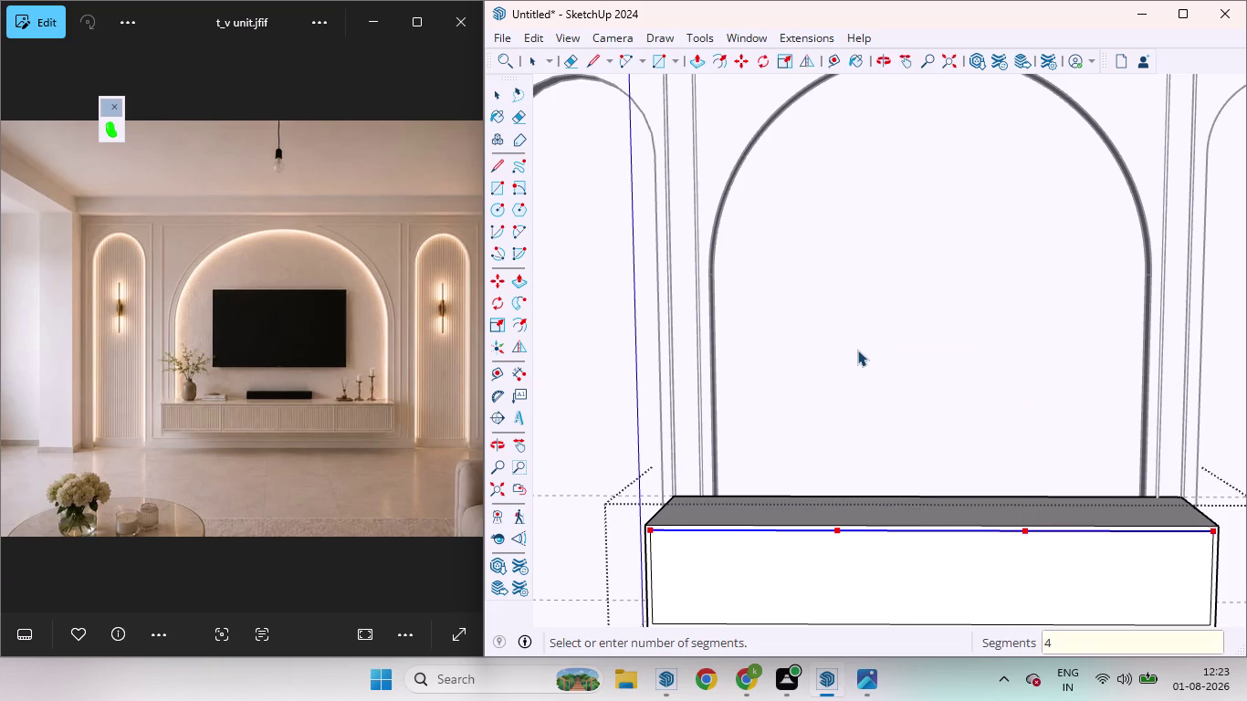
Divide the cabinet's top front edge into four and draw the first vertical divider.
key(Return)
key(l)
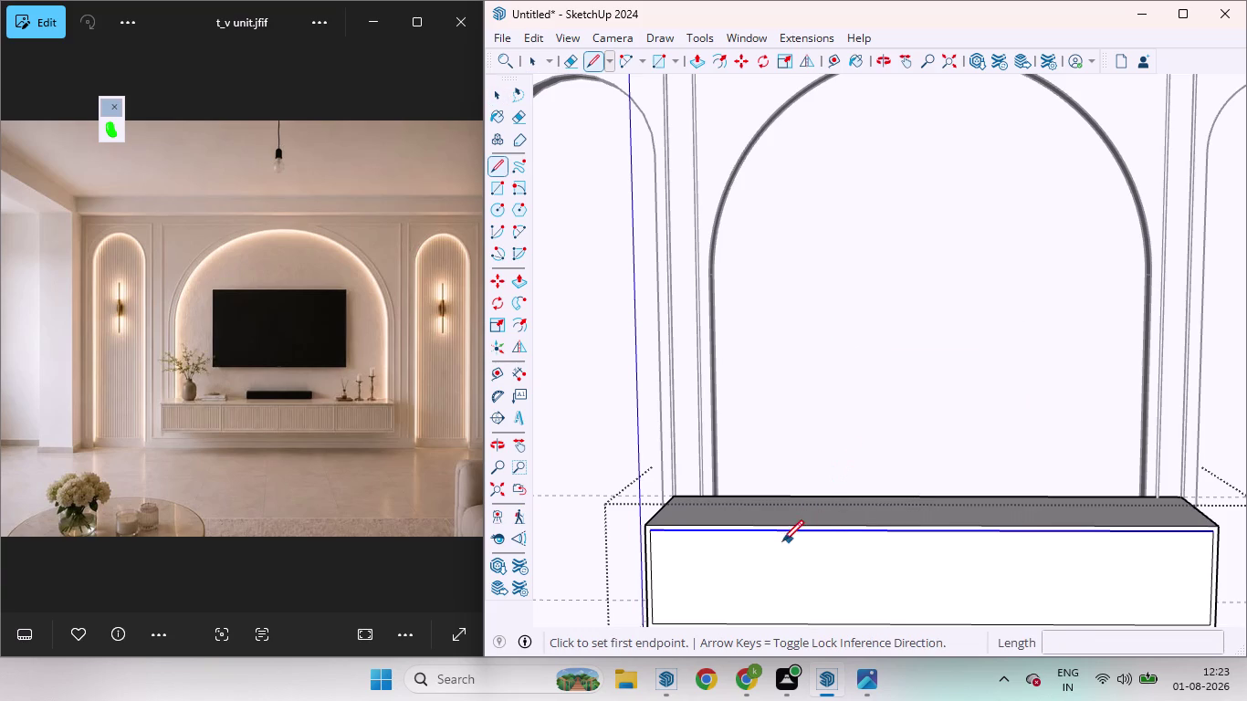
click(787, 530)
scroll(down, 3)
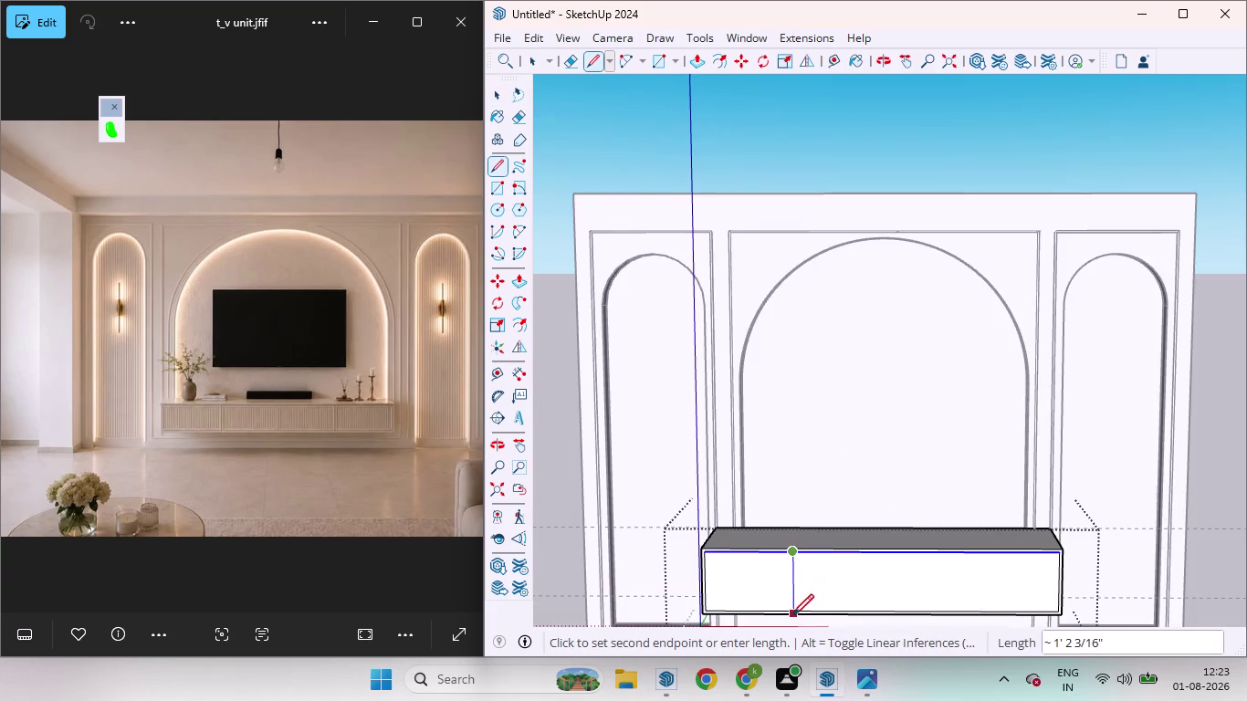
scroll(up, 3)
click(790, 603)
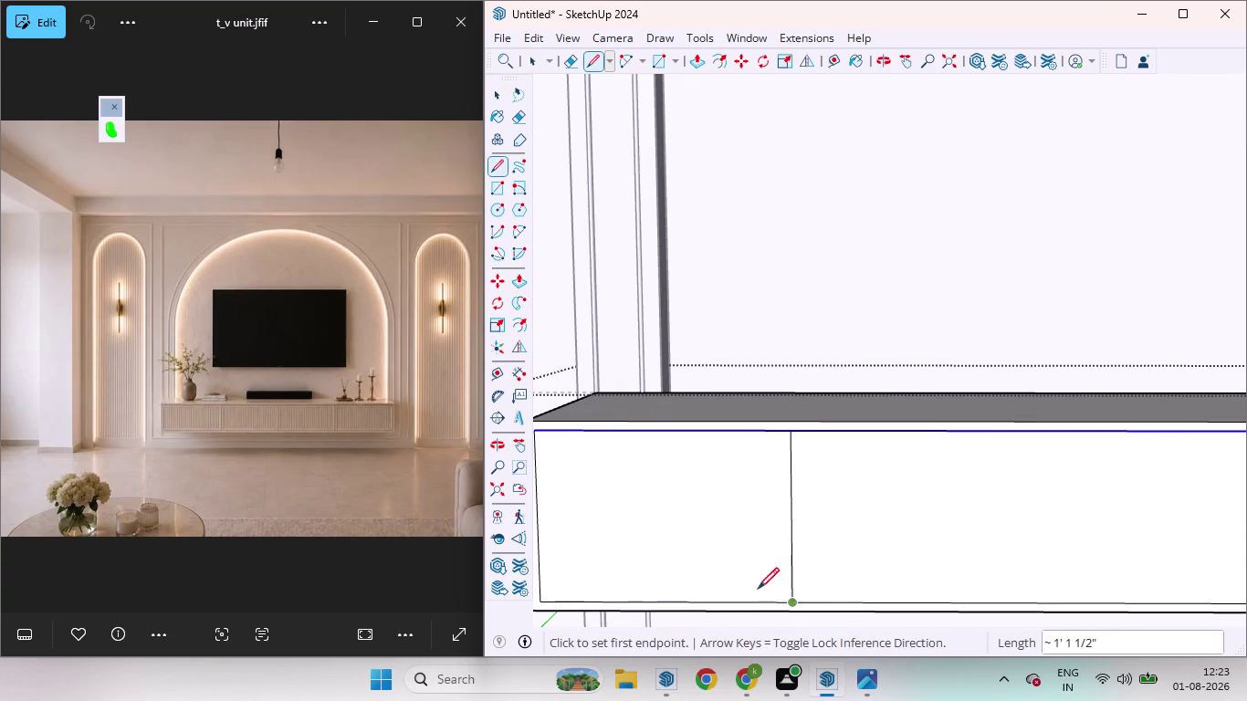
Draw the second and third vertical dividers down to the bottom edge.
click(1059, 430)
click(1047, 599)
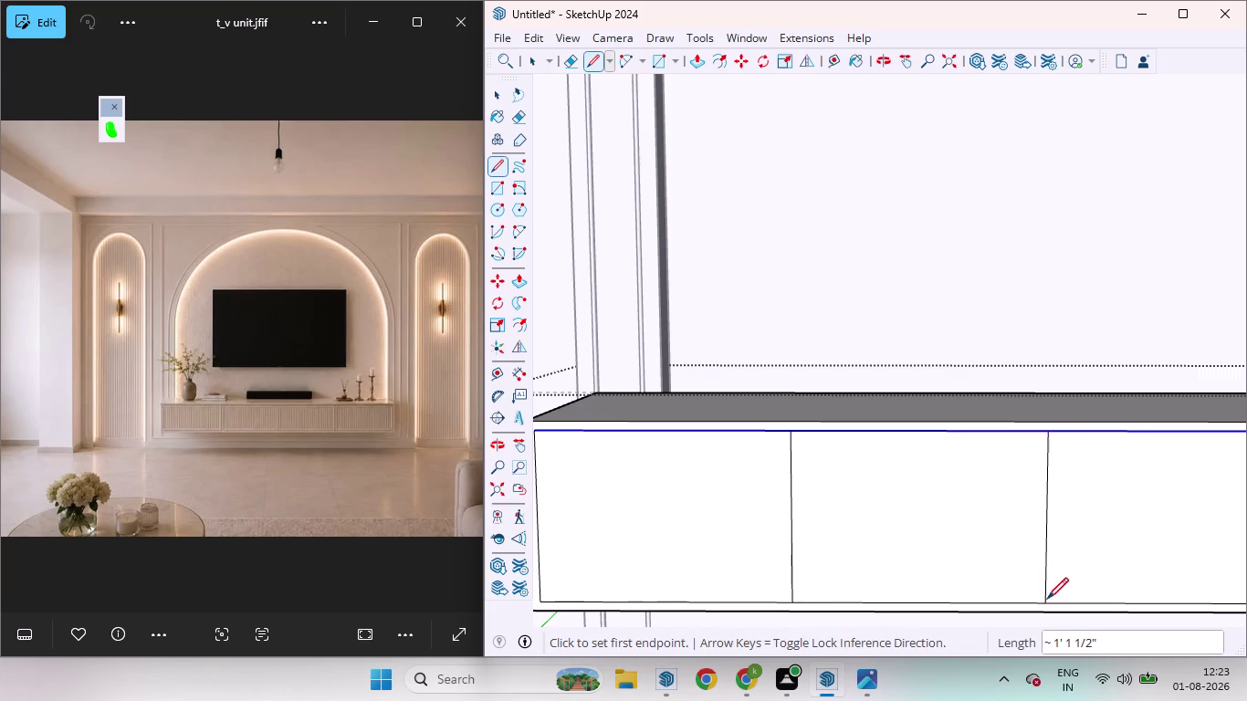
scroll(down, 3)
scroll(down, 3)
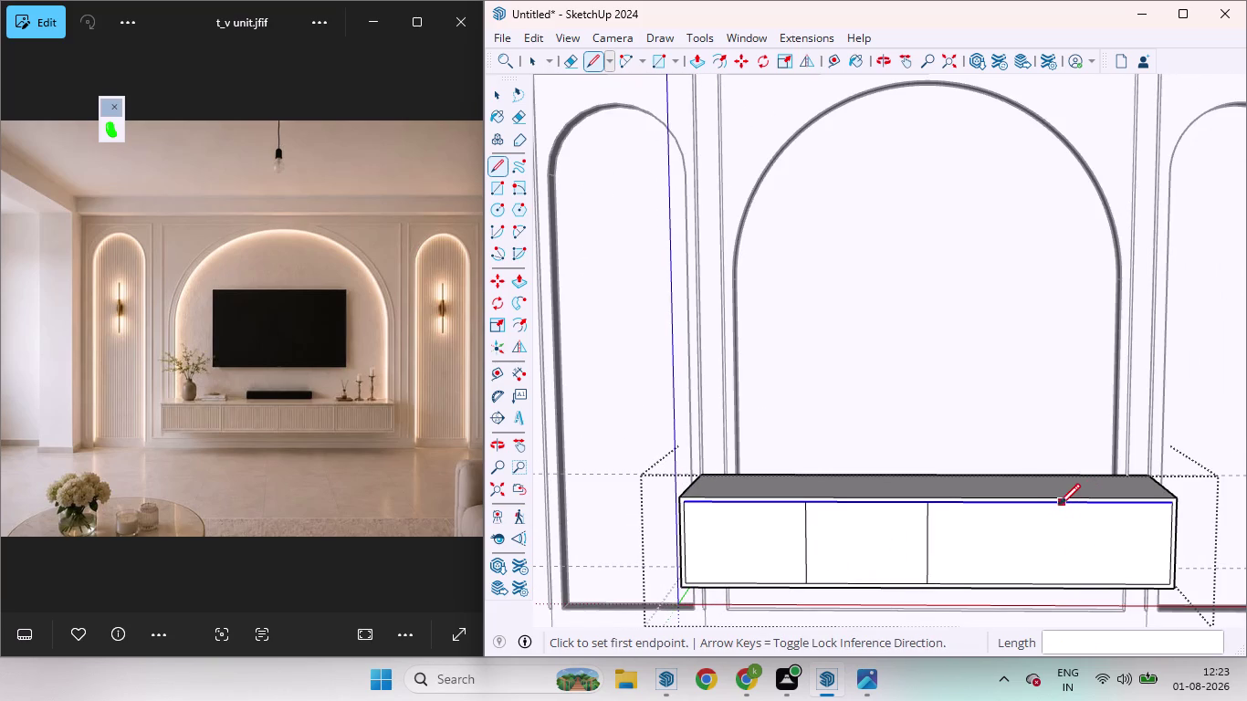
click(1057, 506)
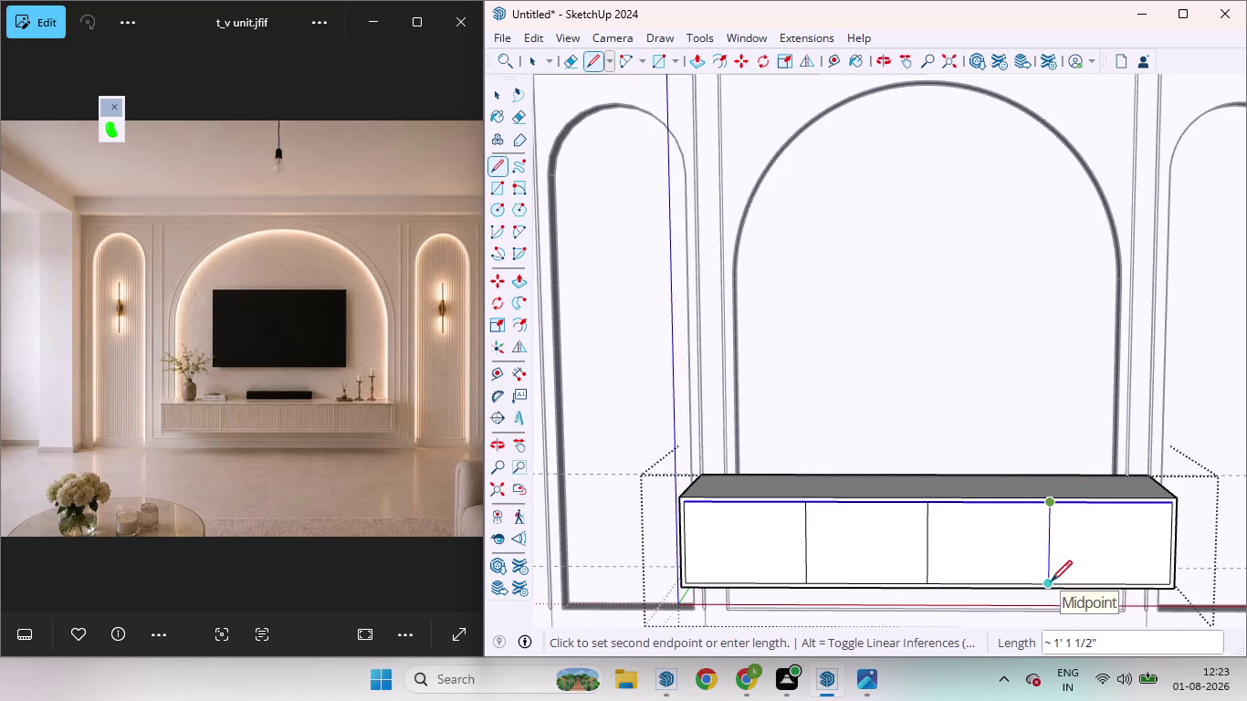
click(1051, 582)
key(space)
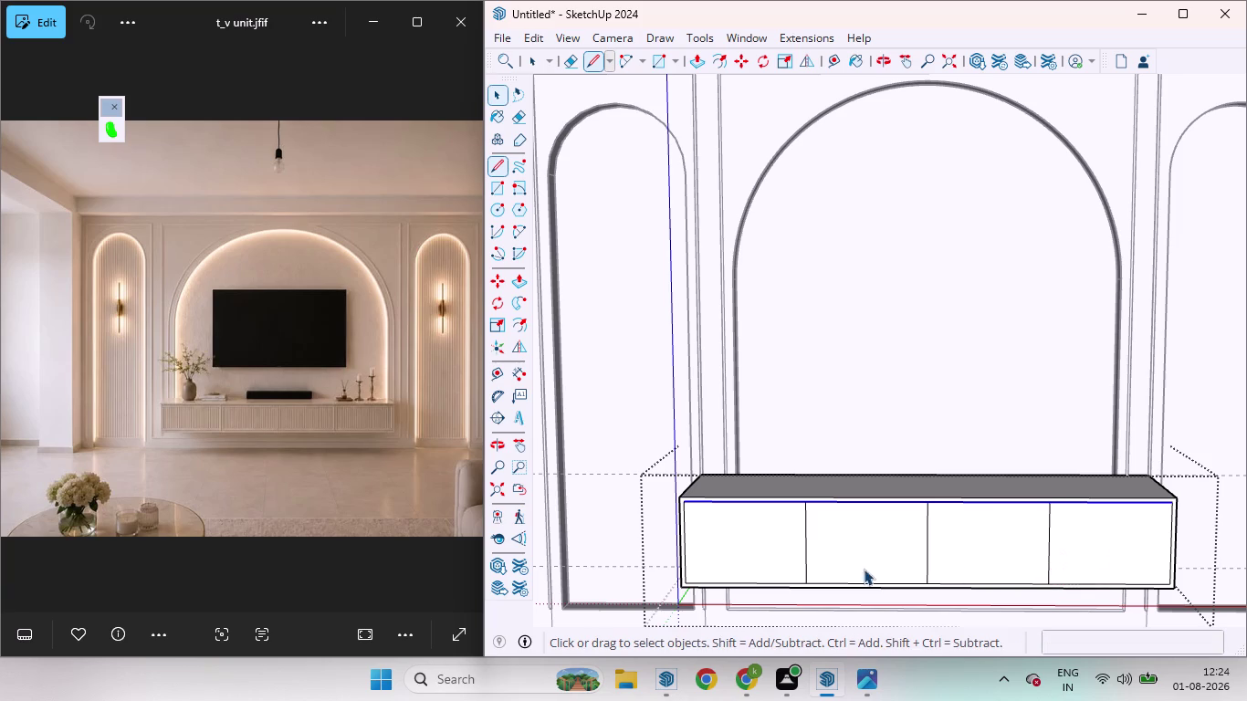
scroll(up, 3)
scroll(down, 3)
Copy the first door divider 3 mm along the red axis.
scroll(up, 3)
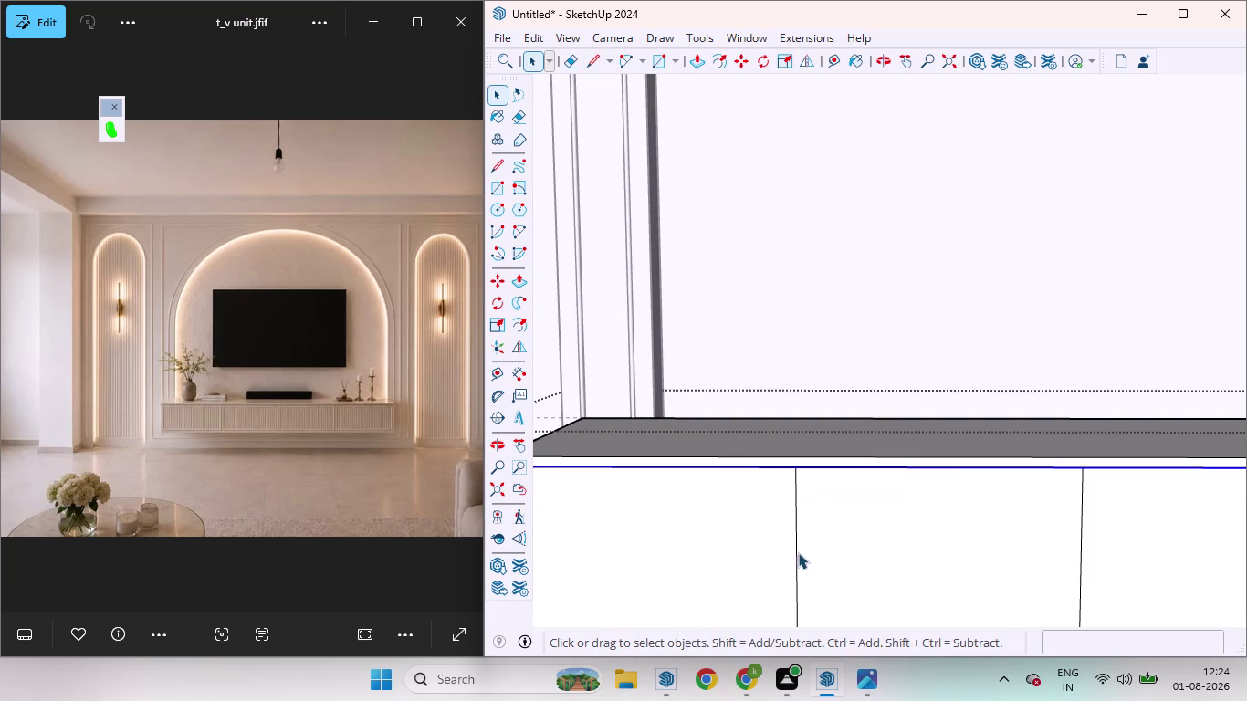
click(798, 552)
scroll(down, 3)
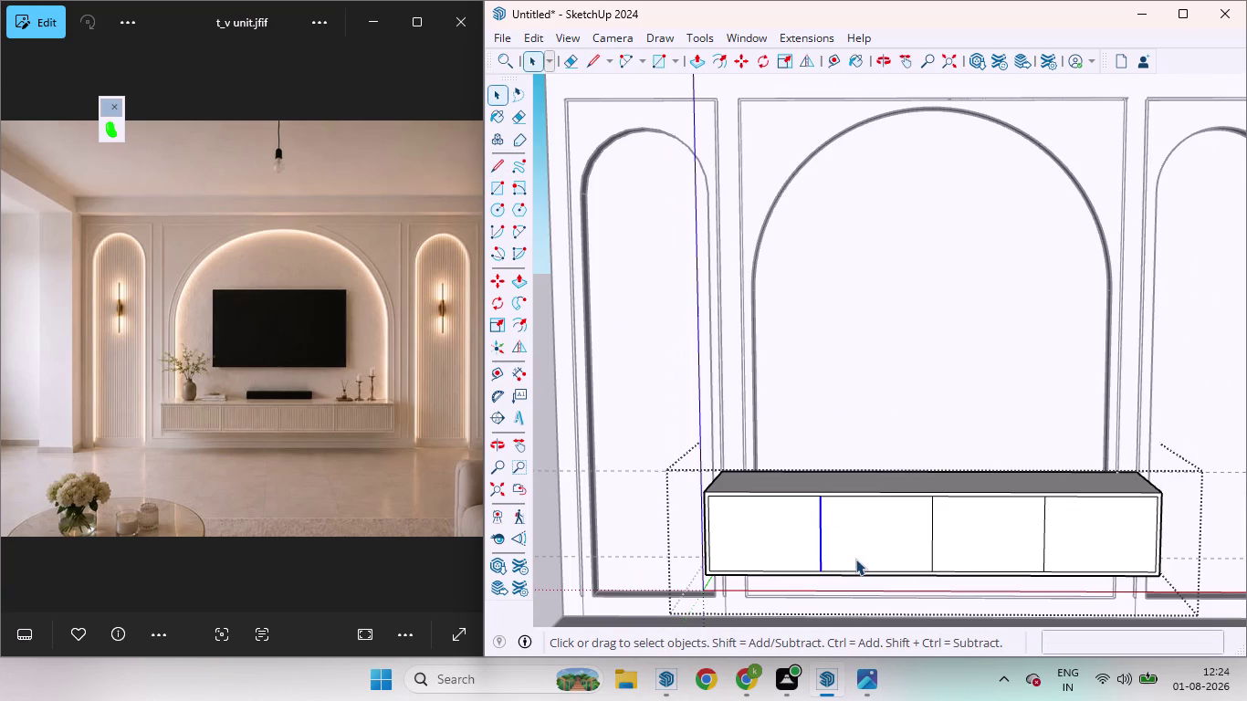
key(m)
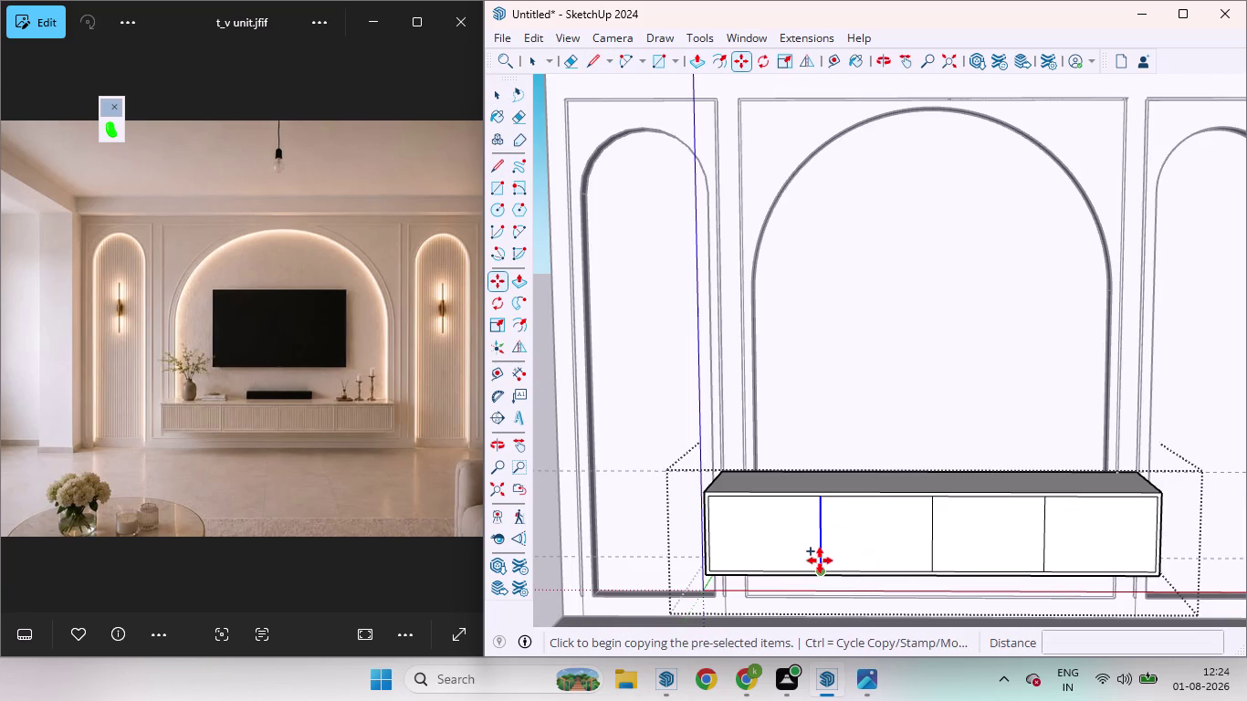
click(820, 556)
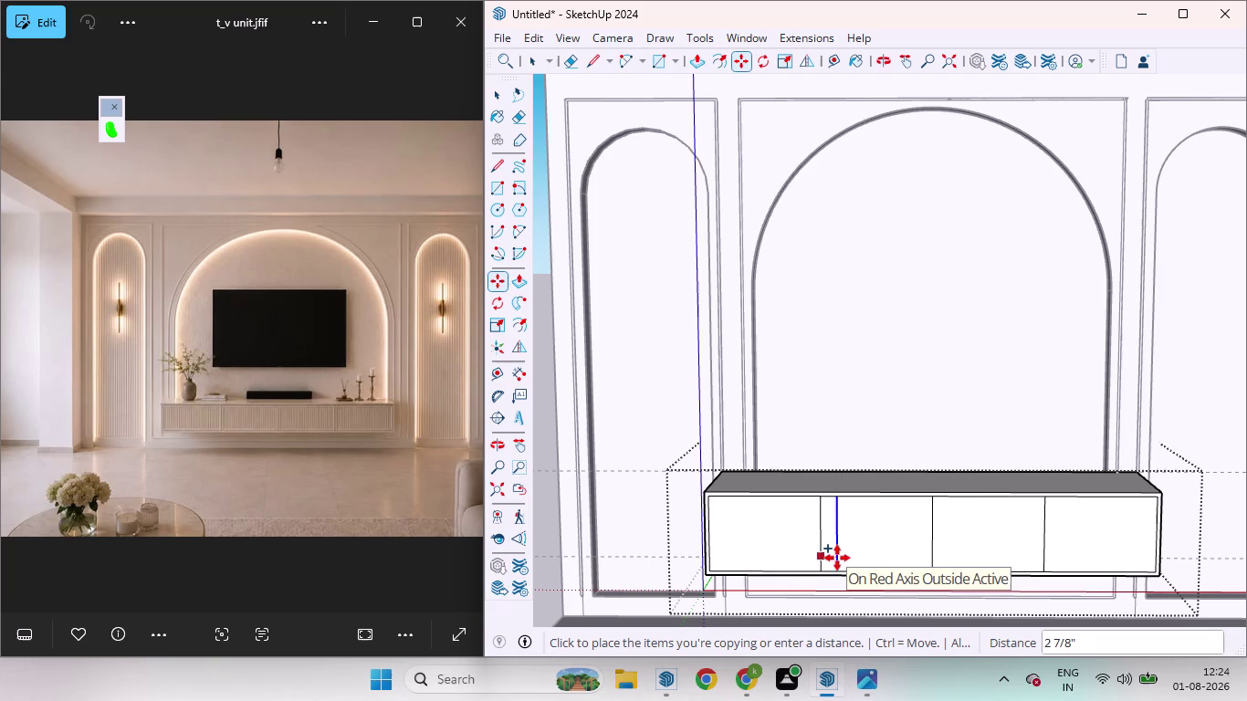
text(3)
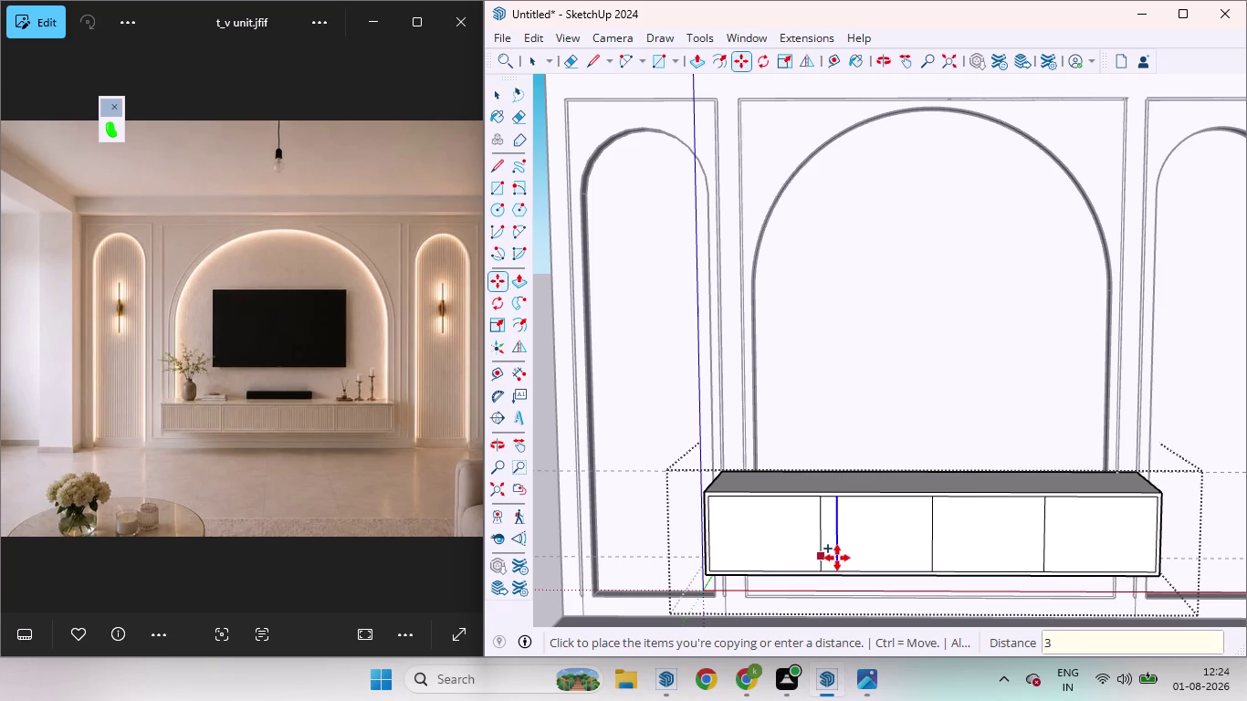
text(mm)
key(Return)
Make another 3 mm offset copy of the divider.
scroll(up, 3)
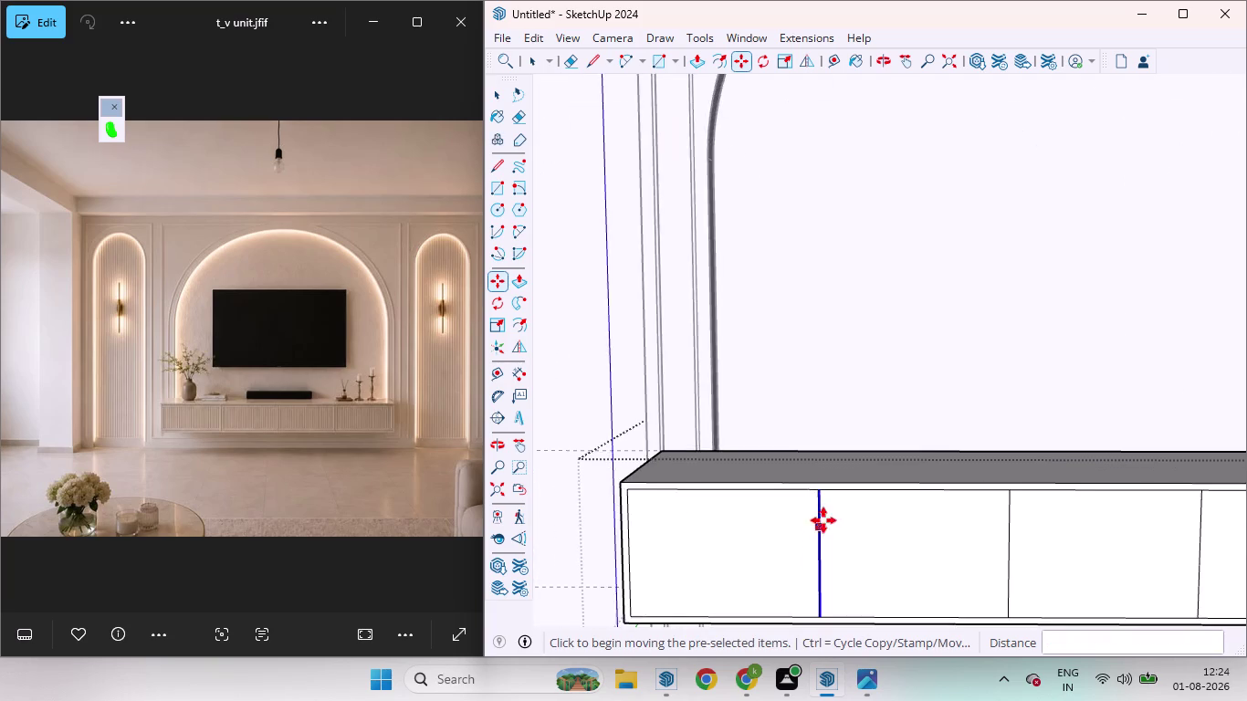
scroll(up, 3)
scroll(up, 3)
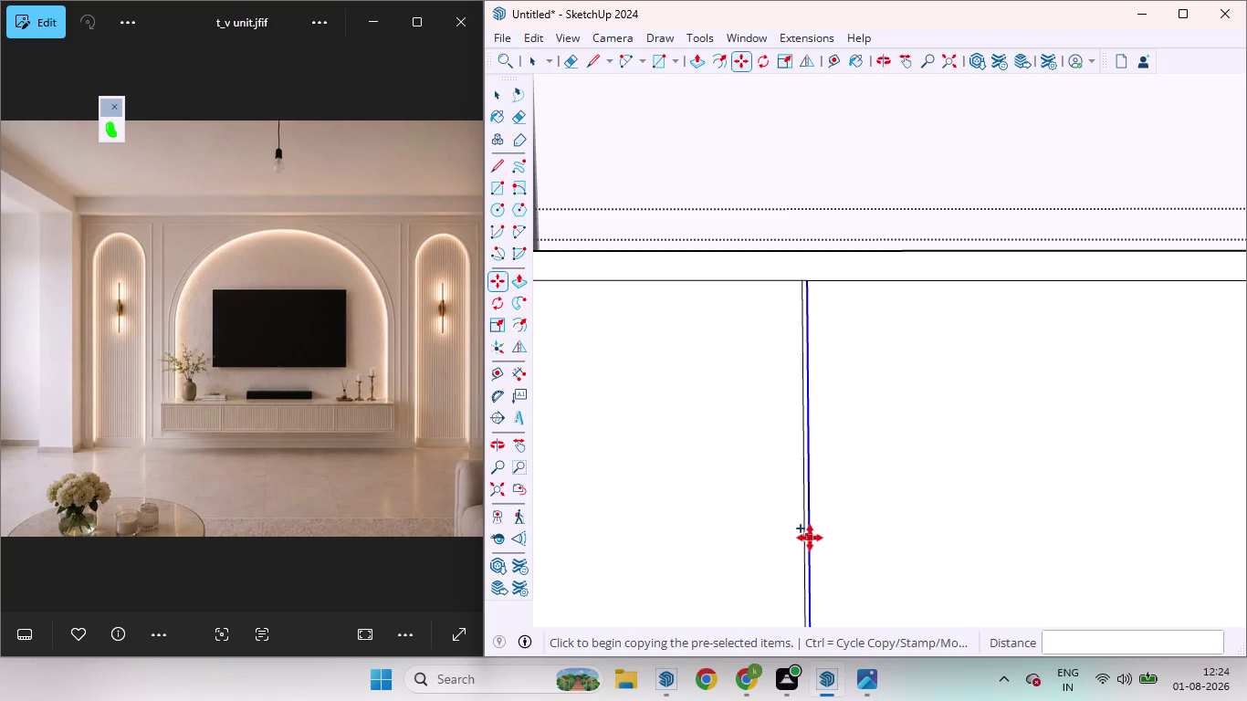
click(811, 538)
text(3)
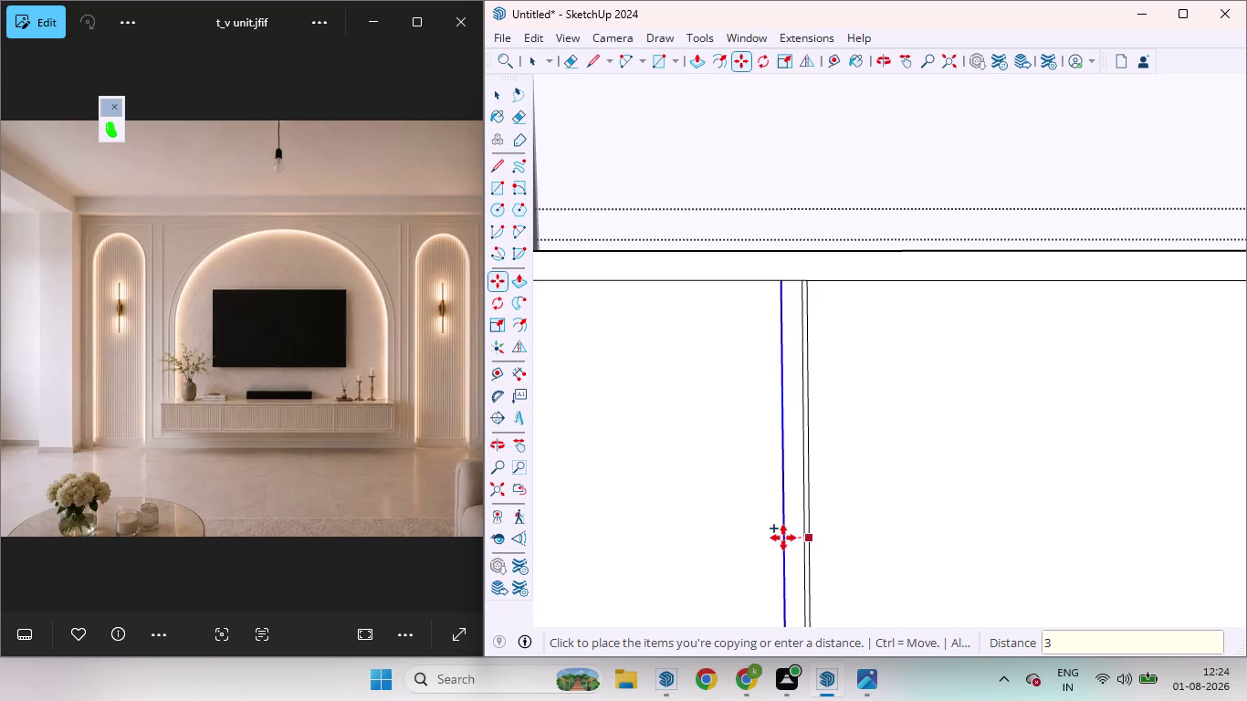
text(mm)
key(Return)
Pick two points near the divider's upper end, then go back to the Select tool.
scroll(down, 3)
scroll(up, 3)
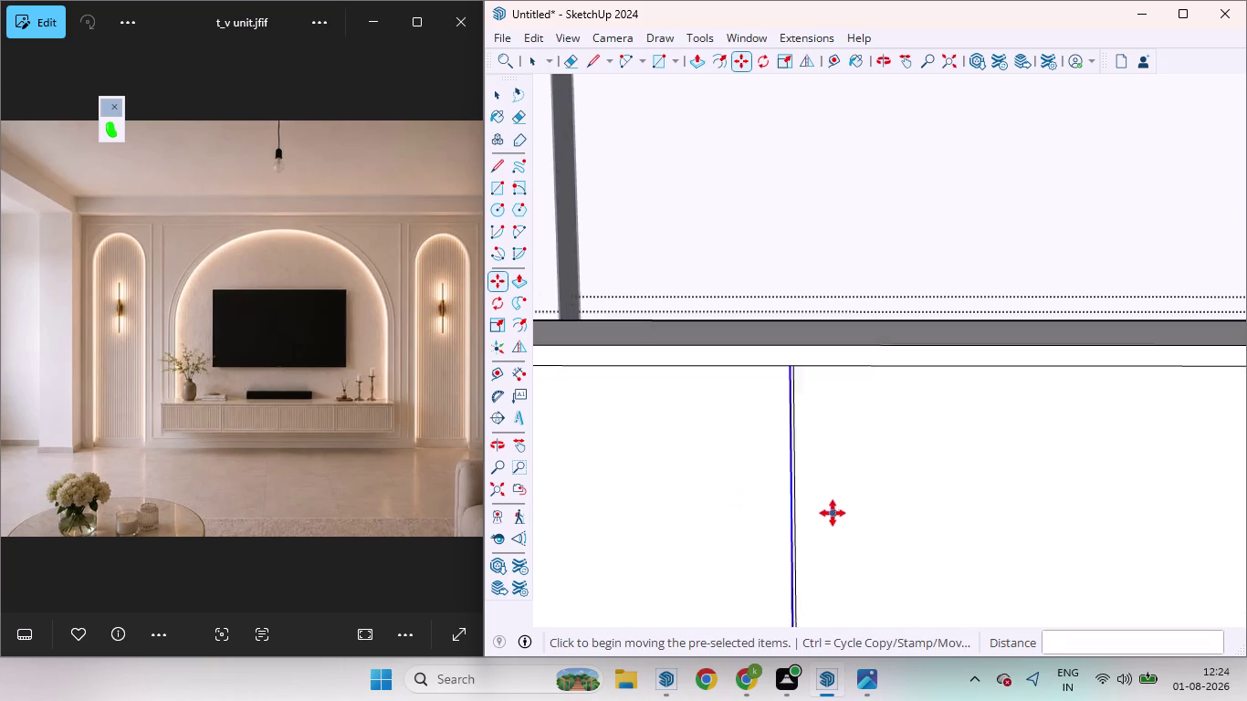
scroll(up, 3)
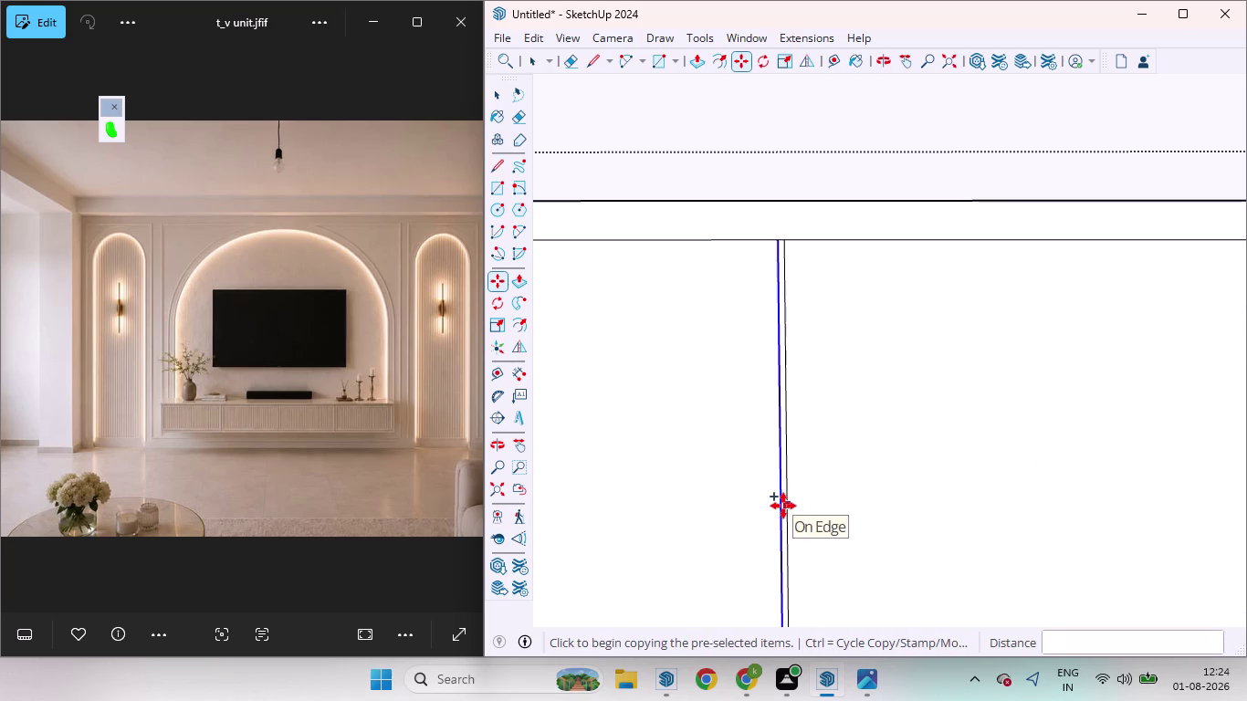
click(783, 506)
scroll(up, 3)
click(773, 509)
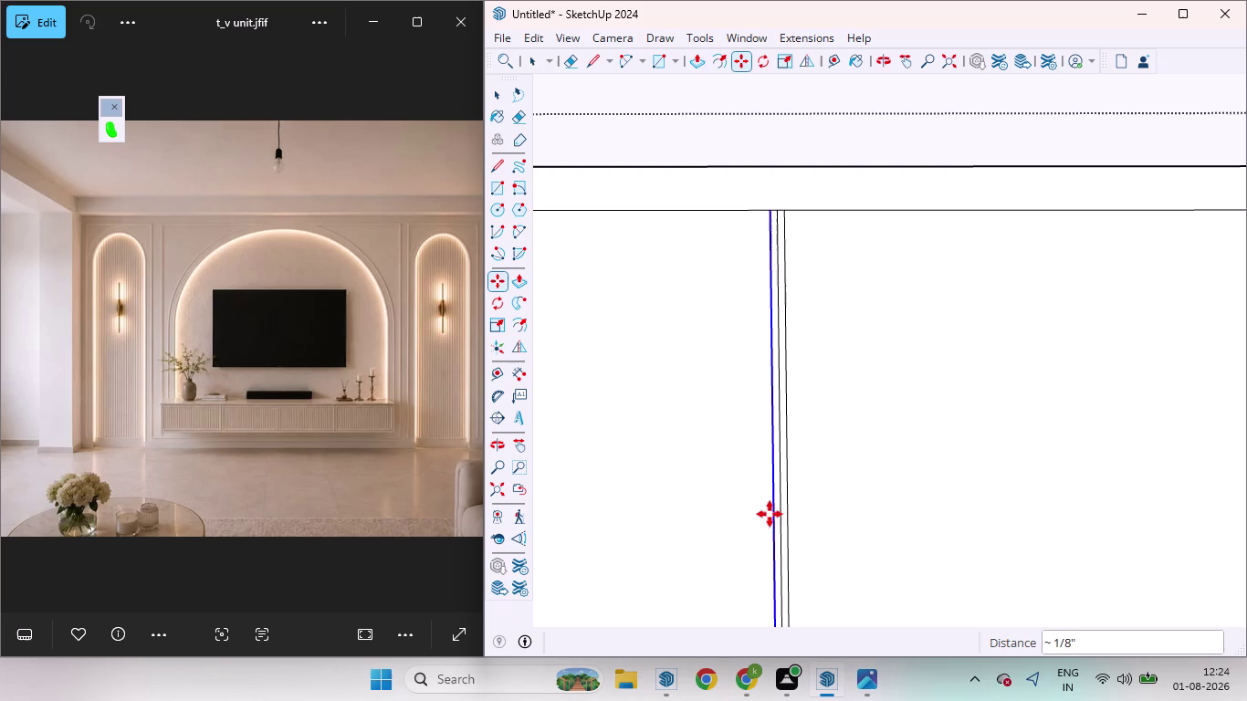
scroll(down, 3)
scroll(down, 3)
scroll(down, 3)
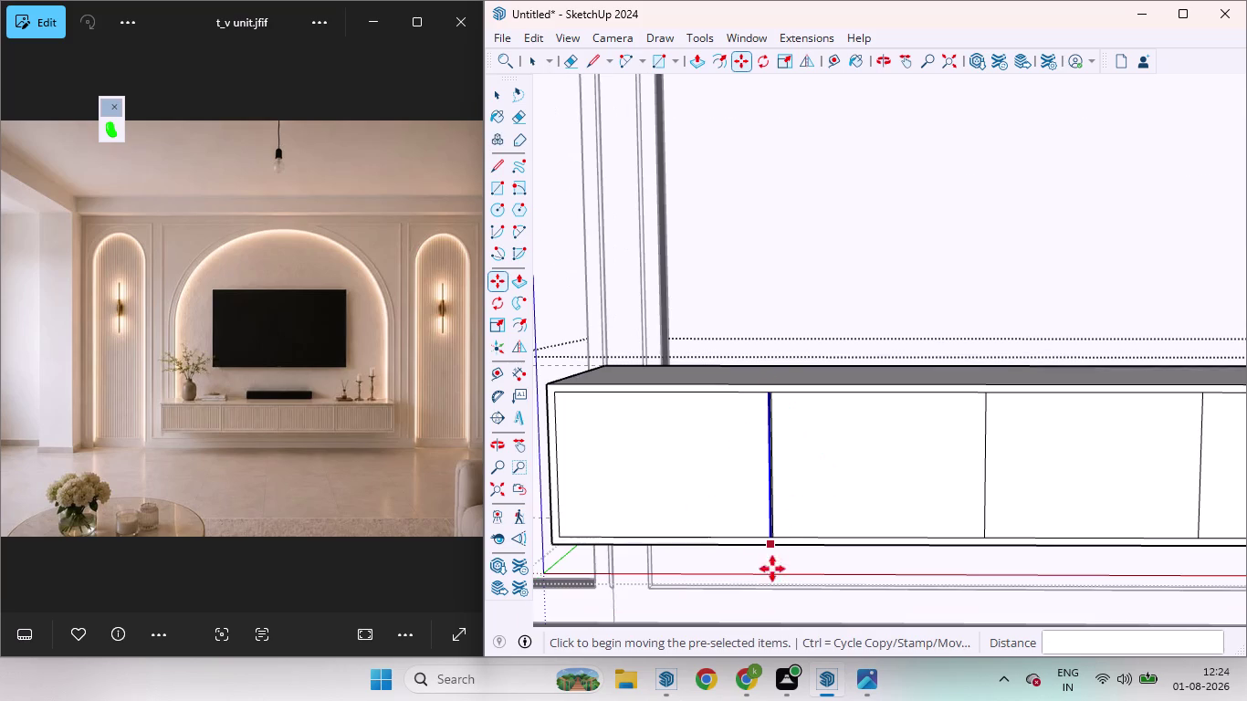
key(space)
scroll(up, 3)
scroll(down, 3)
scroll(up, 3)
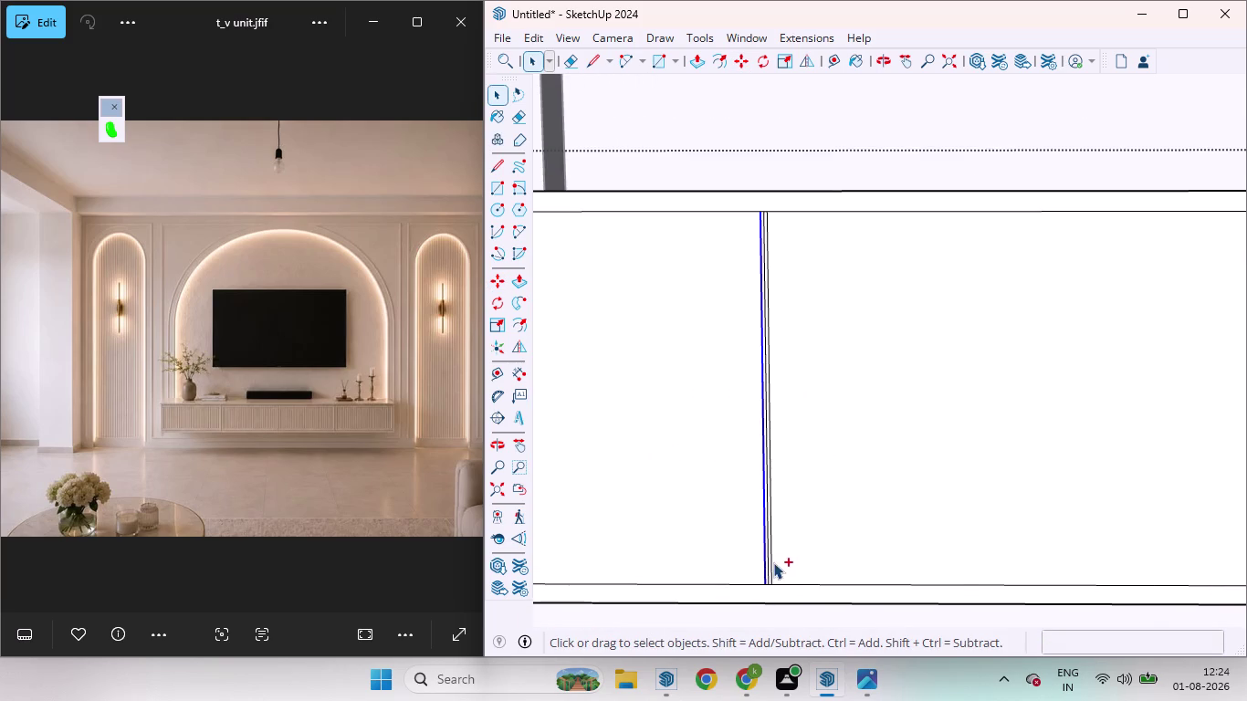
Select the pair of divider lines and begin moving them, then cancel.
scroll(up, 3)
click(786, 580)
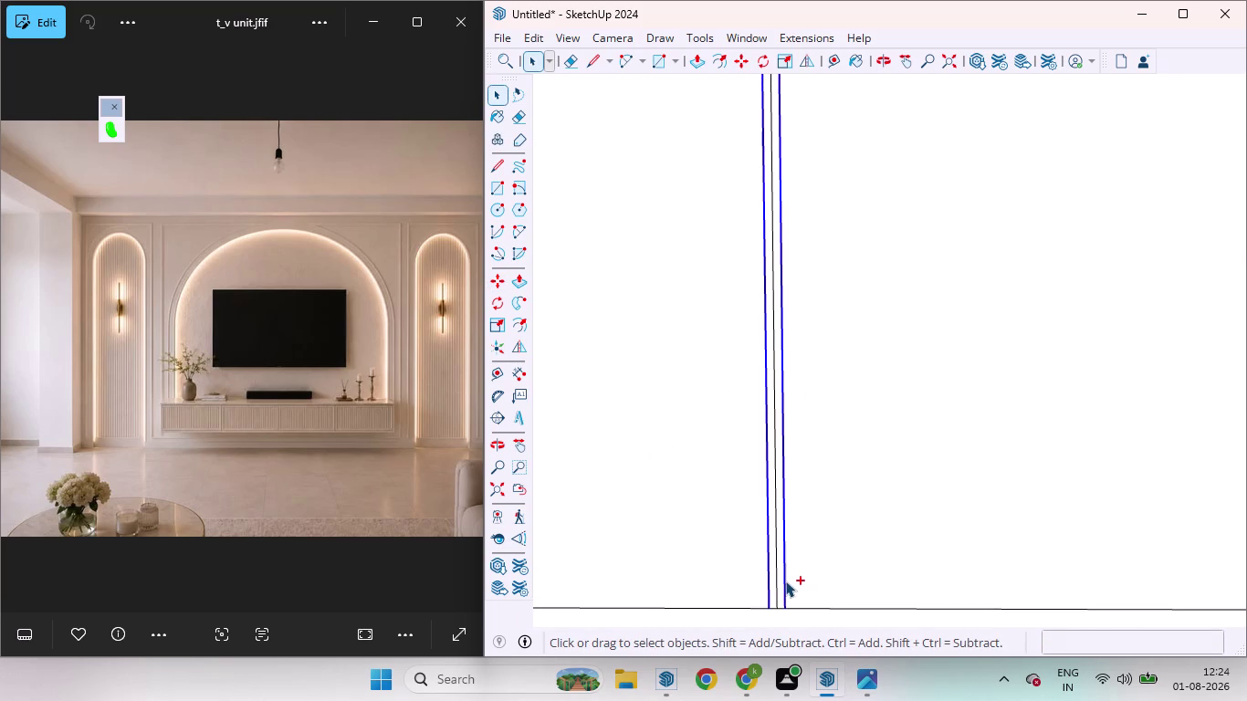
key(m)
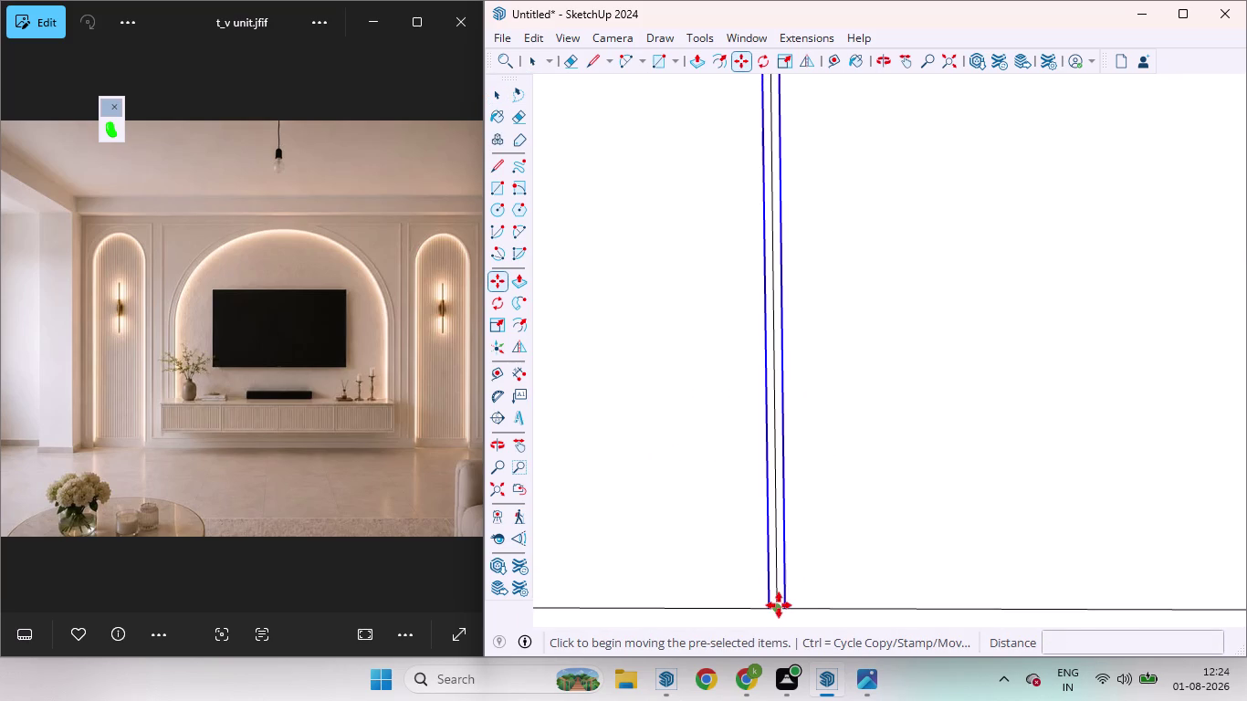
click(779, 605)
scroll(down, 3)
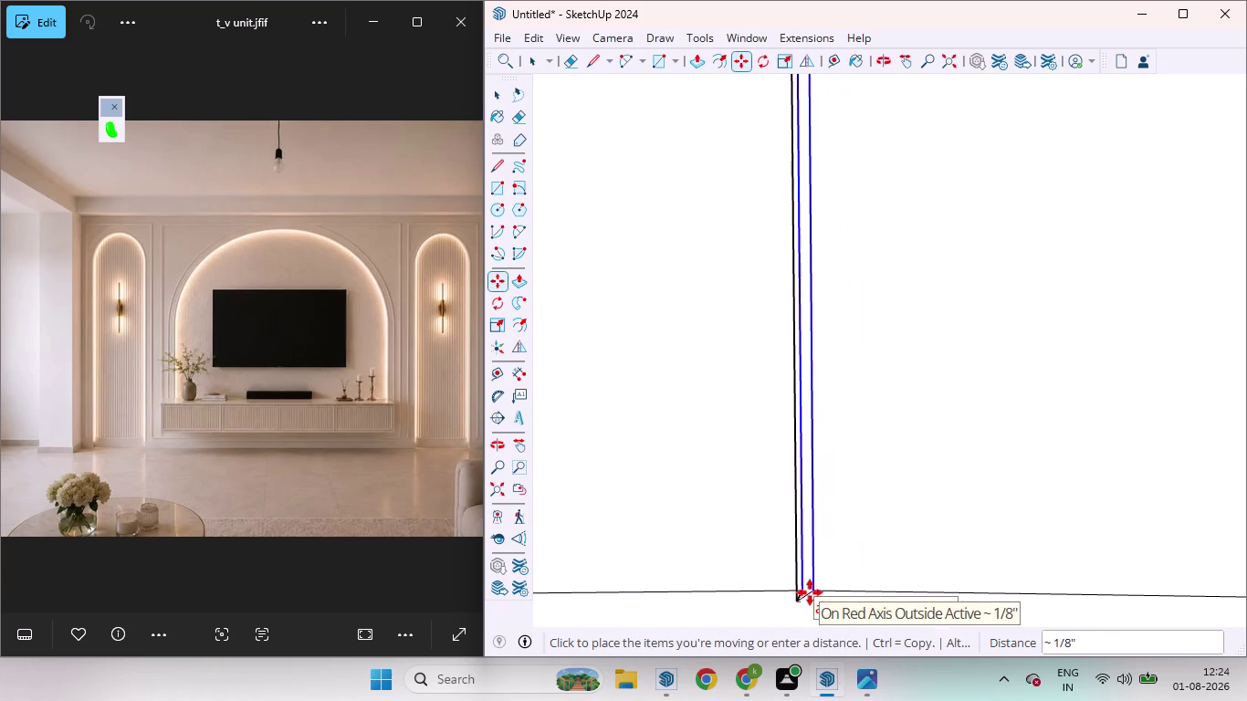
key(space)
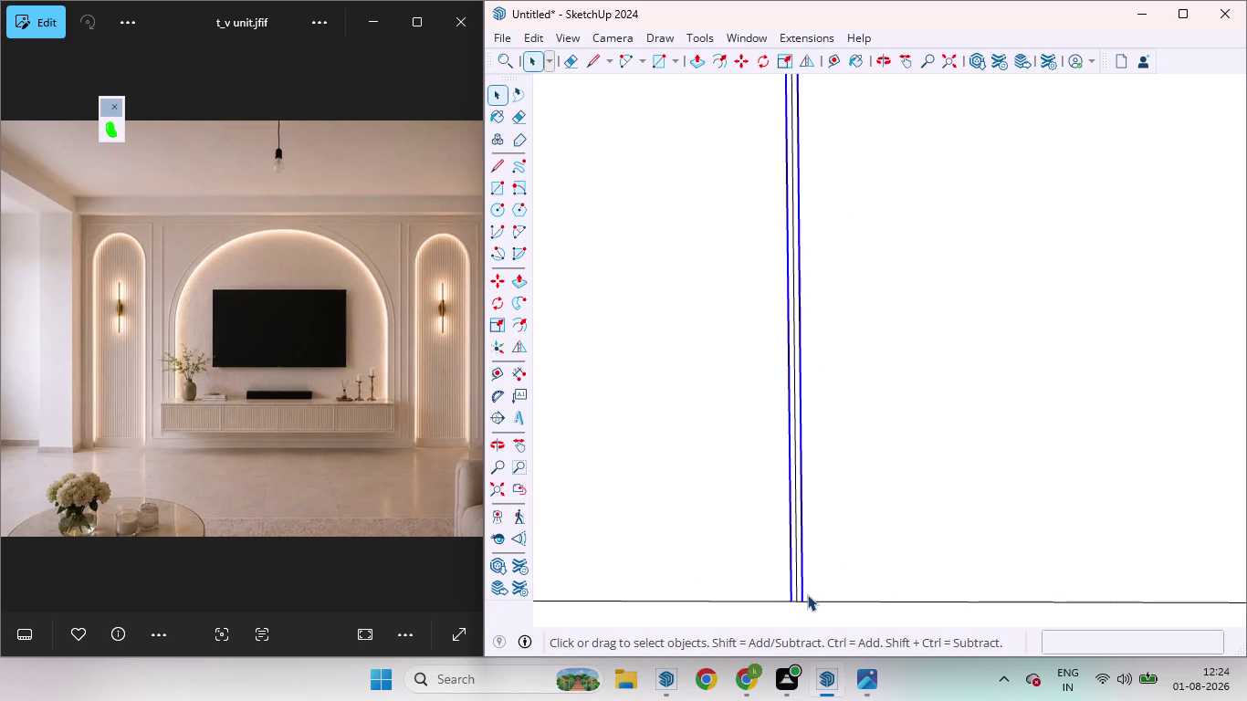
Copy the divider pair over to the next divider position.
key(m)
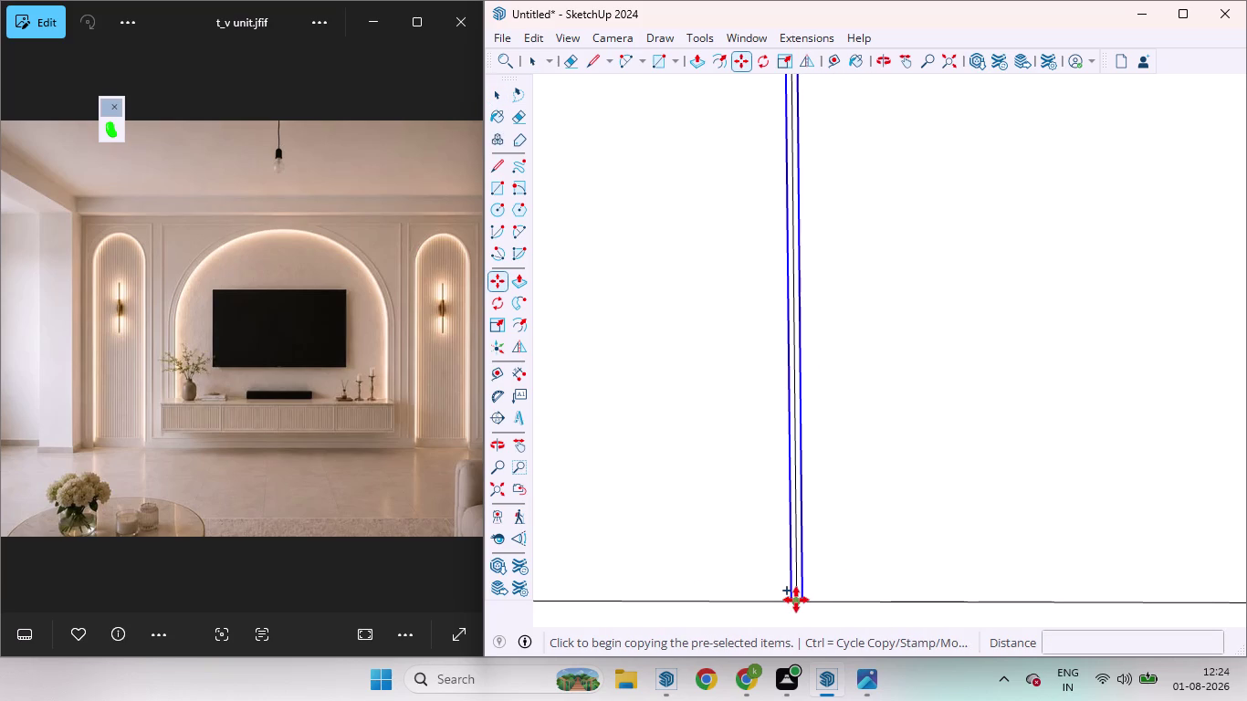
click(796, 600)
scroll(down, 3)
scroll(down, 3)
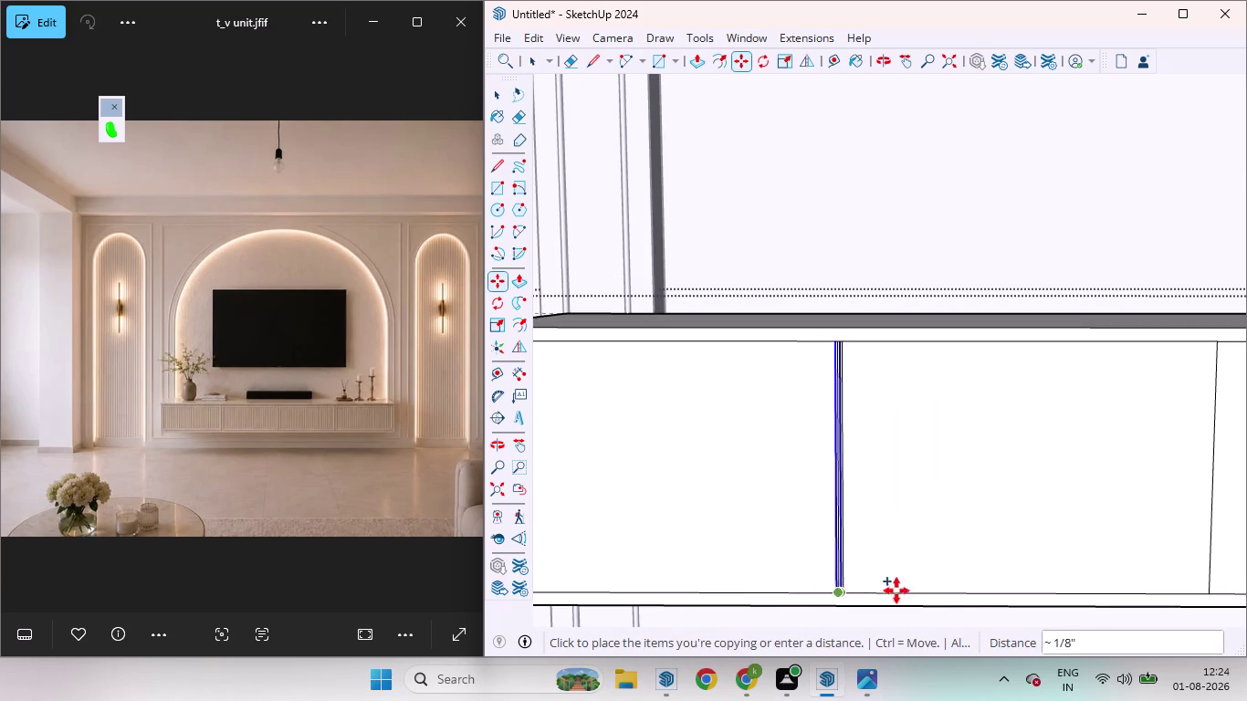
scroll(down, 3)
scroll(up, 3)
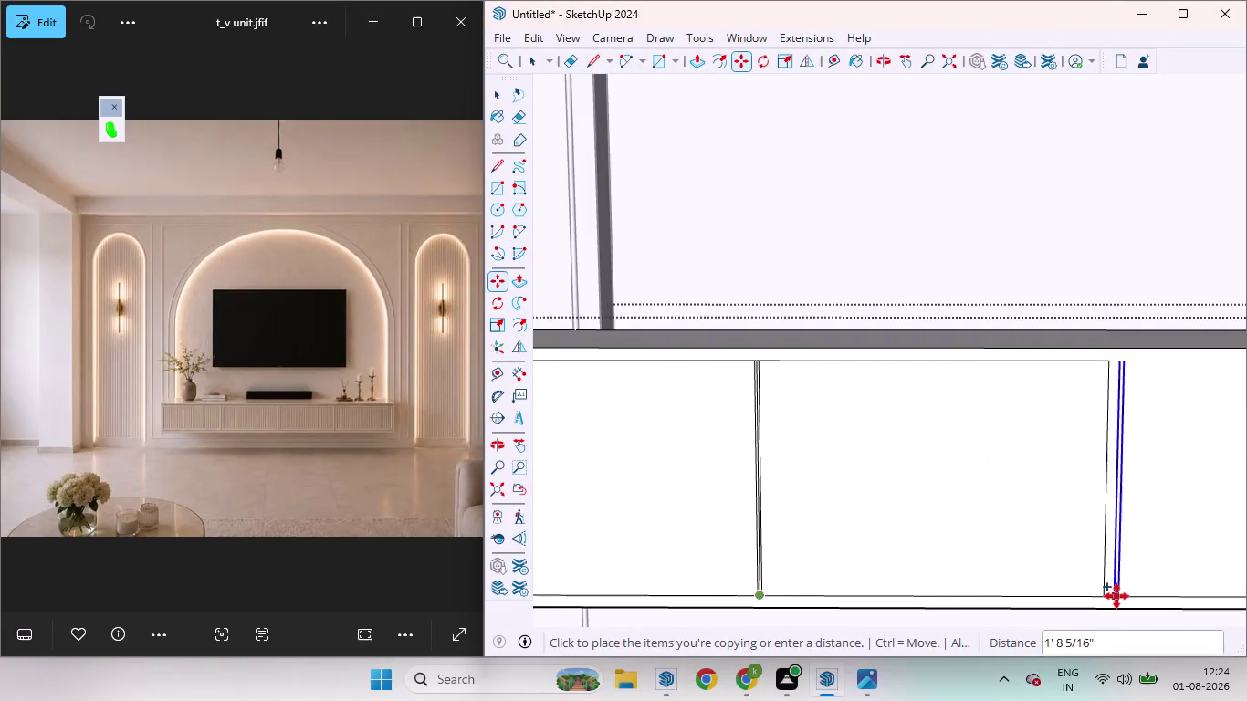
scroll(up, 3)
scroll(down, 3)
scroll(up, 3)
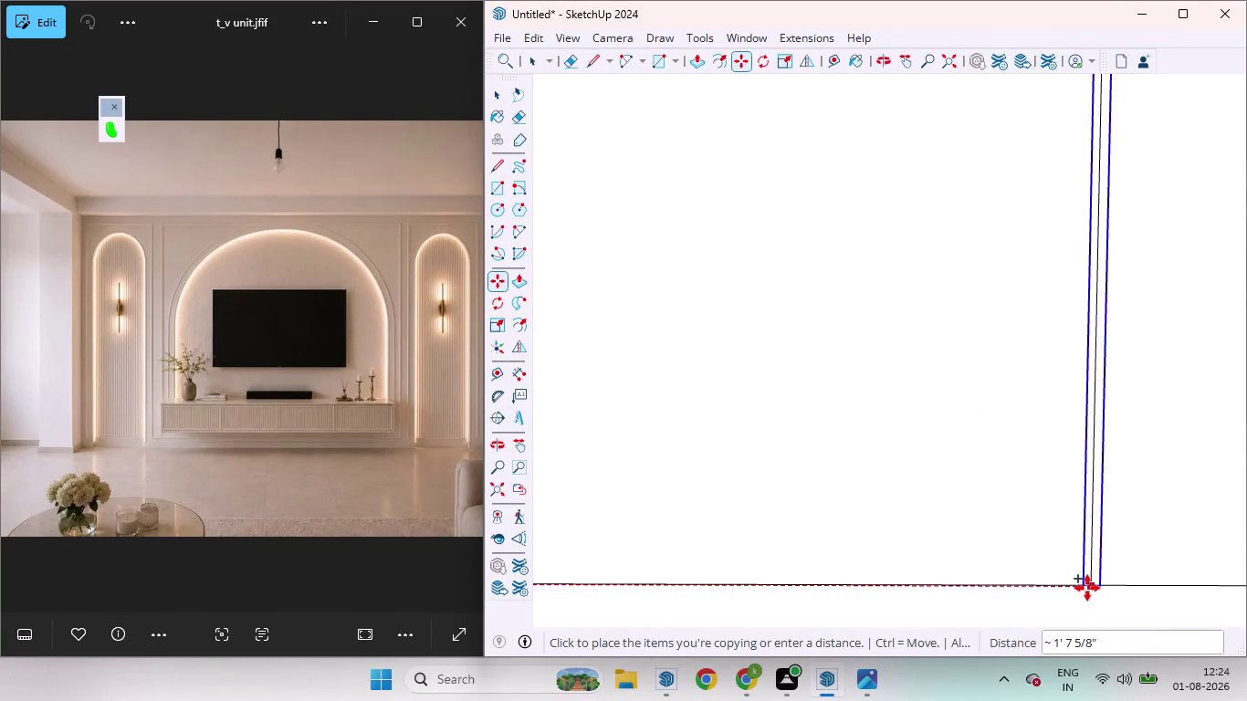
click(1087, 588)
Copy the pair again and drop the vertical panel in its new position.
click(1088, 587)
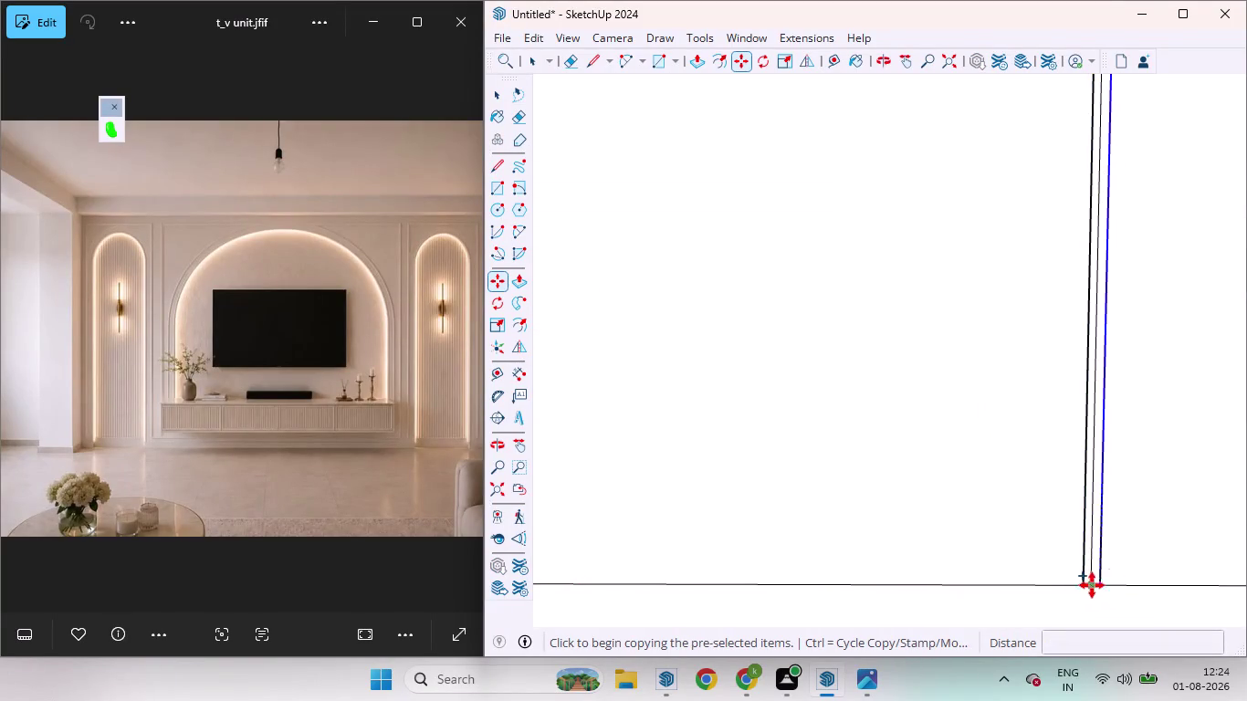
scroll(down, 3)
scroll(down, 3)
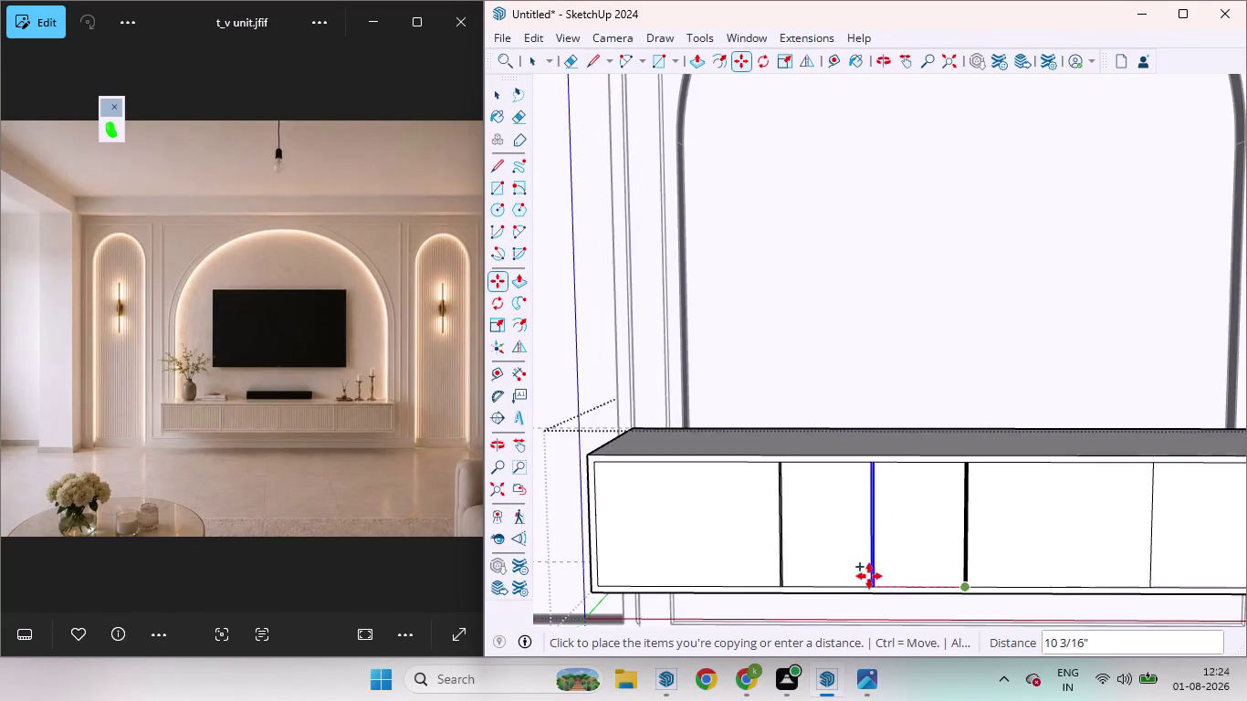
scroll(down, 3)
scroll(up, 3)
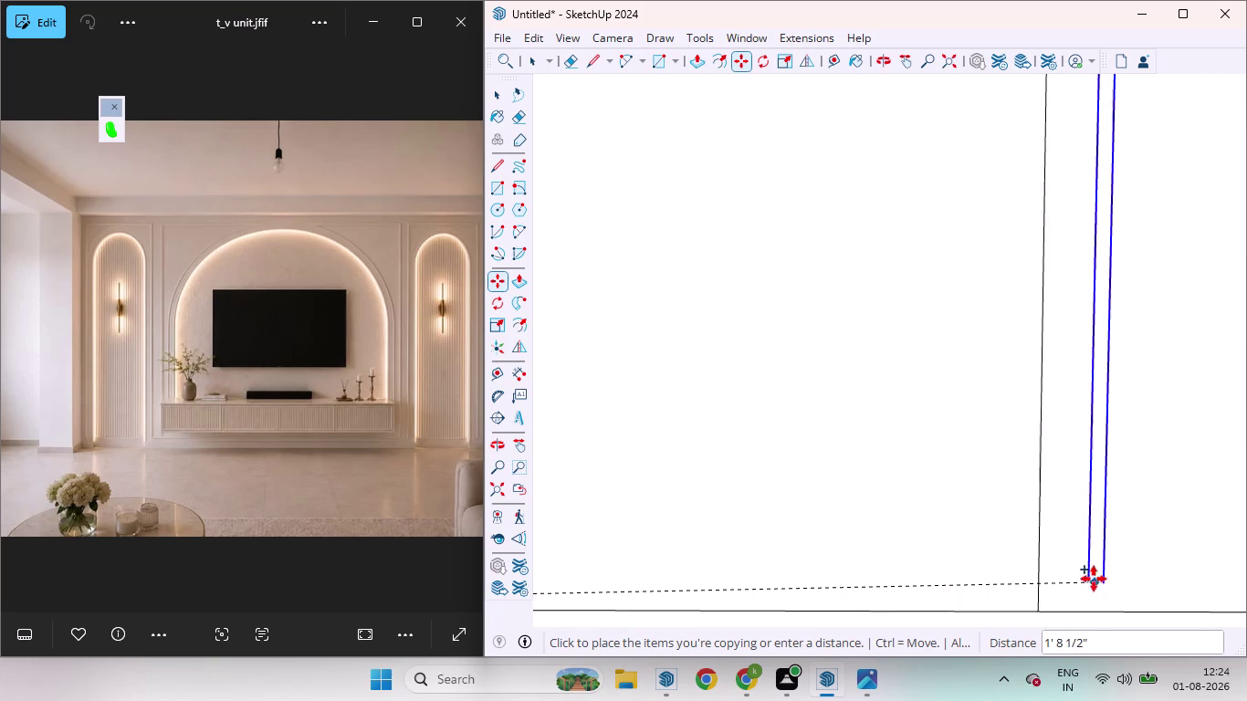
click(1038, 613)
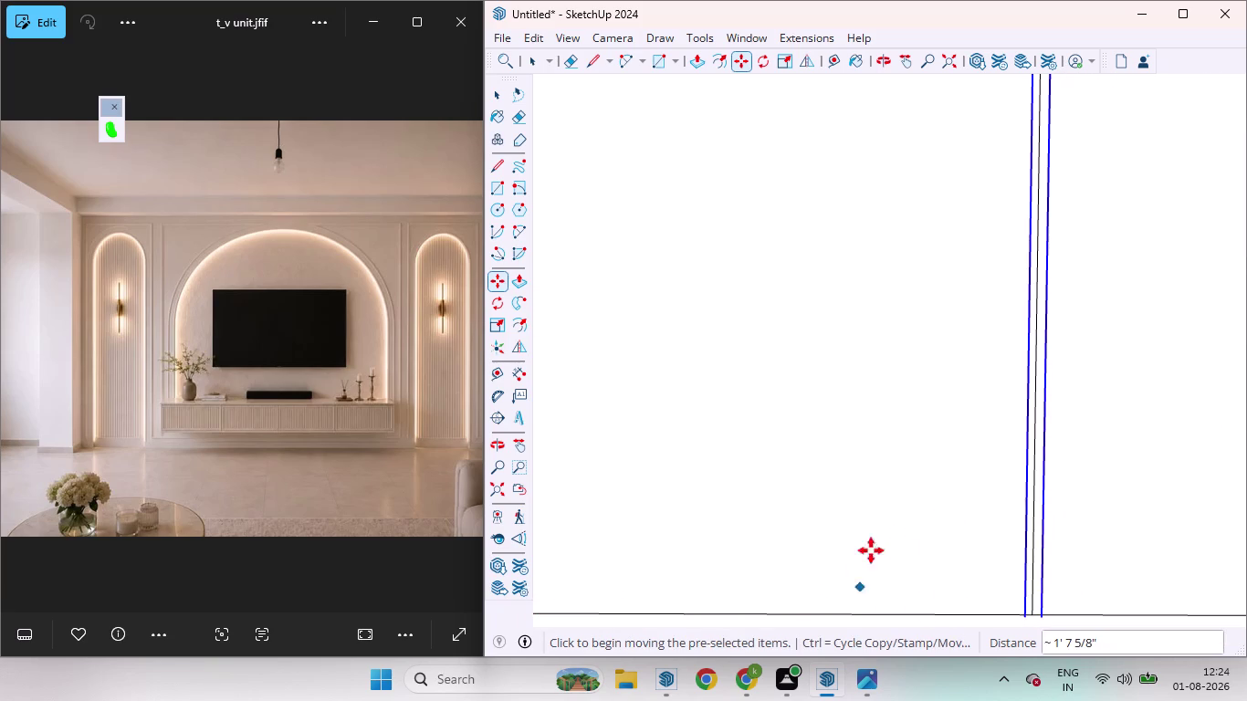
key(space)
Click on the front panel and delete the selection.
click(1033, 529)
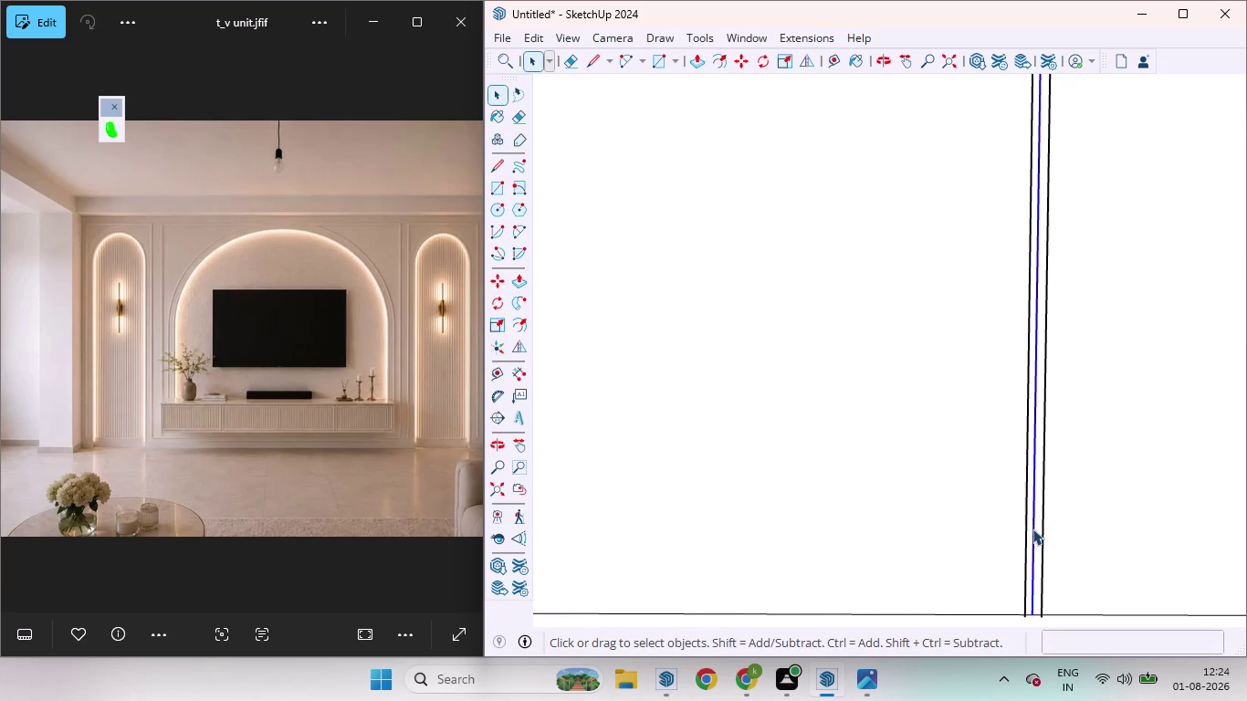
key(Delete)
scroll(down, 3)
scroll(down, 3)
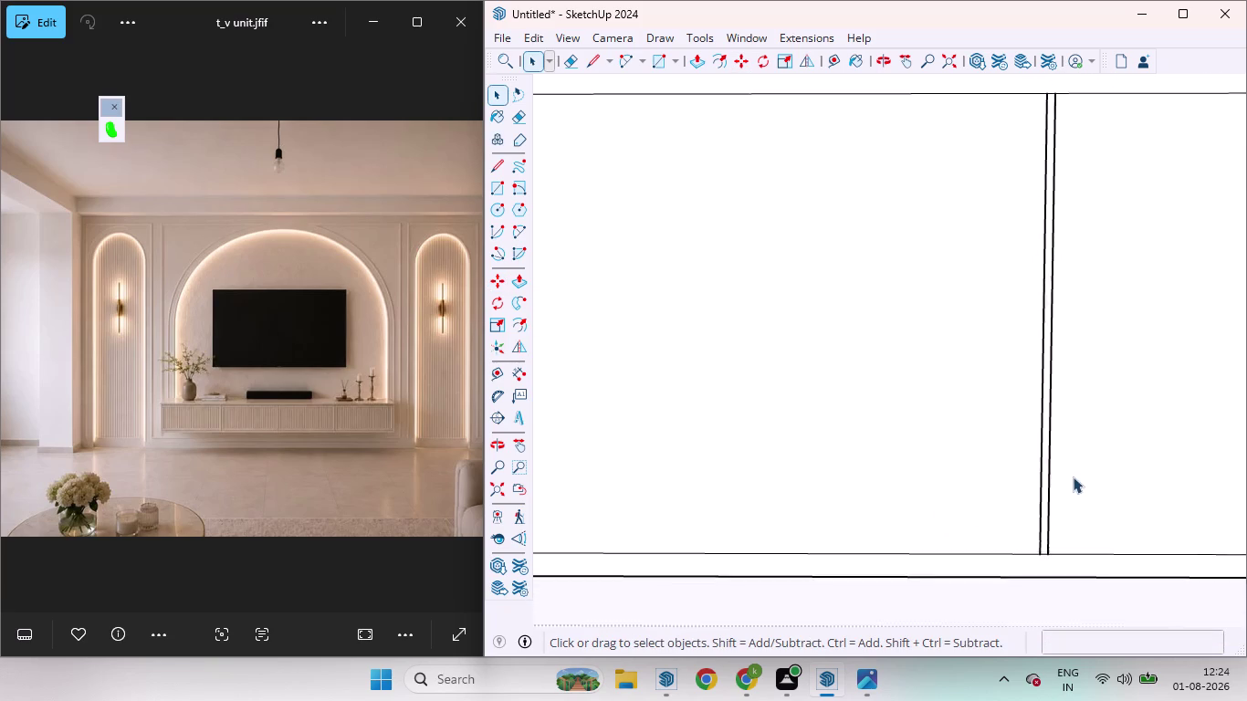
scroll(down, 3)
scroll(down, 3)
scroll(up, 3)
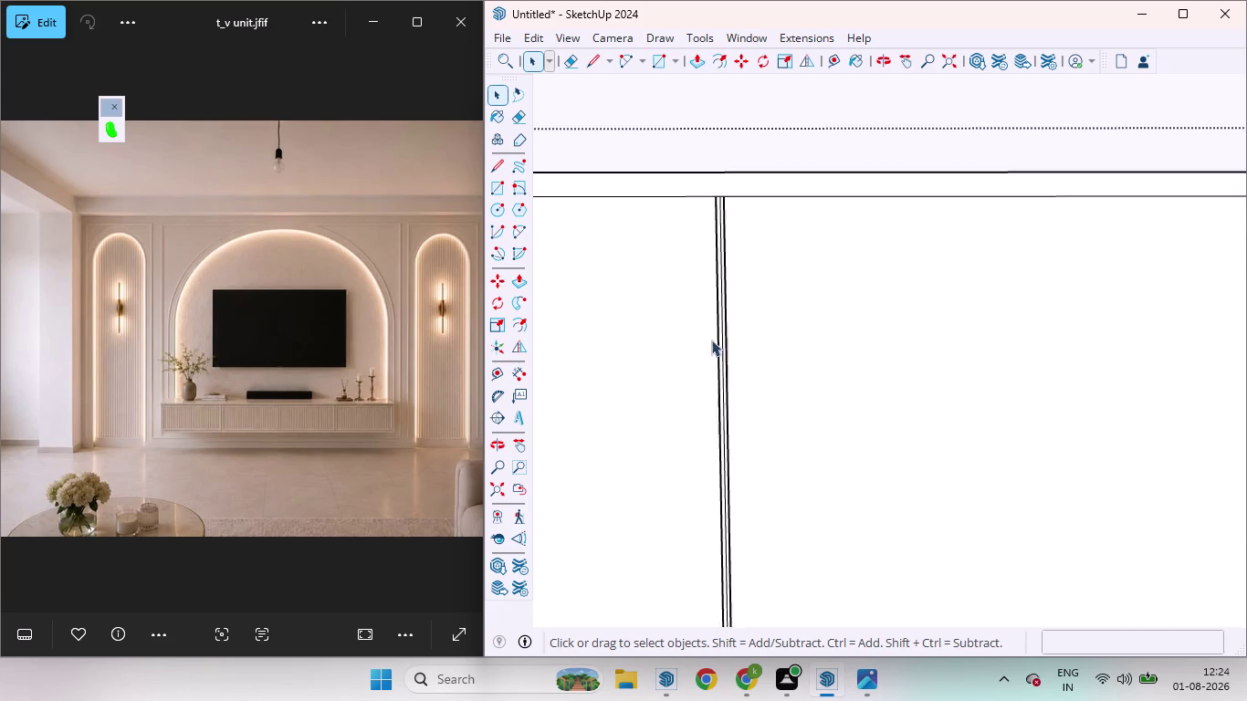
scroll(up, 3)
click(724, 336)
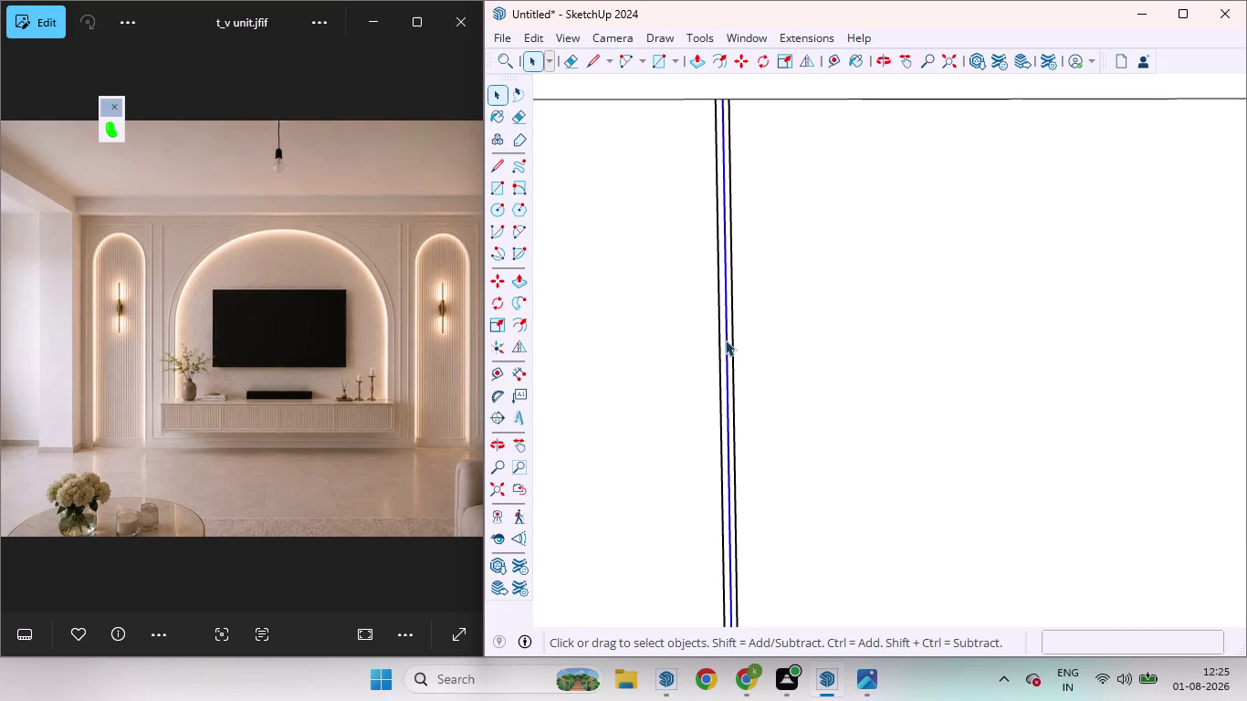
key(Delete)
scroll(down, 3)
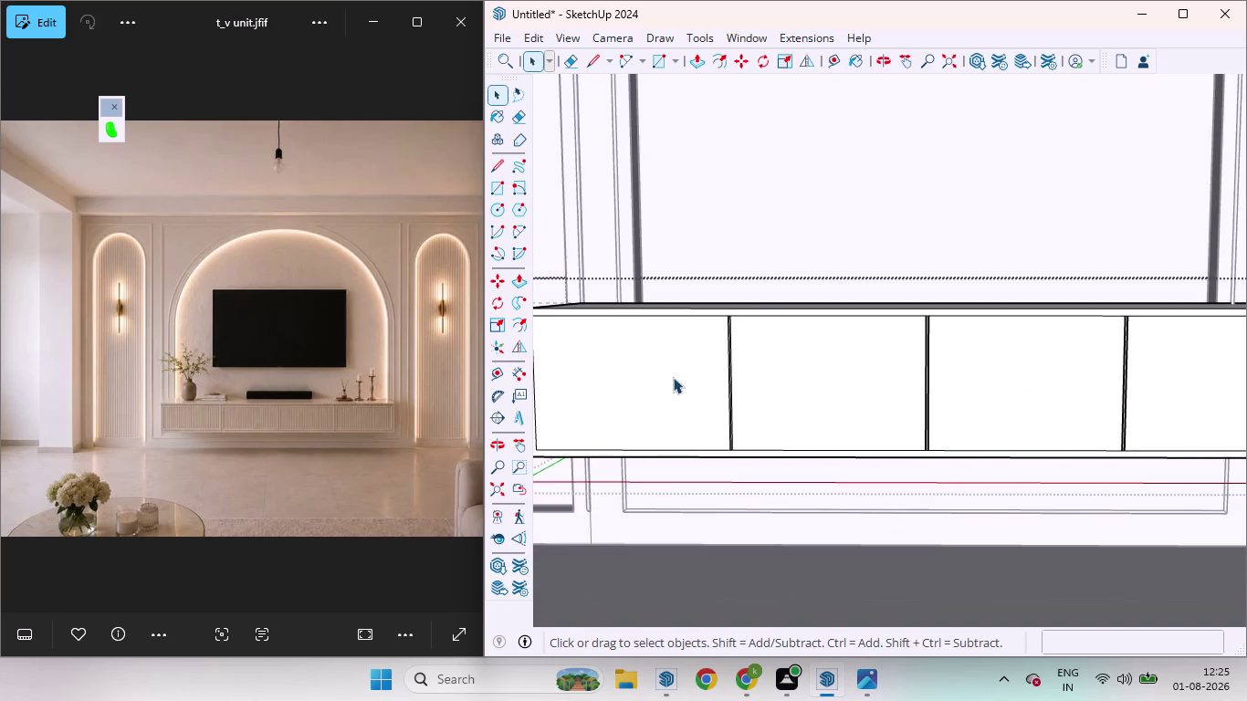
scroll(up, 3)
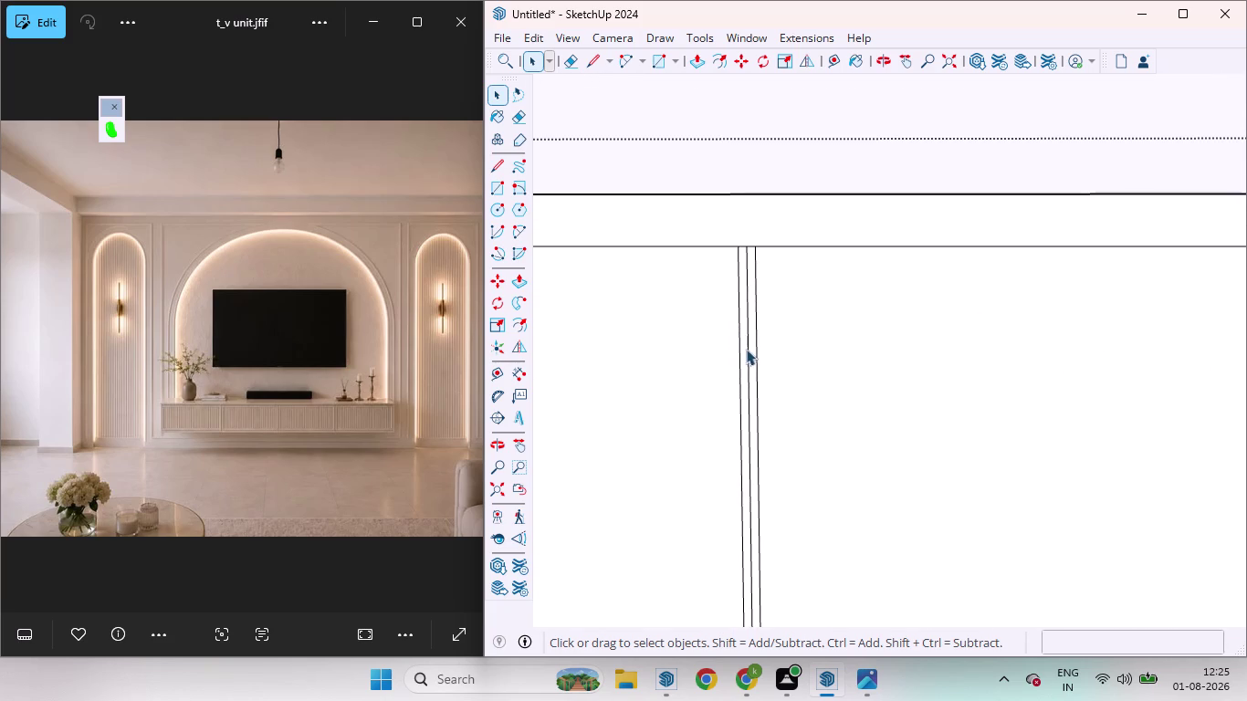
click(748, 351)
key(Delete)
scroll(down, 3)
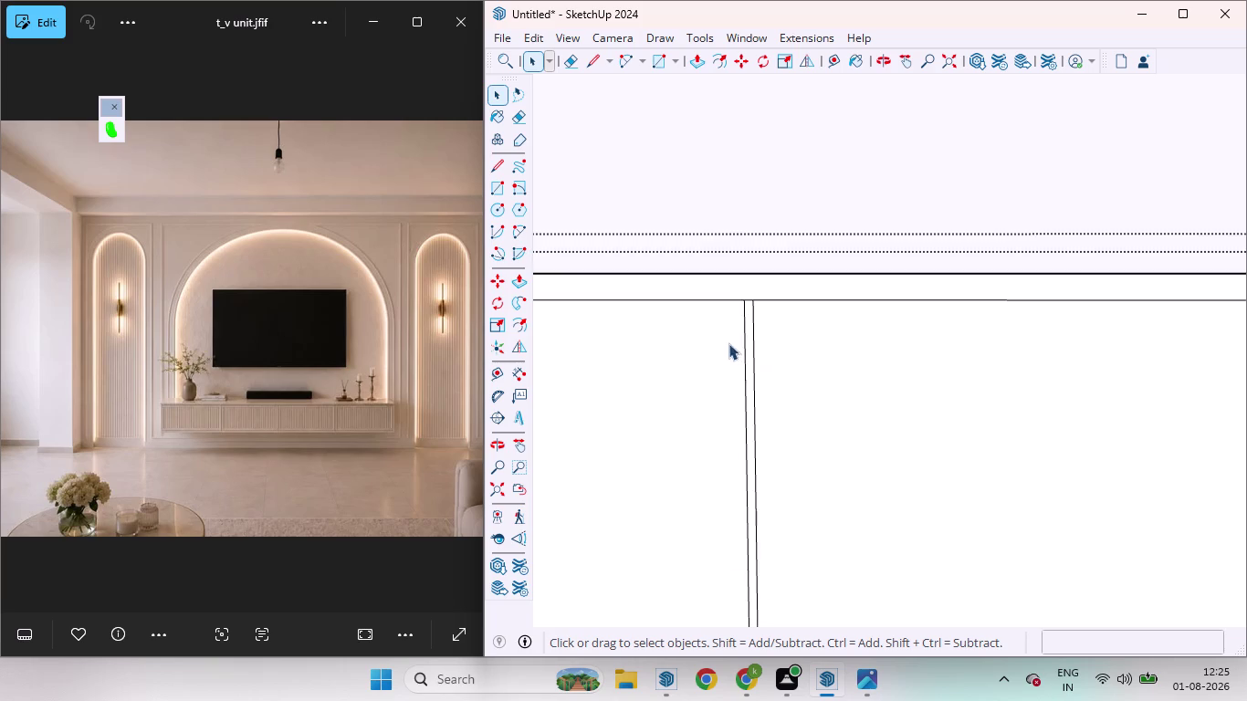
scroll(down, 3)
scroll(down, 3)
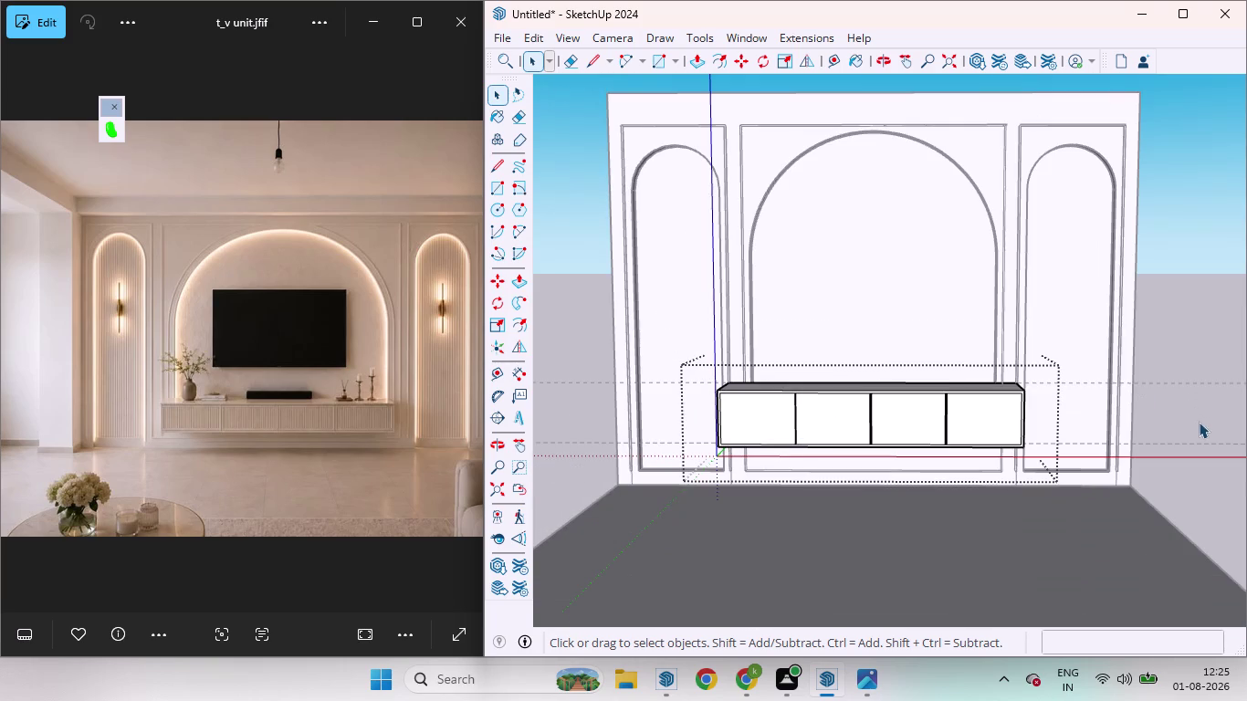
click(1200, 422)
scroll(up, 3)
scroll(down, 3)
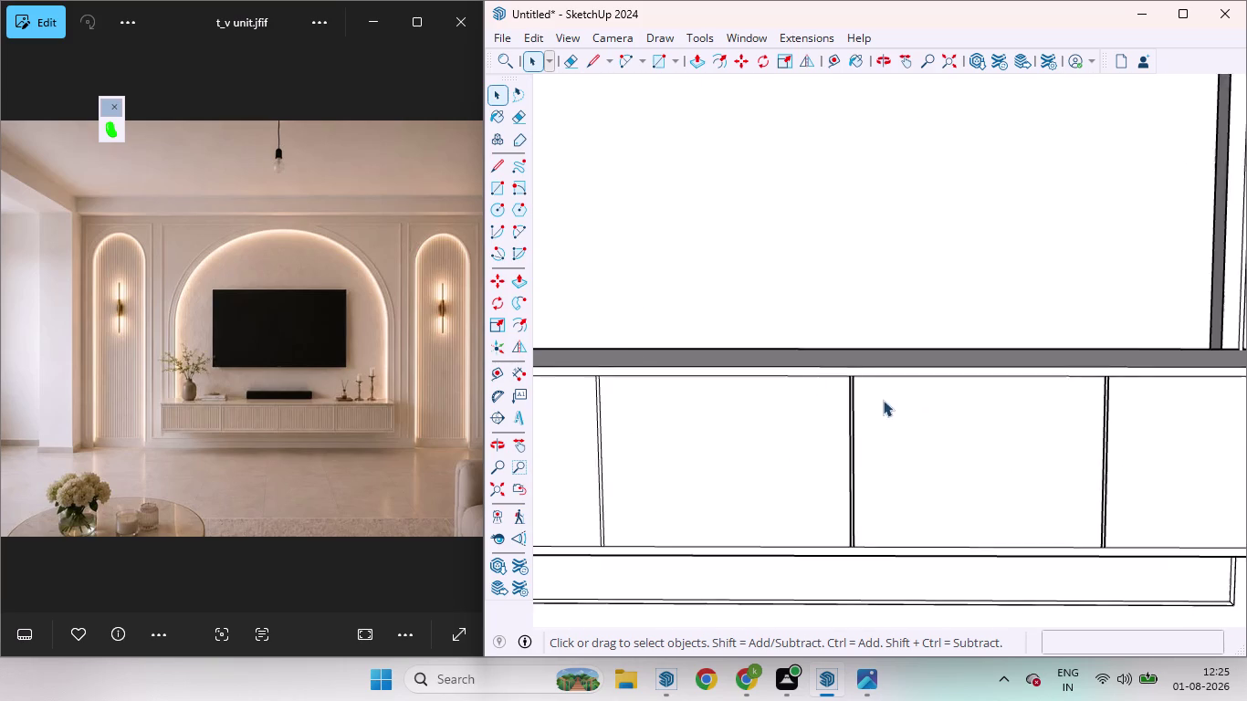
scroll(down, 3)
scroll(down, 3)
scroll(down, 3)
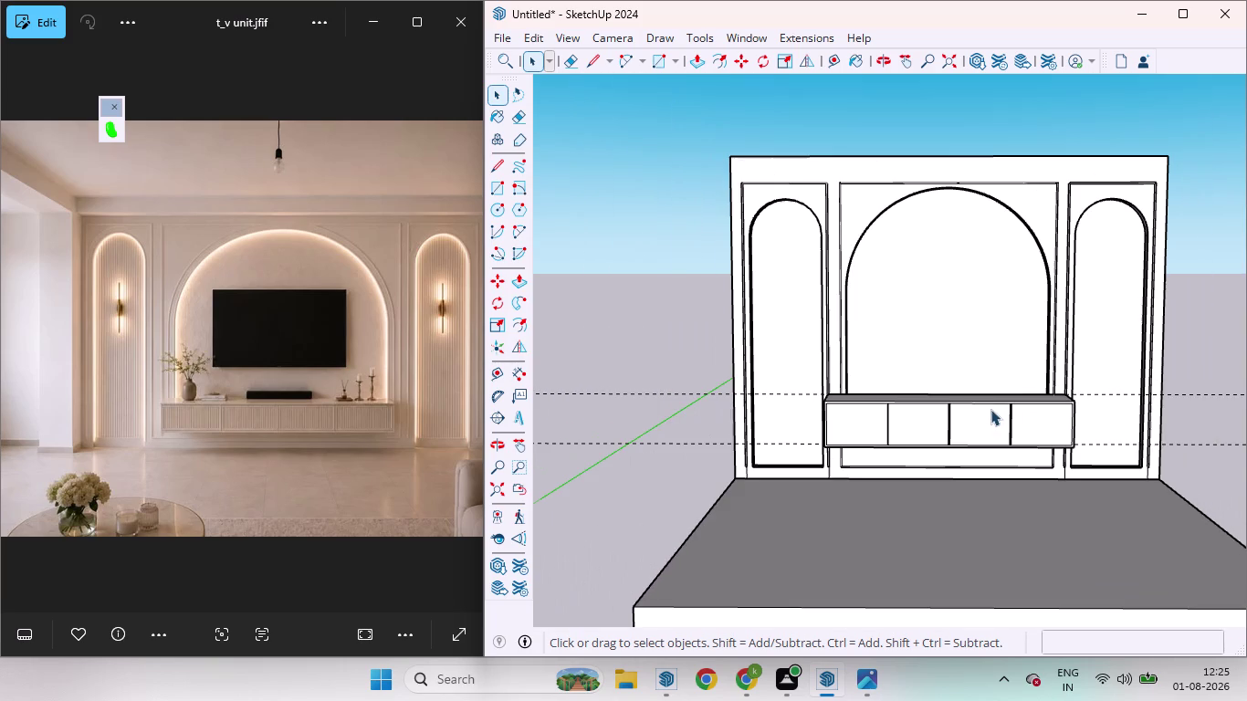
scroll(up, 3)
scroll(up, 3)
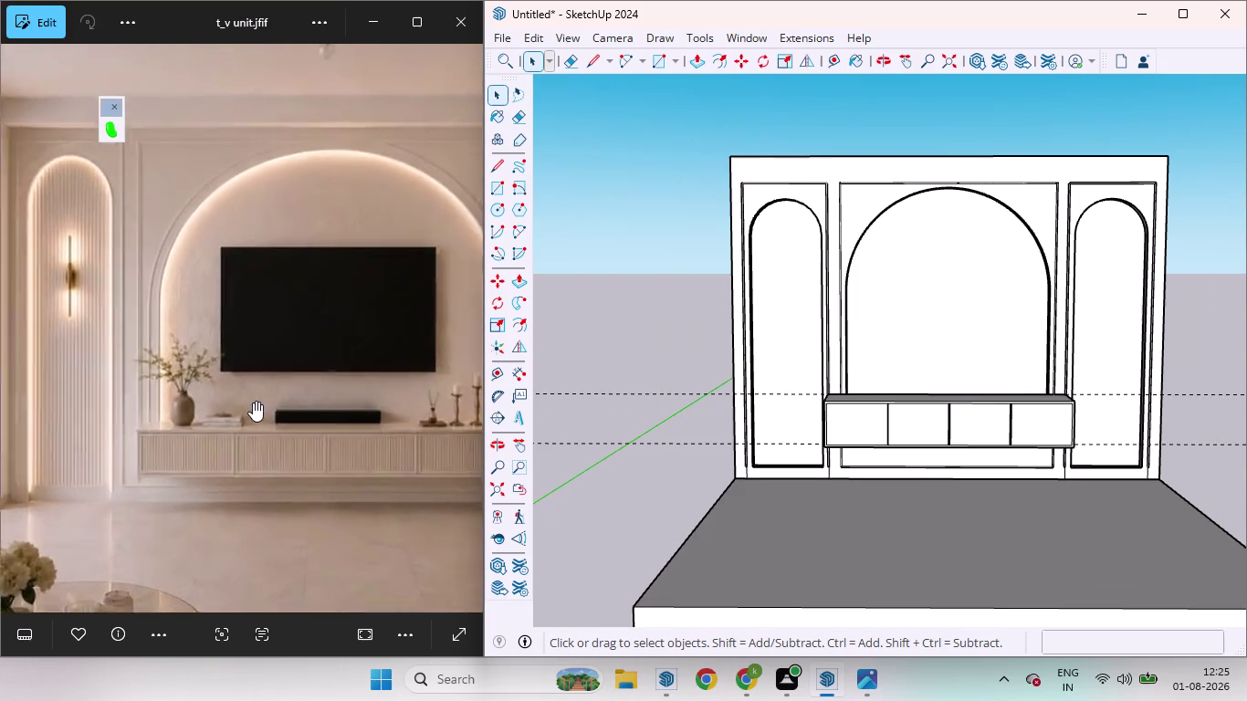
scroll(up, 3)
scroll(up, 3)
scroll(down, 3)
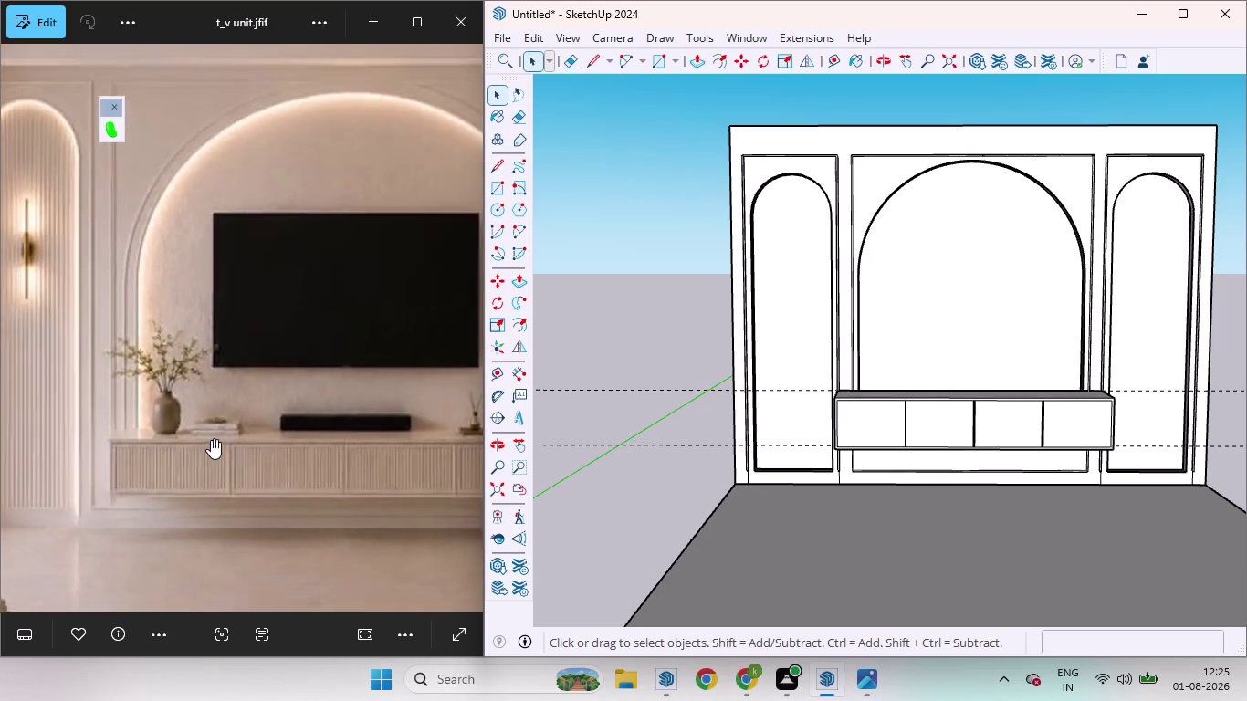
scroll(down, 3)
scroll(up, 3)
scroll(up, 3)
scroll(up, 3)
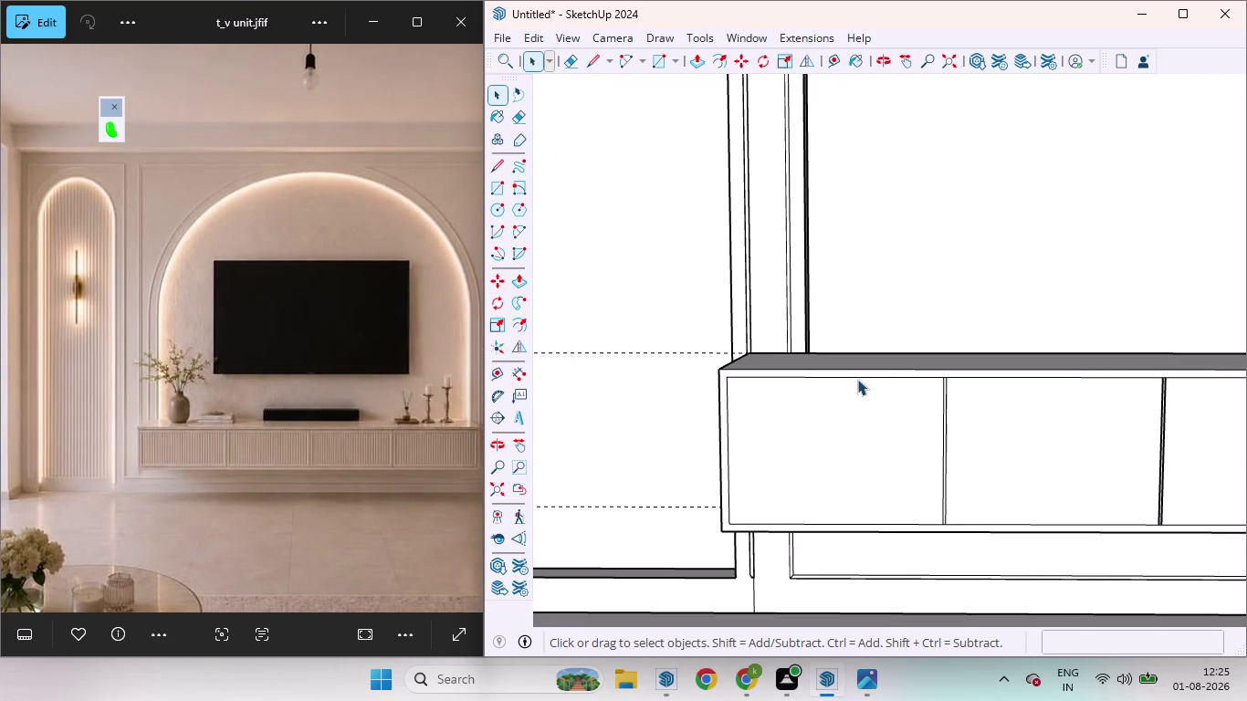
scroll(up, 3)
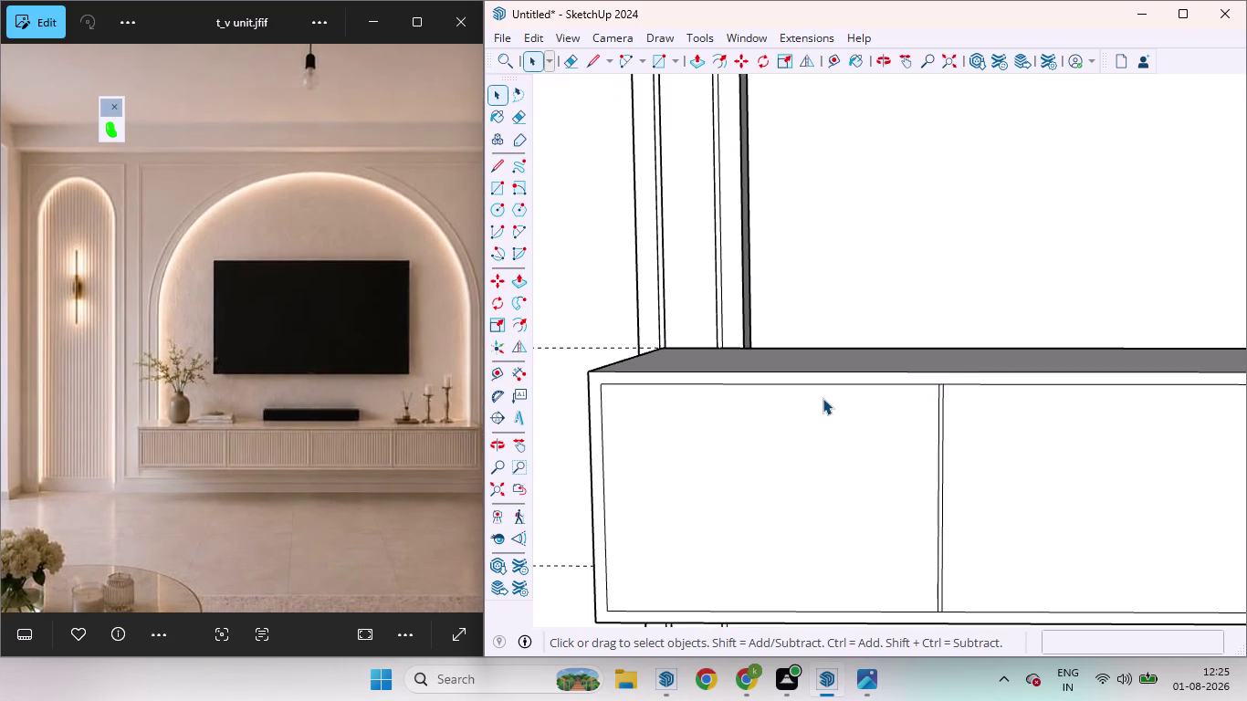
Pull the cabinet front face out 18 mm with Push/Pull.
scroll(up, 3)
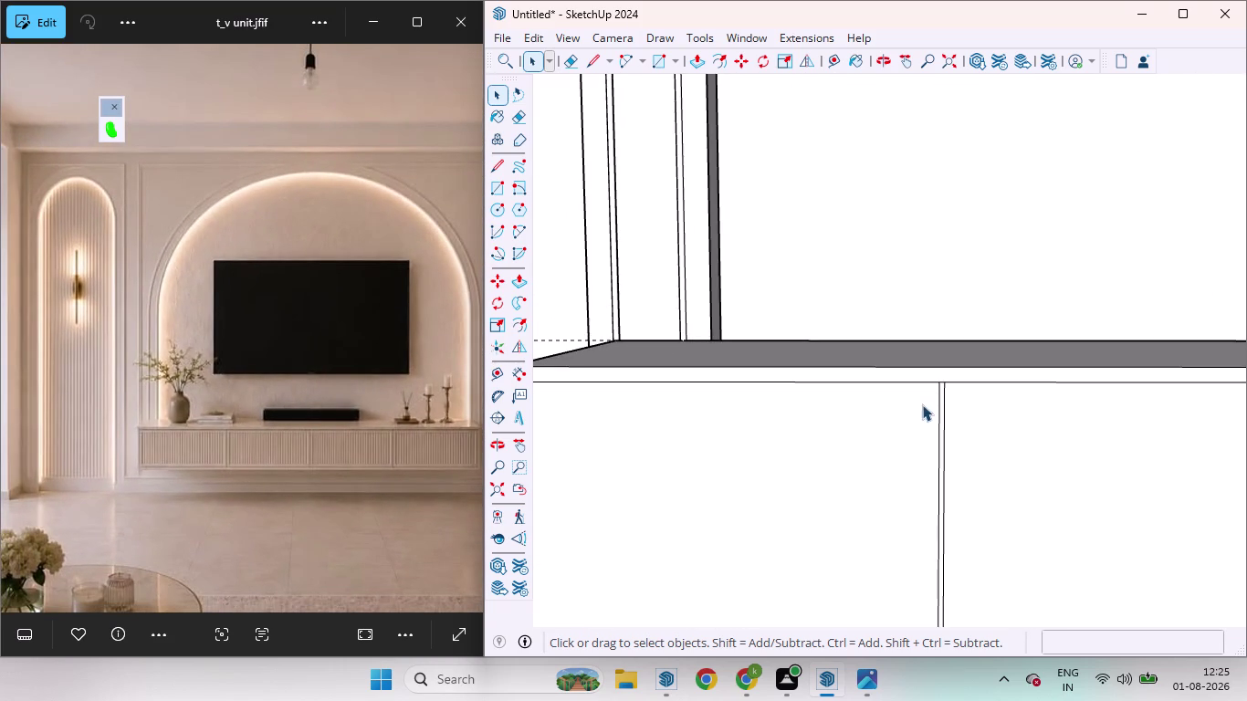
scroll(down, 3)
scroll(up, 3)
click(700, 380)
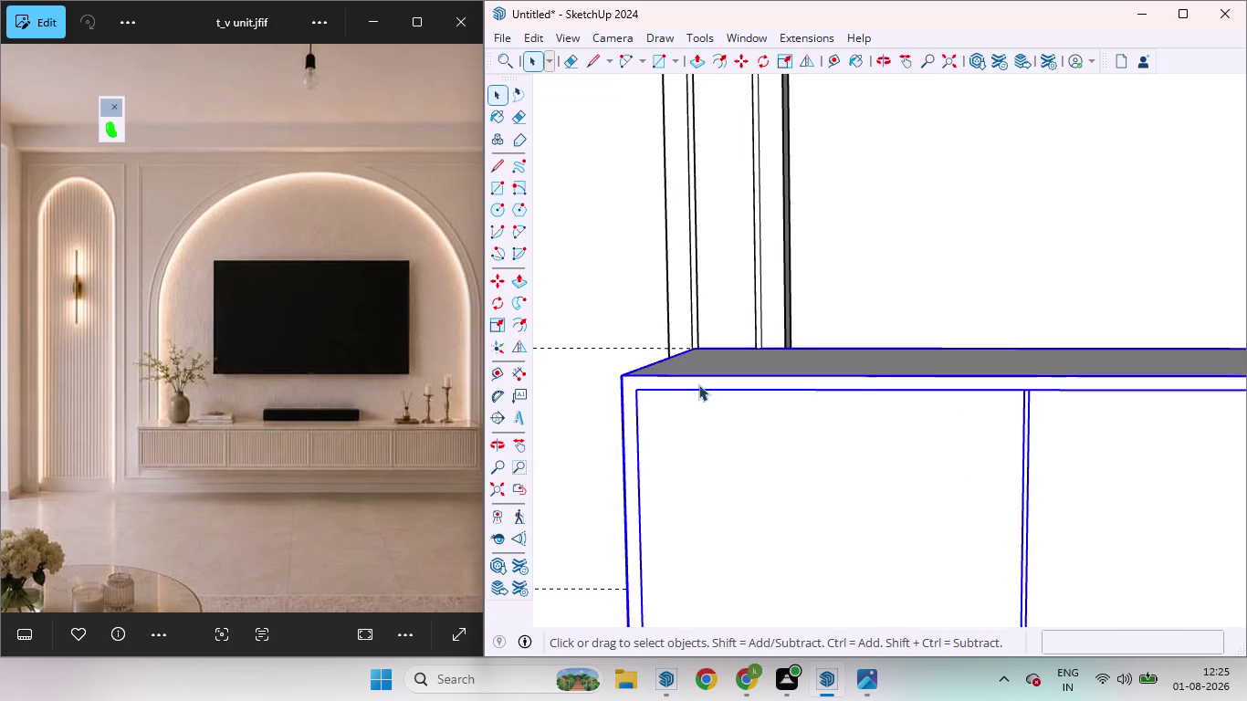
double_click(699, 385)
click(699, 384)
click(699, 384)
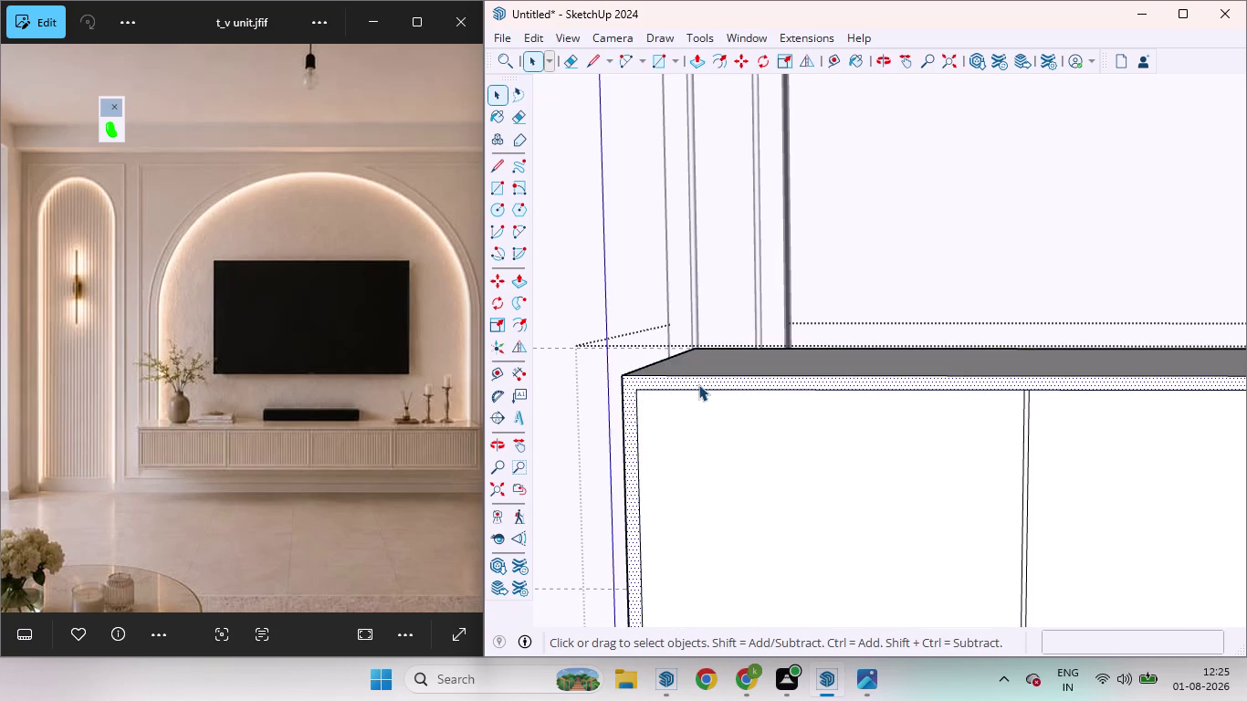
key(0)
key(p)
drag(686, 377, 686, 390)
text(18mm)
key(Return)
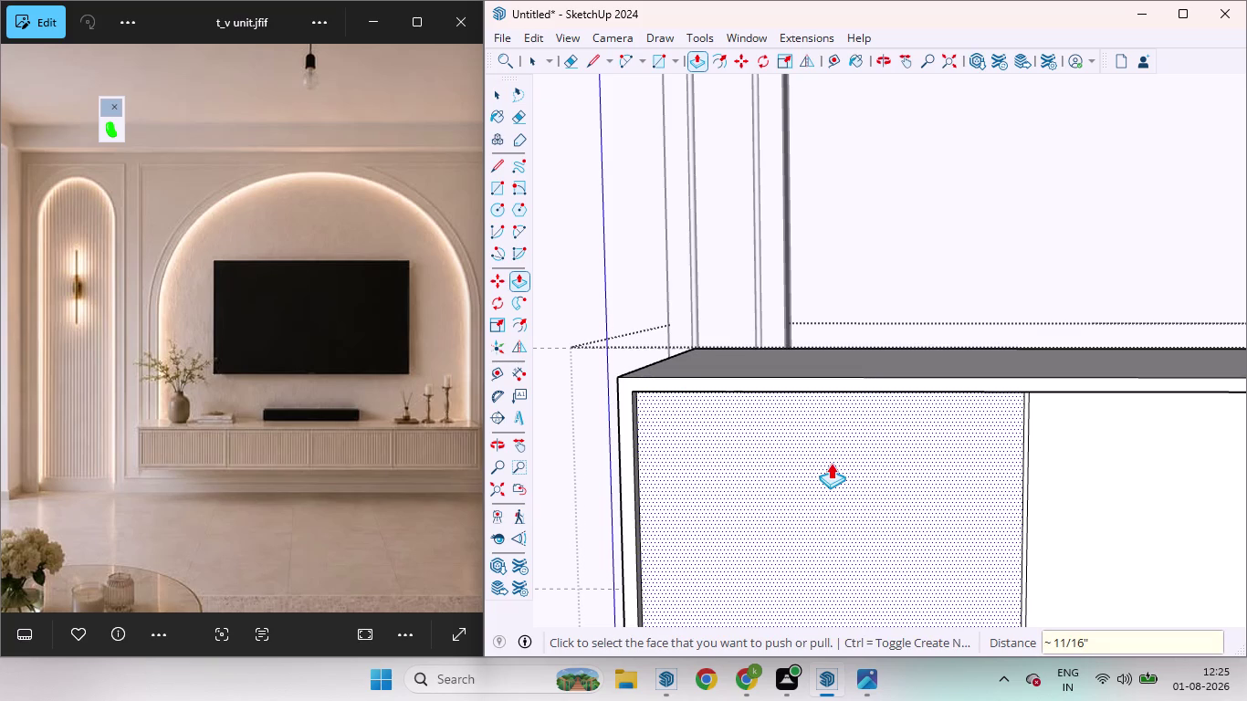
Push the first door face 5 mm and repeat it on the next door.
drag(831, 463, 830, 475)
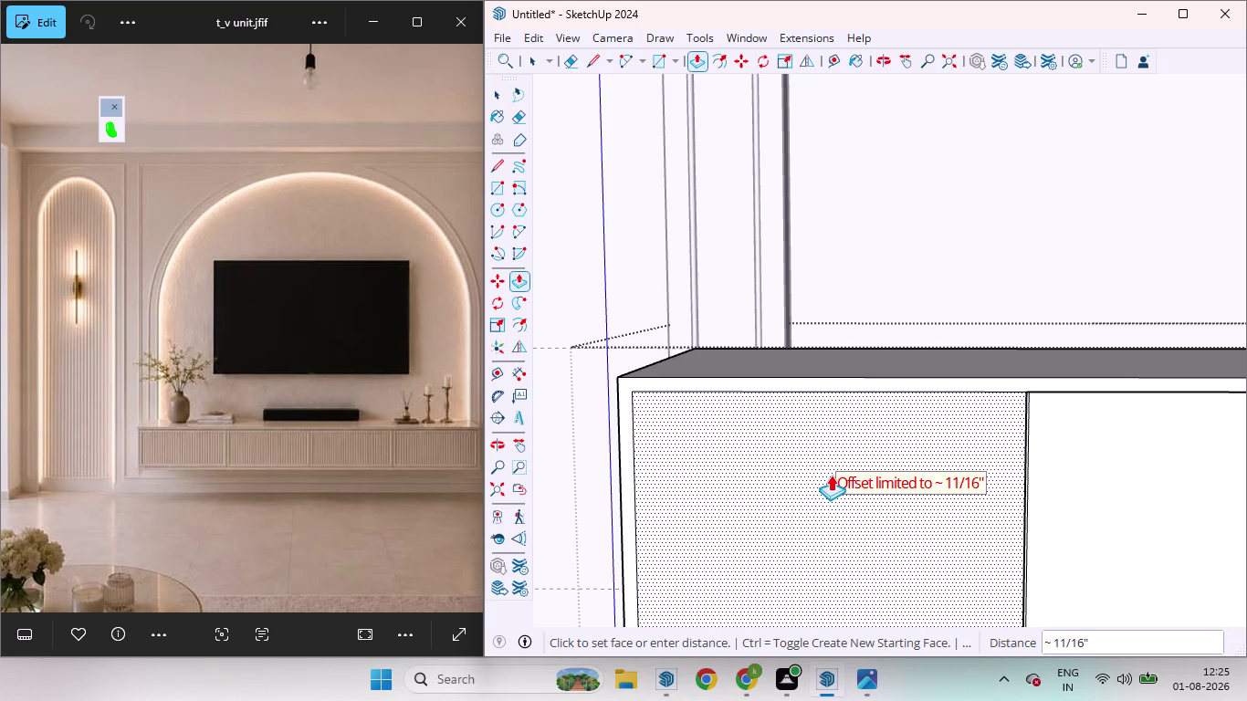
key(1)
drag(831, 475, 831, 476)
text(5mm)
key(Return)
scroll(down, 3)
scroll(up, 3)
double_click(964, 480)
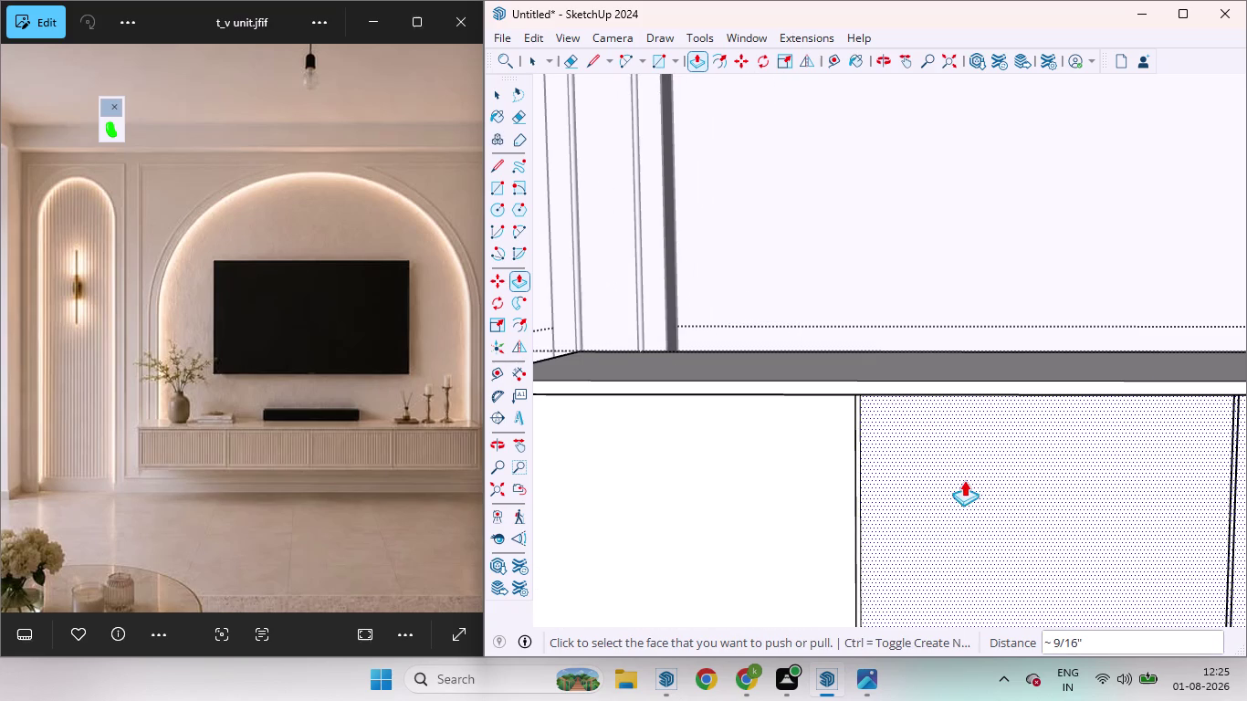
Undo the repeated push and return to the Select tool.
scroll(down, 3)
scroll(down, 3)
scroll(down, 3)
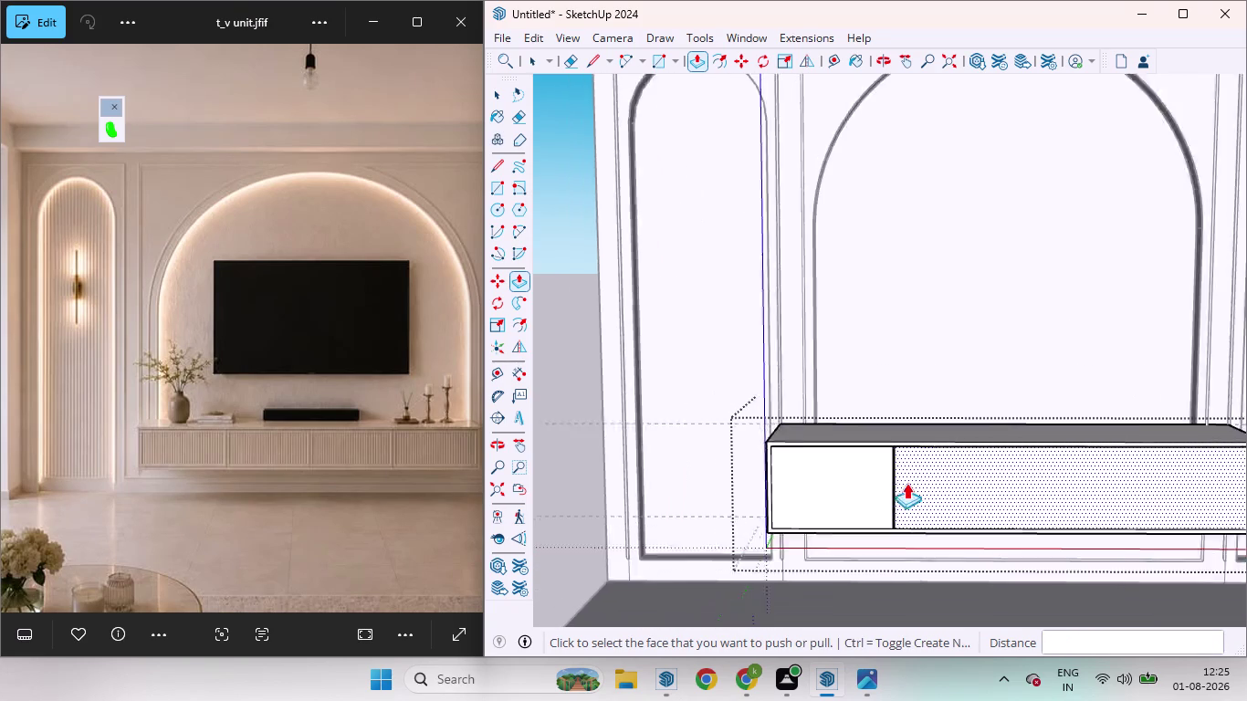
scroll(down, 3)
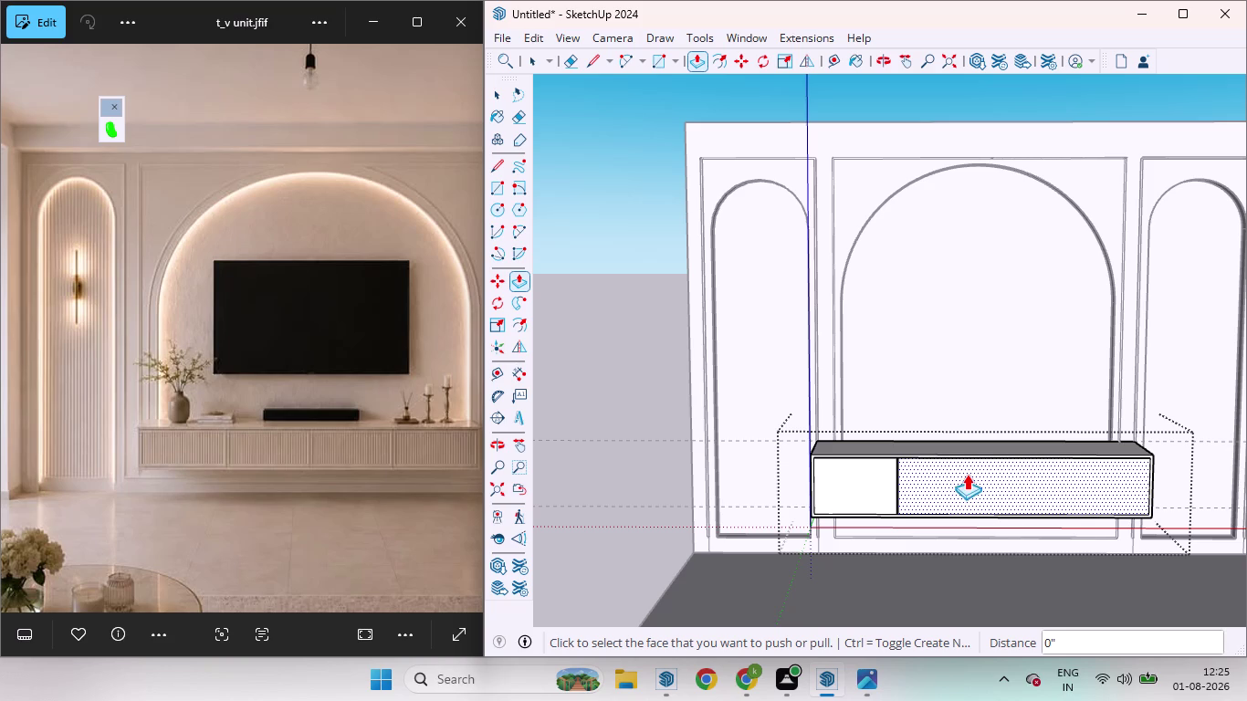
key(ctrl+z)
scroll(up, 3)
key(space)
scroll(up, 3)
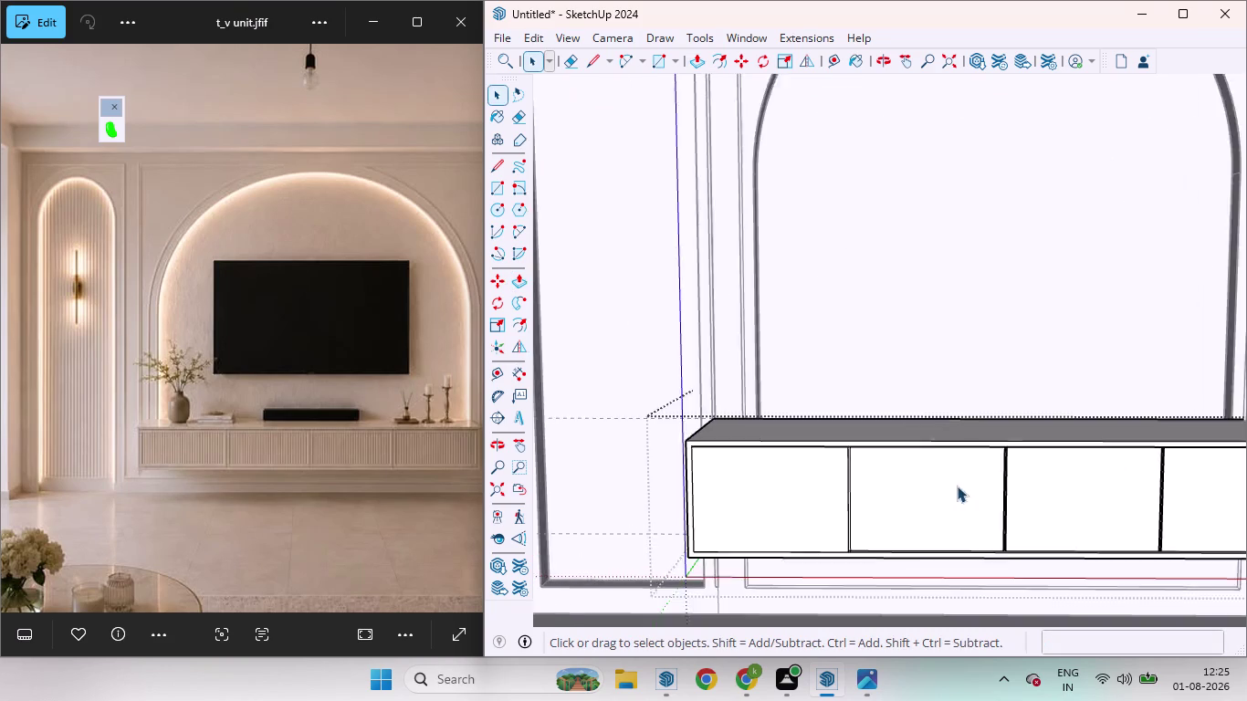
scroll(up, 3)
scroll(up, 3)
scroll(down, 3)
Select several door faces, then clear the selection and orbit around the cabinet.
click(962, 501)
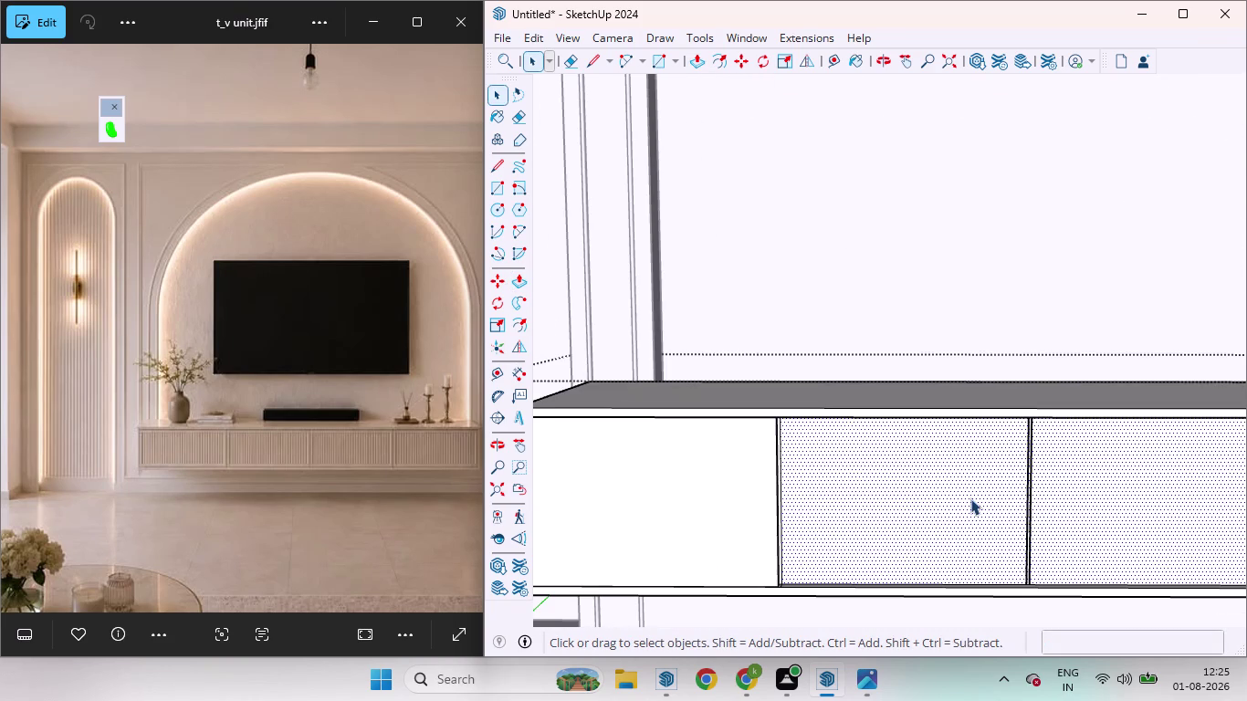
scroll(down, 3)
double_click(966, 501)
click(955, 502)
click(944, 502)
scroll(down, 3)
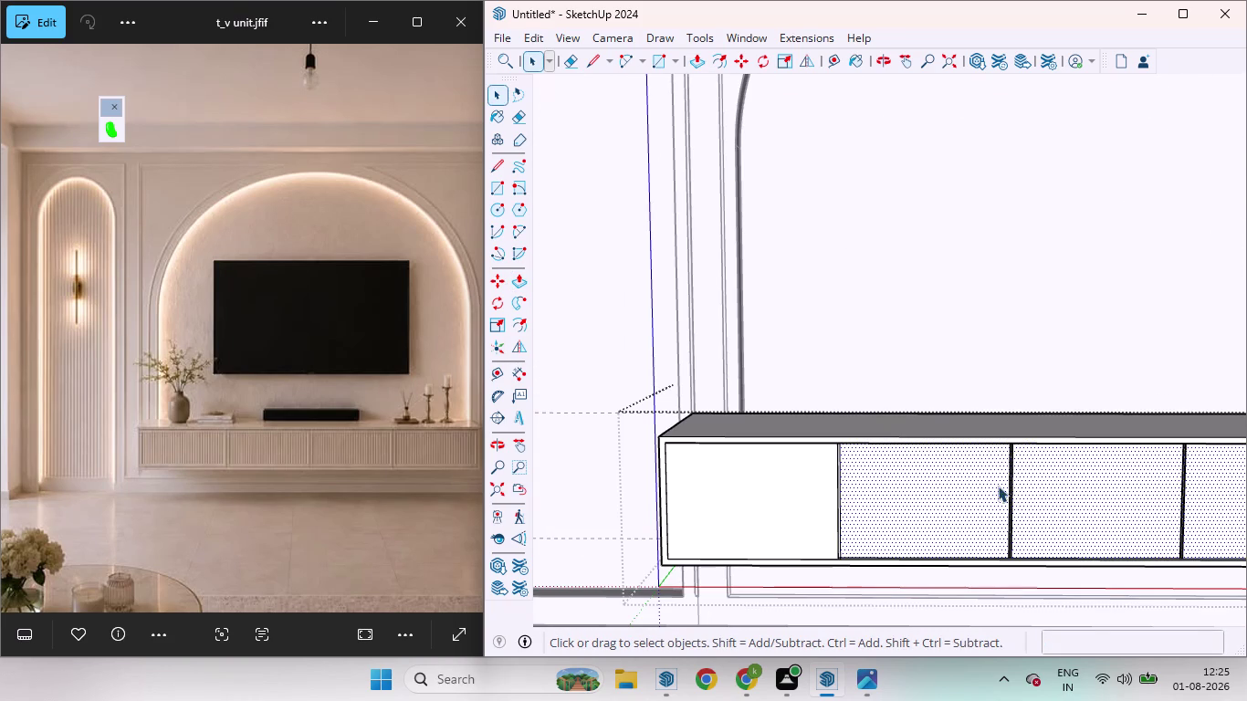
scroll(down, 3)
scroll(down, 3)
click(615, 471)
scroll(up, 3)
middle_drag(1037, 522, 1033, 524)
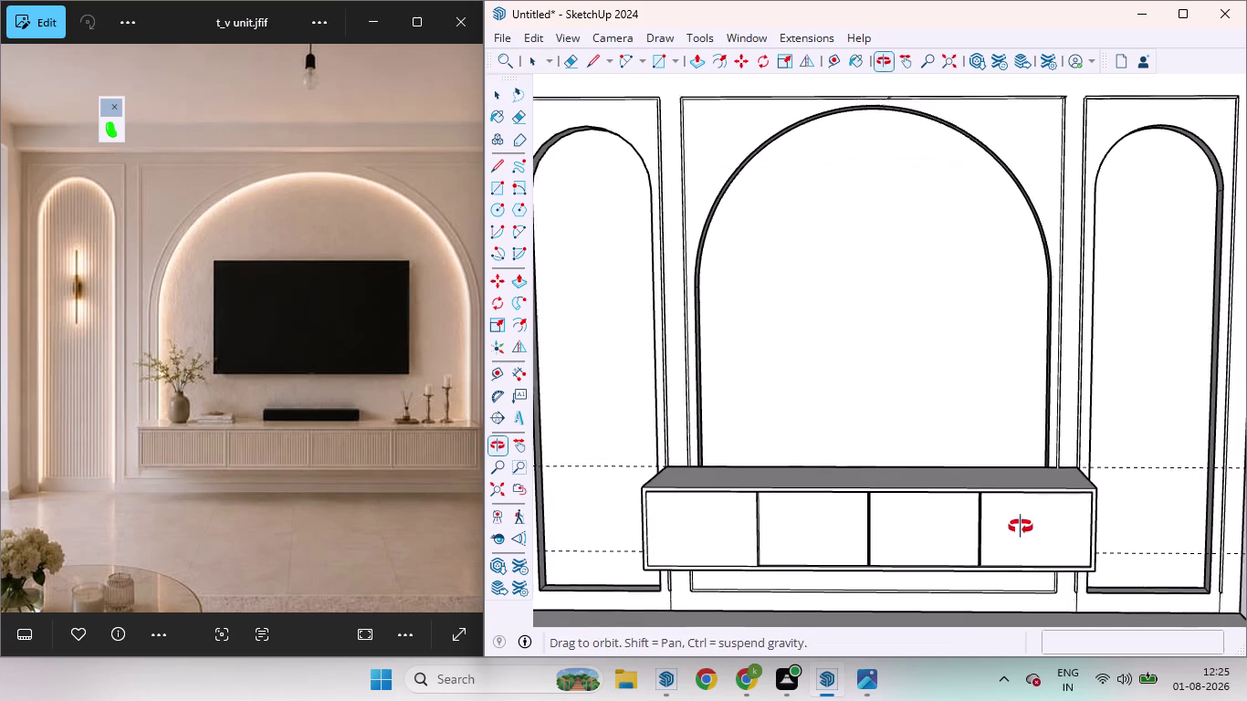
Move the first pair of vertical divider lines slightly along the cabinet front.
middle_drag(1033, 524, 768, 522)
scroll(up, 3)
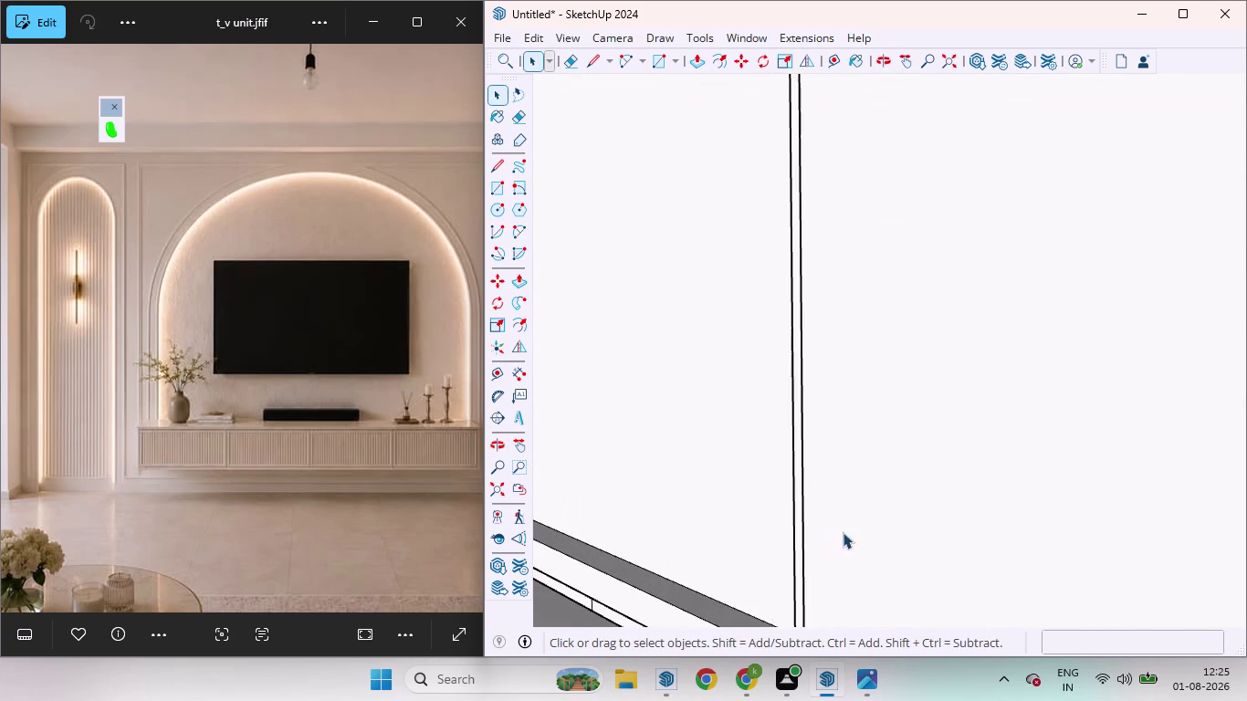
scroll(down, 3)
scroll(up, 3)
scroll(down, 3)
scroll(up, 3)
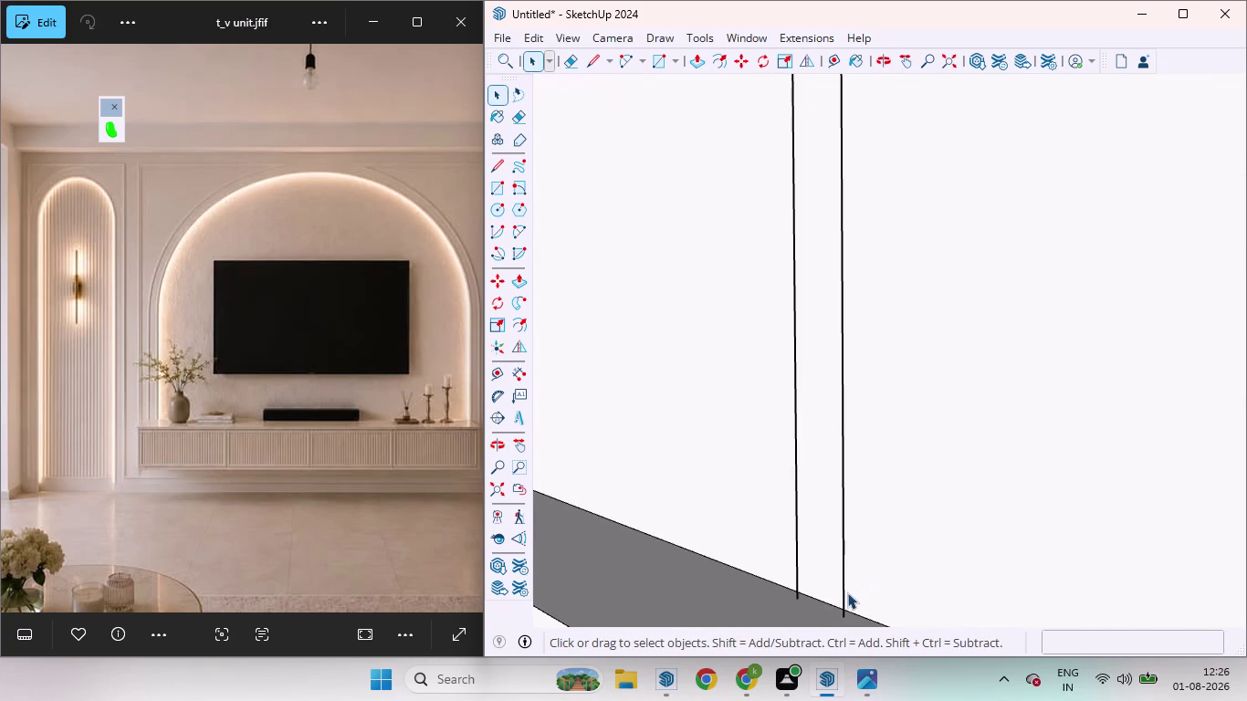
middle_drag(871, 596, 733, 546)
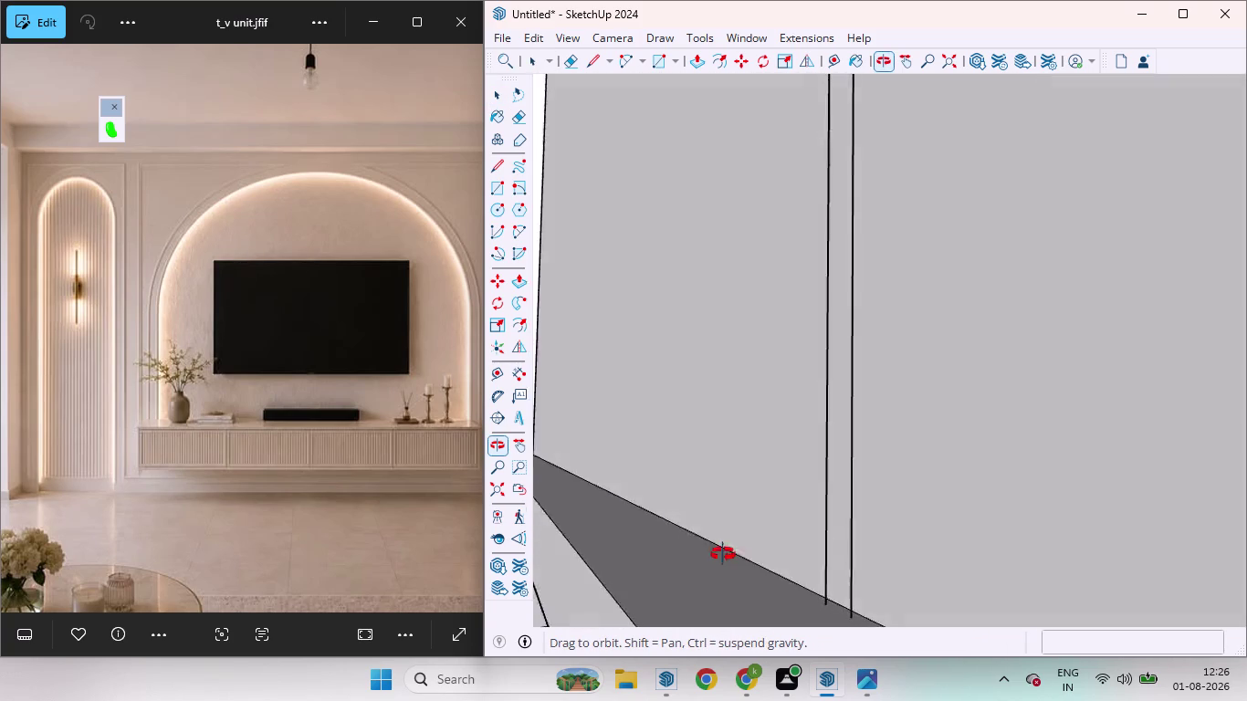
middle_drag(734, 547, 667, 567)
scroll(down, 3)
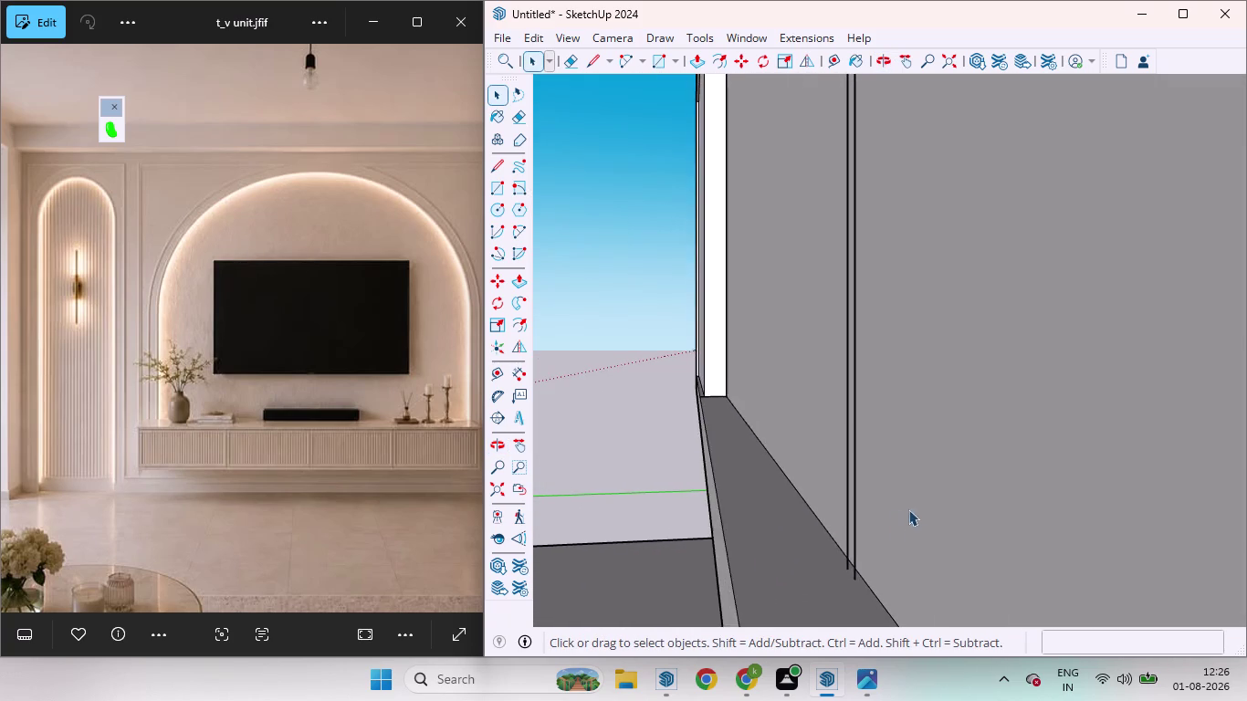
scroll(up, 3)
click(845, 561)
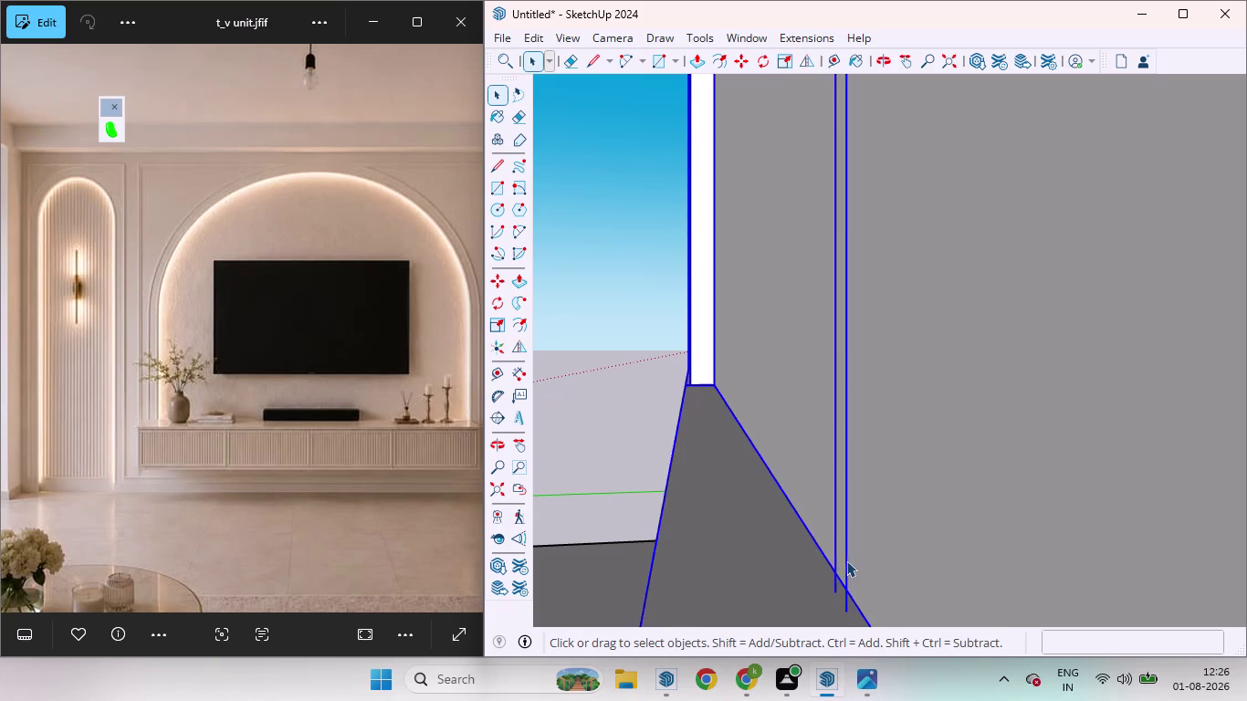
double_click(847, 560)
click(847, 560)
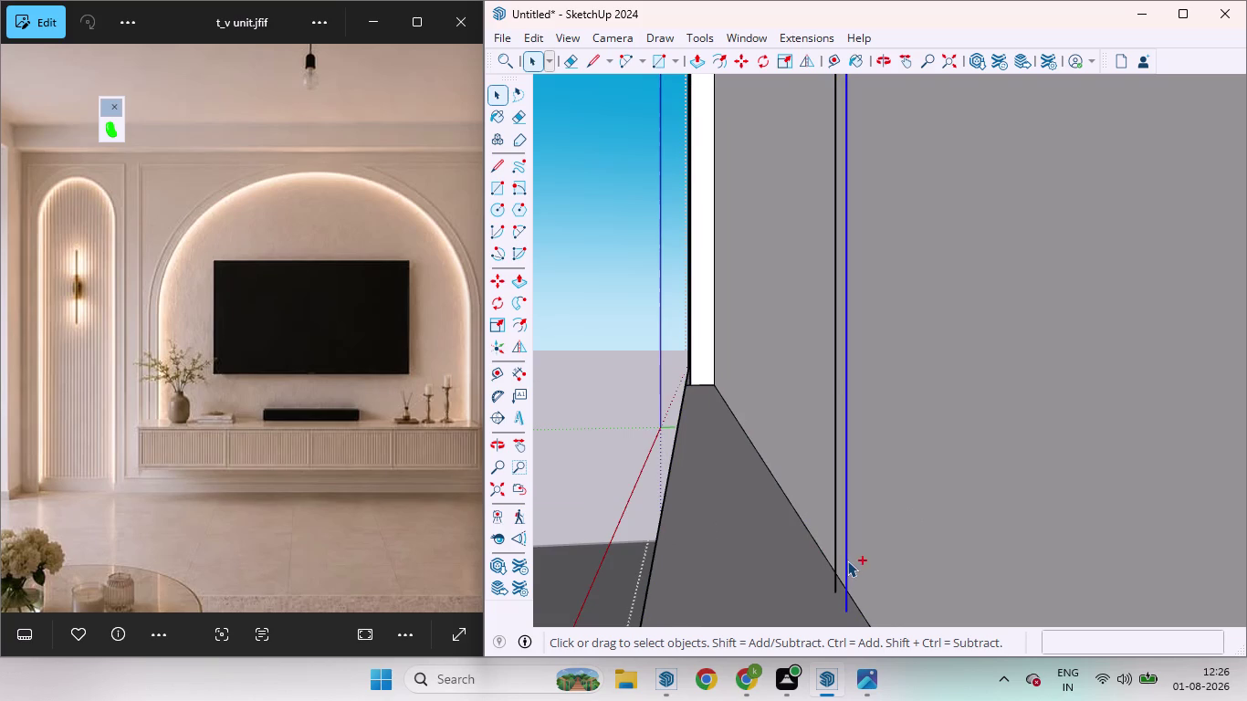
click(834, 554)
key(m)
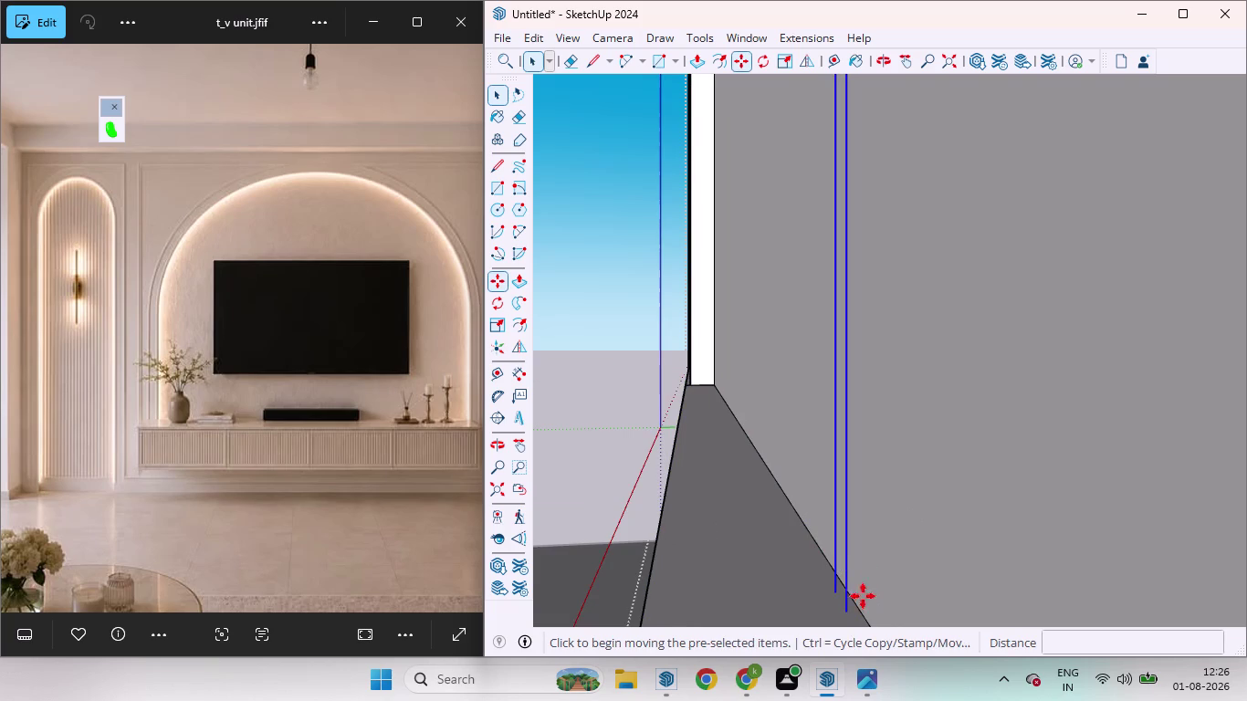
click(849, 611)
click(857, 607)
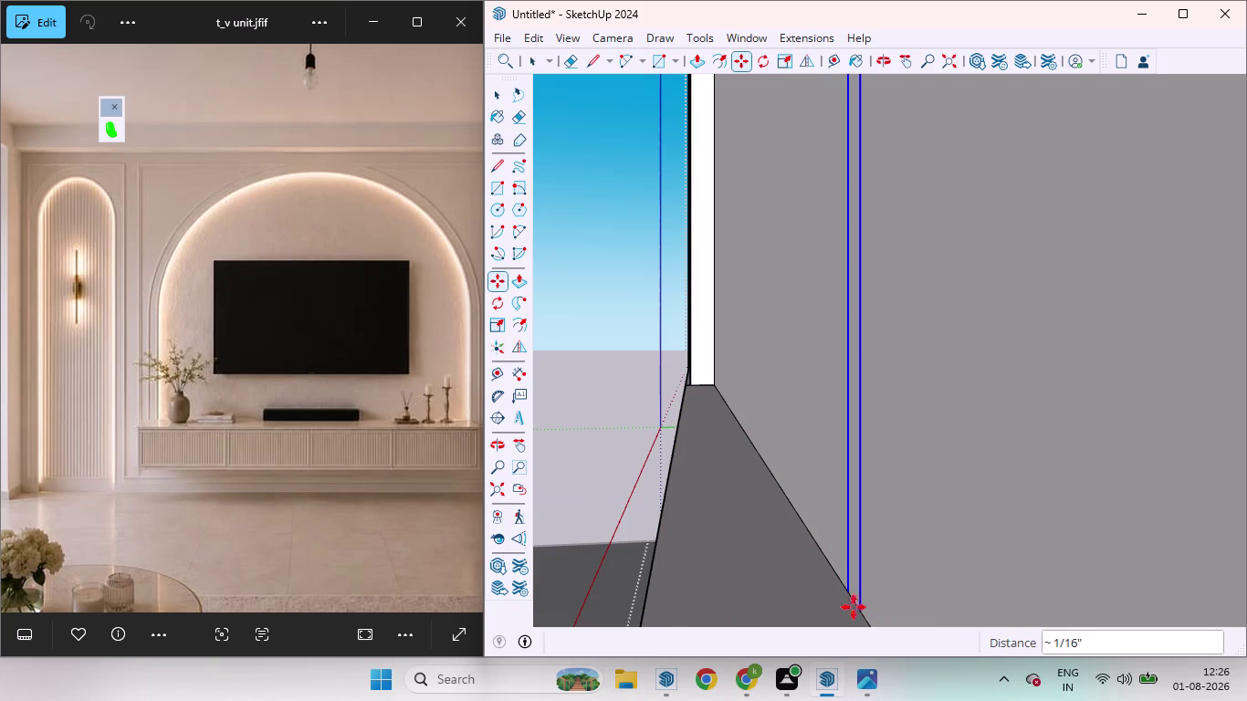
Move a second pair of divider lines to their new spot on the cabinet front.
scroll(down, 3)
scroll(down, 3)
scroll(down, 3)
middle_drag(796, 553, 819, 557)
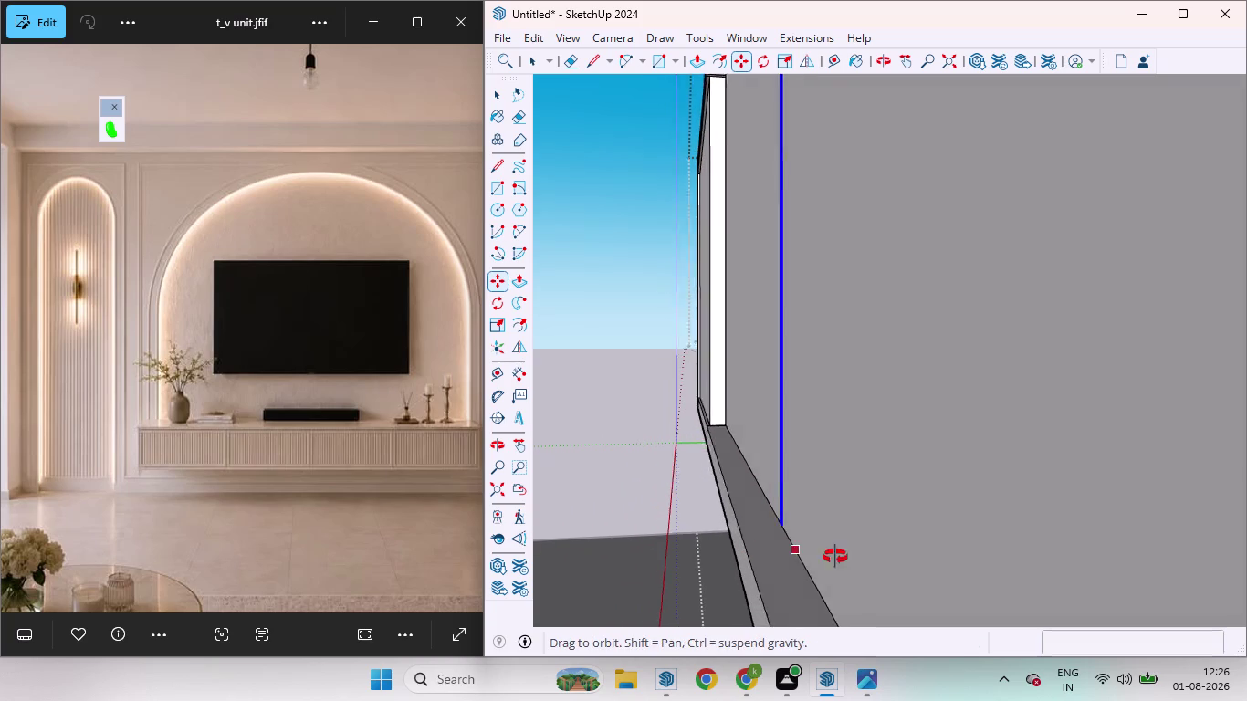
middle_drag(819, 557, 854, 557)
scroll(down, 3)
scroll(down, 3)
scroll(down, 3)
scroll(up, 3)
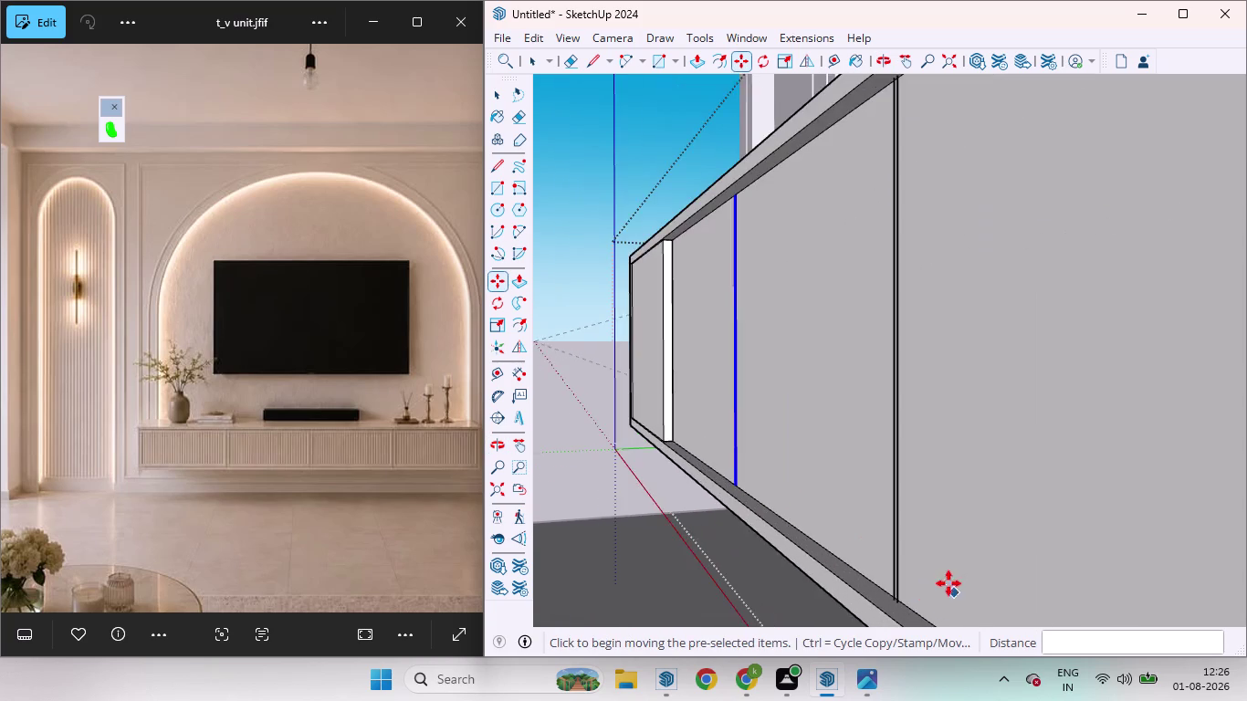
middle_drag(945, 570, 884, 554)
key(space)
scroll(up, 3)
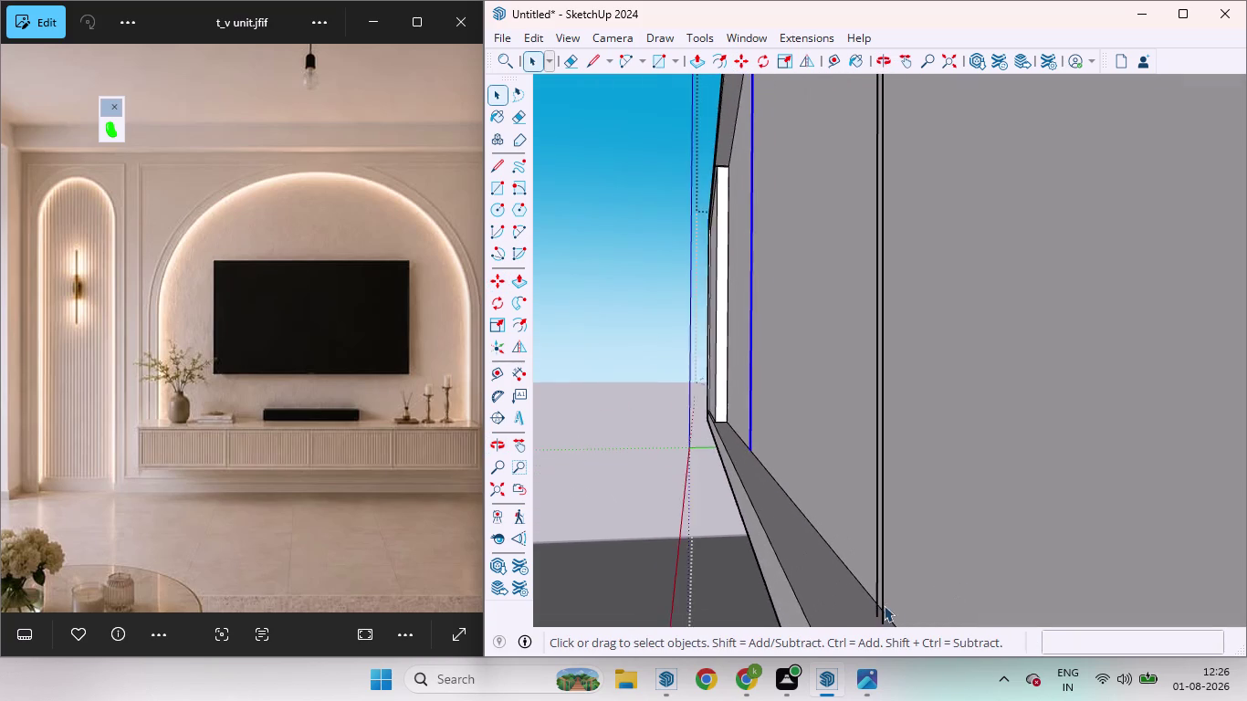
scroll(up, 3)
click(884, 601)
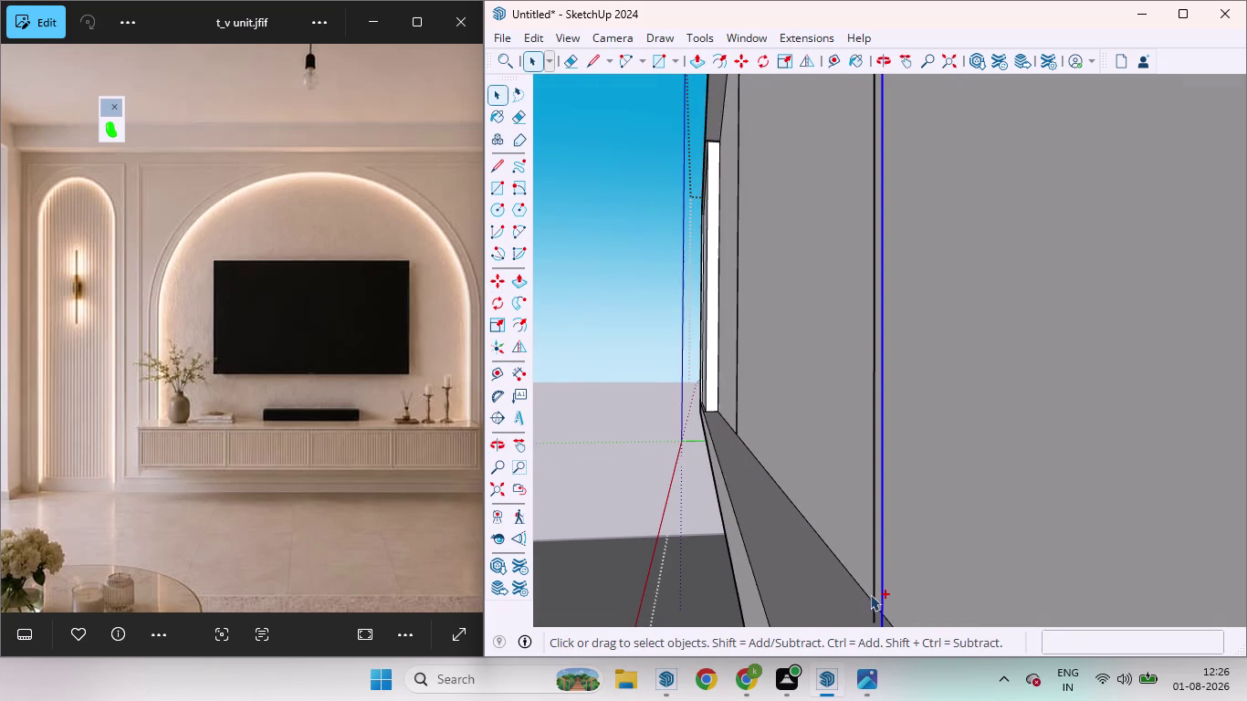
click(871, 594)
key(m)
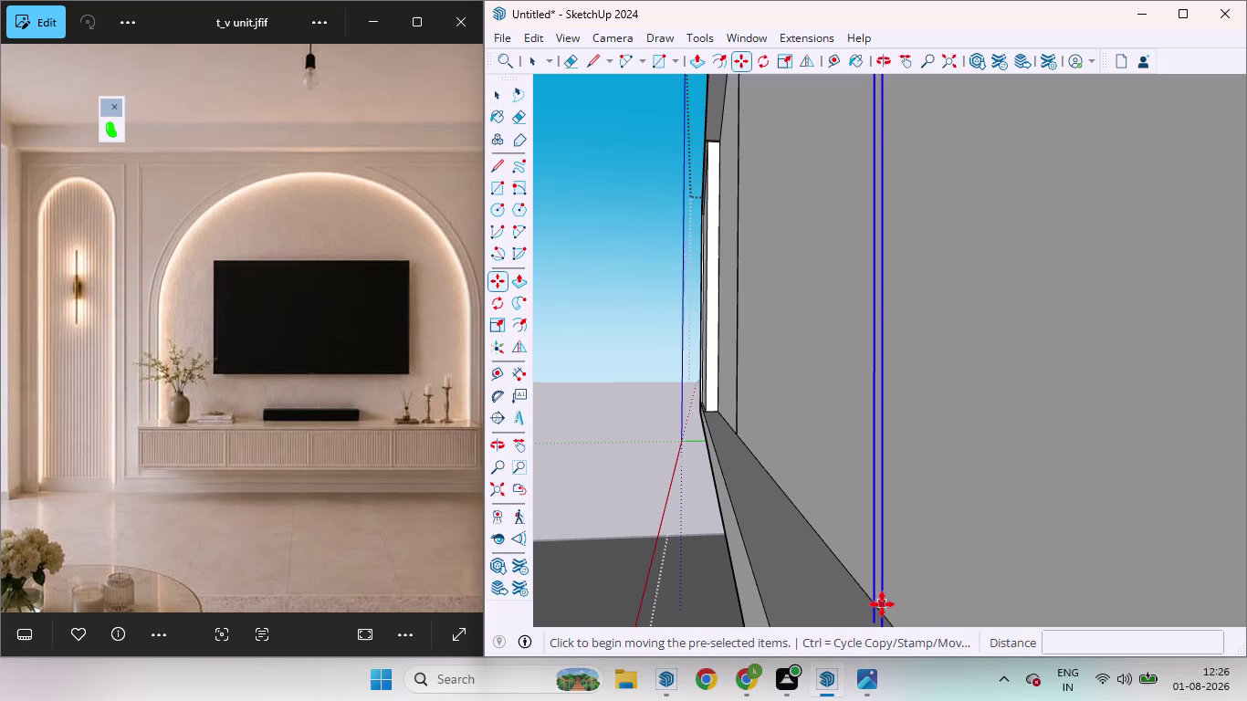
click(883, 604)
click(894, 604)
Orbit out to view the cabinet front and select the right-hand door face.
scroll(down, 3)
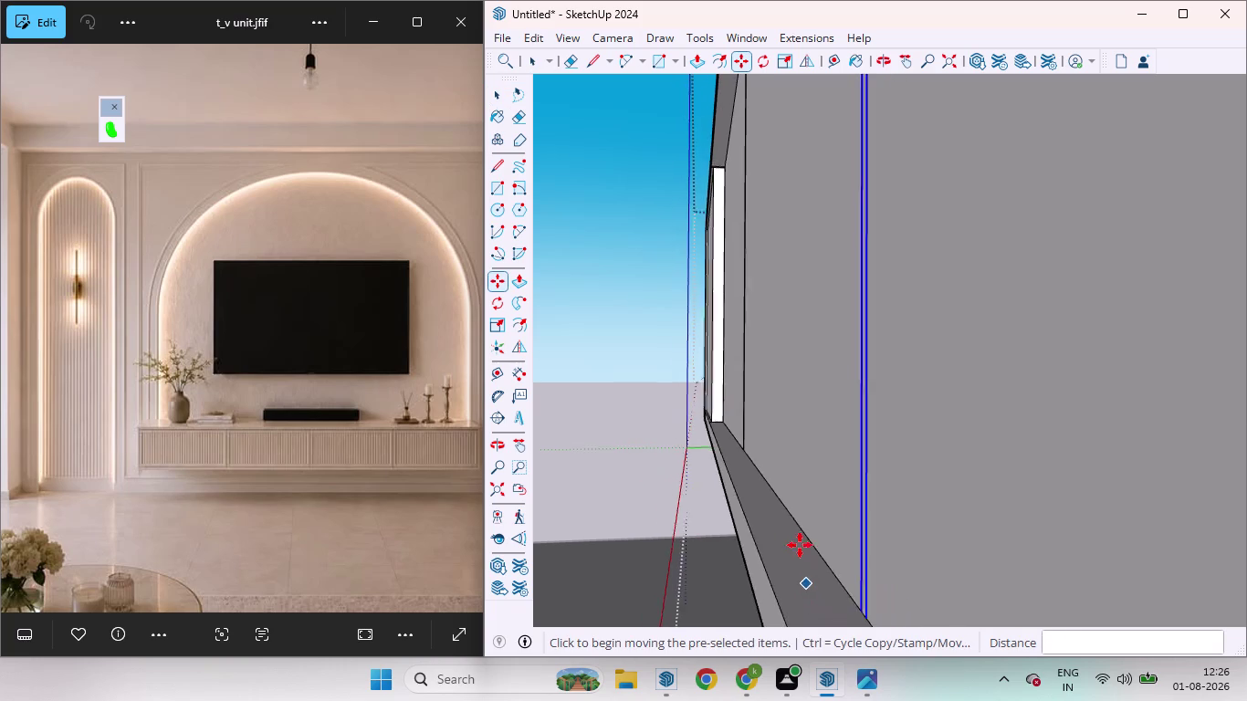
scroll(down, 3)
scroll(up, 3)
scroll(down, 3)
key(space)
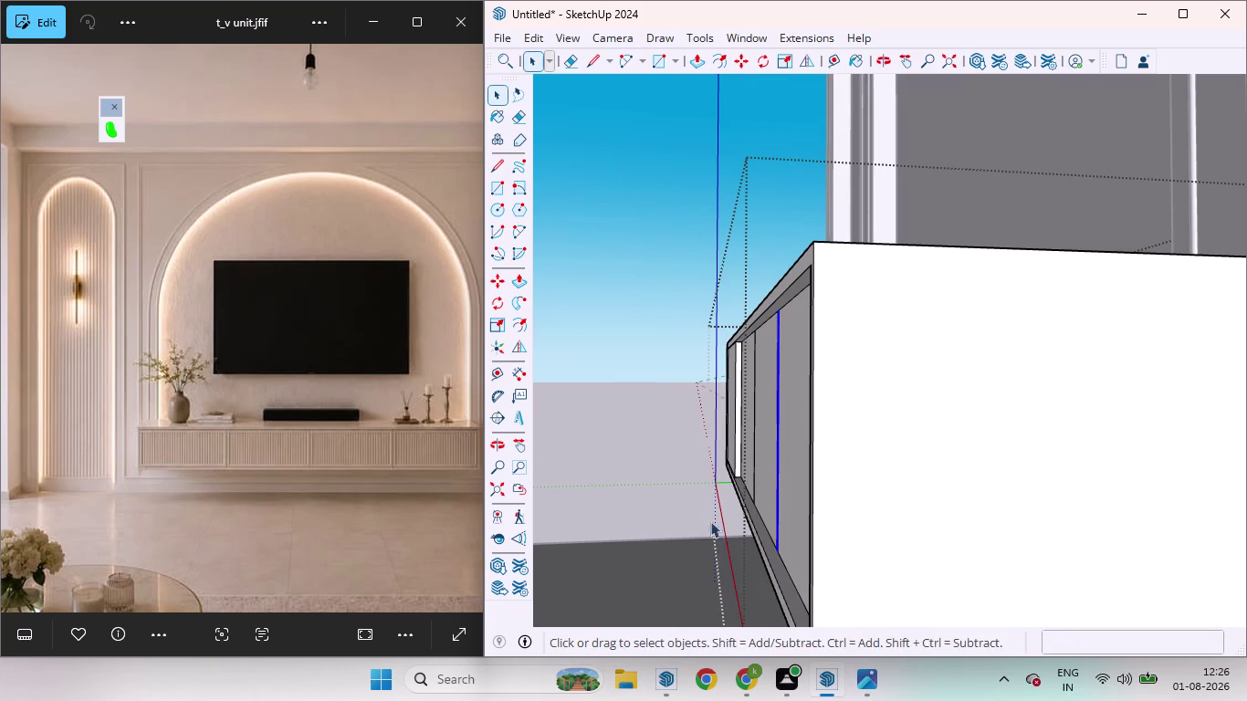
middle_drag(734, 497, 1049, 552)
scroll(down, 3)
click(884, 496)
scroll(down, 3)
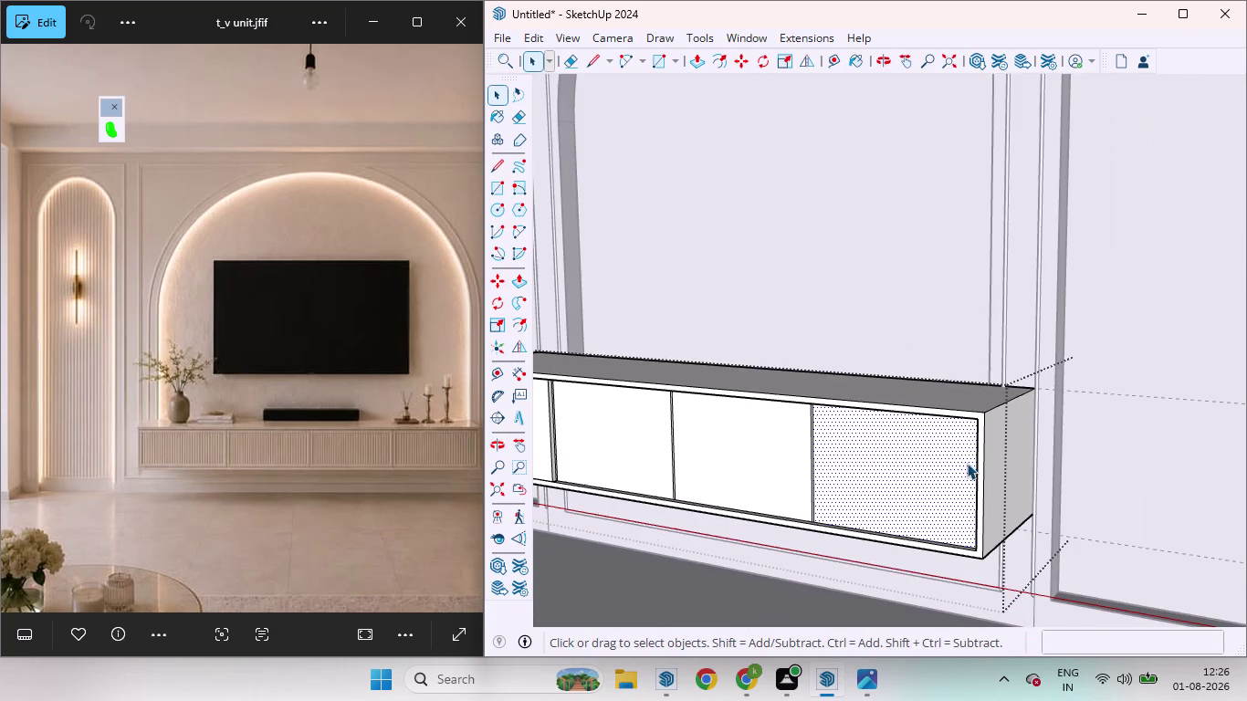
Inset the right door face with Push/Pull and repeat that depth on the other door faces.
key(p)
double_click(882, 483)
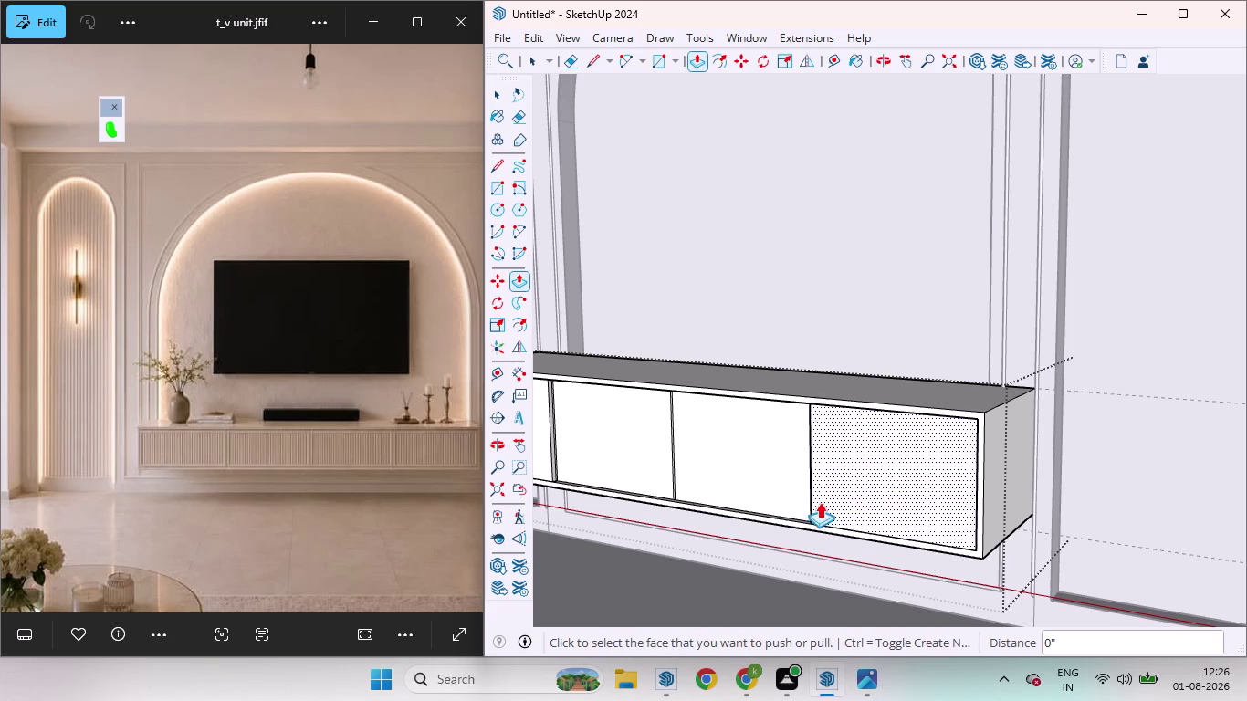
double_click(766, 475)
double_click(618, 454)
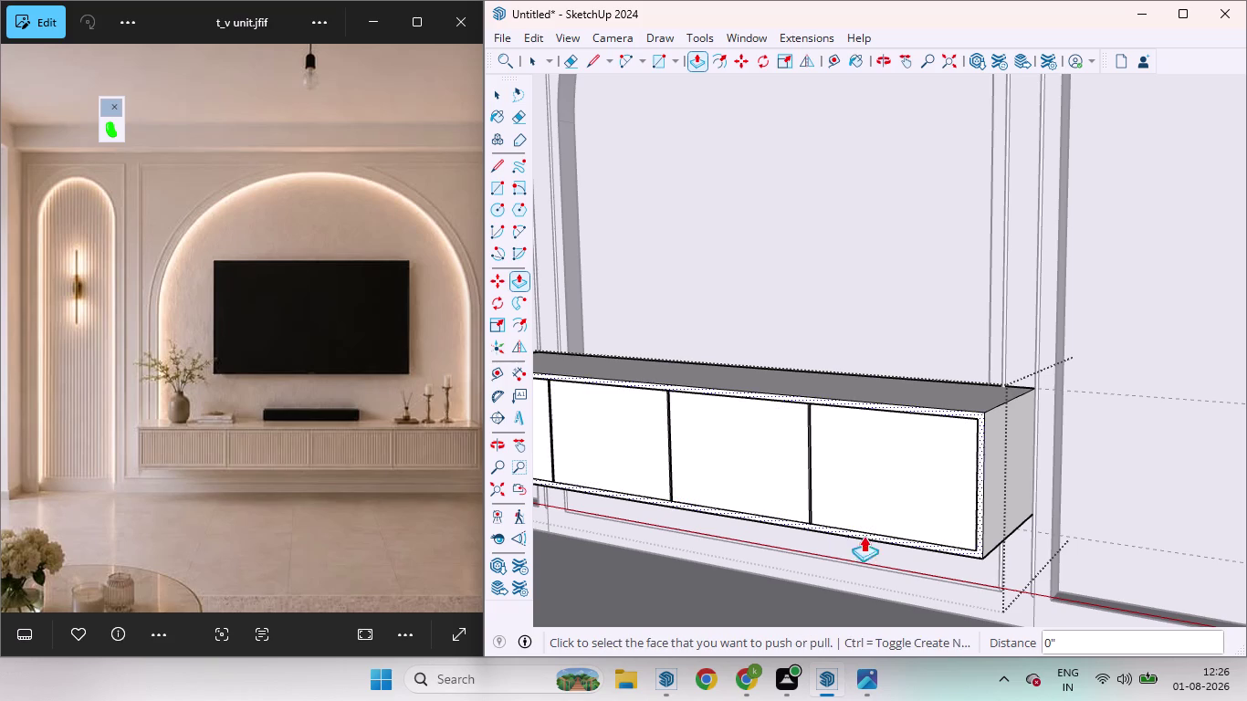
key(space)
scroll(down, 3)
click(1160, 532)
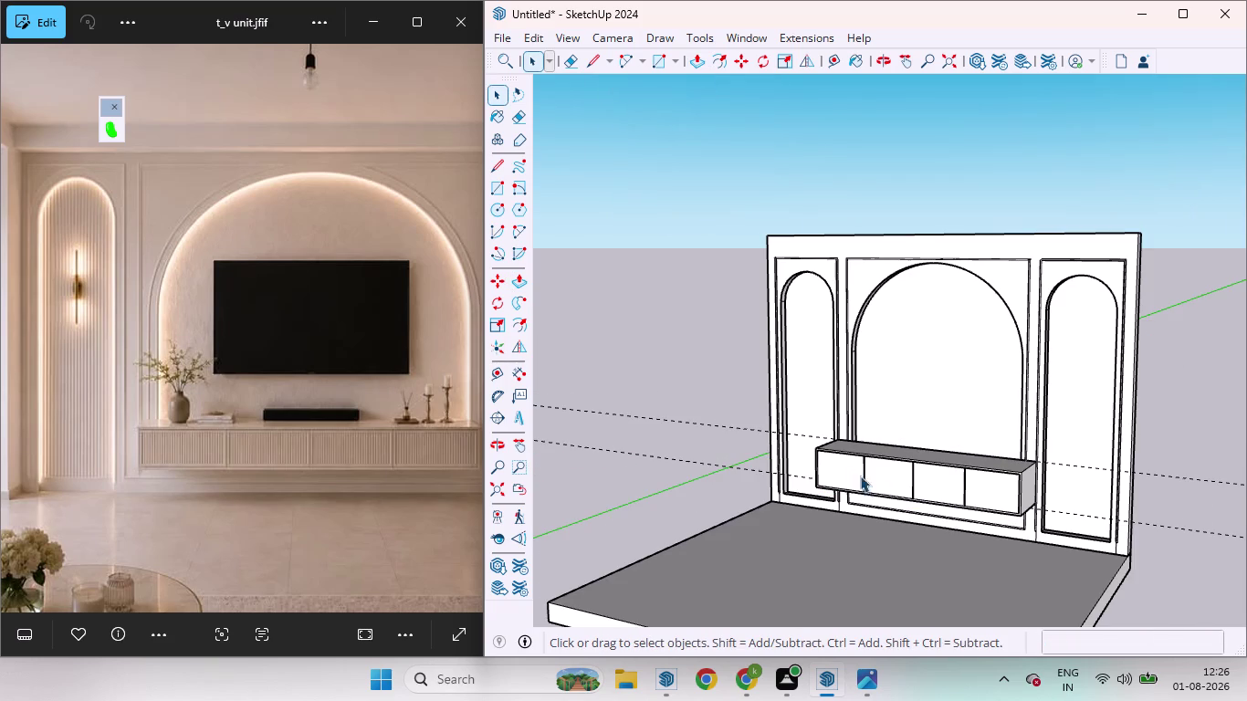
middle_drag(868, 469, 1018, 406)
scroll(up, 3)
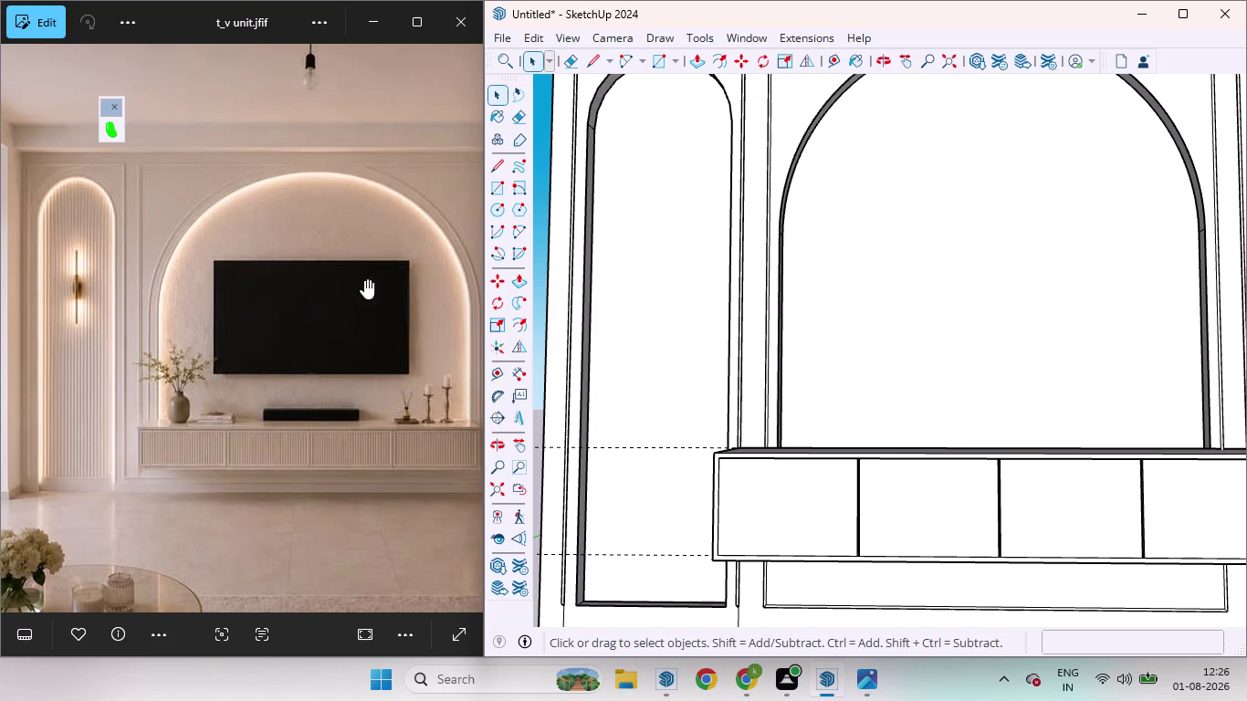
scroll(down, 3)
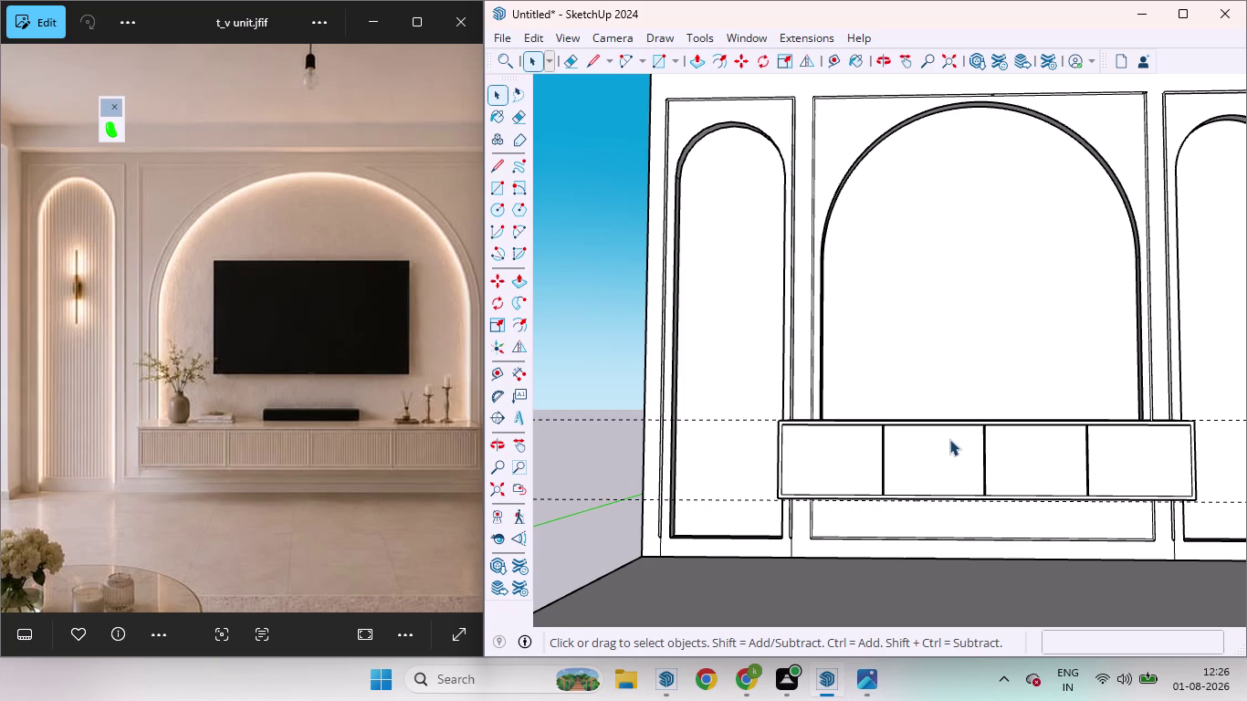
Place a horizontal guide 42 above the floor line with the Tape Measure.
key(t)
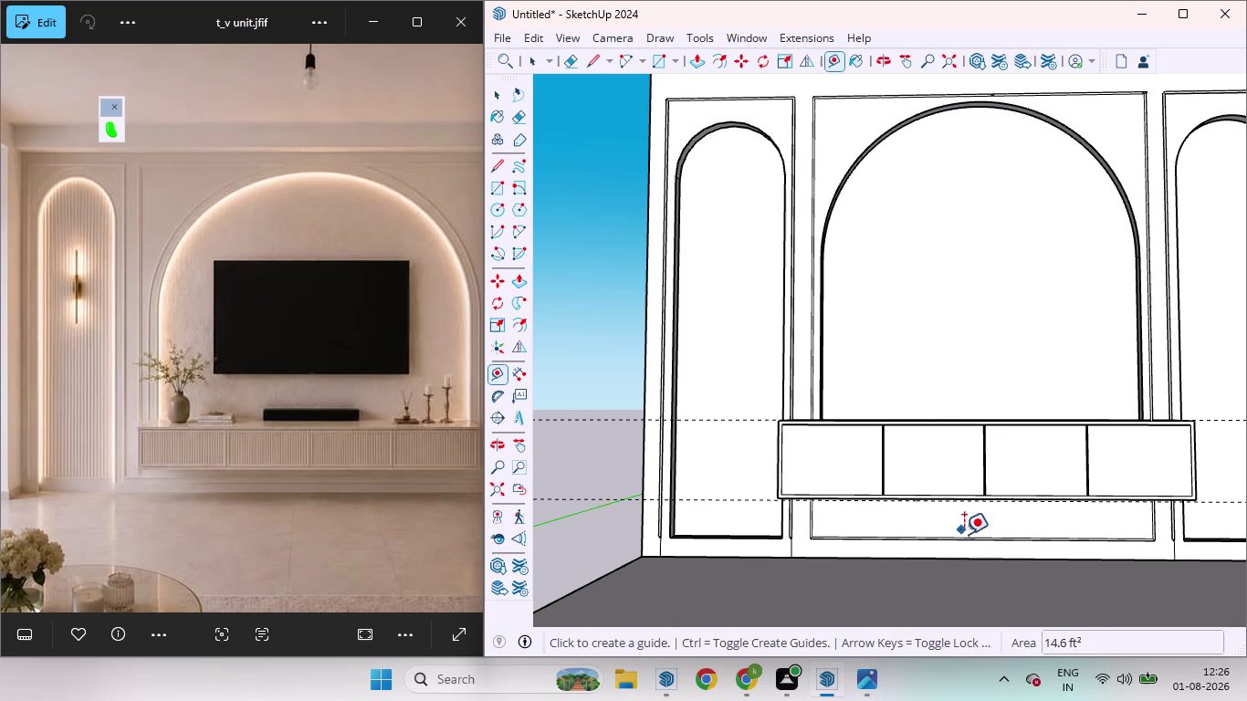
click(966, 556)
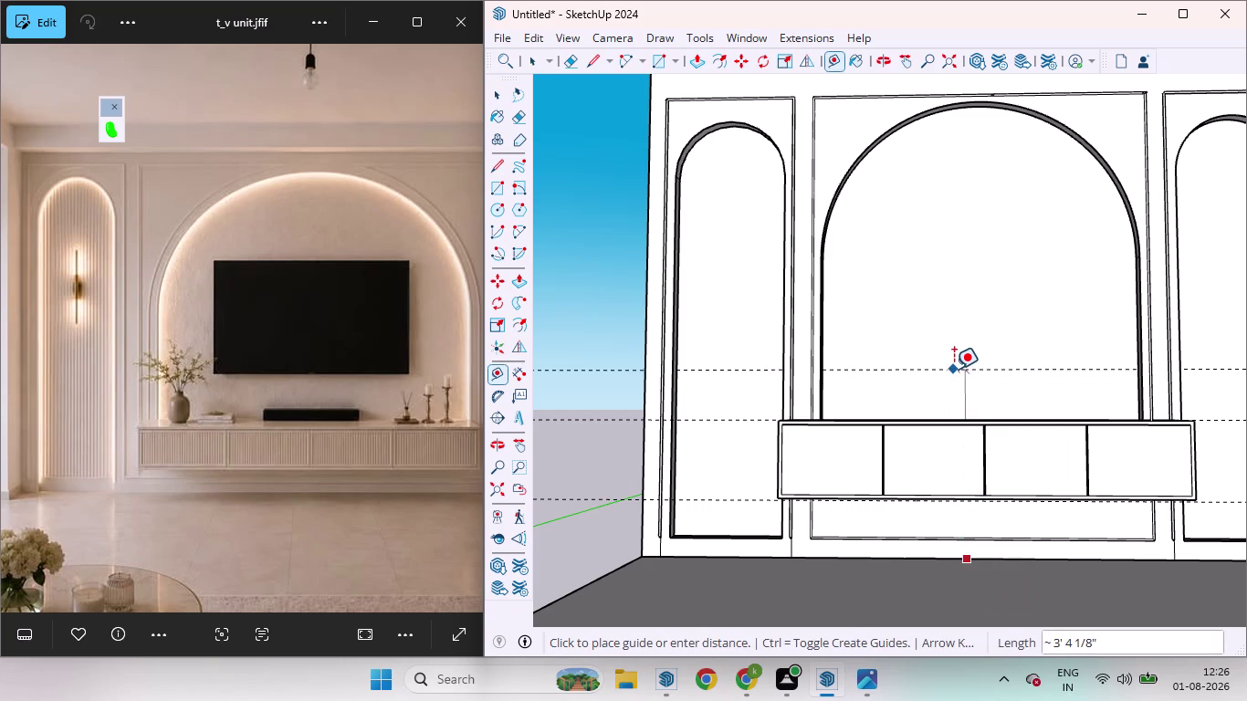
text(4)
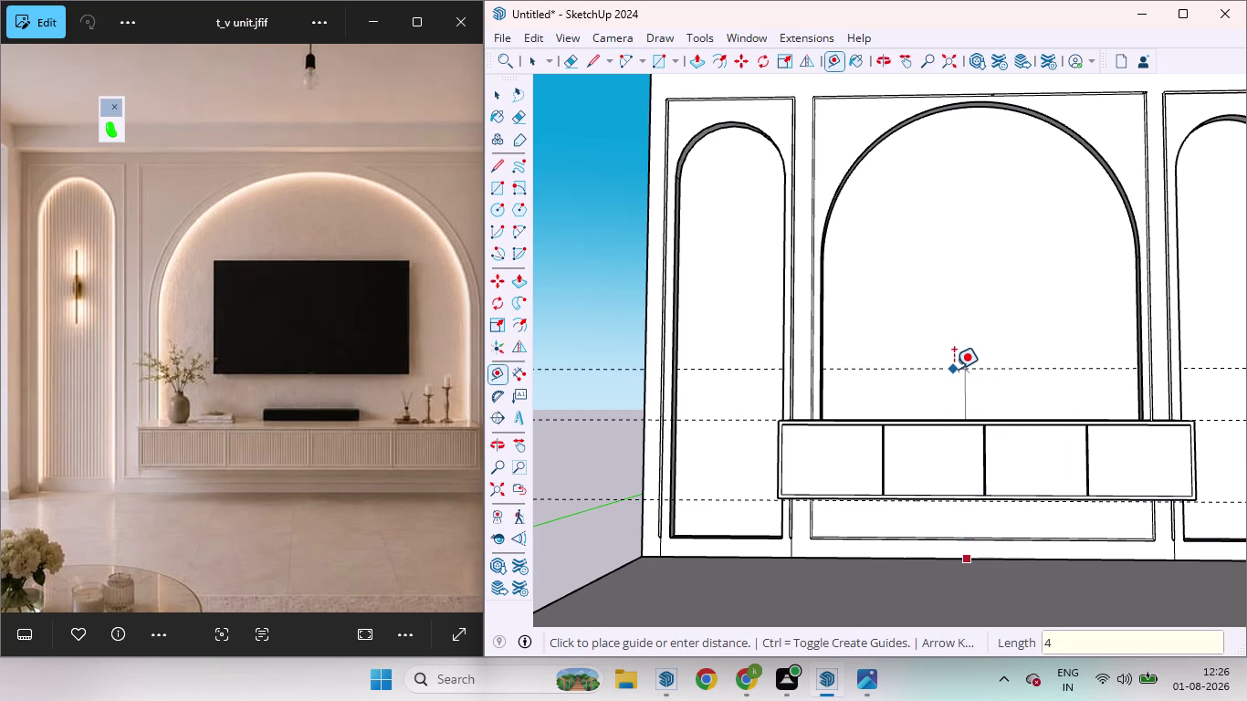
text(2)
key(Return)
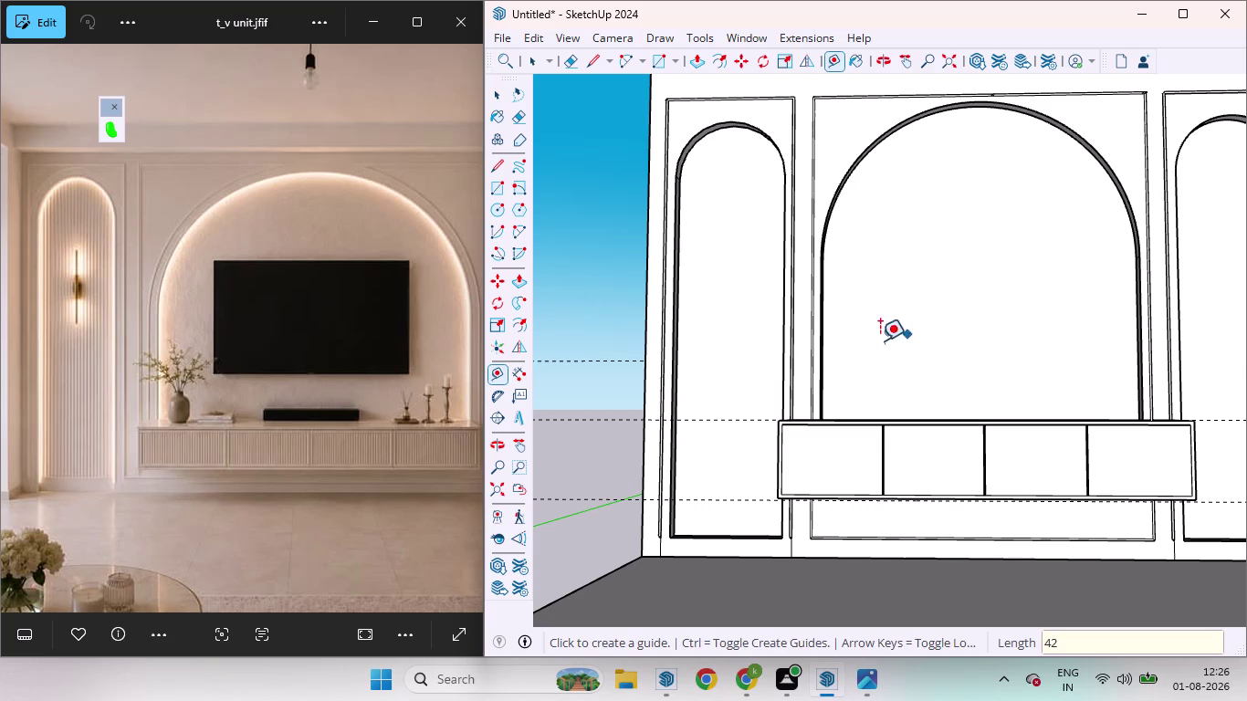
click(960, 558)
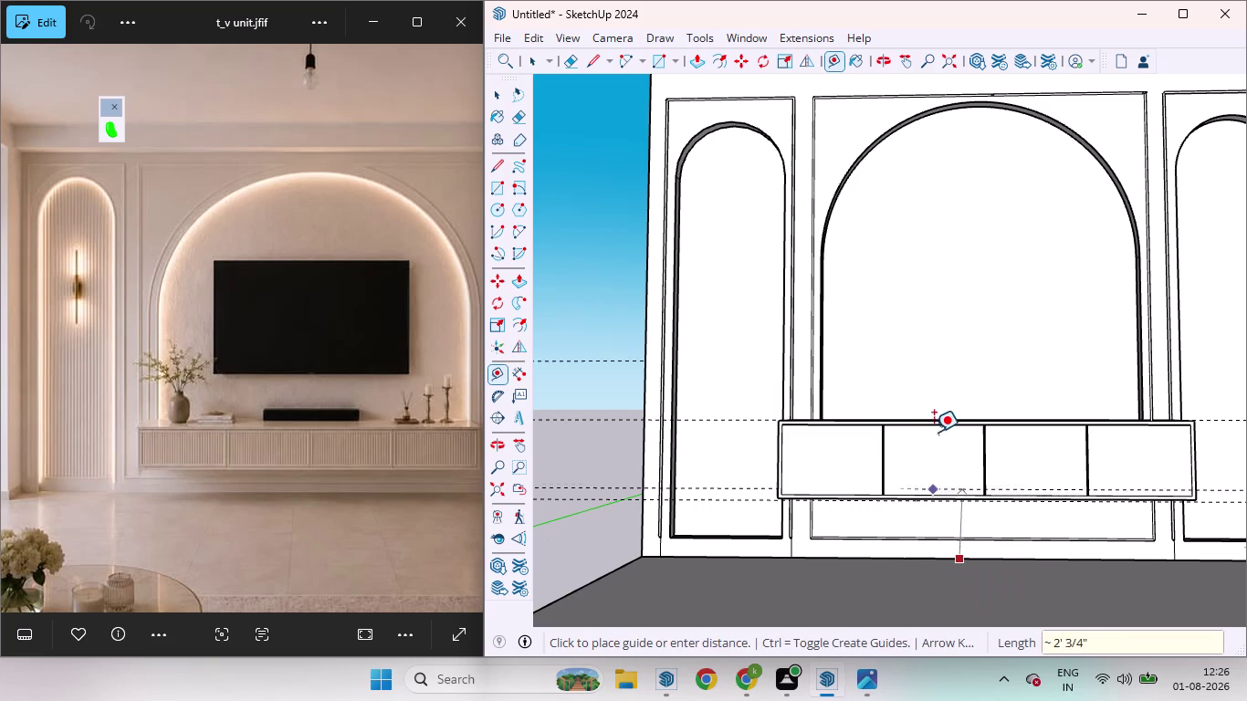
Orbit around the cabinet to check the guide positions.
middle_drag(926, 343, 1036, 407)
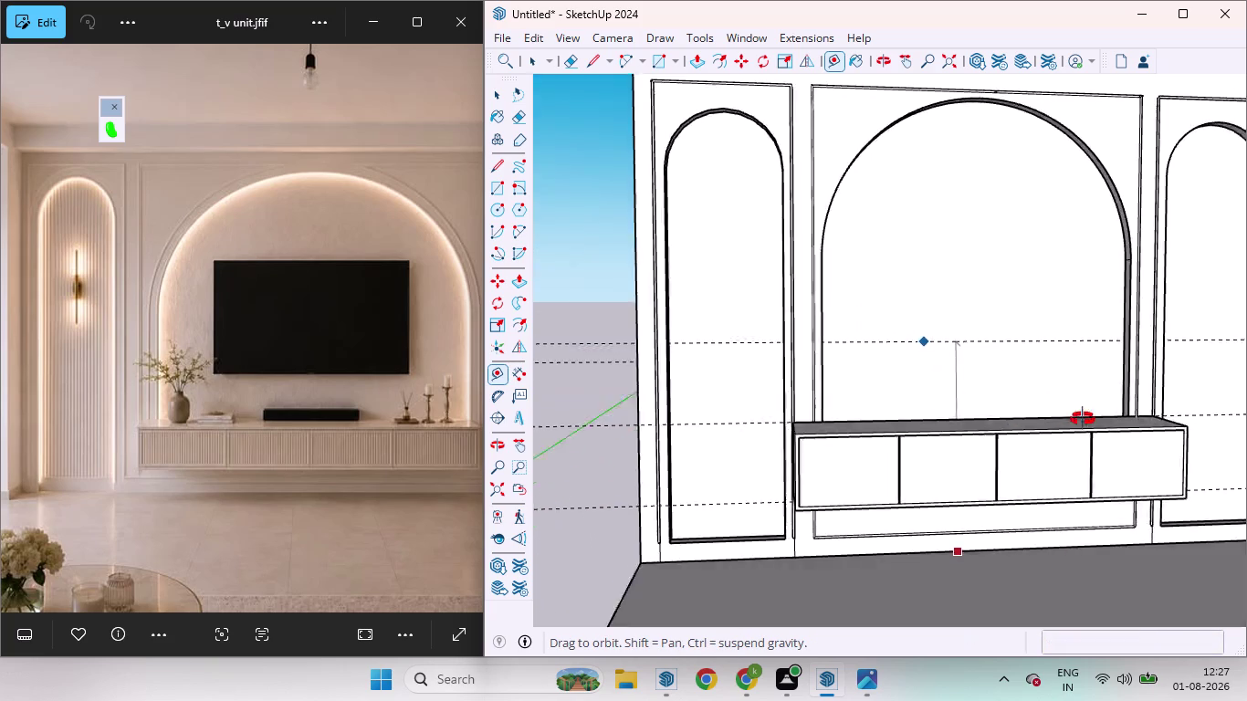
middle_drag(1036, 407, 1246, 479)
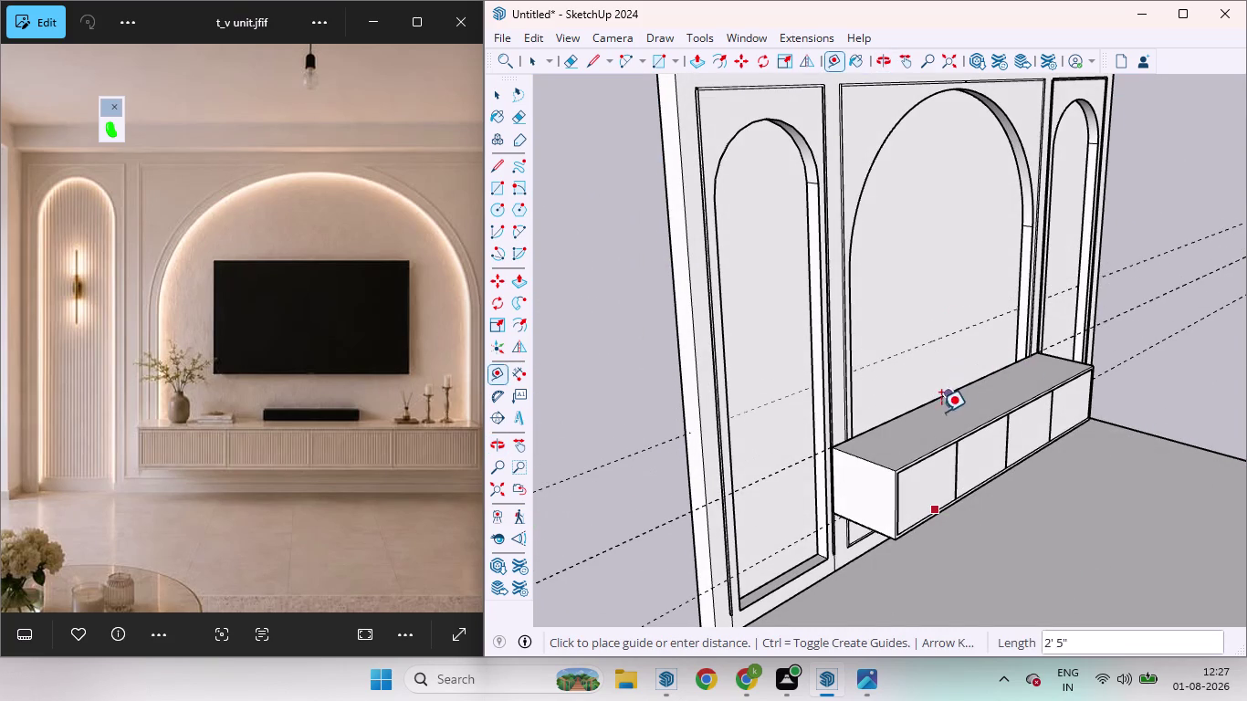
key(space)
scroll(up, 3)
middle_drag(975, 352, 958, 358)
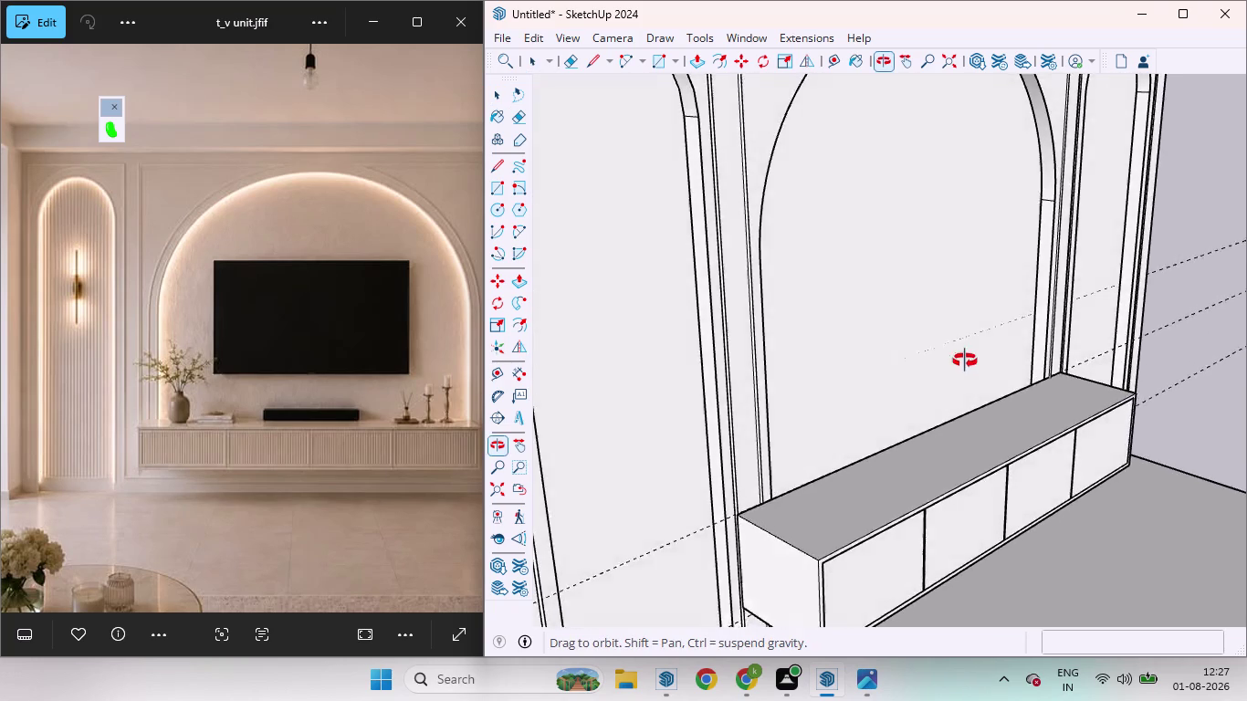
middle_drag(959, 358, 970, 363)
scroll(up, 3)
scroll(down, 3)
middle_drag(1013, 380, 712, 348)
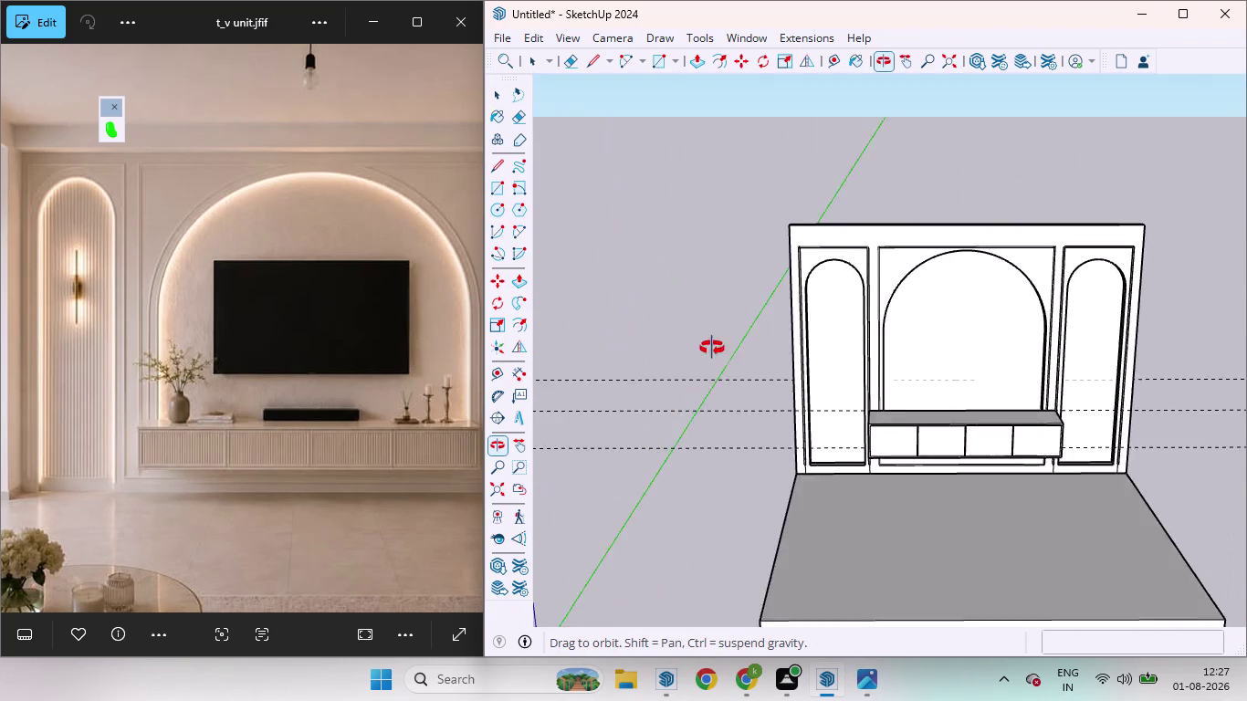
middle_drag(712, 348, 802, 376)
Undo the last action and aim the Tape Measure toward the central arch.
key(ctrl+z)
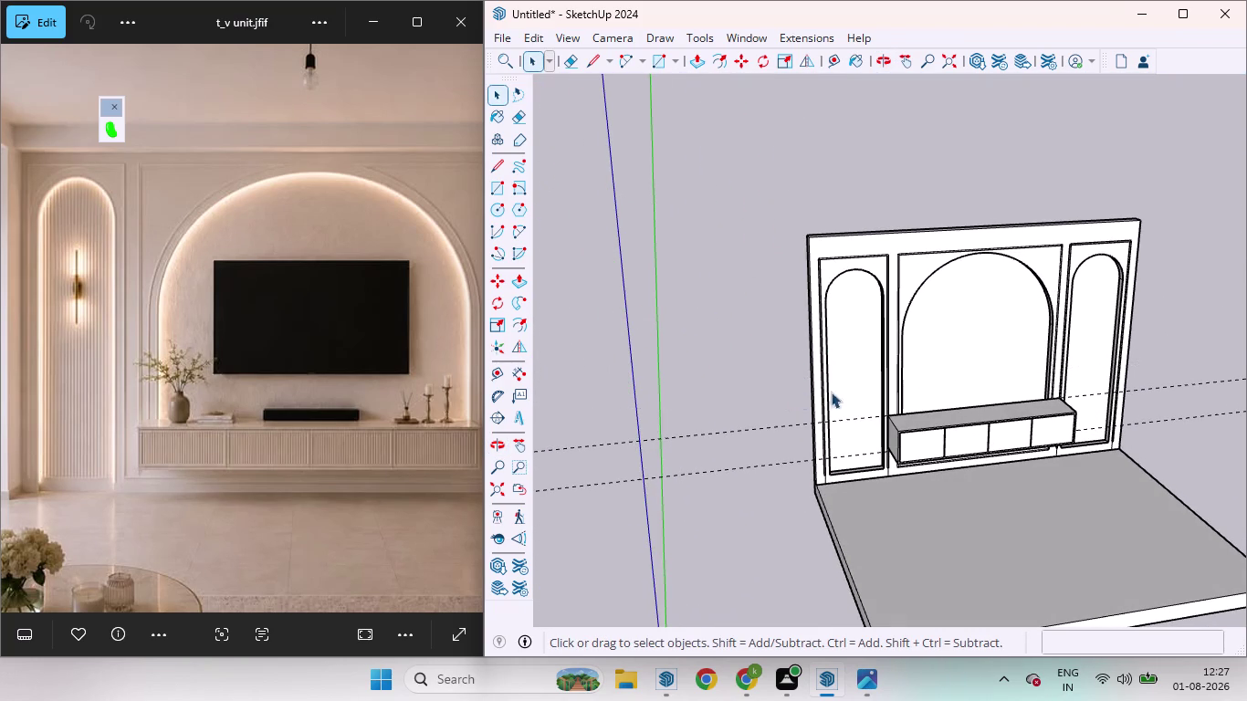
scroll(down, 3)
middle_drag(890, 368, 789, 299)
scroll(up, 3)
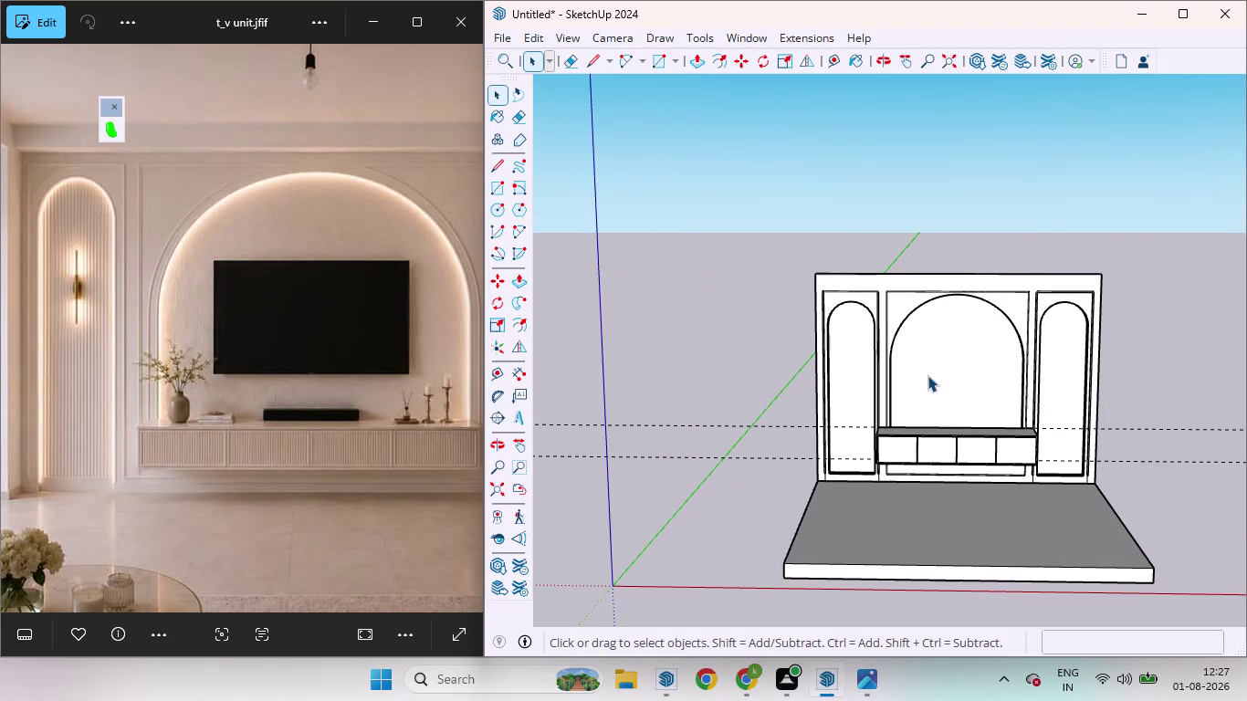
key(t)
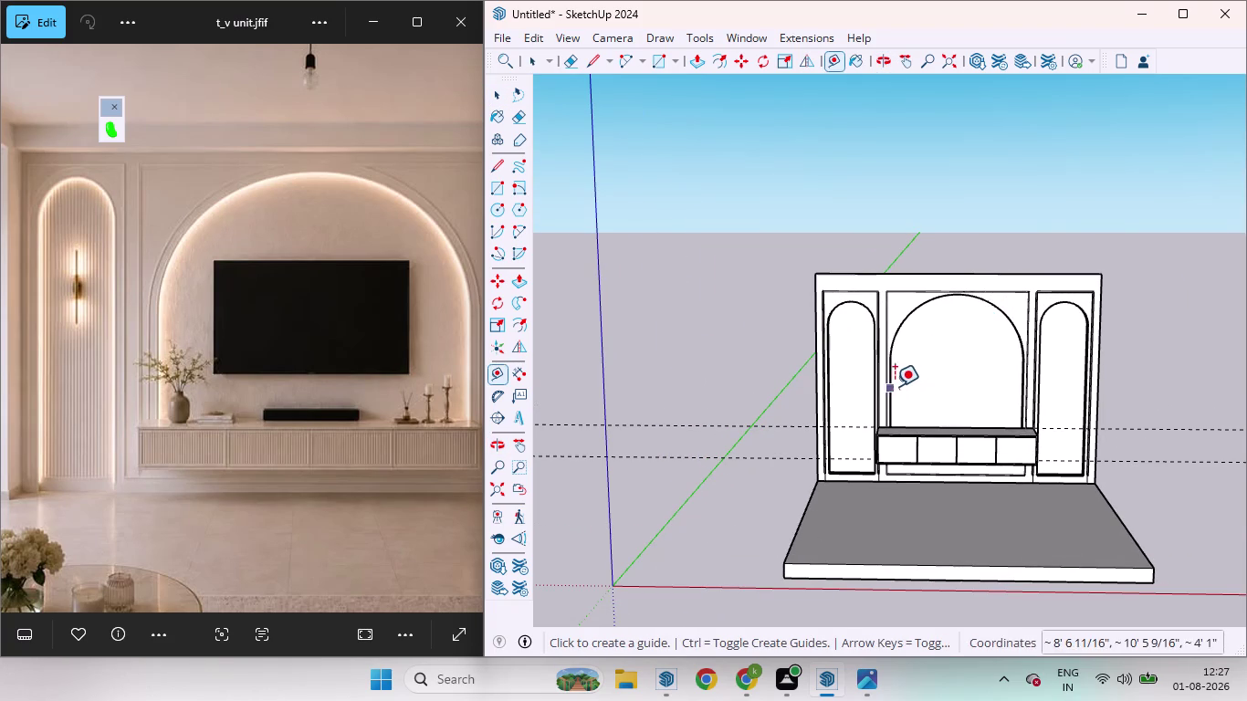
scroll(up, 3)
middle_drag(910, 380, 825, 369)
scroll(up, 3)
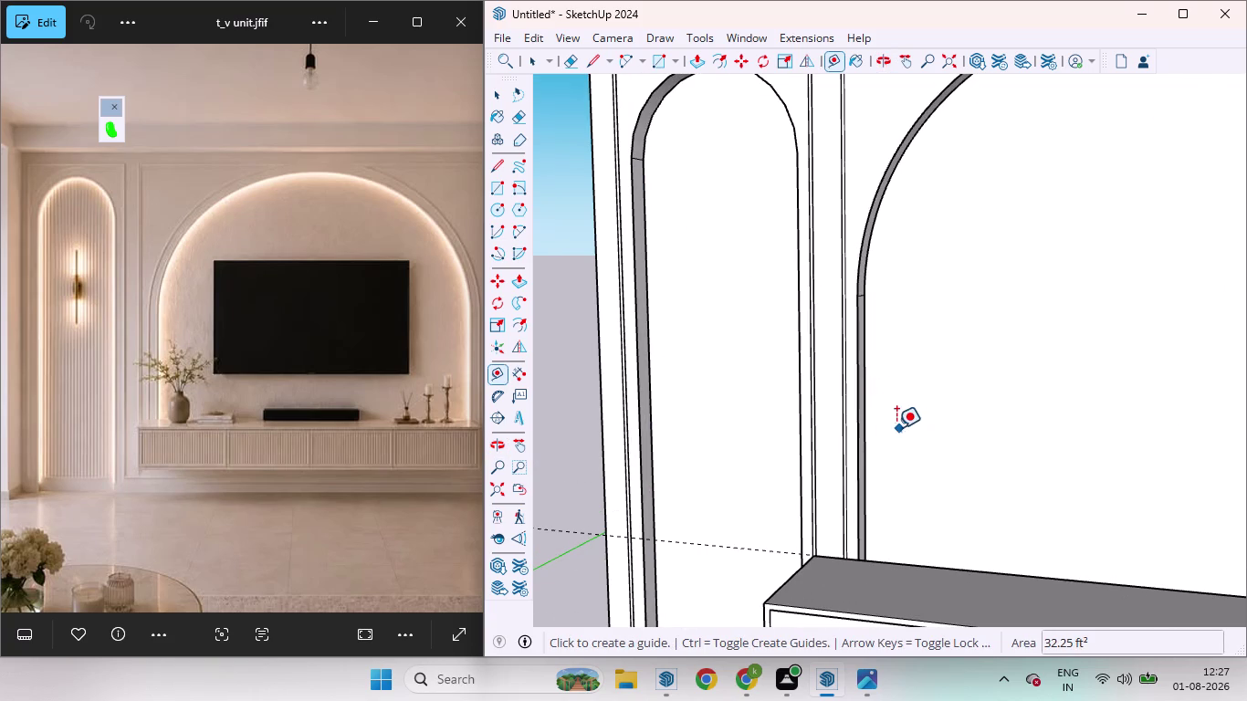
Show the 1001bit toolbar and open Create Vertical Louvres with the depth field selected.
key(space)
scroll(down, 3)
scroll(down, 3)
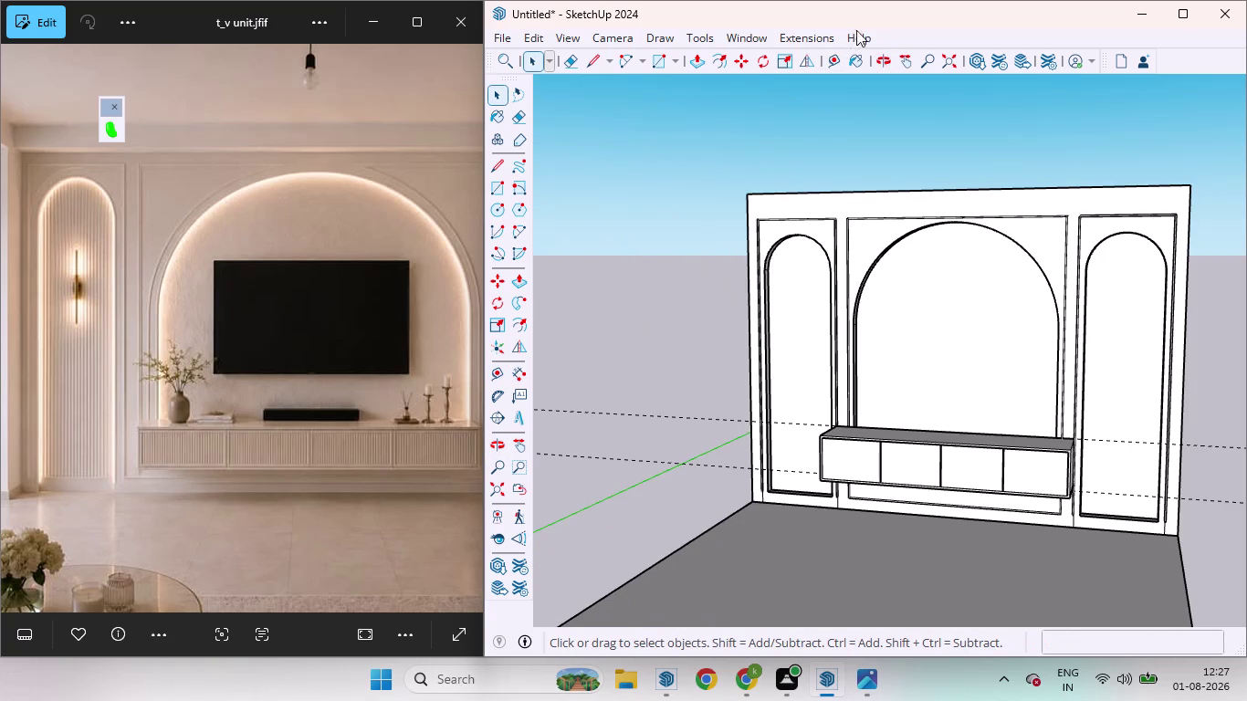
right_click(948, 18)
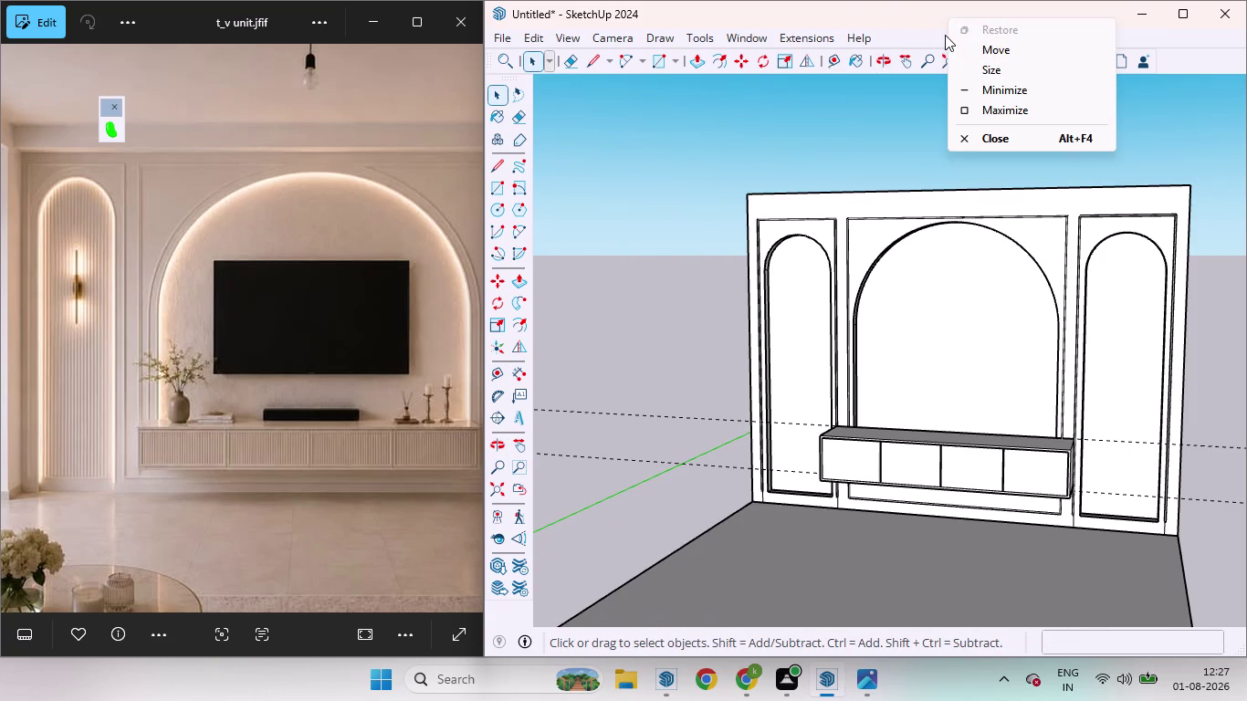
right_click(920, 33)
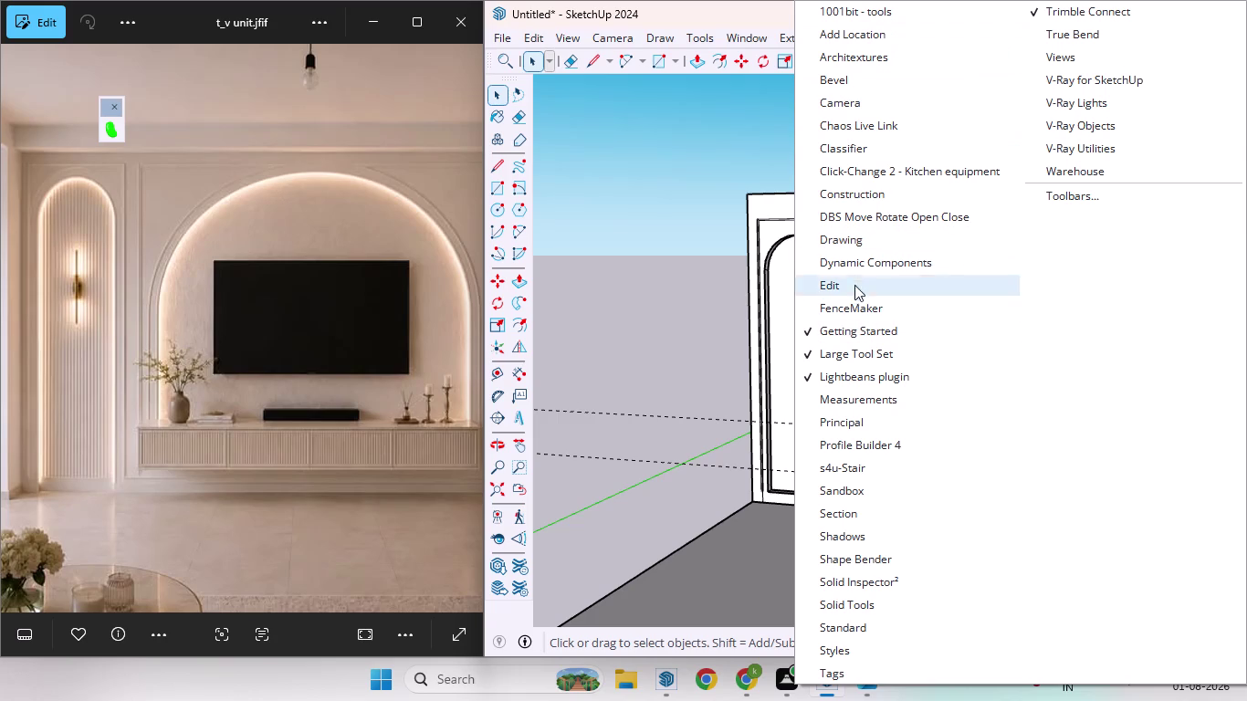
click(866, 8)
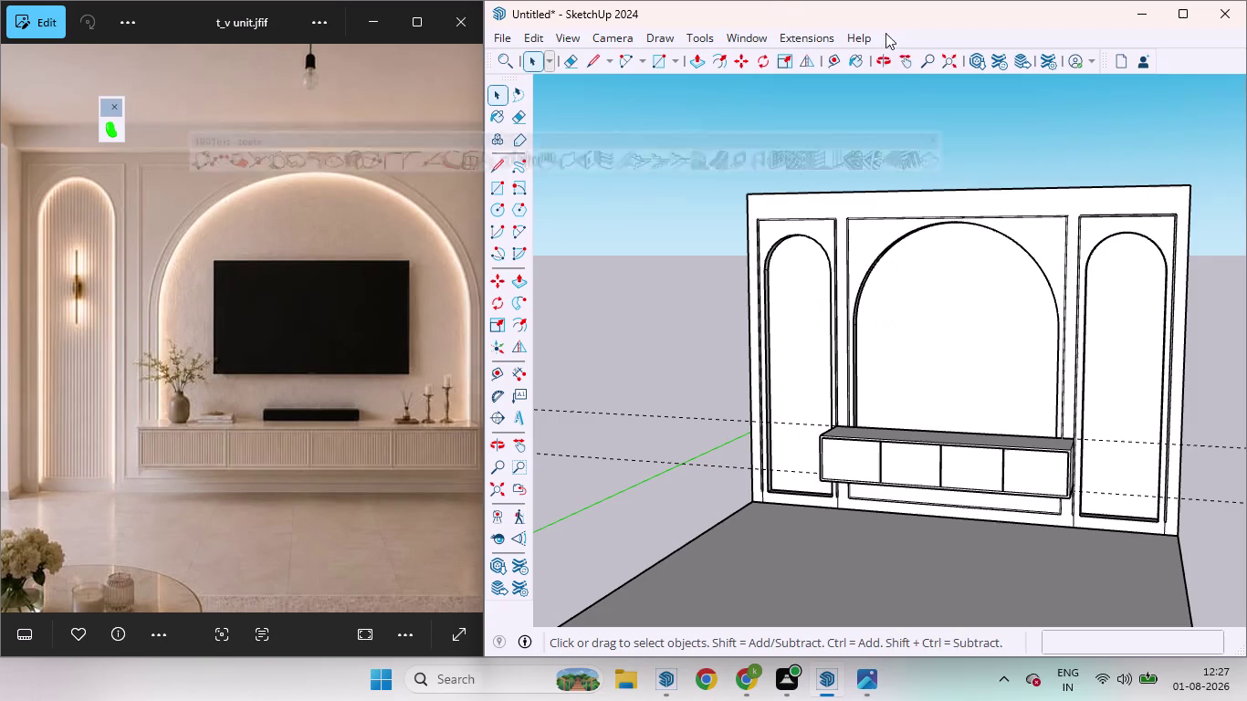
click(868, 166)
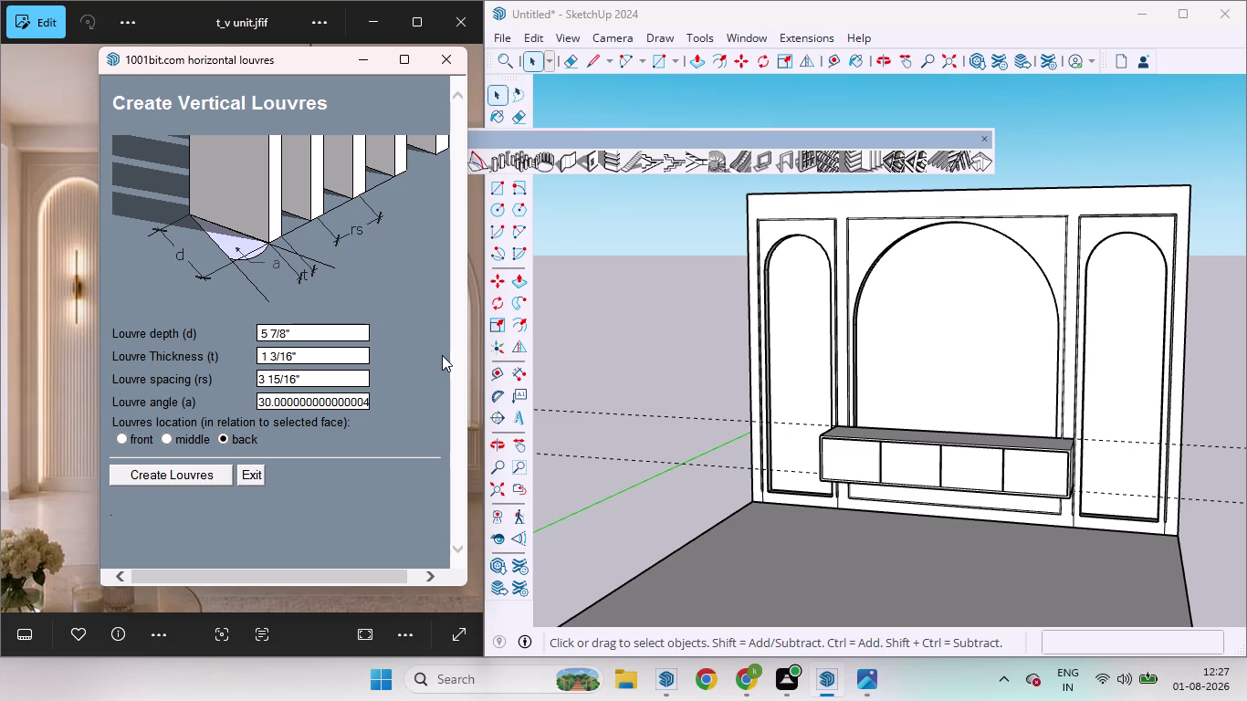
click(311, 332)
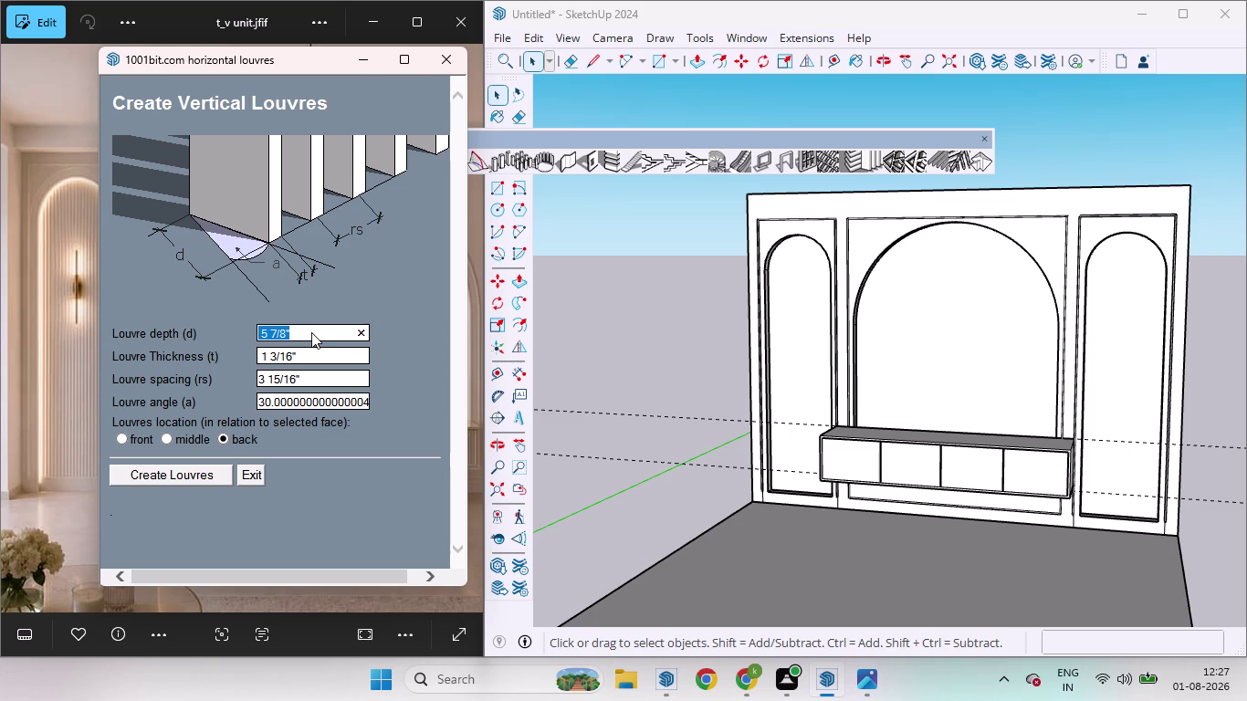
Enter louvre depth 1.5, thickness 1, spacing 0.4 and angle 0, placed on the front.
key(BackSpace)
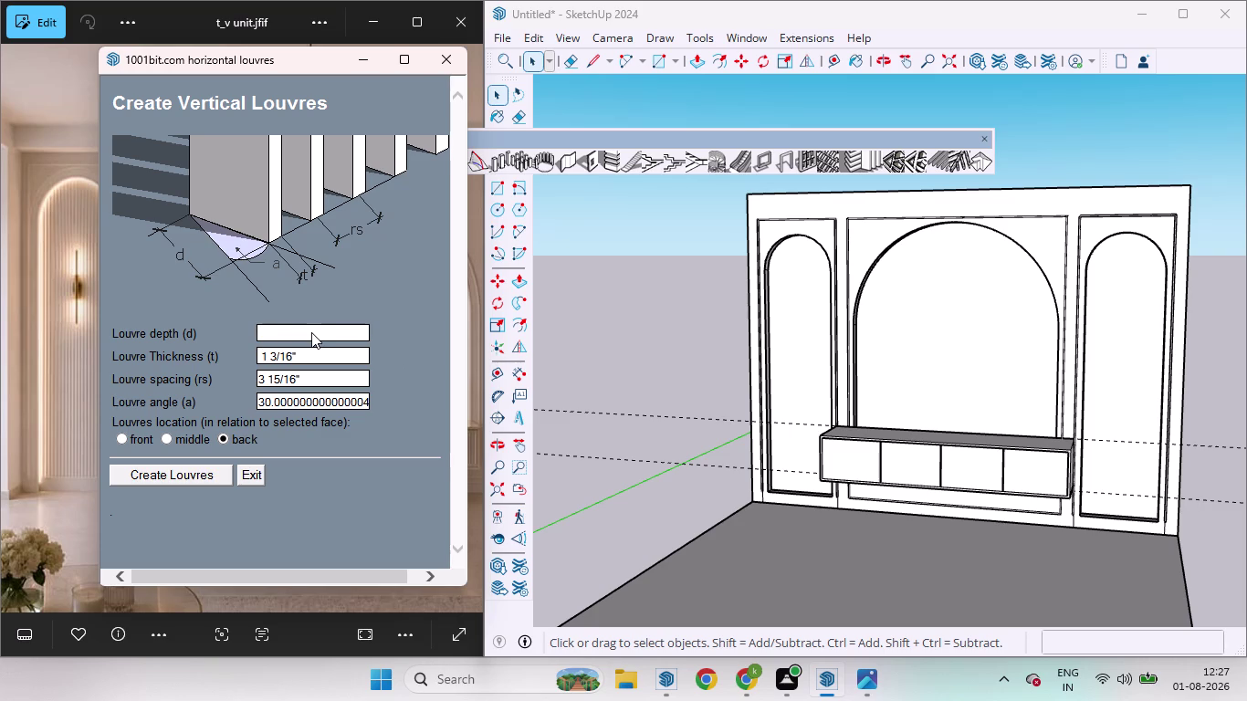
text(1.)
text(5)
click(295, 360)
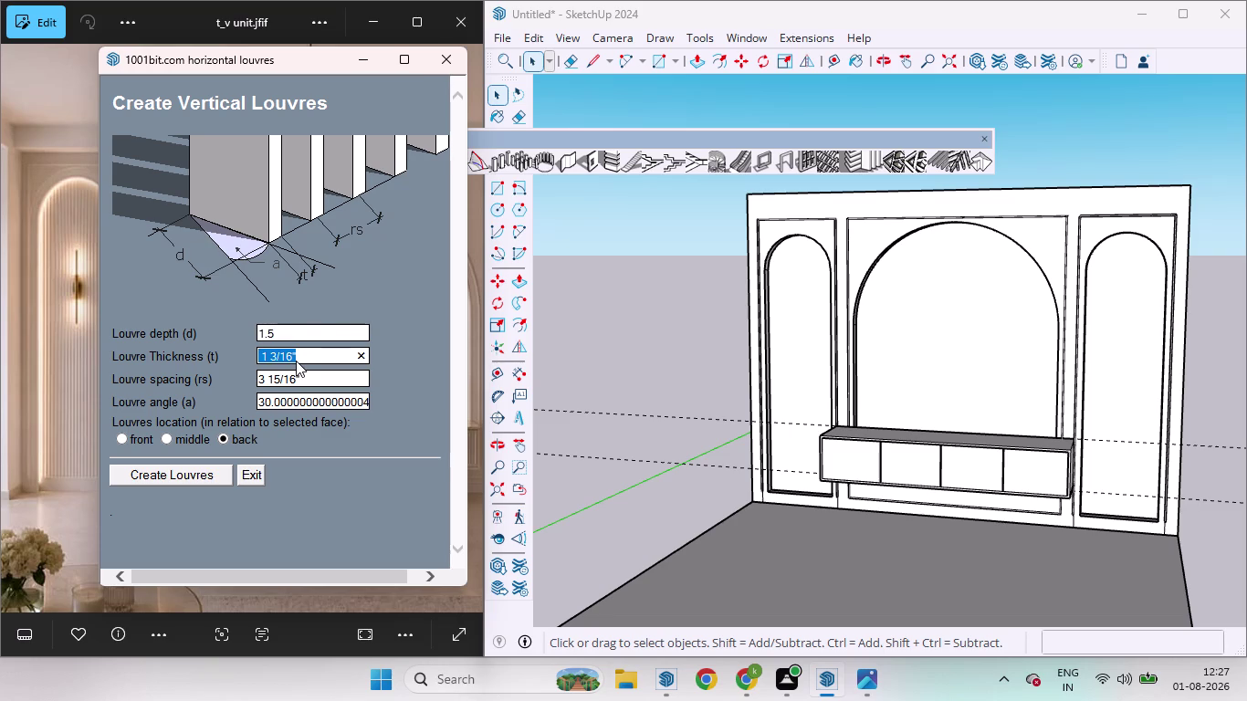
key(BackSpace)
key(1)
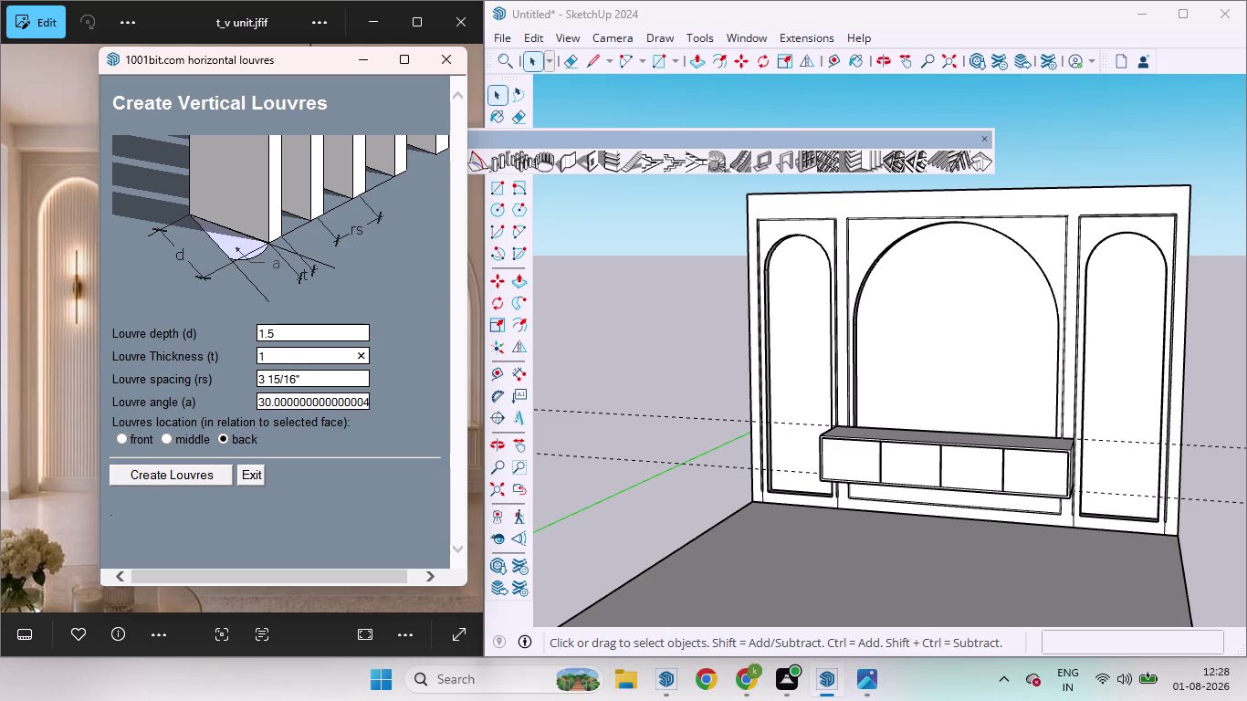
click(317, 383)
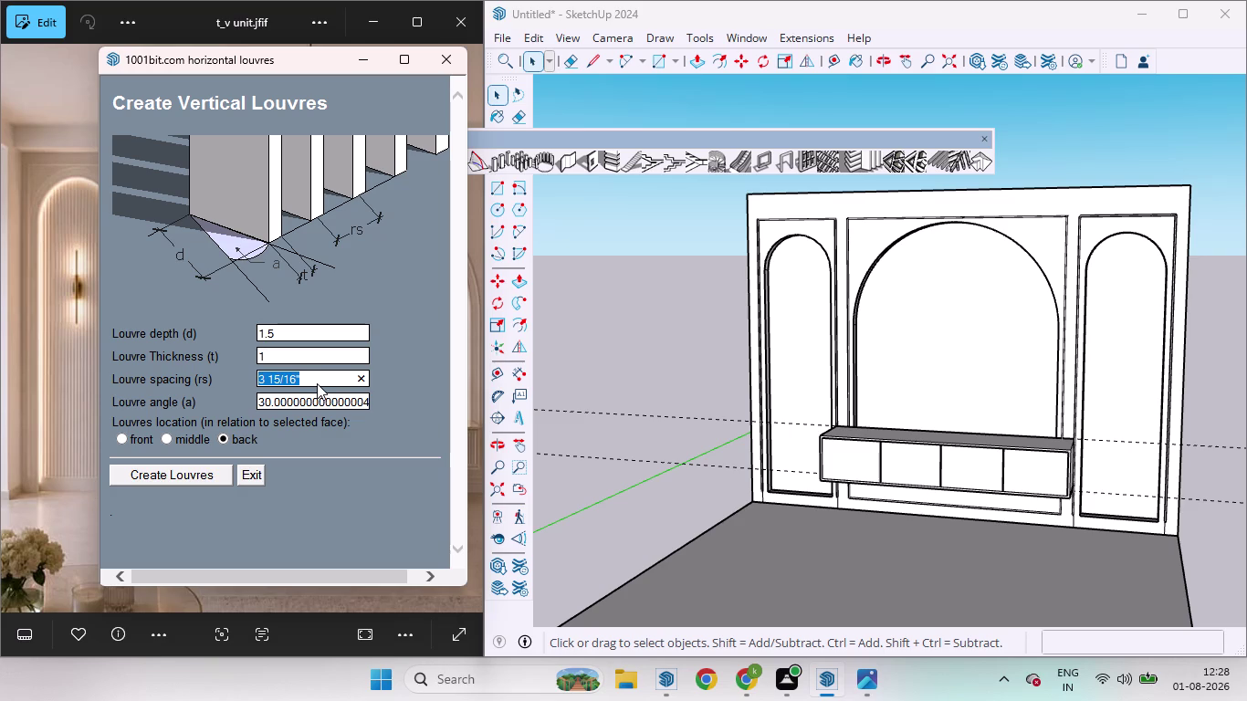
key(BackSpace)
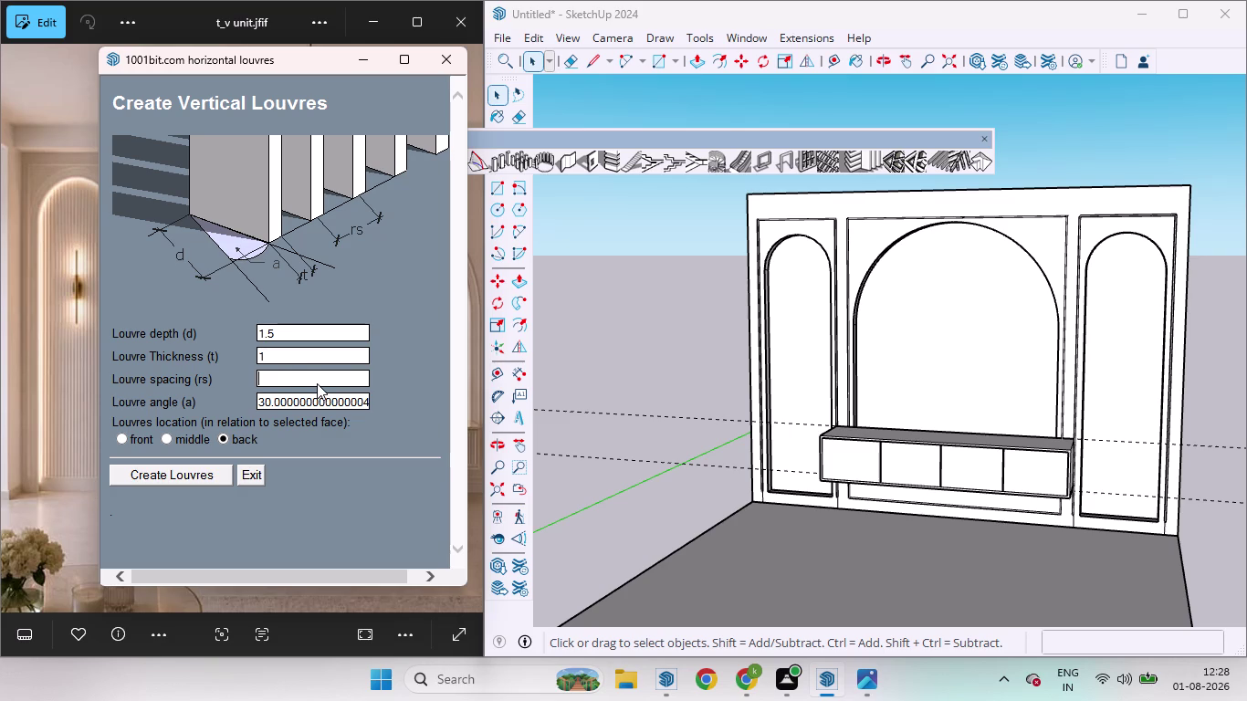
text(0.)
key(4)
click(349, 398)
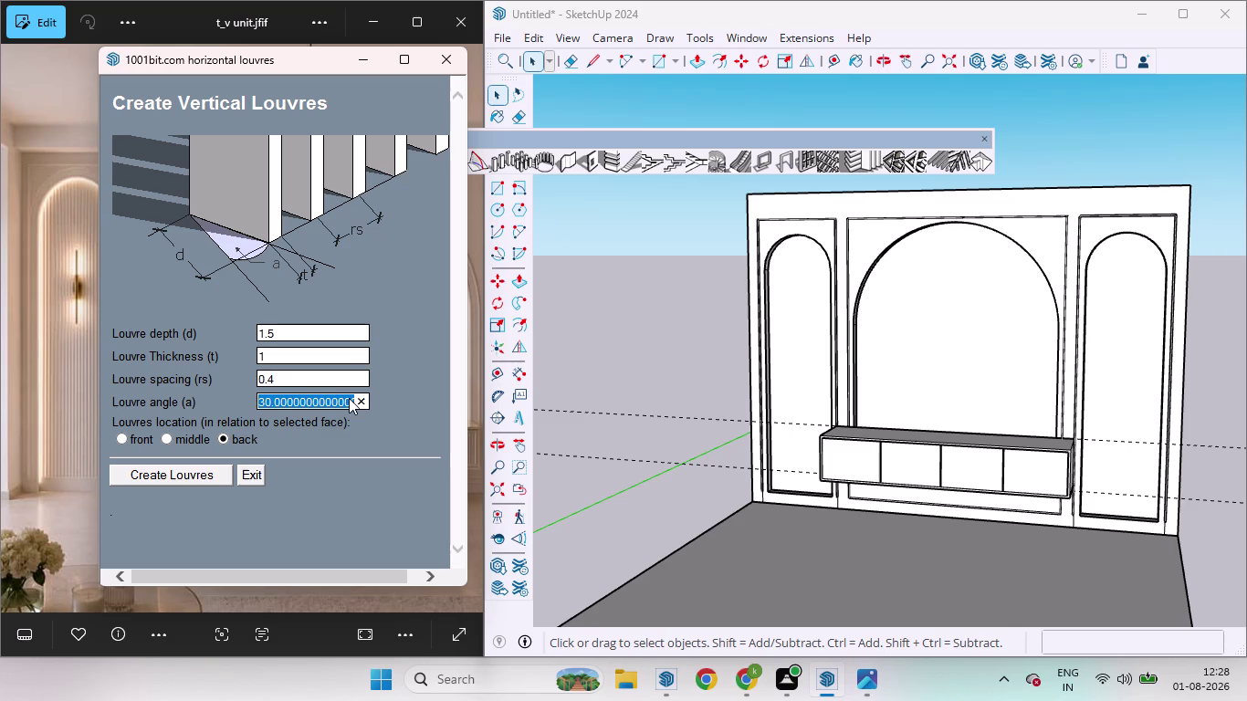
key(0)
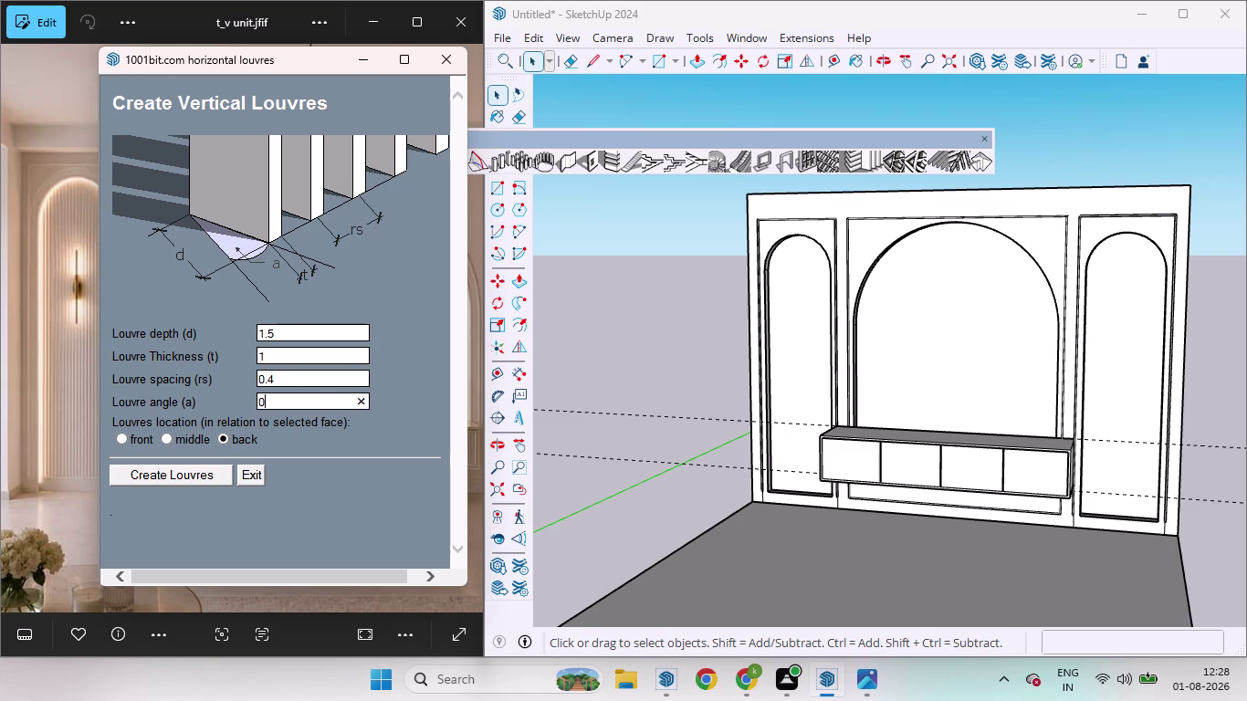
click(121, 436)
Exit the louvre settings and select the left arched panel's face.
click(792, 318)
scroll(up, 3)
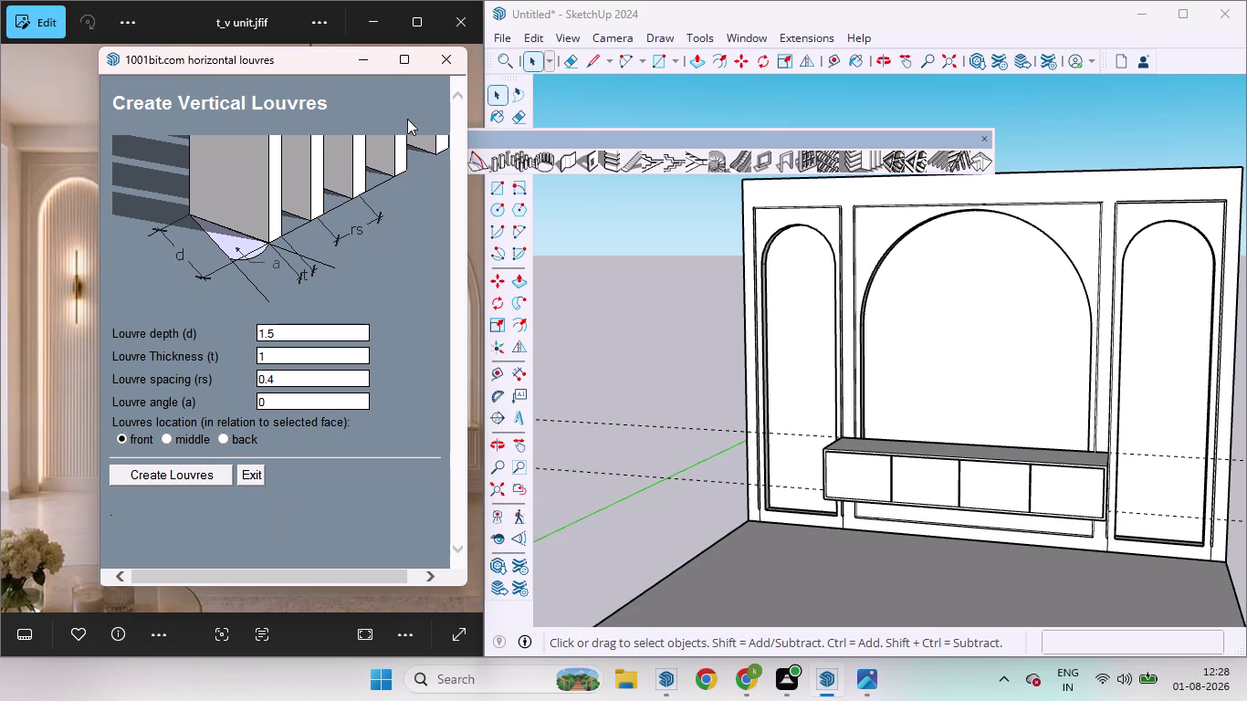
click(438, 60)
click(786, 352)
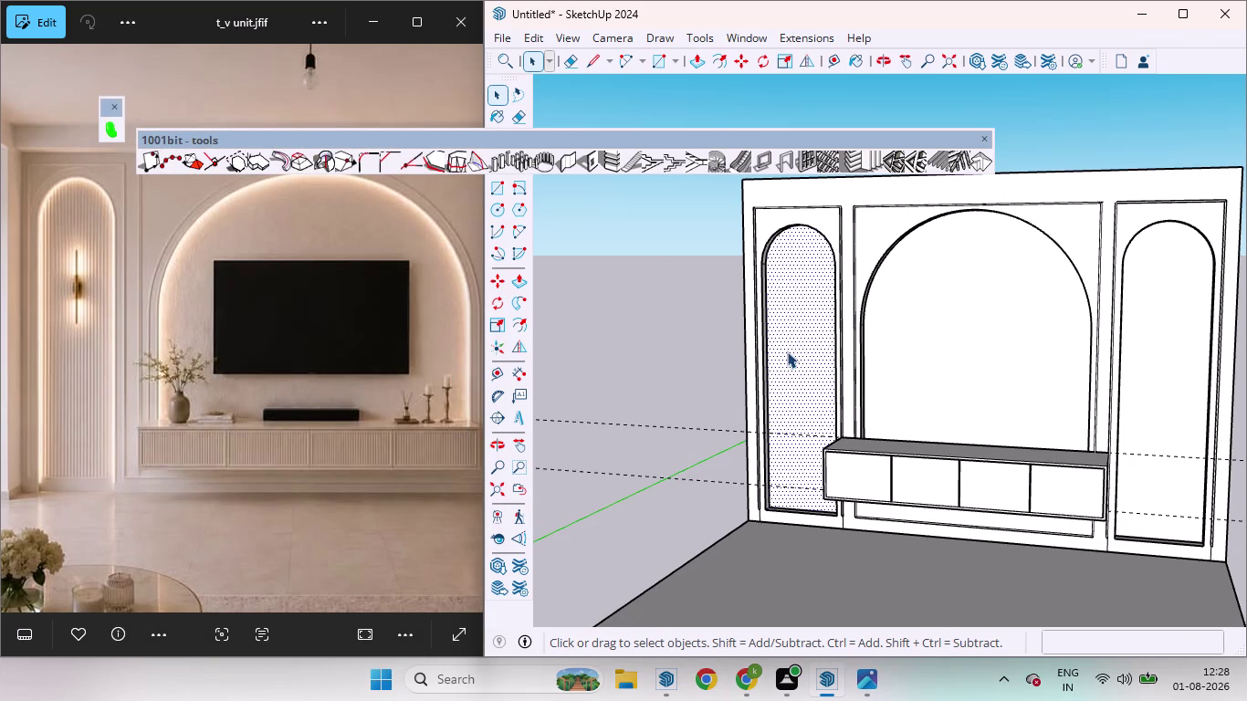
click(869, 160)
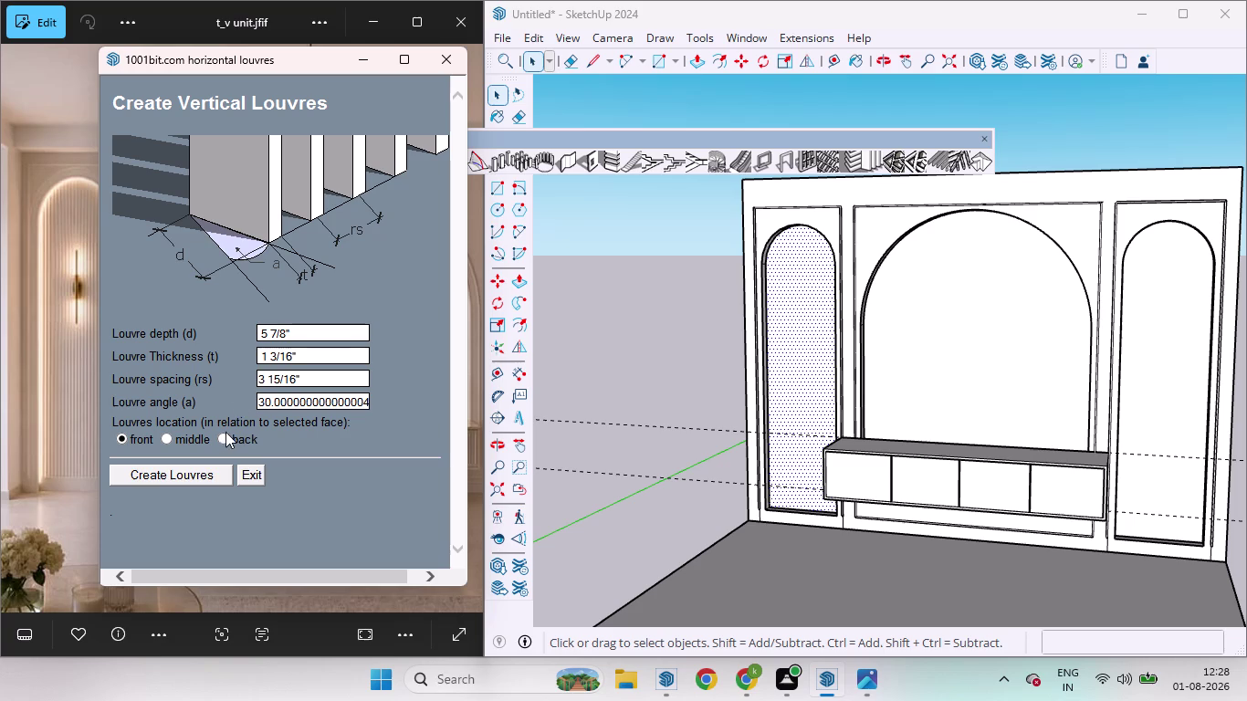
Create front louvres on the left arch: depth 1.5, thickness 1, spacing 0.3, angle 0.
drag(322, 333, 210, 336)
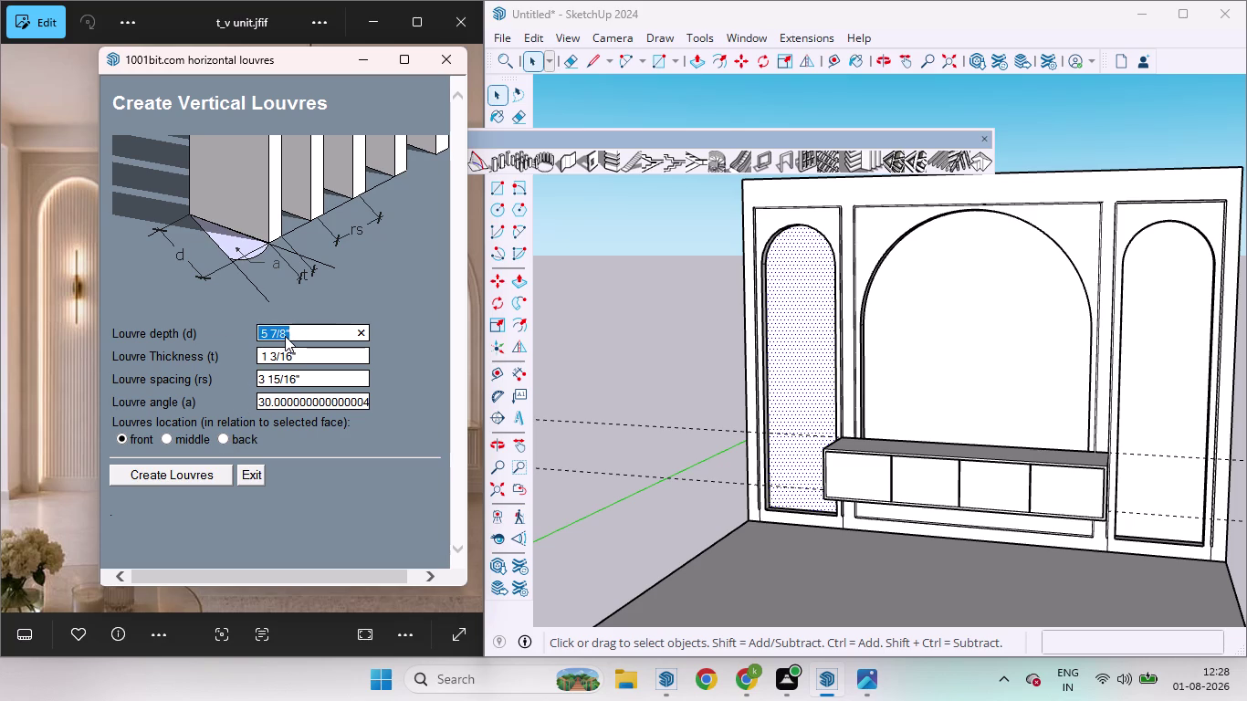
key(BackSpace)
key(1)
text(.)
text(5)
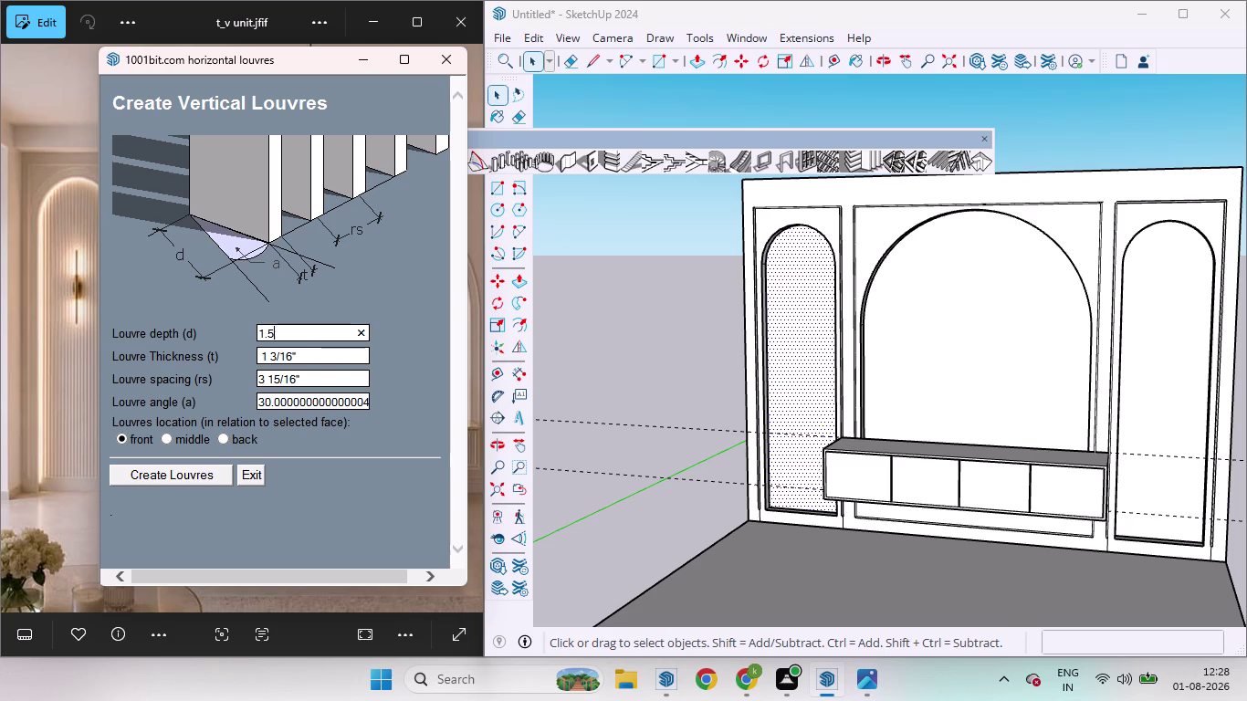
click(303, 350)
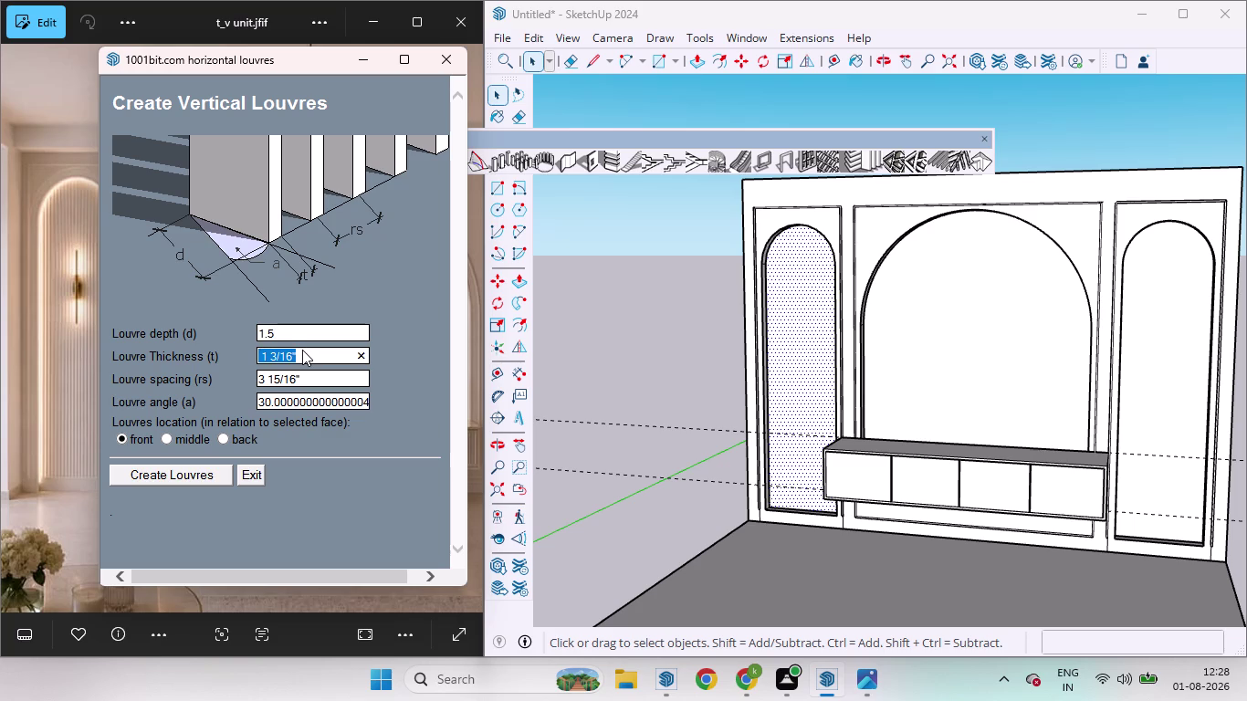
key(BackSpace)
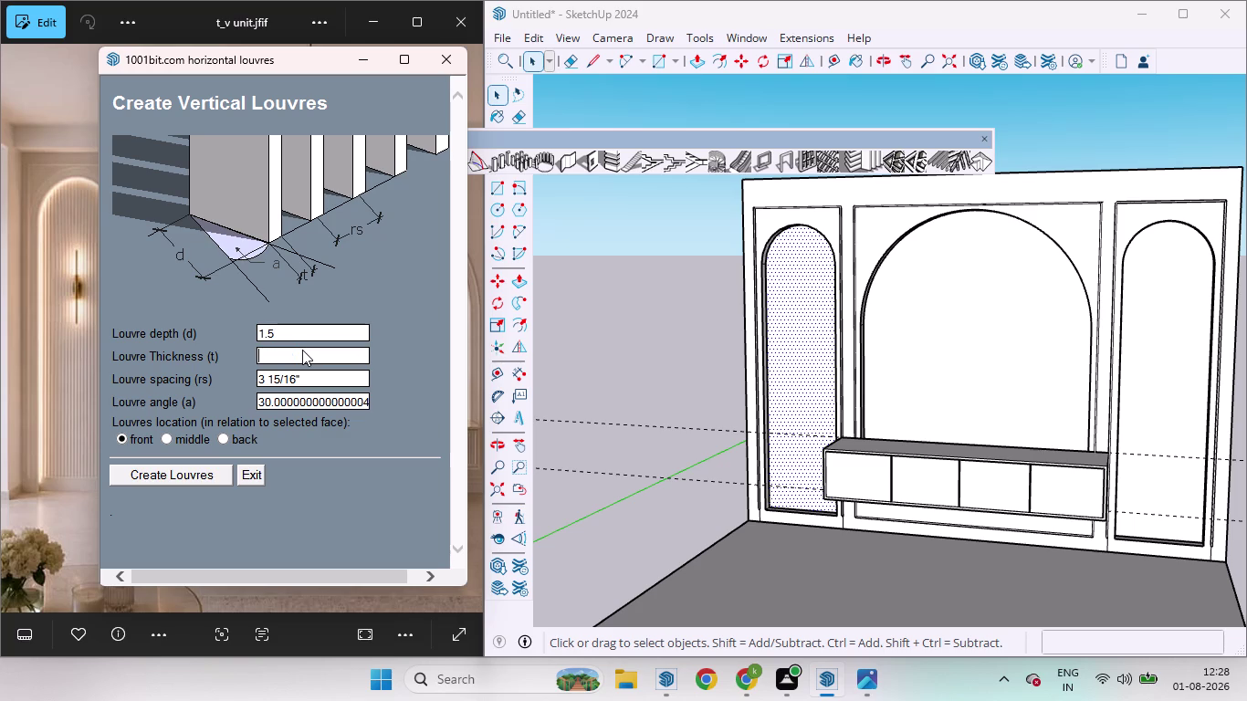
key(1)
click(311, 381)
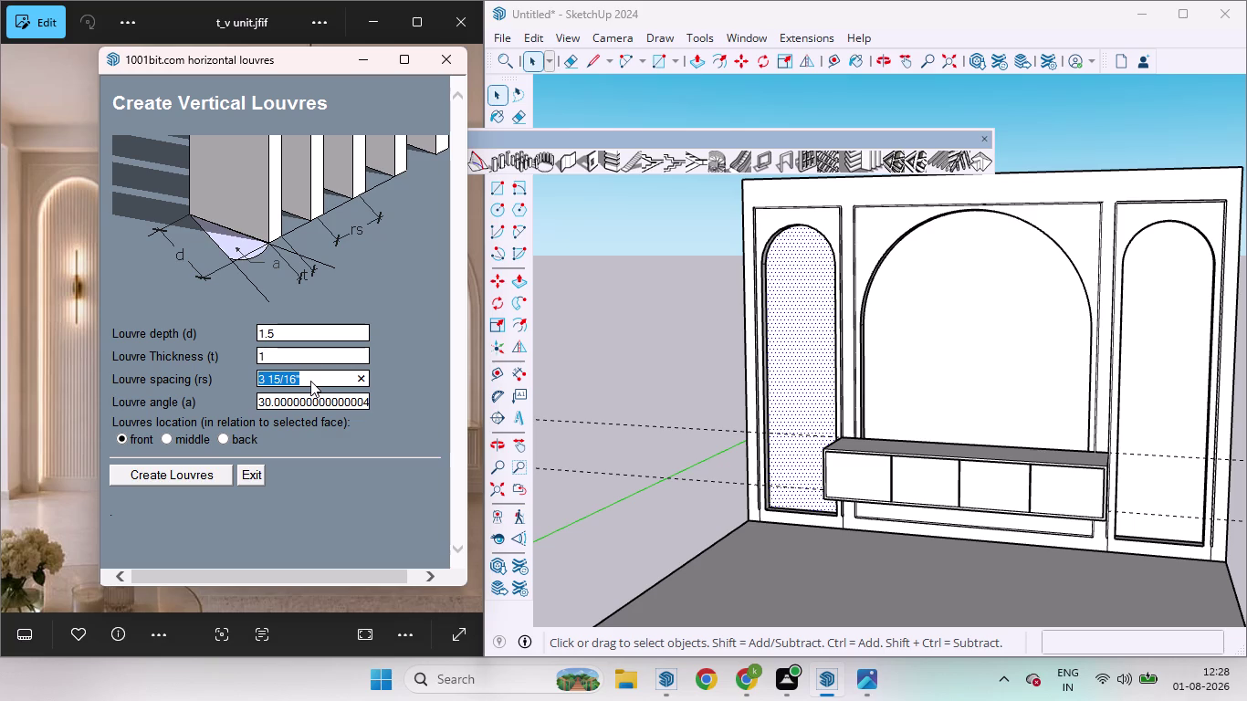
key(BackSpace)
text(0)
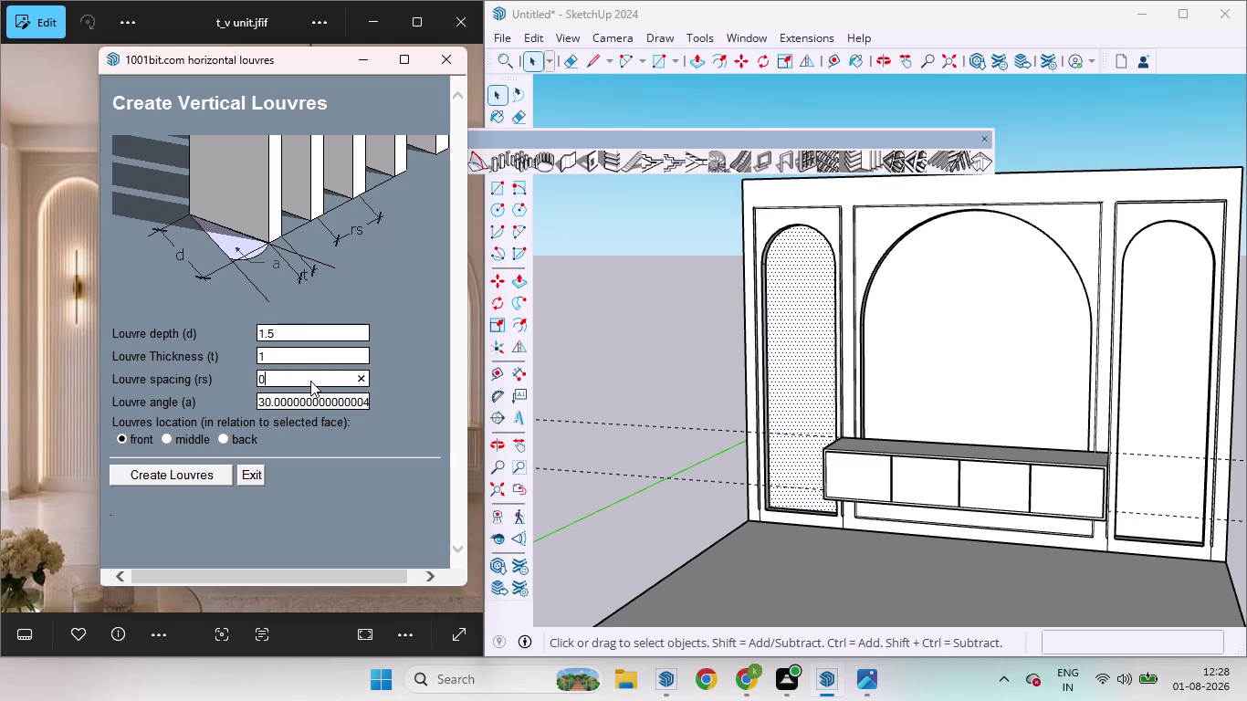
text(.)
key(3)
click(350, 407)
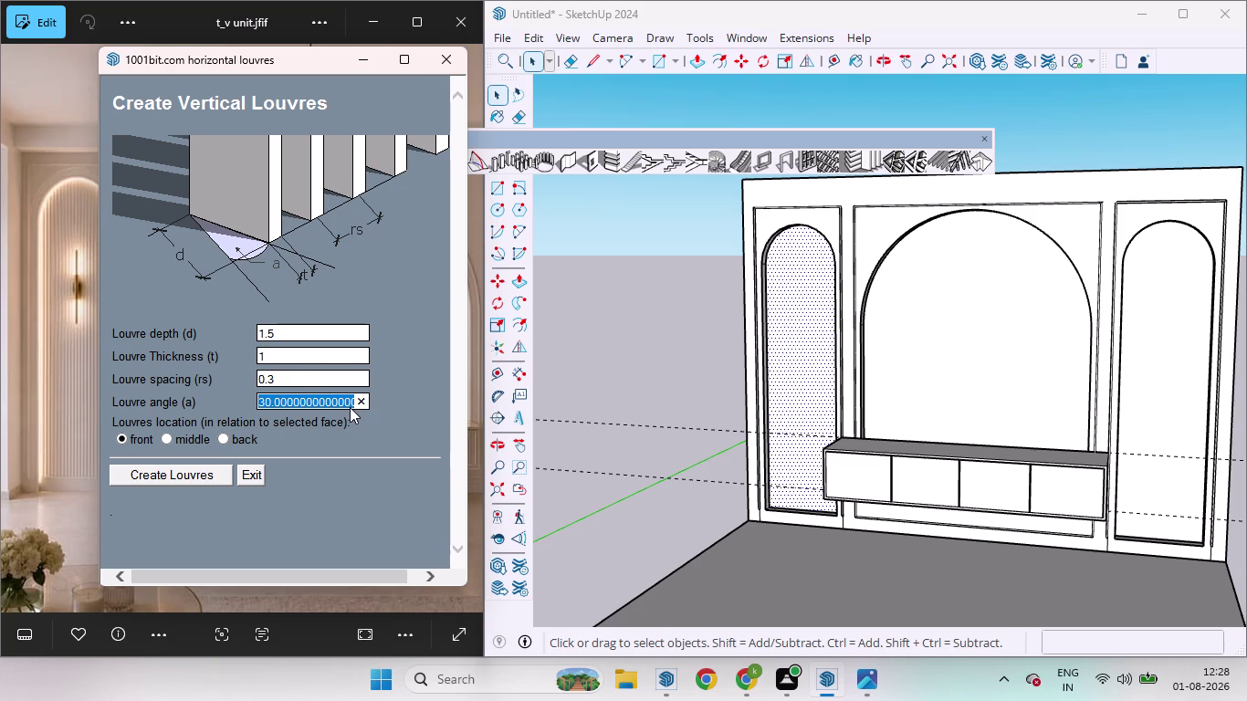
key(0)
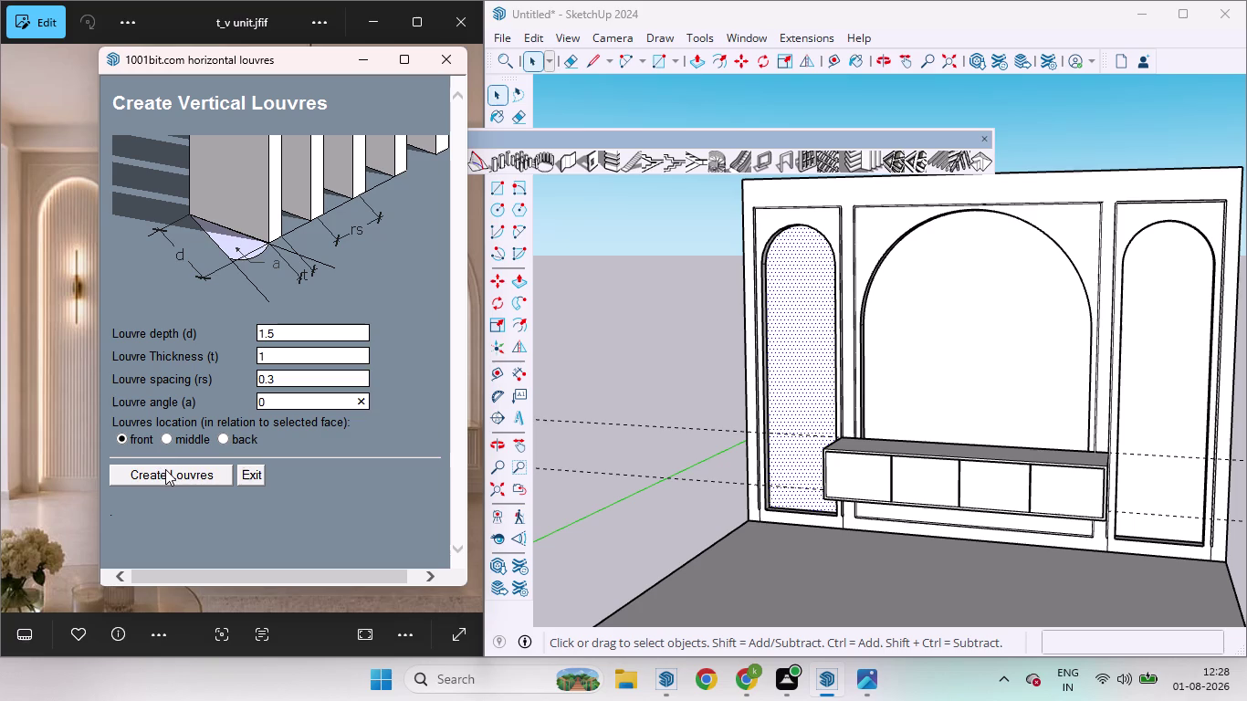
click(166, 469)
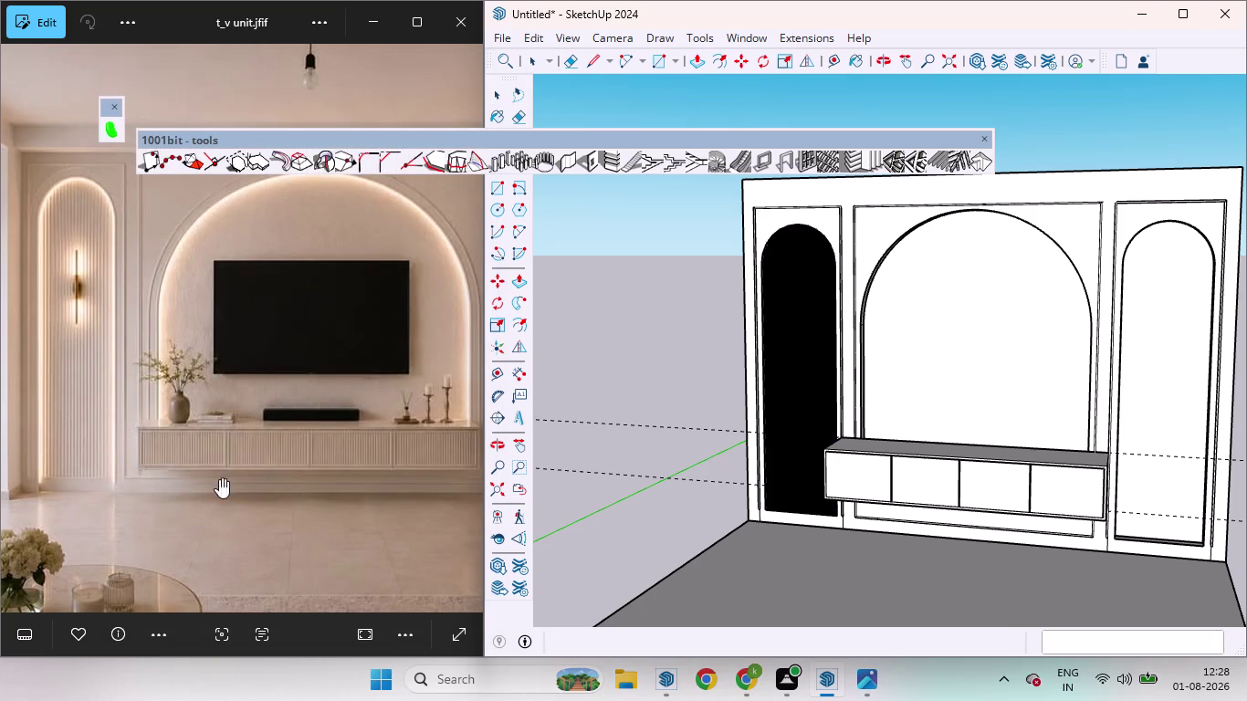
scroll(up, 3)
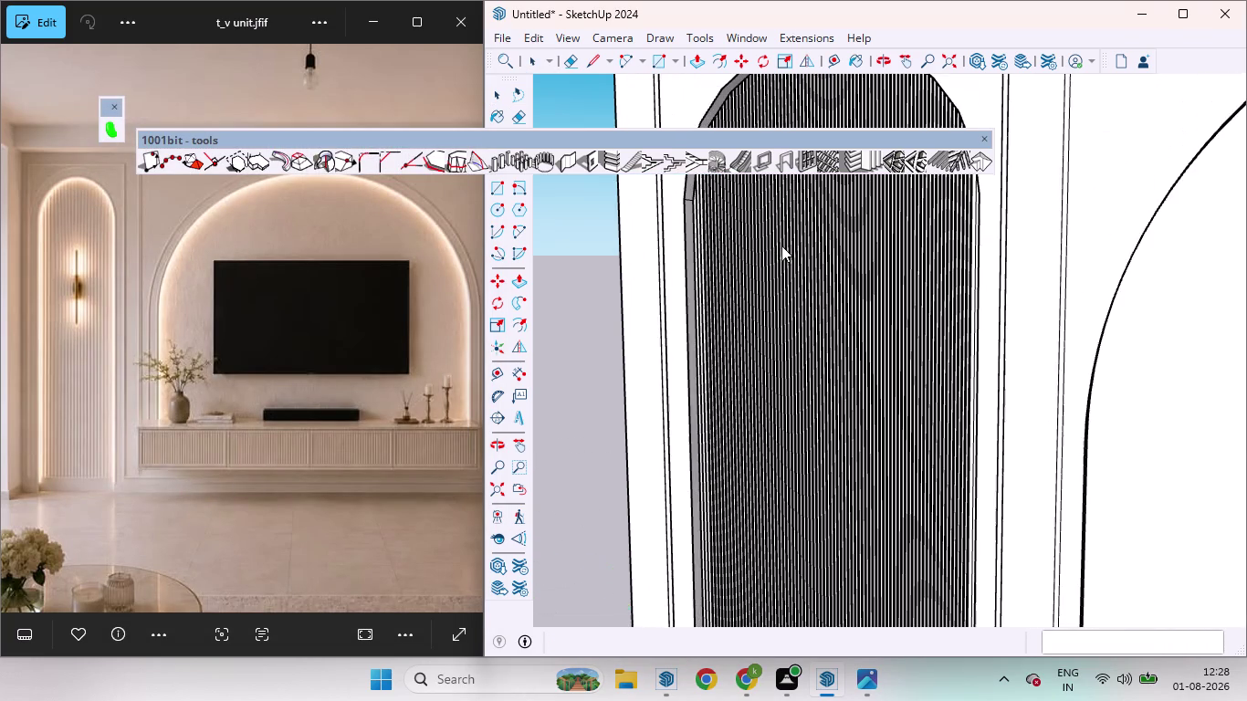
scroll(down, 3)
middle_drag(774, 341, 969, 380)
scroll(up, 3)
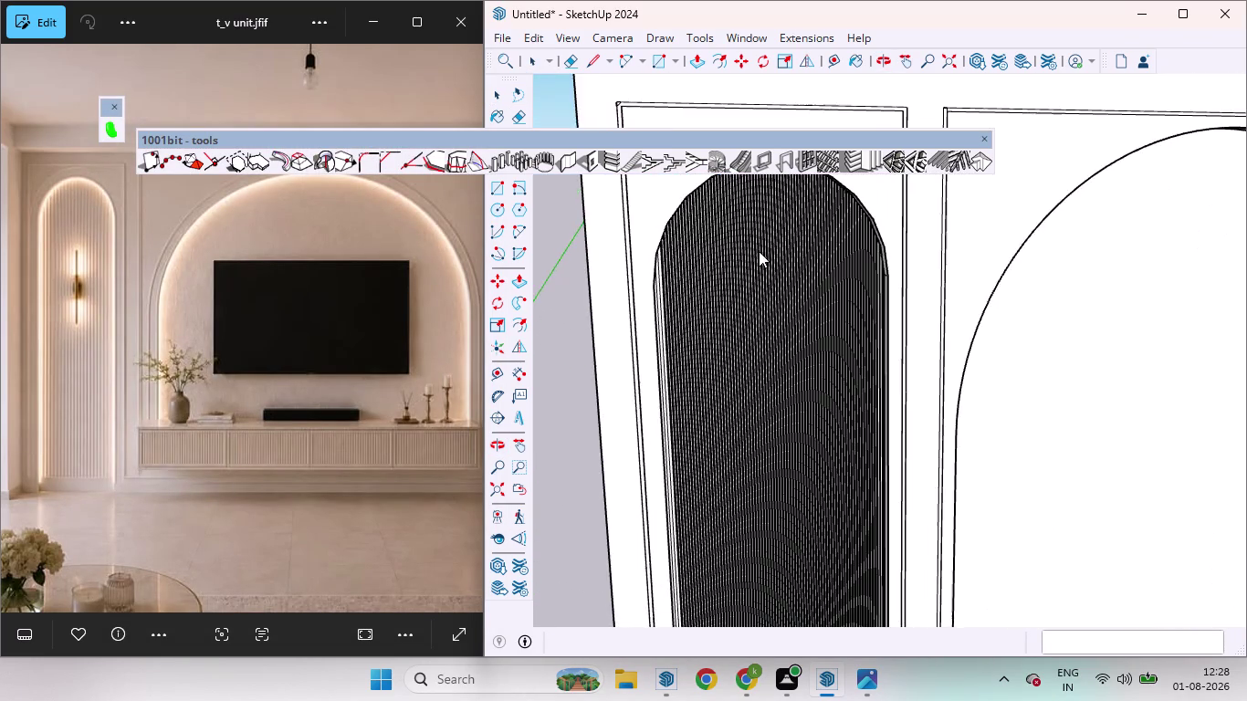
scroll(up, 3)
scroll(up, 3)
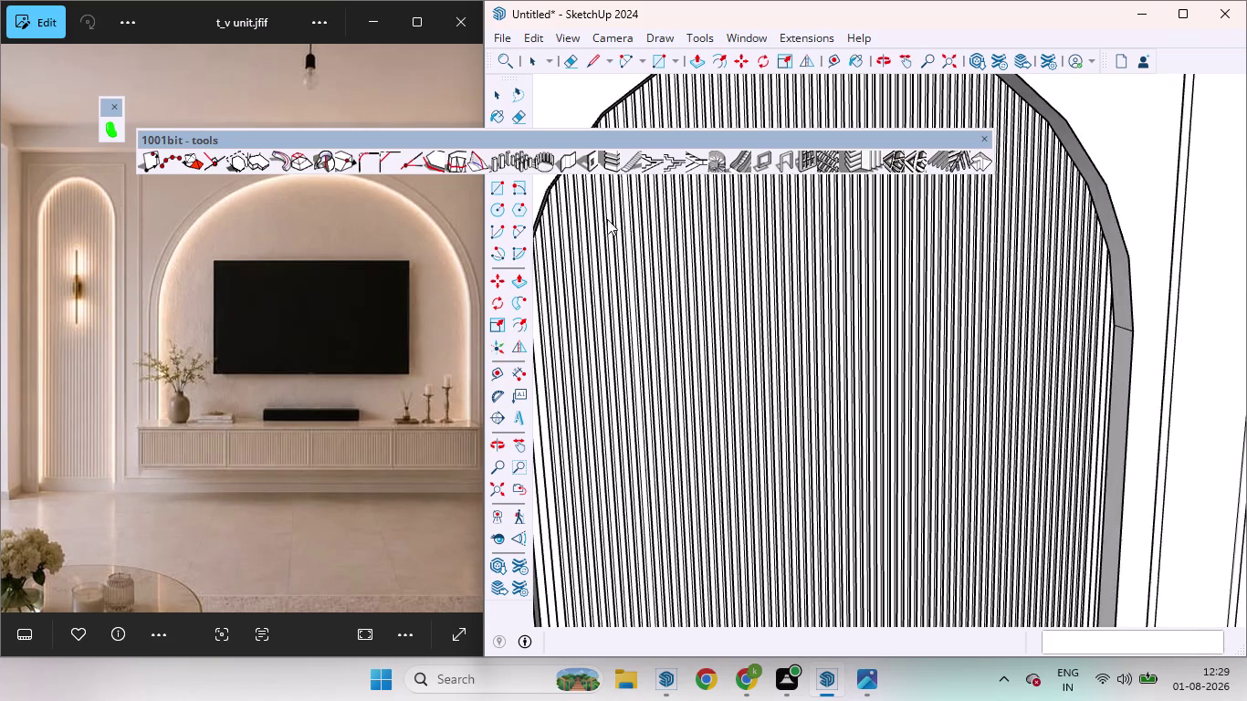
scroll(down, 3)
scroll(up, 3)
scroll(down, 3)
scroll(up, 3)
middle_drag(1005, 325, 846, 334)
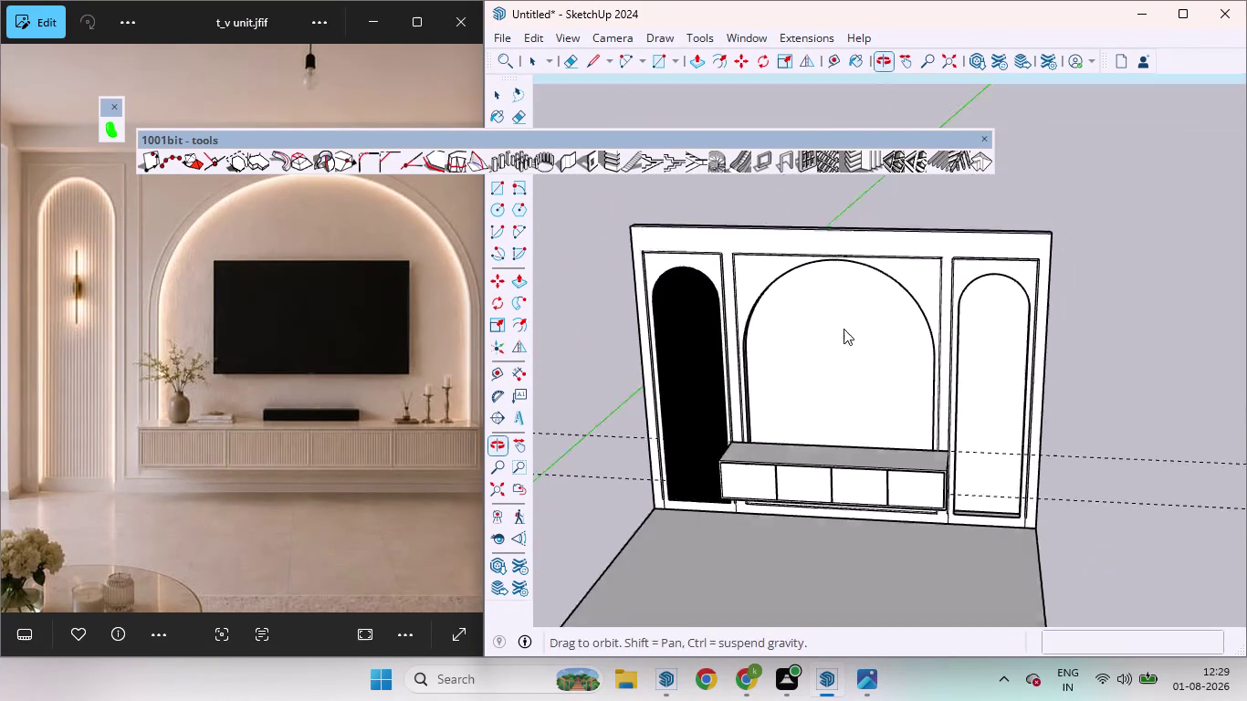
middle_drag(845, 334, 843, 332)
scroll(up, 3)
scroll(up, 3)
scroll(down, 3)
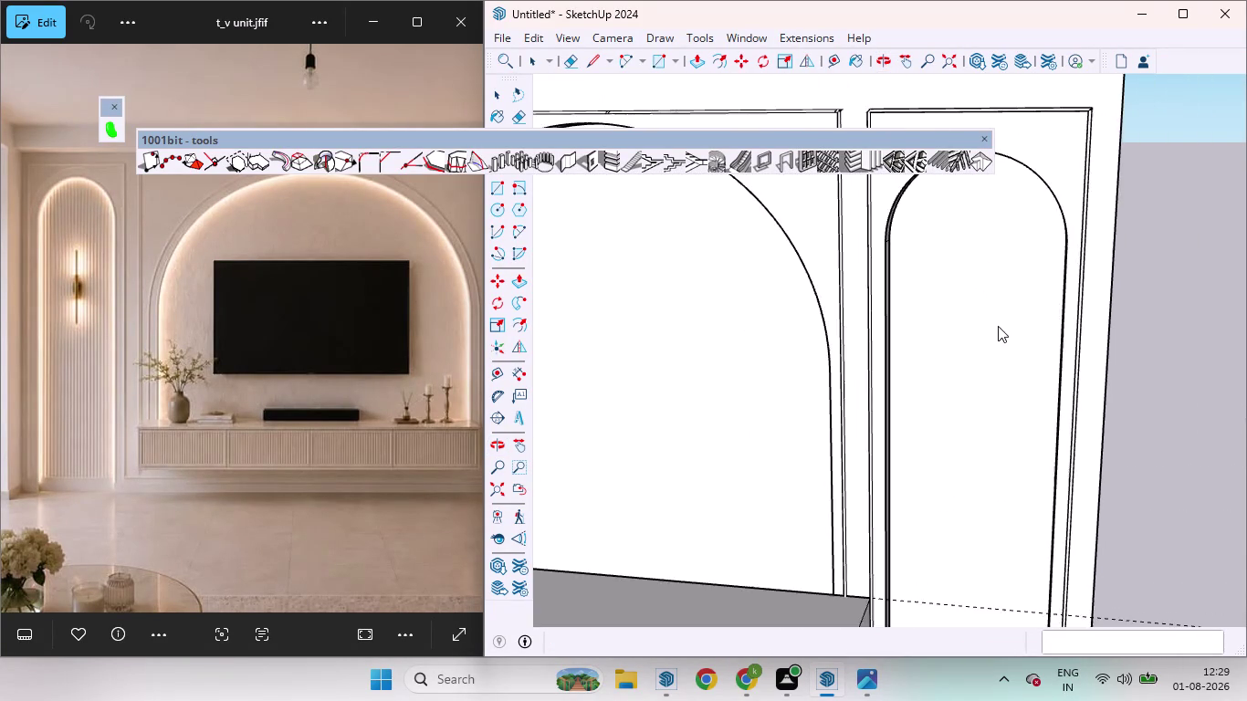
scroll(up, 3)
click(976, 308)
double_click(966, 314)
scroll(down, 3)
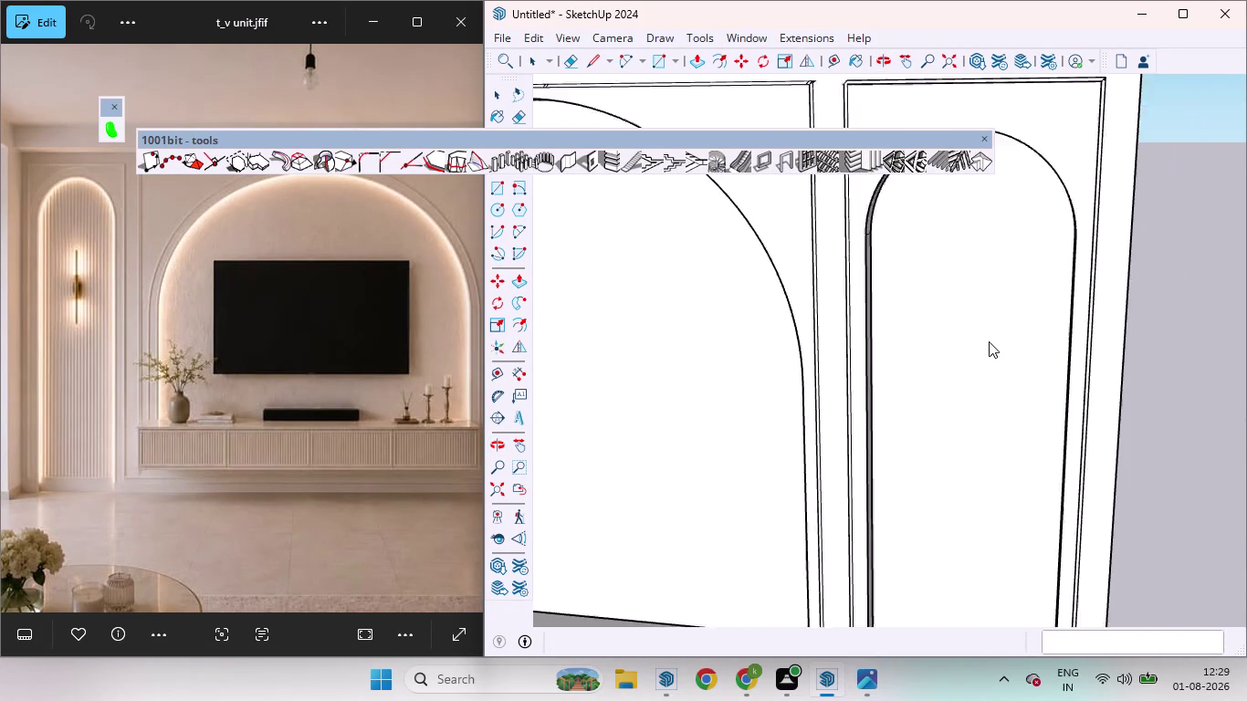
scroll(down, 3)
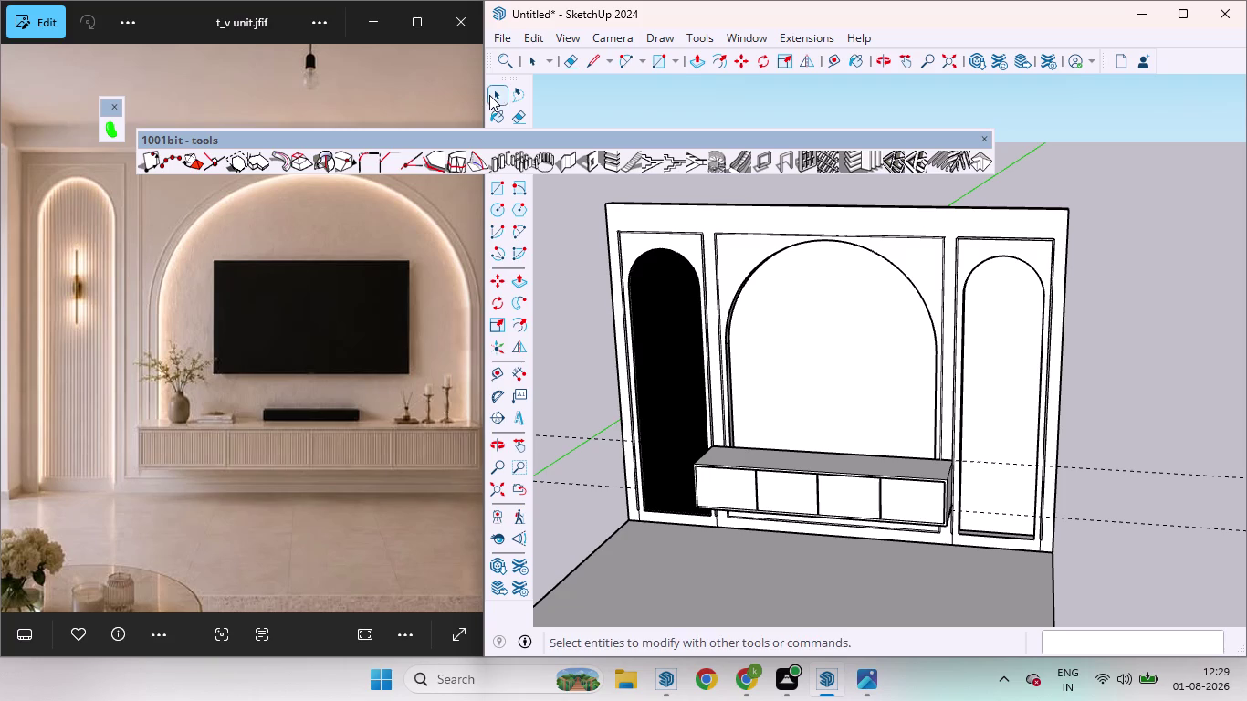
click(497, 95)
Add vertical louvres to the right arched panel face.
click(1004, 354)
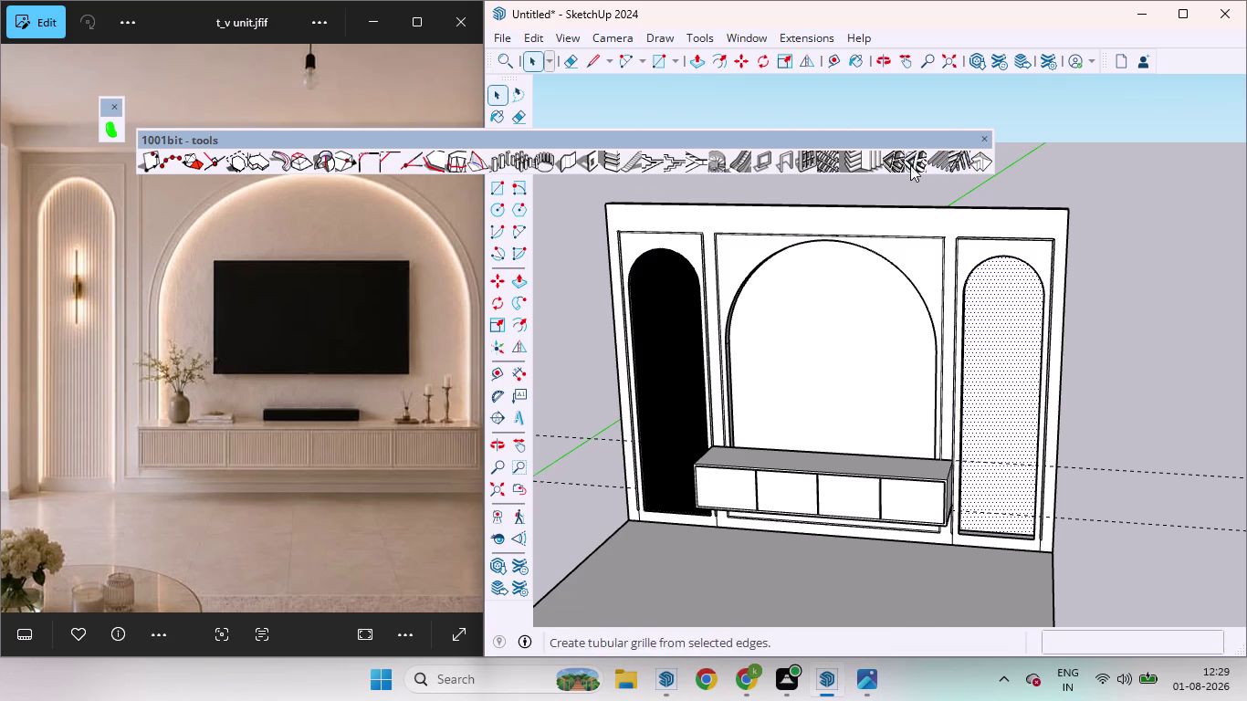
click(869, 167)
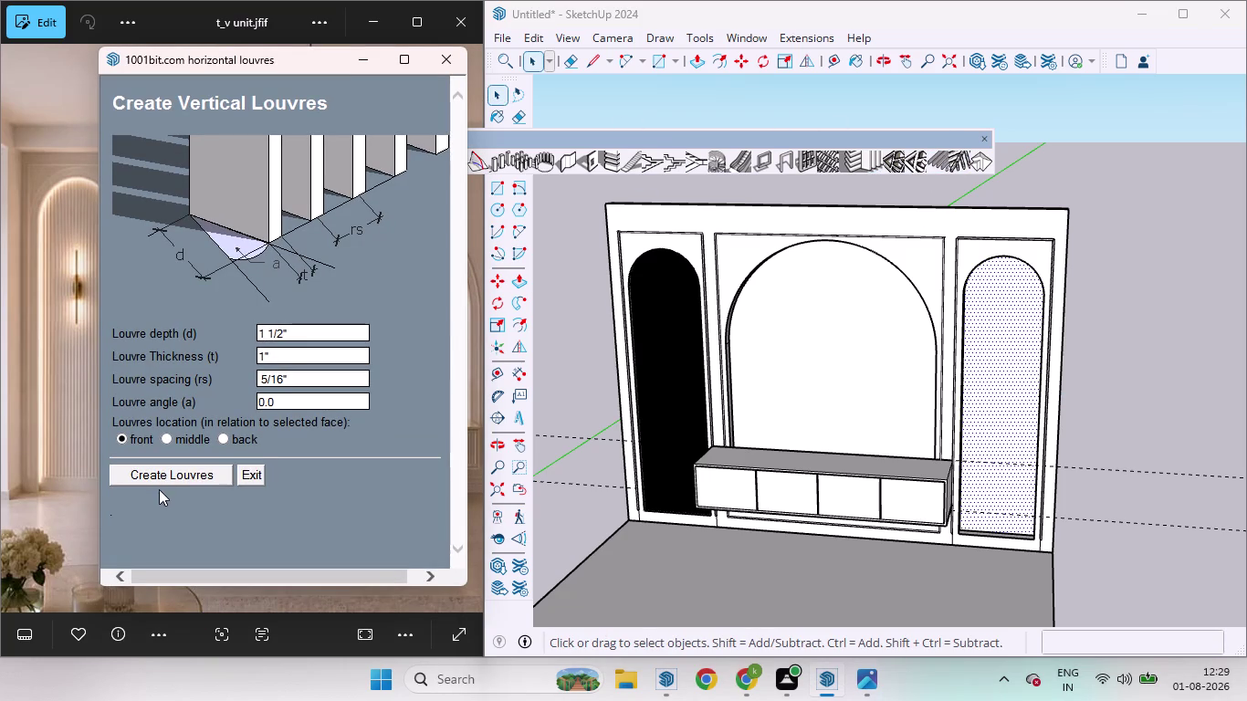
click(152, 475)
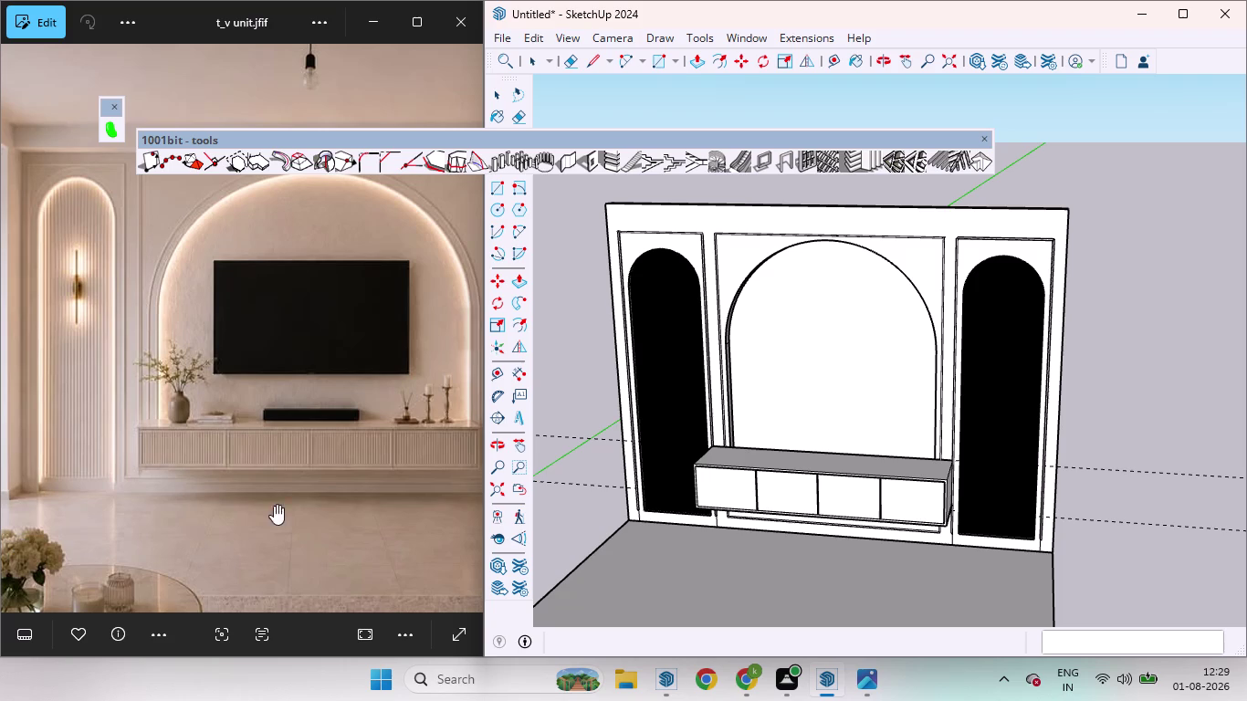
scroll(up, 3)
scroll(up, 3)
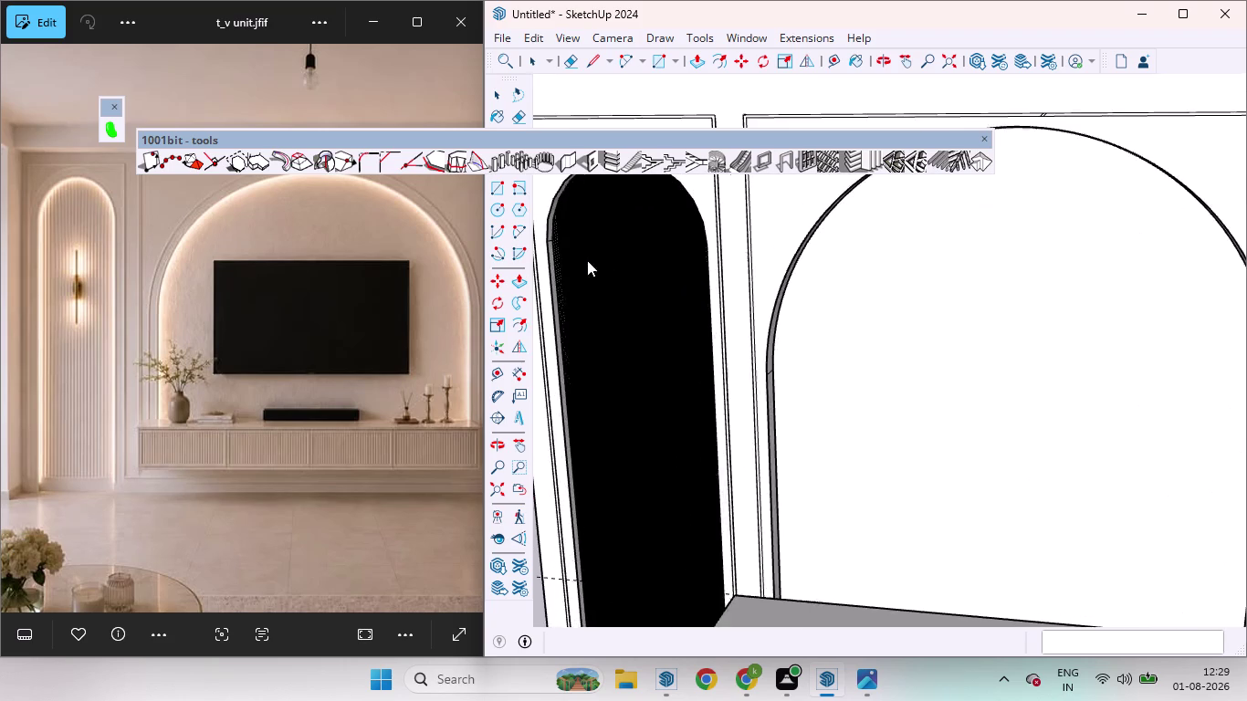
scroll(up, 3)
scroll(up, 3)
Enable the V-Ray Lights toolbar from the toolbars list.
middle_drag(587, 310, 761, 245)
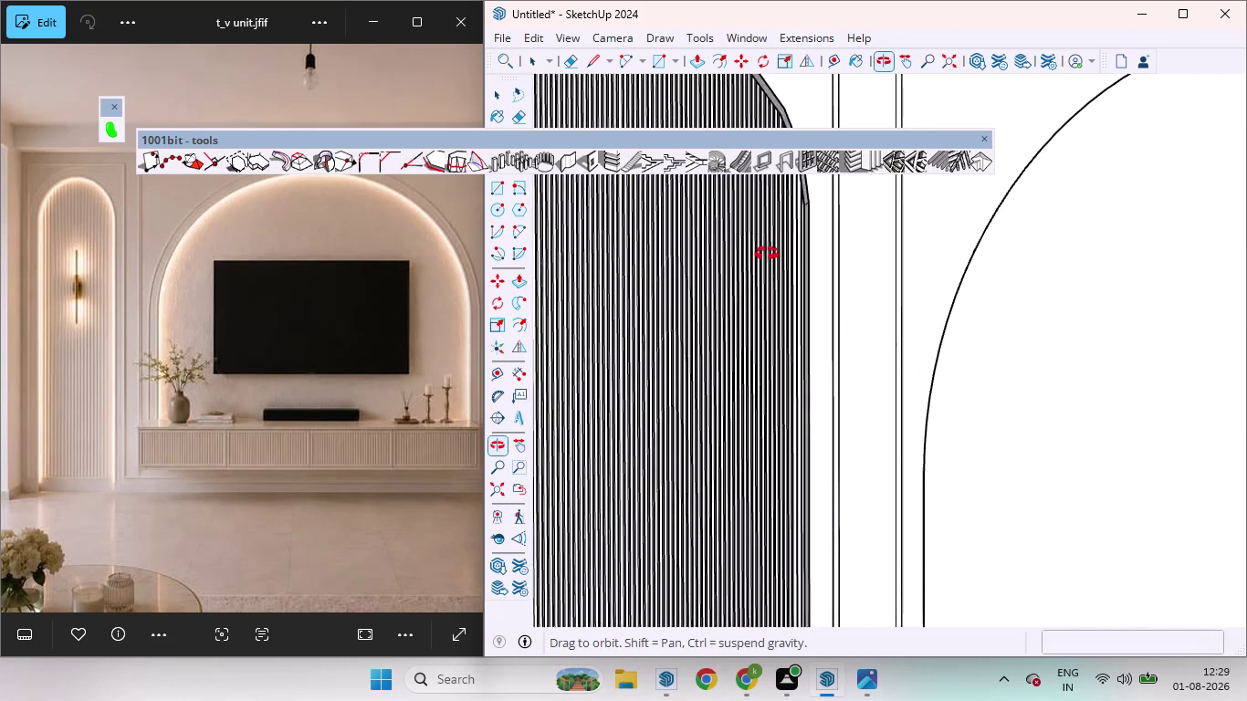
middle_drag(761, 245, 688, 285)
scroll(down, 3)
scroll(up, 3)
scroll(down, 3)
scroll(up, 3)
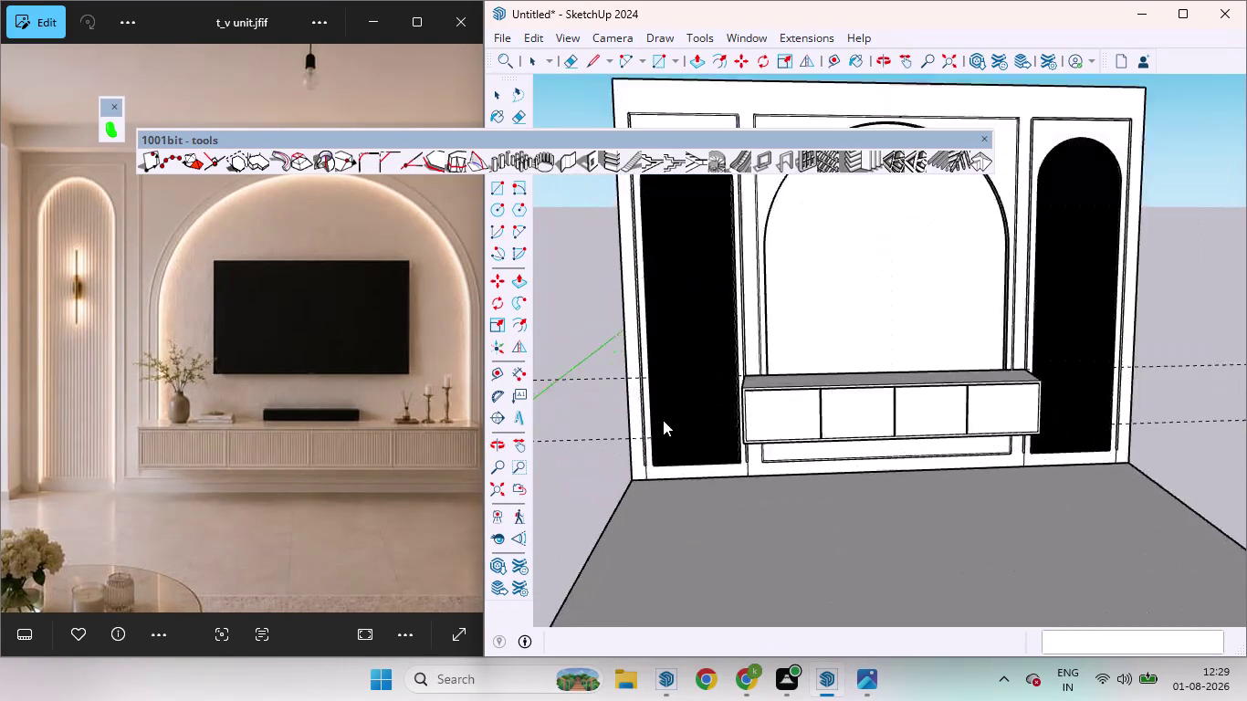
scroll(up, 3)
scroll(down, 3)
scroll(up, 3)
scroll(up, 3)
middle_drag(670, 422, 582, 426)
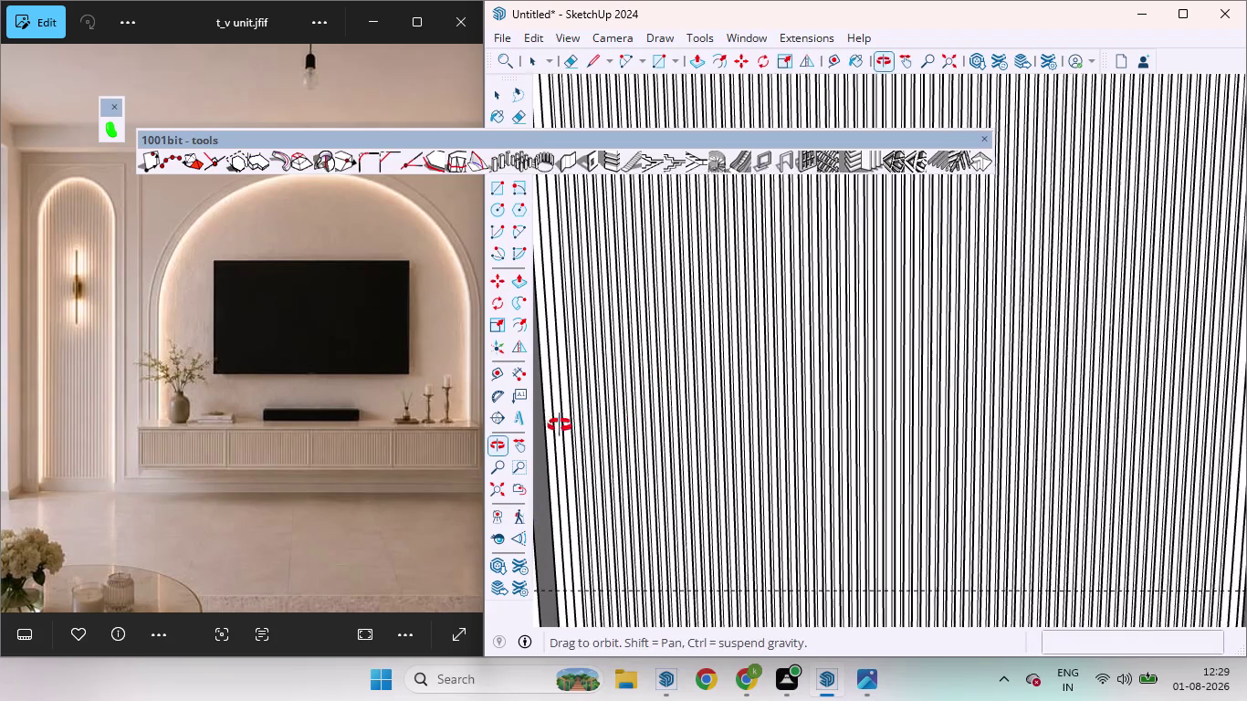
middle_drag(582, 427, 504, 405)
scroll(down, 3)
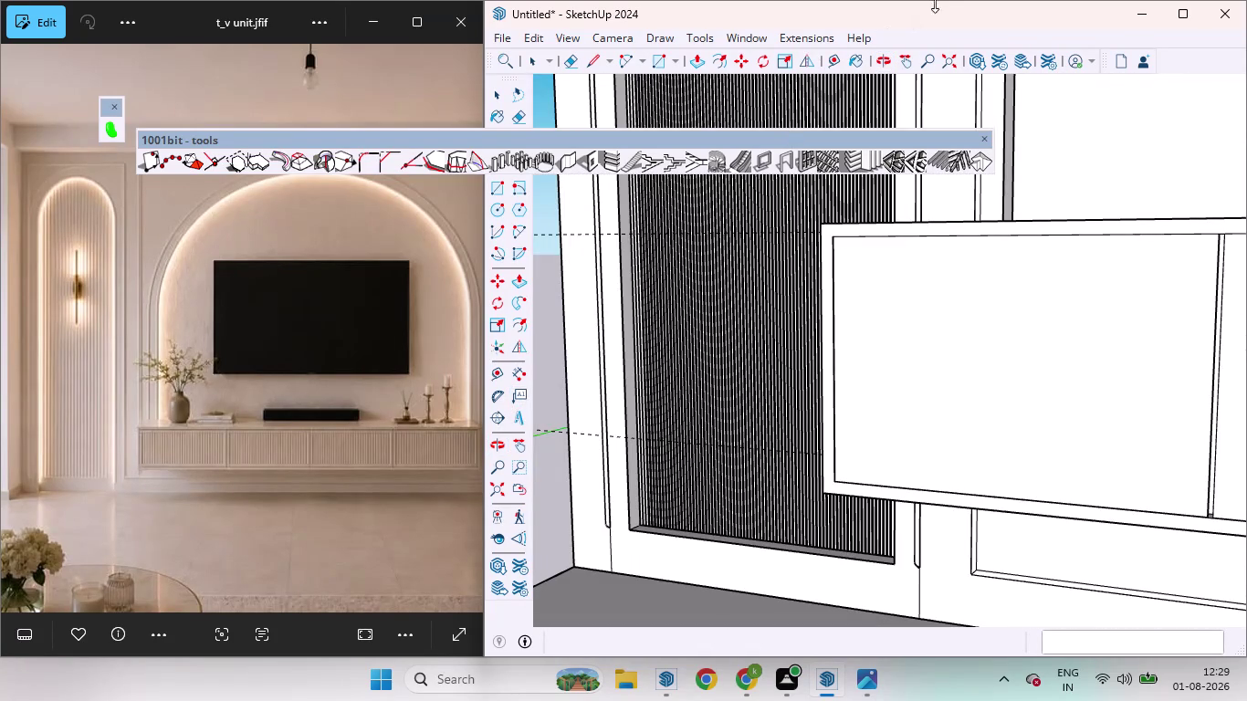
right_click(944, 17)
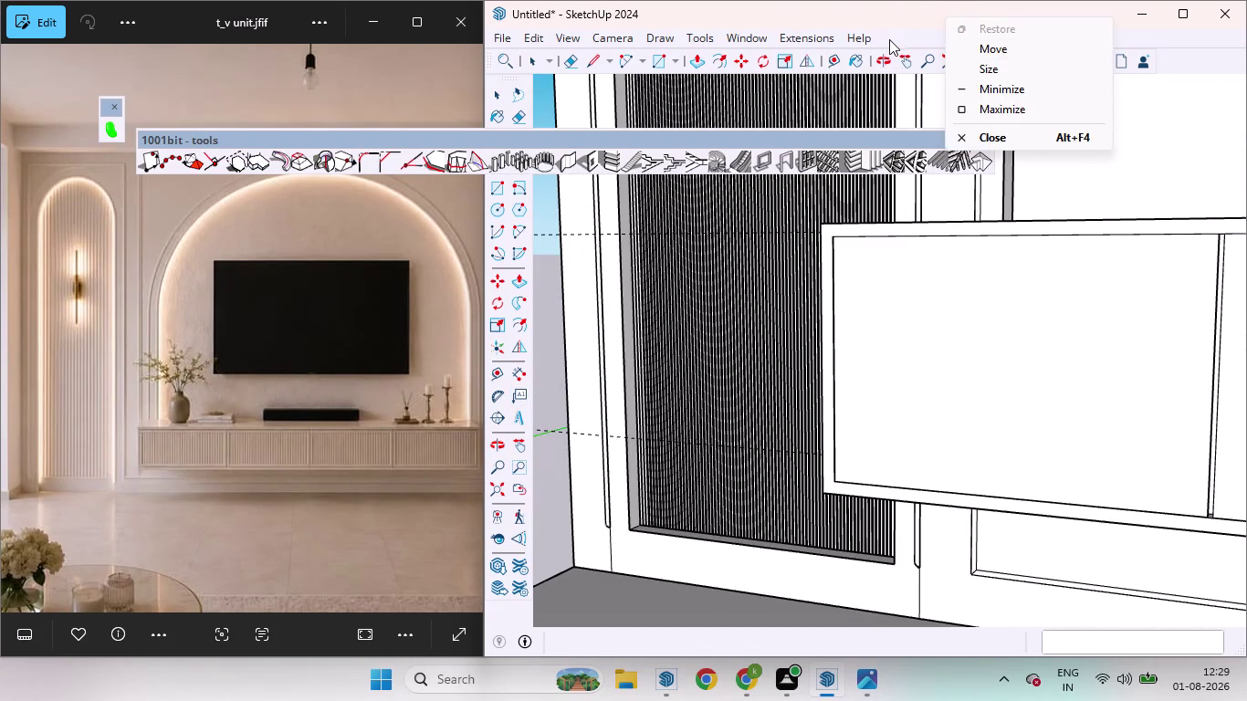
right_click(888, 39)
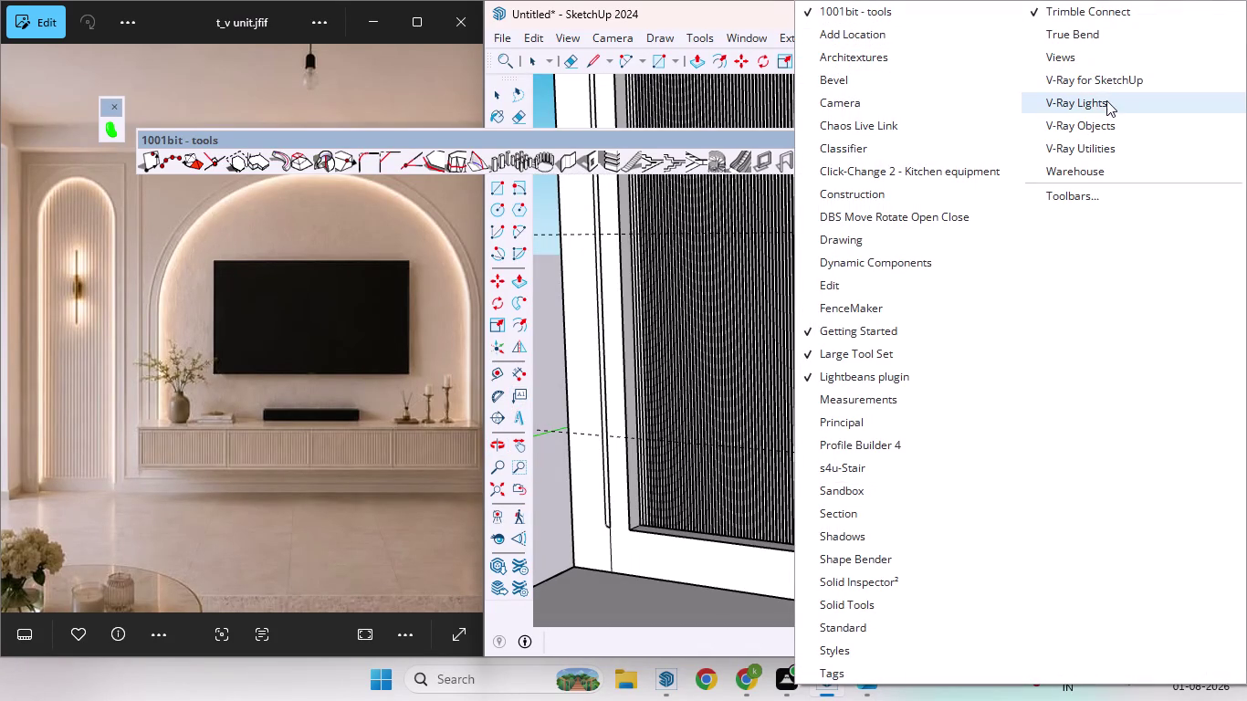
click(1098, 101)
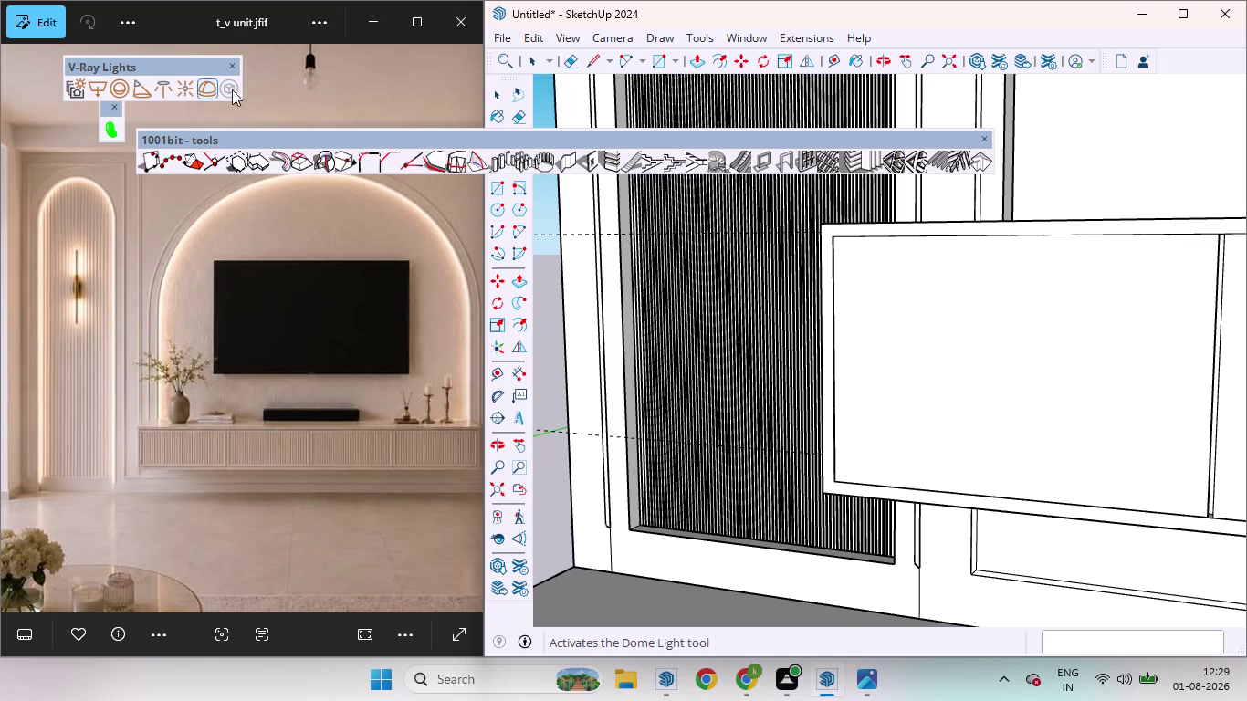
Select the left arched panel's louvres and group them into one object.
scroll(up, 3)
click(612, 277)
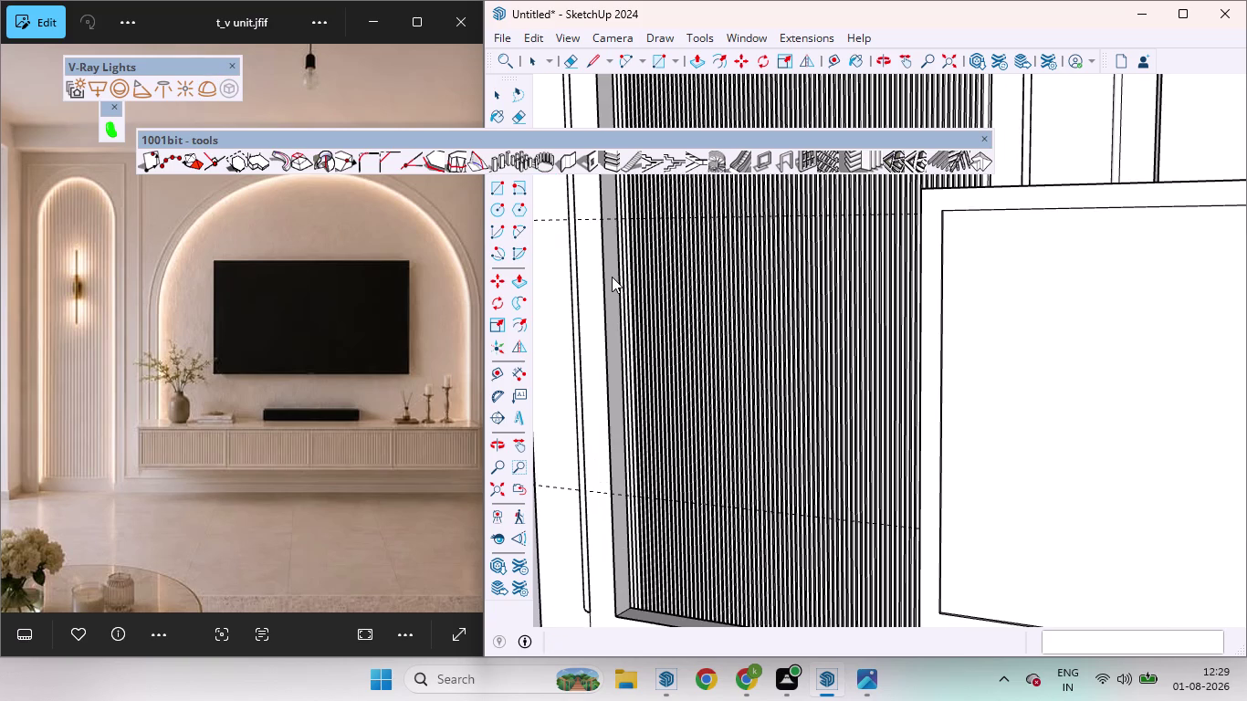
scroll(down, 3)
scroll(up, 3)
scroll(down, 3)
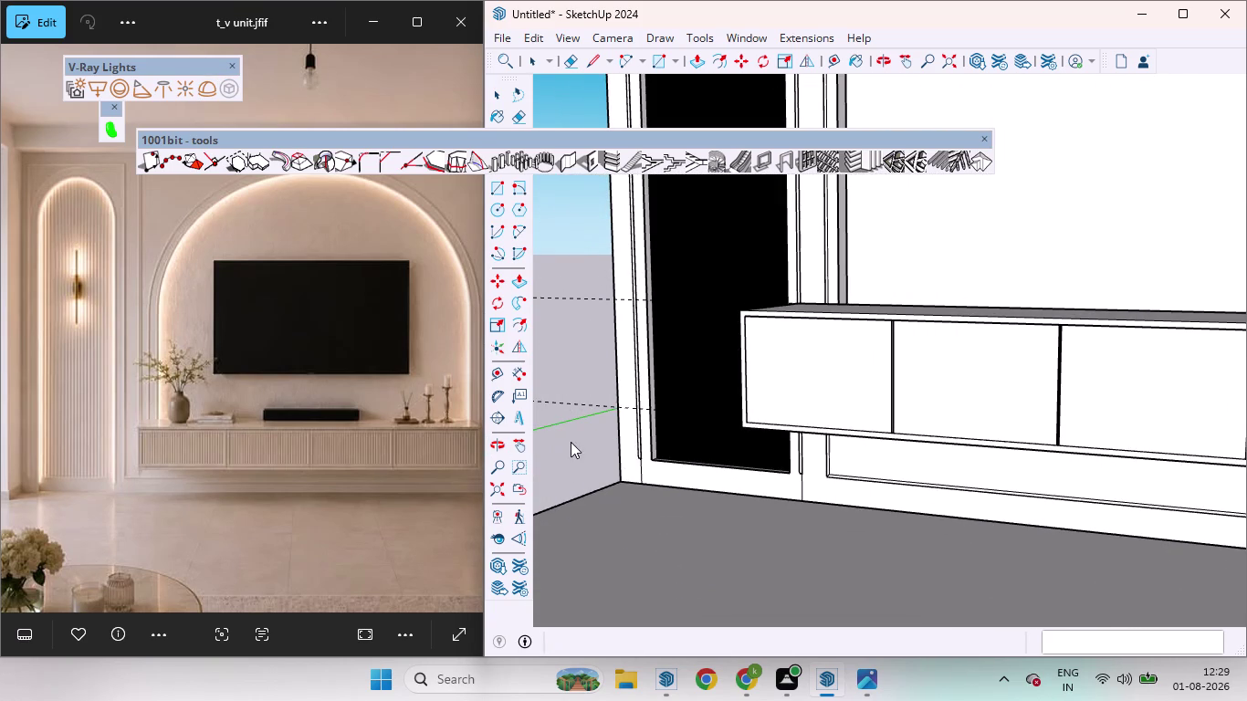
click(572, 442)
scroll(down, 3)
scroll(up, 3)
scroll(down, 3)
scroll(up, 3)
scroll(down, 3)
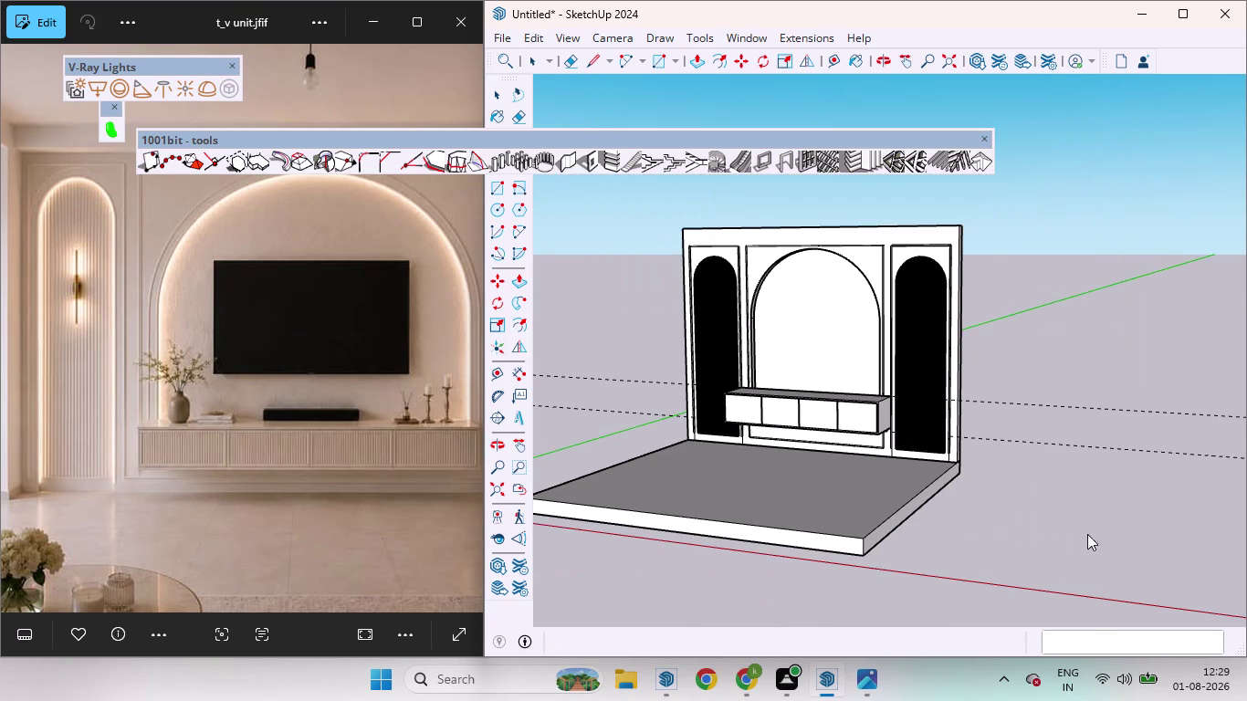
click(1027, 521)
scroll(up, 3)
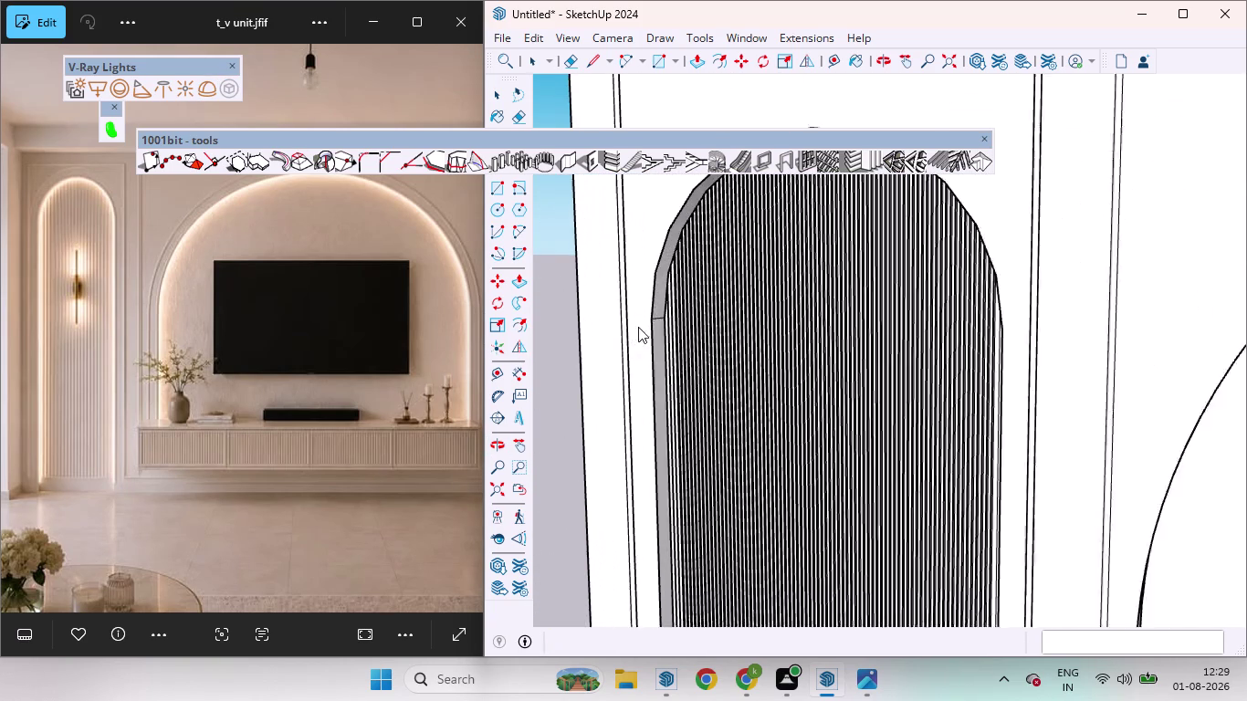
click(663, 363)
double_click(663, 363)
drag(662, 363, 661, 378)
scroll(down, 3)
click(499, 98)
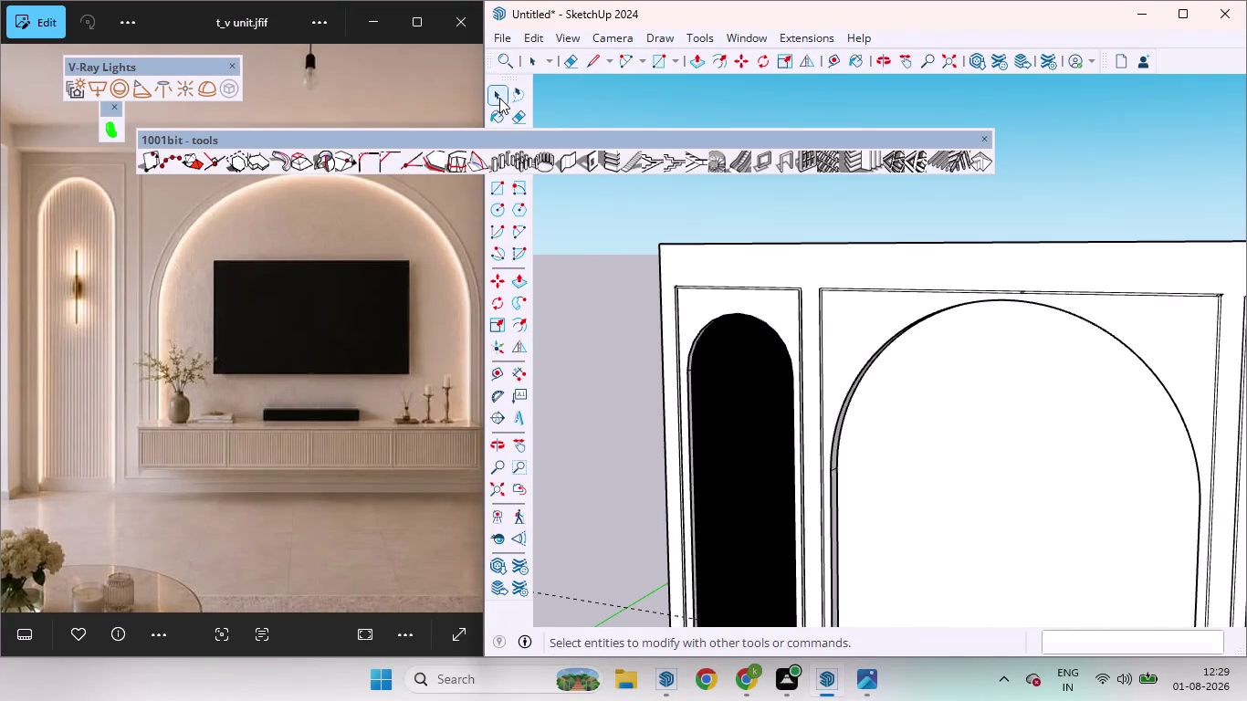
scroll(up, 3)
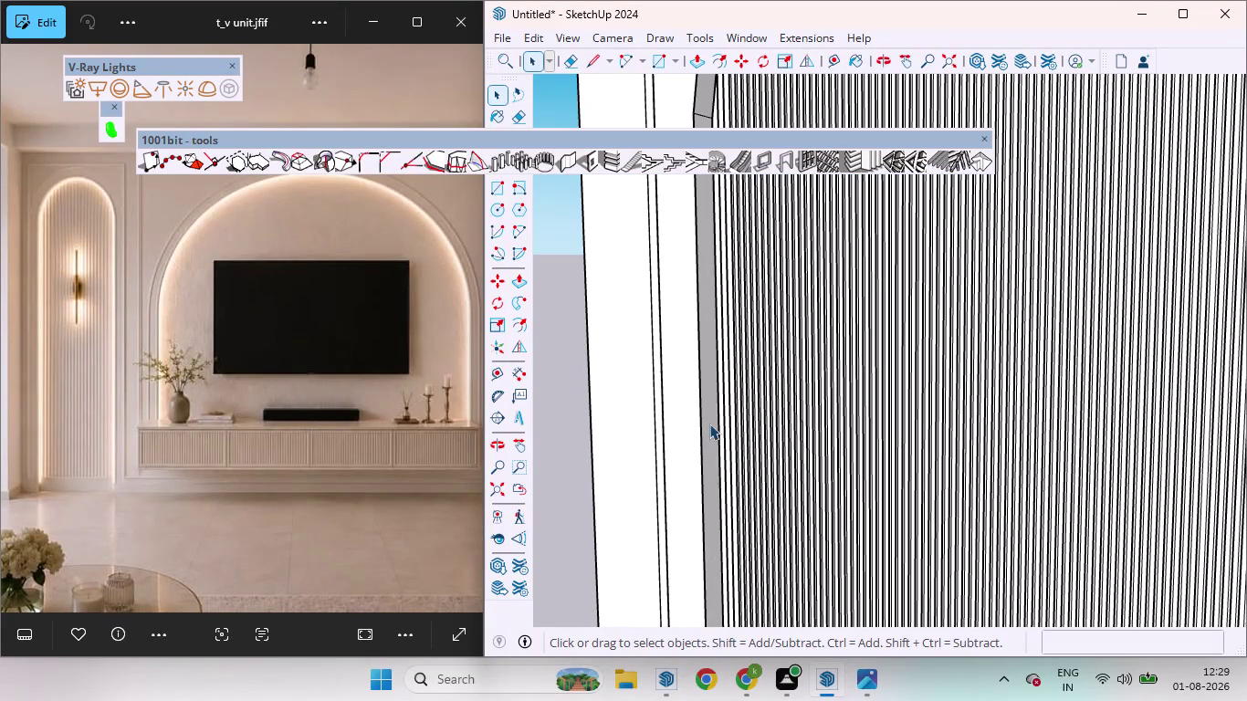
Convert the left black arched panel into a V-Ray Mesh Light.
click(711, 424)
scroll(down, 3)
scroll(down, 3)
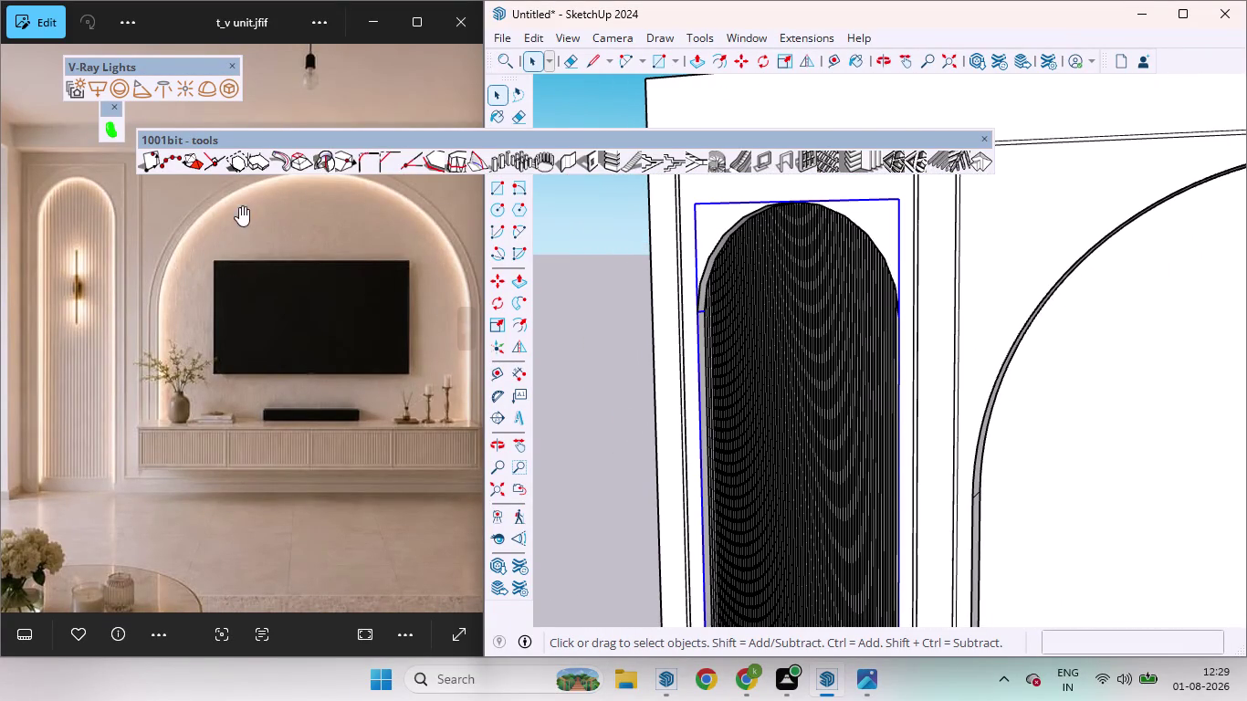
click(228, 89)
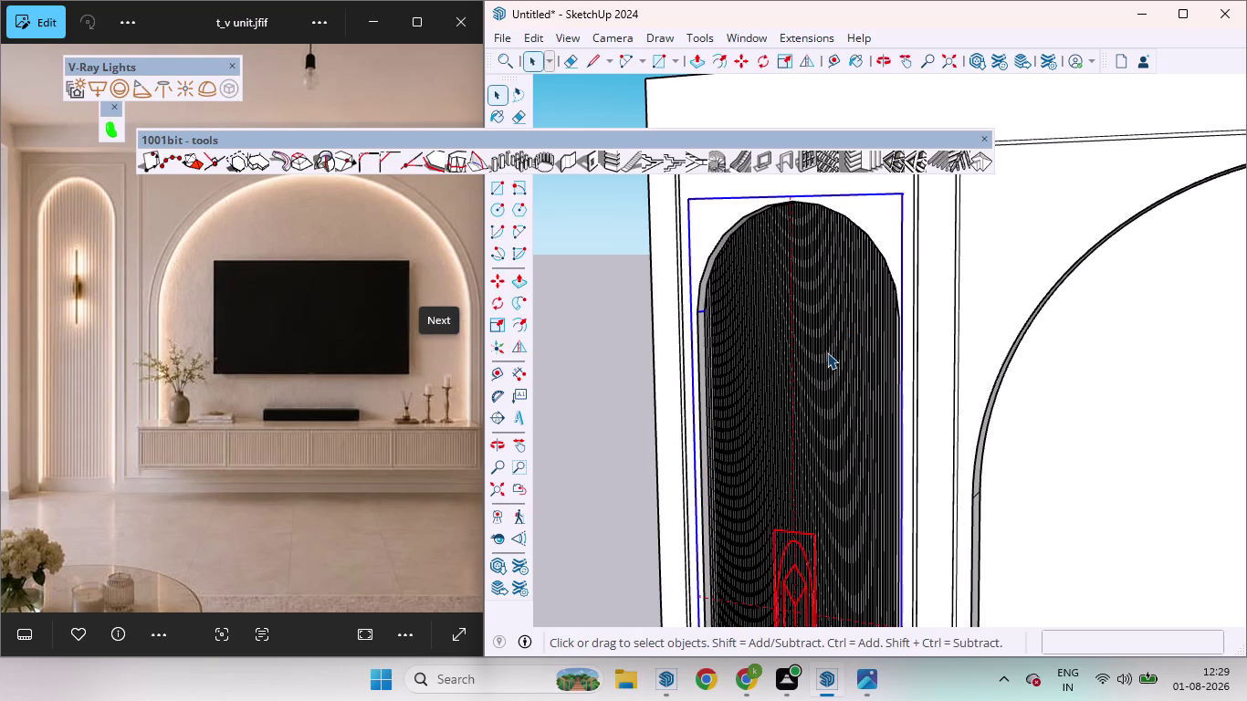
scroll(down, 3)
scroll(down, 3)
scroll(up, 3)
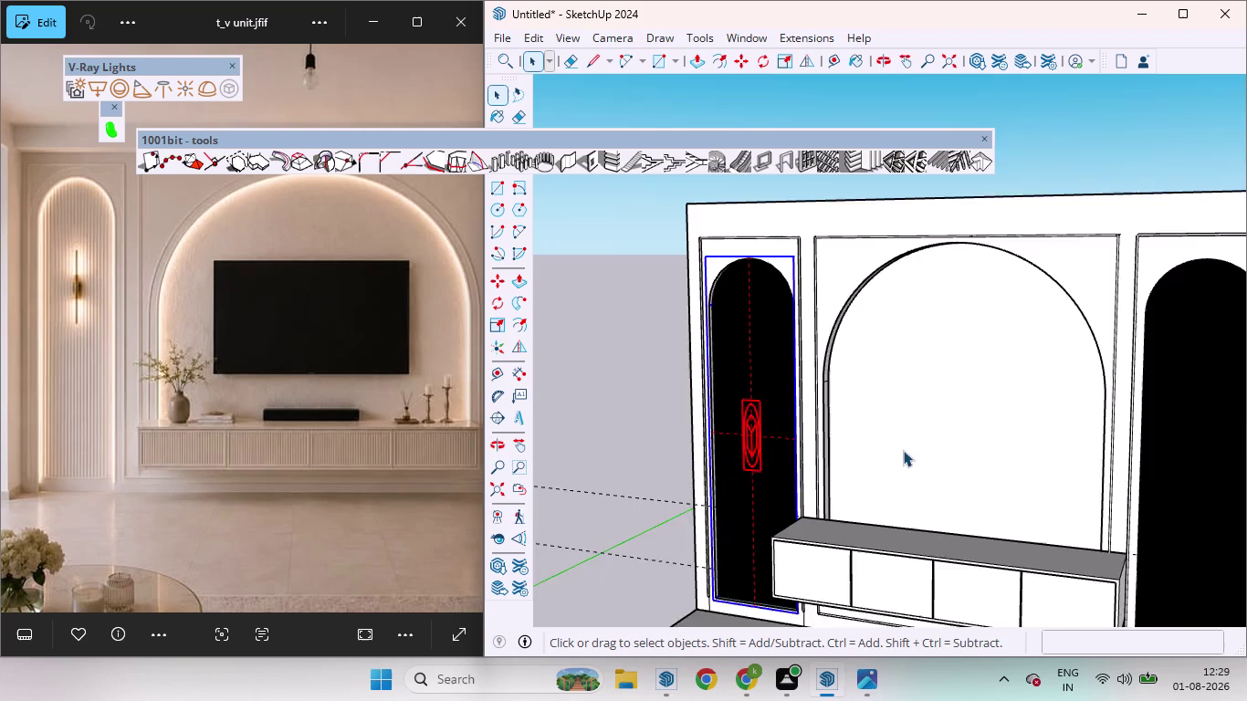
Place a V-Ray Dome Light in the central arch.
scroll(up, 3)
middle_drag(805, 404, 705, 400)
scroll(up, 3)
click(763, 402)
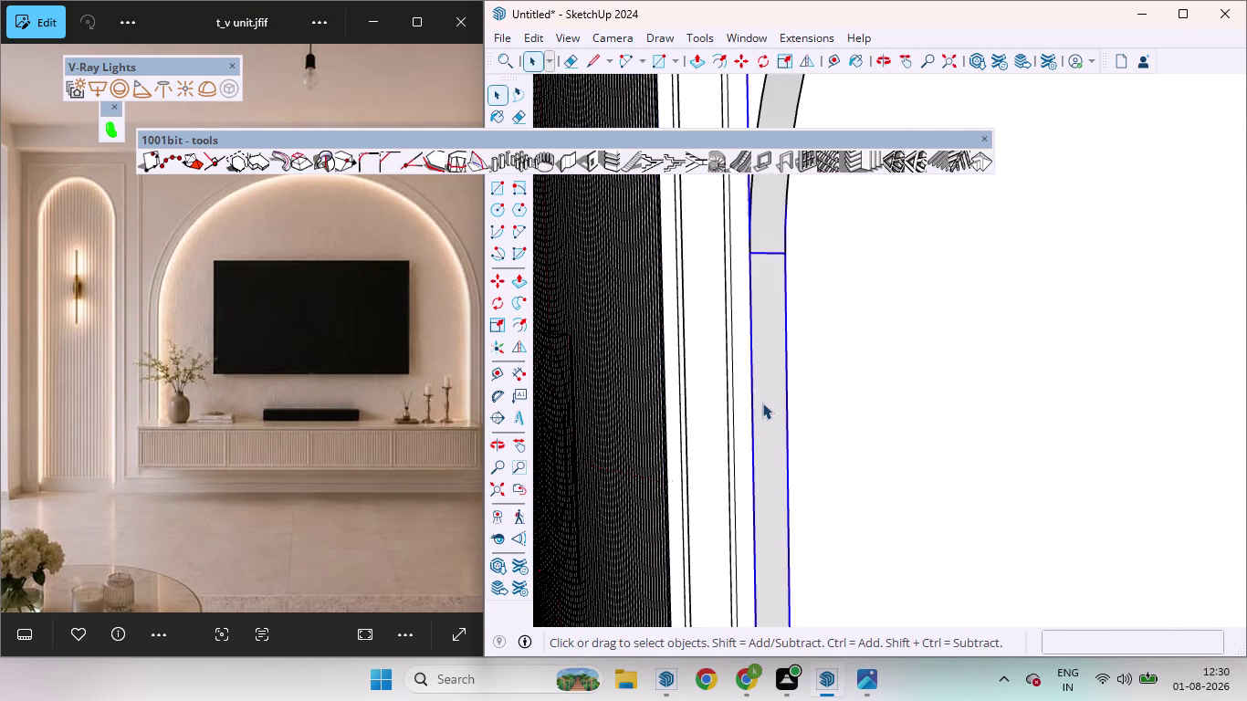
click(223, 94)
scroll(down, 3)
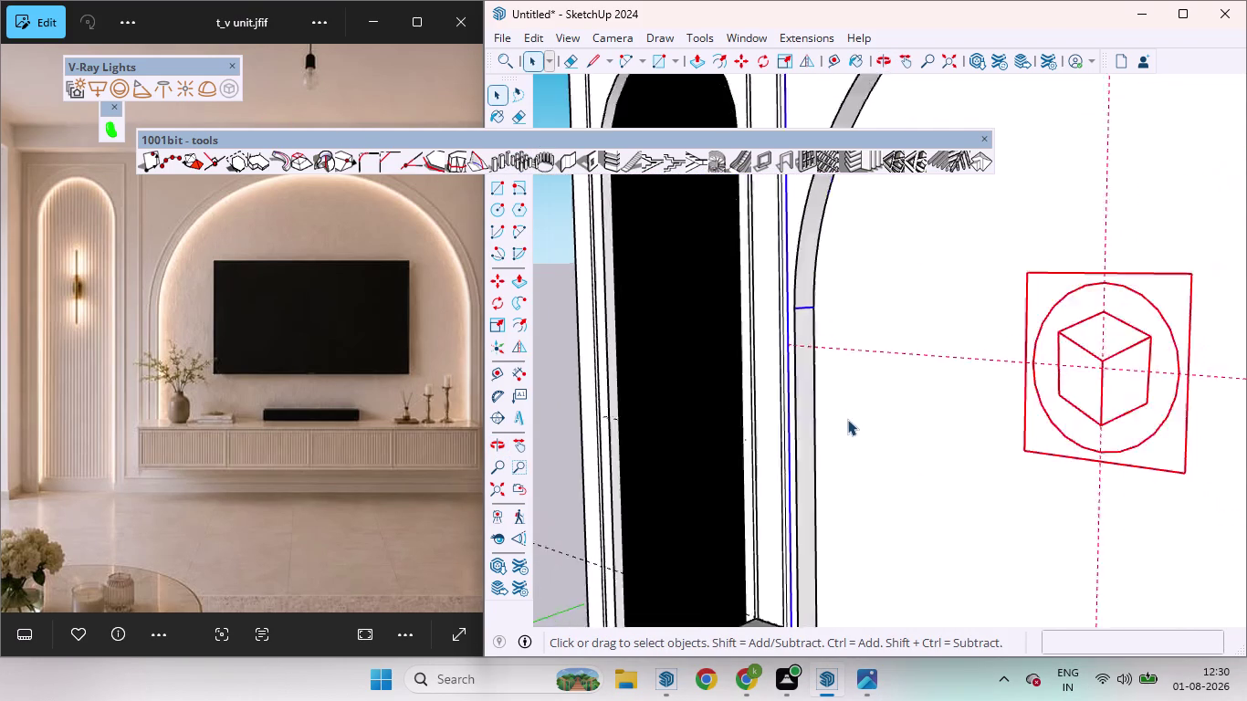
scroll(down, 3)
scroll(up, 3)
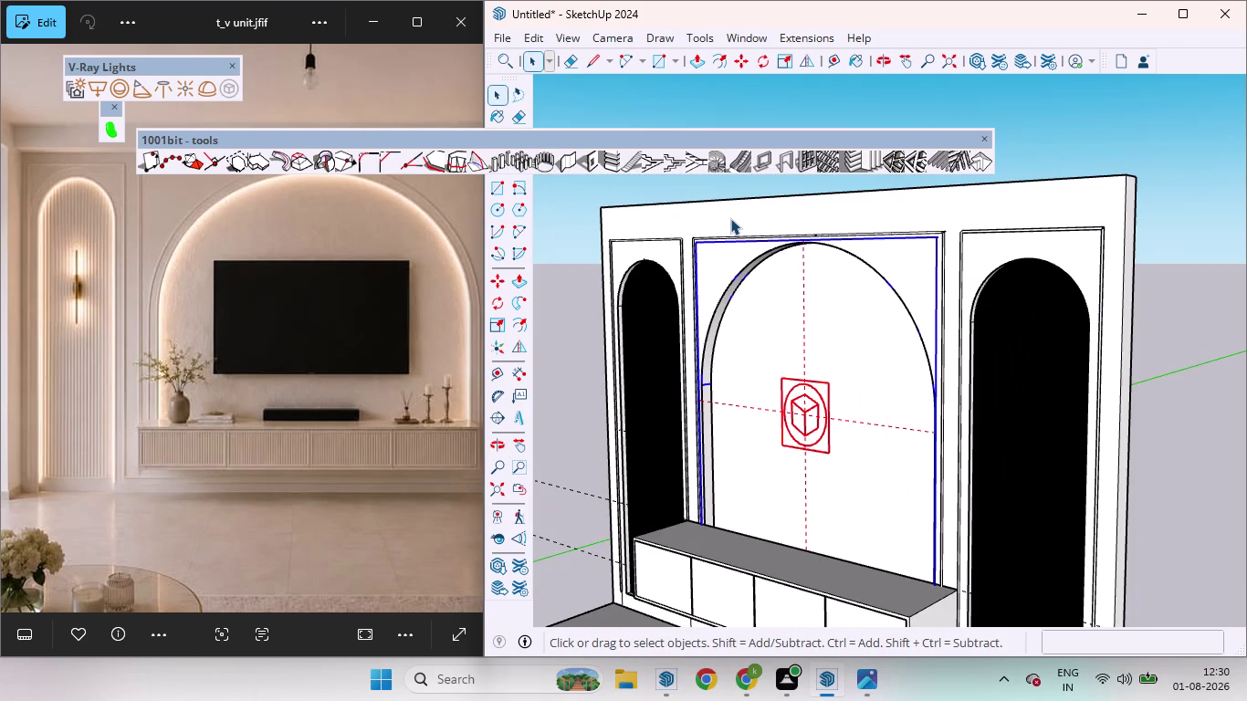
scroll(up, 3)
Convert the right black arched panel into a V-Ray Mesh Light.
middle_drag(646, 367, 1096, 491)
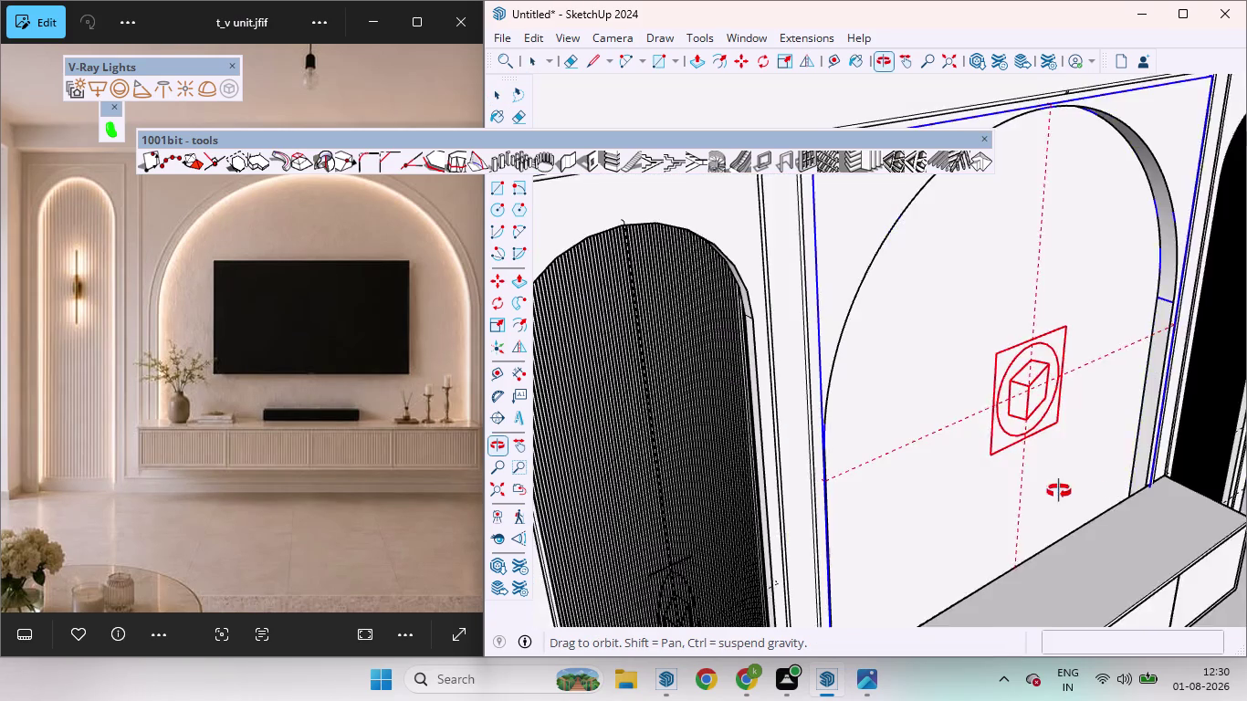
middle_drag(1097, 491, 915, 469)
scroll(down, 3)
scroll(down, 3)
scroll(up, 3)
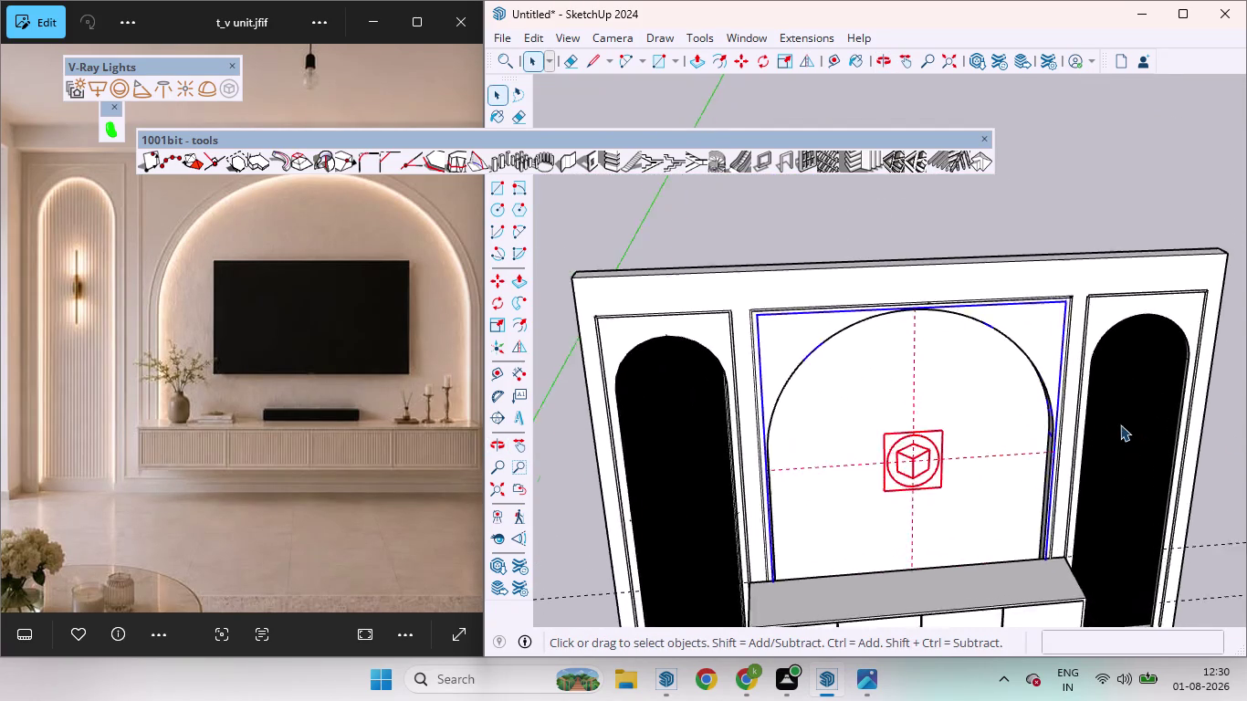
middle_drag(1133, 426, 781, 356)
scroll(up, 3)
middle_drag(950, 420, 932, 413)
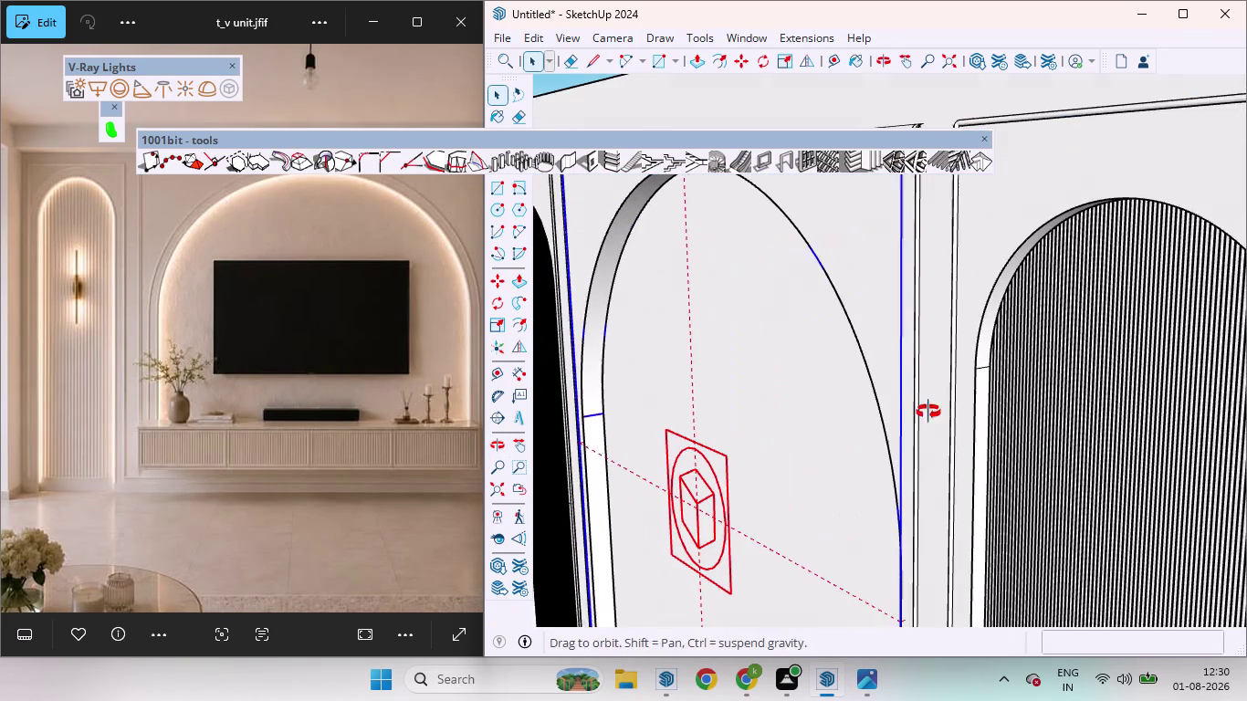
middle_drag(932, 414, 925, 410)
click(970, 417)
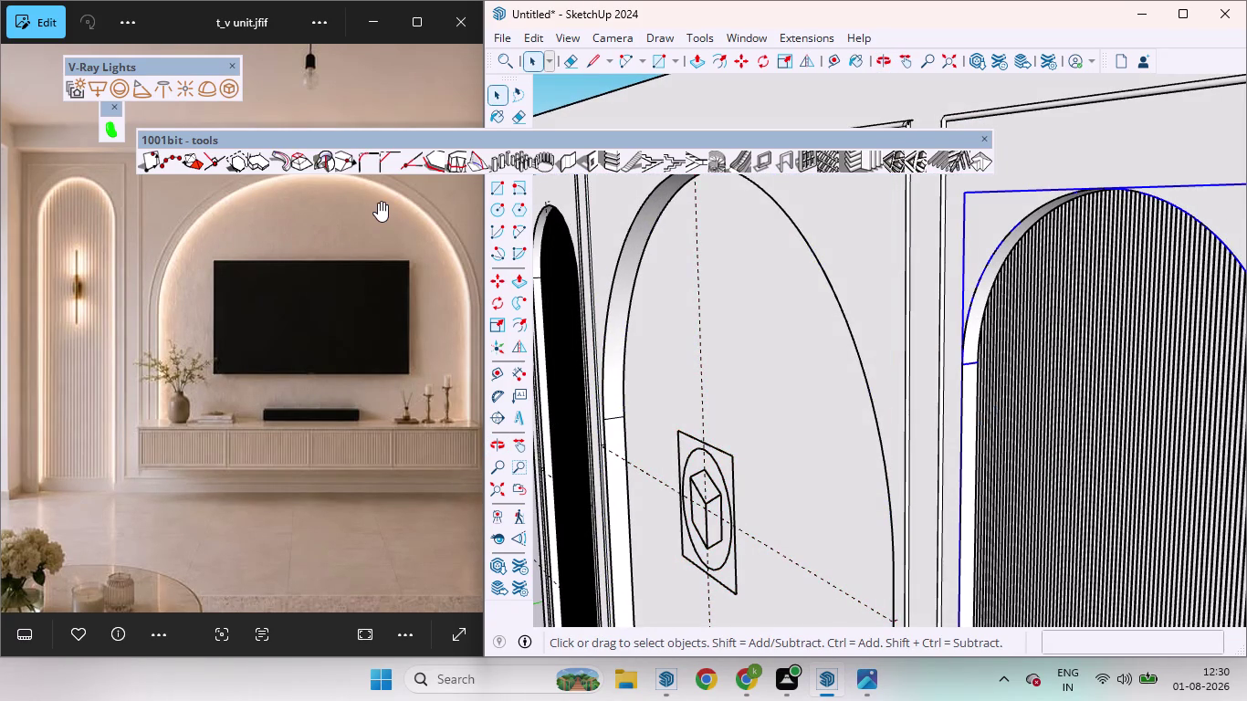
click(225, 89)
scroll(down, 3)
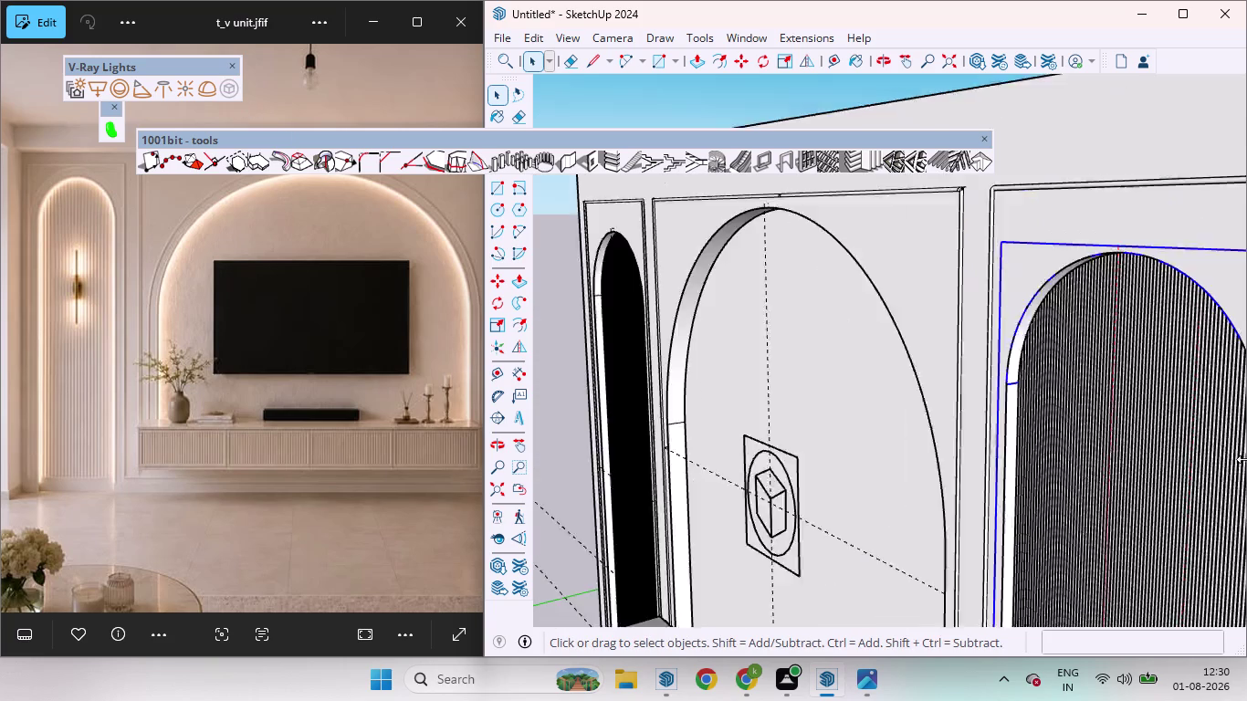
scroll(down, 3)
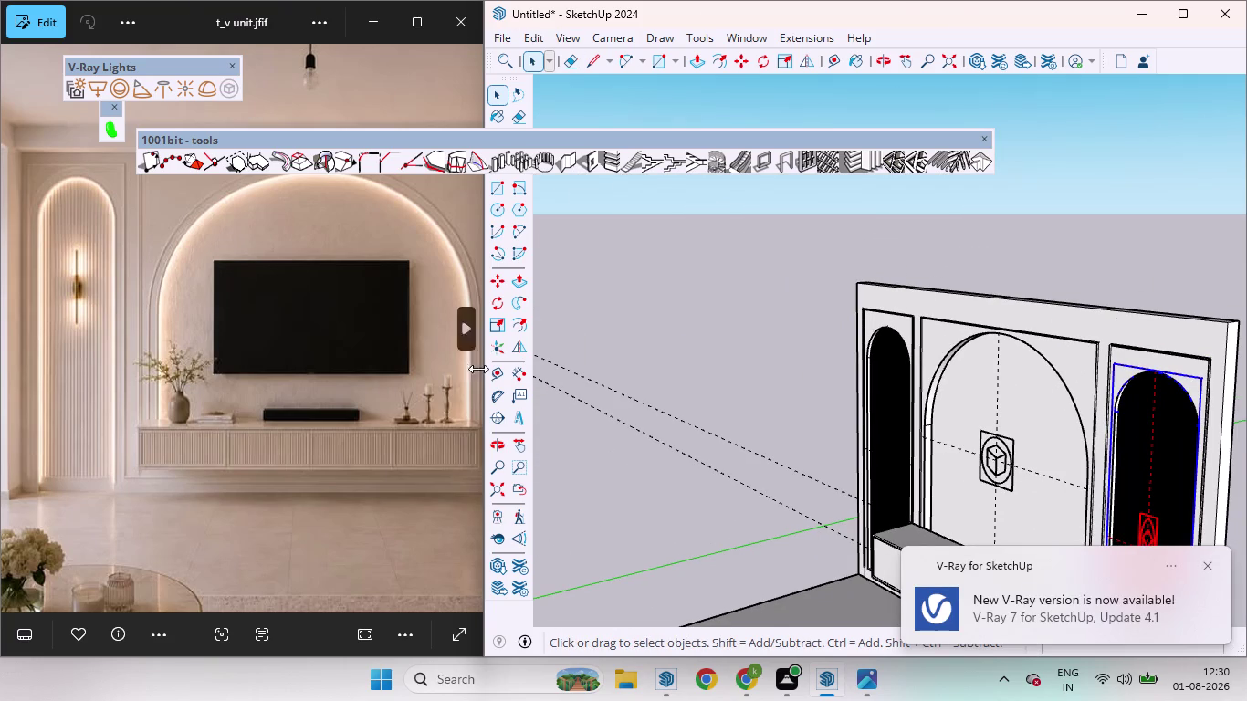
drag(479, 365, 426, 371)
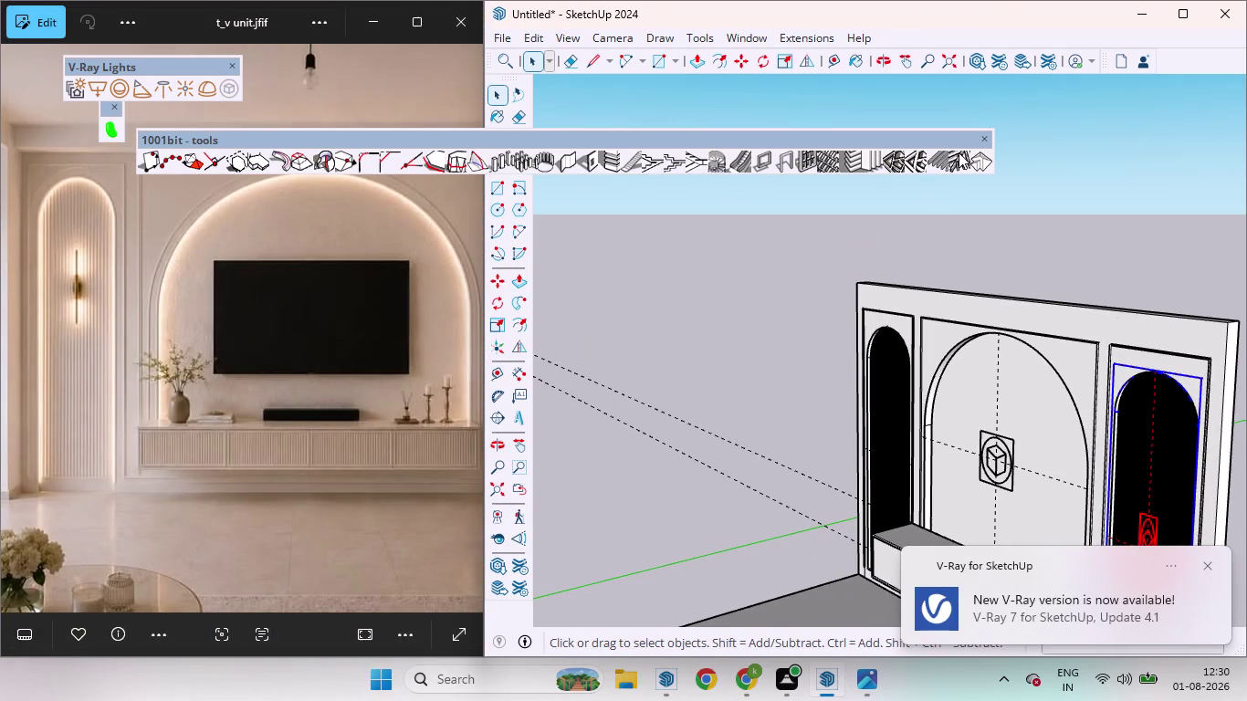
Toggle the V-Ray Objects toolbar on, off, and on again.
right_click(985, 38)
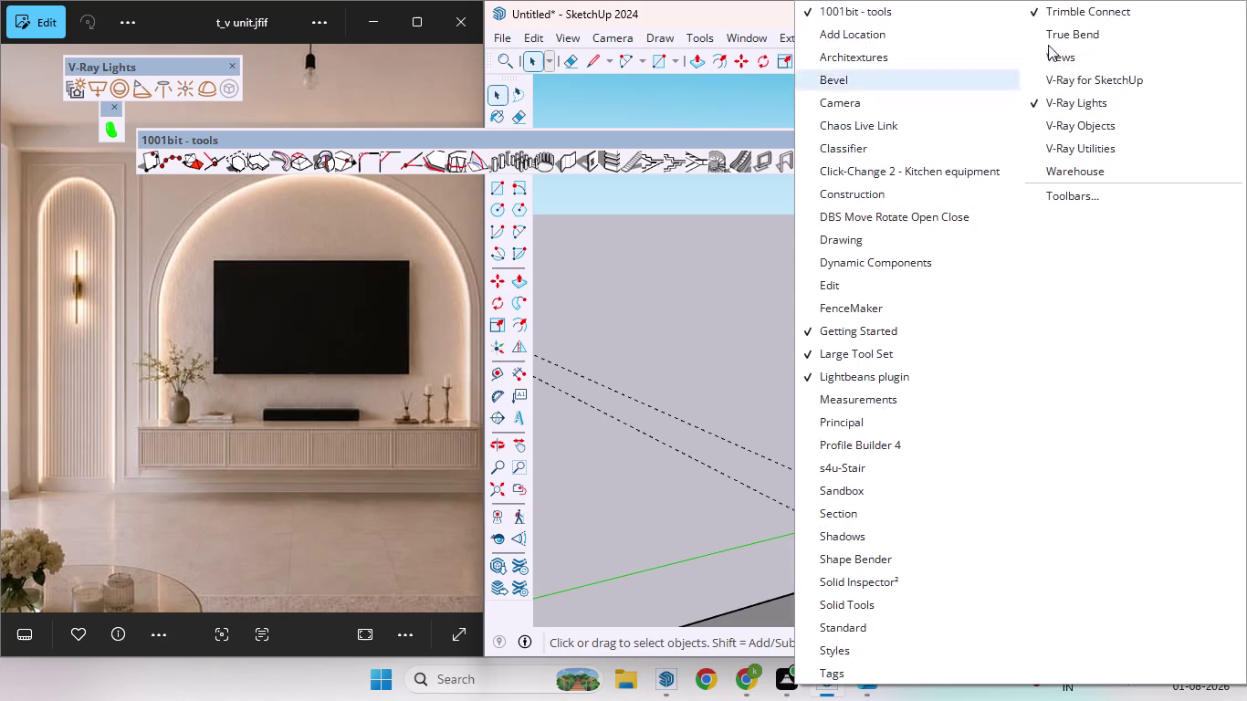
click(1085, 122)
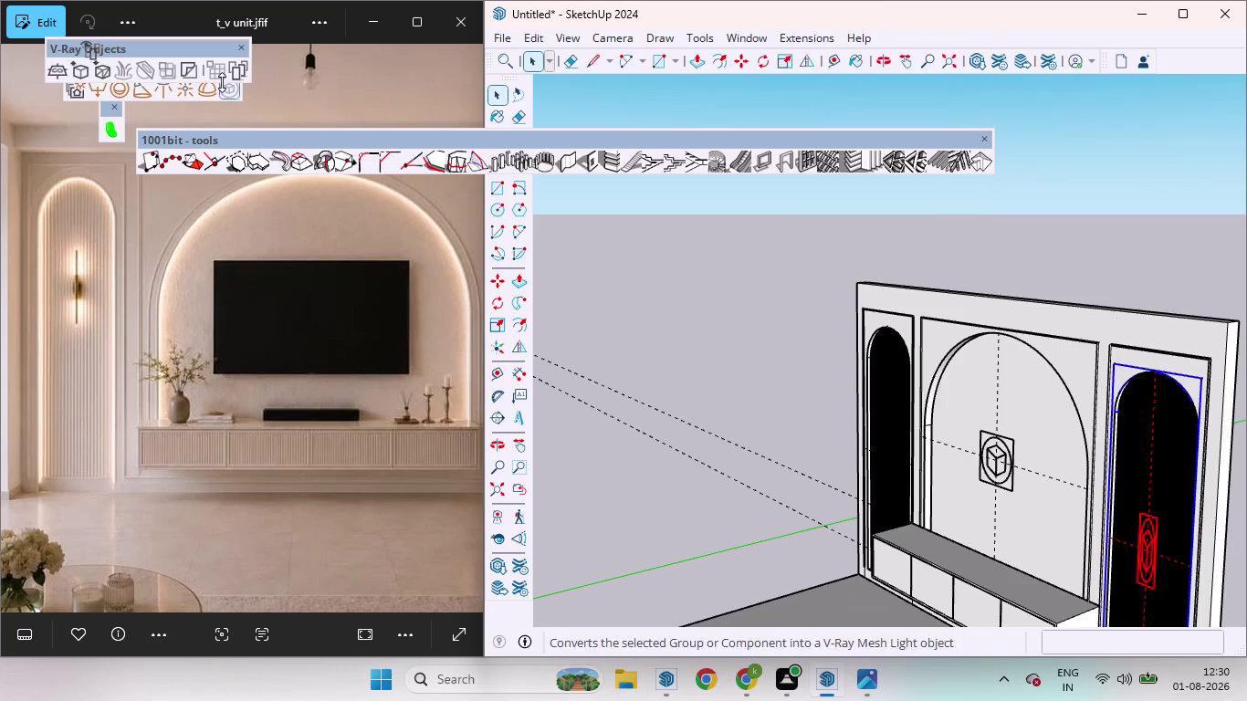
click(242, 44)
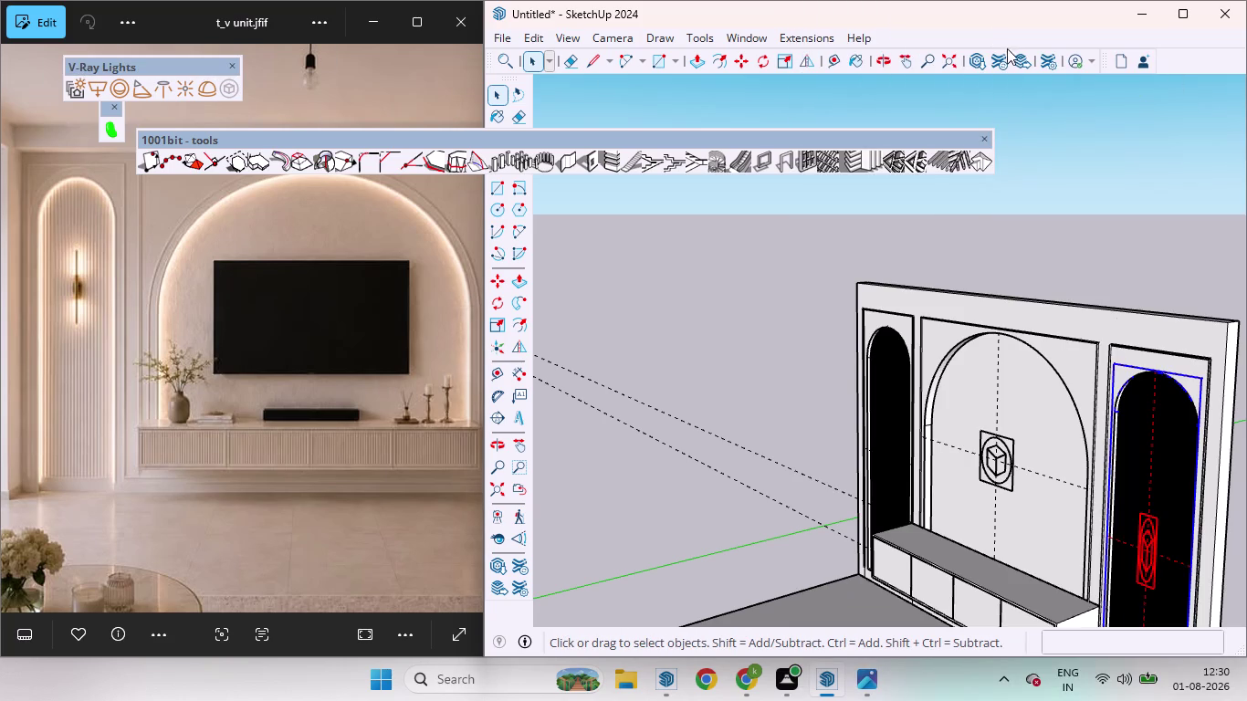
right_click(996, 34)
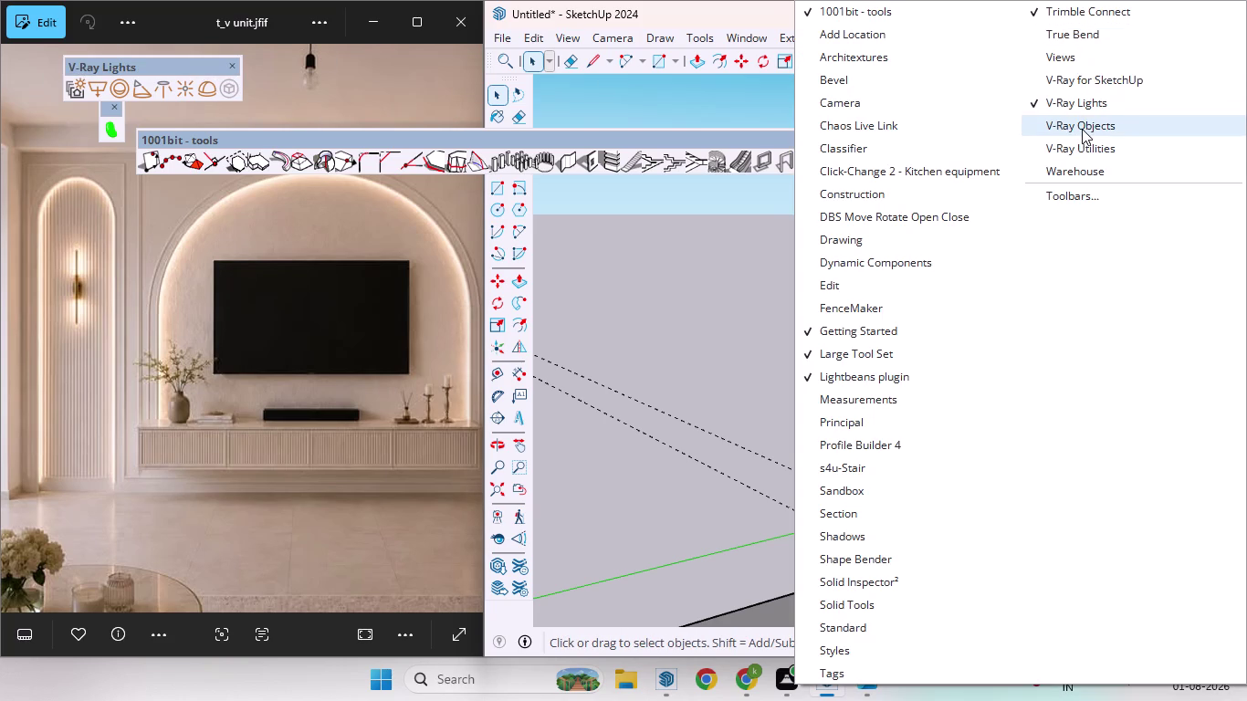
click(1082, 129)
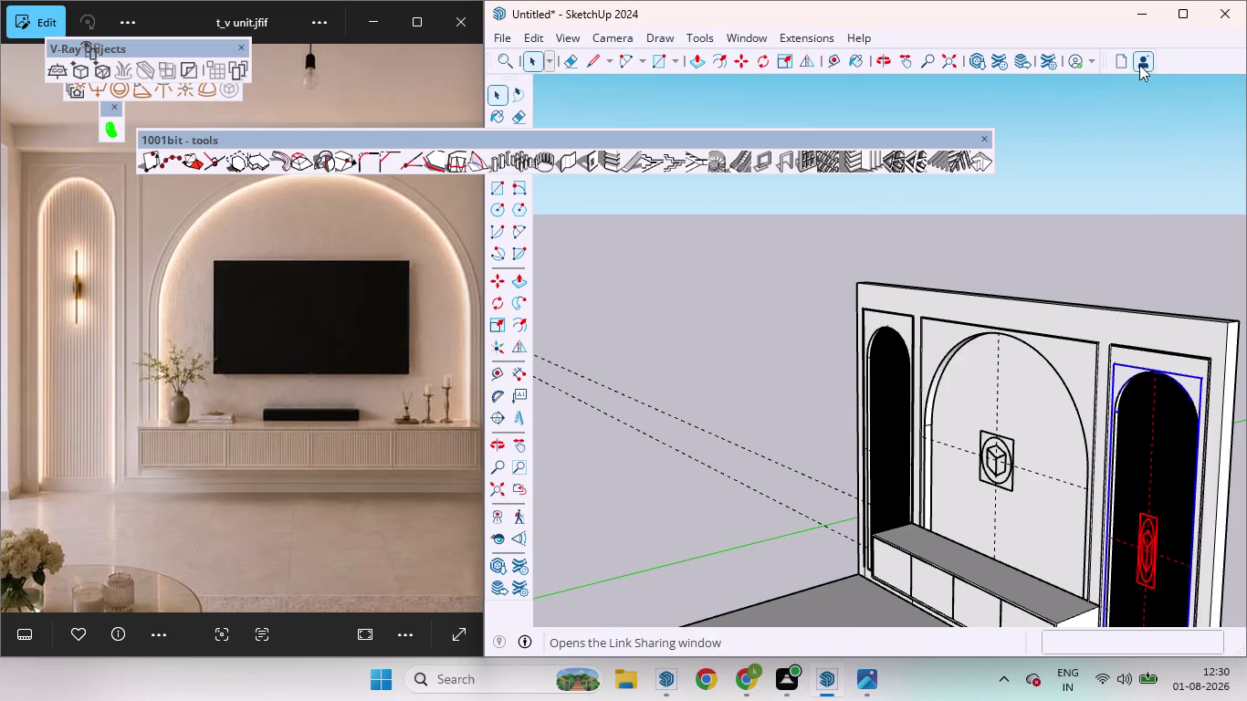
Close the floating V-Ray Utilities and V-Ray Objects palettes.
right_click(1028, 40)
right_click(1077, 147)
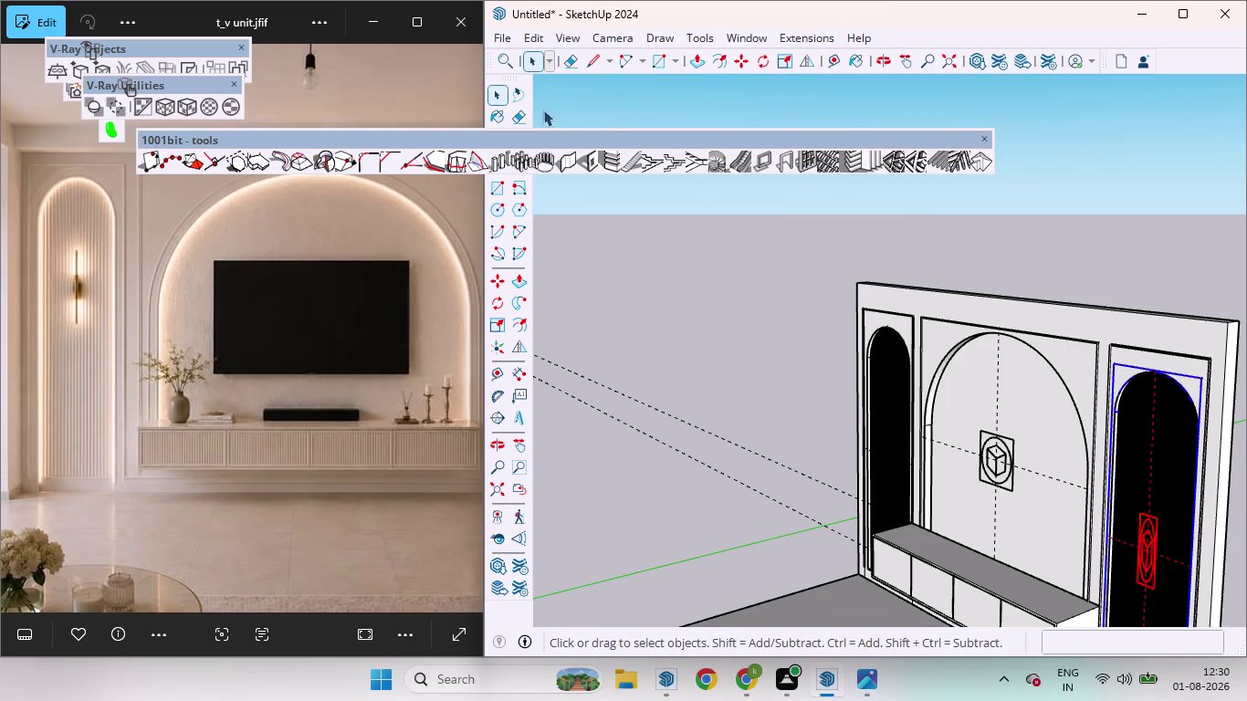
click(113, 109)
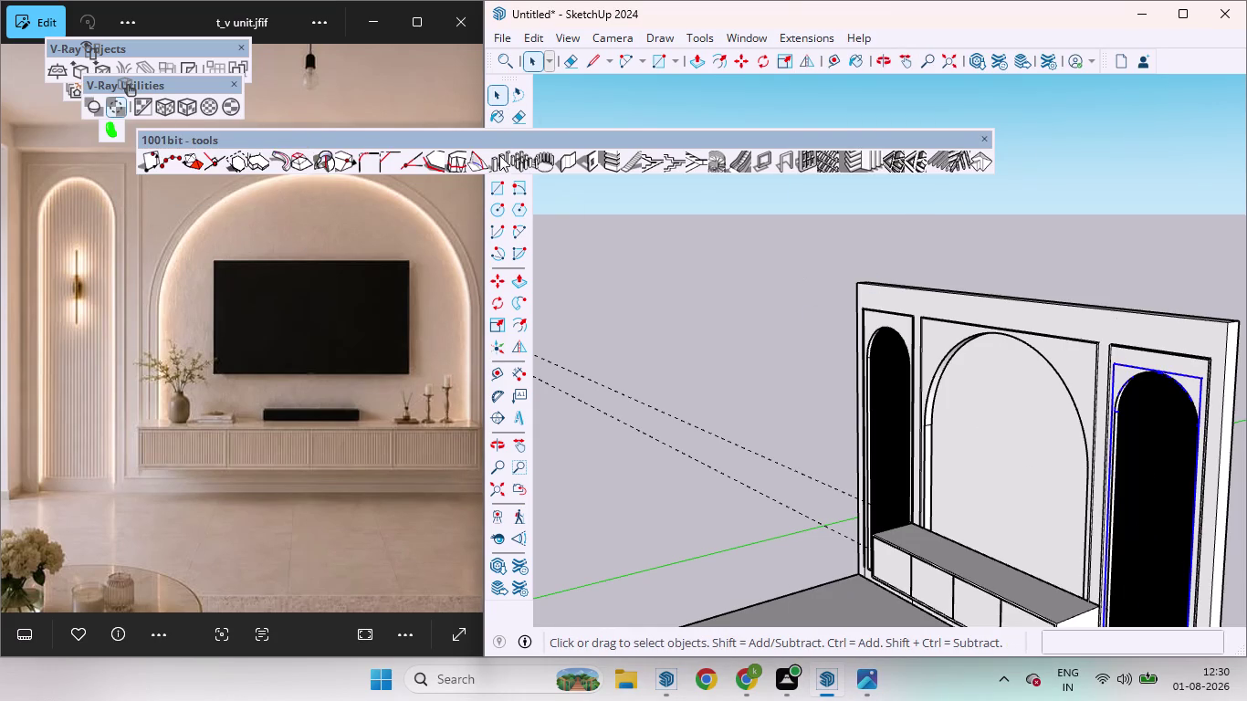
click(240, 85)
click(247, 47)
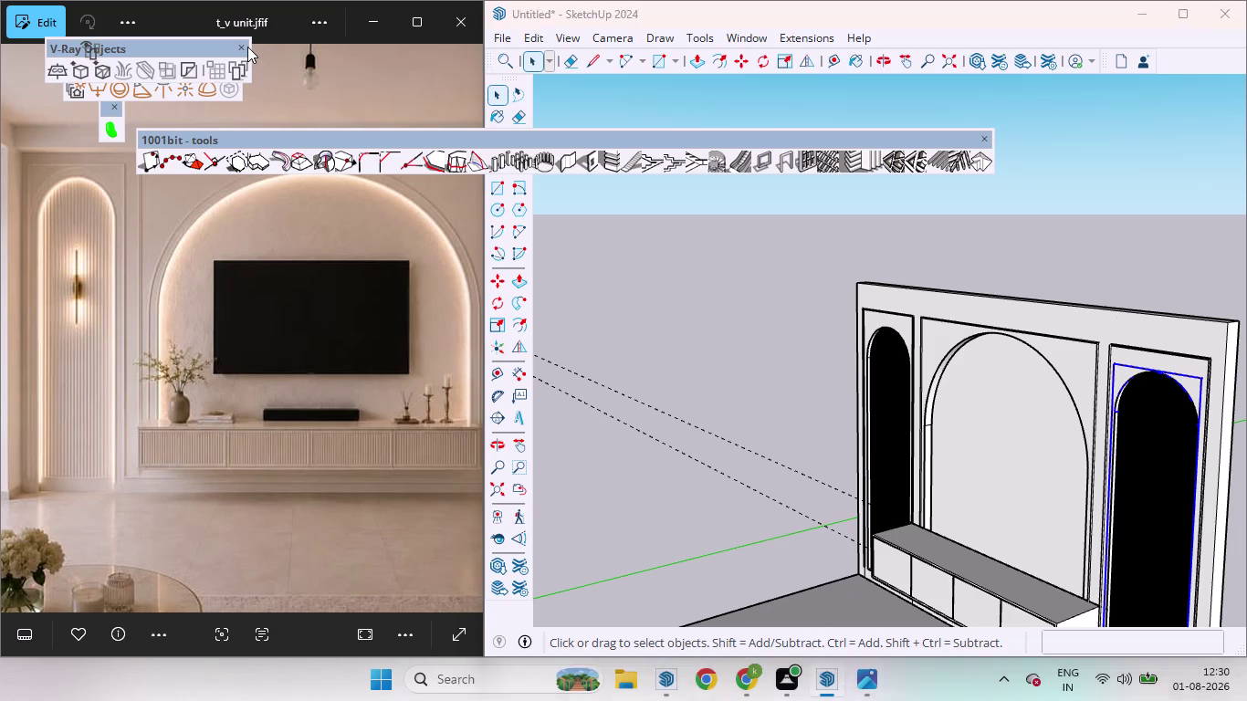
click(229, 65)
Orbit and zoom to a straight front view of the wall unit.
scroll(down, 3)
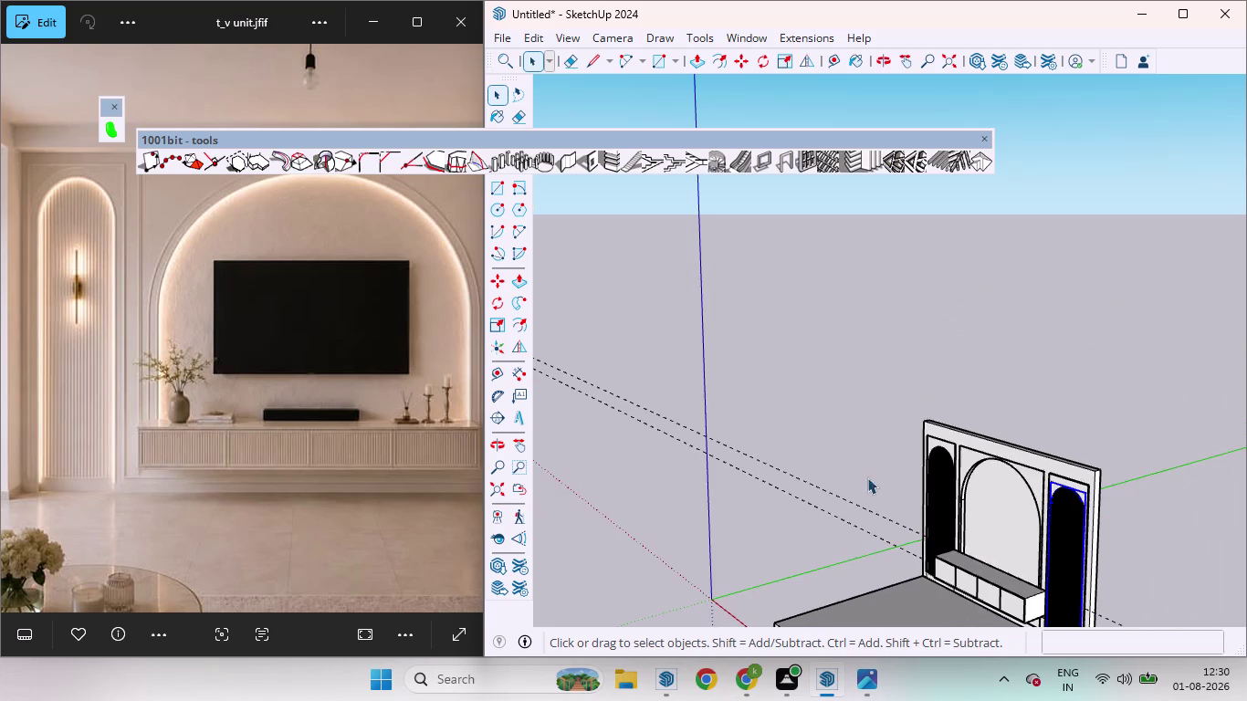
middle_drag(861, 474, 1156, 502)
click(1122, 507)
scroll(up, 3)
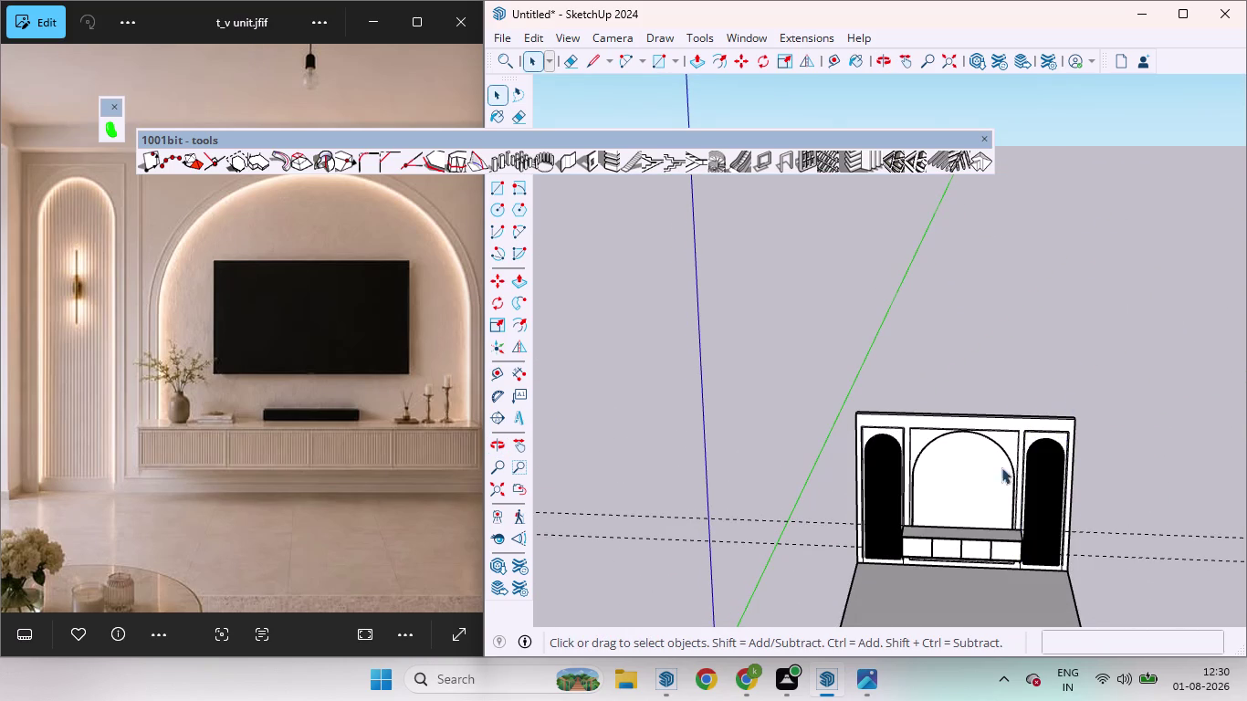
scroll(up, 3)
scroll(up, 3)
scroll(down, 3)
scroll(up, 3)
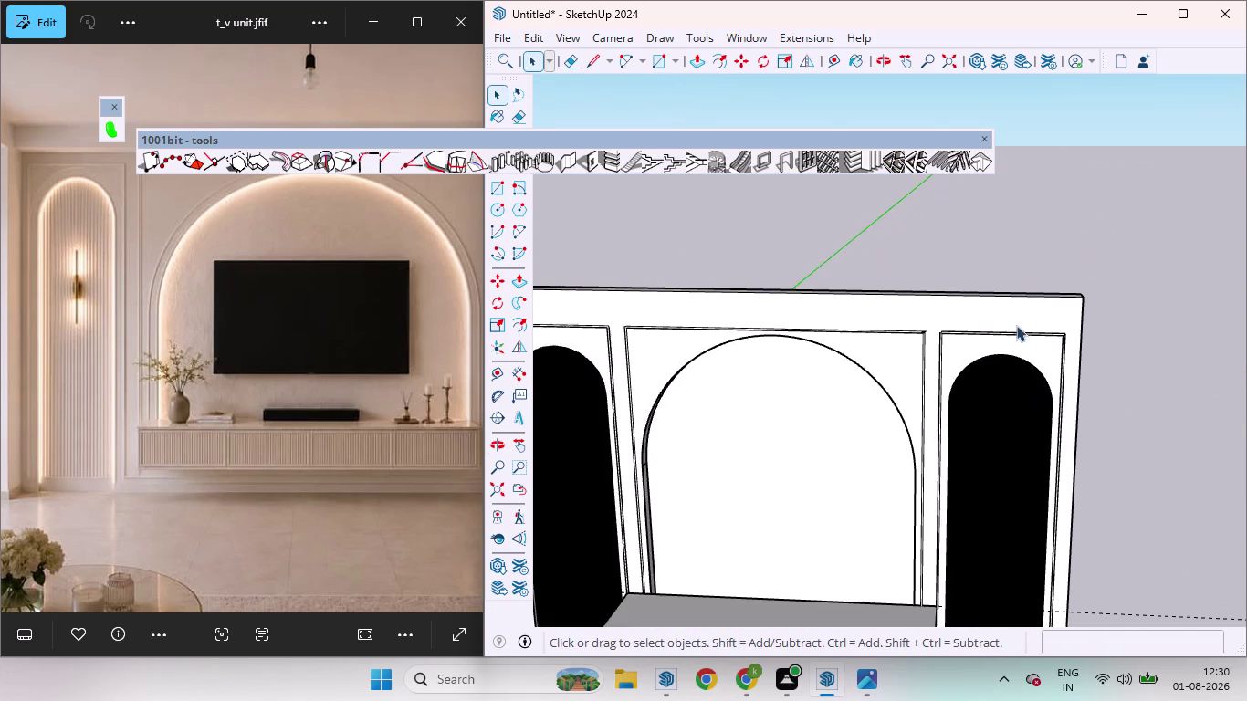
scroll(up, 3)
scroll(down, 3)
scroll(up, 3)
scroll(down, 3)
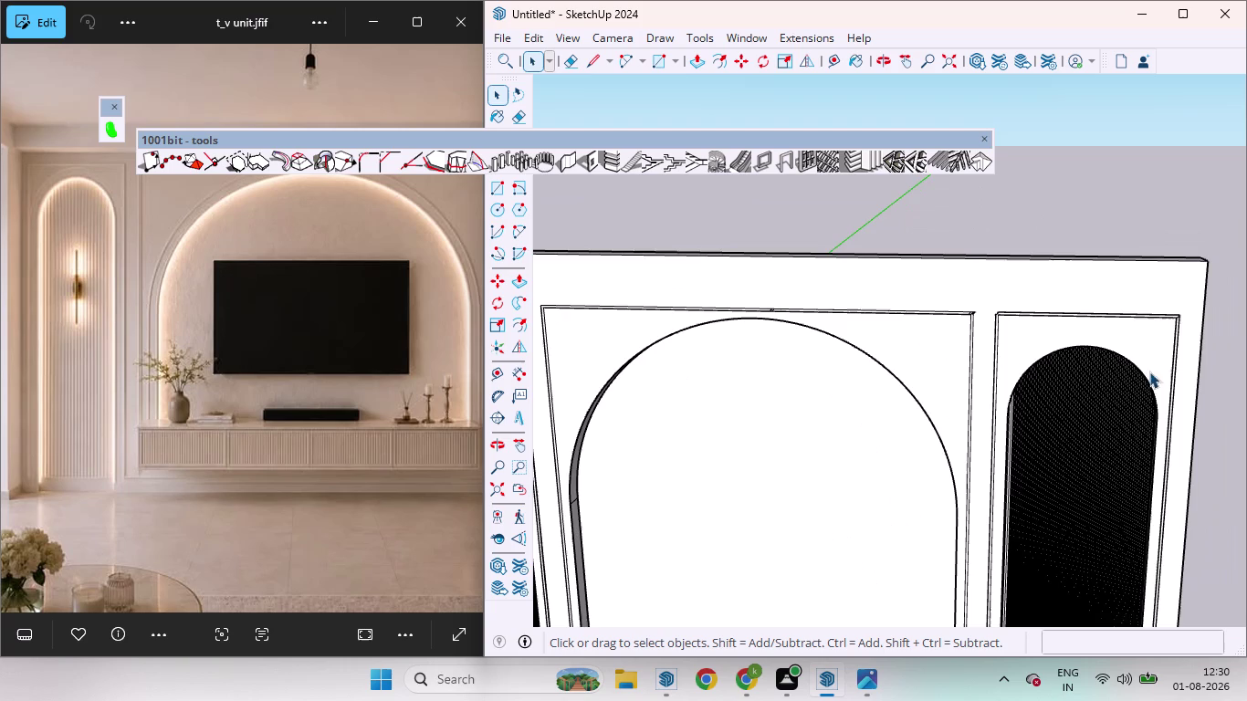
scroll(down, 3)
scroll(down, 3)
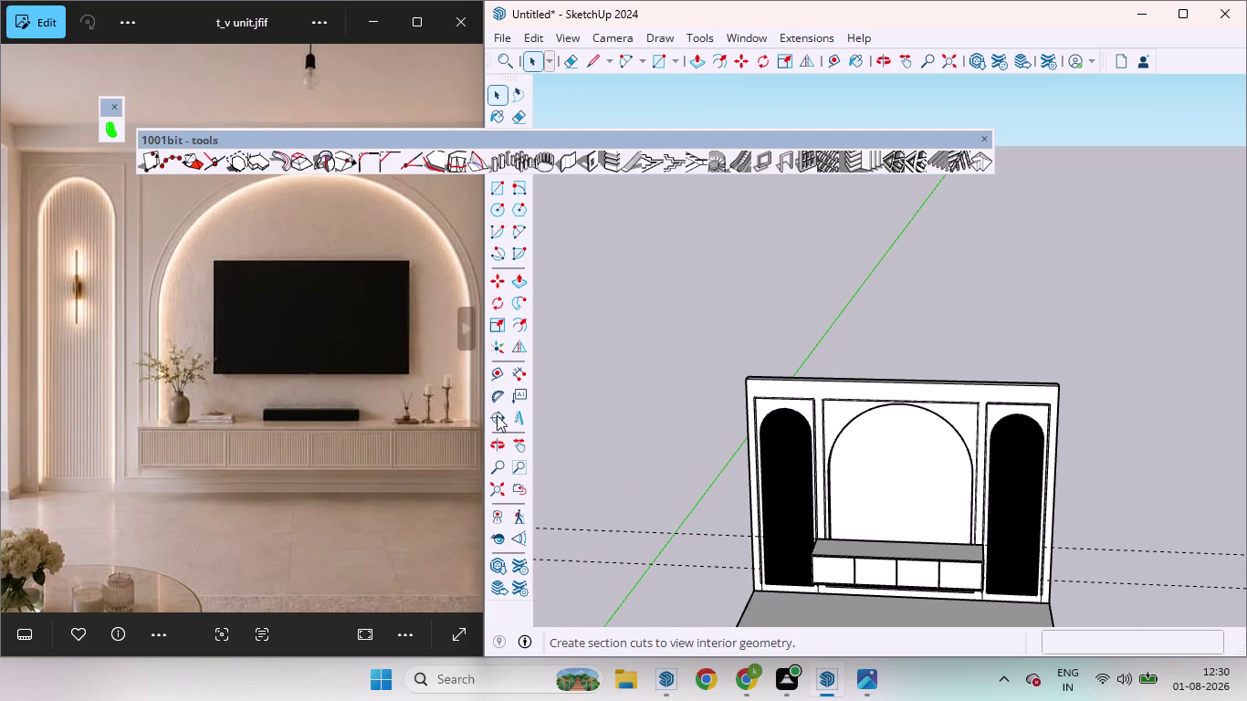
scroll(down, 3)
middle_drag(876, 490, 906, 378)
scroll(up, 3)
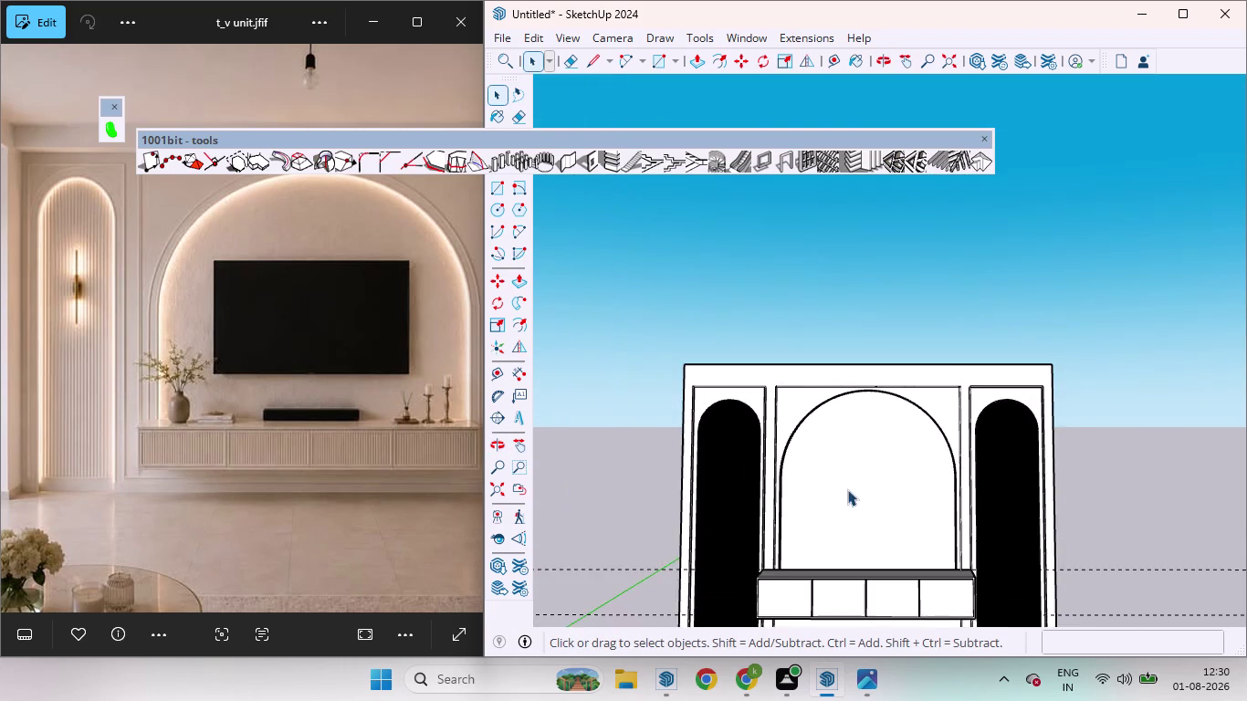
scroll(up, 3)
scroll(down, 3)
scroll(down, 3)
Drag-select near the cabinet, press Delete twice, then select the floating cabinet.
drag(1093, 590, 1054, 466)
key(Delete)
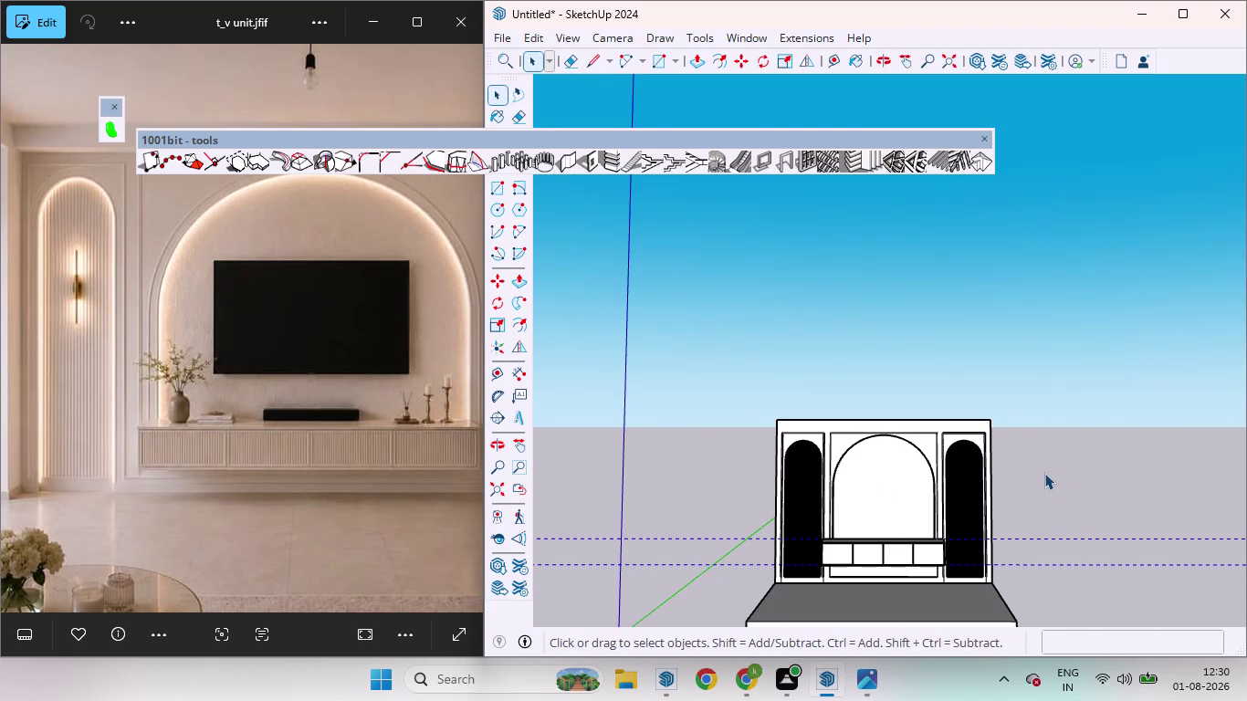
key(Delete)
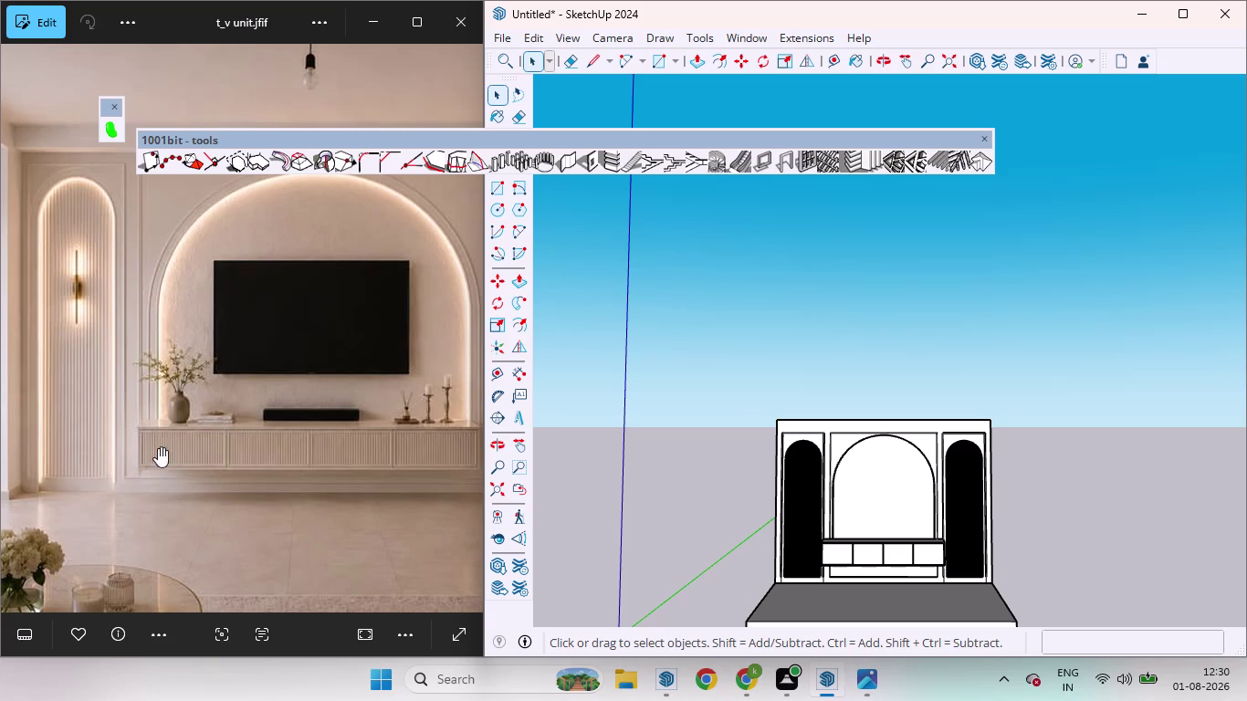
scroll(up, 3)
scroll(up, 3)
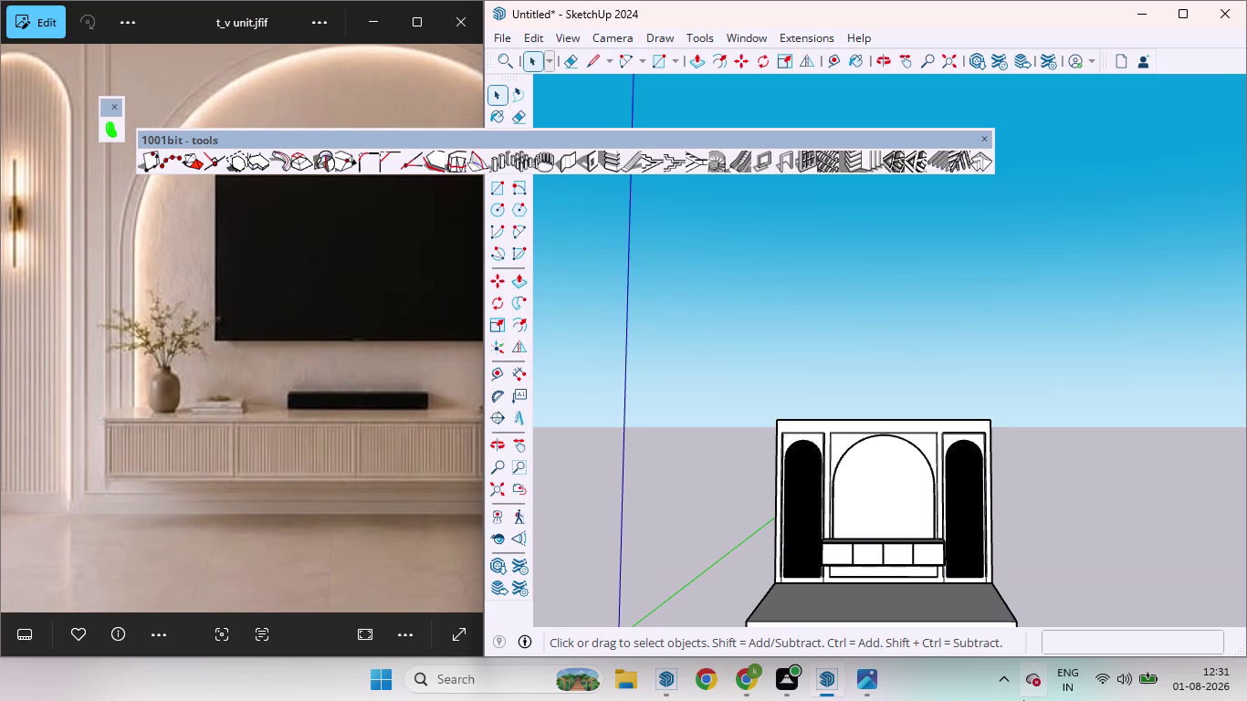
scroll(up, 3)
scroll(up, 3)
scroll(down, 3)
scroll(up, 3)
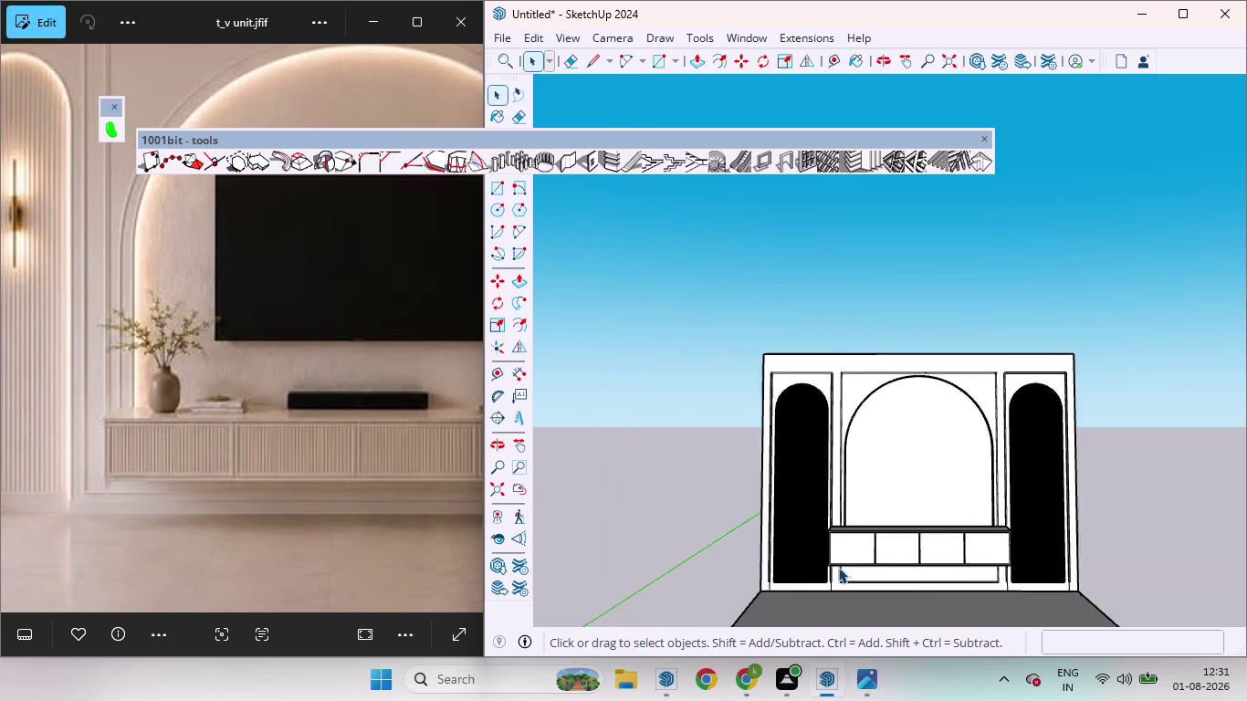
scroll(up, 3)
click(724, 539)
double_click(735, 542)
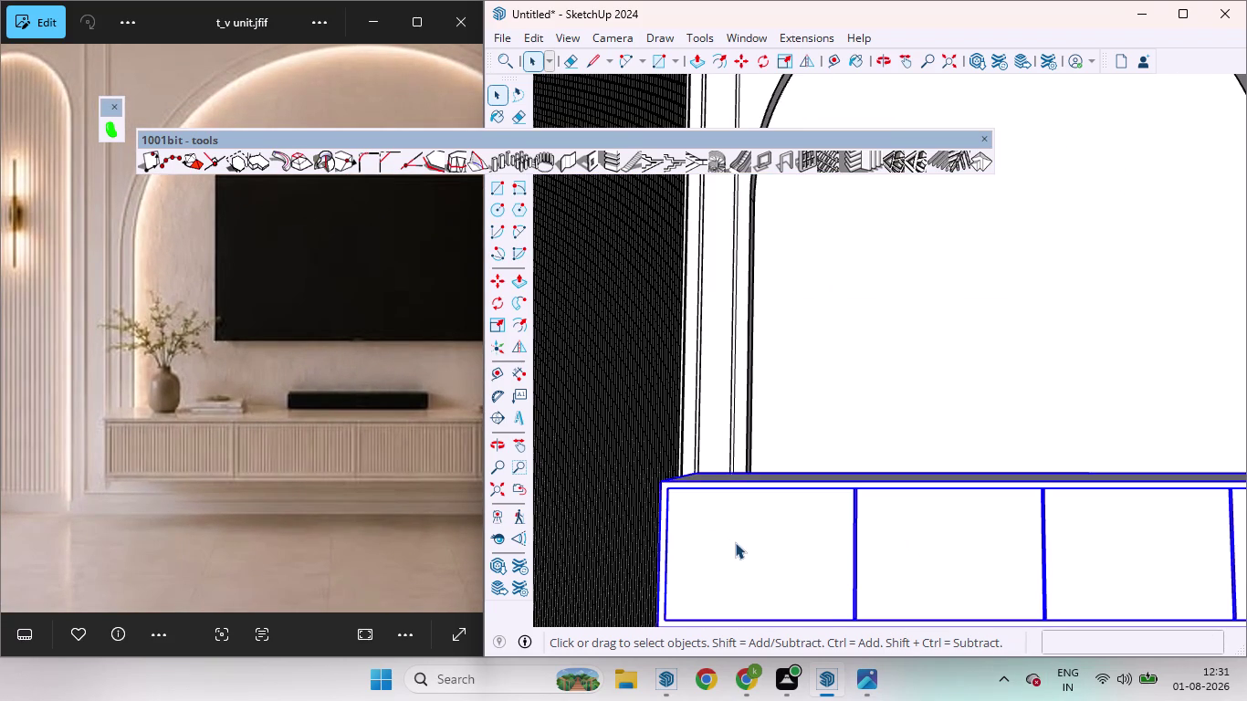
click(755, 551)
click(871, 164)
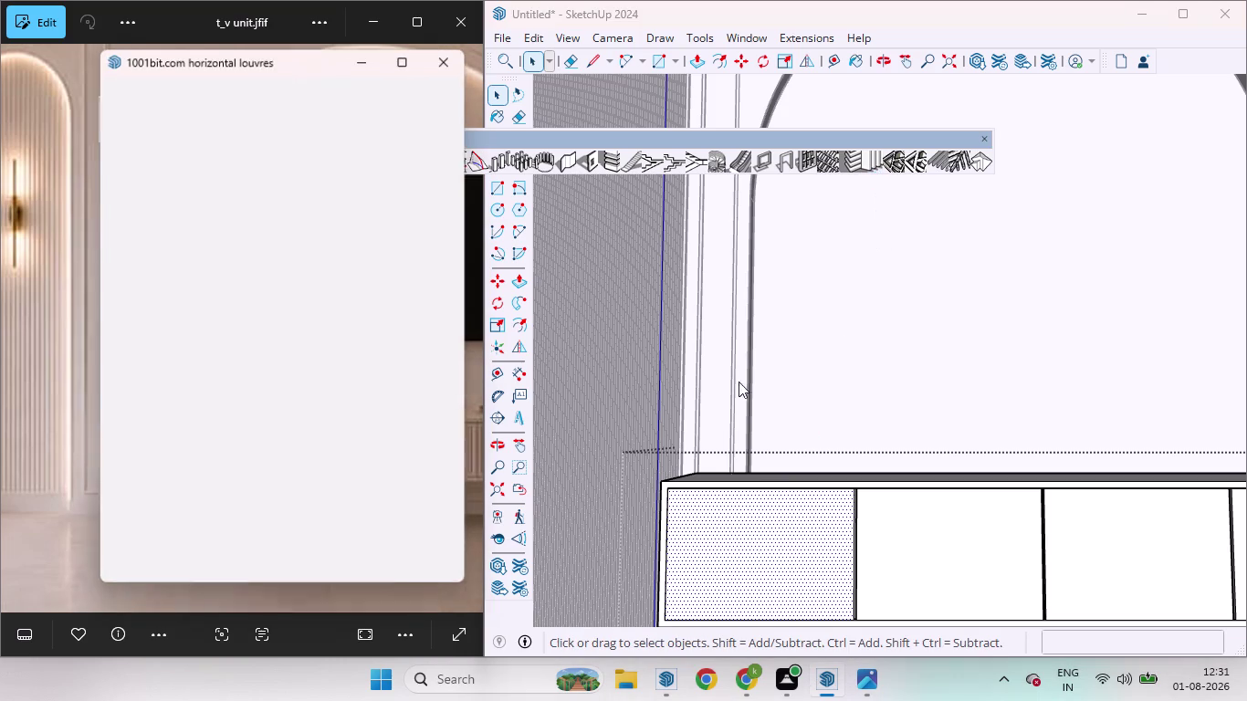
click(183, 470)
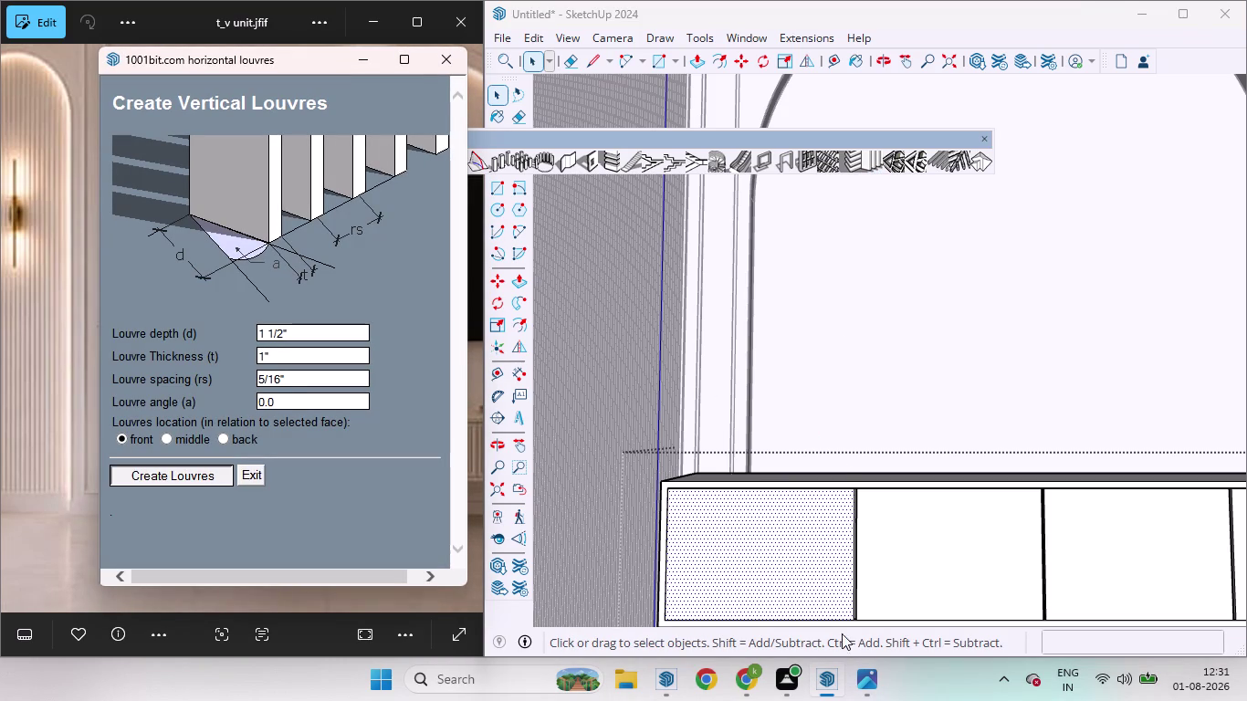
scroll(up, 3)
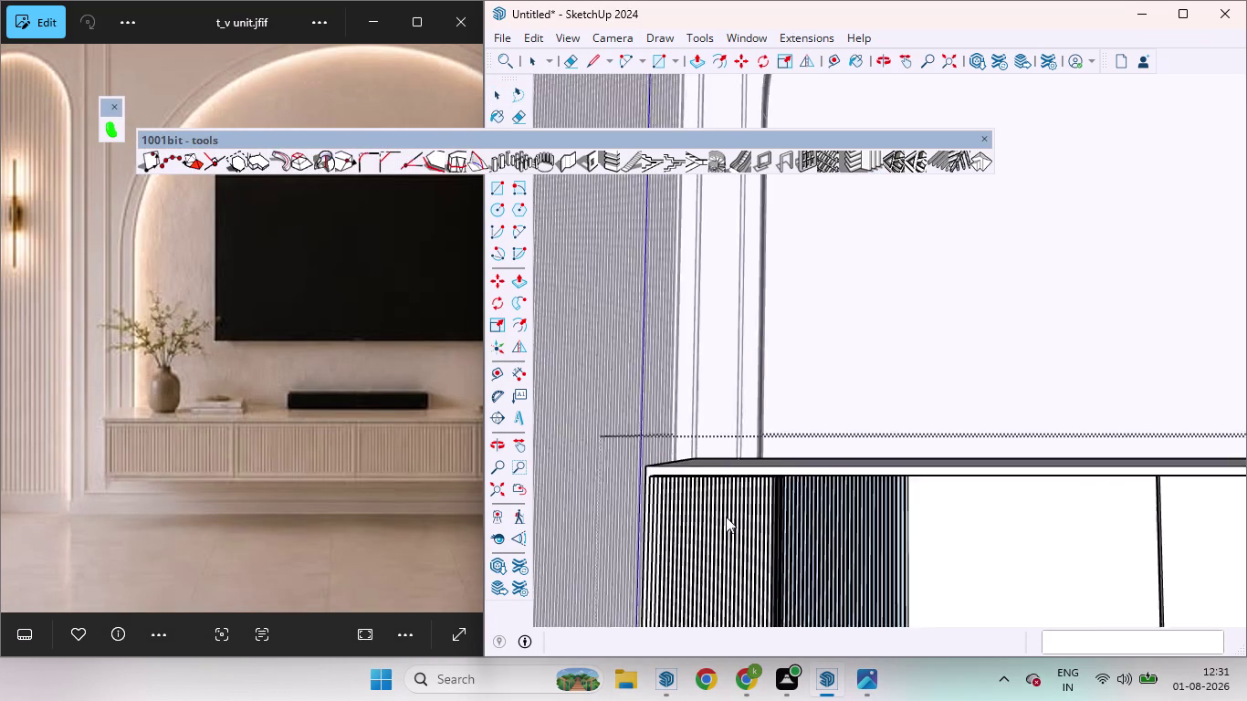
scroll(down, 3)
scroll(up, 3)
scroll(down, 3)
scroll(up, 3)
middle_drag(884, 535, 590, 520)
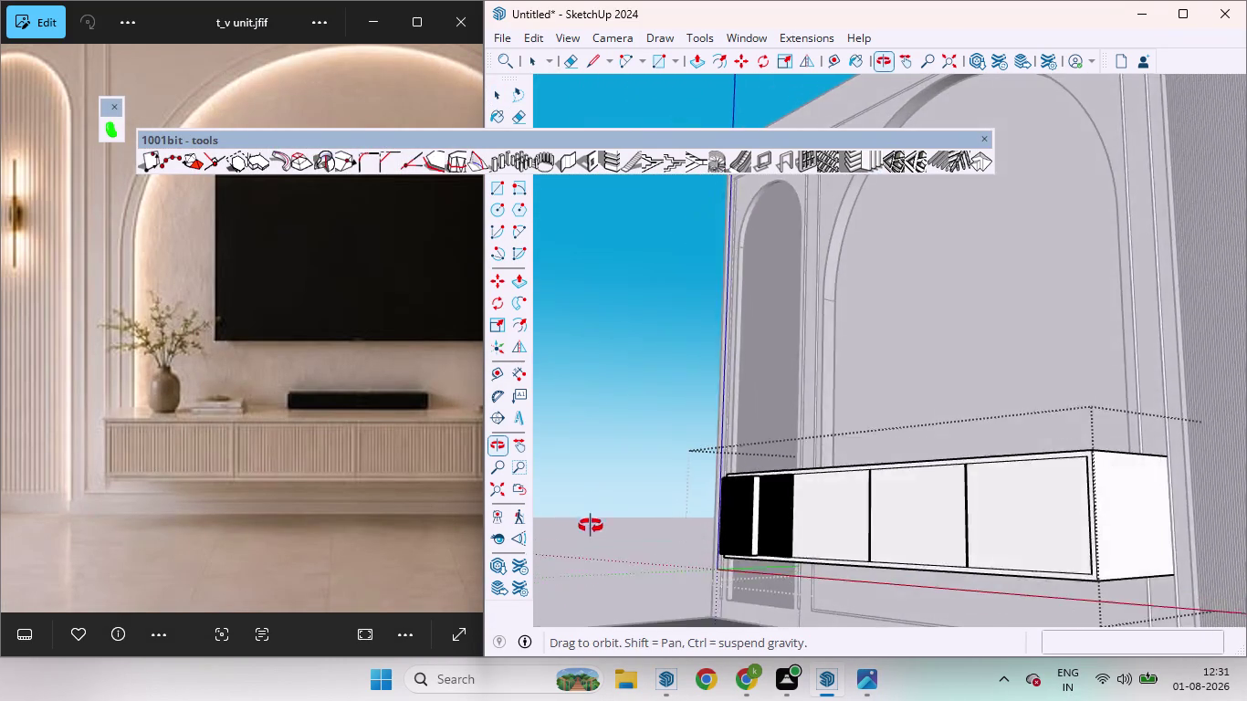
middle_drag(590, 519, 619, 553)
key(ctrl+z)
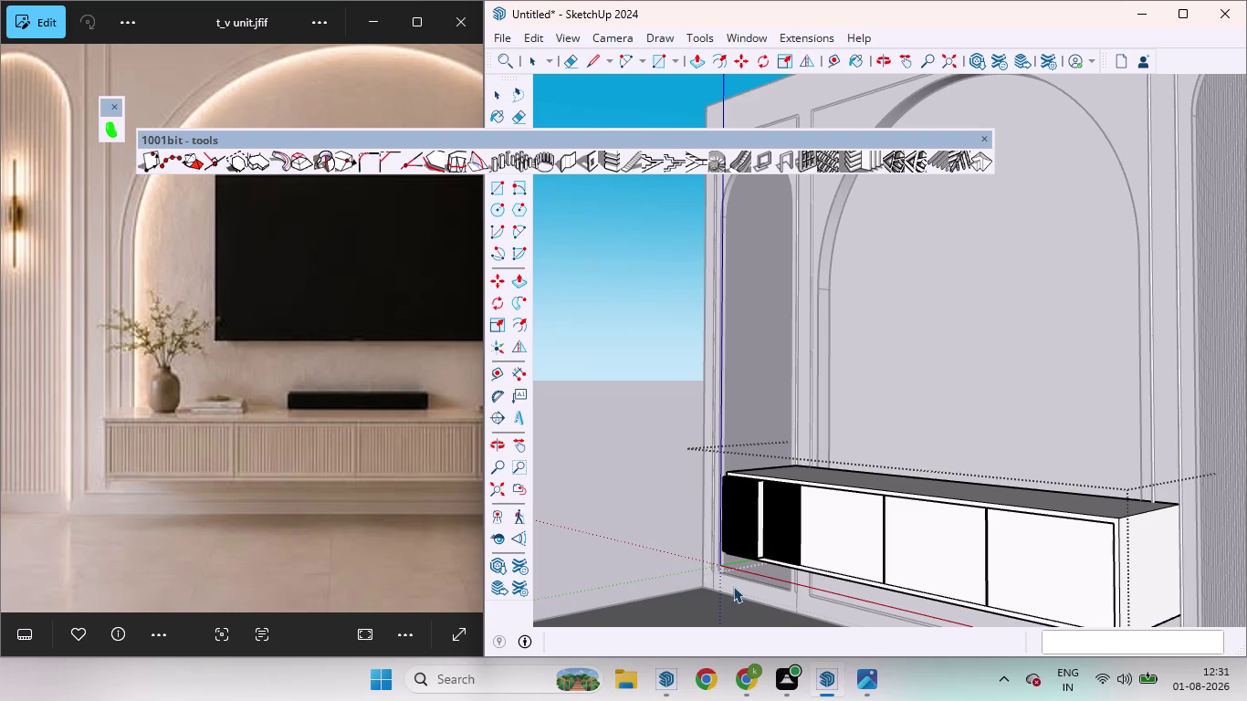
key(ctrl+z)
scroll(up, 3)
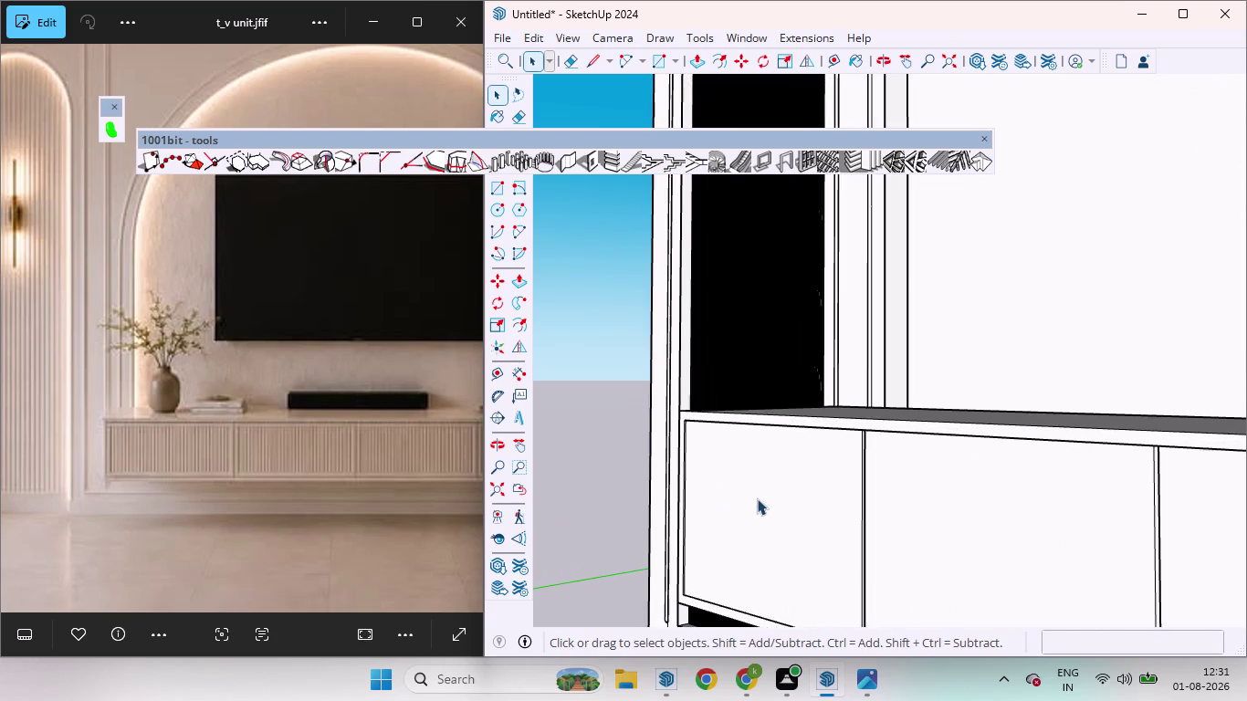
scroll(down, 3)
scroll(up, 3)
scroll(down, 3)
middle_drag(888, 539, 839, 549)
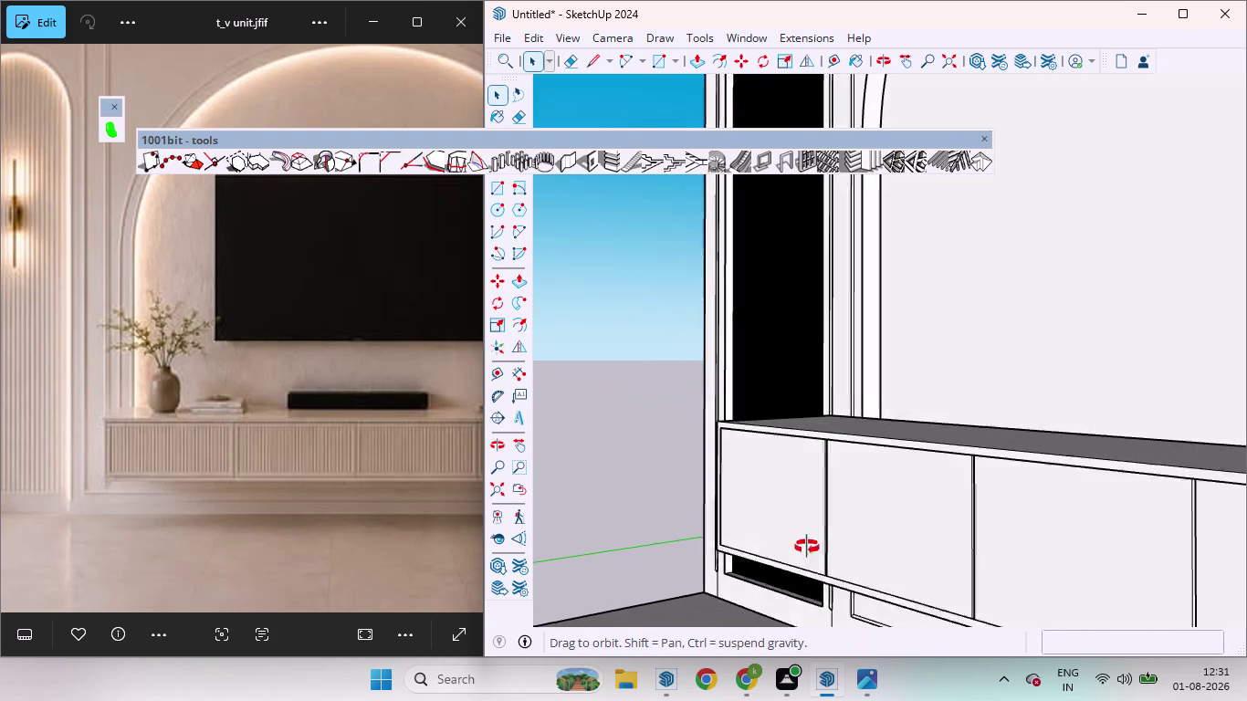
middle_drag(840, 550, 705, 499)
scroll(up, 3)
scroll(up, 3)
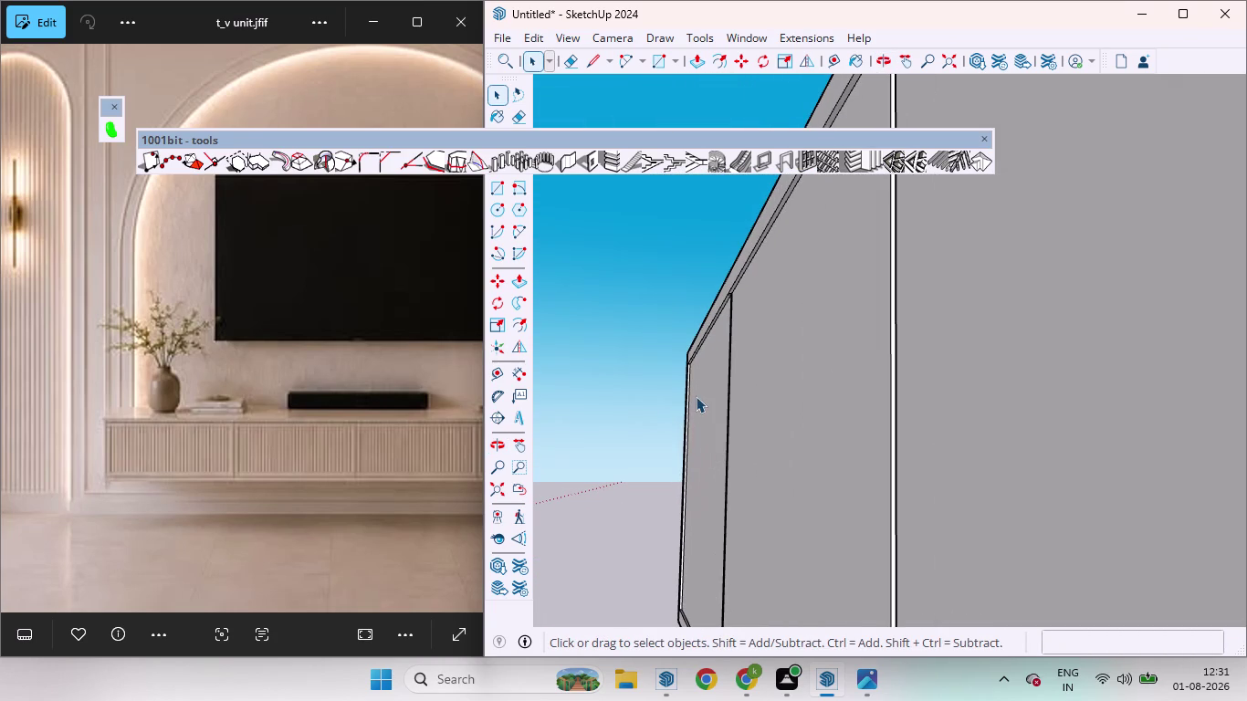
scroll(up, 3)
middle_drag(737, 308, 854, 356)
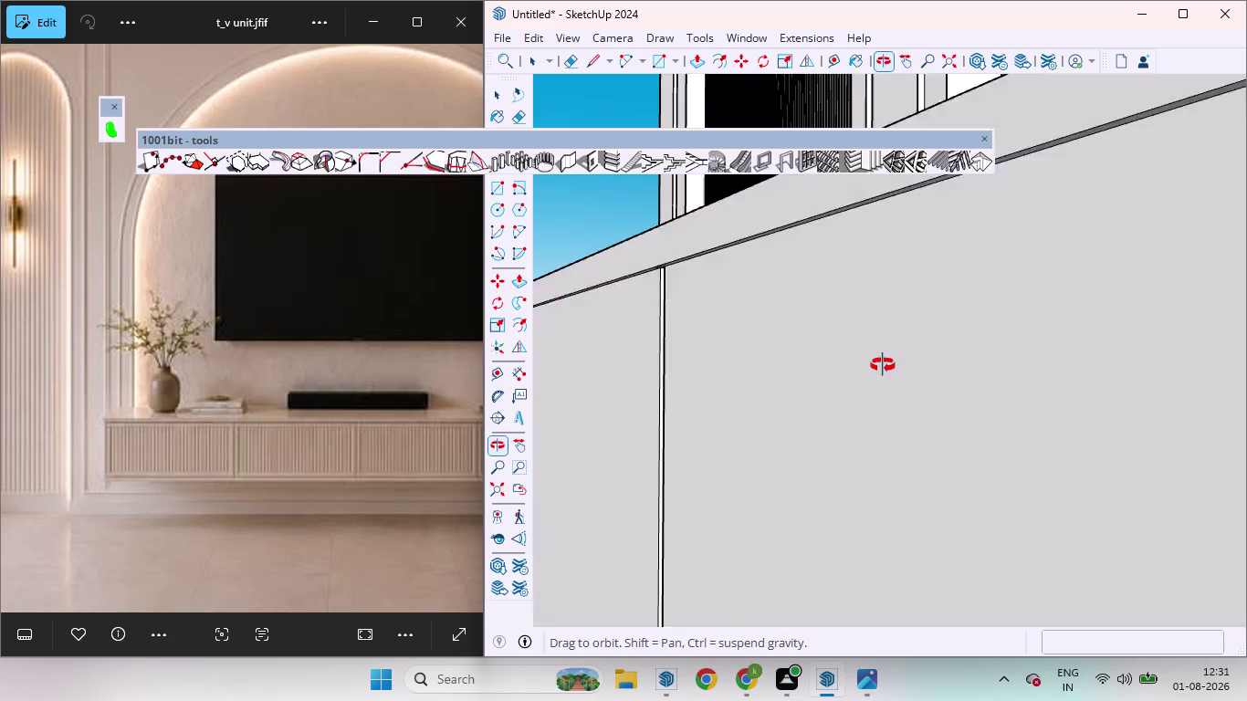
middle_drag(854, 356, 911, 371)
scroll(down, 3)
scroll(down, 3)
middle_drag(854, 436, 876, 437)
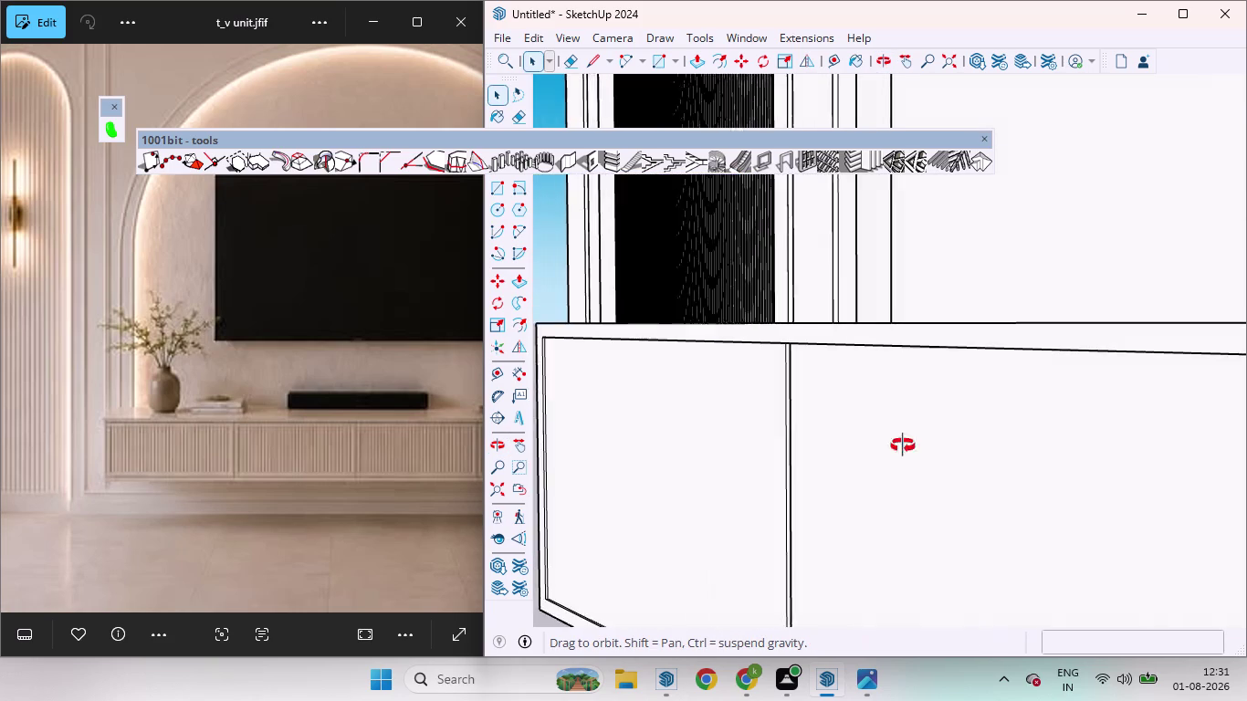
middle_drag(875, 436, 1119, 472)
scroll(up, 3)
scroll(down, 3)
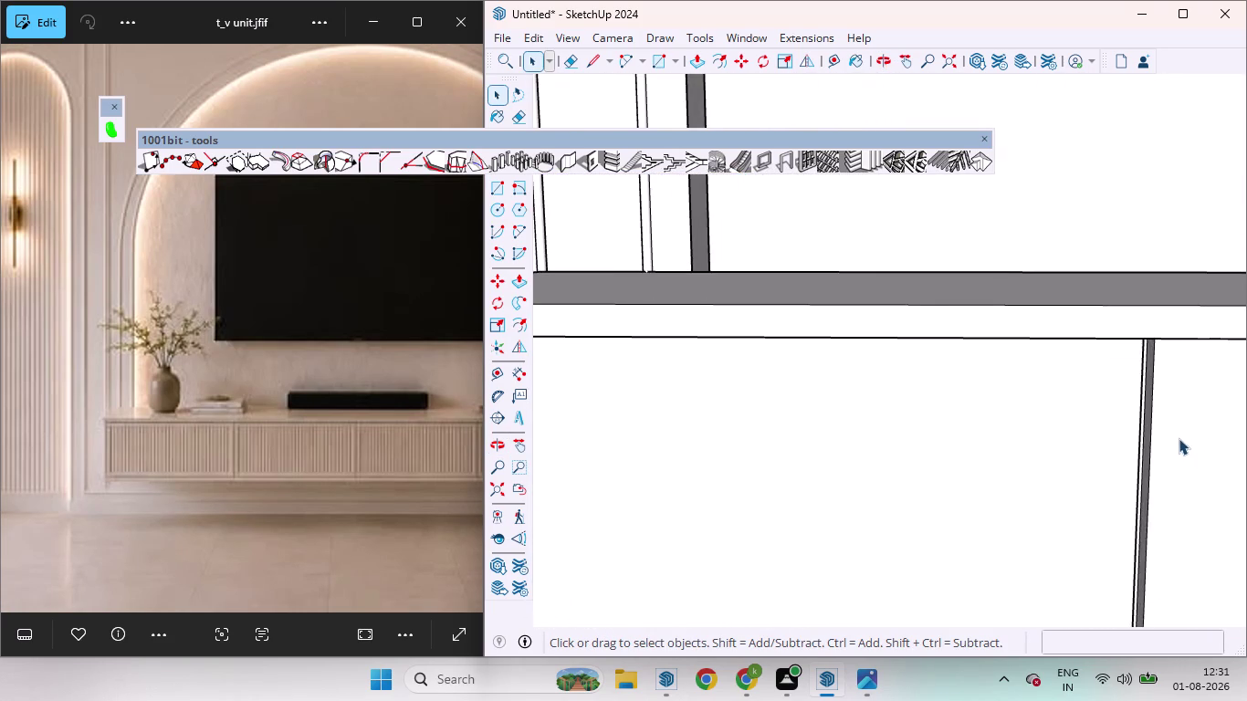
scroll(down, 3)
scroll(down, 3)
scroll(down, 3)
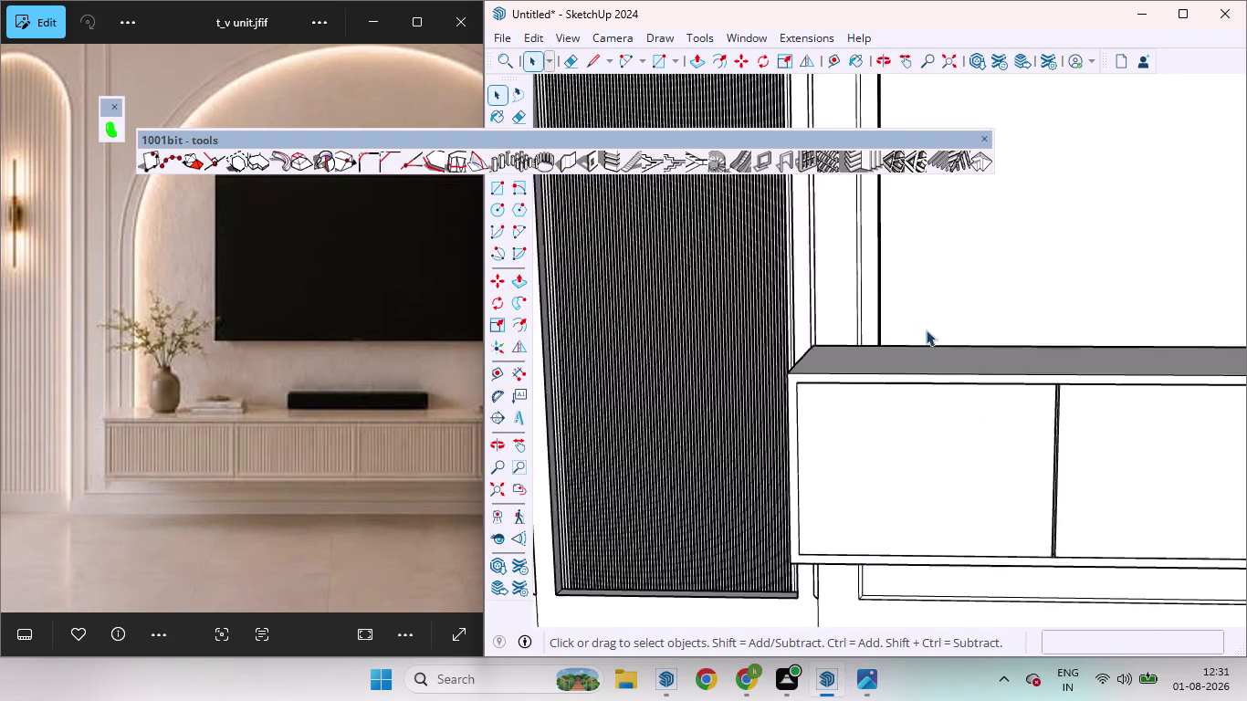
scroll(down, 3)
scroll(down, 3)
scroll(down, 3)
middle_drag(949, 534, 899, 432)
scroll(up, 3)
scroll(up, 3)
scroll(down, 3)
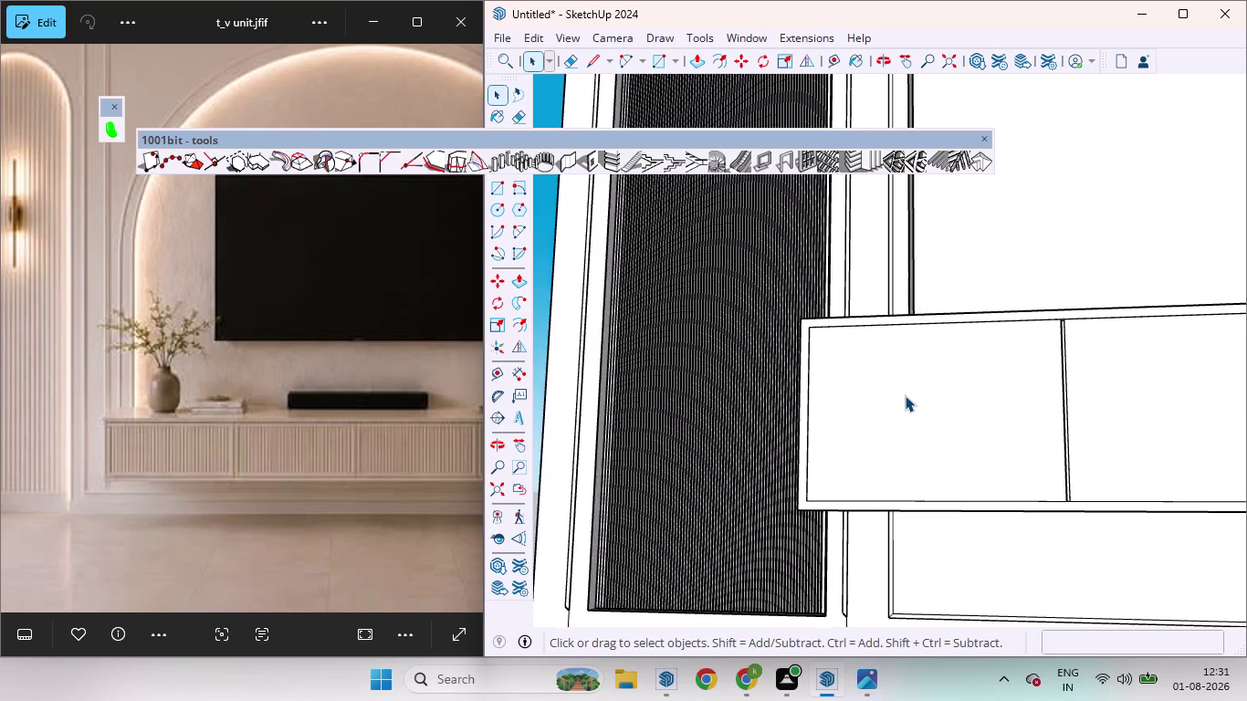
scroll(up, 3)
scroll(up, 3)
middle_drag(948, 397, 803, 386)
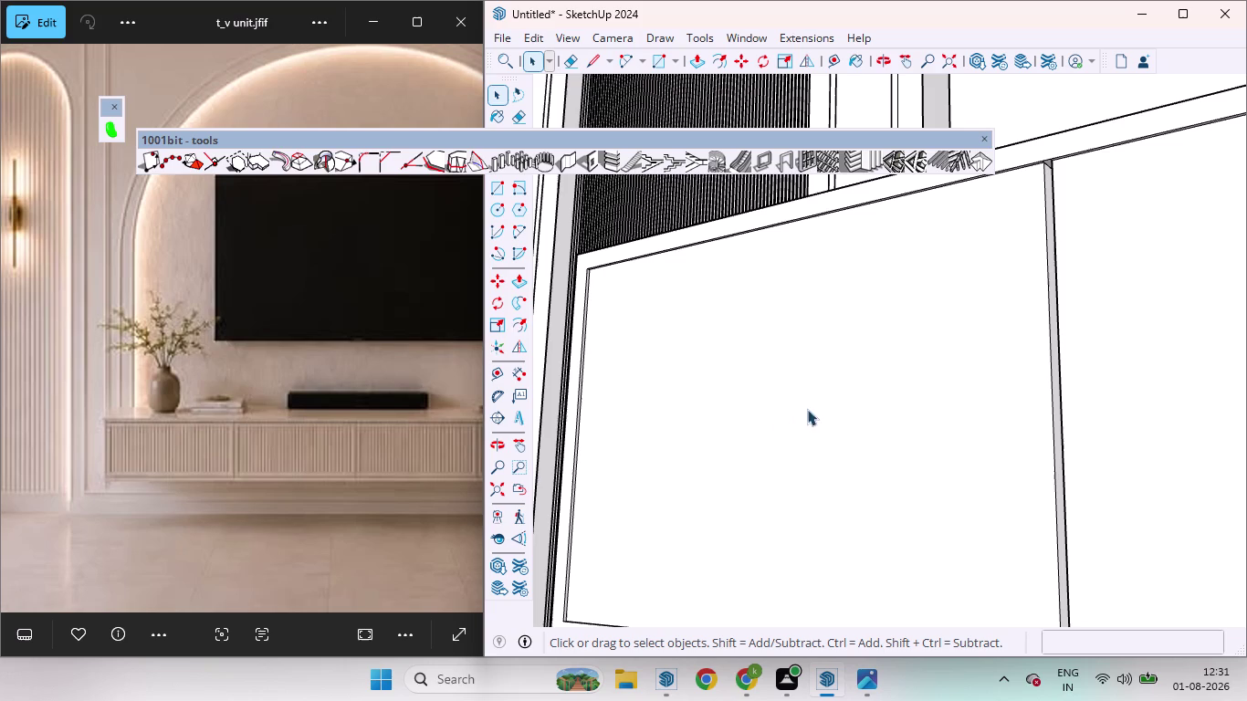
scroll(up, 3)
scroll(down, 3)
click(838, 457)
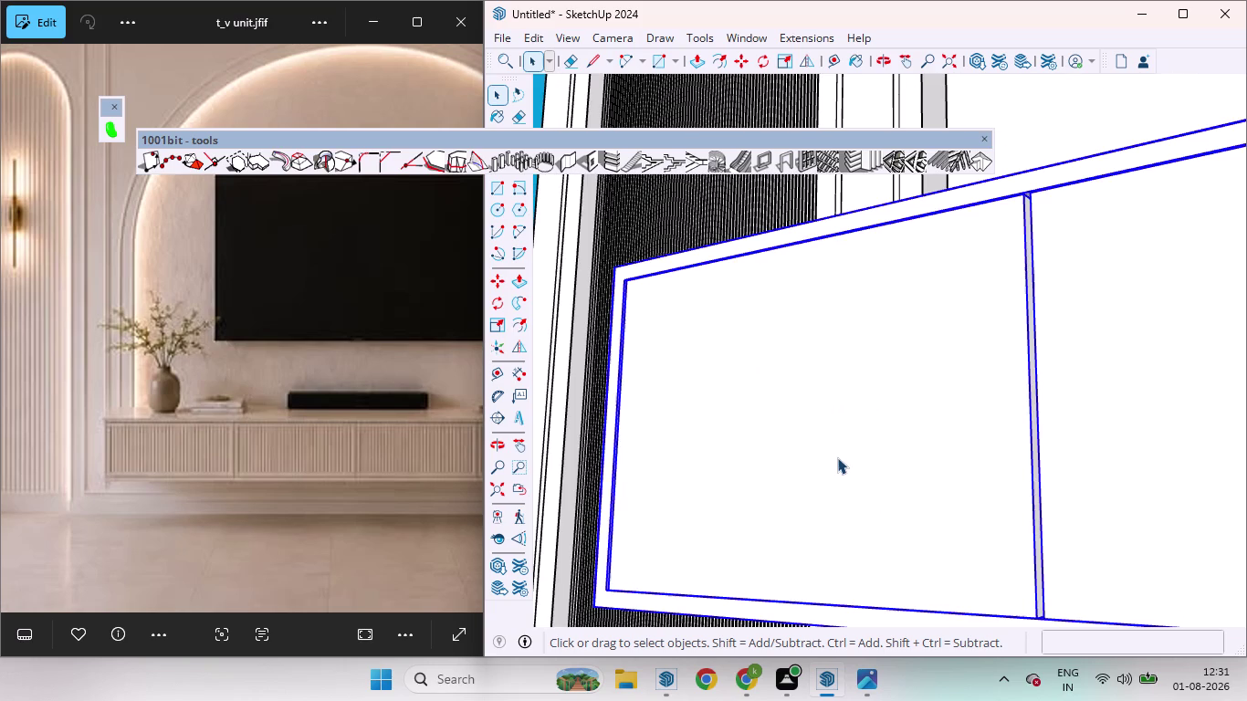
double_click(837, 458)
click(828, 462)
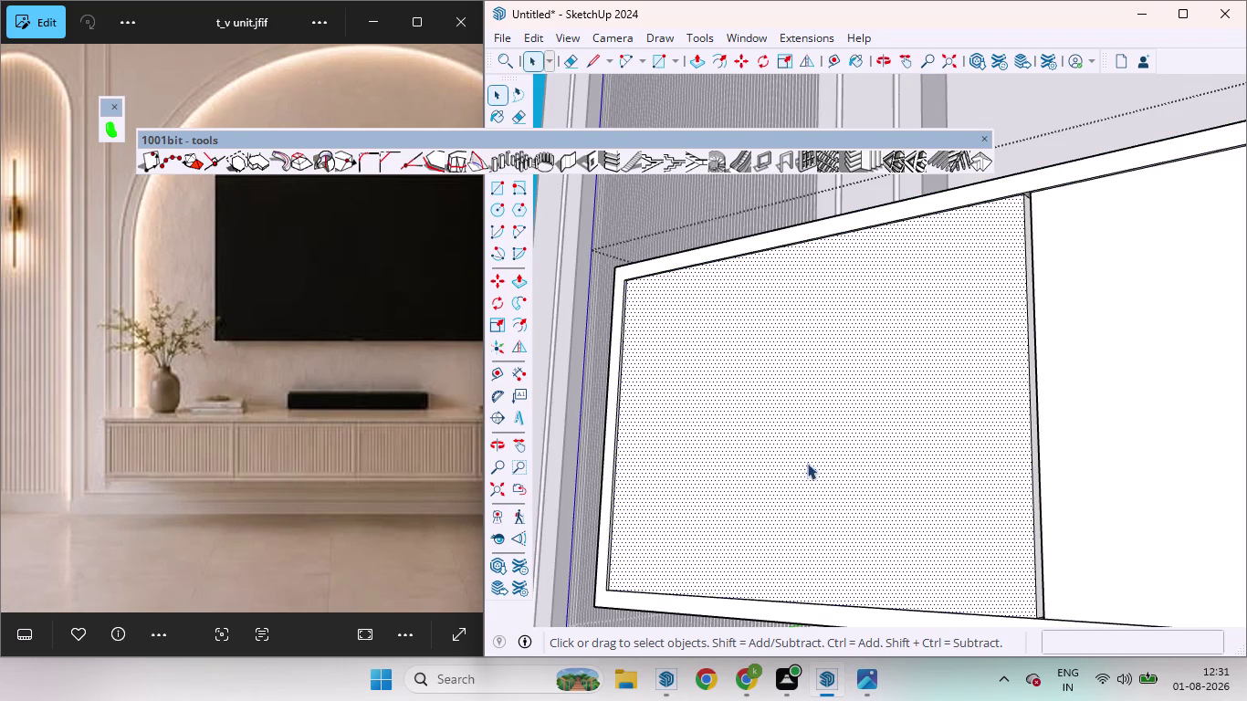
click(869, 160)
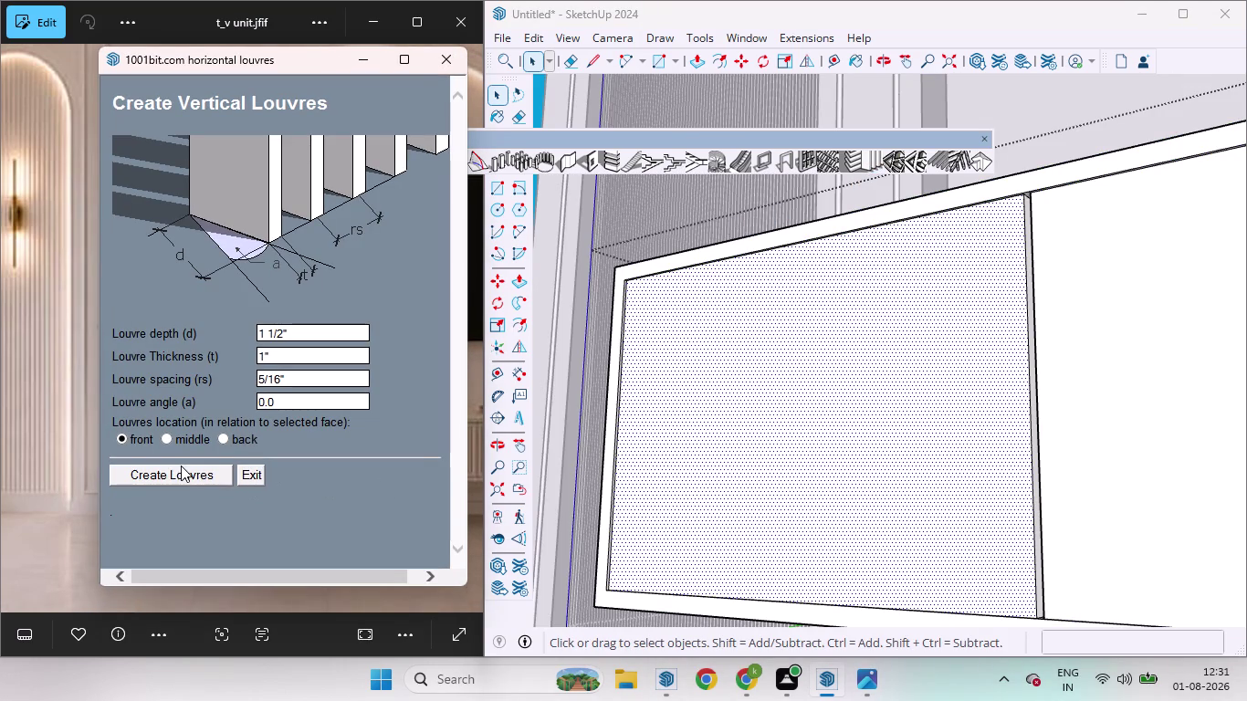
click(181, 473)
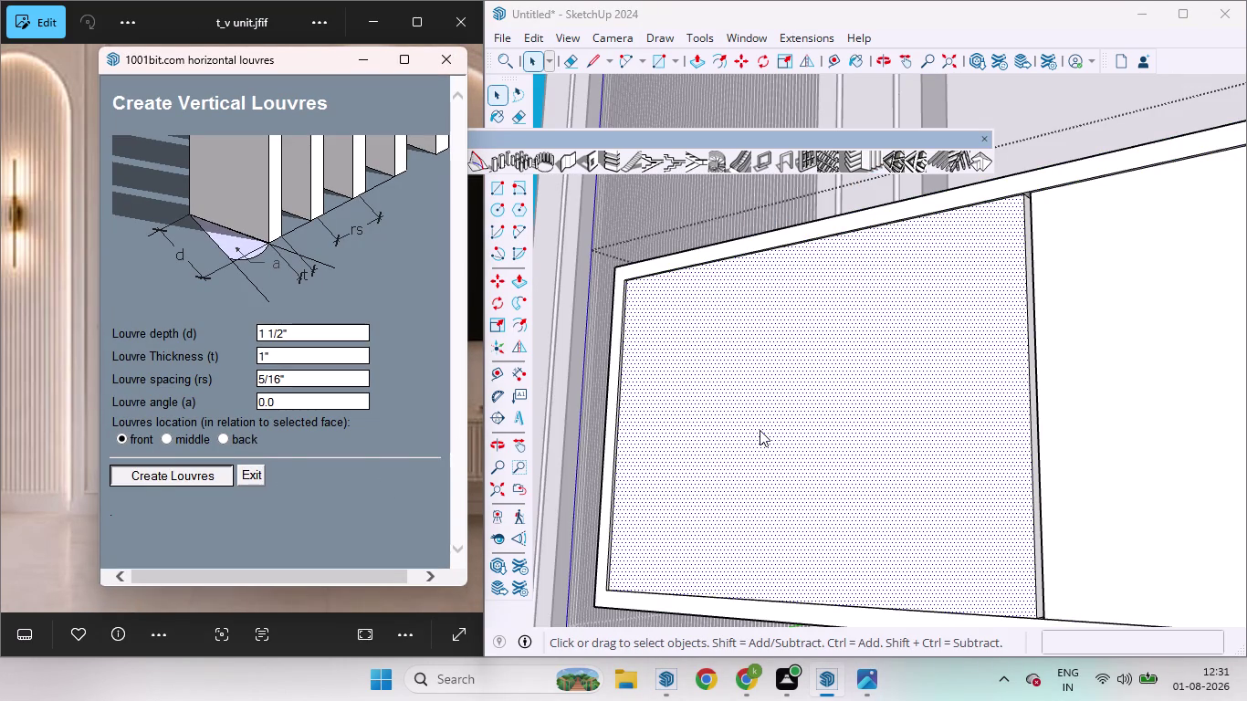
scroll(down, 3)
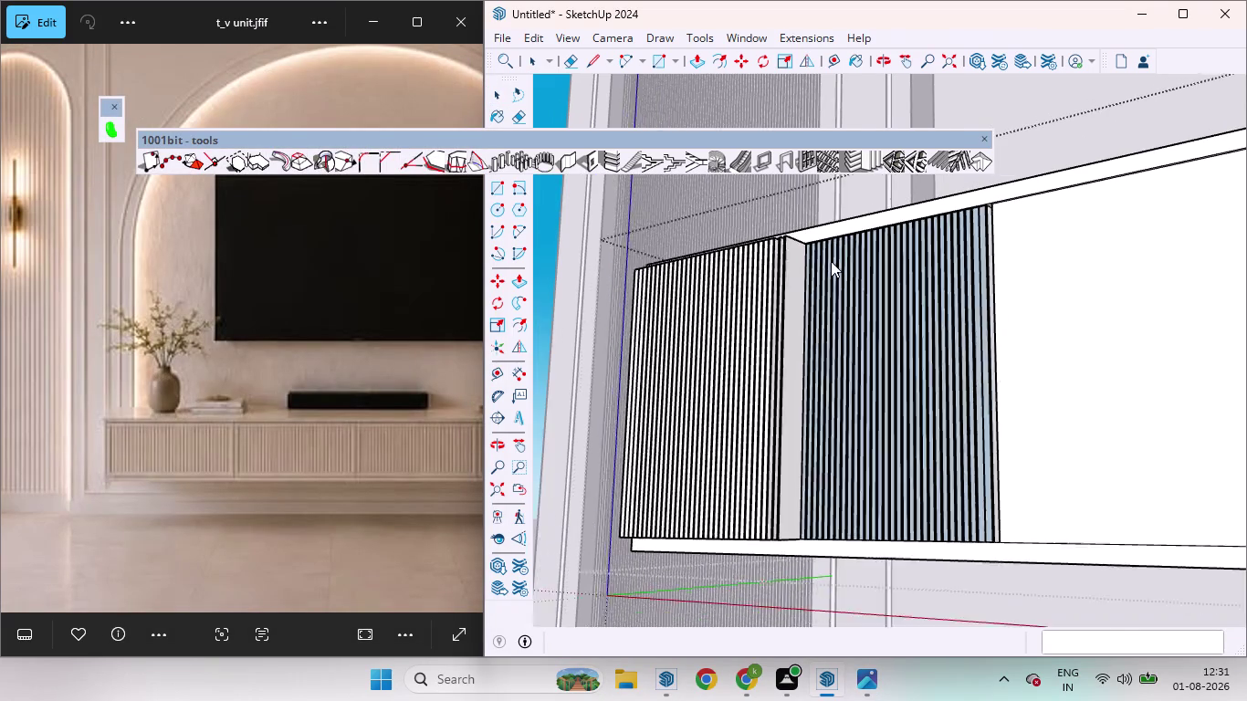
scroll(down, 3)
key(ctrl+z)
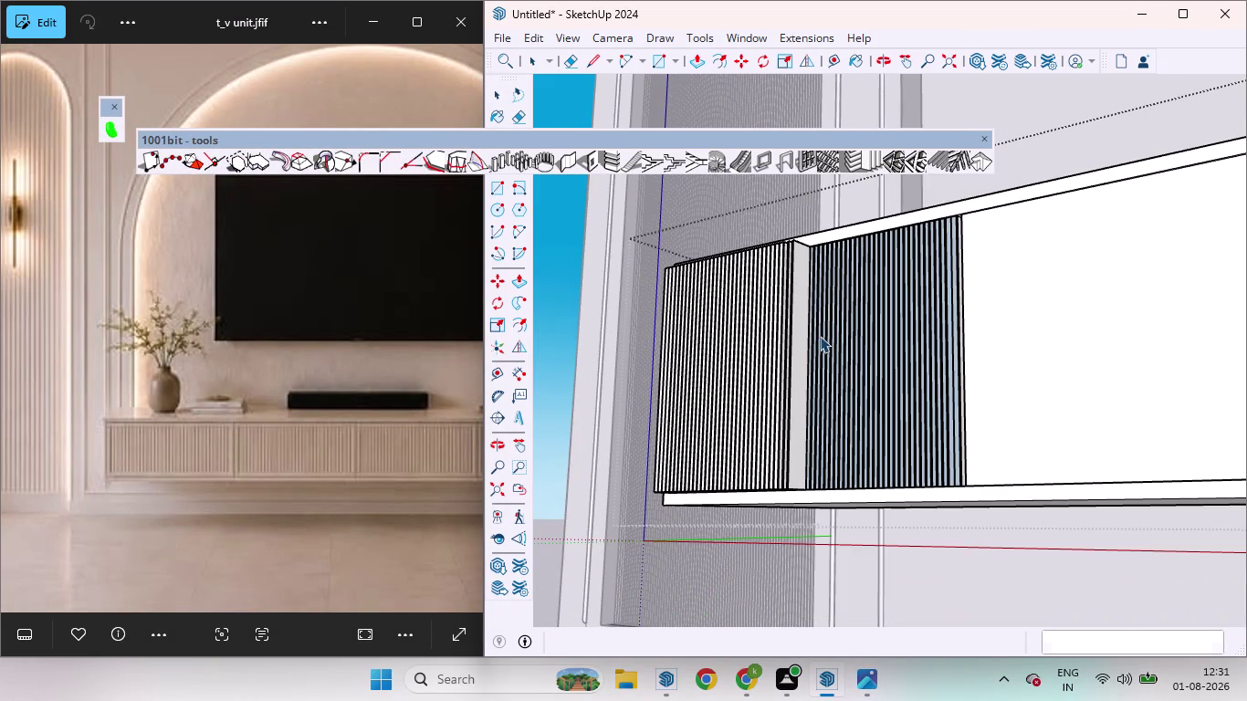
scroll(down, 3)
middle_drag(1017, 318, 1234, 421)
scroll(down, 3)
scroll(up, 3)
scroll(down, 3)
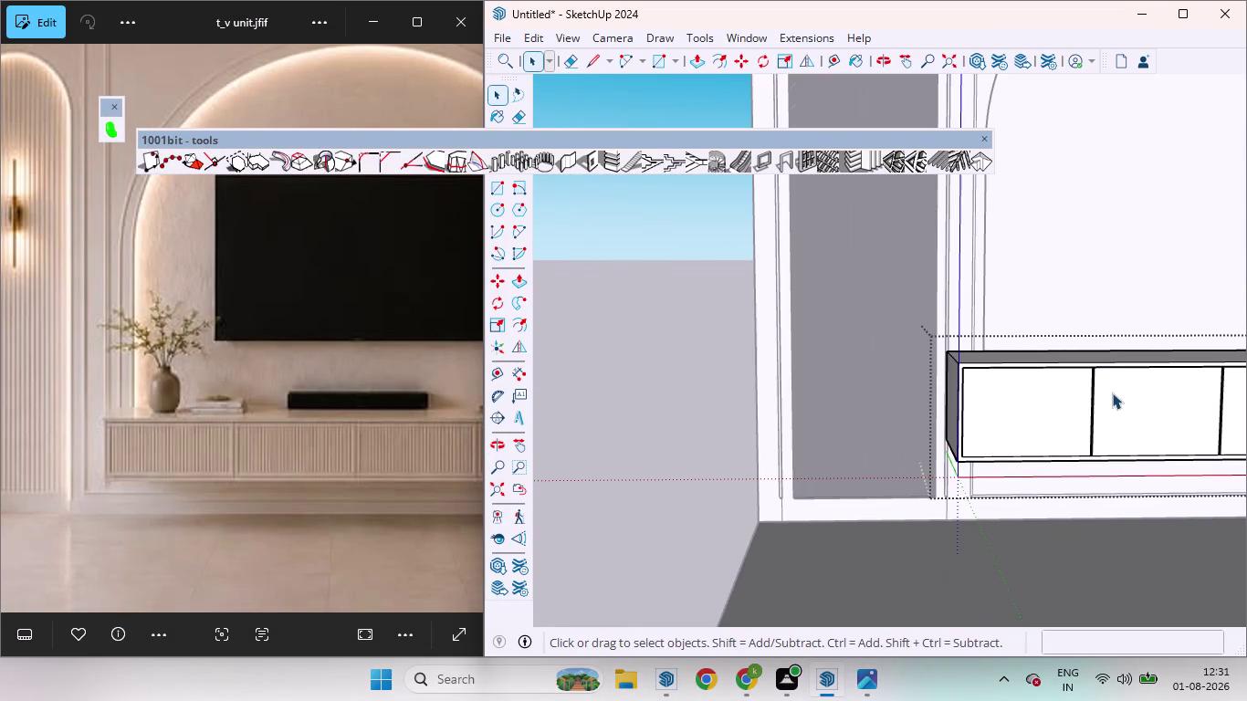
middle_drag(1112, 393, 903, 390)
scroll(down, 3)
scroll(up, 3)
click(958, 429)
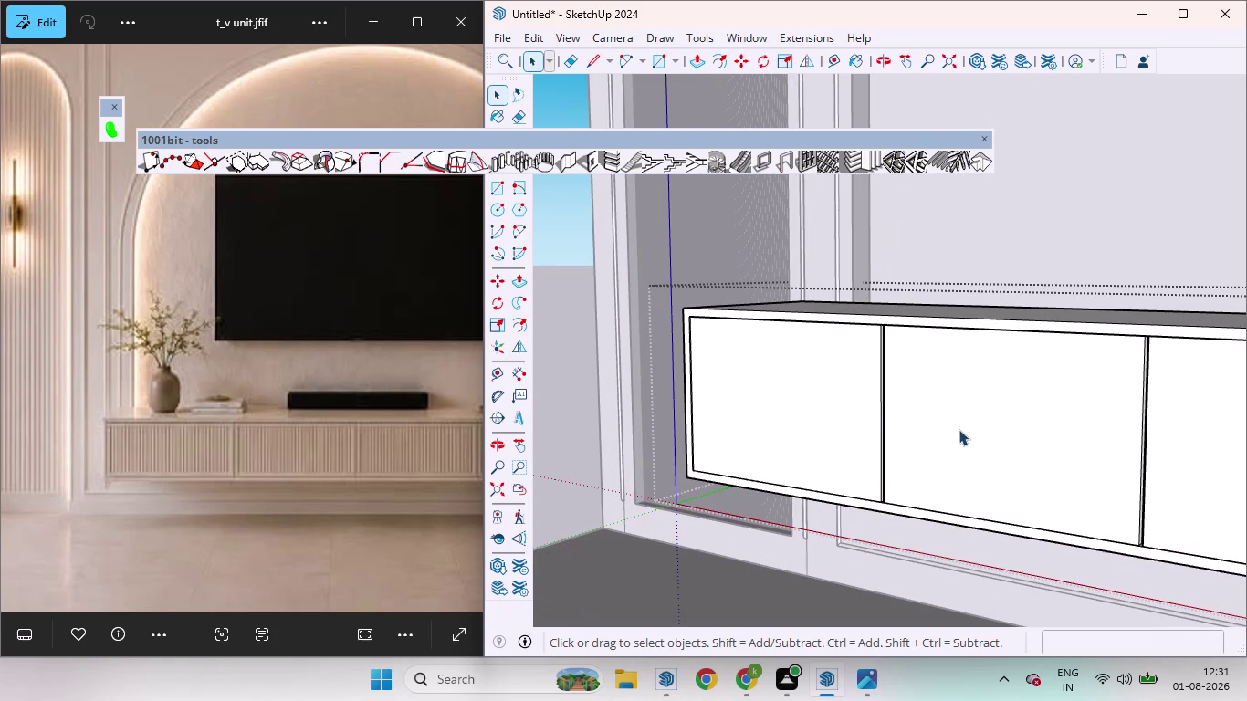
click(873, 162)
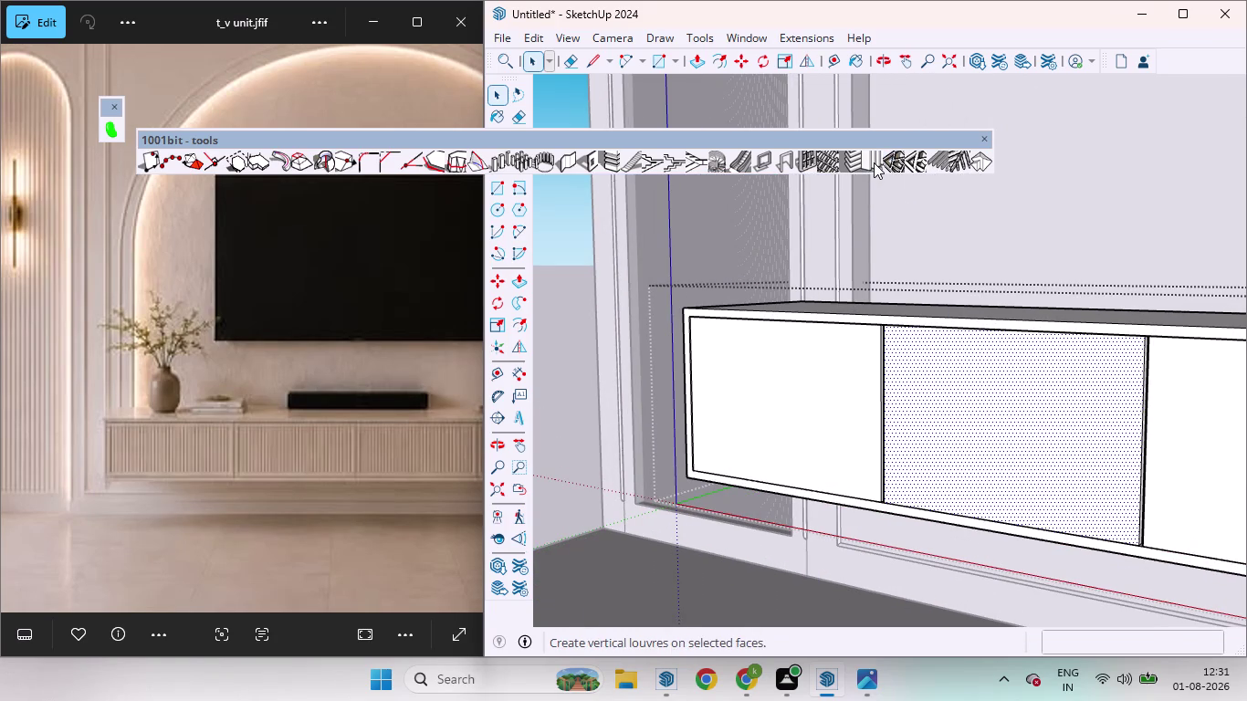
click(176, 467)
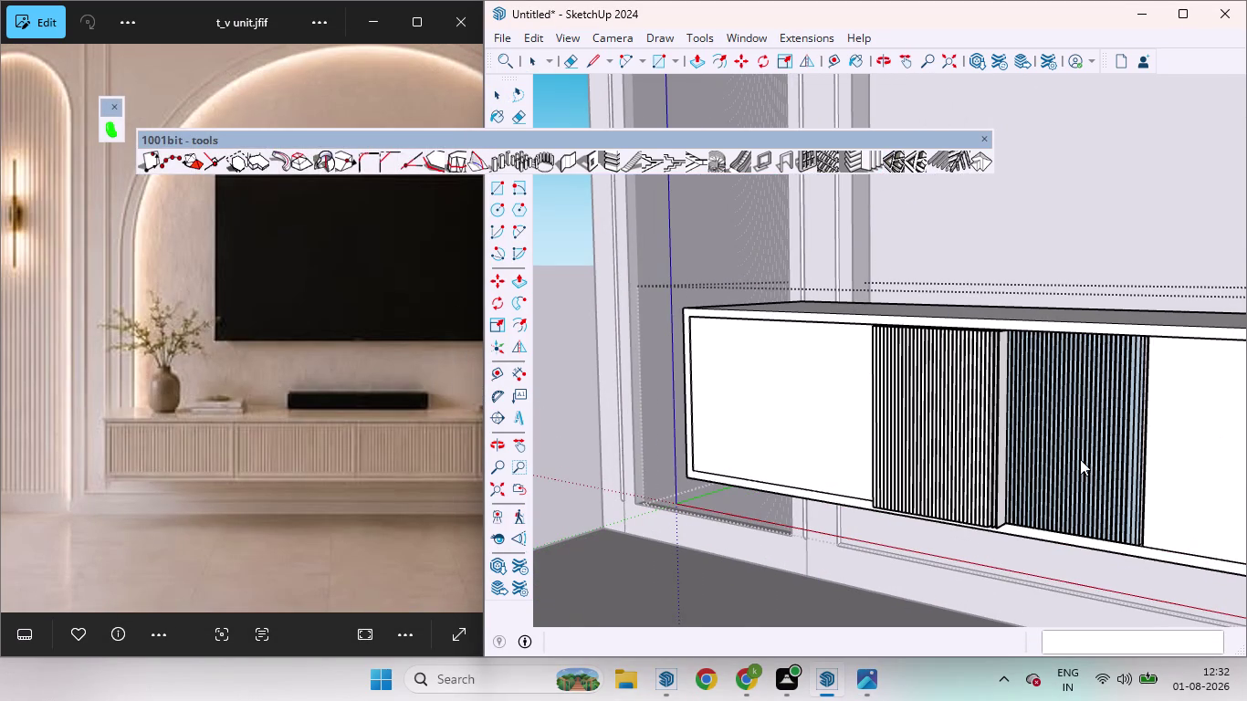
scroll(up, 3)
scroll(up, 3)
click(922, 470)
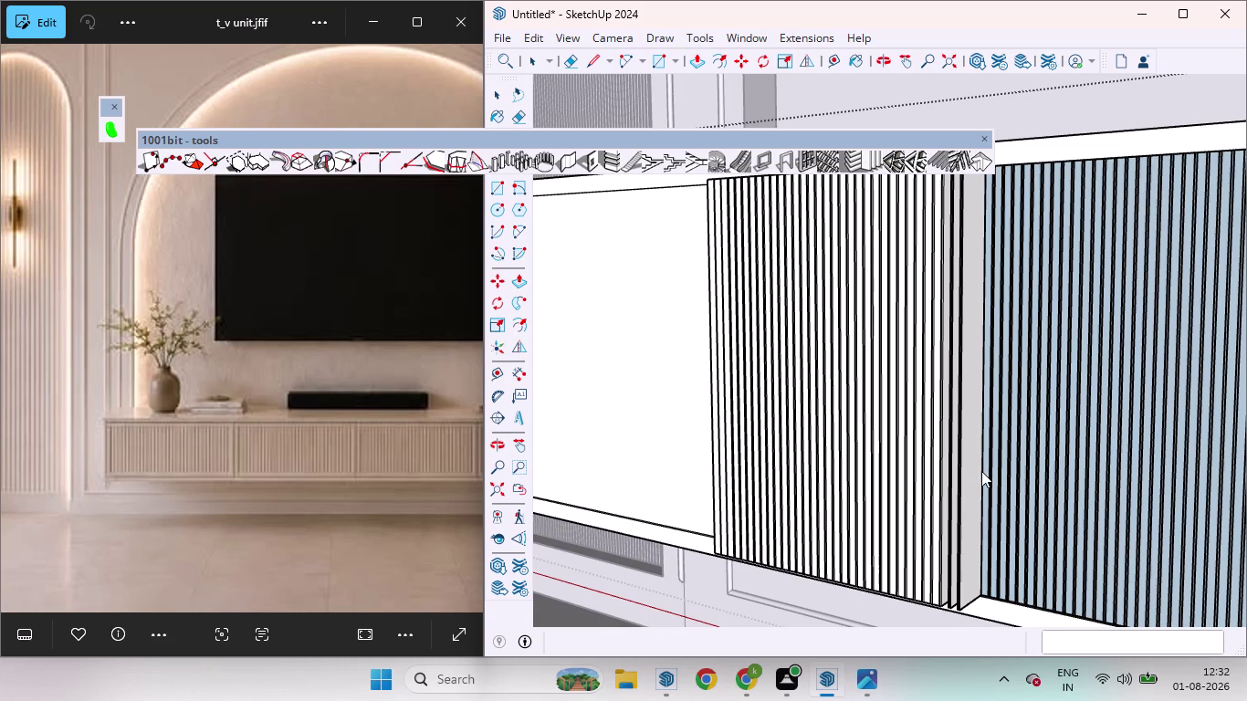
scroll(down, 3)
scroll(down, 3)
scroll(up, 3)
middle_drag(1157, 376, 1103, 391)
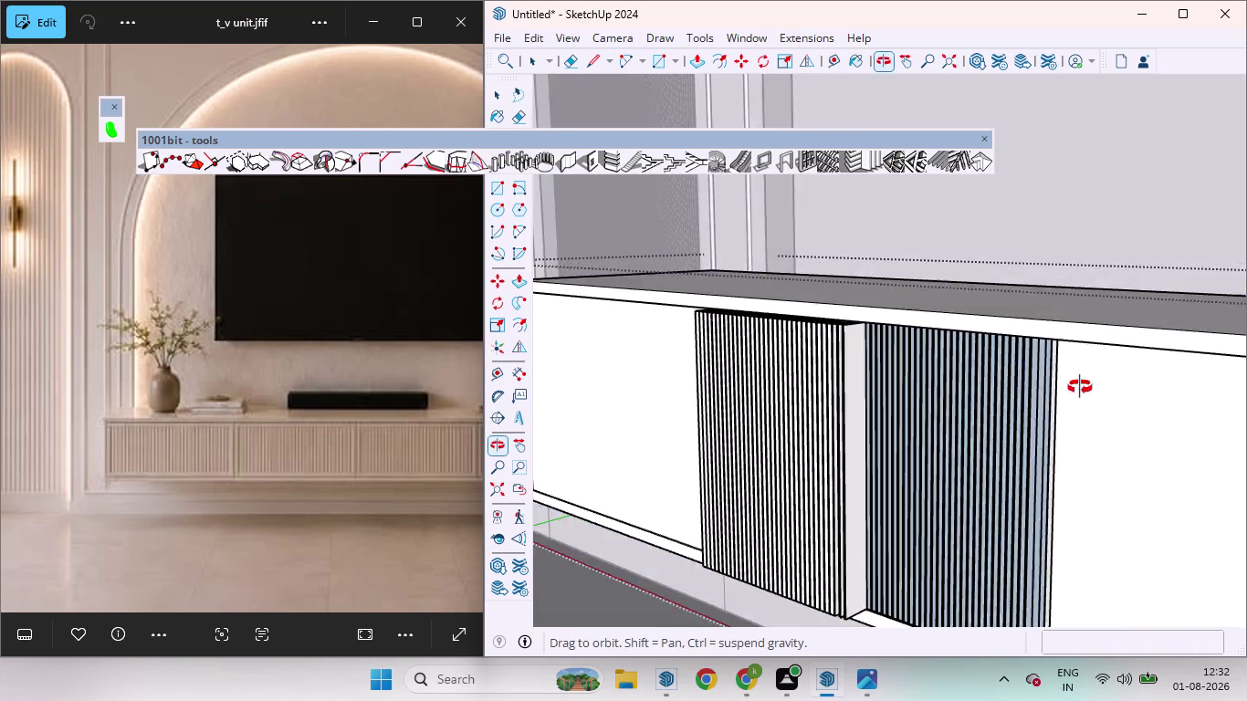
middle_drag(1103, 391, 1109, 423)
key(ctrl+z)
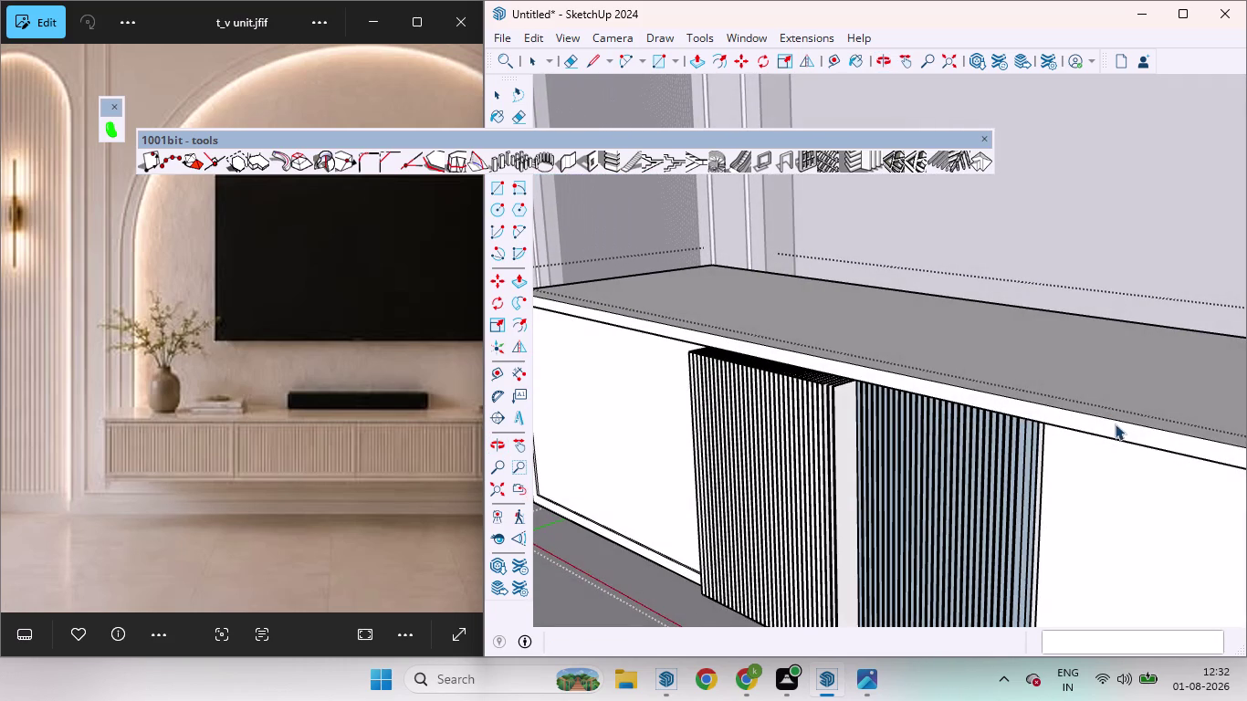
scroll(down, 3)
scroll(down, 3)
middle_drag(858, 448, 1122, 492)
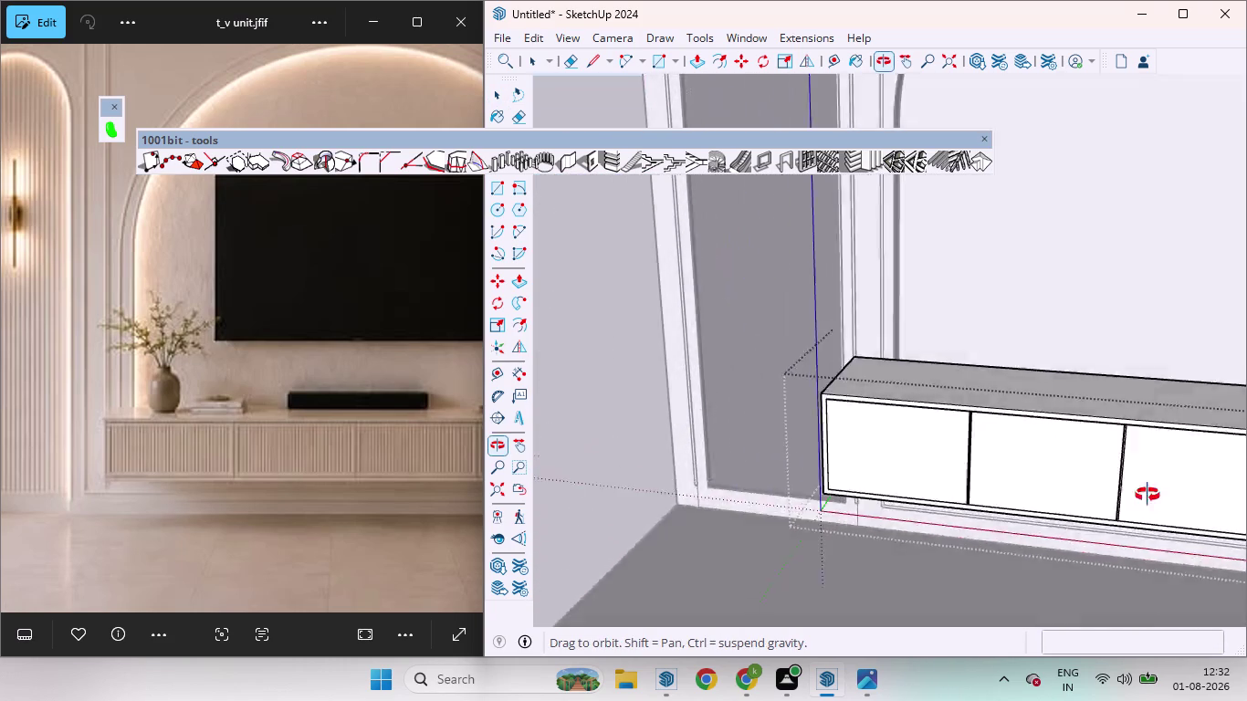
middle_drag(1122, 492, 1210, 500)
scroll(up, 3)
scroll(down, 3)
scroll(up, 3)
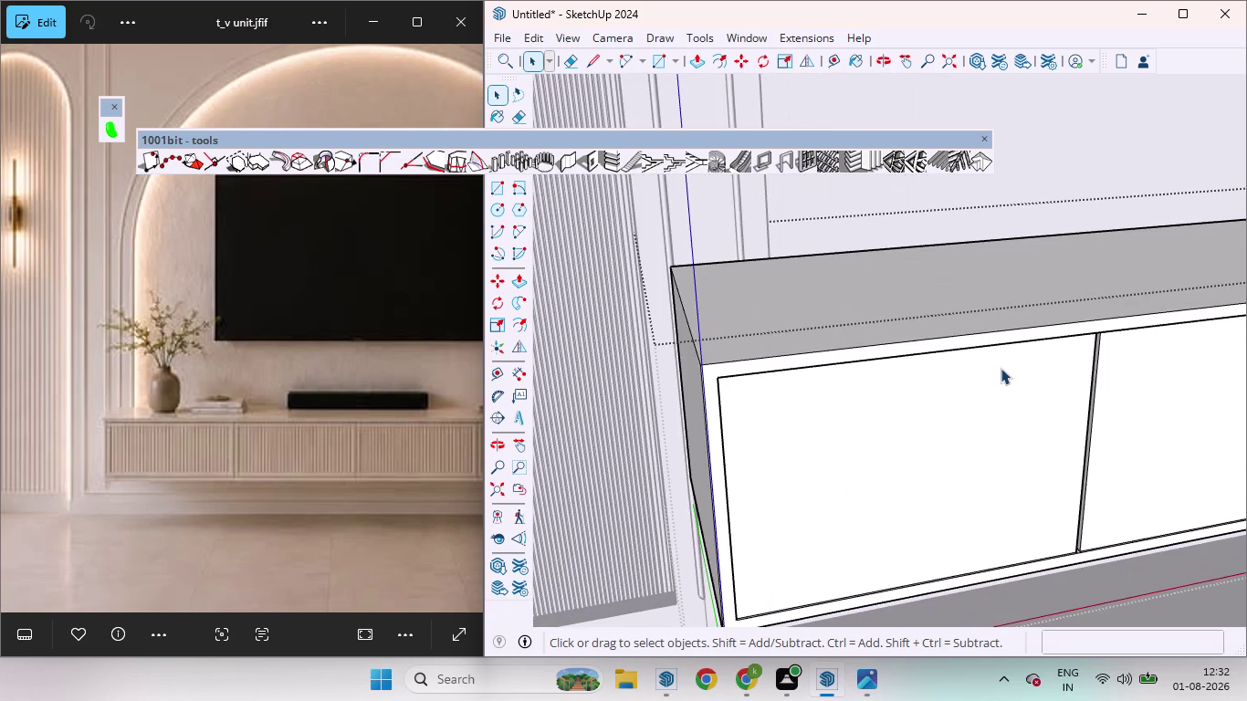
click(874, 163)
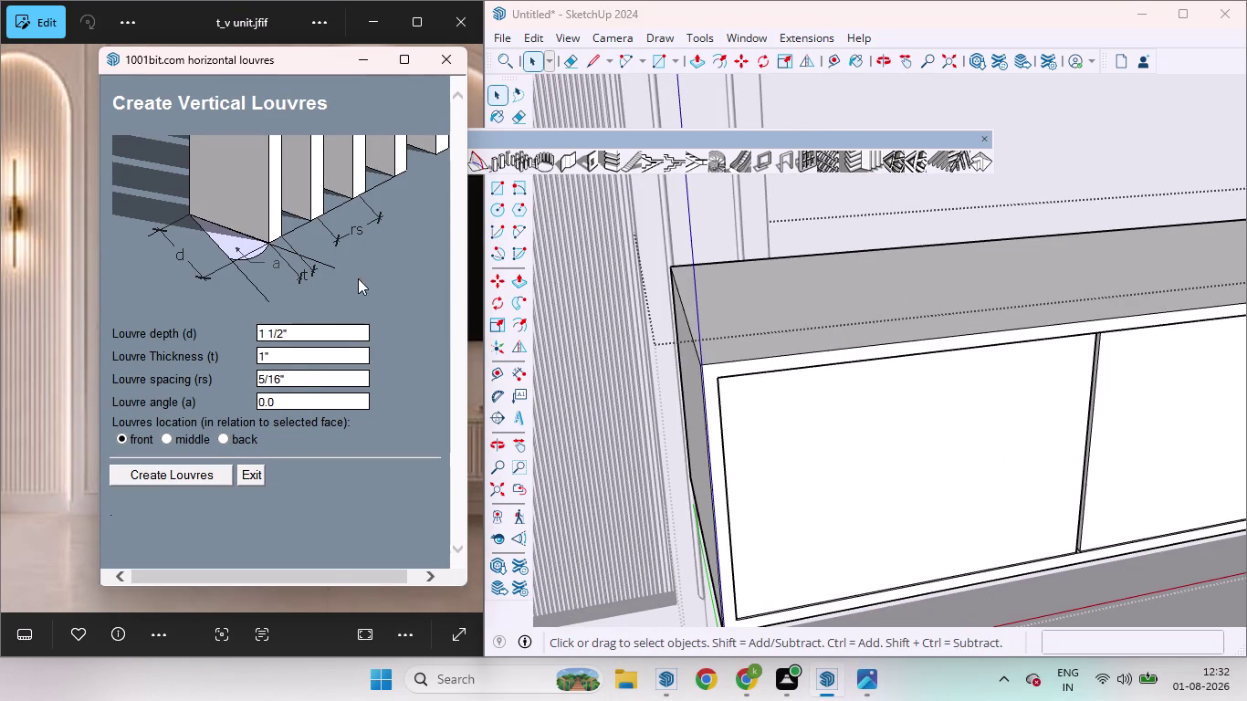
click(316, 333)
key(BackSpace)
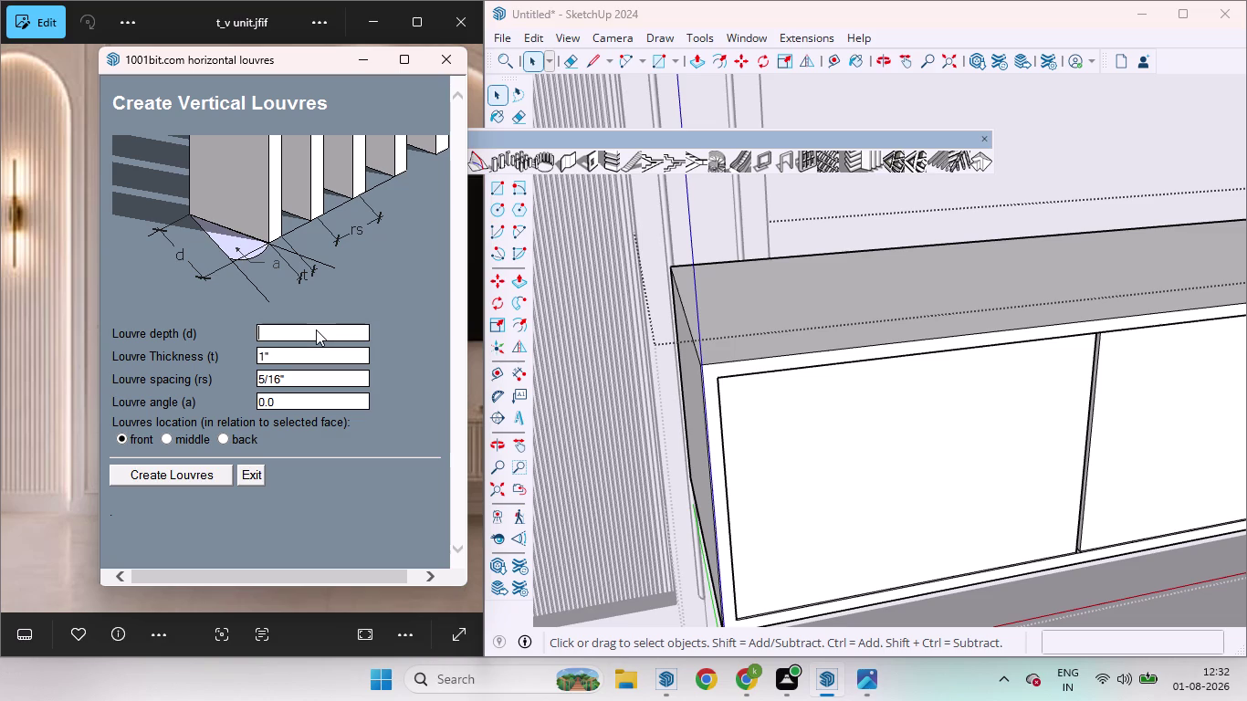
text(17mm)
click(185, 472)
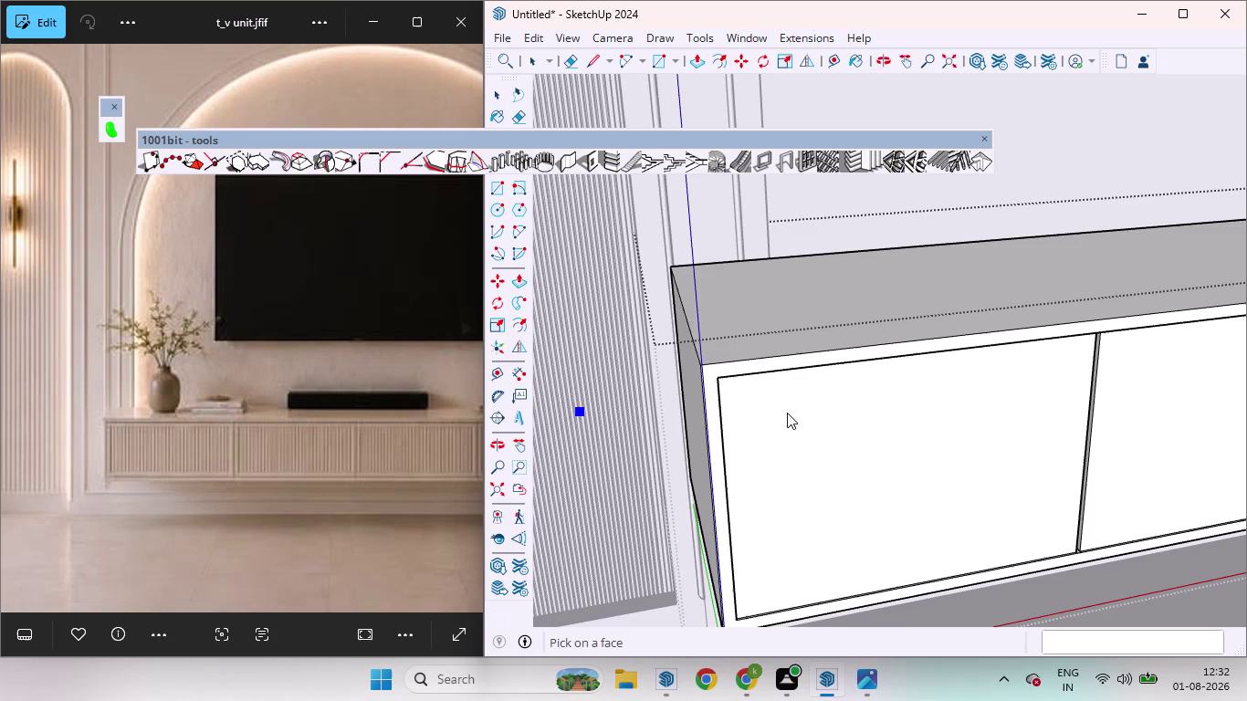
key(space)
click(828, 472)
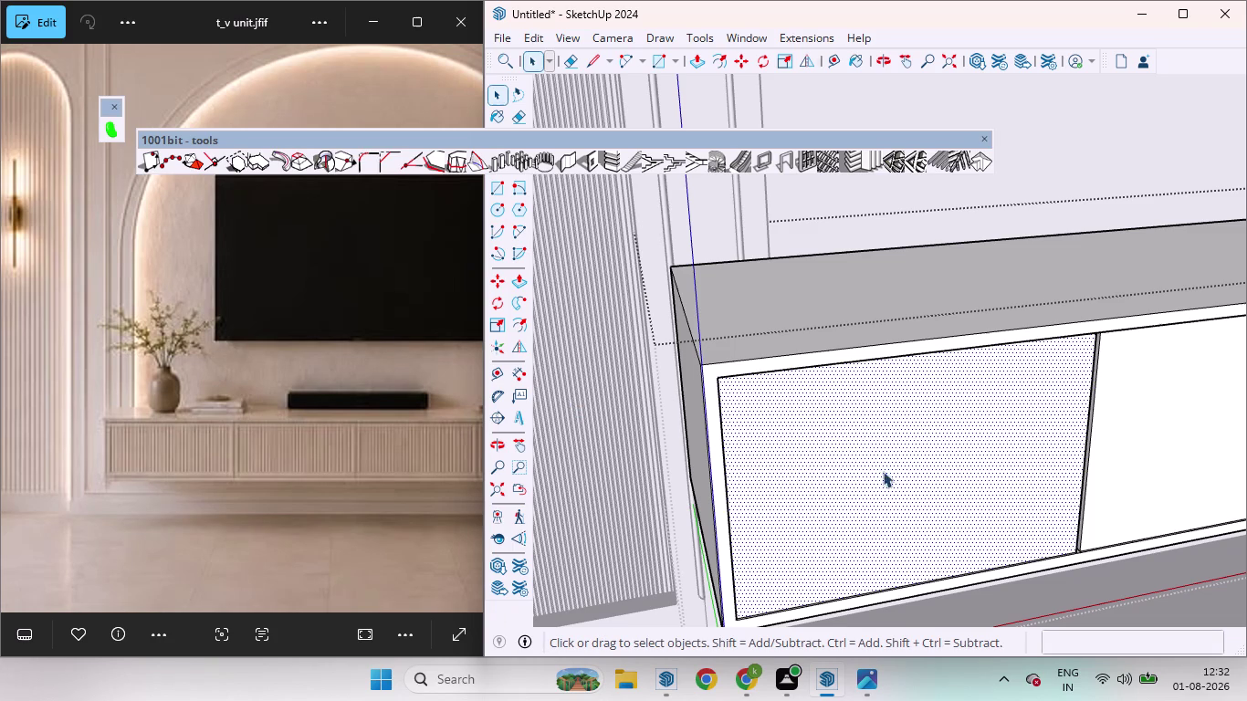
click(878, 164)
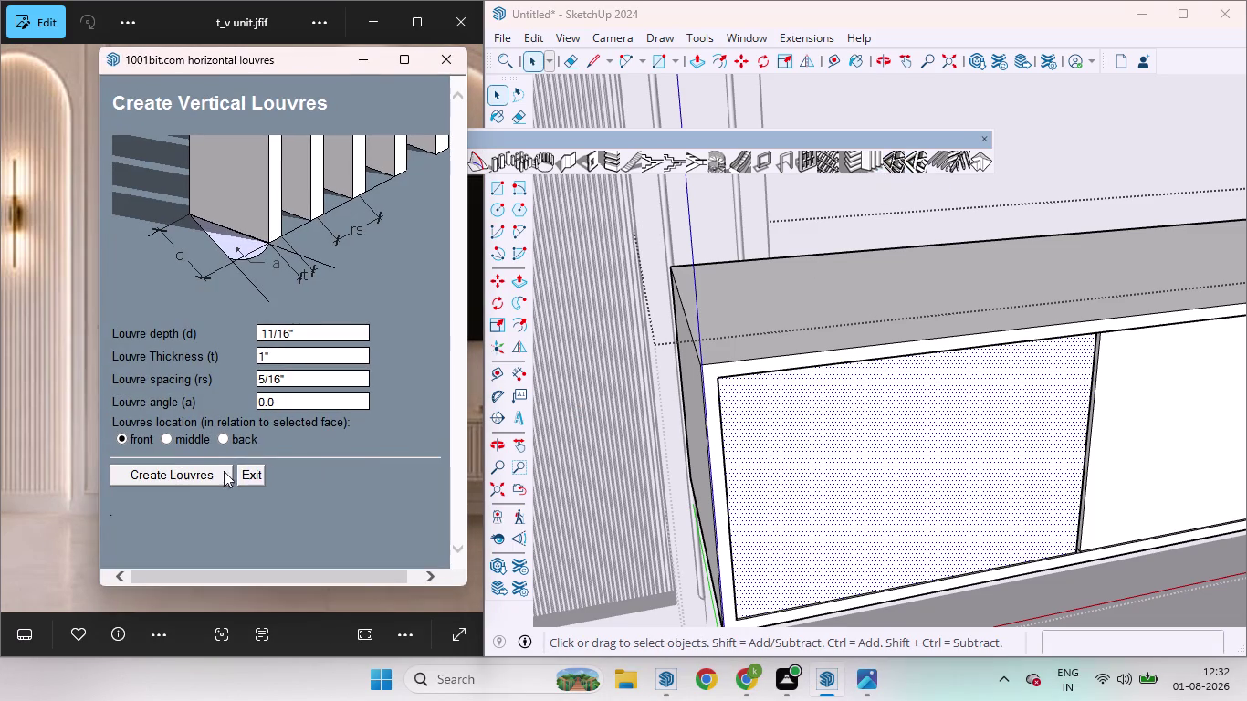
click(179, 479)
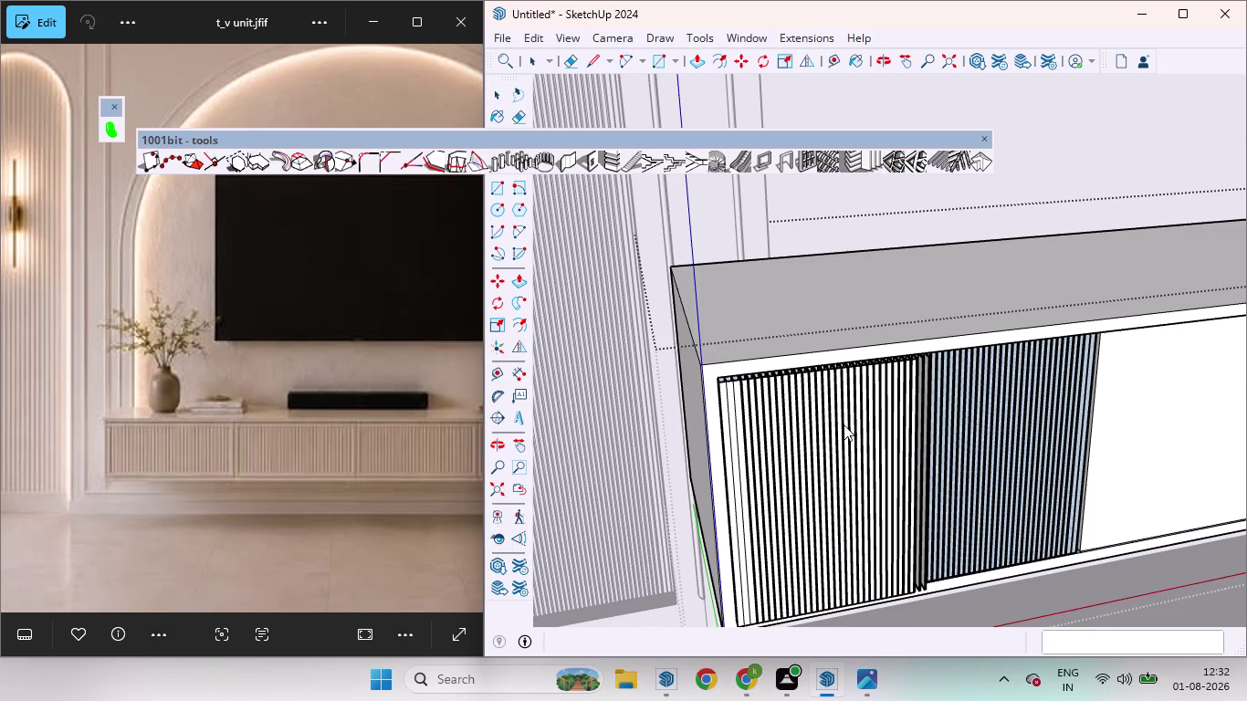
scroll(up, 3)
scroll(down, 3)
scroll(up, 3)
middle_drag(901, 289, 922, 431)
scroll(up, 3)
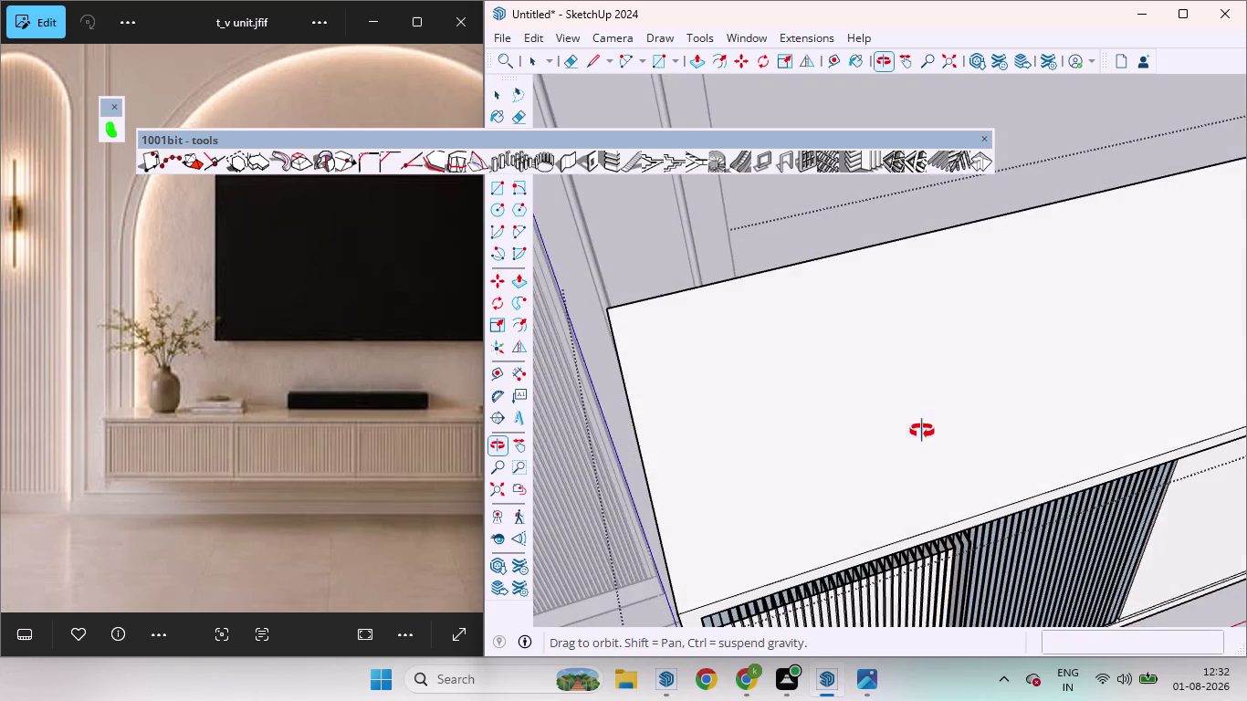
middle_drag(922, 431, 921, 430)
scroll(down, 3)
scroll(up, 3)
scroll(down, 3)
scroll(up, 3)
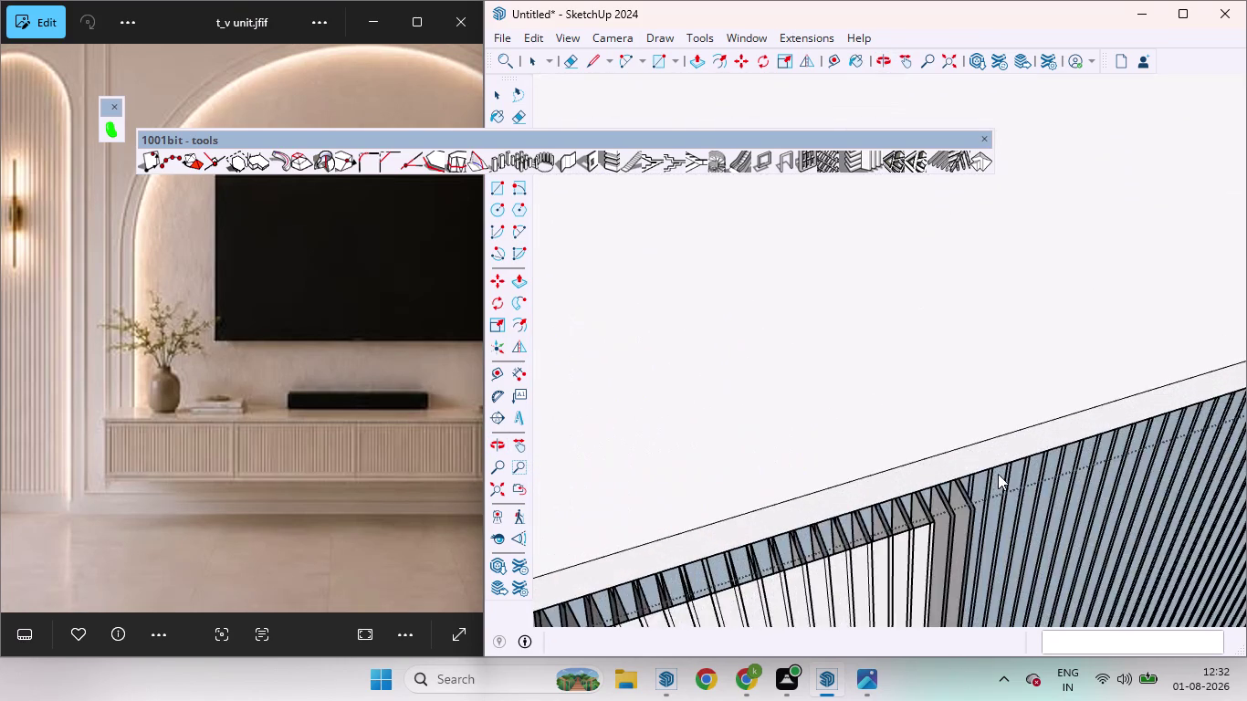
scroll(up, 3)
scroll(down, 3)
scroll(up, 3)
scroll(down, 3)
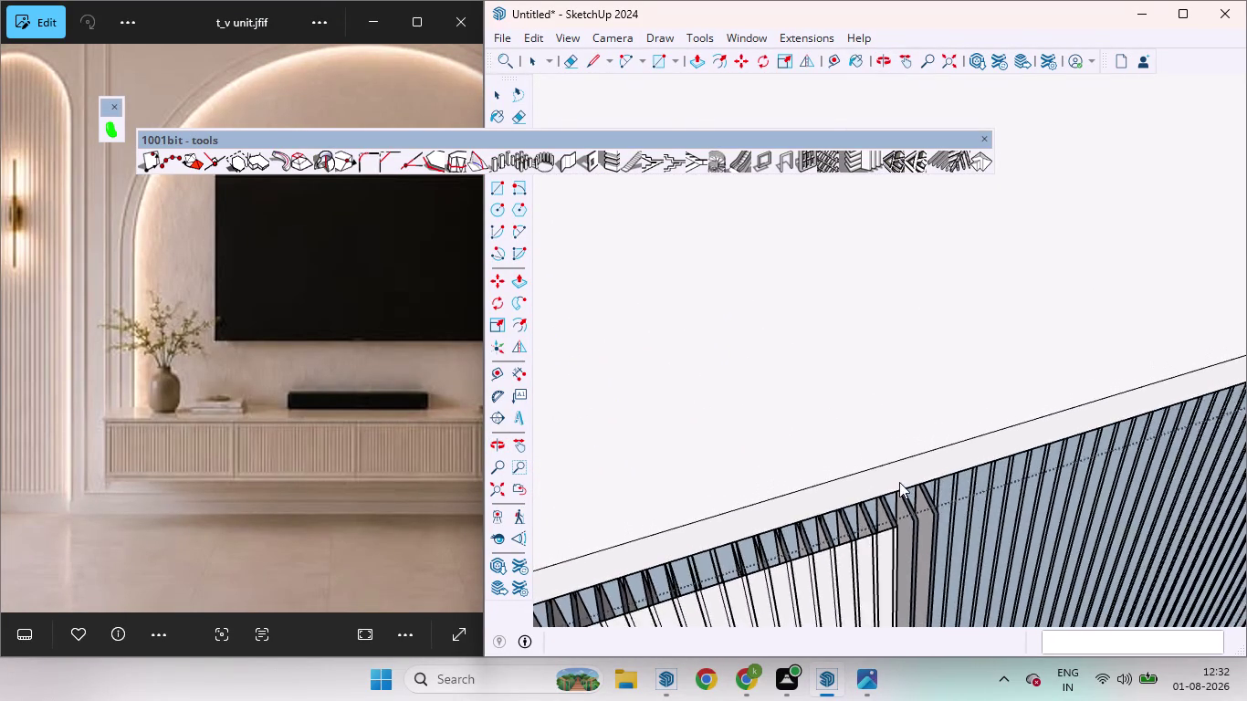
scroll(down, 3)
scroll(down, 3)
scroll(down, 3)
scroll(up, 3)
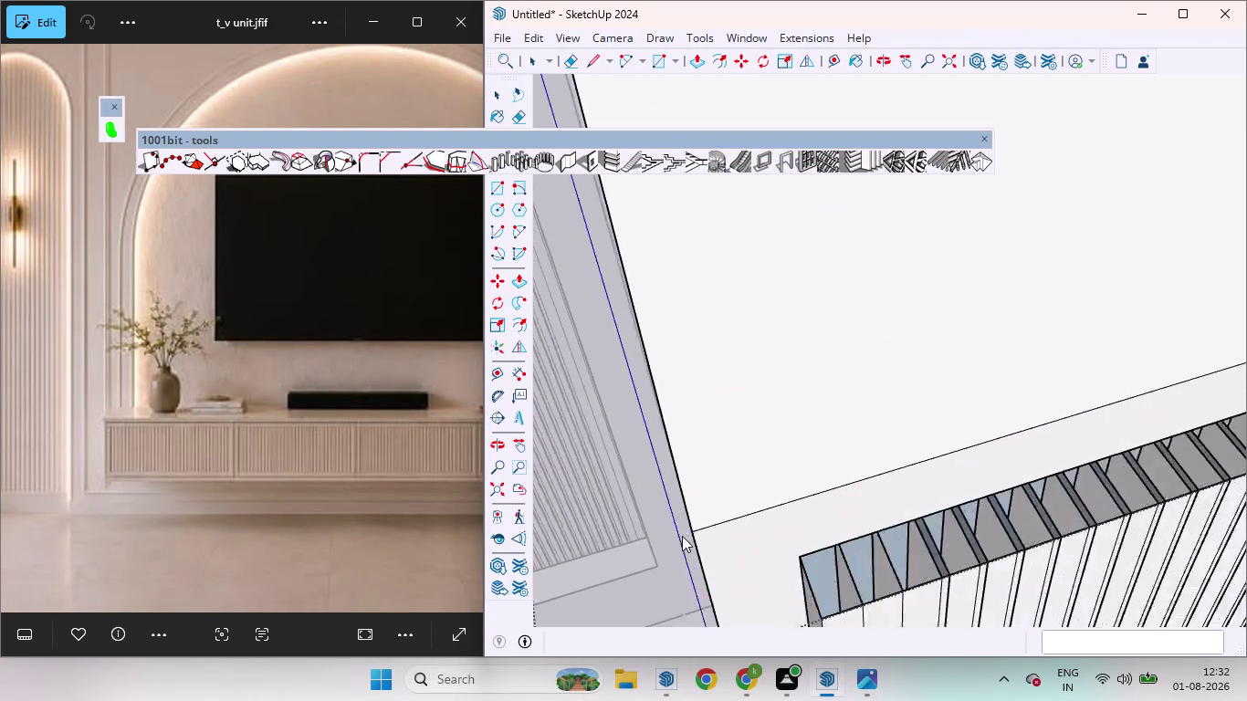
scroll(up, 3)
scroll(down, 3)
scroll(down, 3)
scroll(down, 3)
scroll(down, 3)
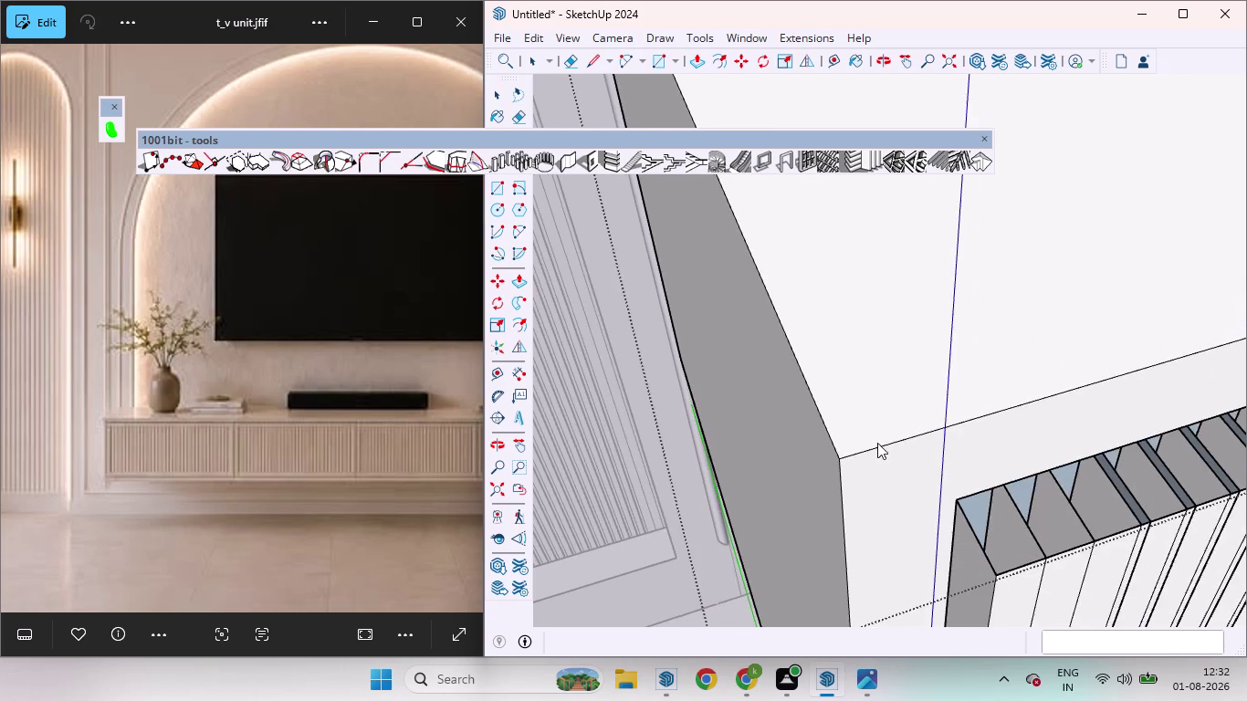
scroll(down, 3)
scroll(down, 3)
scroll(down, 3)
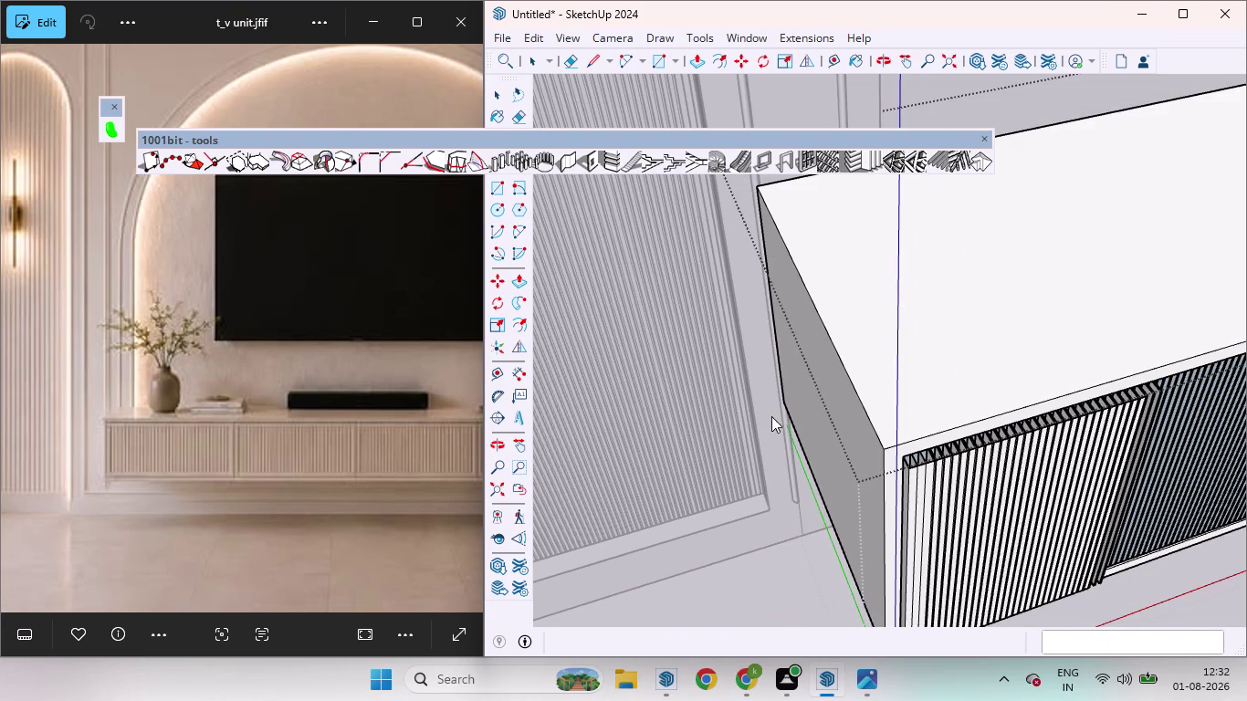
key(ctrl+z)
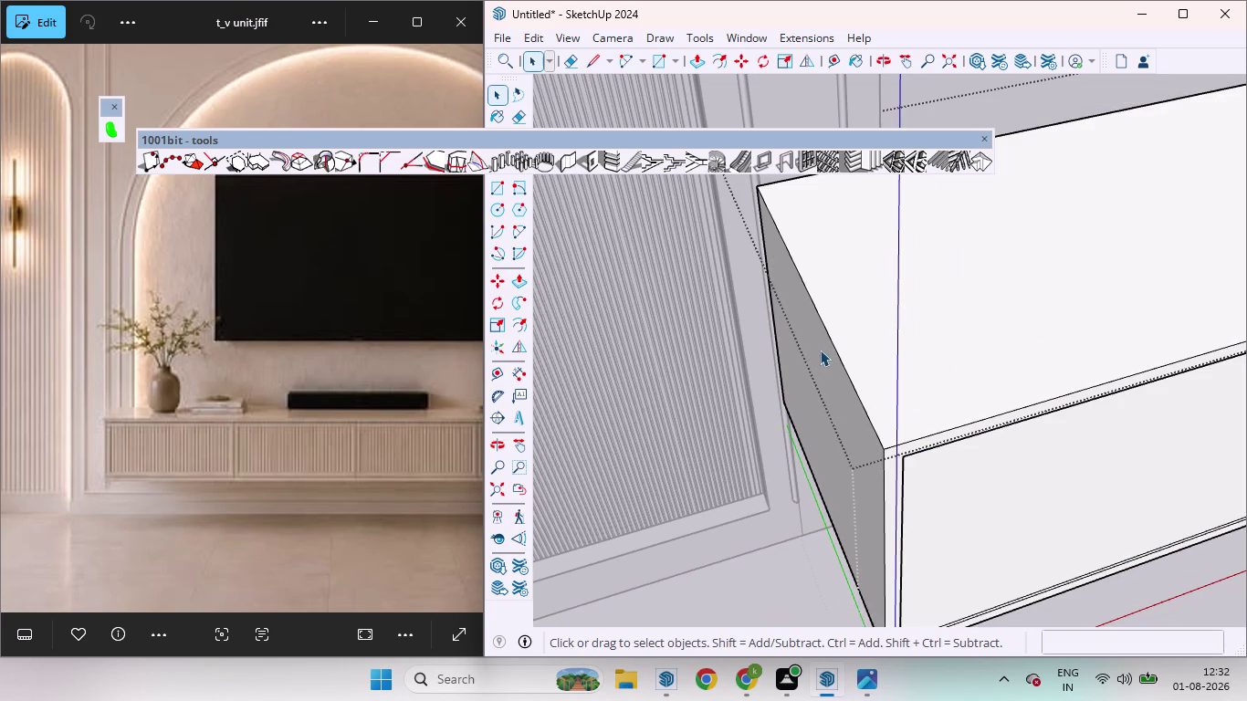
Create 10mm-deep vertical louvres on the left cabinet door face with 1001bit.
click(1007, 490)
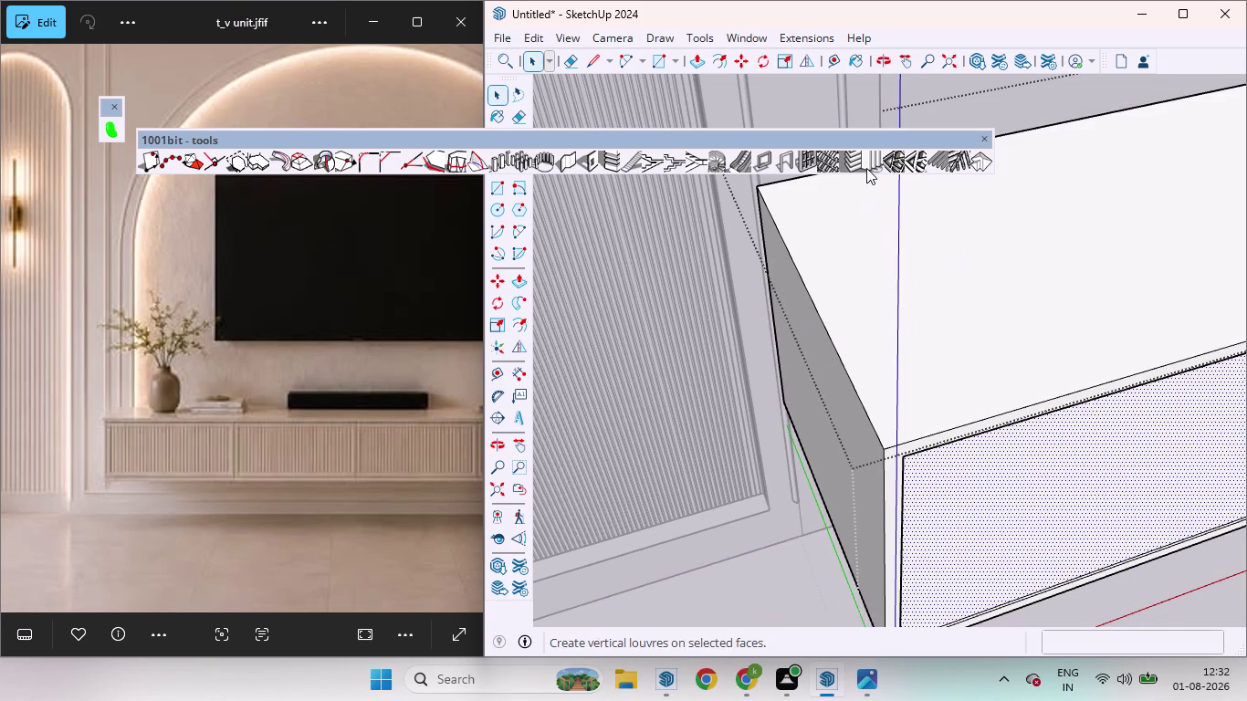
click(868, 166)
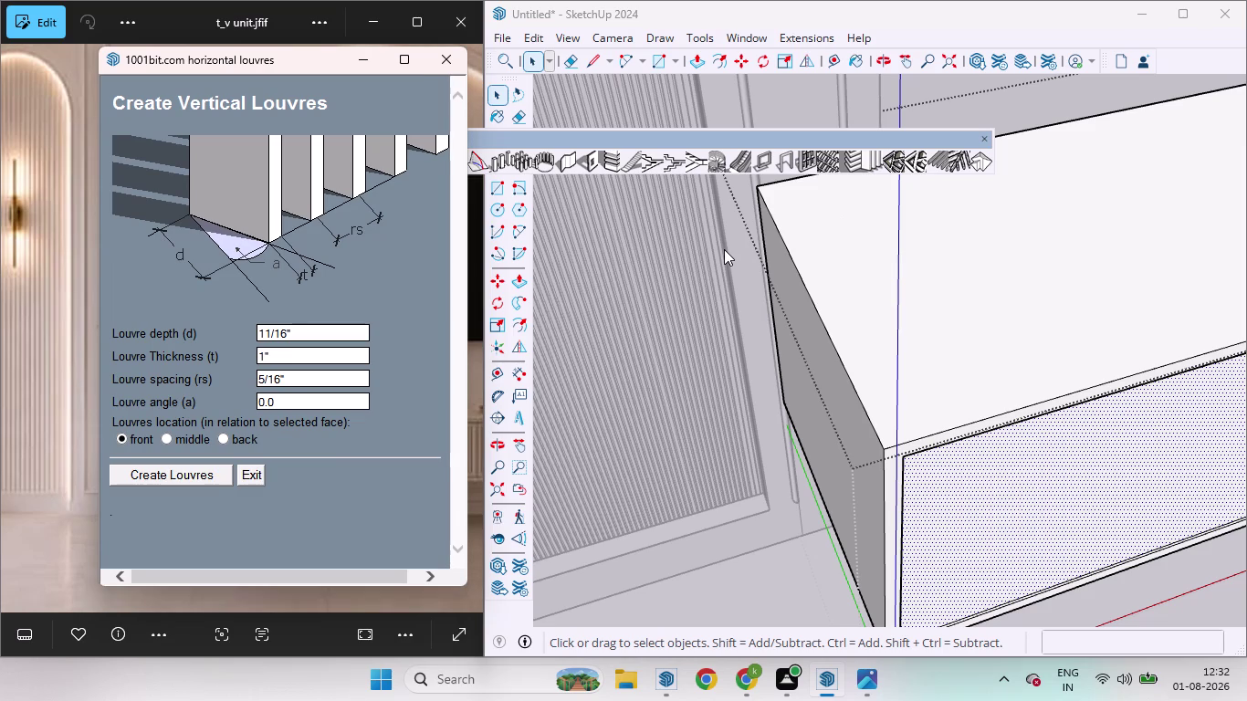
click(306, 335)
key(BackSpace)
text(10)
text(mm)
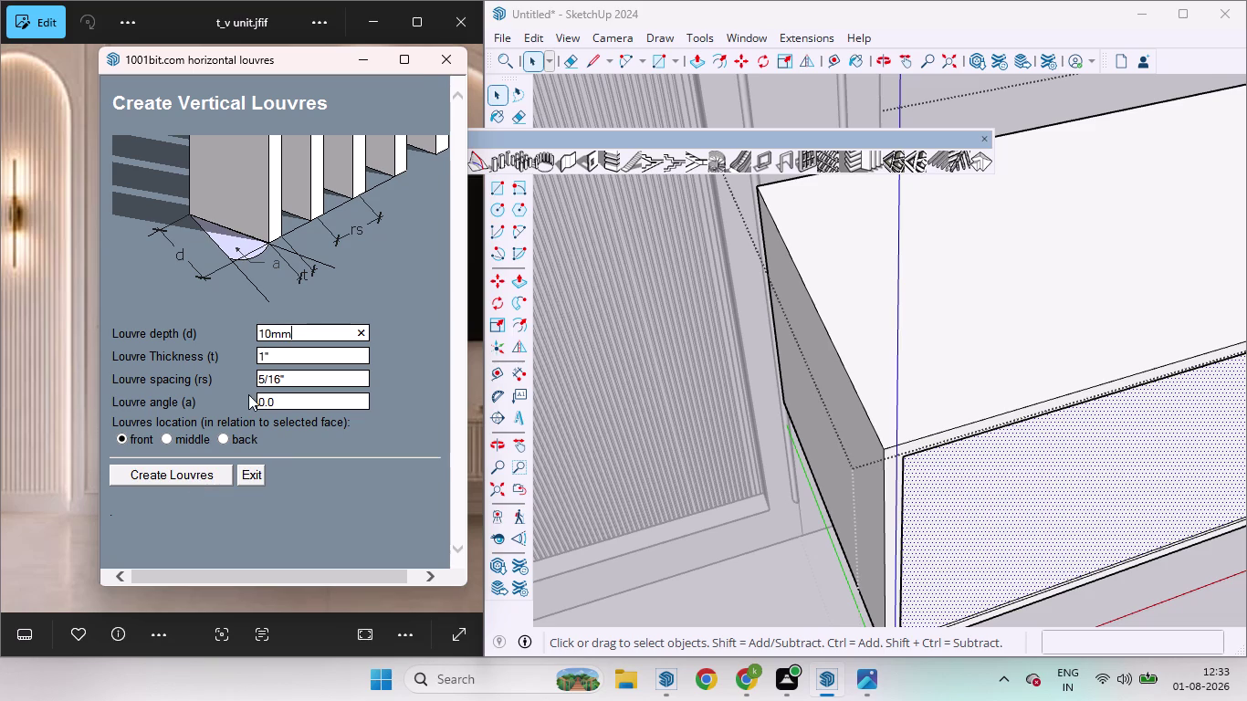
click(204, 474)
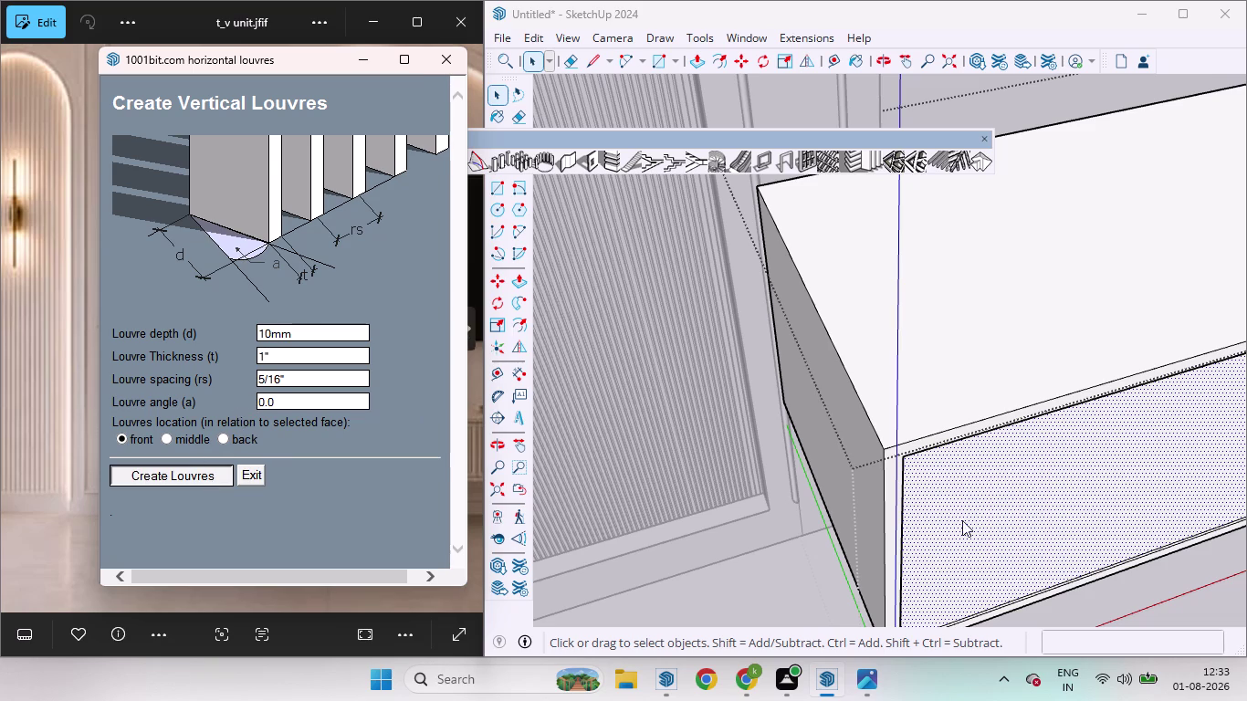
scroll(down, 3)
scroll(up, 3)
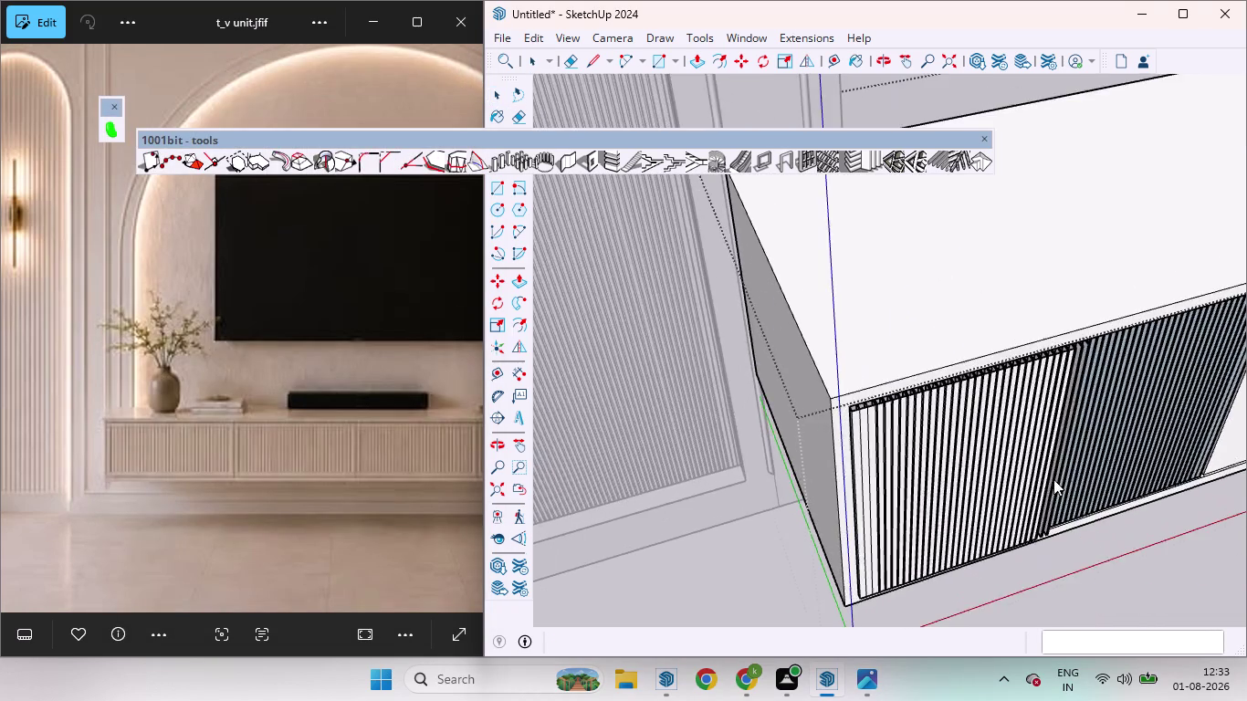
scroll(up, 3)
middle_drag(1141, 484, 919, 478)
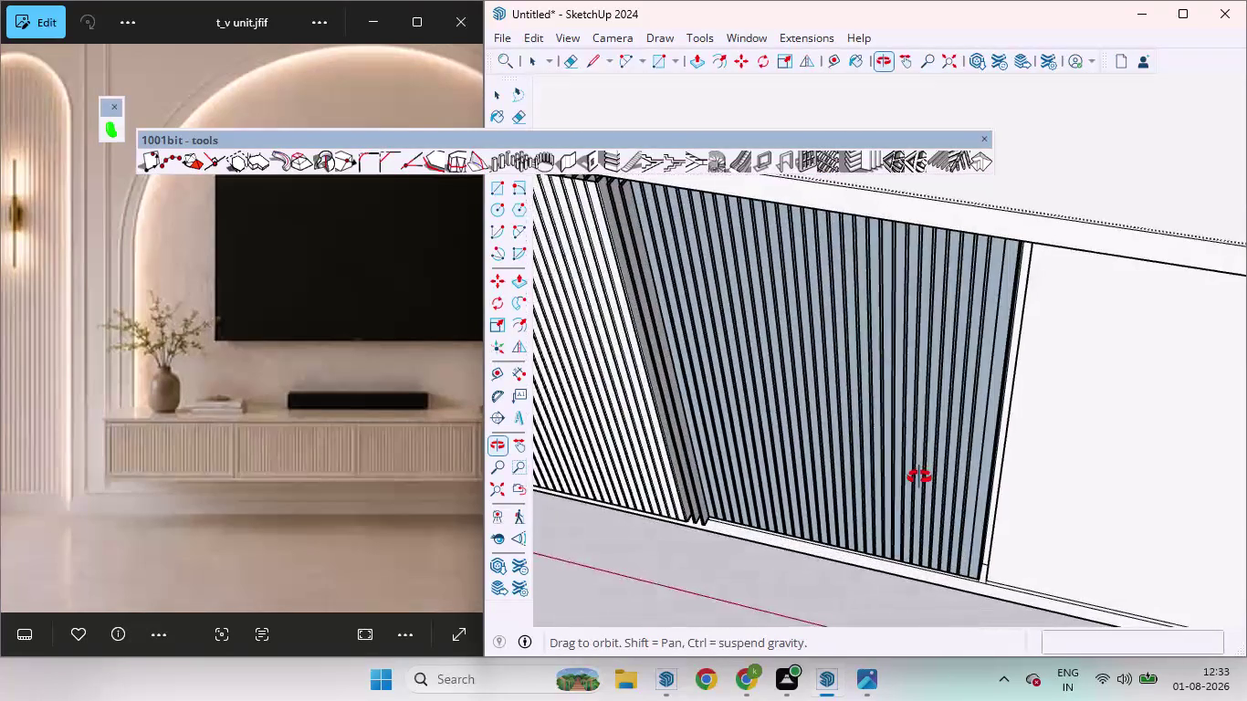
middle_drag(920, 477, 930, 418)
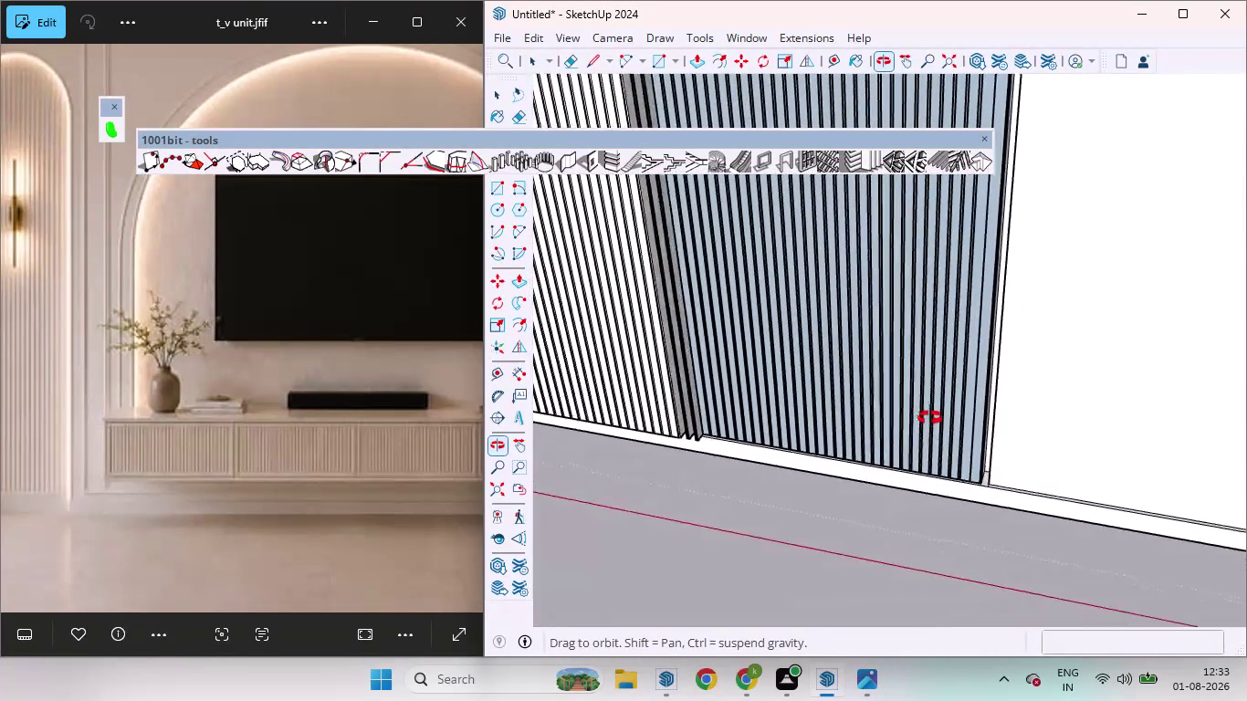
middle_drag(929, 418, 934, 421)
scroll(up, 3)
scroll(down, 3)
click(675, 278)
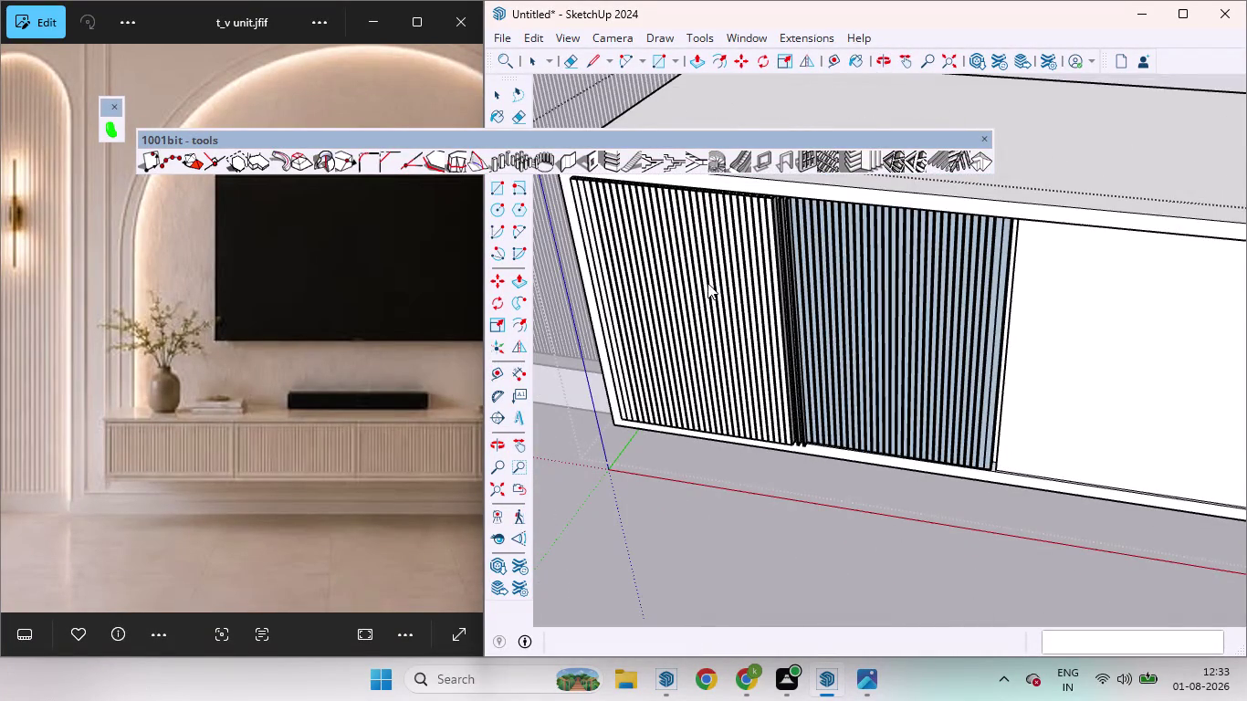
scroll(down, 3)
click(570, 316)
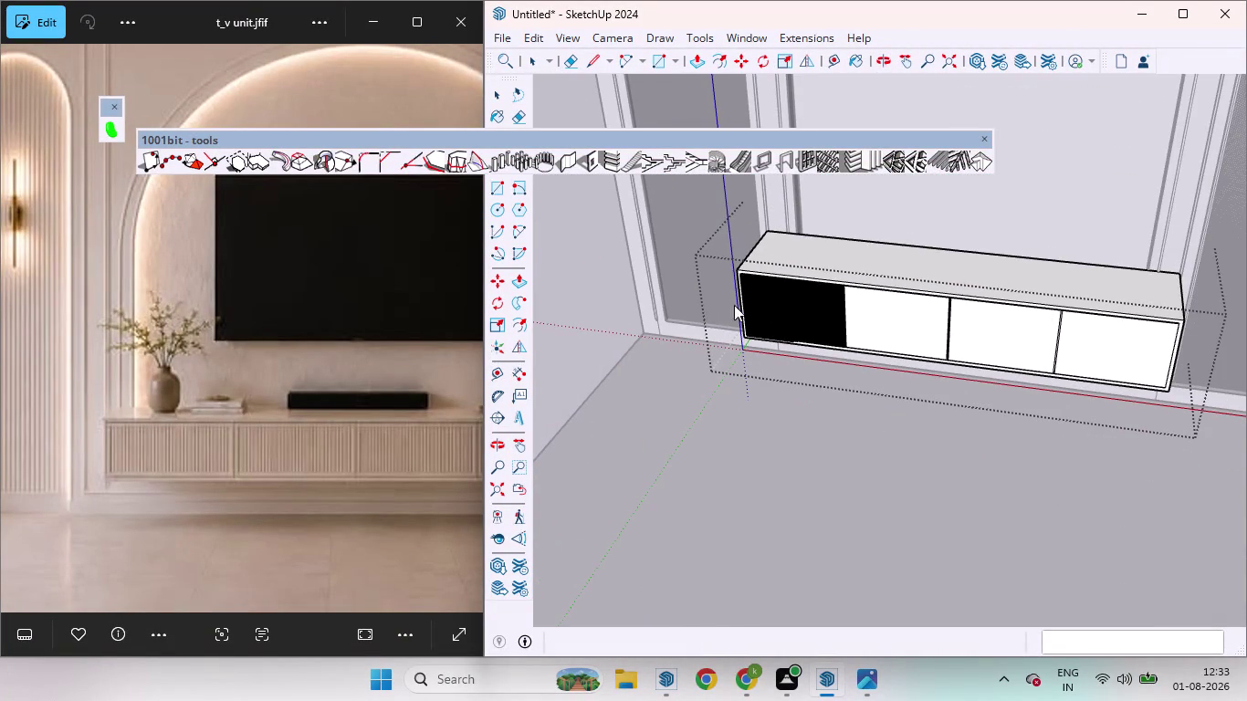
scroll(down, 3)
scroll(up, 3)
click(738, 313)
scroll(down, 3)
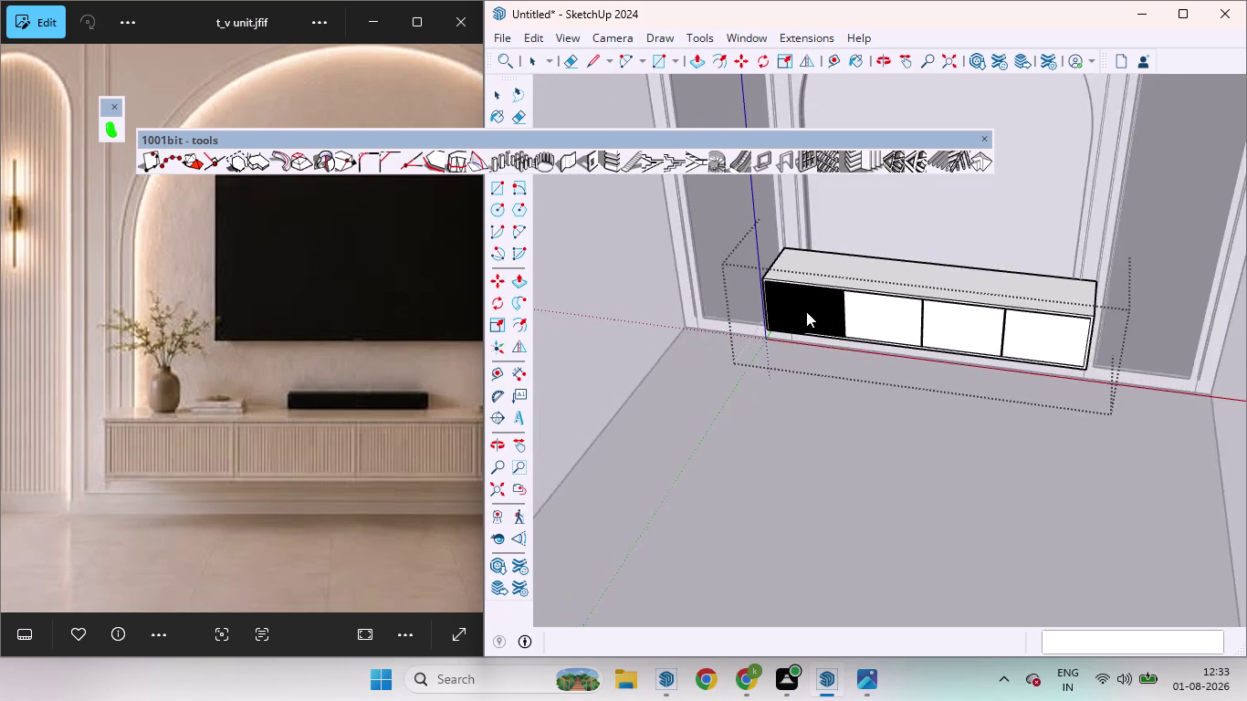
scroll(down, 3)
click(494, 93)
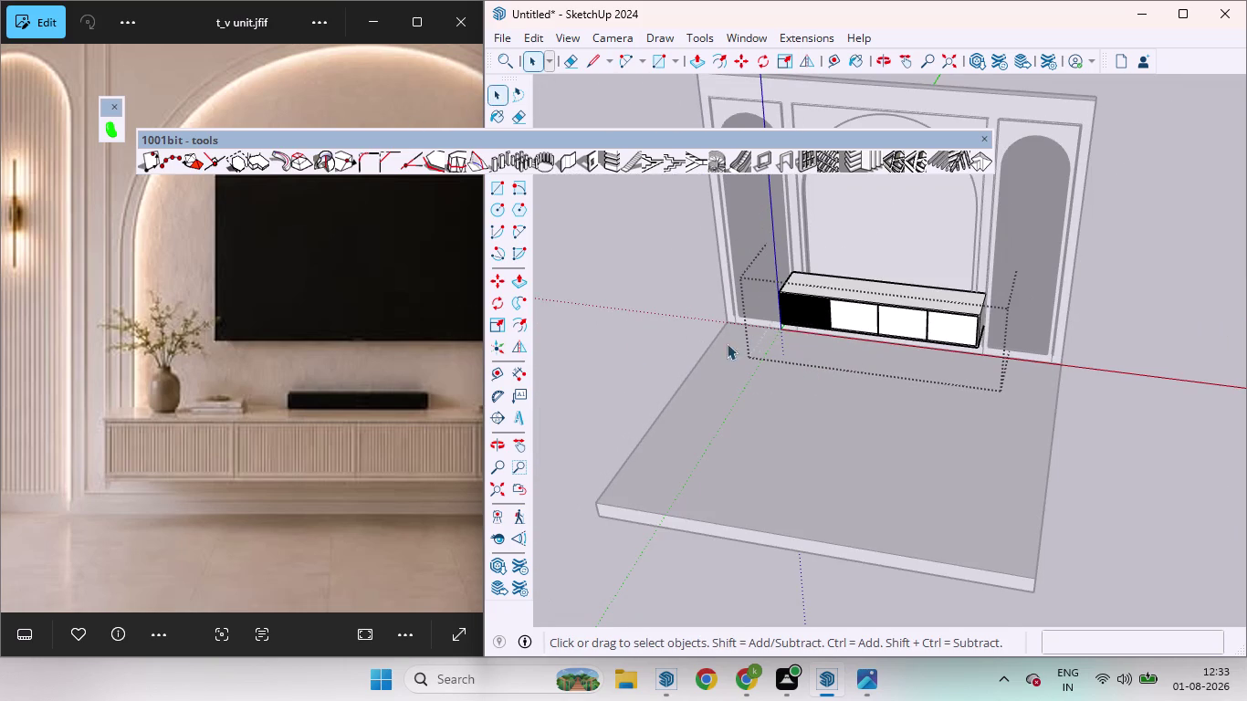
click(636, 345)
scroll(up, 3)
middle_drag(824, 319, 681, 224)
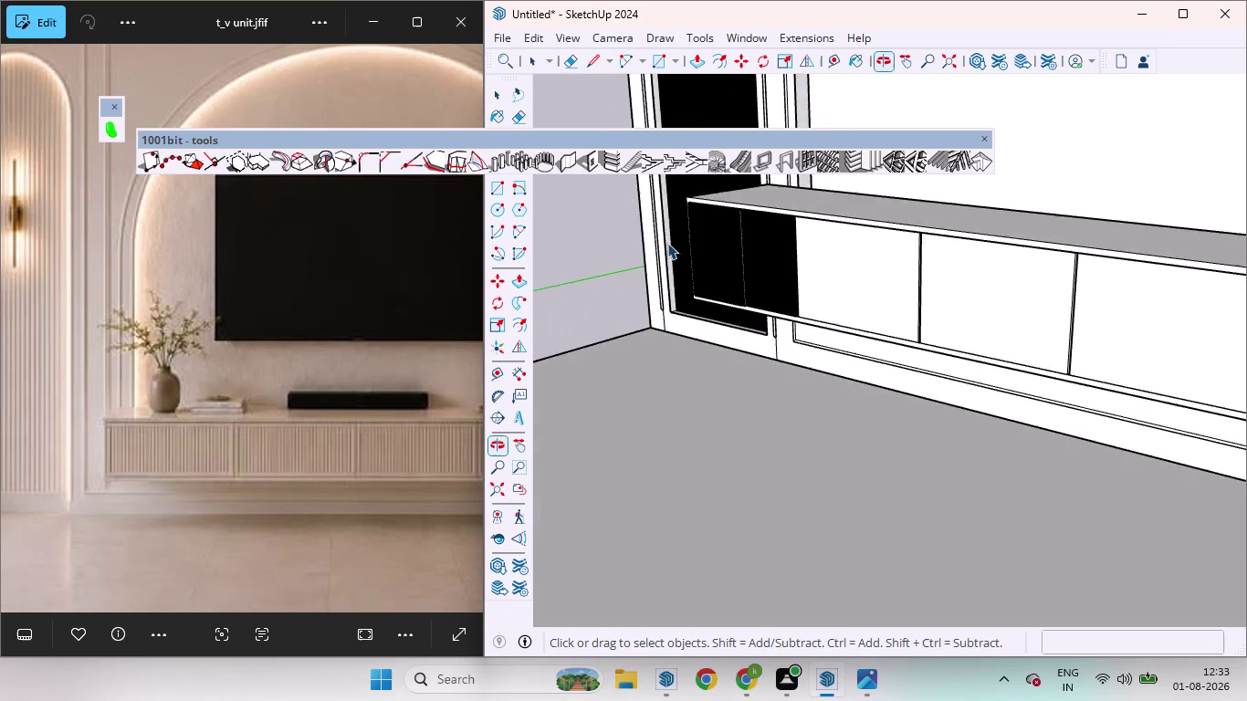
scroll(up, 3)
scroll(down, 3)
scroll(up, 3)
click(807, 272)
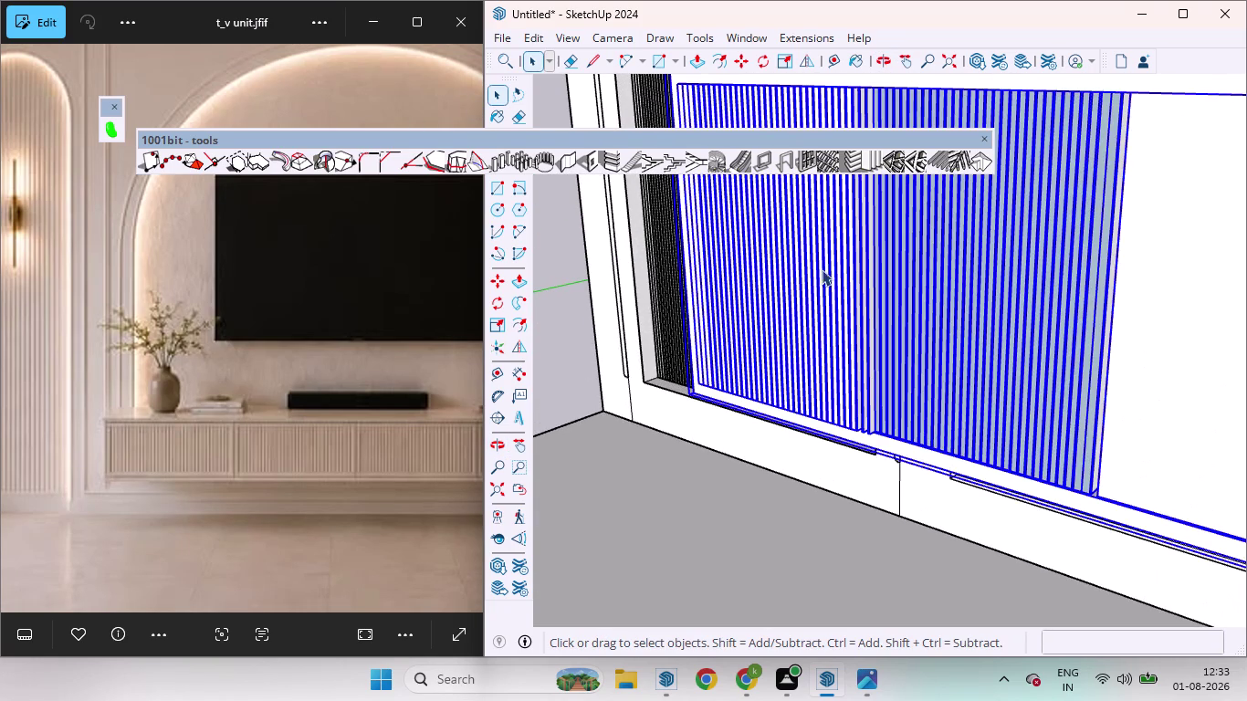
scroll(down, 3)
double_click(839, 279)
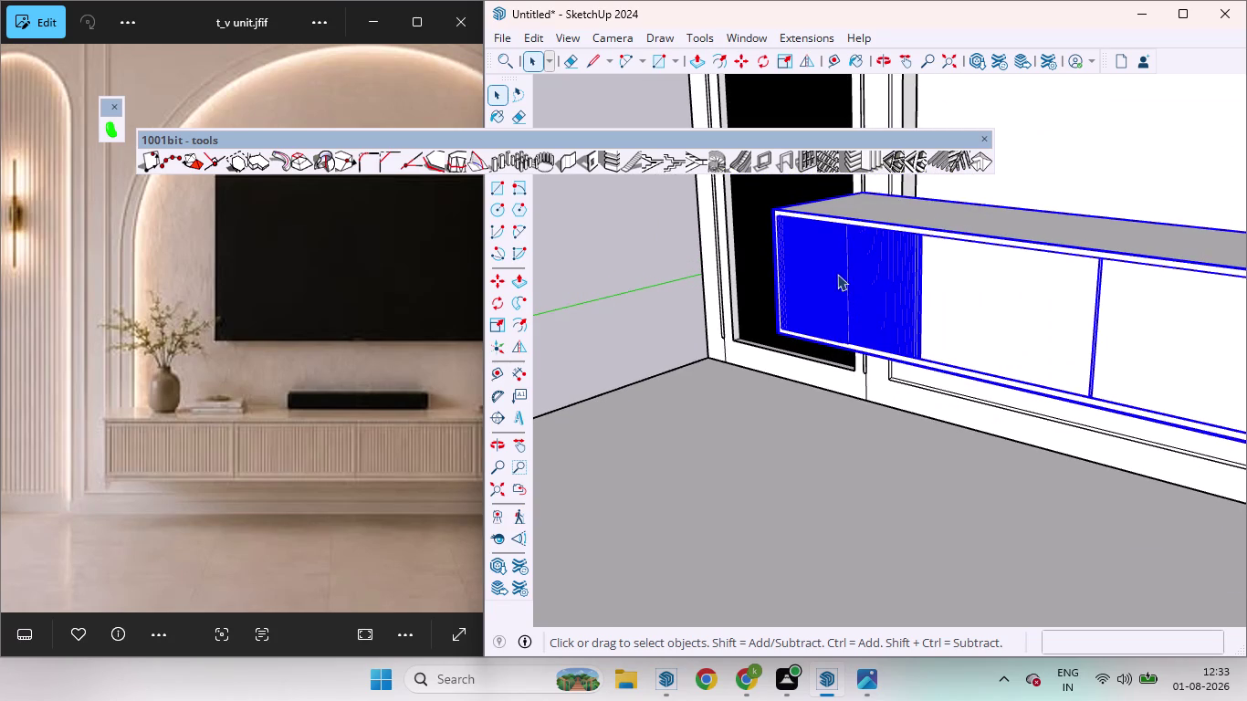
click(576, 300)
Delete the fluted groove geometry from the cabinet's left door.
triple_click(814, 278)
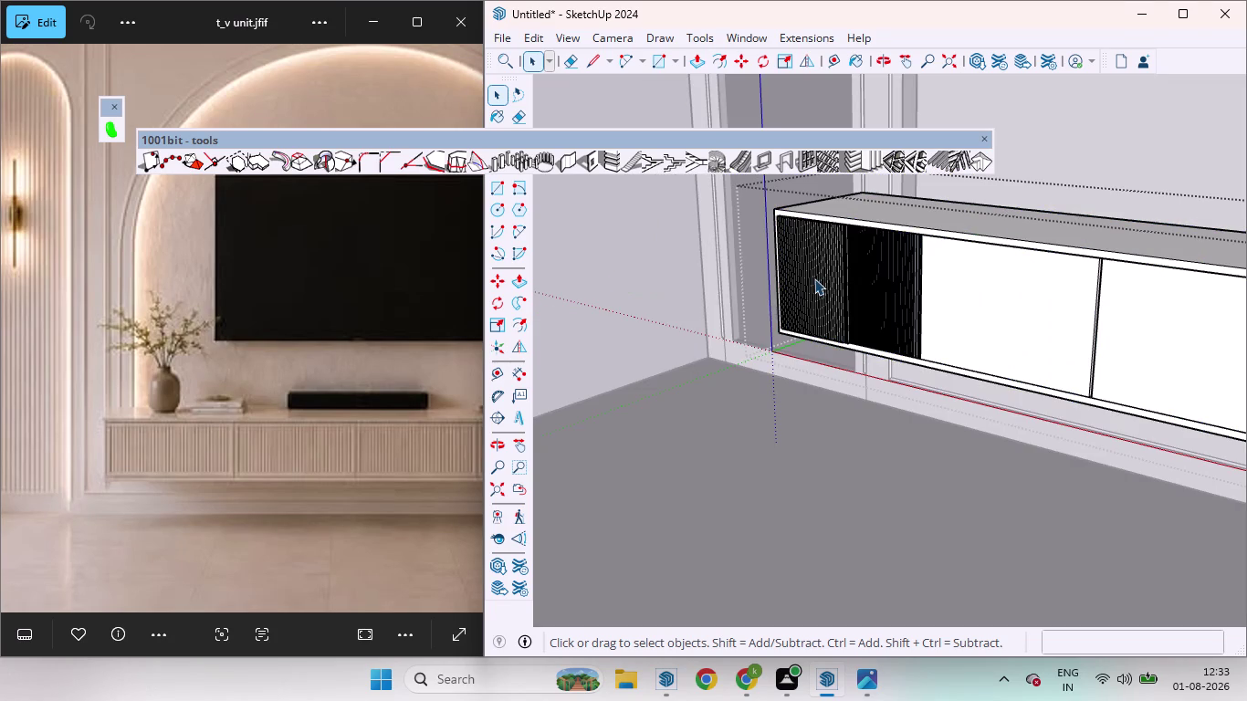
scroll(up, 3)
key(Delete)
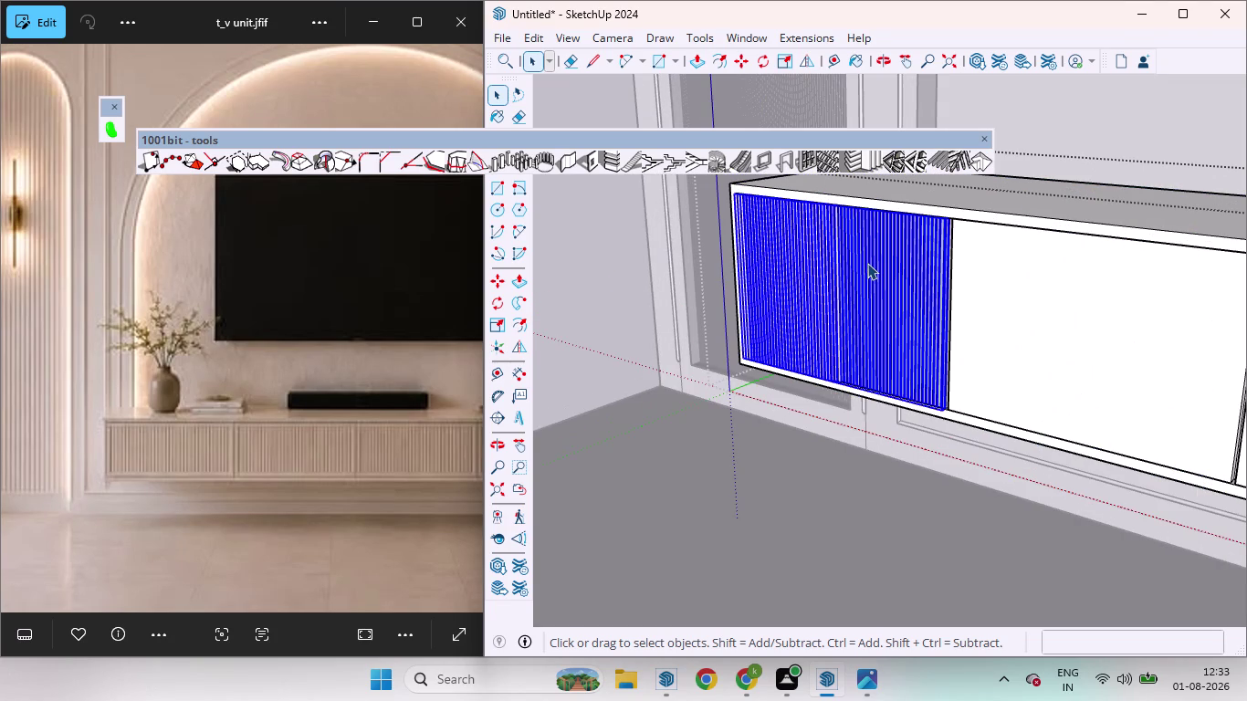
key(ctrl+z)
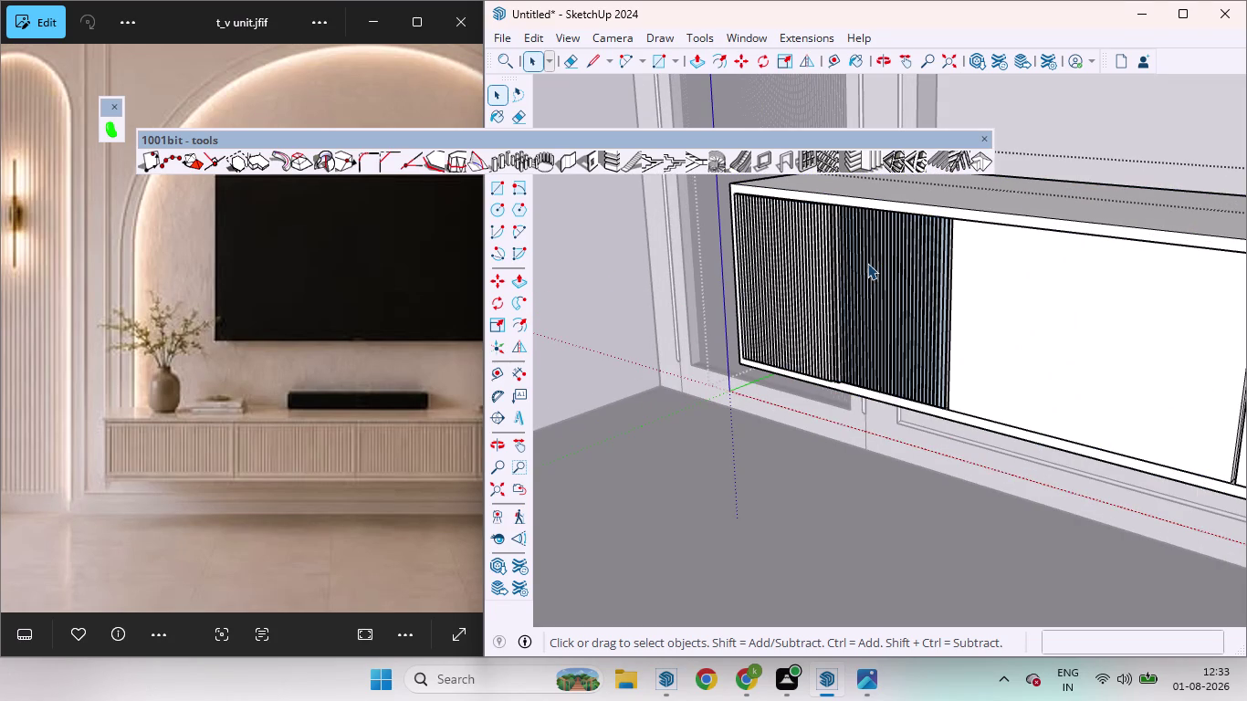
key(ctrl+z)
key(ctrl+z)
key(ctrl+z)
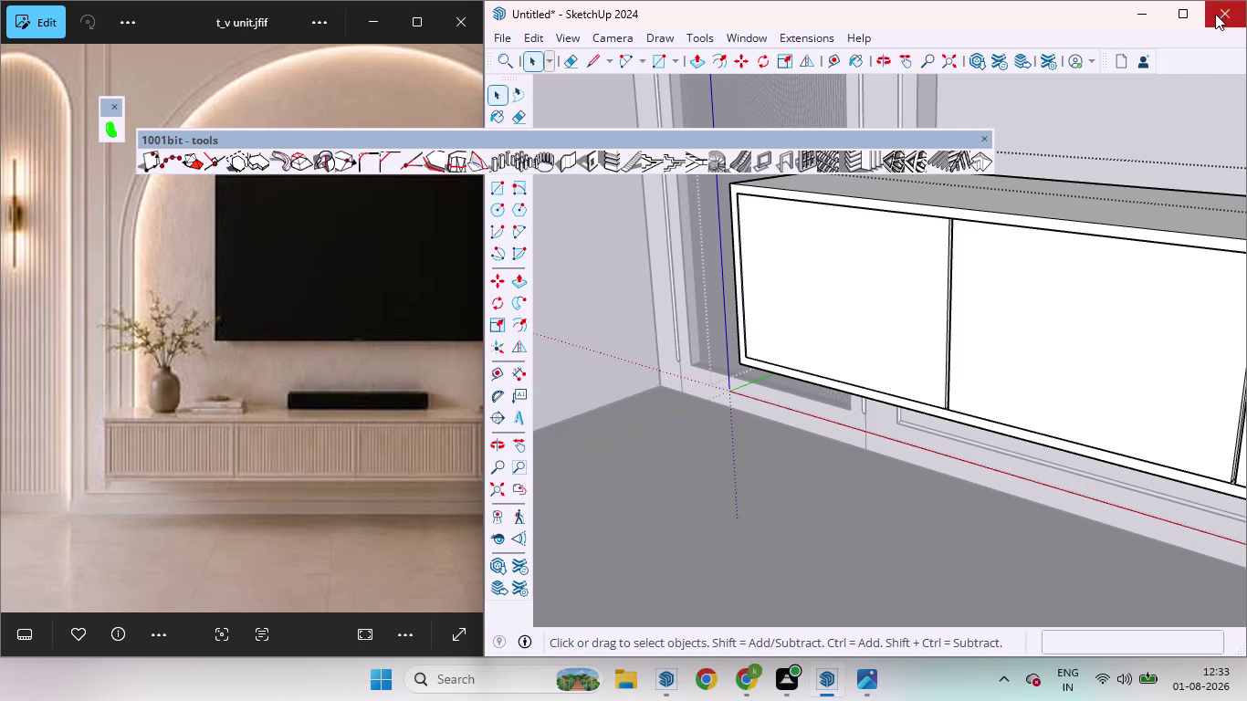
Orbit and zoom across the cabinet front to confirm all four doors are plain.
middle_drag(679, 244, 879, 191)
scroll(down, 3)
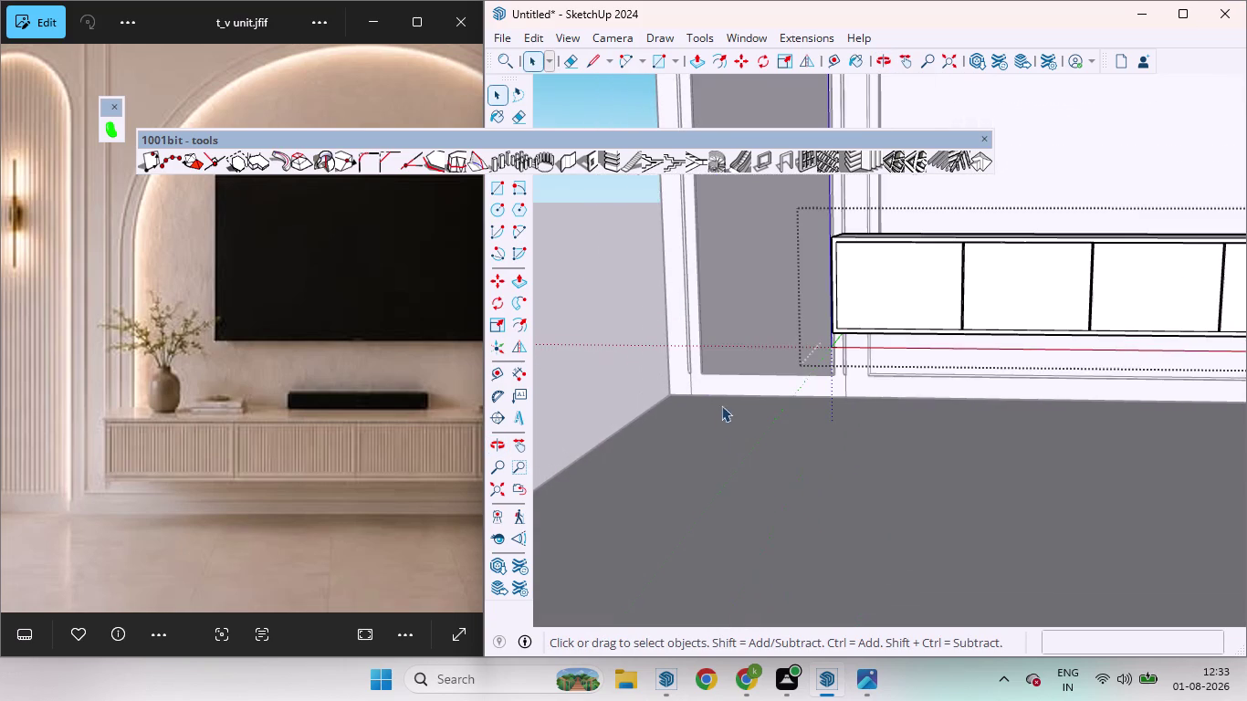
scroll(up, 3)
scroll(up, 3)
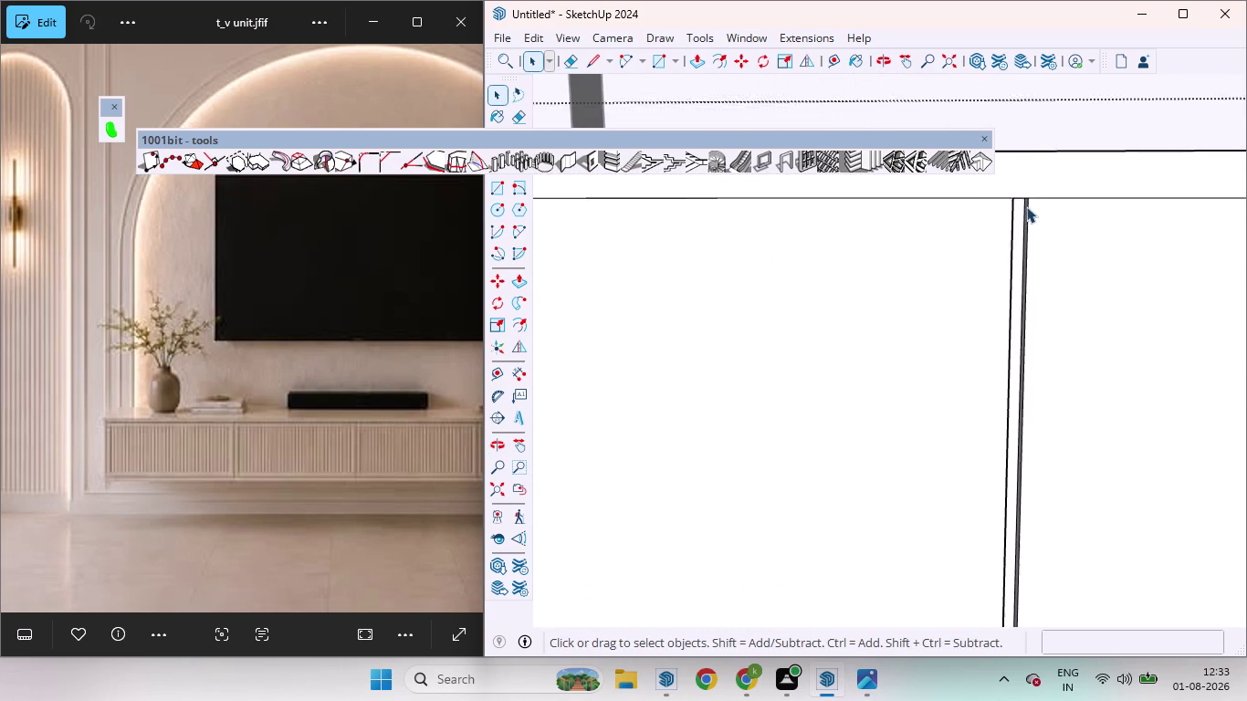
scroll(up, 3)
middle_drag(1025, 209, 975, 211)
scroll(down, 3)
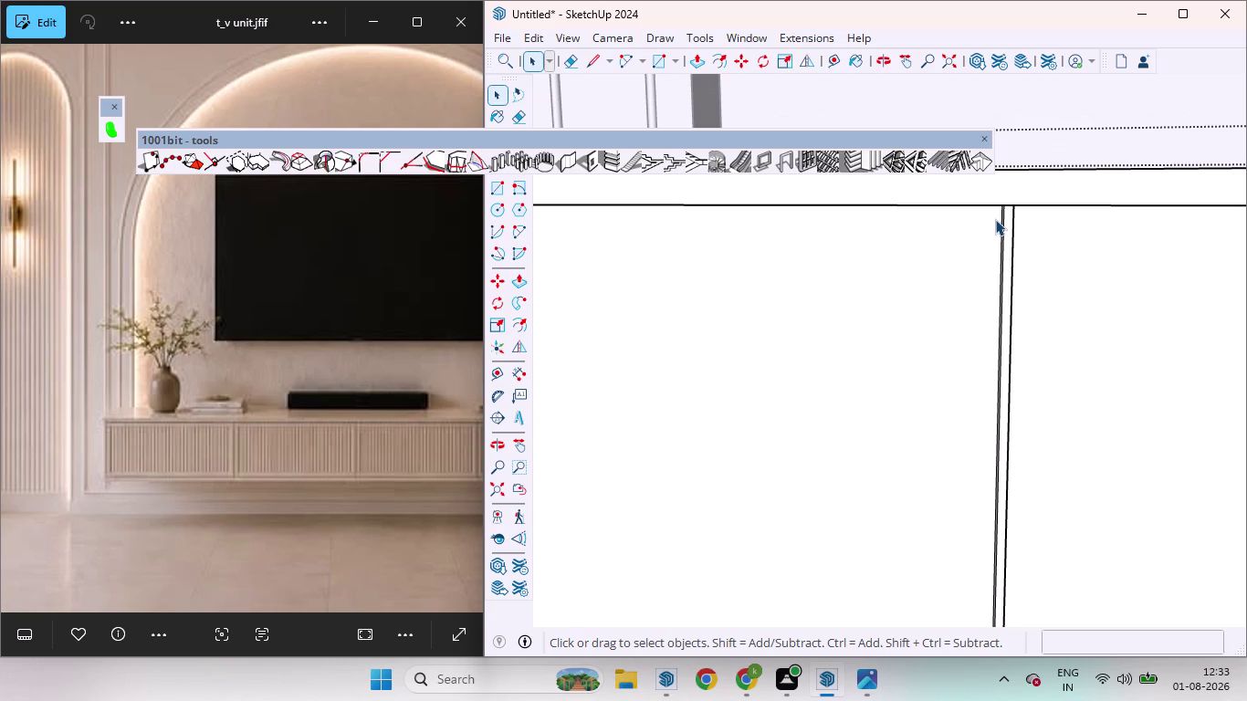
scroll(down, 3)
scroll(down, 3)
scroll(down, 3)
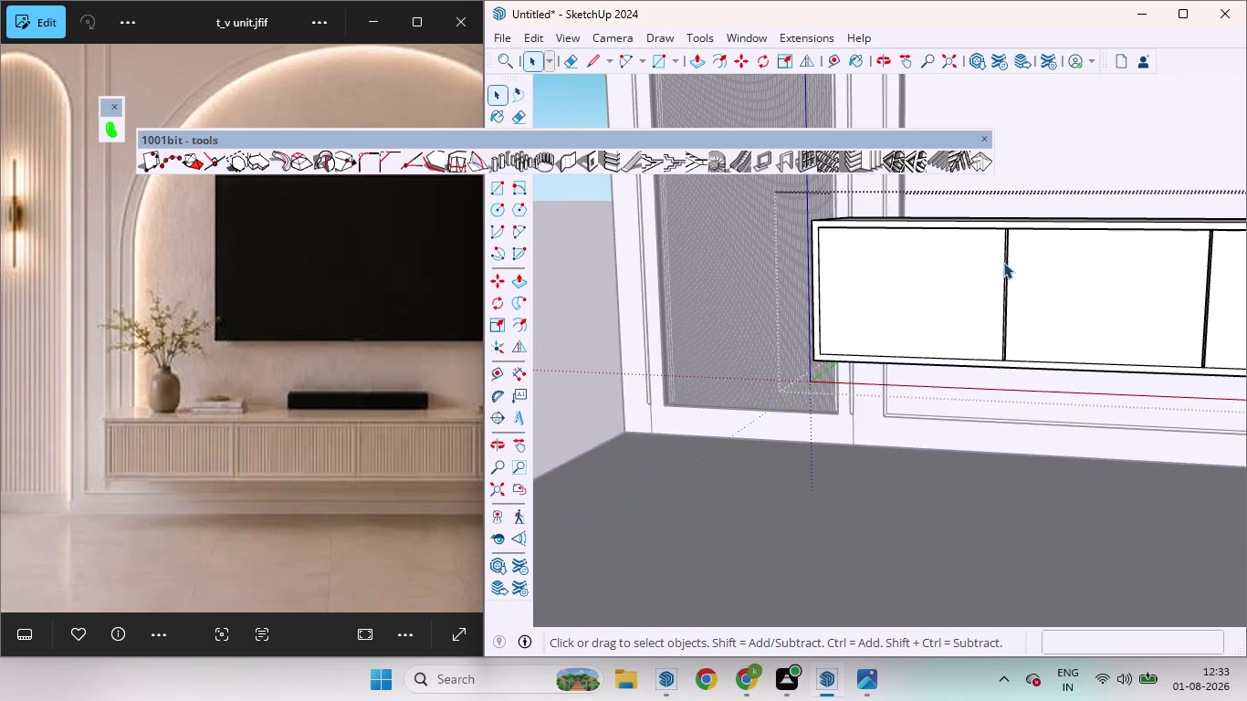
scroll(down, 3)
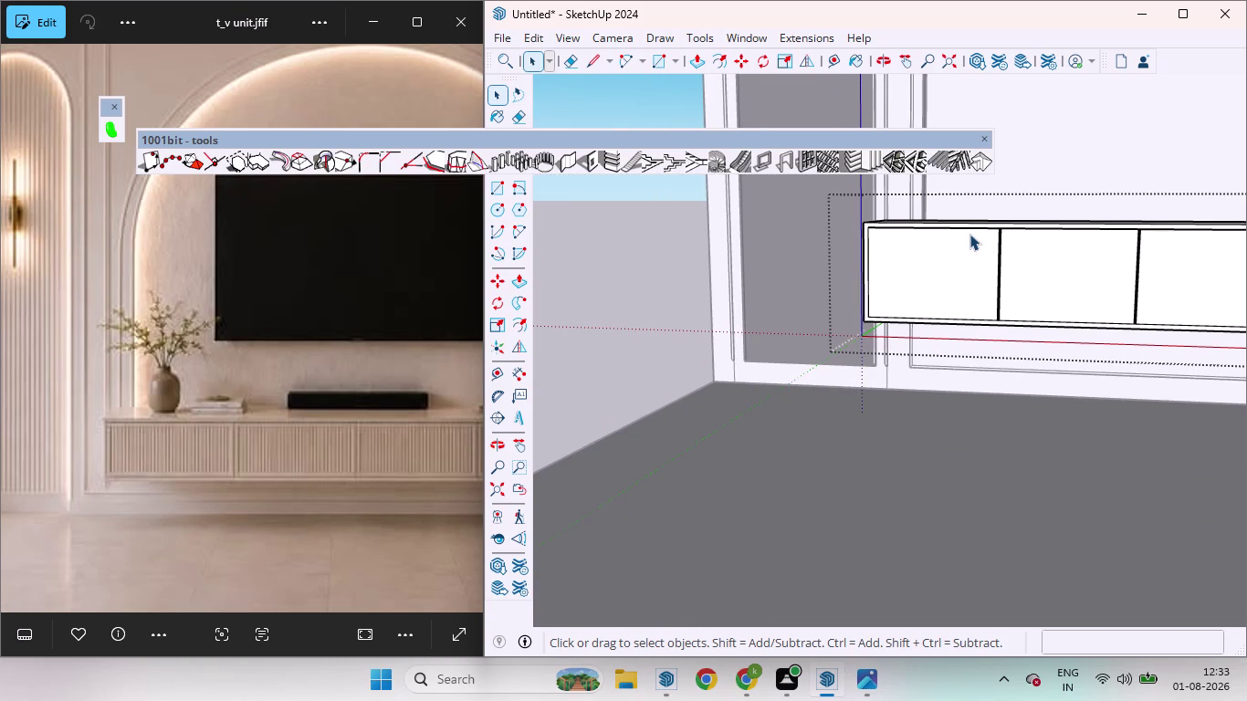
scroll(up, 3)
scroll(up, 3)
scroll(up, 3)
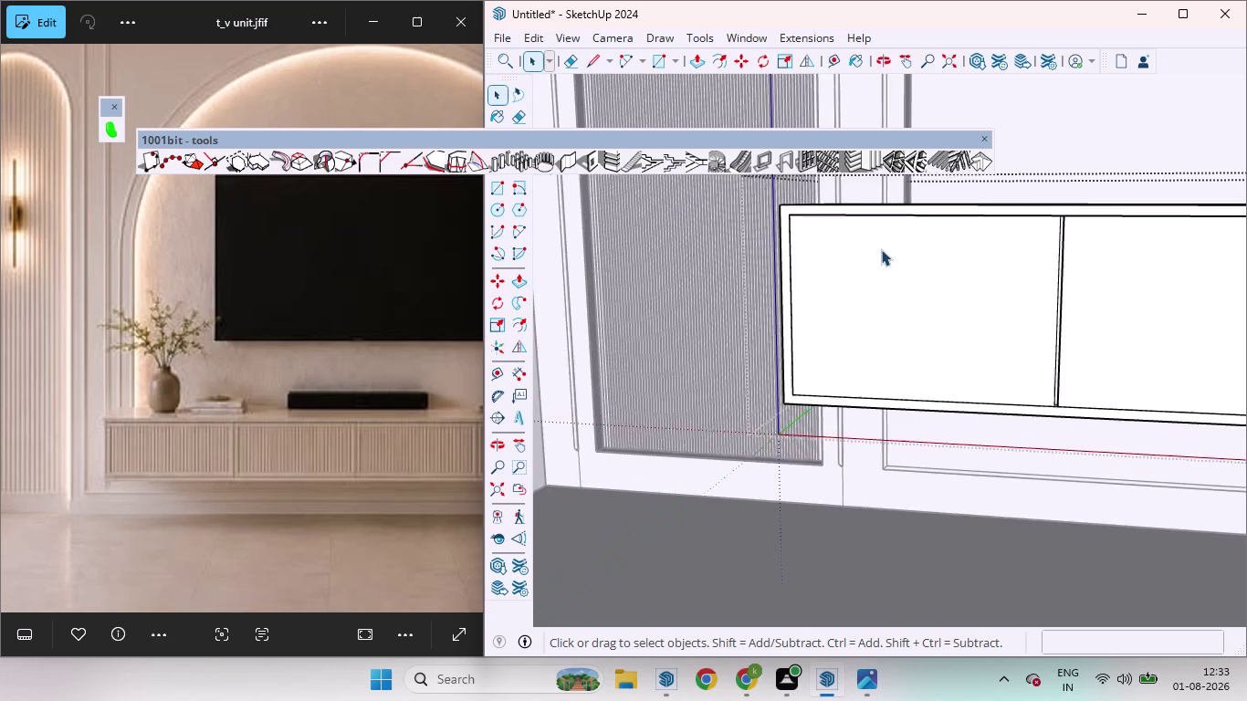
scroll(up, 3)
scroll(up, 3)
middle_drag(791, 241, 747, 255)
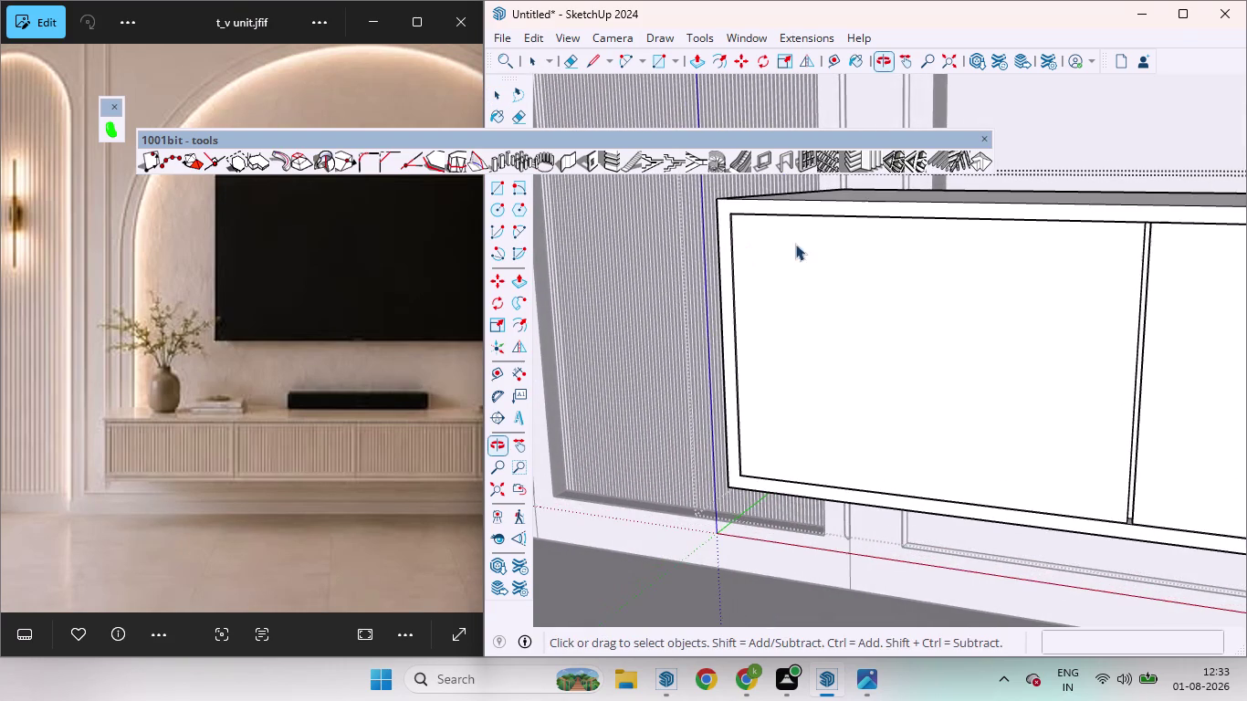
scroll(up, 3)
Start a 5 mm-wide rectangle at the left door's top-left corner.
key(r)
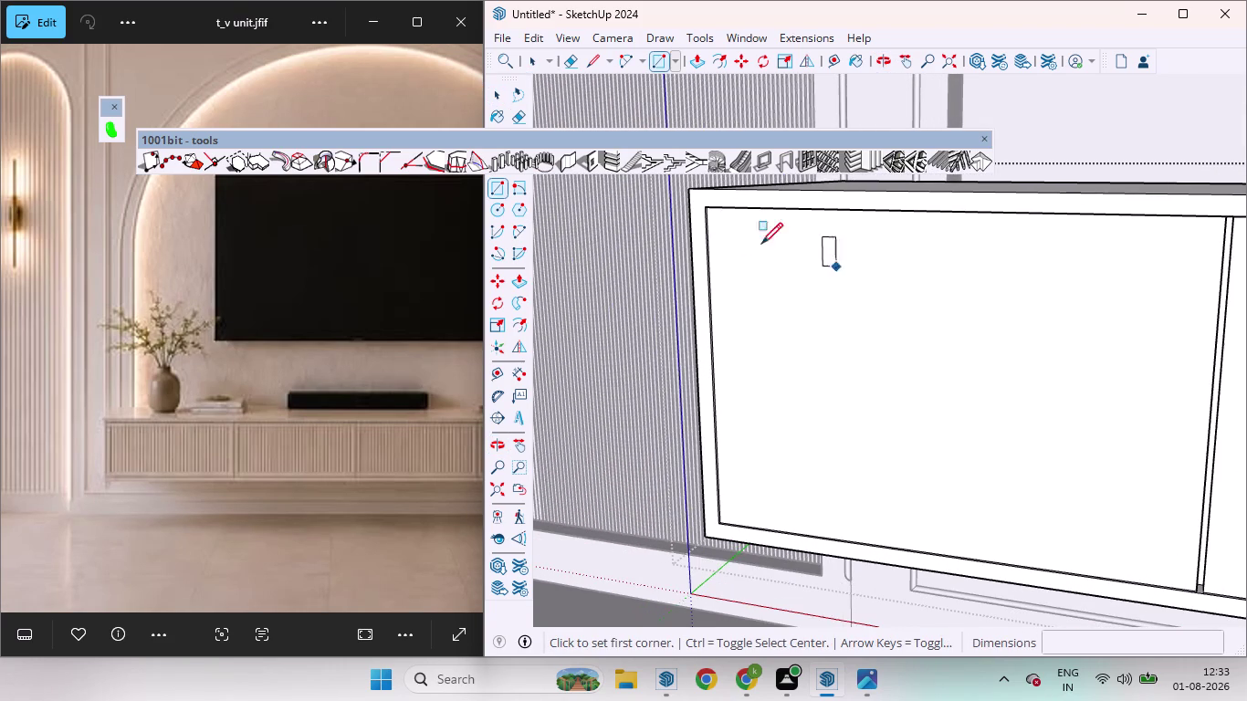
scroll(up, 3)
scroll(down, 3)
scroll(up, 3)
scroll(down, 3)
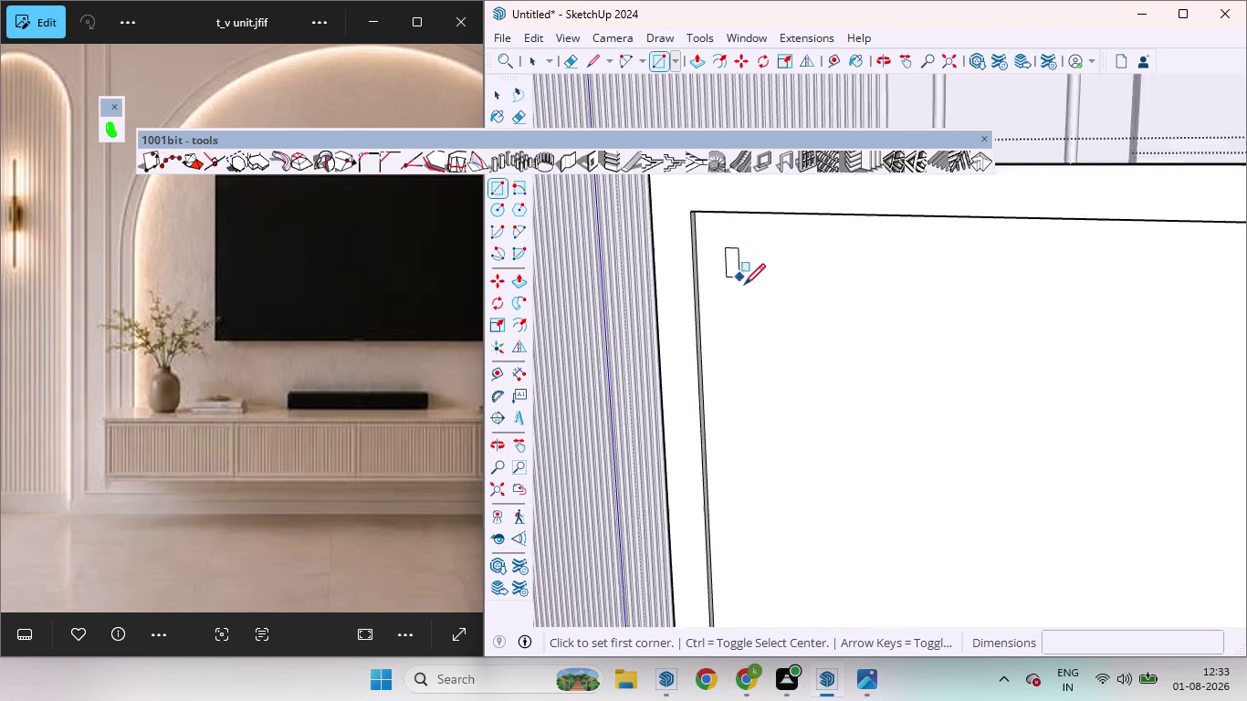
scroll(down, 3)
middle_drag(745, 307, 774, 276)
scroll(up, 3)
scroll(up, 3)
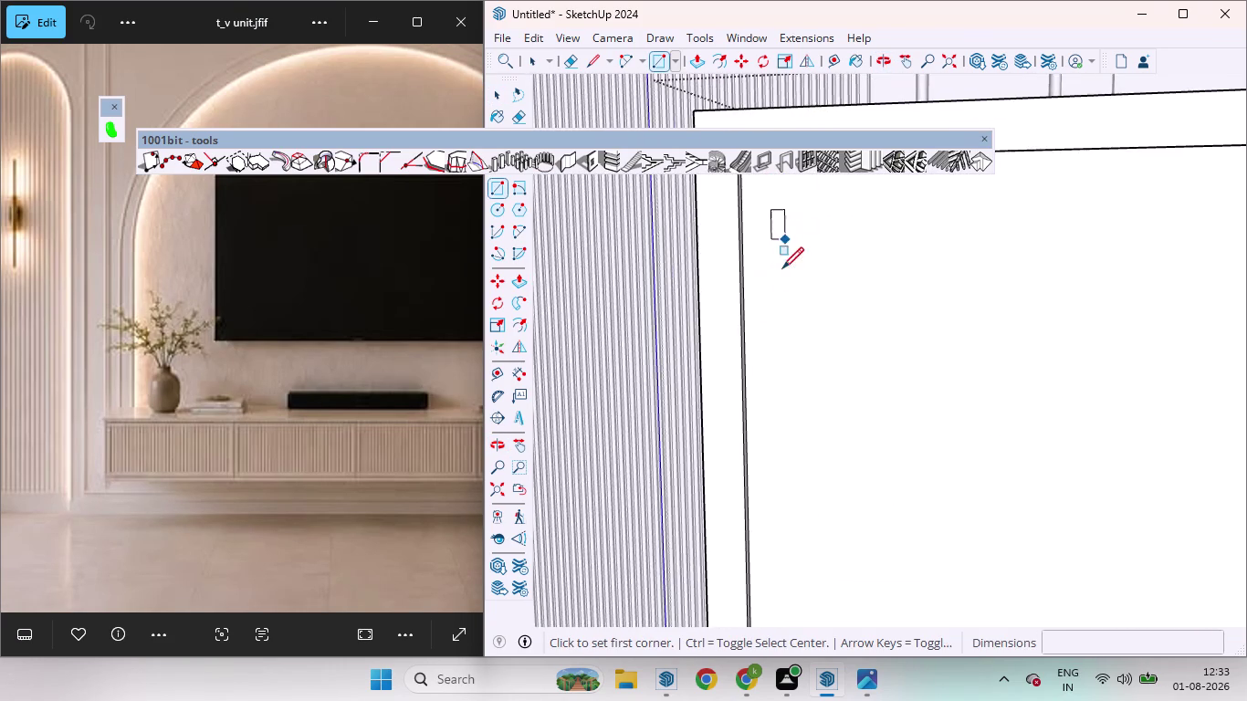
scroll(down, 3)
scroll(up, 3)
scroll(down, 3)
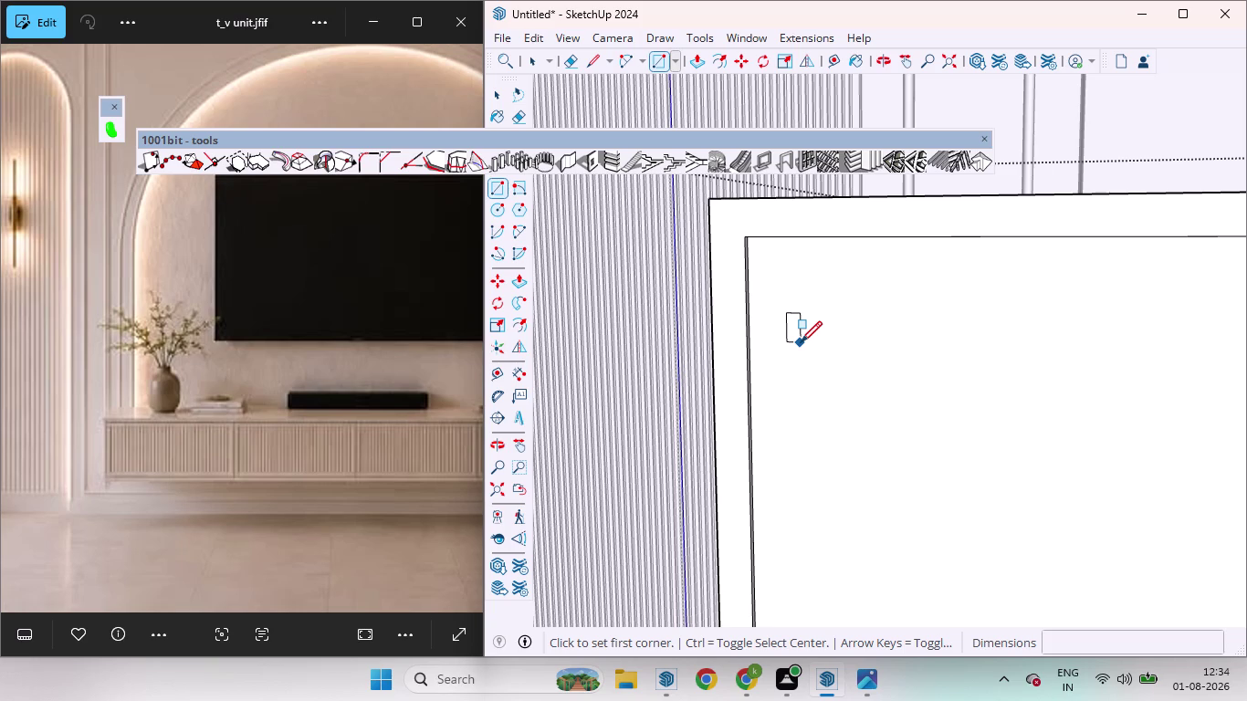
scroll(down, 3)
scroll(up, 3)
middle_drag(804, 324, 793, 221)
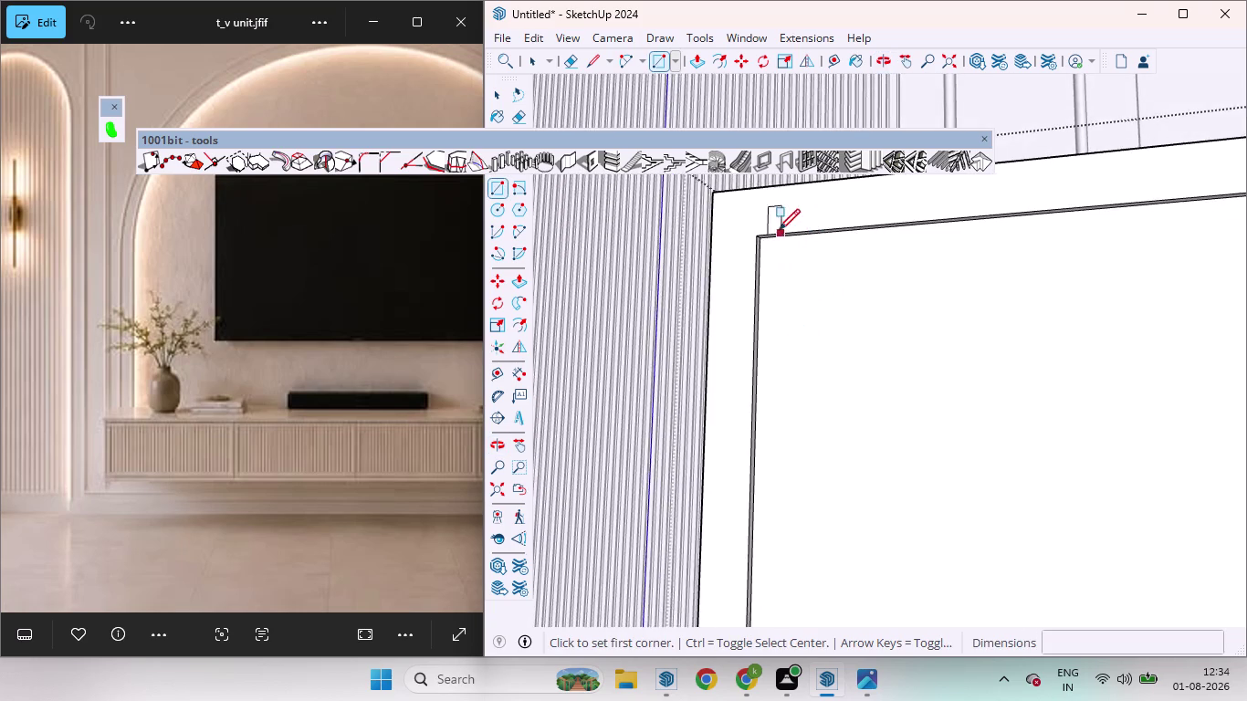
scroll(up, 3)
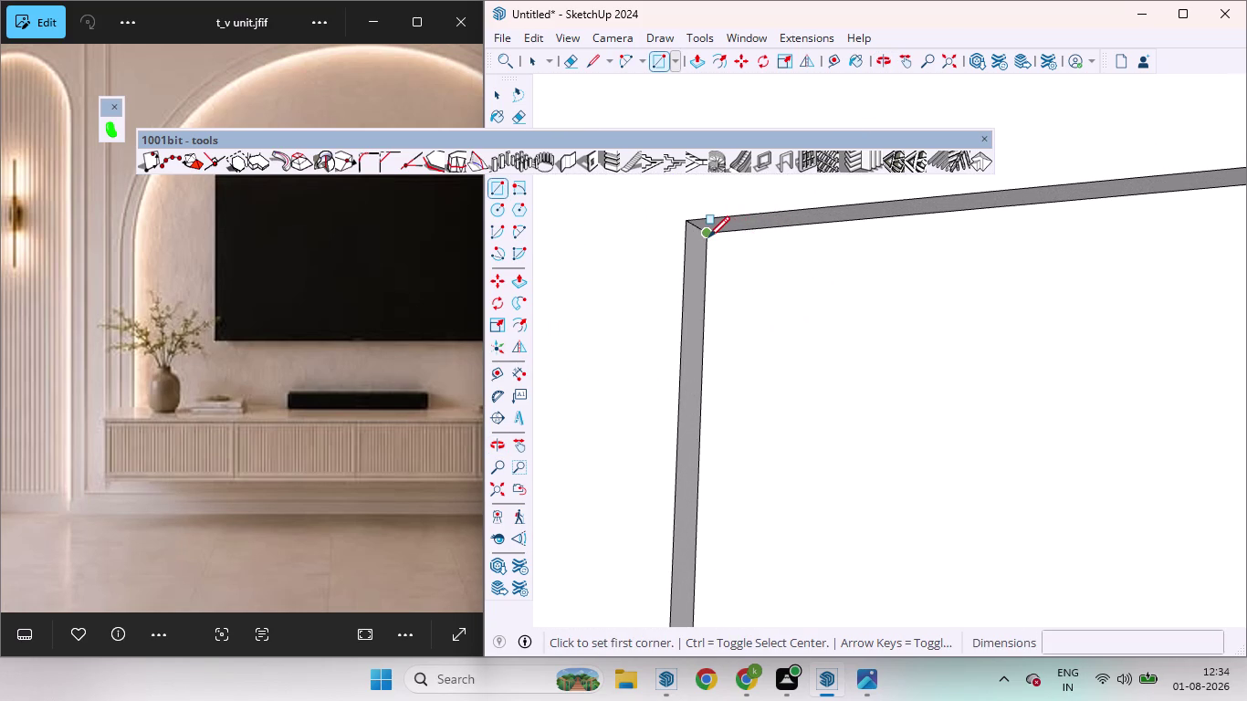
click(708, 237)
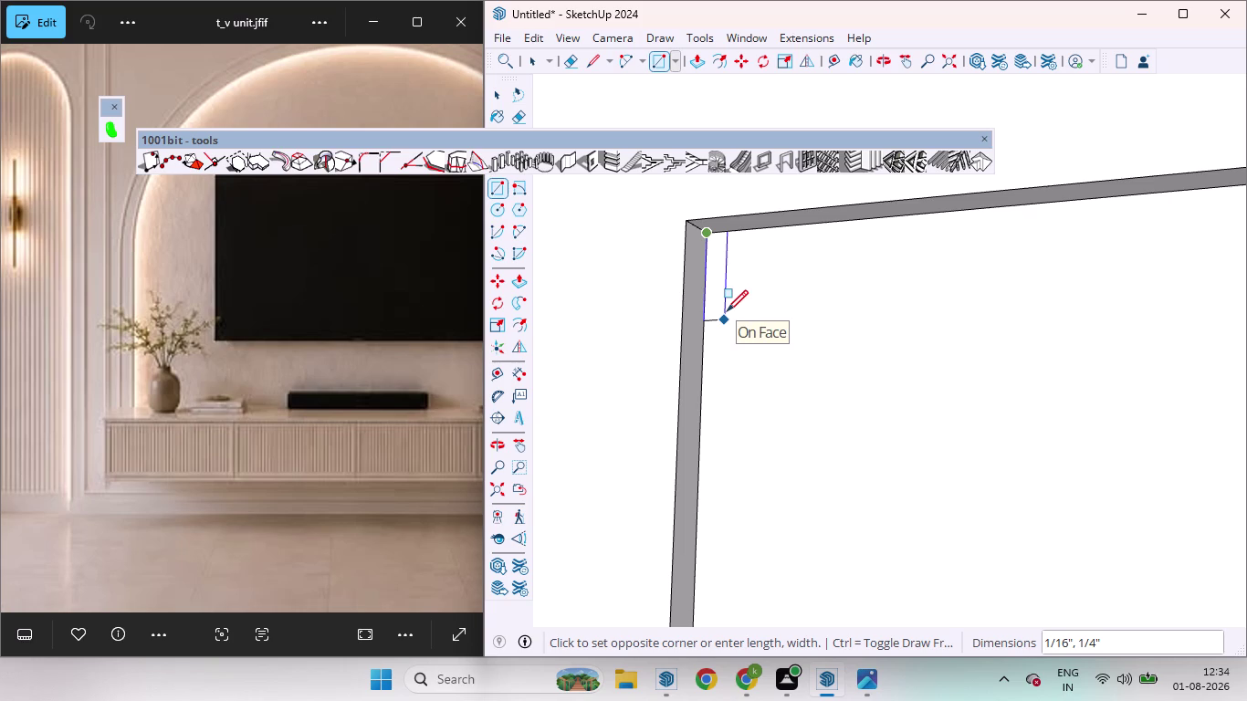
text(5mm)
key(comma)
Extend the 5 mm strip down to the door's bottom edge to complete it.
scroll(down, 3)
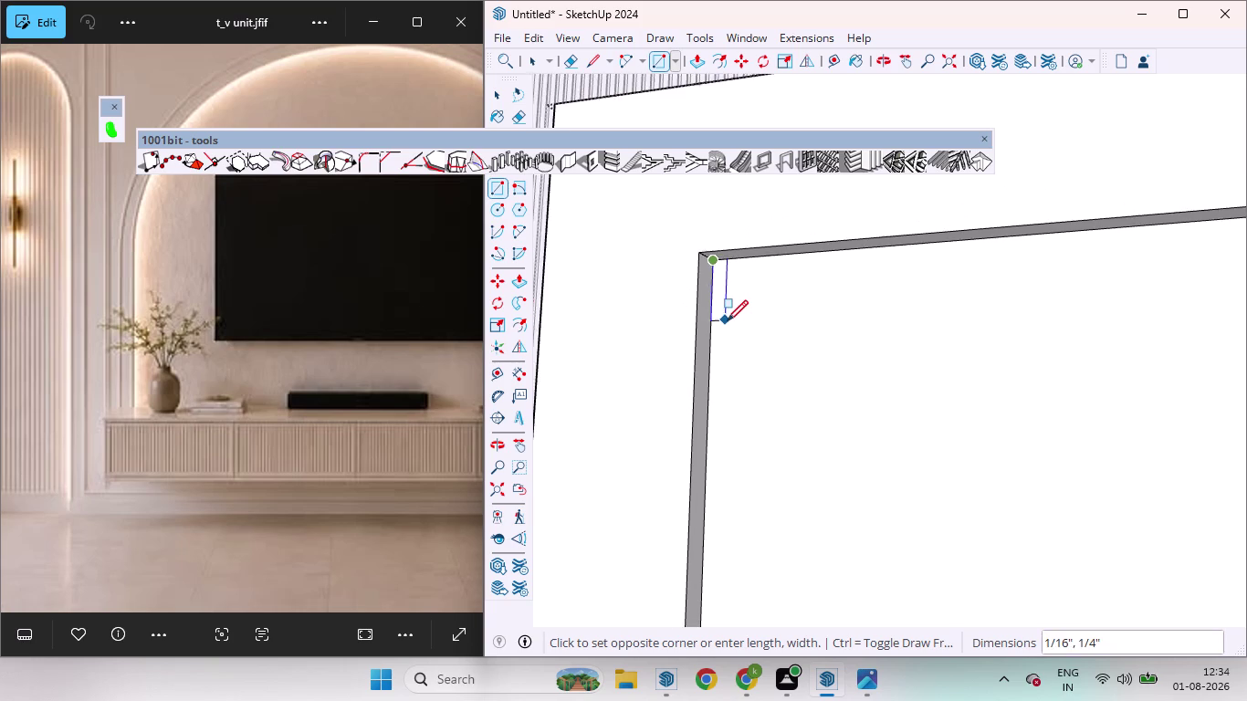
scroll(down, 3)
scroll(down, 3)
scroll(down, 3)
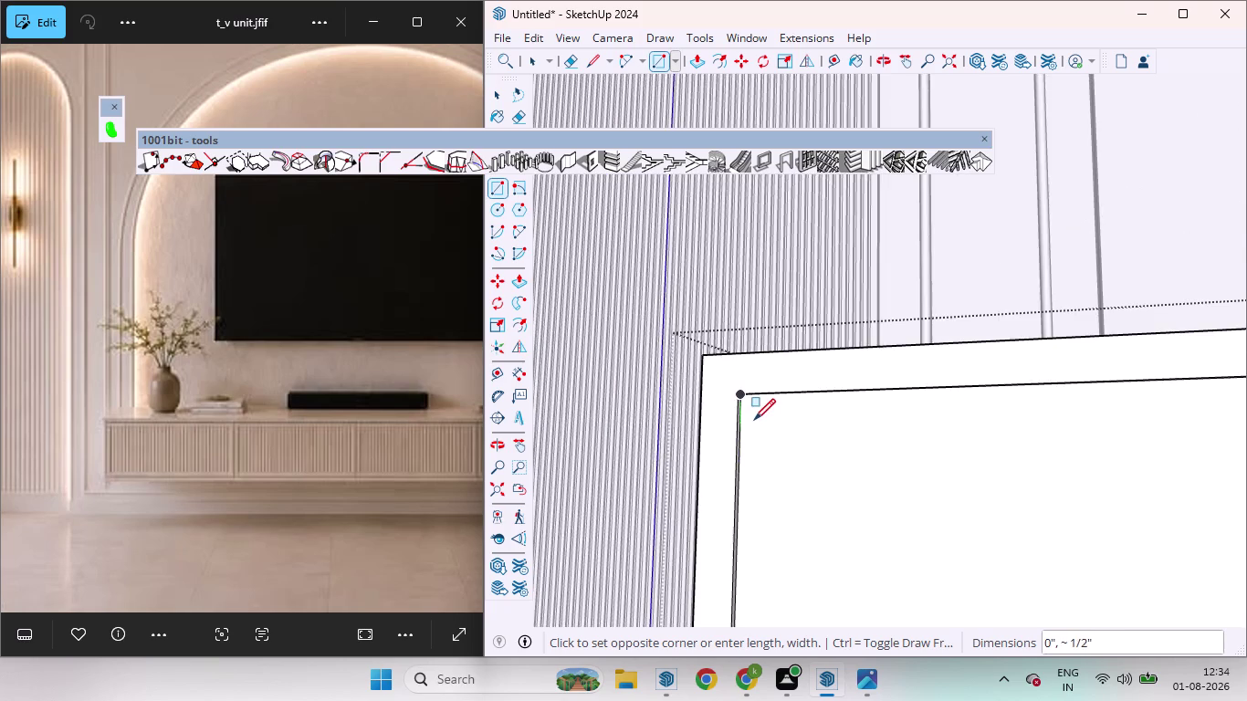
scroll(down, 3)
scroll(down, 3)
scroll(up, 3)
scroll(up, 3)
scroll(down, 3)
scroll(up, 3)
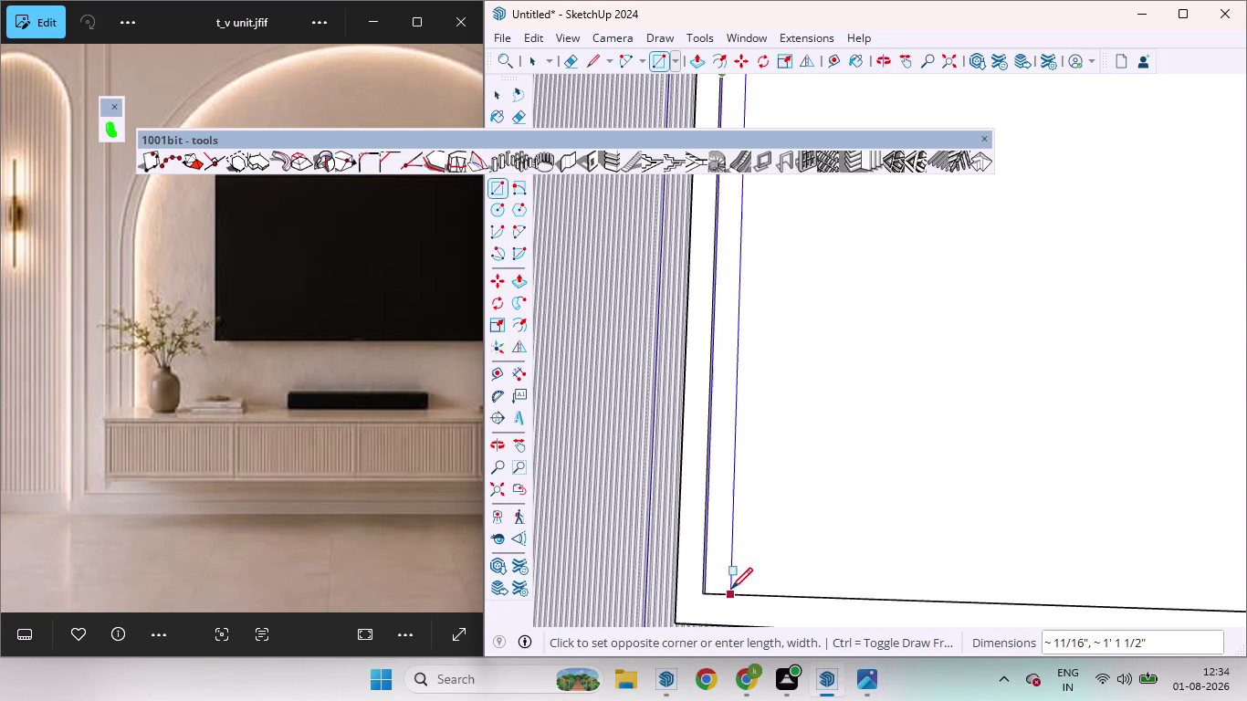
scroll(up, 3)
middle_drag(735, 449, 692, 589)
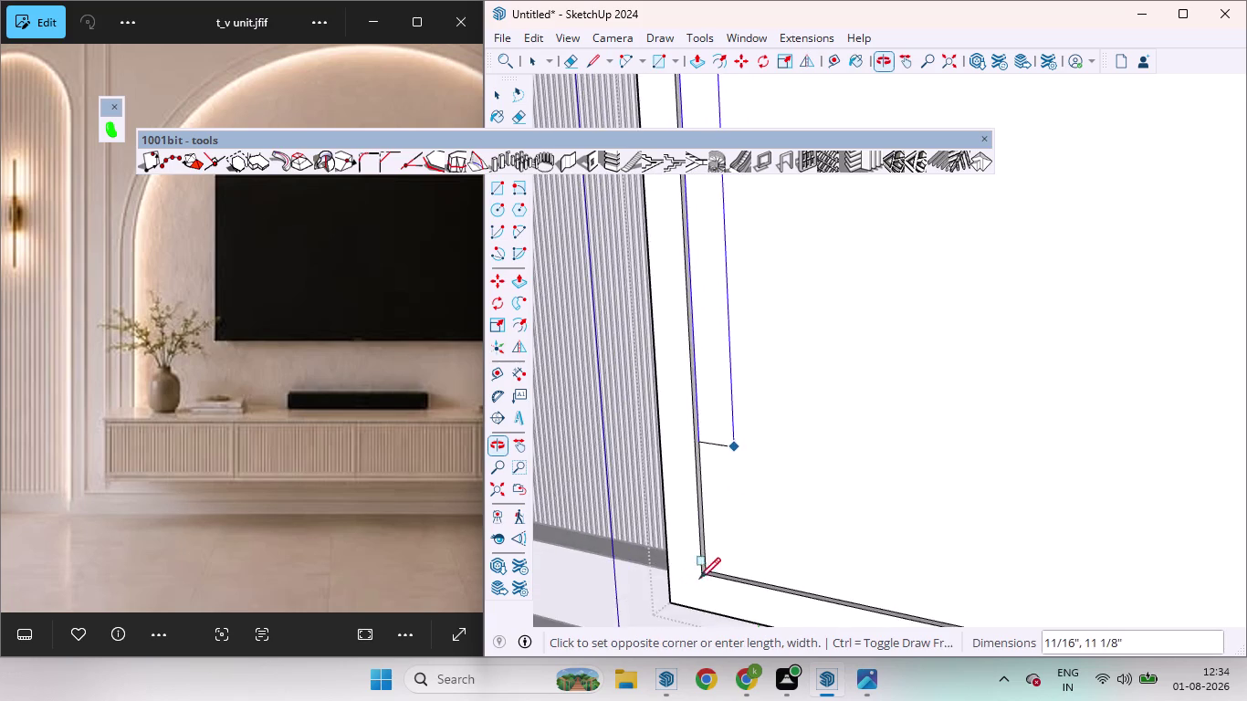
scroll(up, 3)
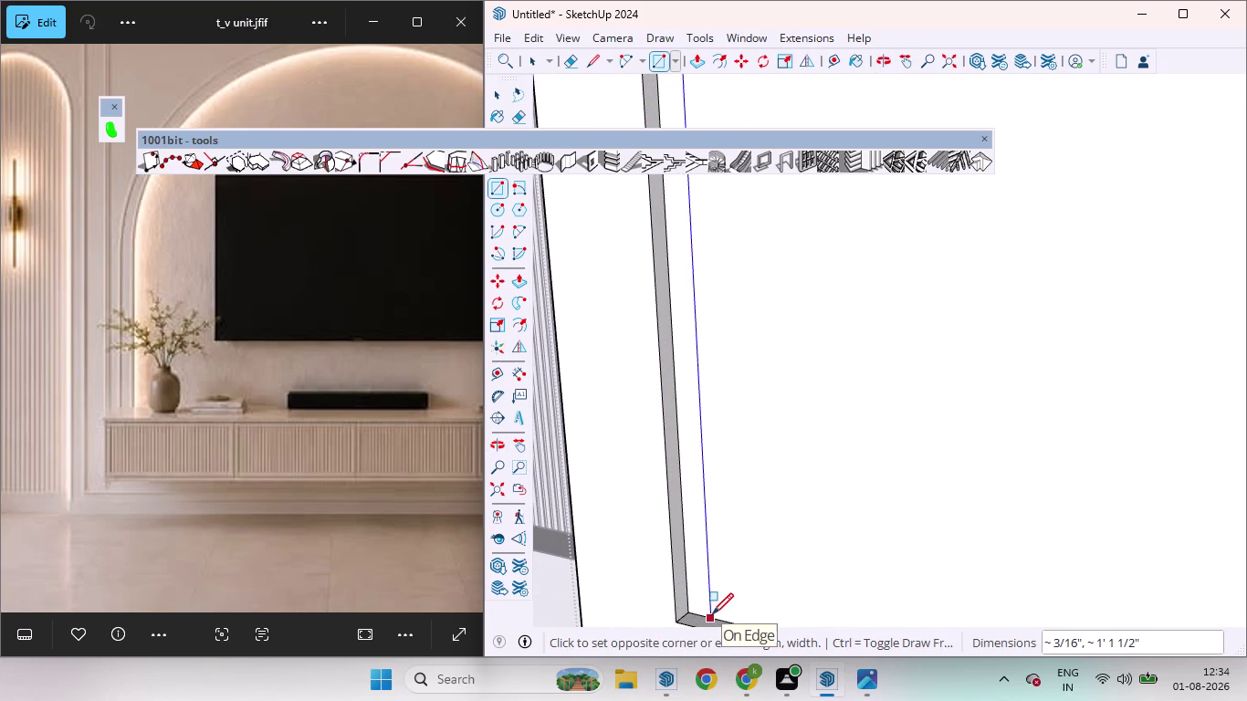
click(712, 615)
key(space)
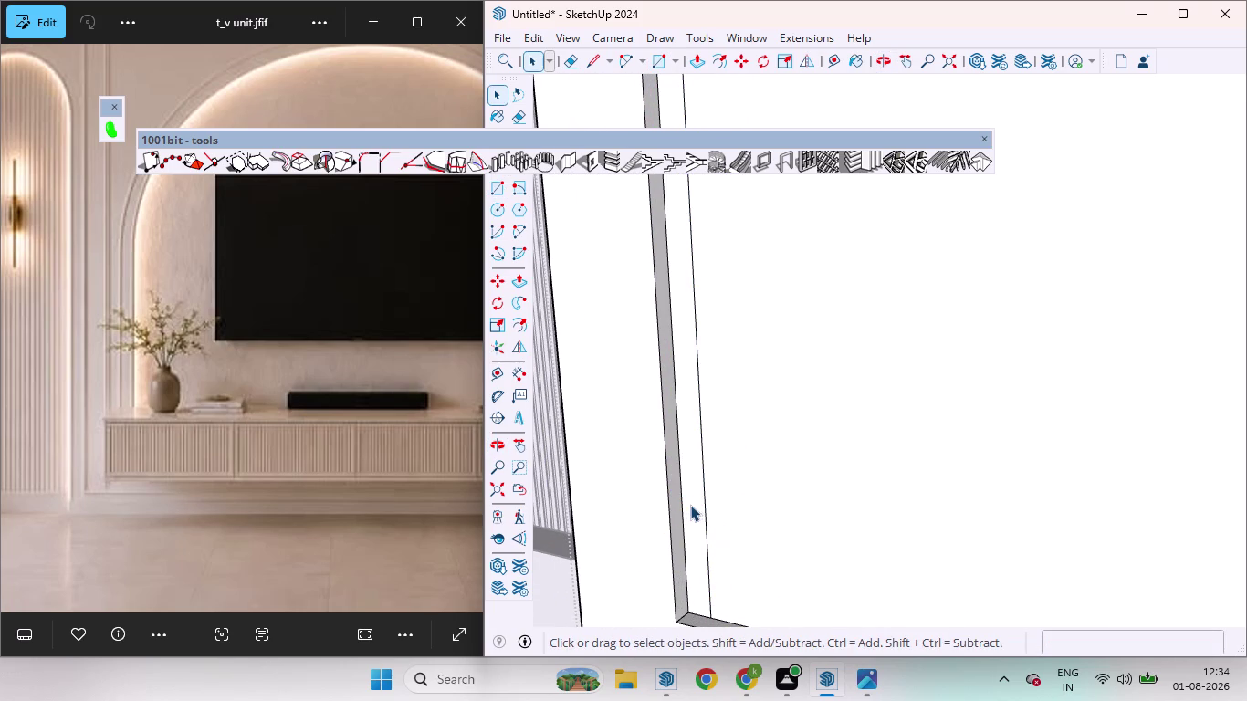
Push-pull the thin strip out 1/16 inch to form a raised slat.
click(692, 504)
key(p)
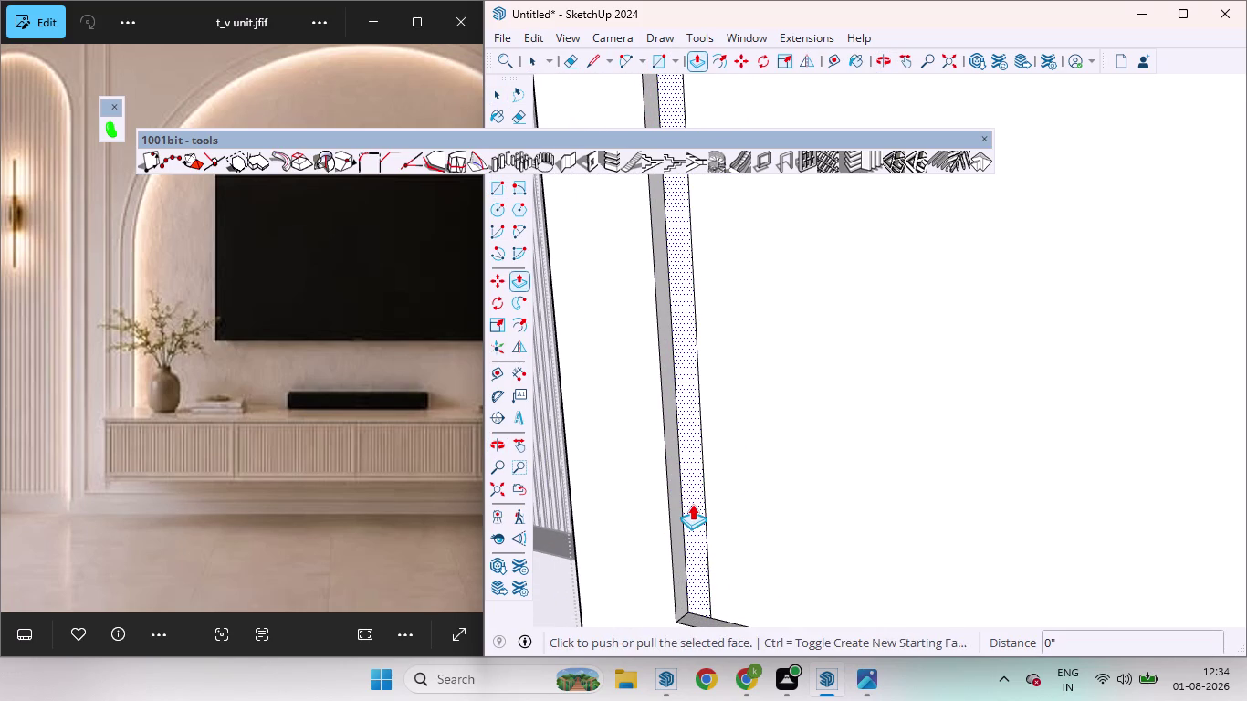
click(692, 504)
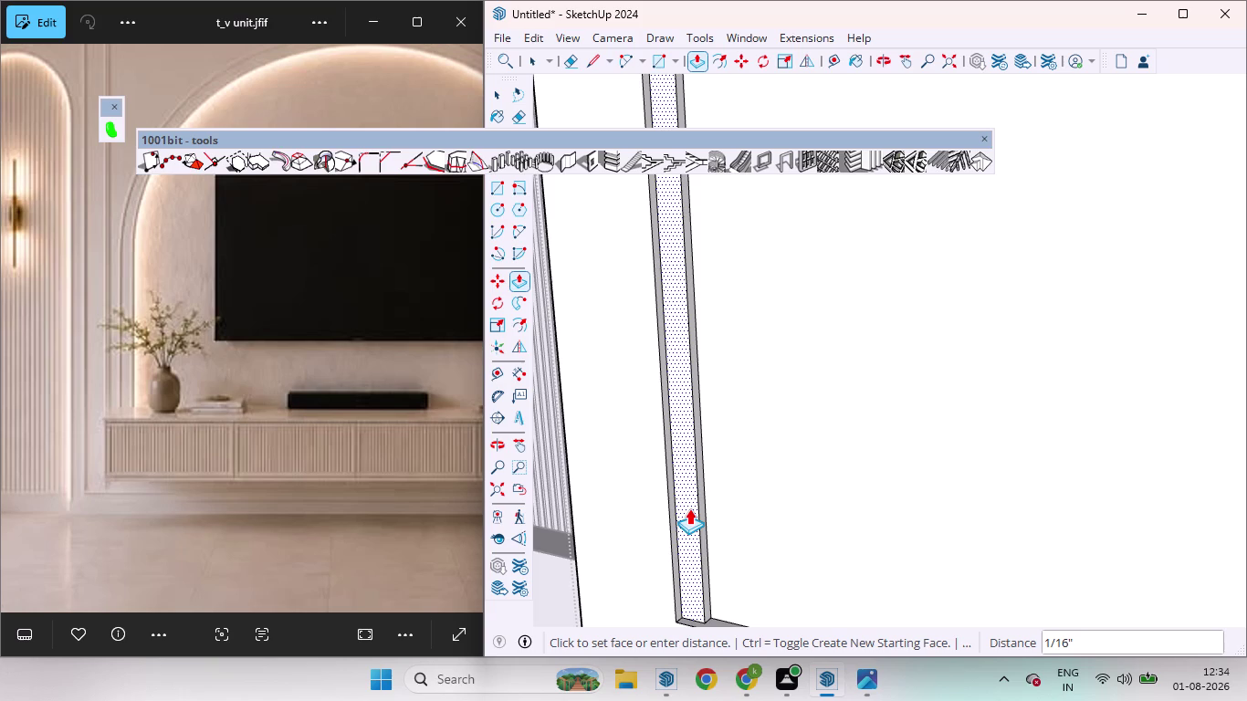
key(space)
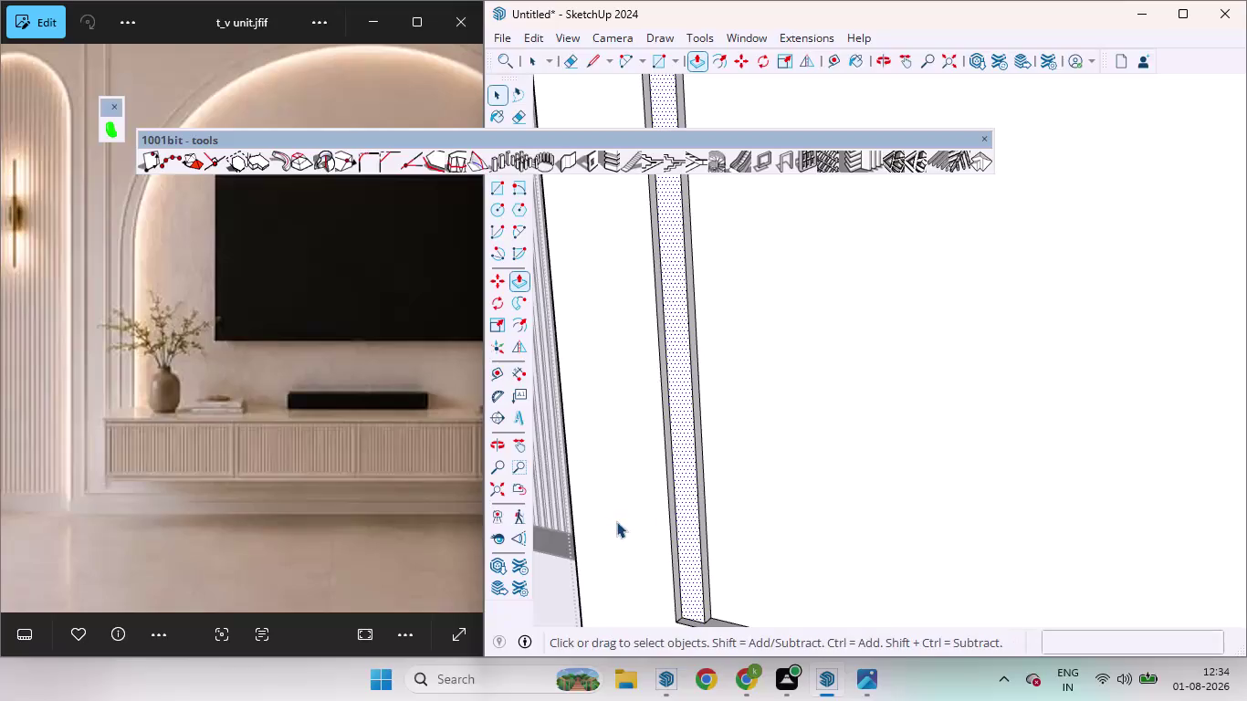
Select the whole raised slat and apply a context-menu action to it.
double_click(688, 512)
triple_click(688, 512)
click(687, 512)
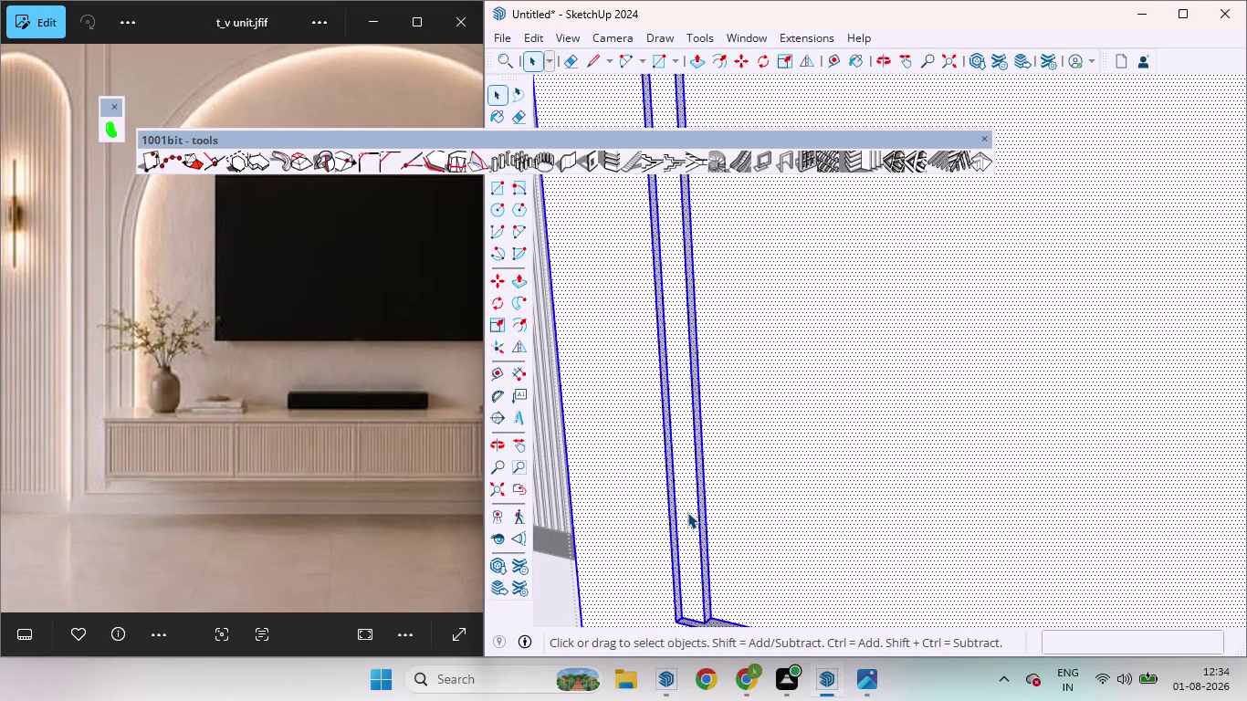
click(690, 513)
click(705, 525)
click(706, 526)
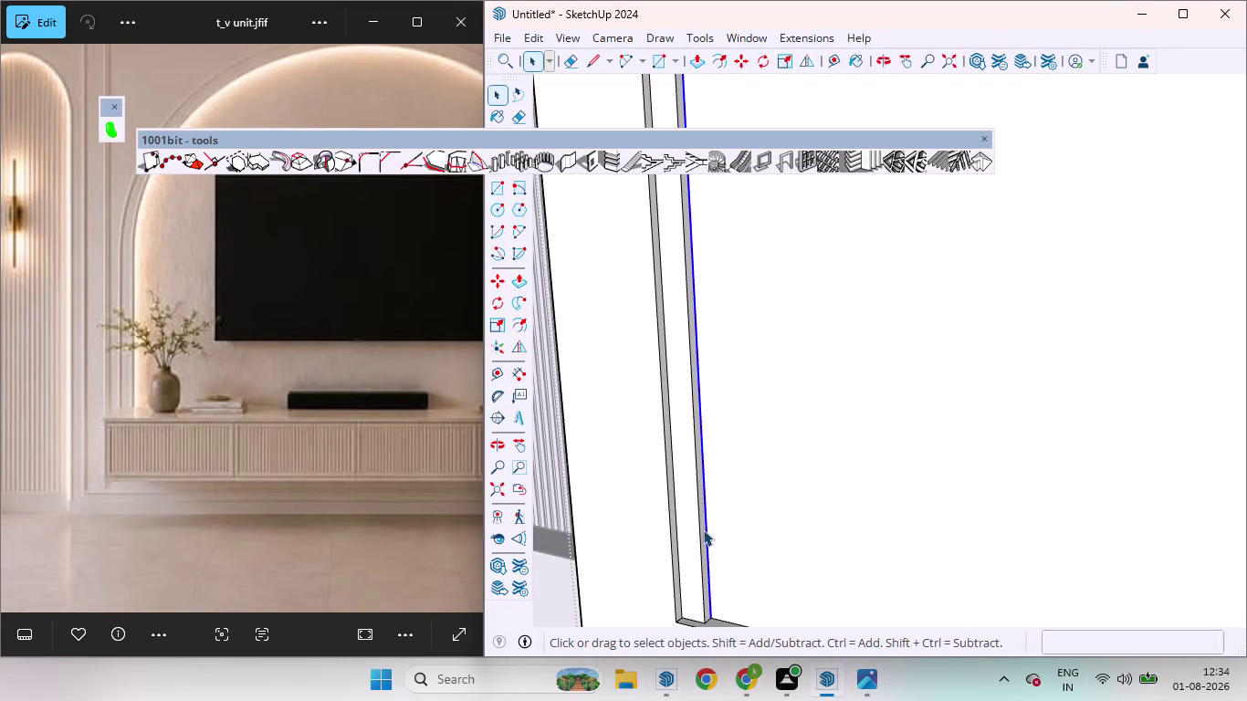
double_click(703, 530)
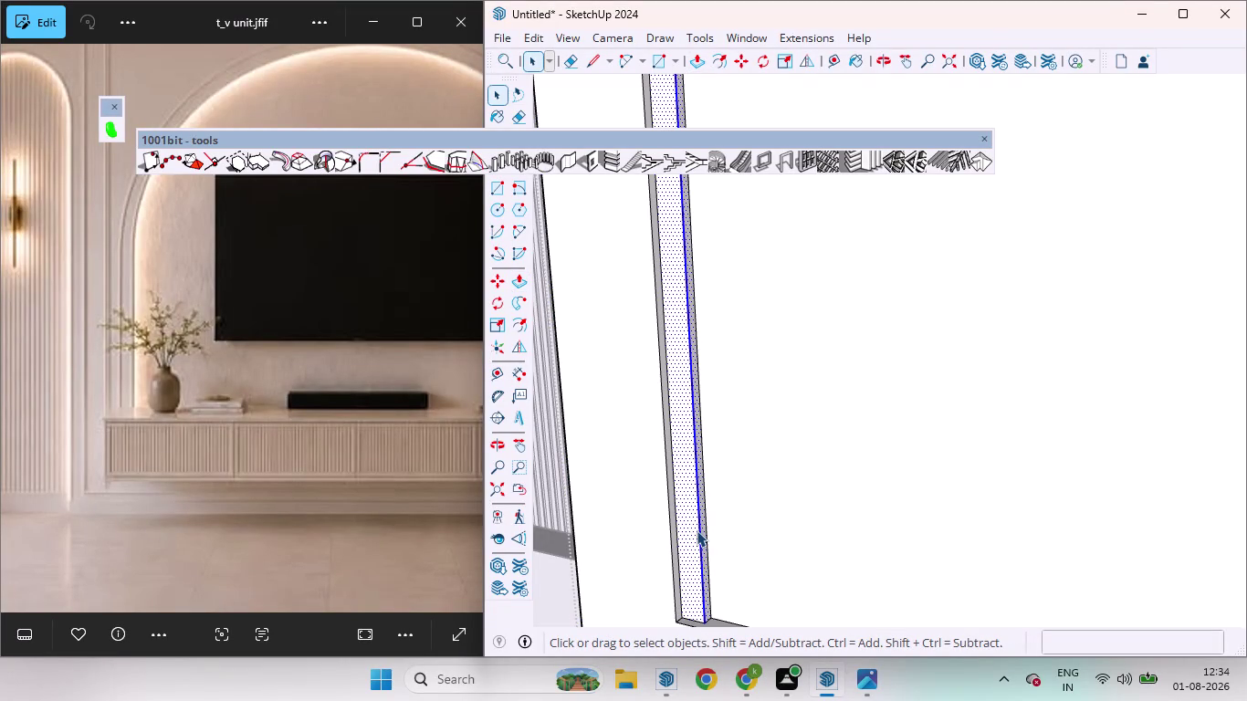
right_click(697, 530)
click(757, 241)
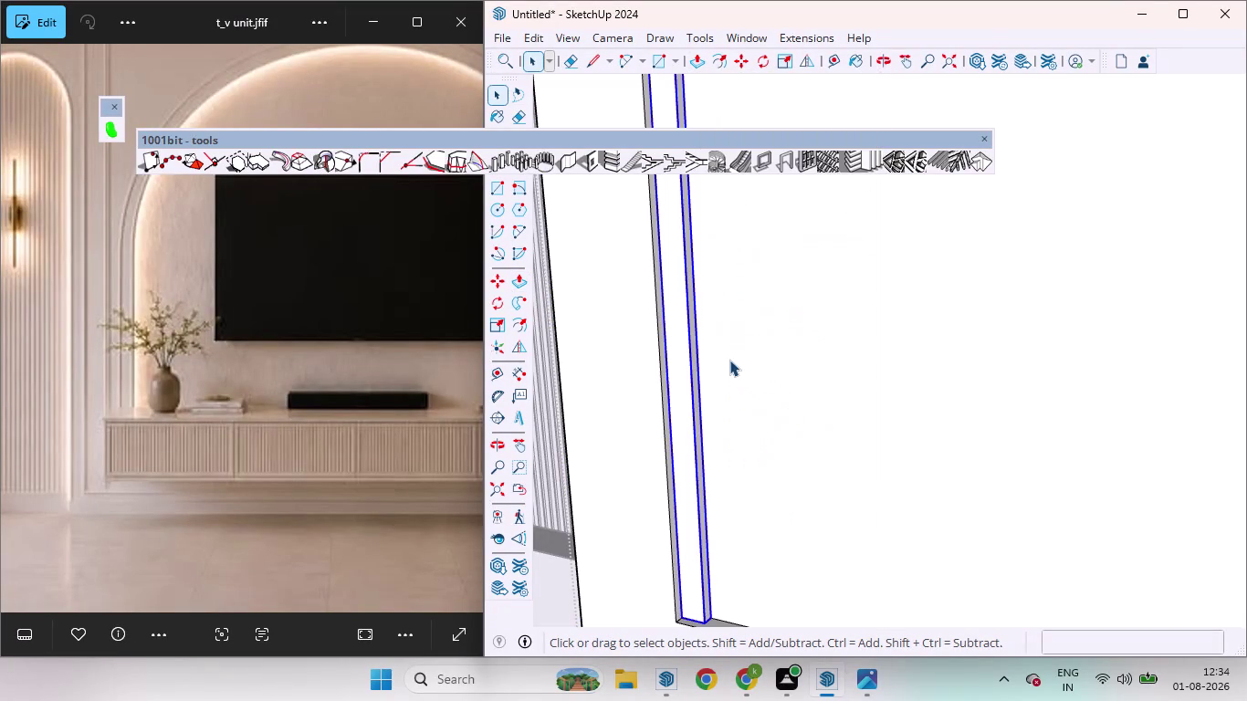
scroll(down, 3)
scroll(down, 3)
scroll(down, 3)
middle_drag(767, 460, 849, 453)
scroll(up, 3)
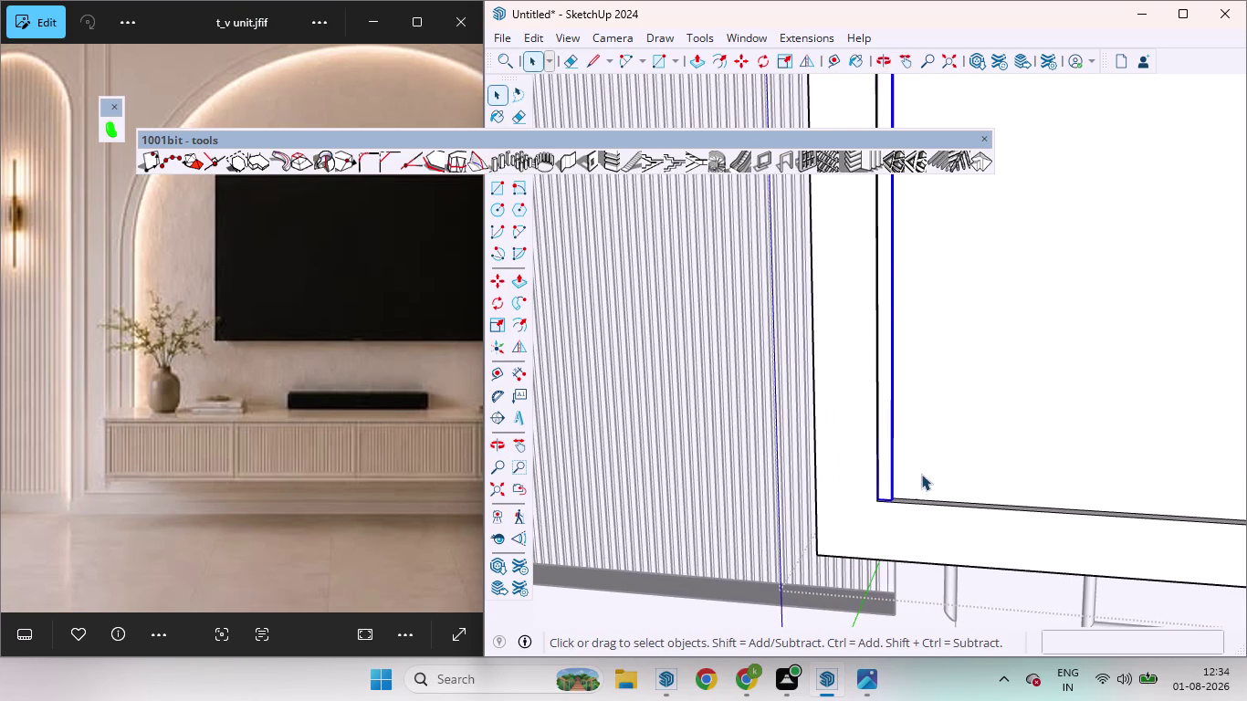
Copy the slat just beside itself and array it to 10 copies.
key(m)
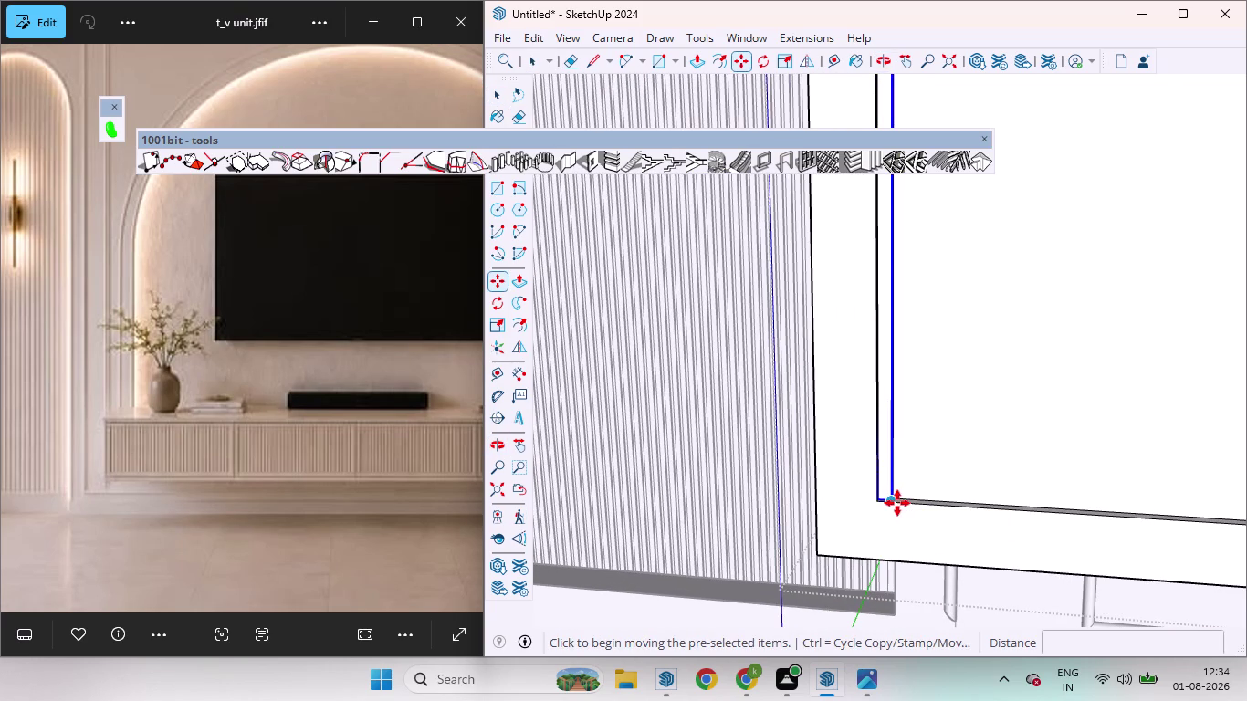
click(893, 502)
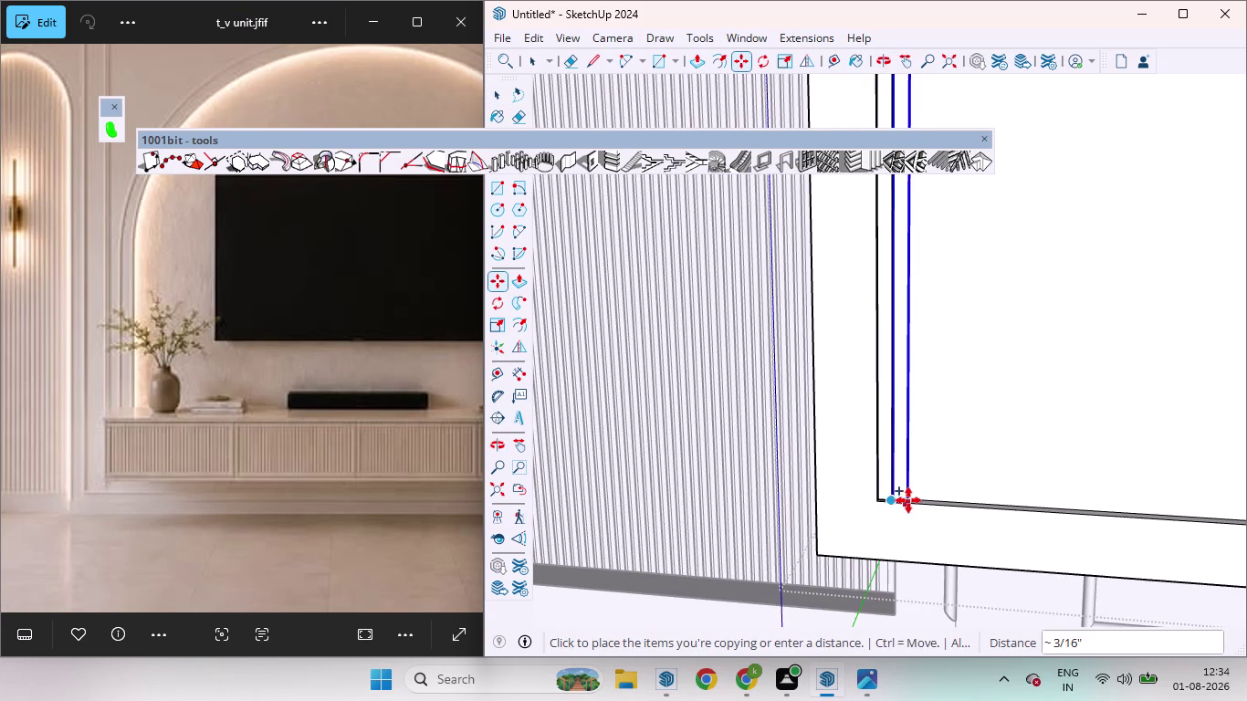
scroll(up, 3)
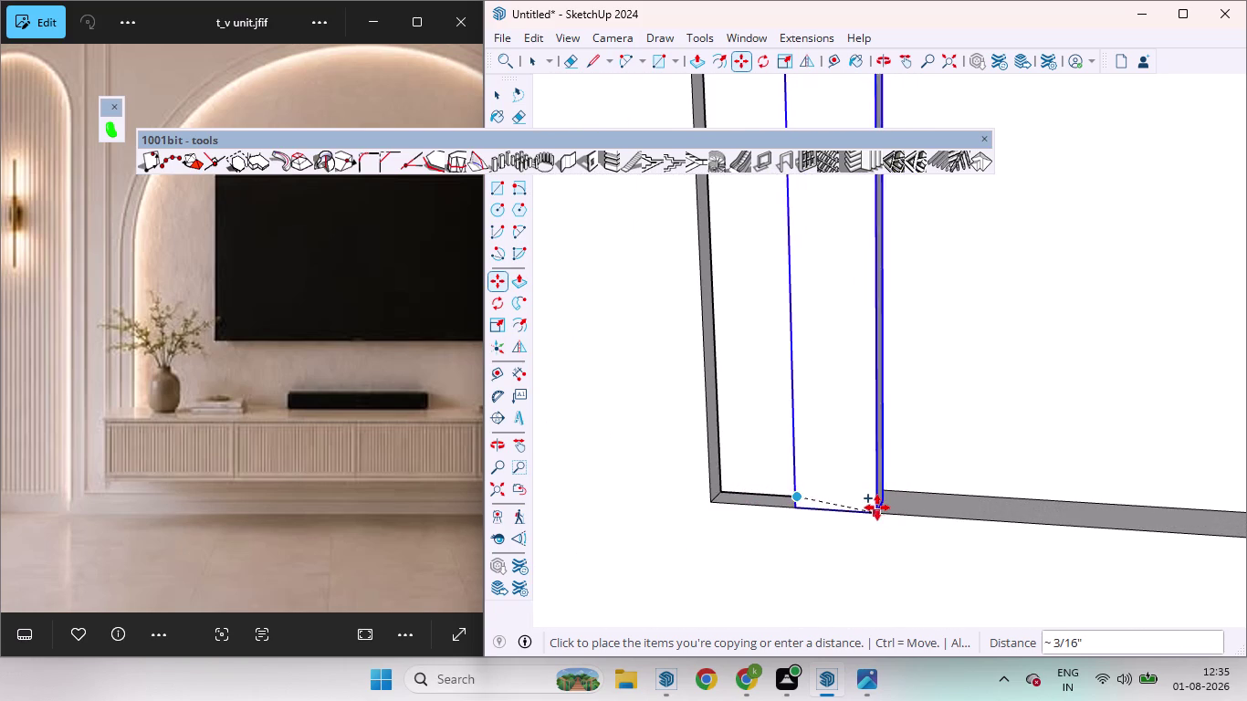
click(887, 505)
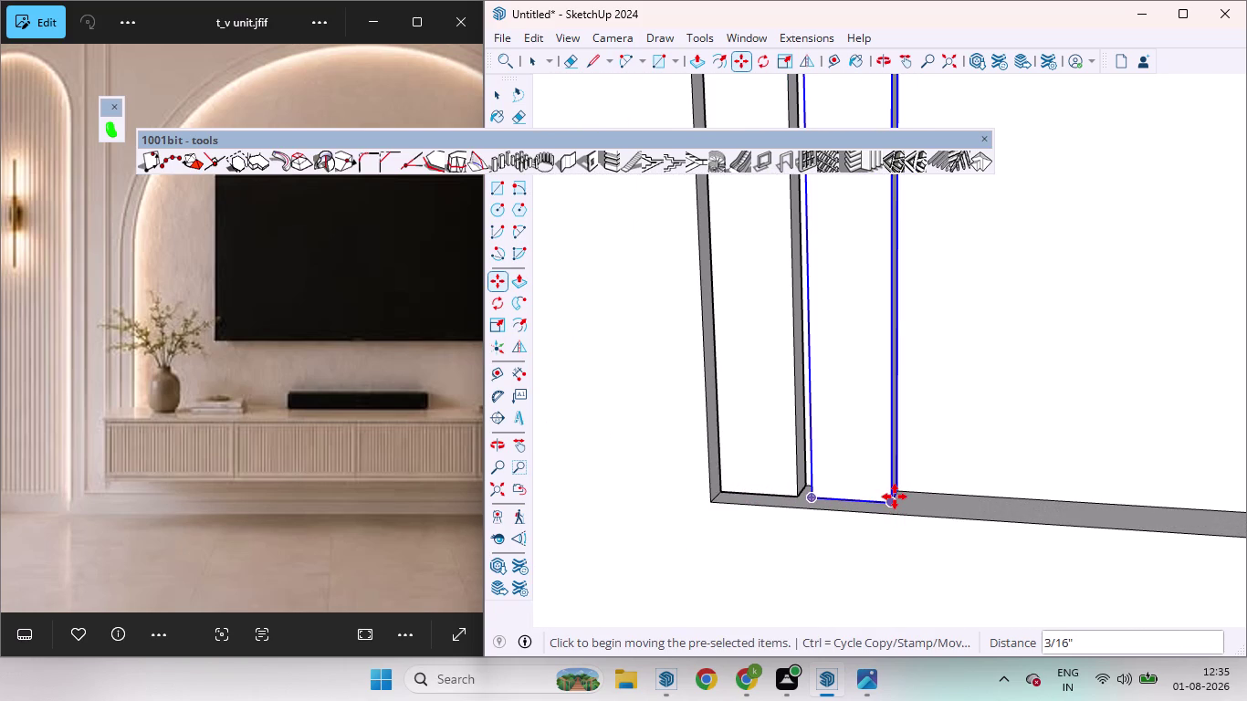
key(shift+asterisk)
text(10)
key(Return)
scroll(down, 3)
scroll(down, 3)
scroll(down, 3)
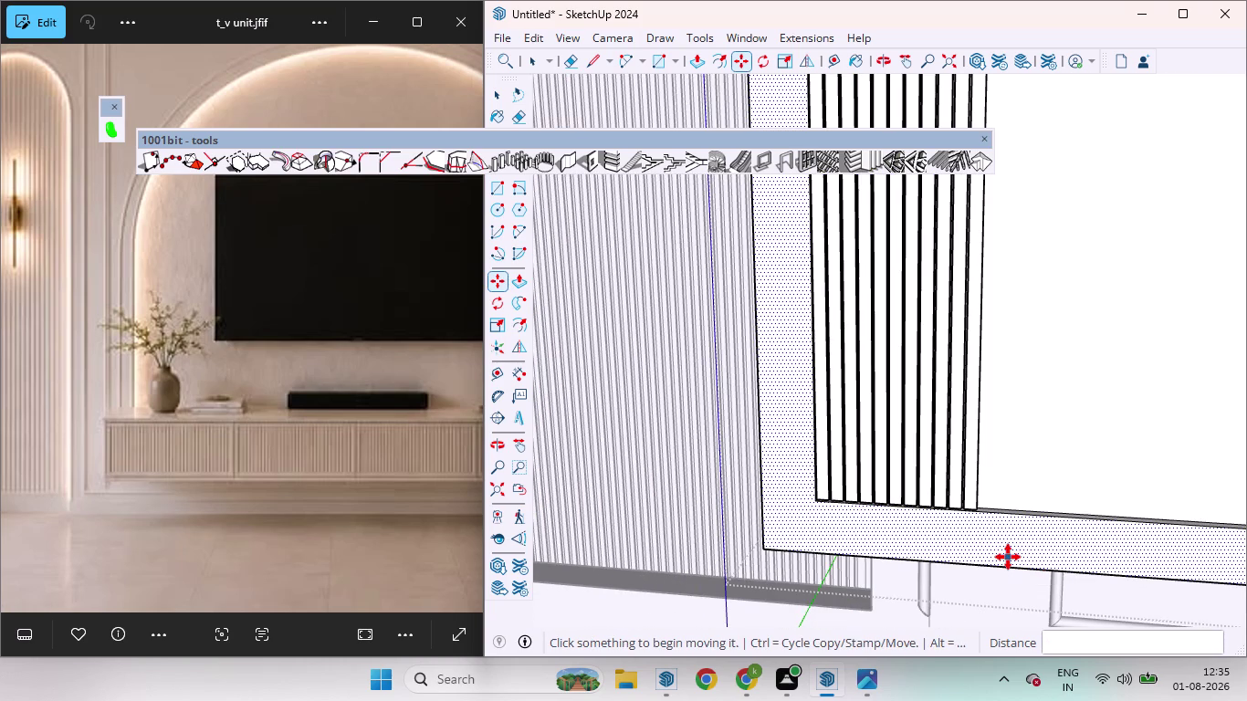
Extend the slat array to 30 copies across the front.
key(shift+asterisk)
text(3)
text(0)
key(Return)
scroll(down, 3)
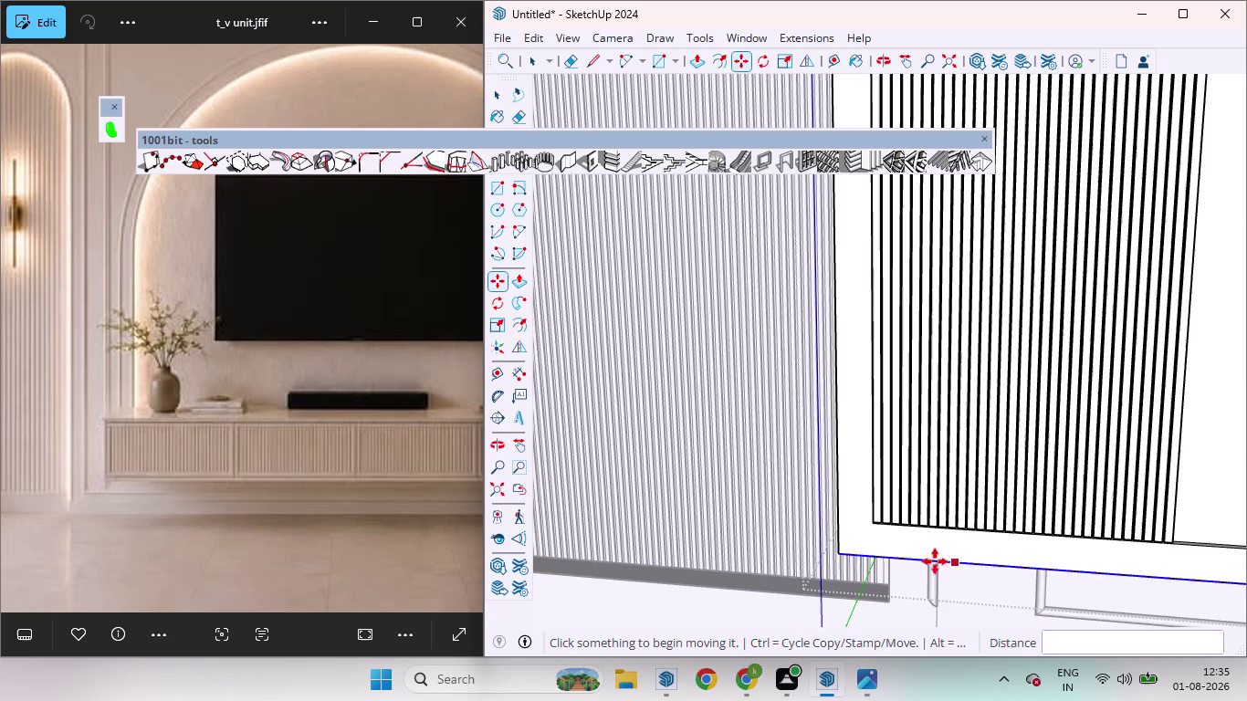
scroll(down, 3)
scroll(down, 3)
scroll(down, 3)
scroll(down, 3)
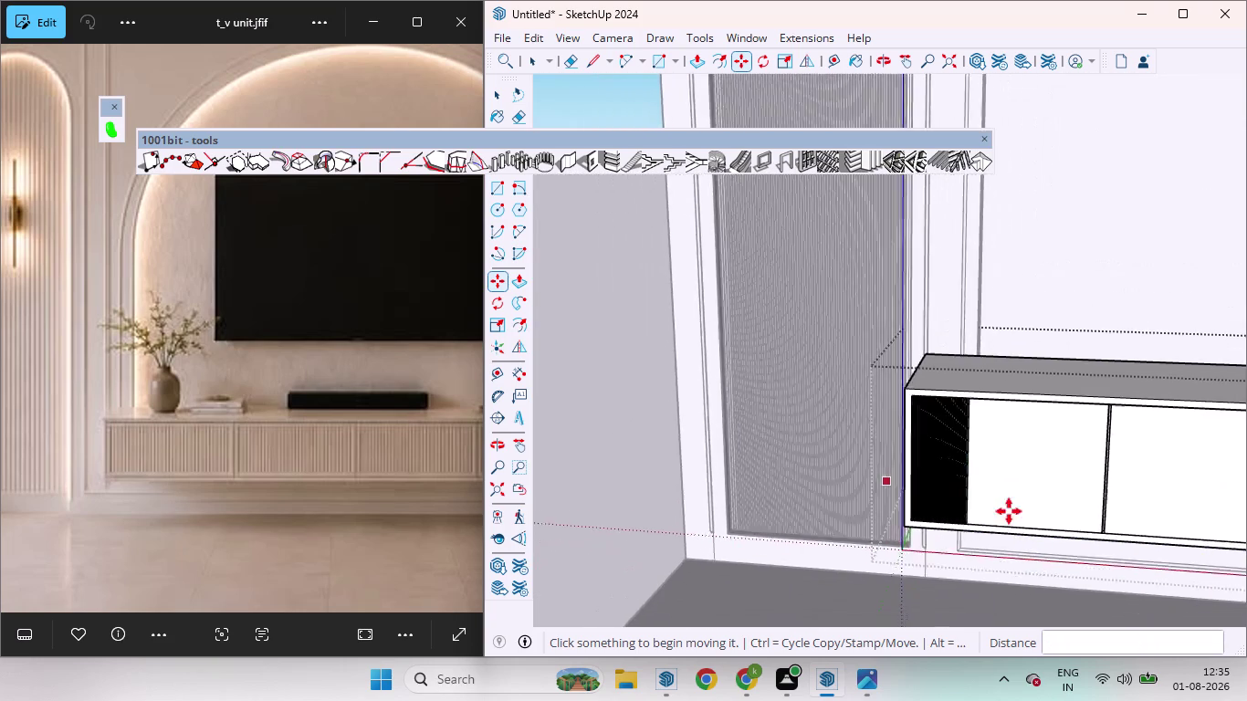
scroll(up, 3)
scroll(up, 3)
scroll(up, 3)
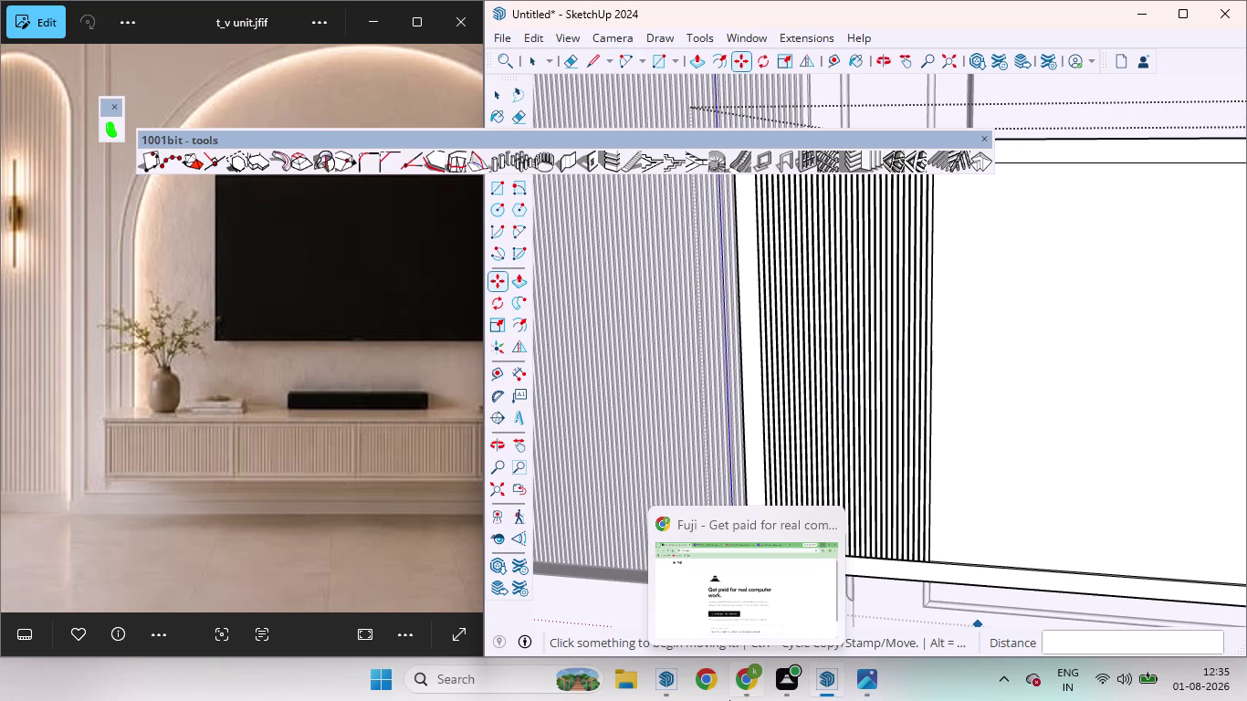
Try arrays of 90 and then 30 slat copies.
key(shift+asterisk)
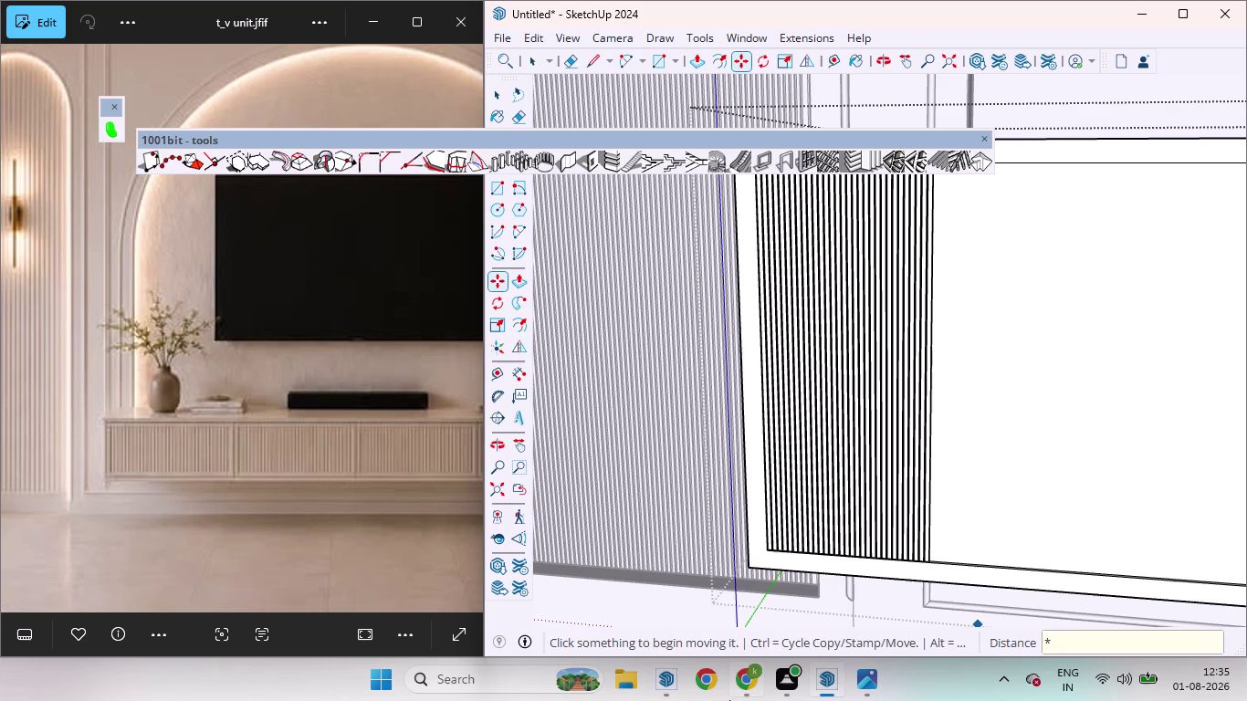
text(90)
key(Return)
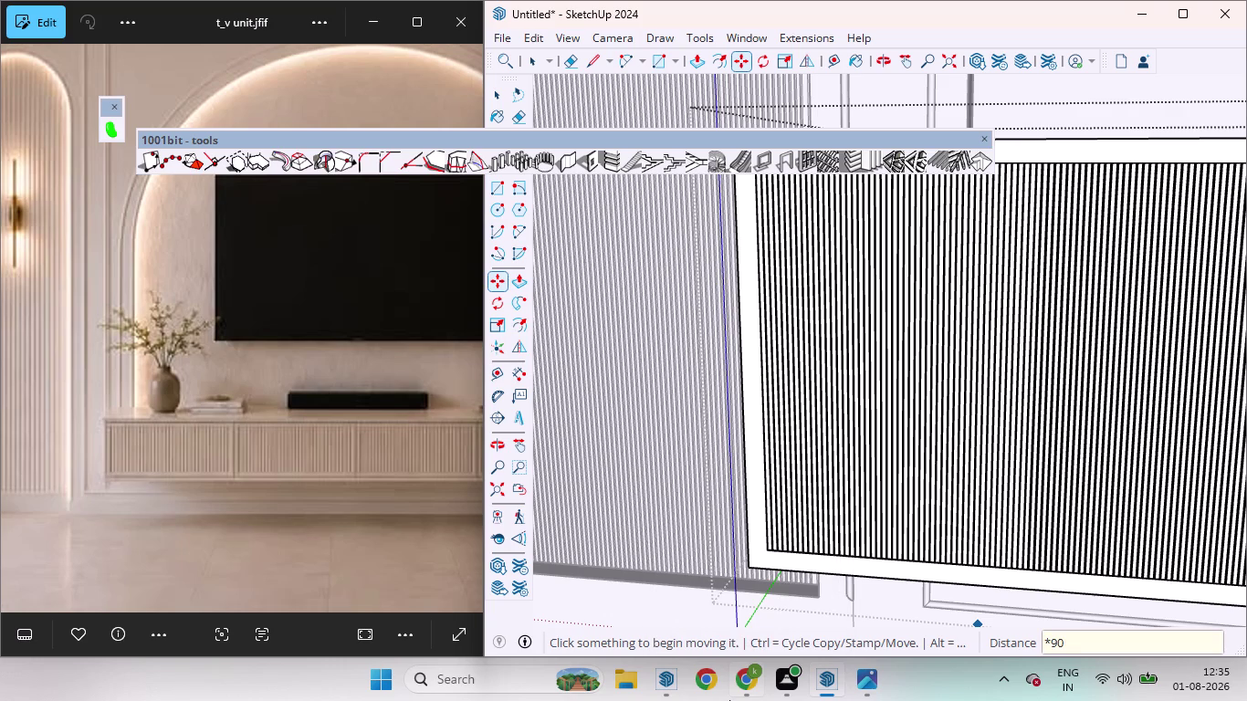
scroll(down, 3)
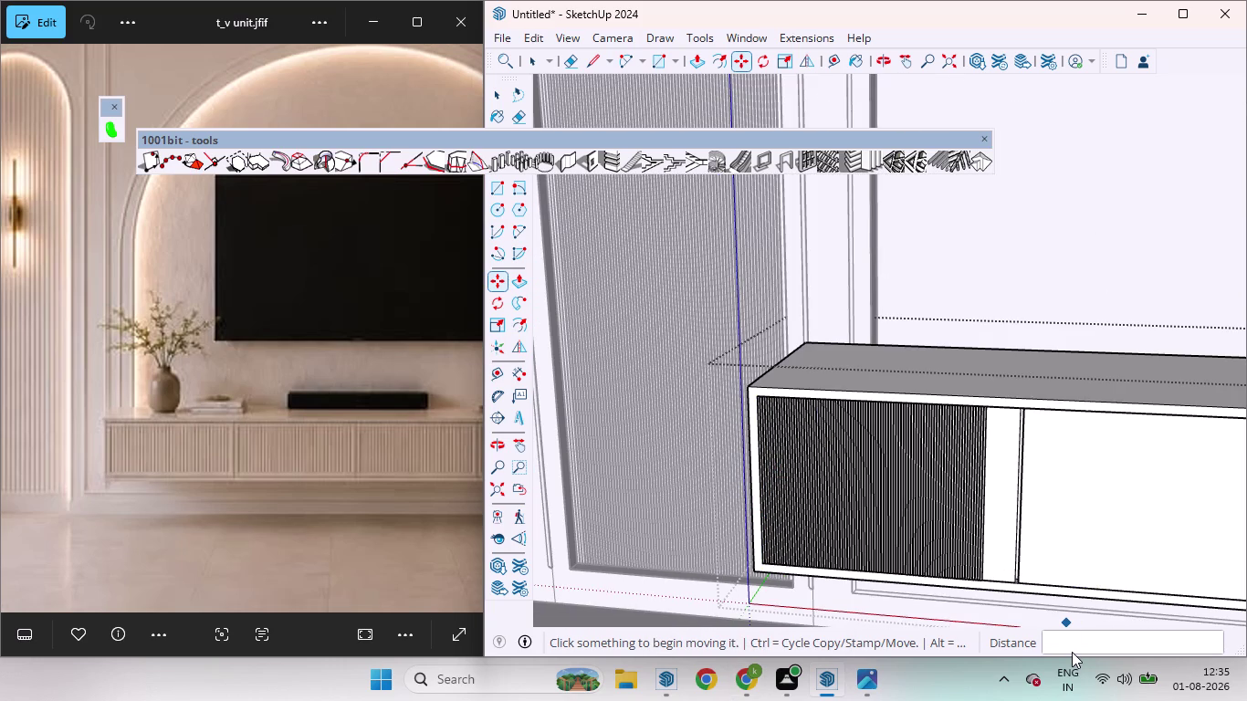
key(shift+asterisk)
text(3)
text(0)
key(Return)
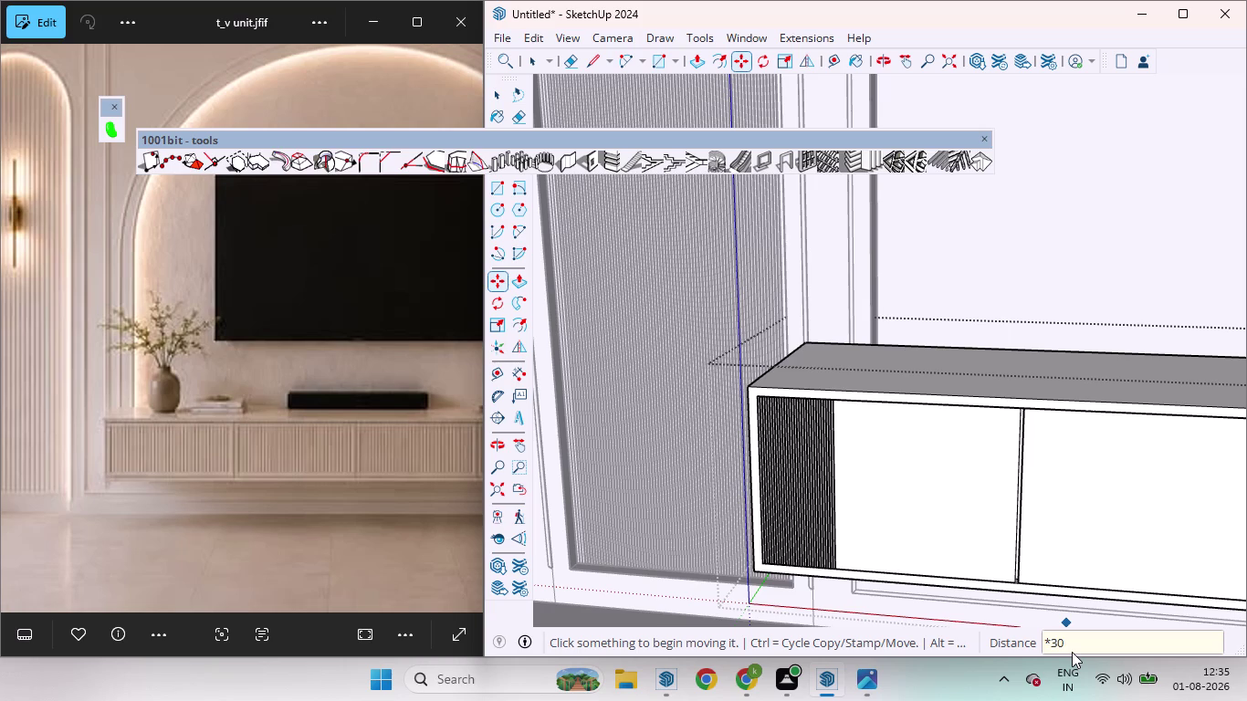
Try a 120-copy slat array, then undo it to clear the front.
key(shift+asterisk)
key(1)
text(2)
text(0)
key(Return)
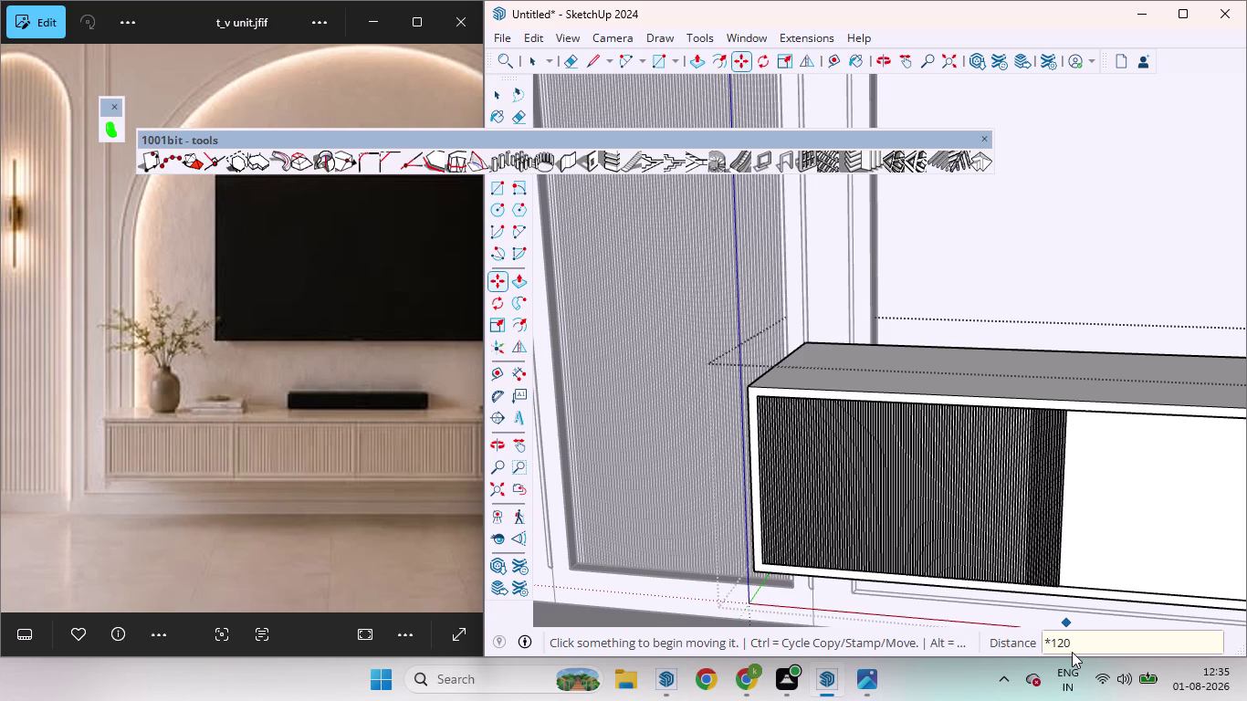
key(ctrl+z)
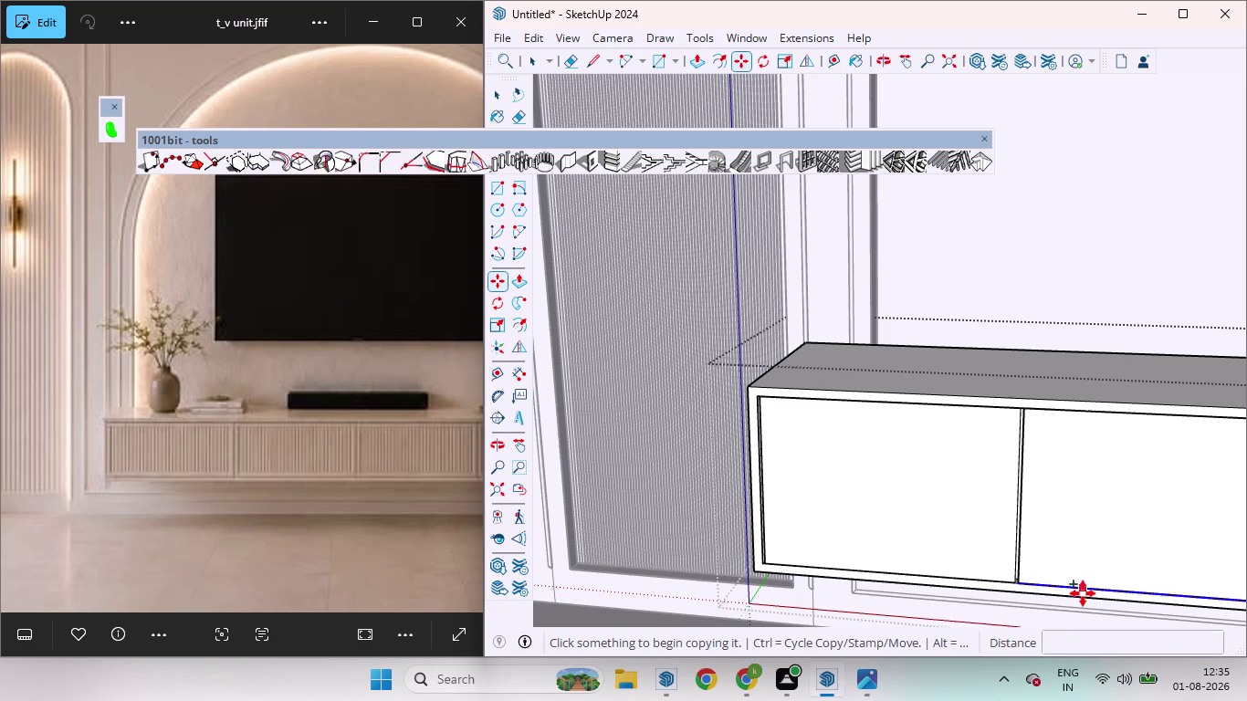
scroll(up, 3)
Copy the slat 3 mm along the front, locked to the red axis.
scroll(down, 3)
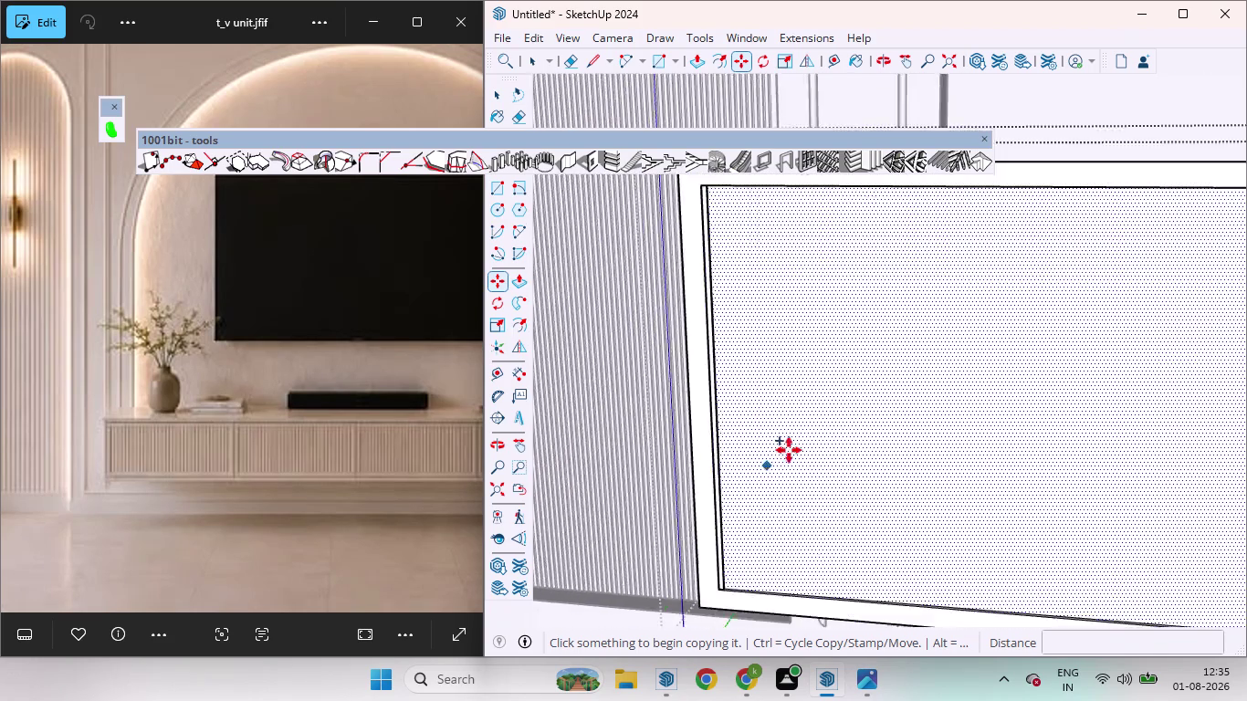
scroll(up, 3)
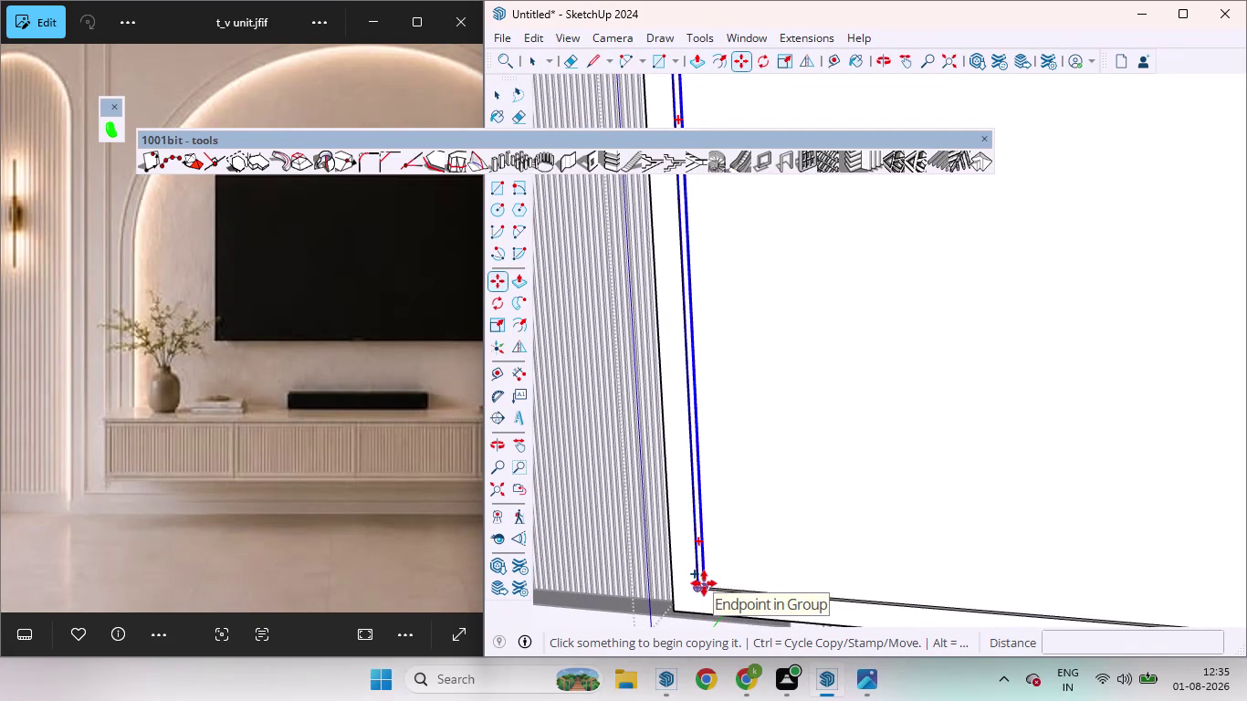
click(704, 584)
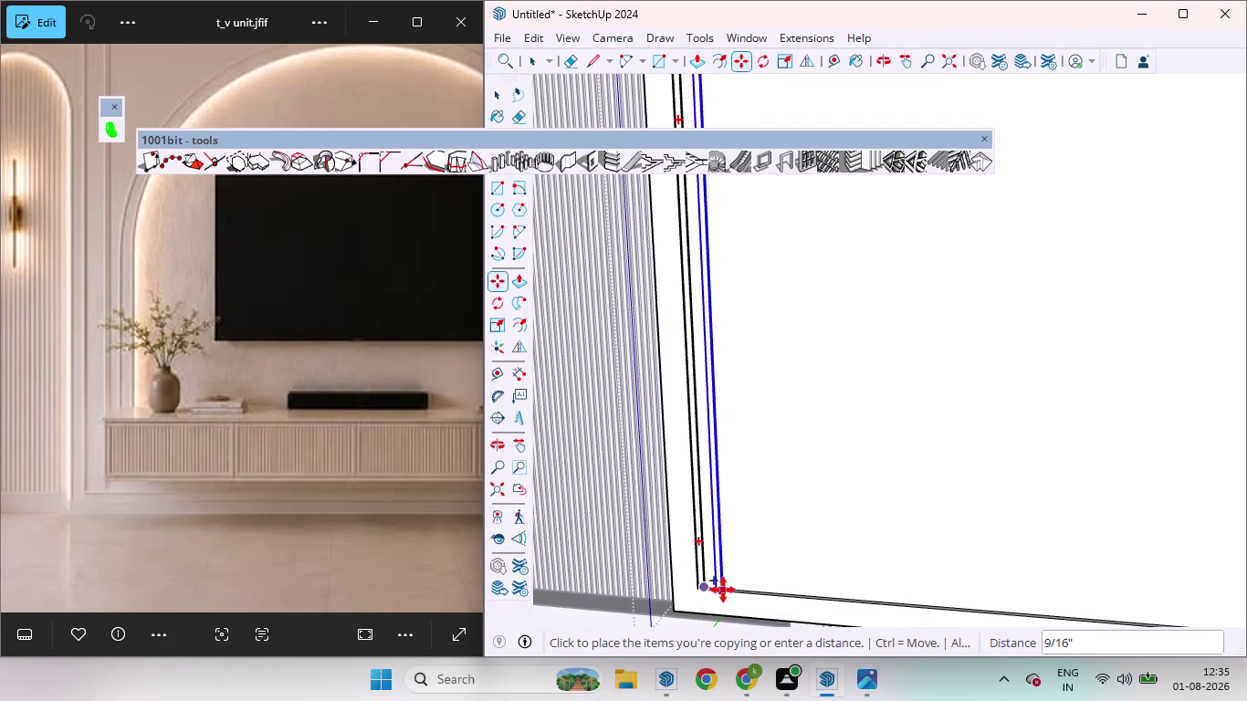
scroll(up, 3)
scroll(down, 3)
scroll(up, 3)
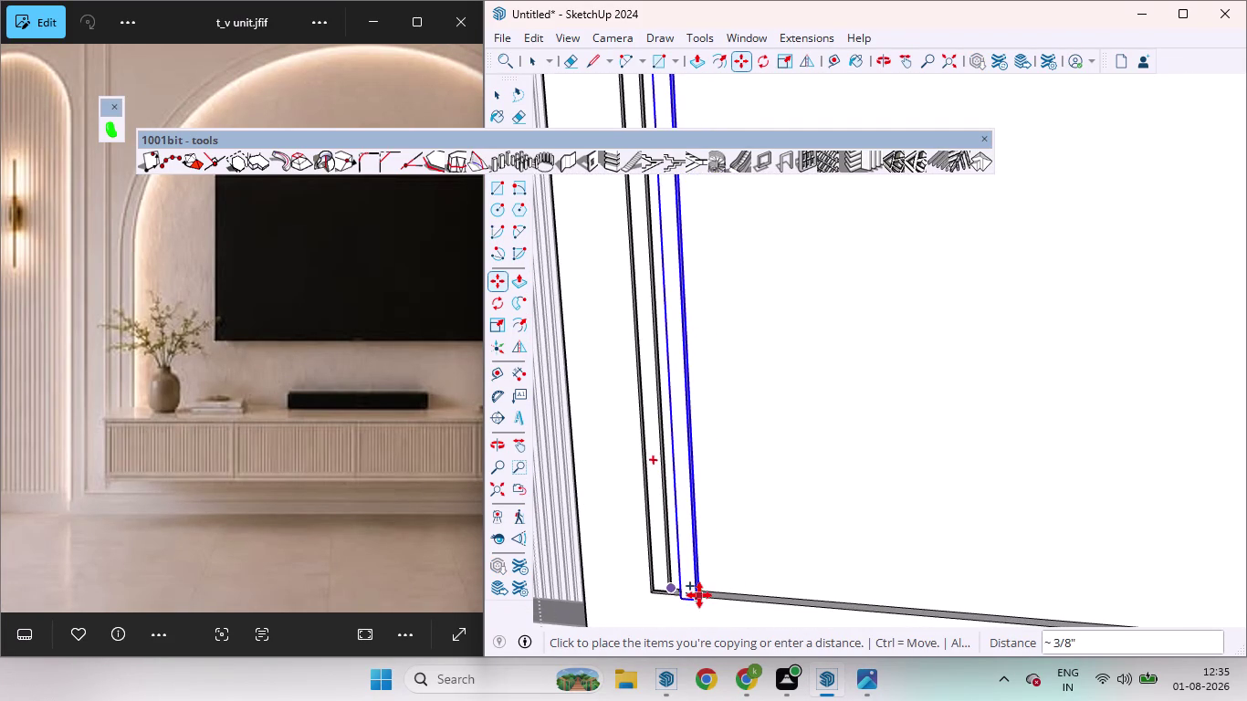
key(Right)
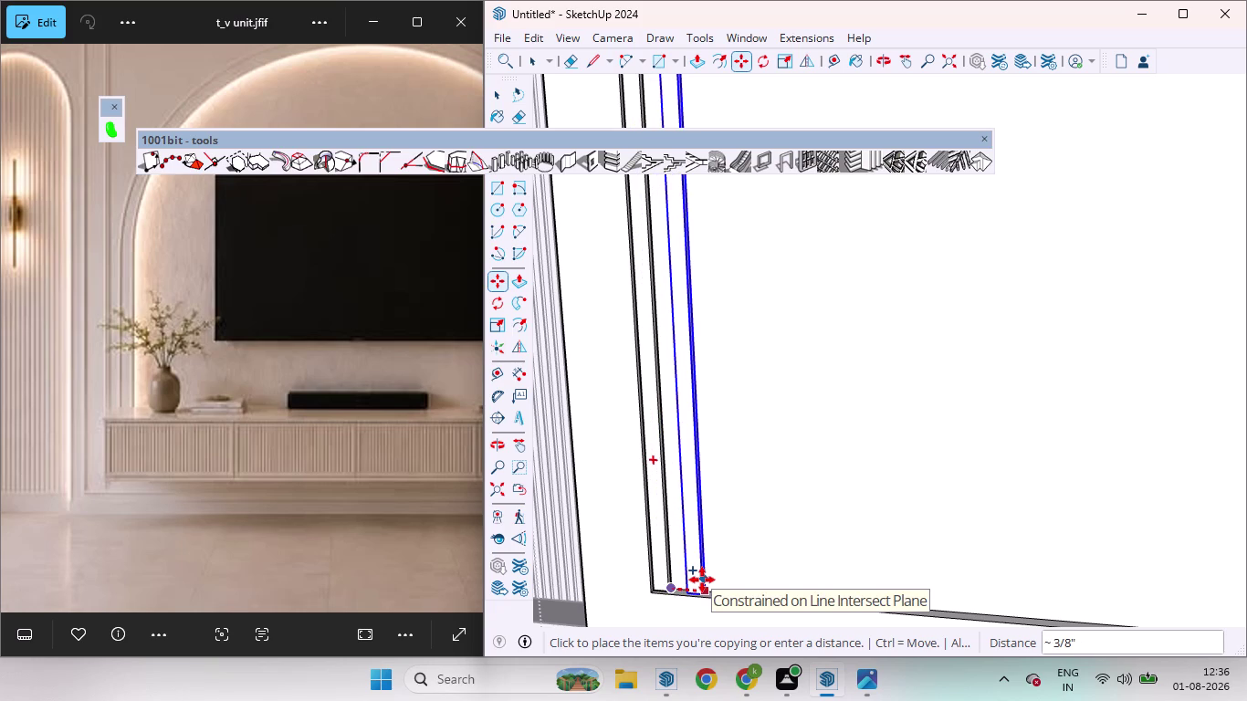
key(3)
text(mm)
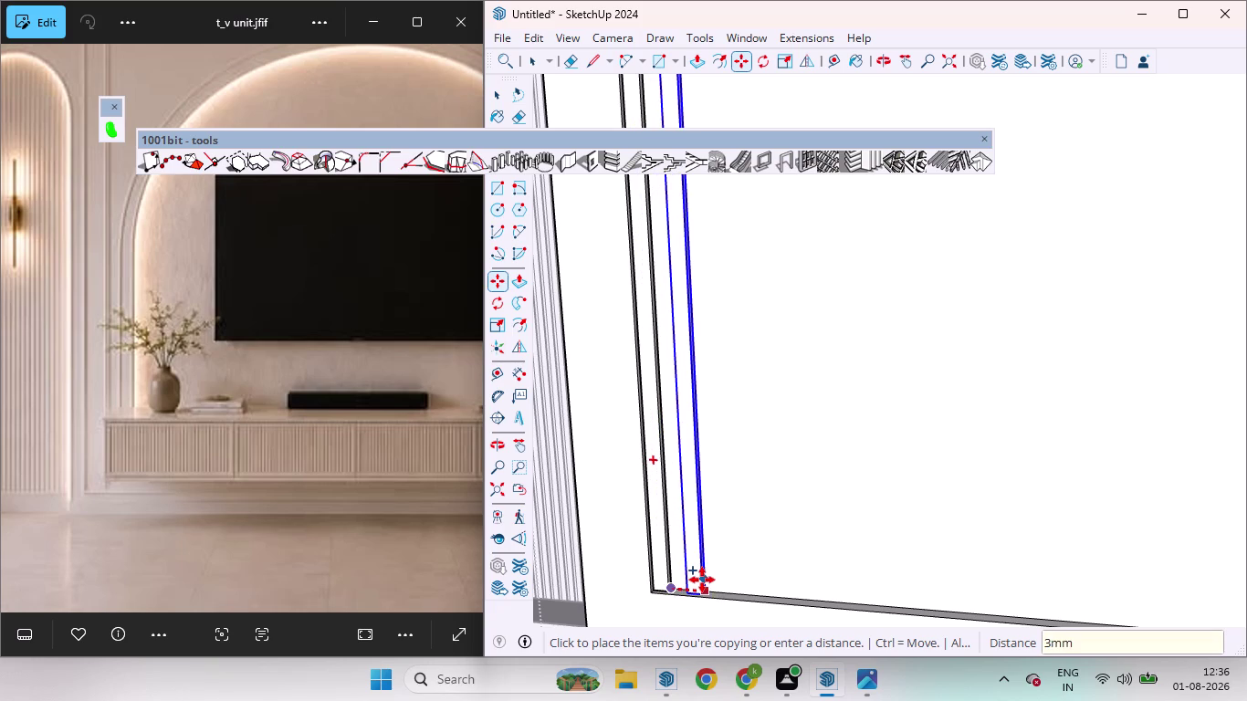
key(Return)
key(space)
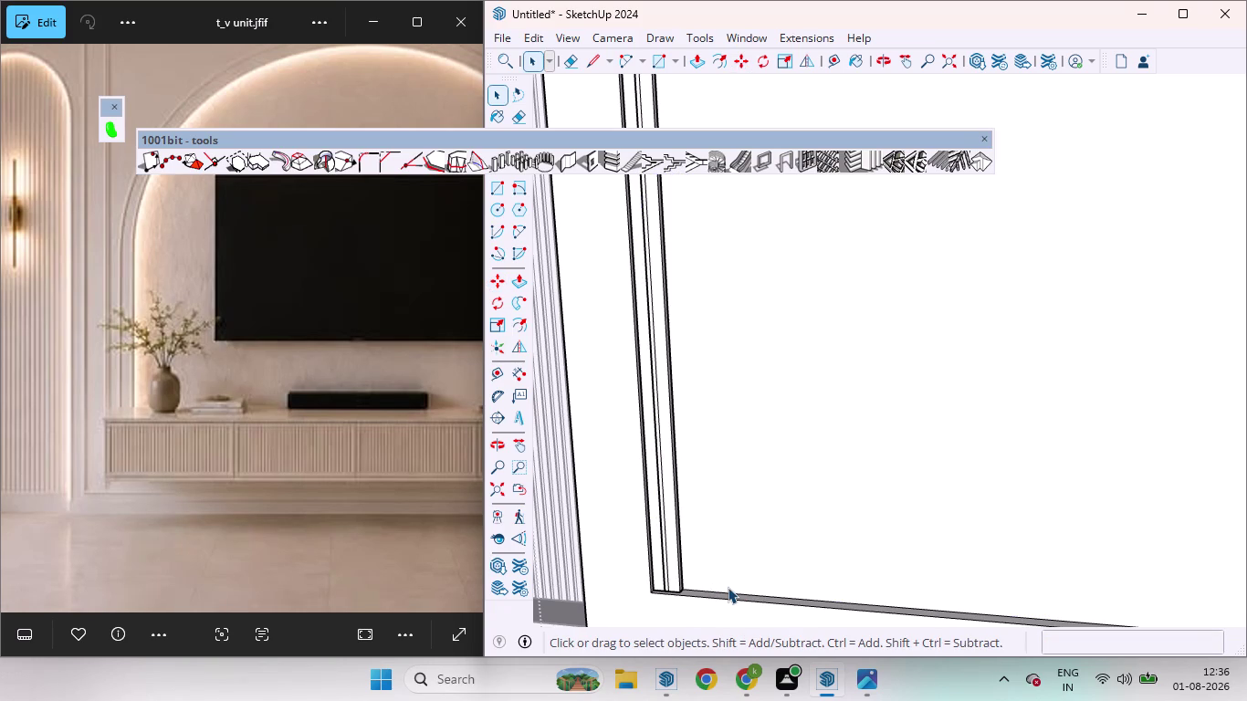
Select the copied slat and try more 3 mm copies, then undo the trial.
click(669, 569)
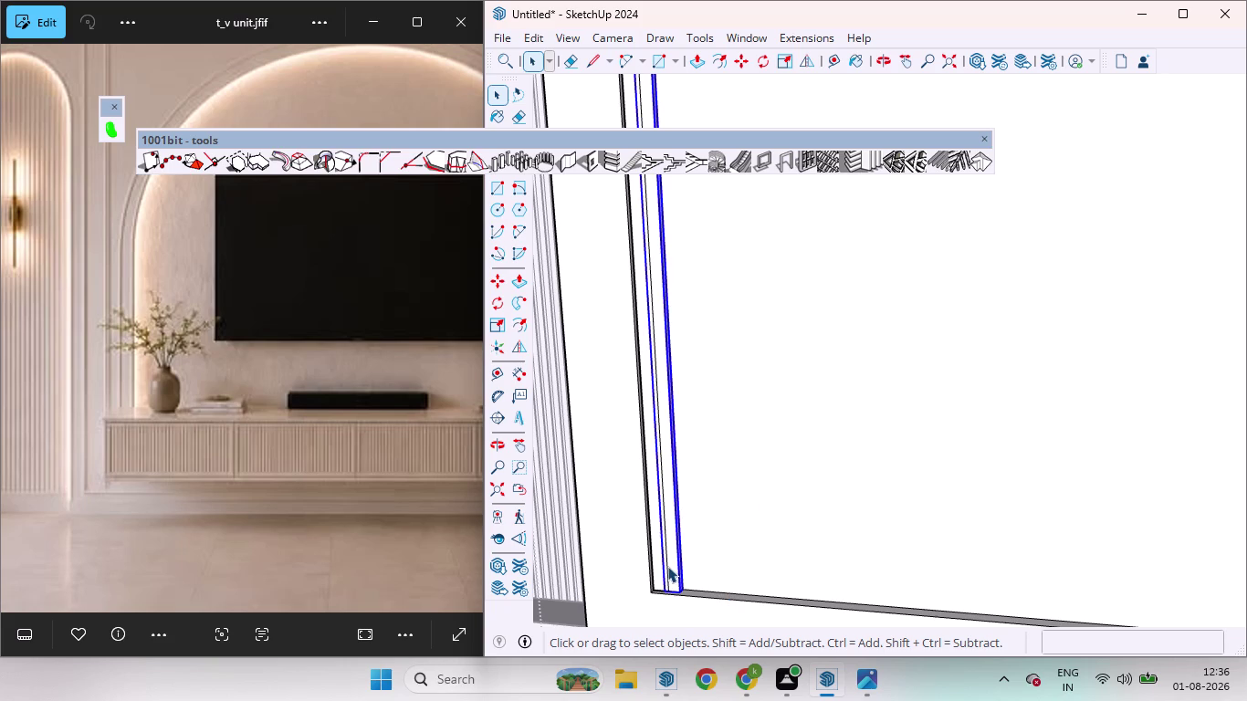
key(m)
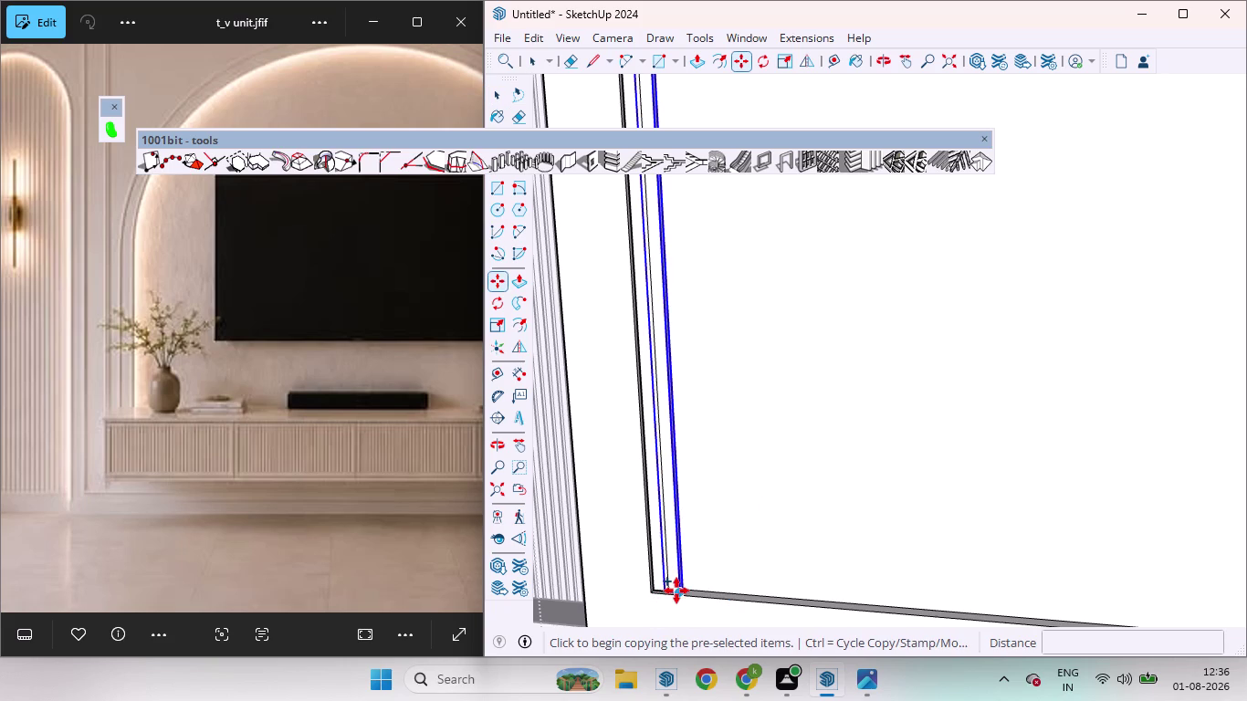
click(677, 590)
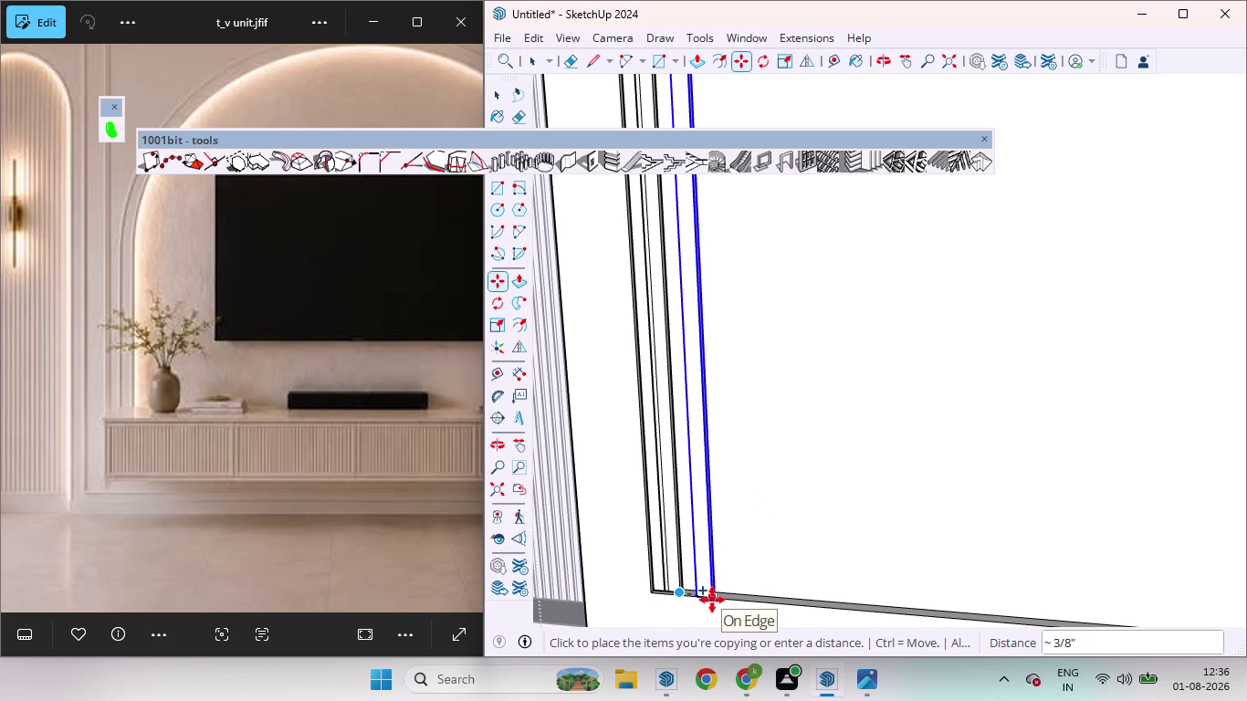
key(3)
key(m)
key(m)
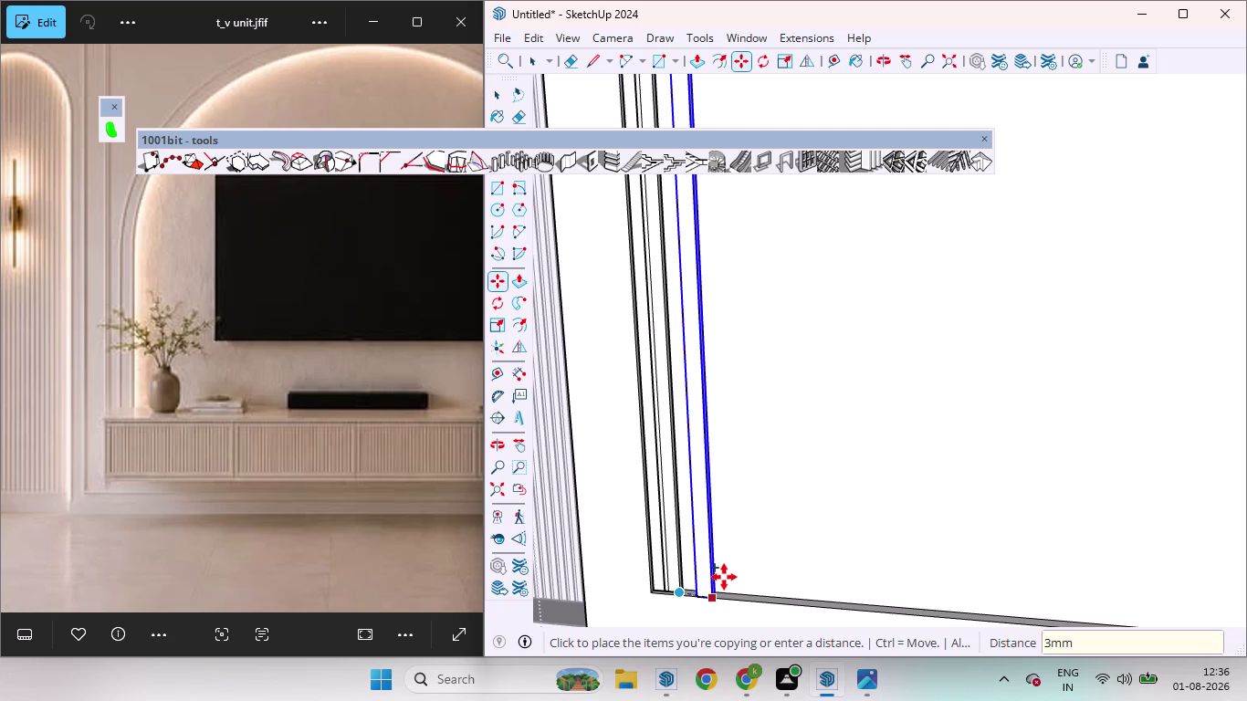
key(space)
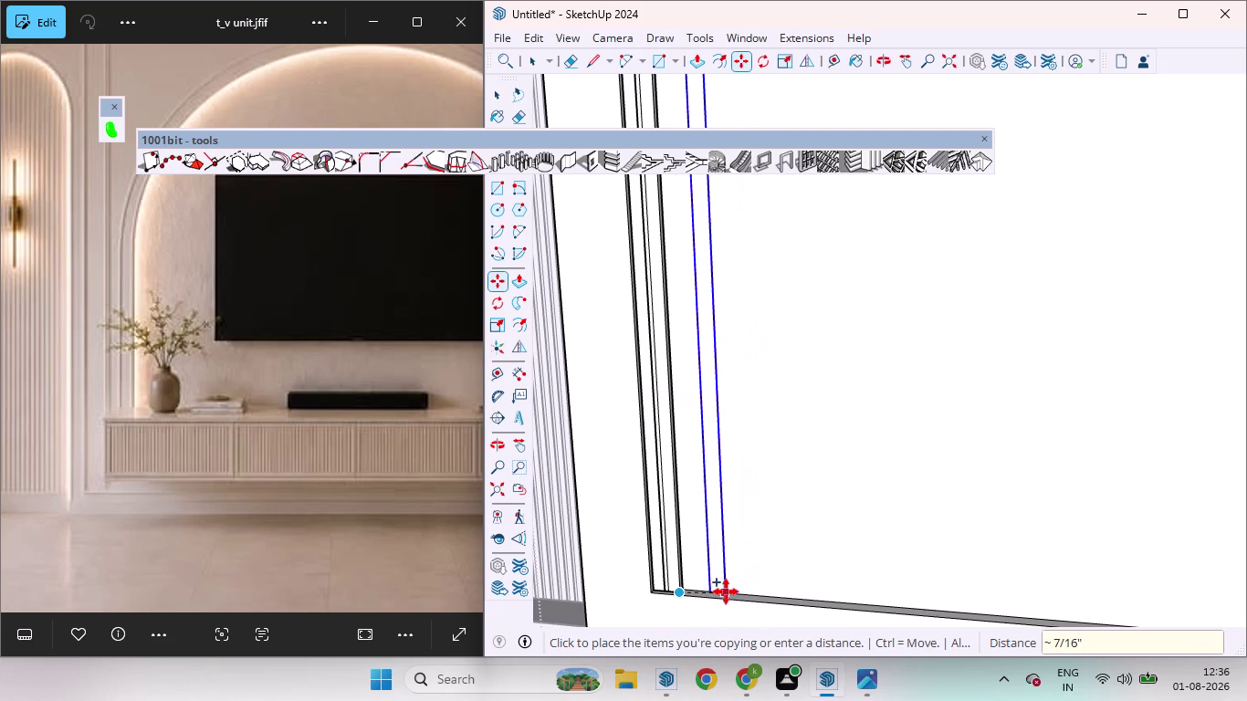
key(Right)
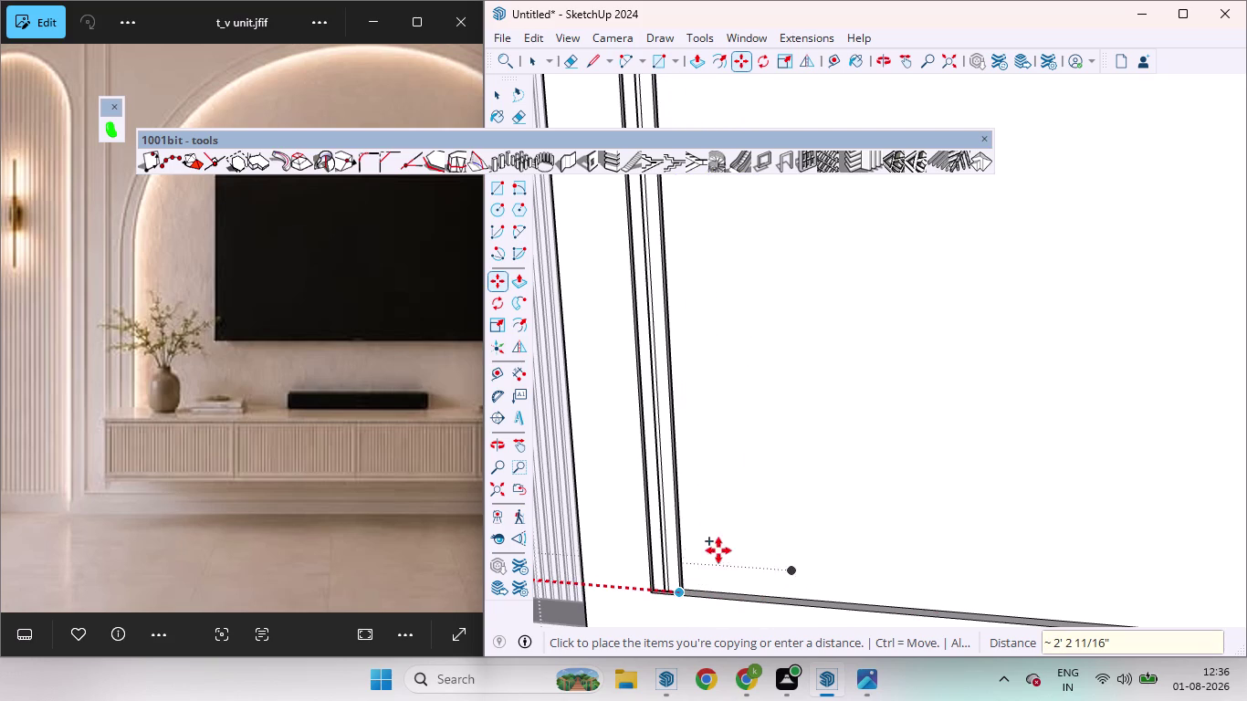
key(space)
key(Left)
key(space)
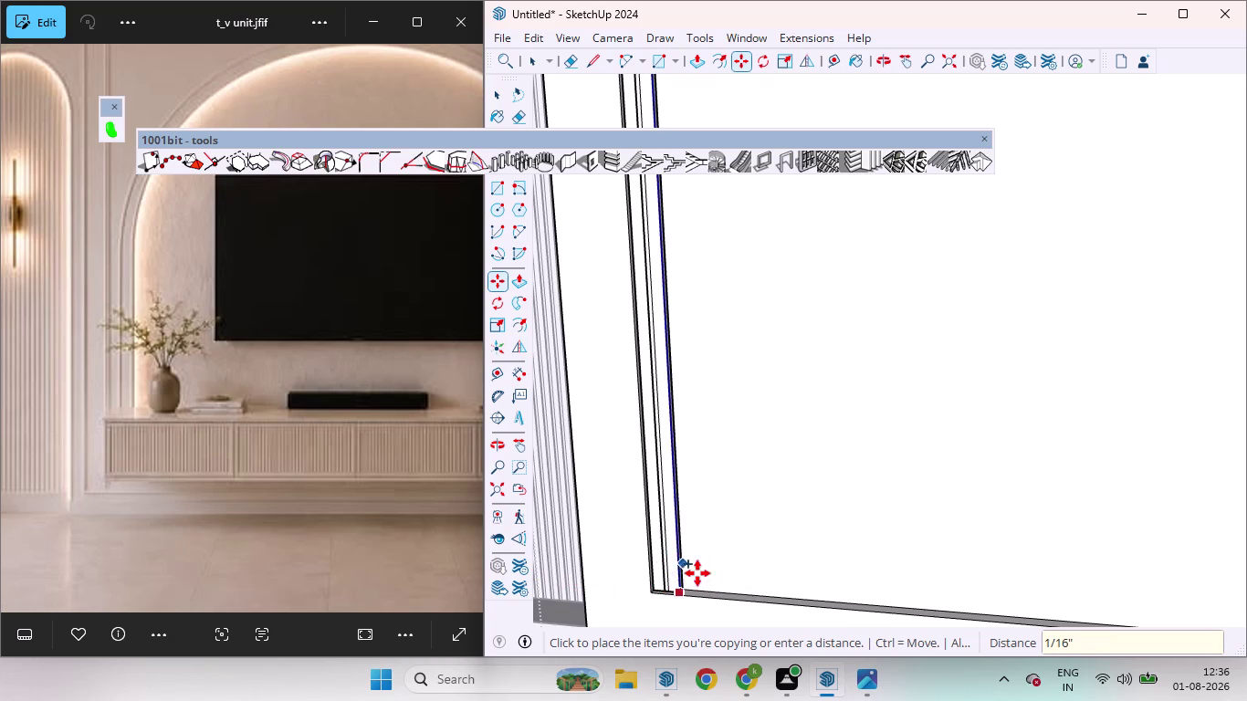
key(space)
key(space)
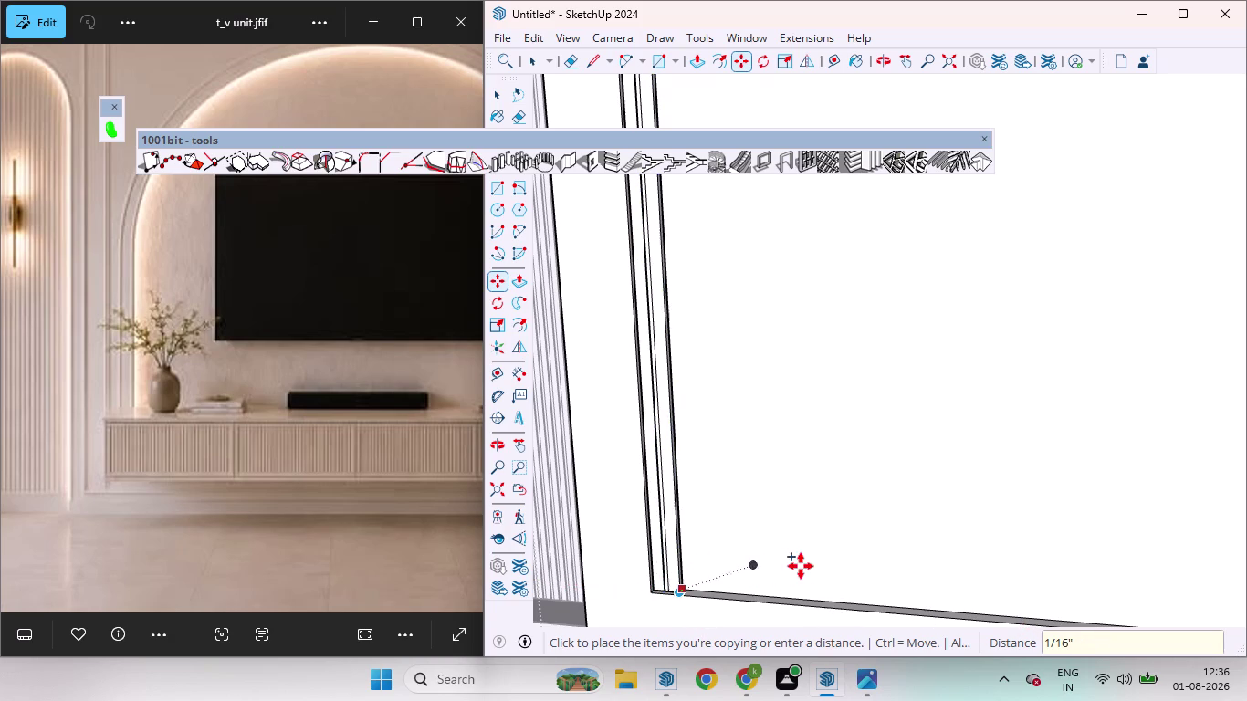
key(ctrl+z)
key(space)
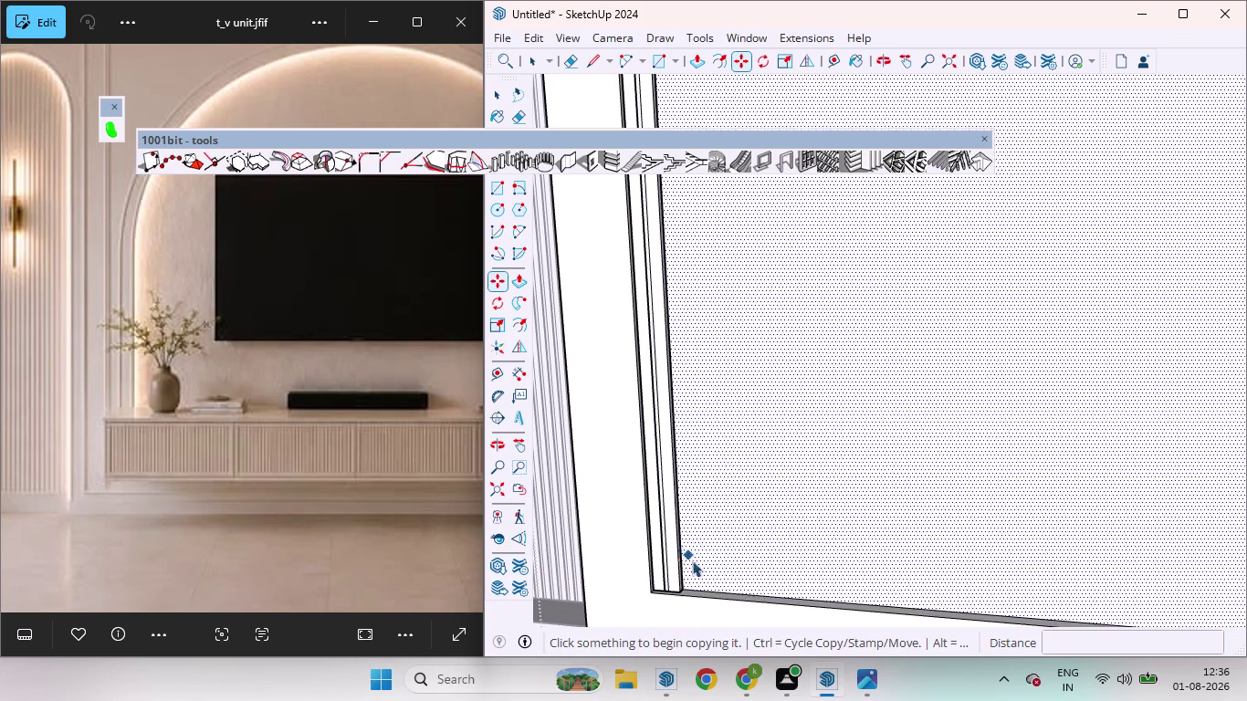
Select the thin flute strip and start copying it, then cancel the first attempt.
click(676, 563)
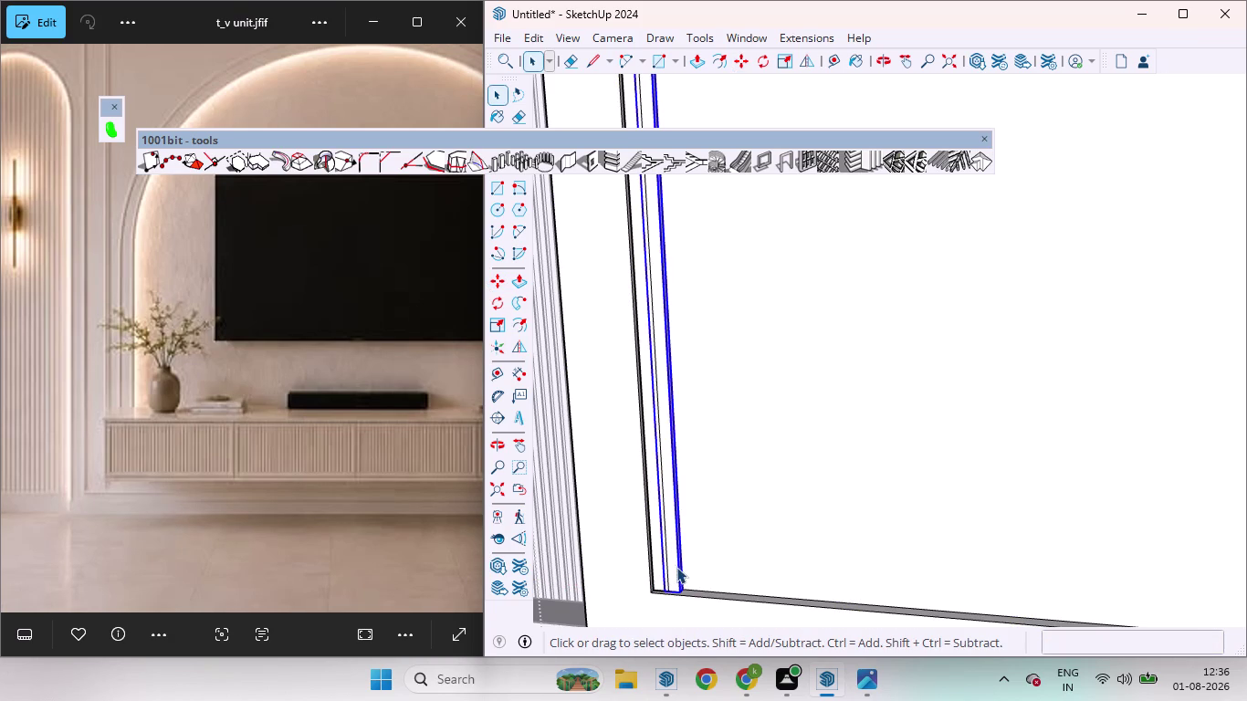
key(m)
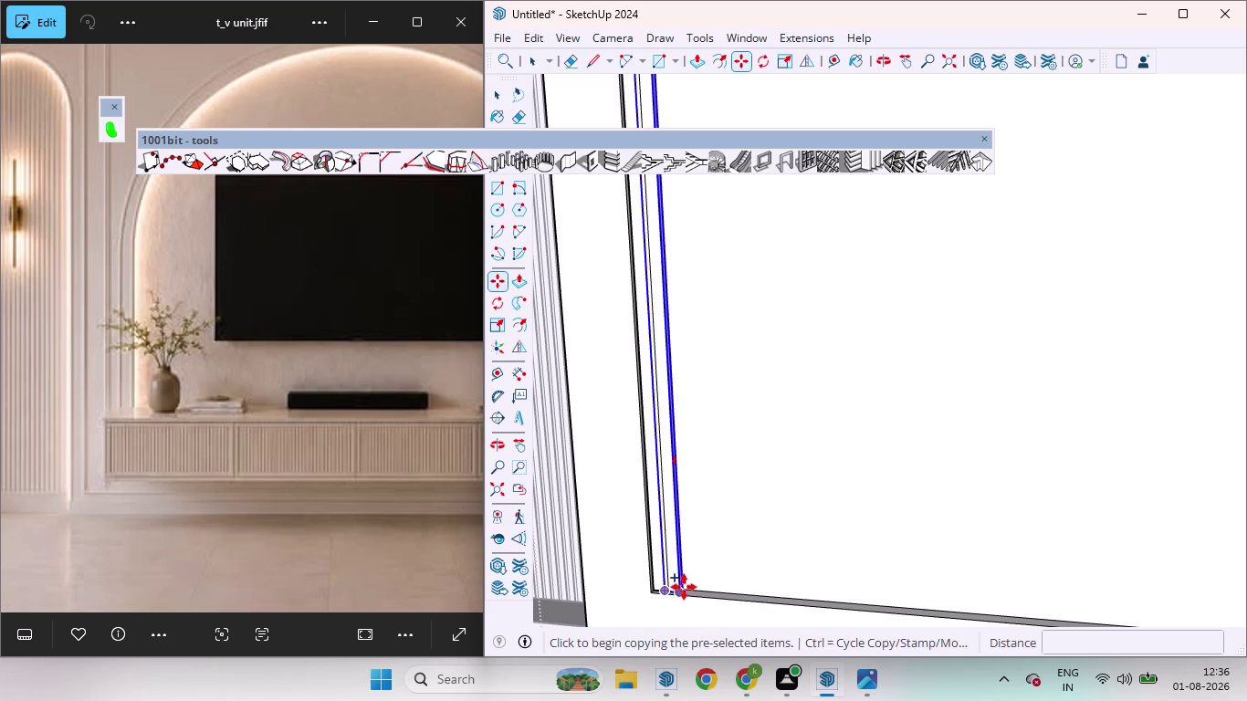
click(684, 587)
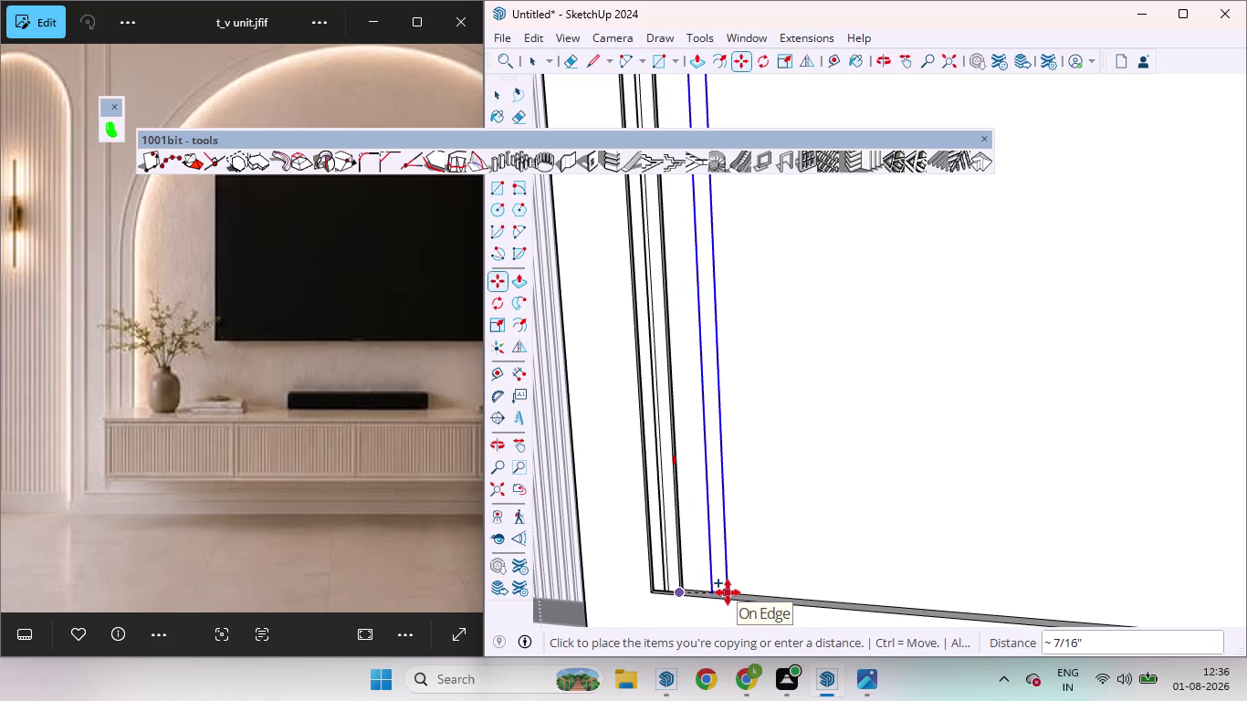
key(Left)
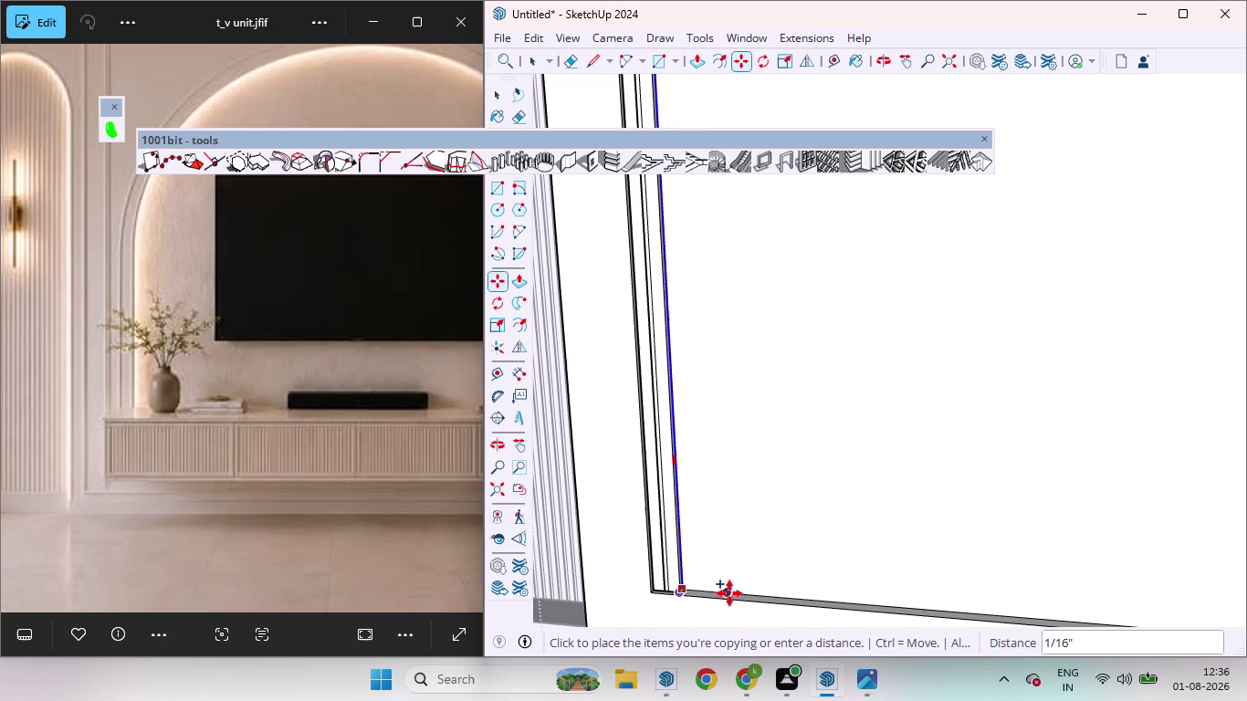
key(Right)
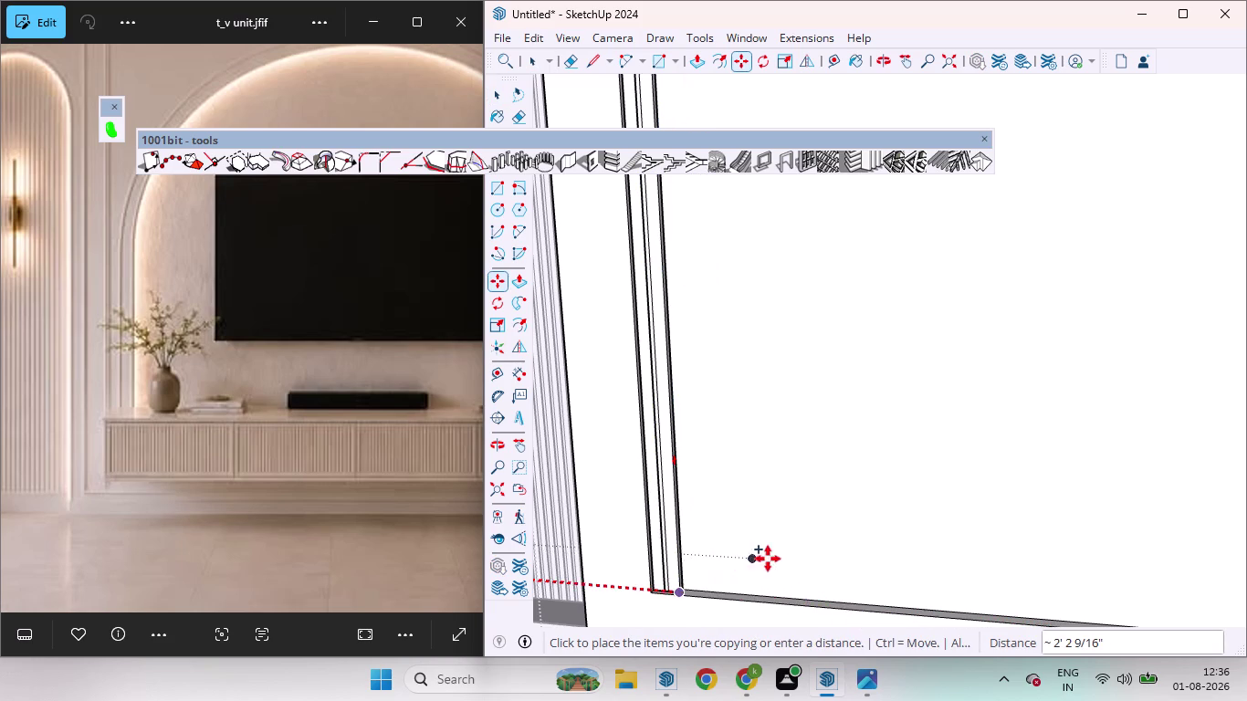
scroll(down, 3)
scroll(down, 3)
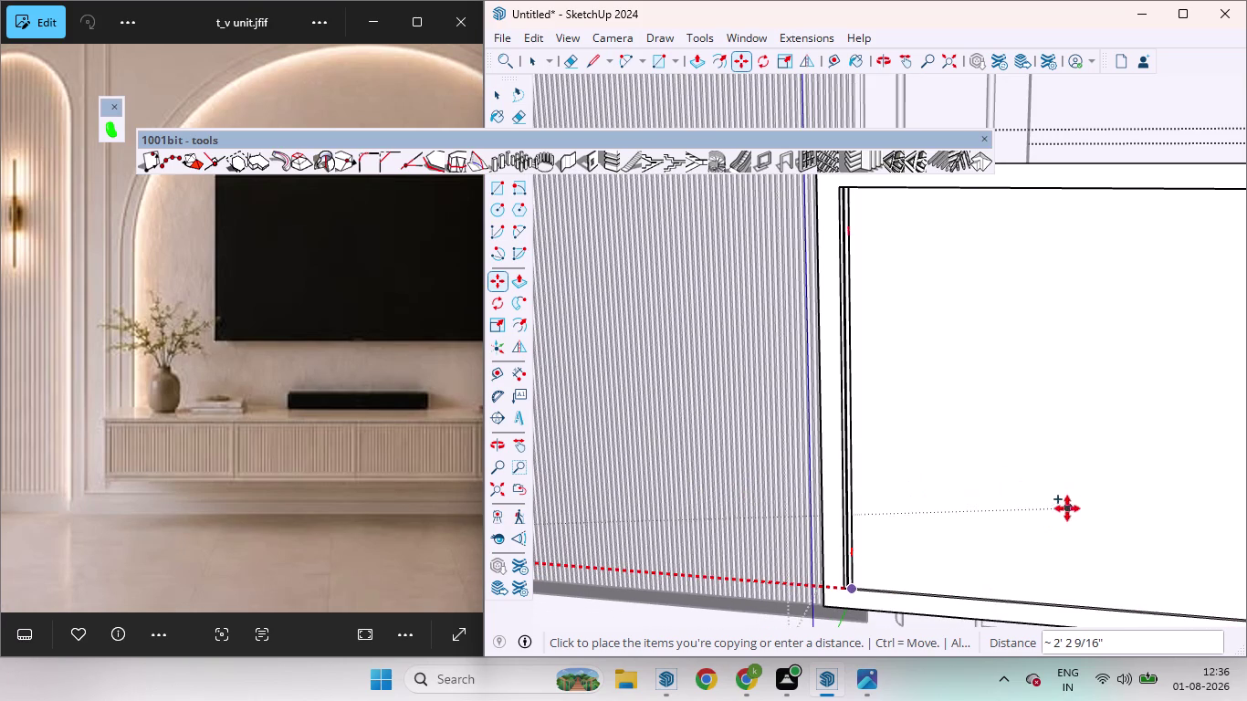
key(space)
scroll(up, 3)
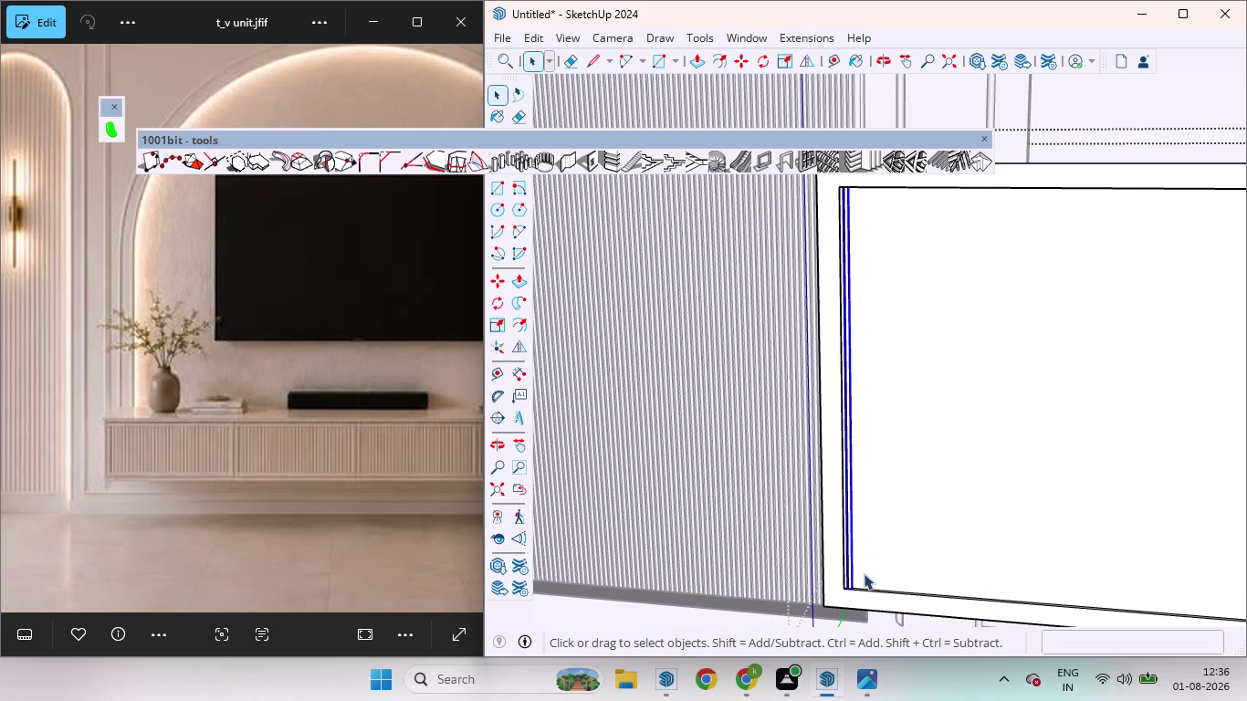
Copy the strip 3 mm over and array it into 50 copies.
key(m)
click(851, 592)
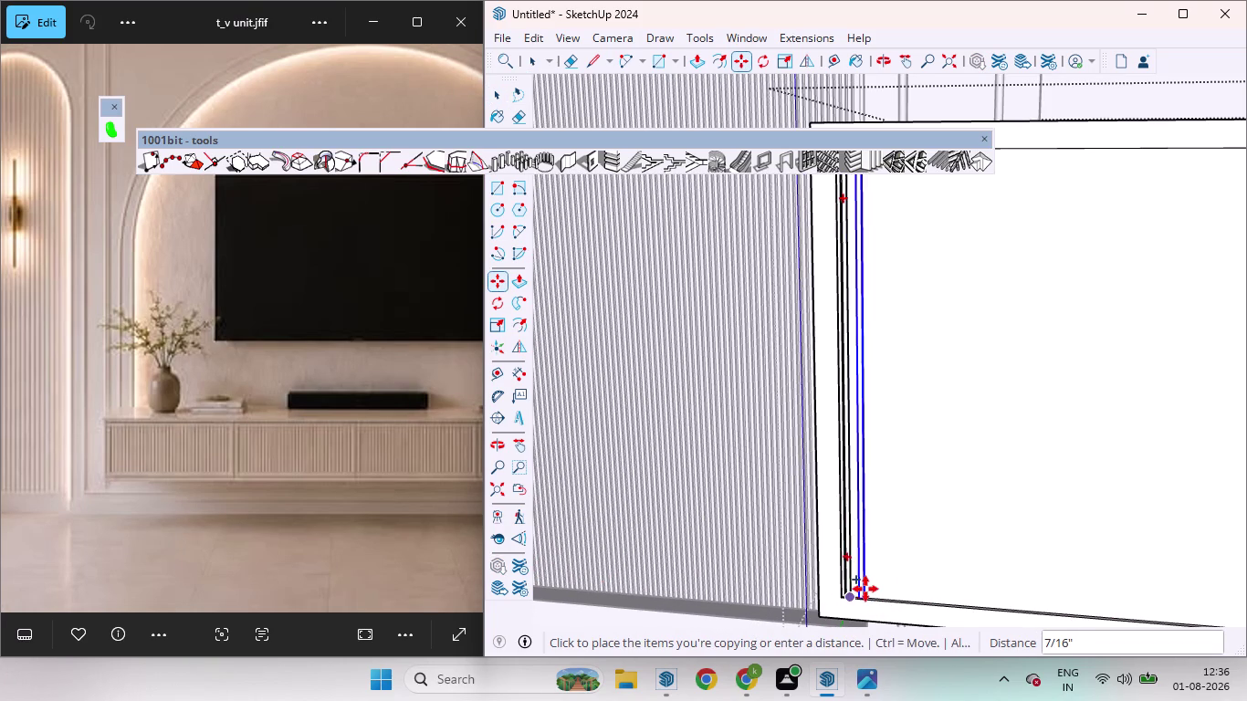
key(3)
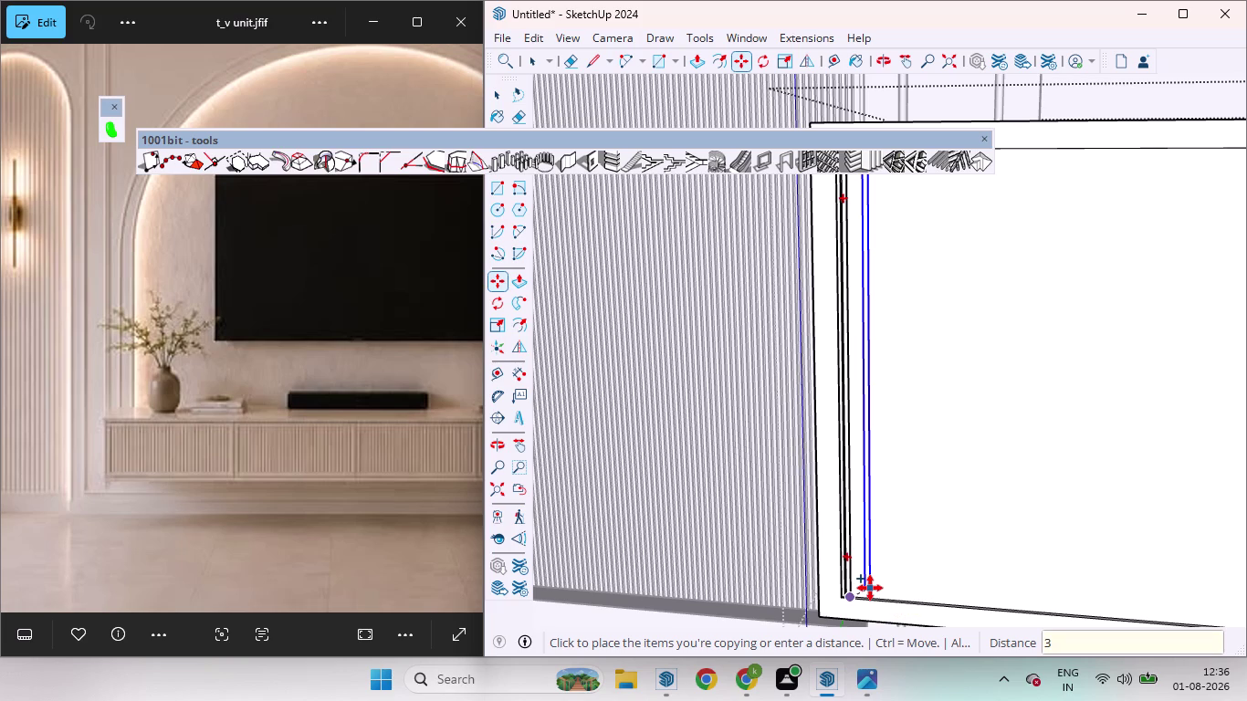
text(mm)
key(Return)
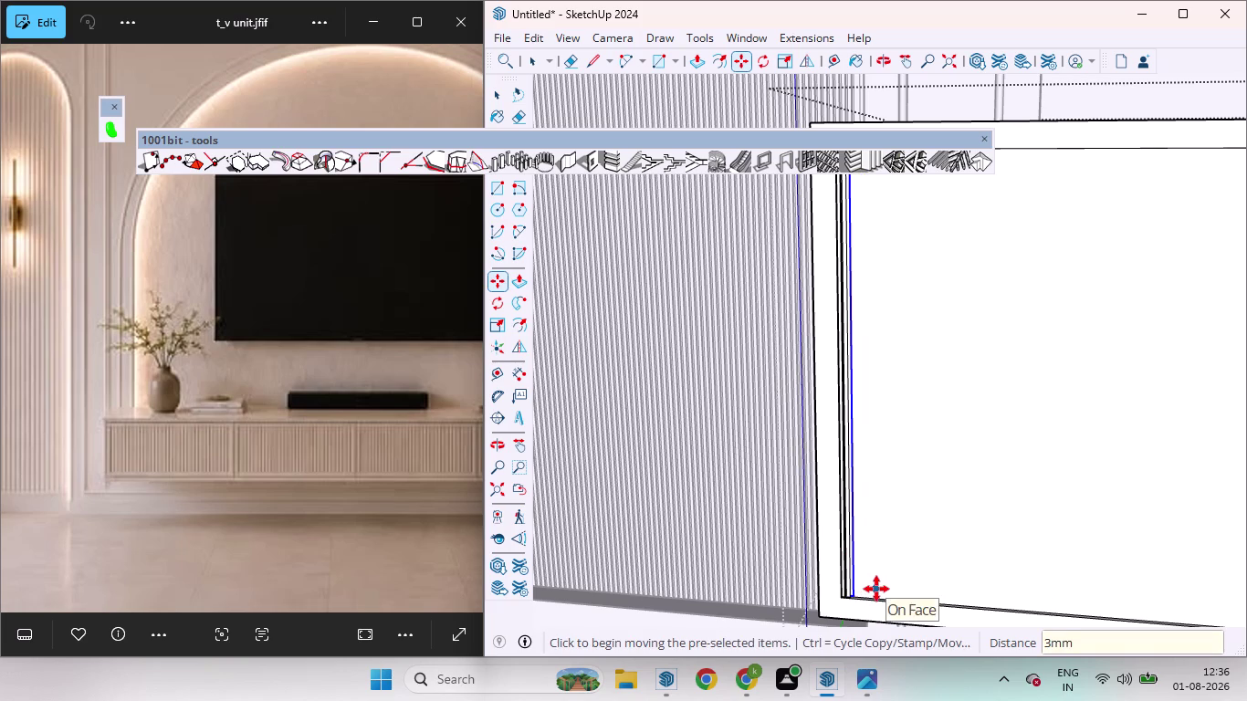
key(shift+asterisk)
text(5)
text(0)
key(Return)
Undo the 50-copy array, leaving the single 3 mm copy, and inspect the cabinet.
scroll(down, 3)
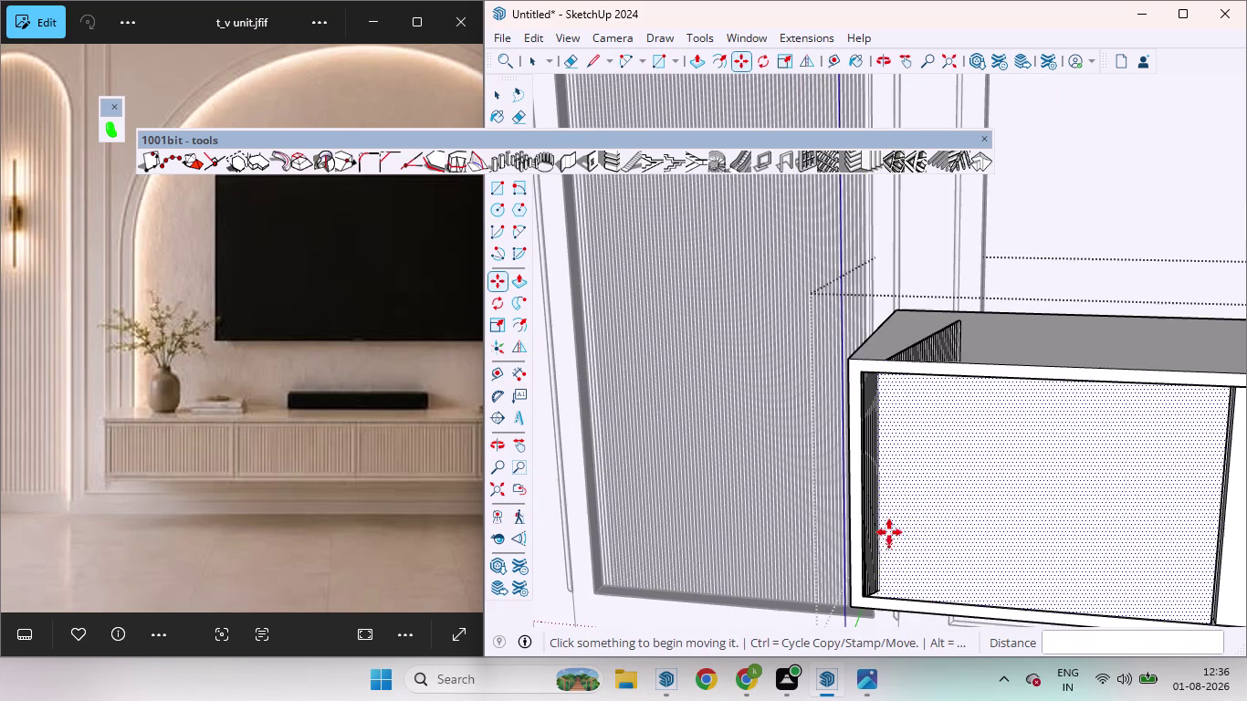
key(ctrl+z)
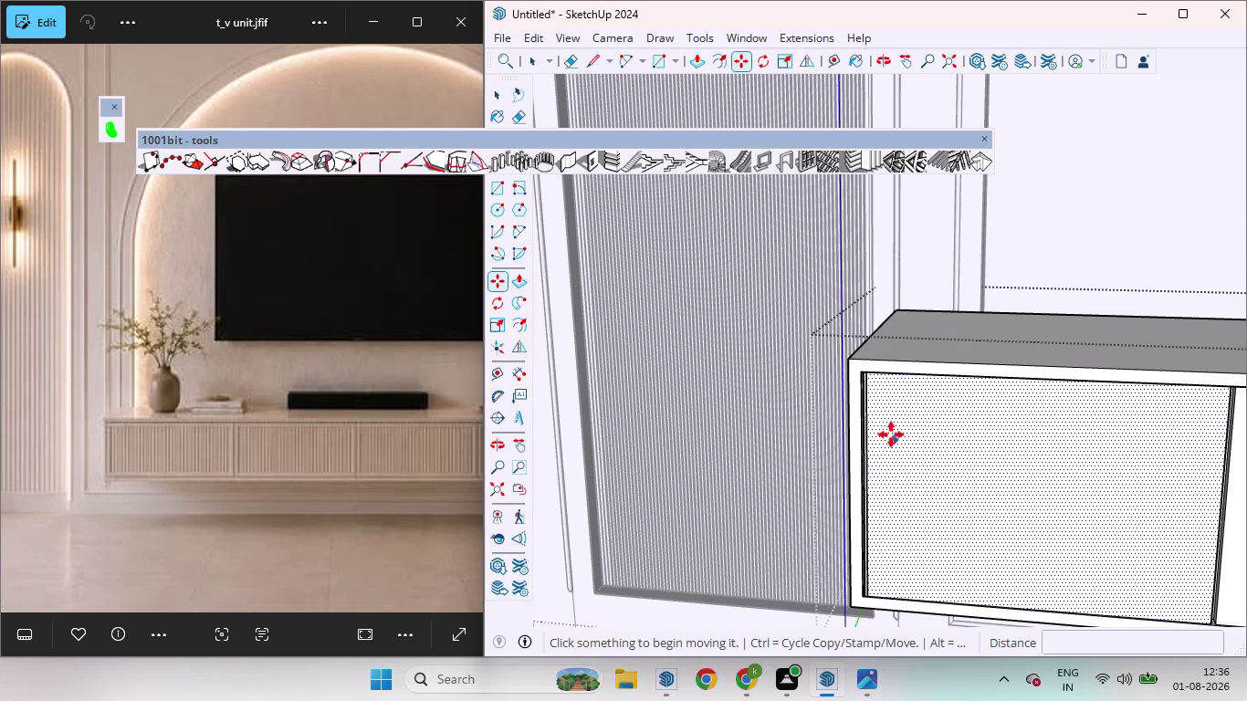
scroll(up, 3)
key(space)
scroll(up, 3)
scroll(up, 3)
scroll(down, 3)
scroll(up, 3)
scroll(down, 3)
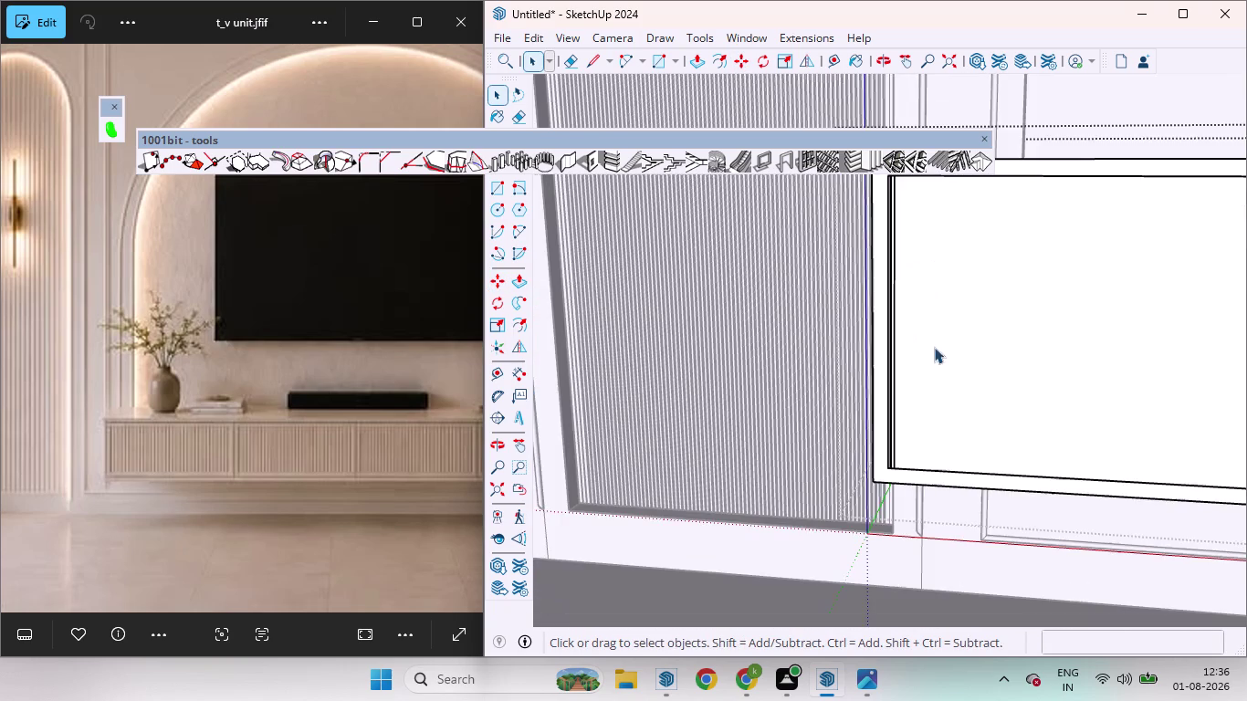
Orbit toward the cabinet's inner corner and select the thin vertical strip.
scroll(up, 3)
middle_drag(906, 445, 771, 477)
scroll(up, 3)
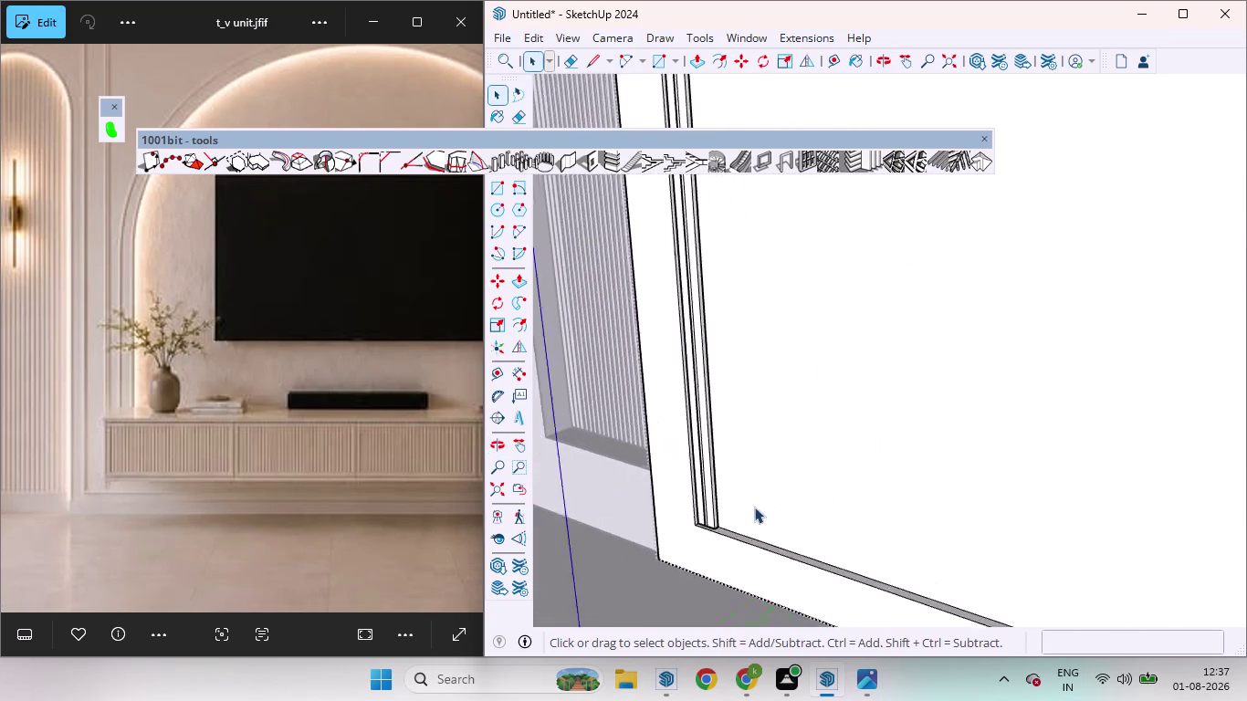
scroll(up, 3)
click(702, 510)
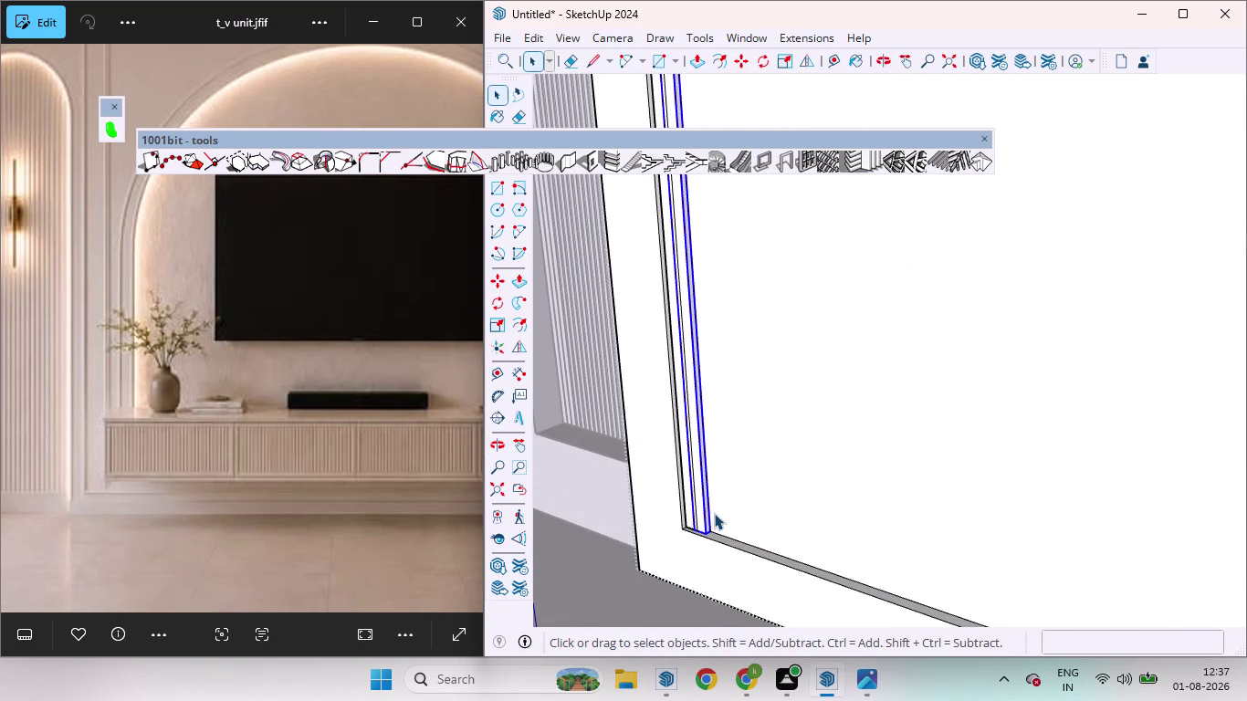
Copy the strip 3 mm from its corner and array it into 50 copies.
key(m)
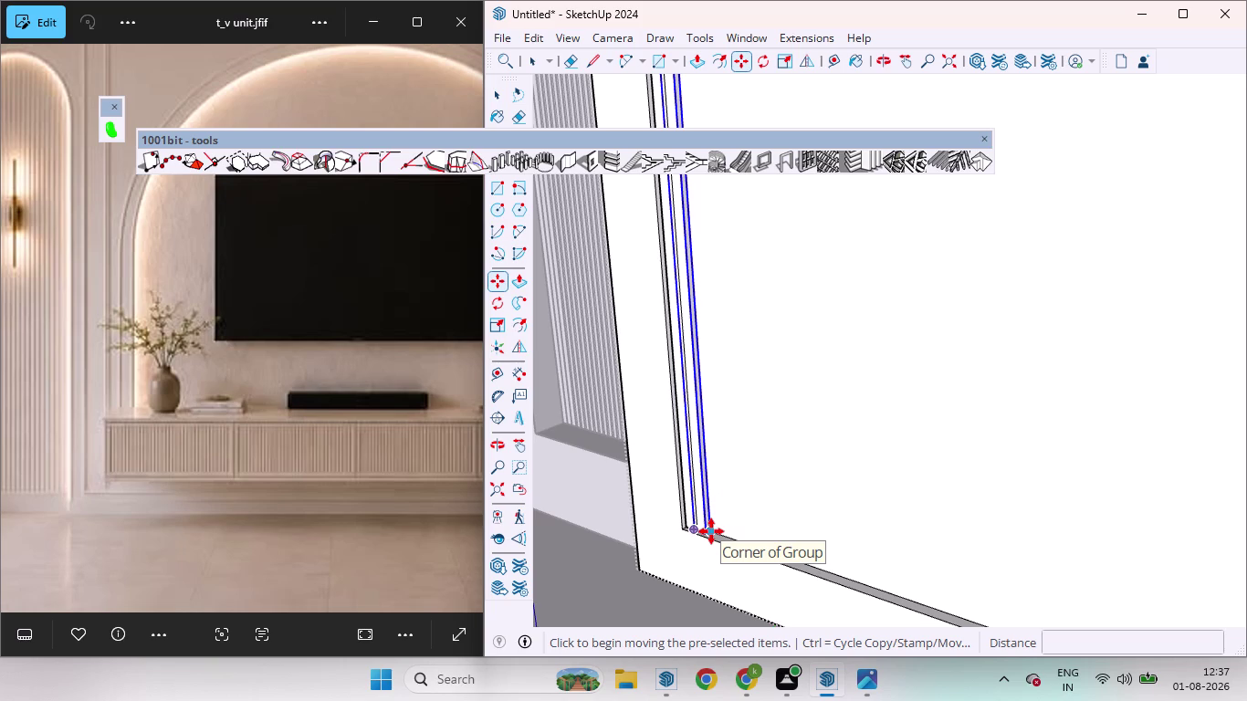
click(711, 531)
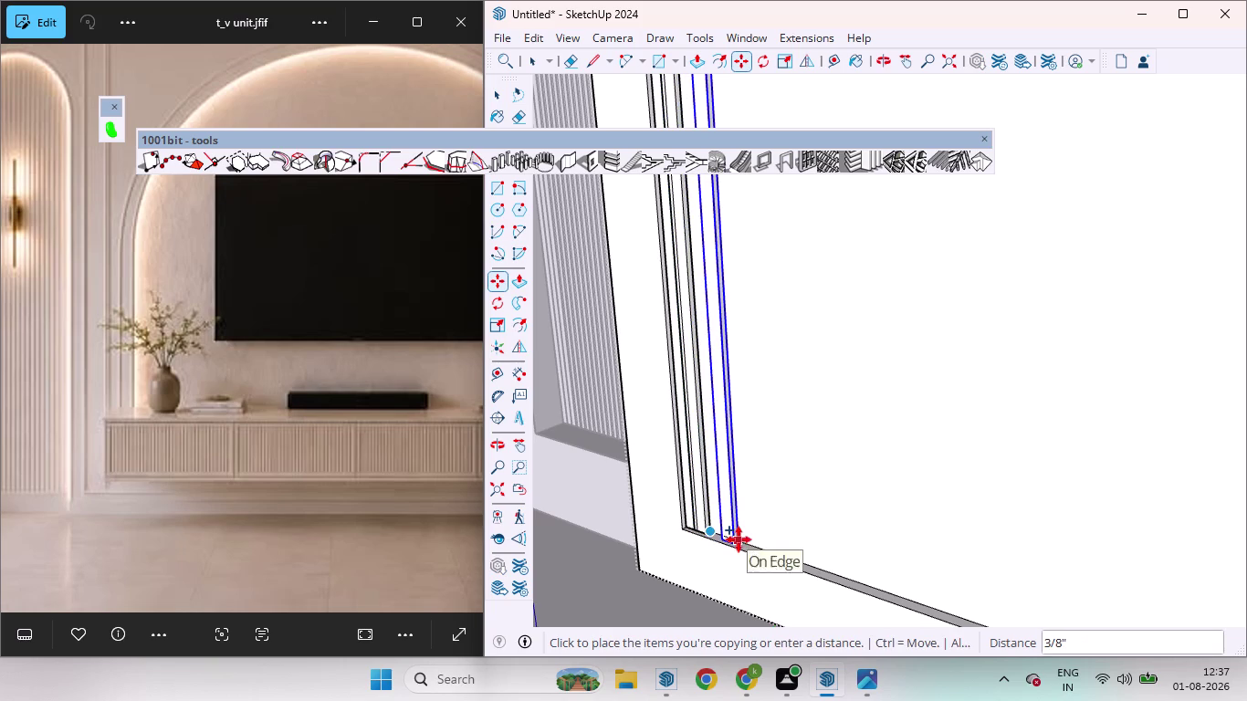
text(3)
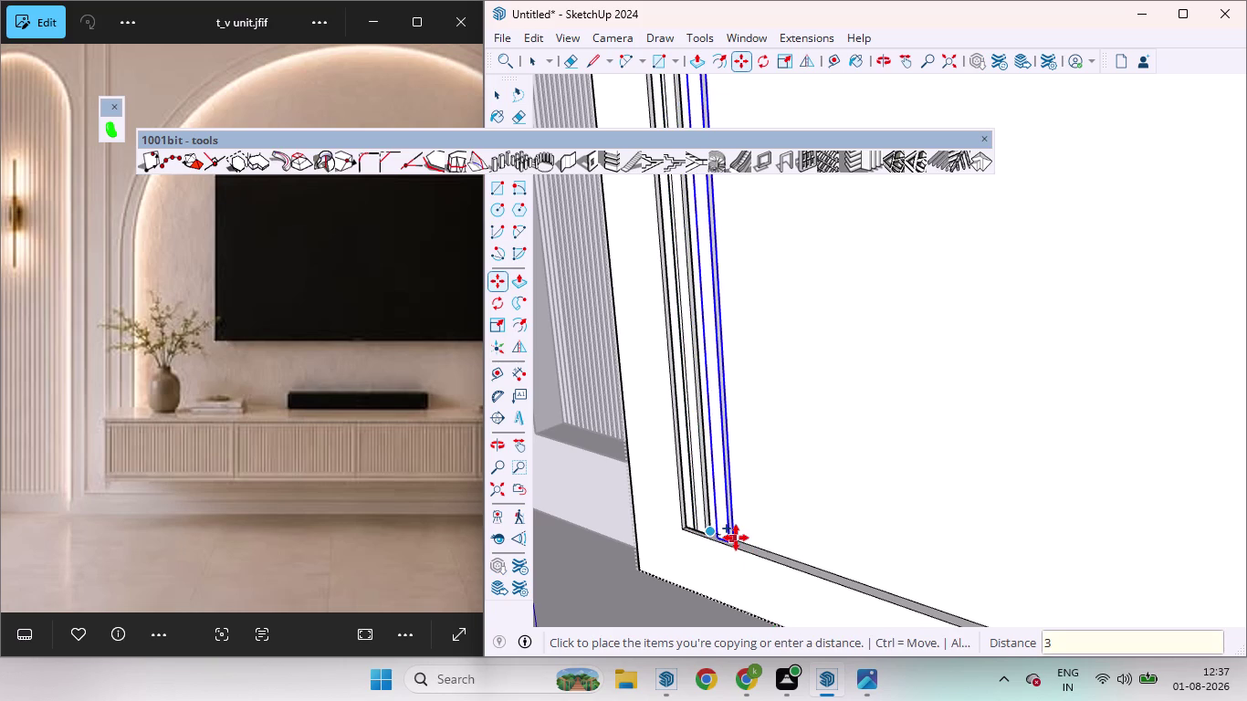
text(mm)
key(Return)
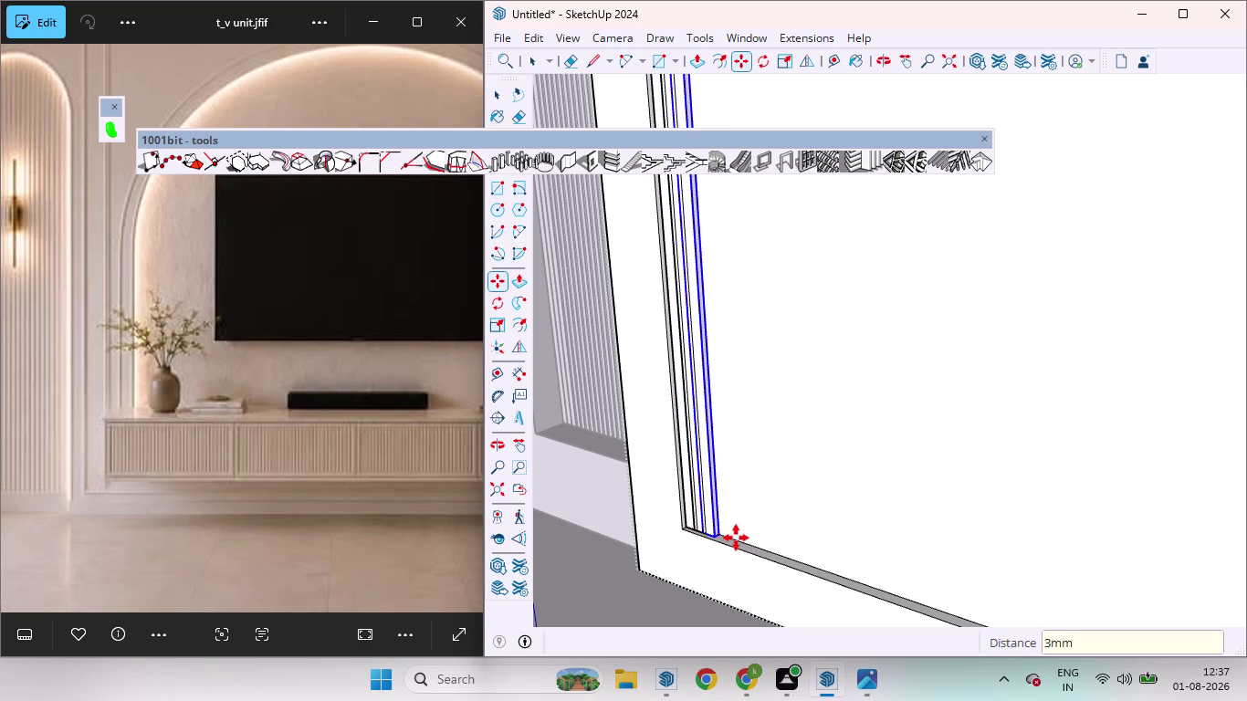
key(shift+asterisk)
text(50)
key(Return)
scroll(down, 3)
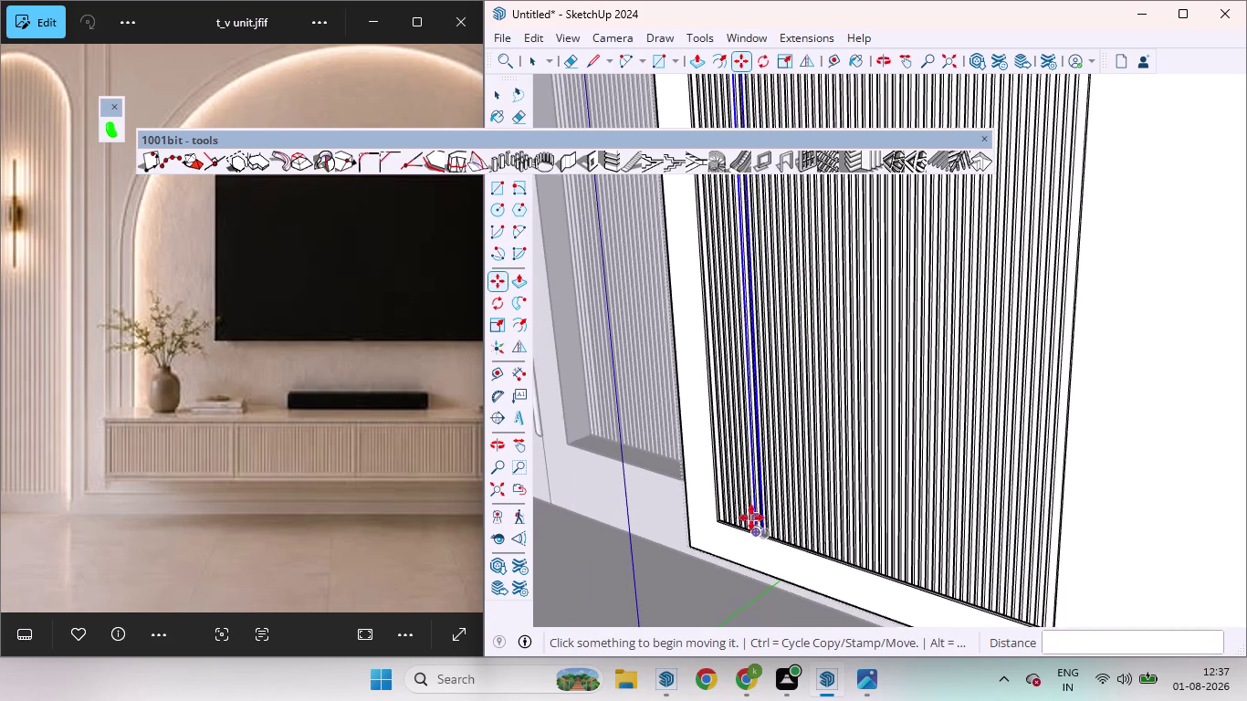
Raise the strip array count to 120, then 170 copies, and finish the copy.
scroll(down, 3)
scroll(down, 3)
scroll(down, 3)
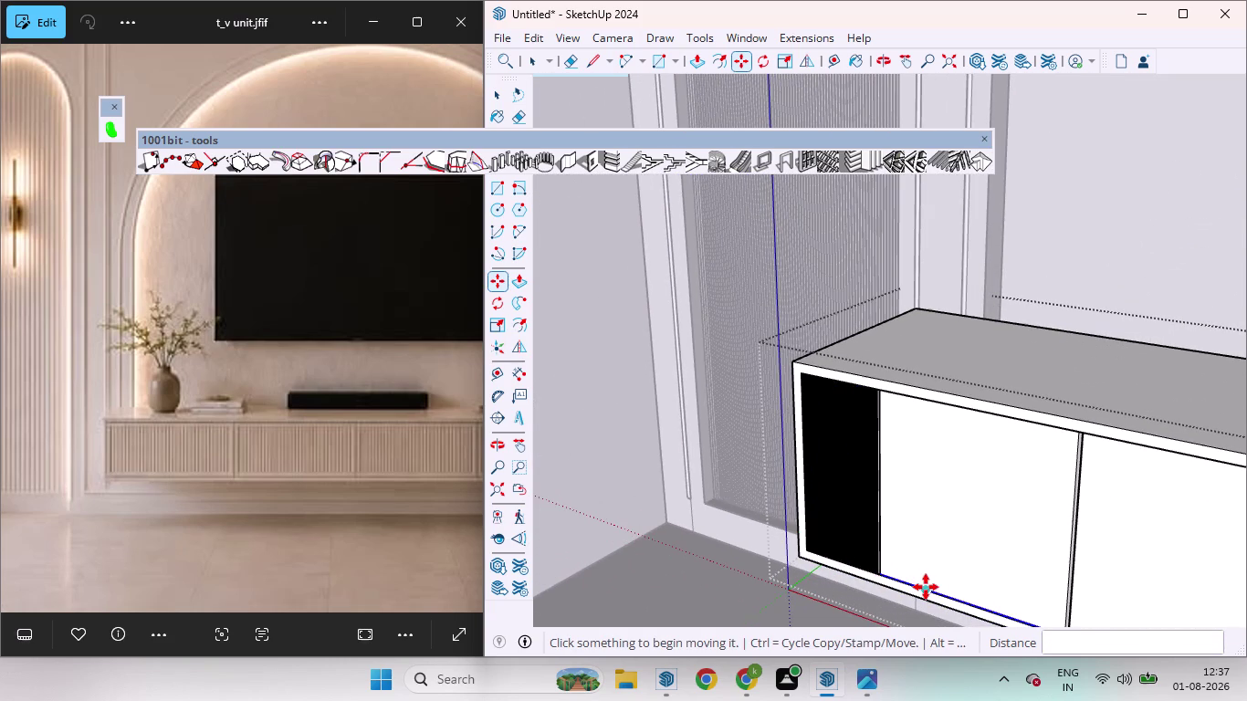
text(*)
text(120)
key(Return)
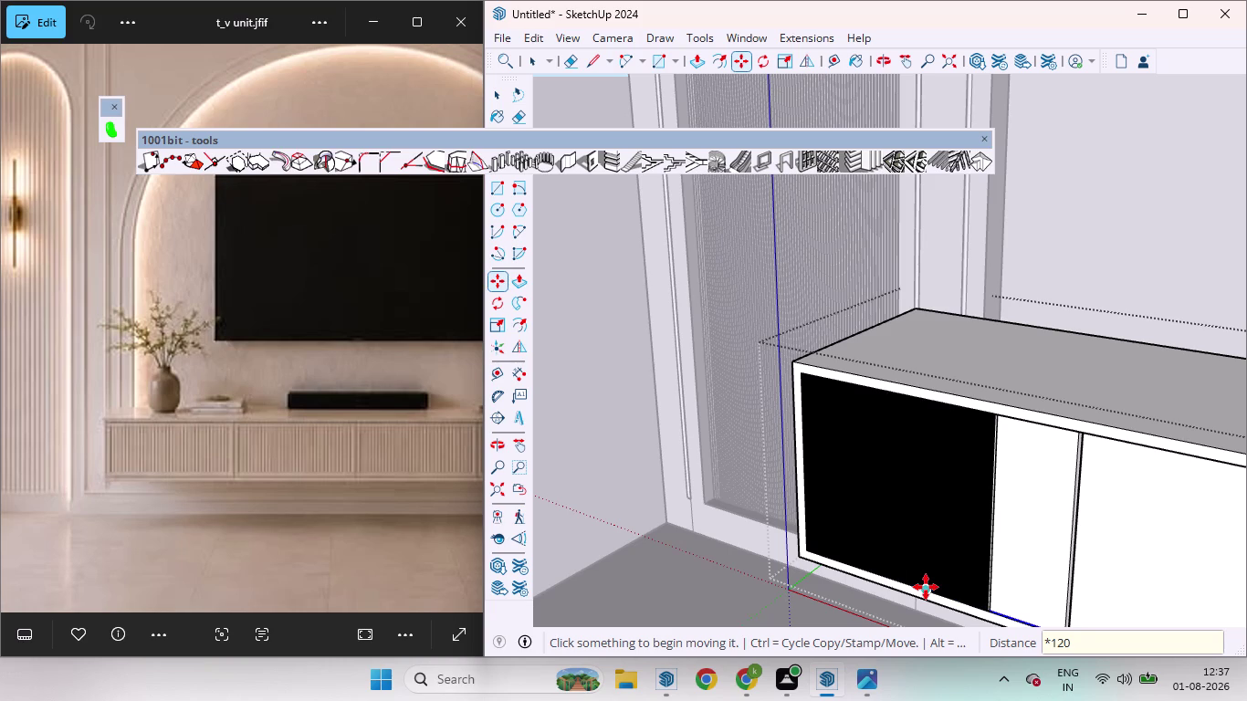
key(shift+asterisk)
text(17)
text(0)
key(Return)
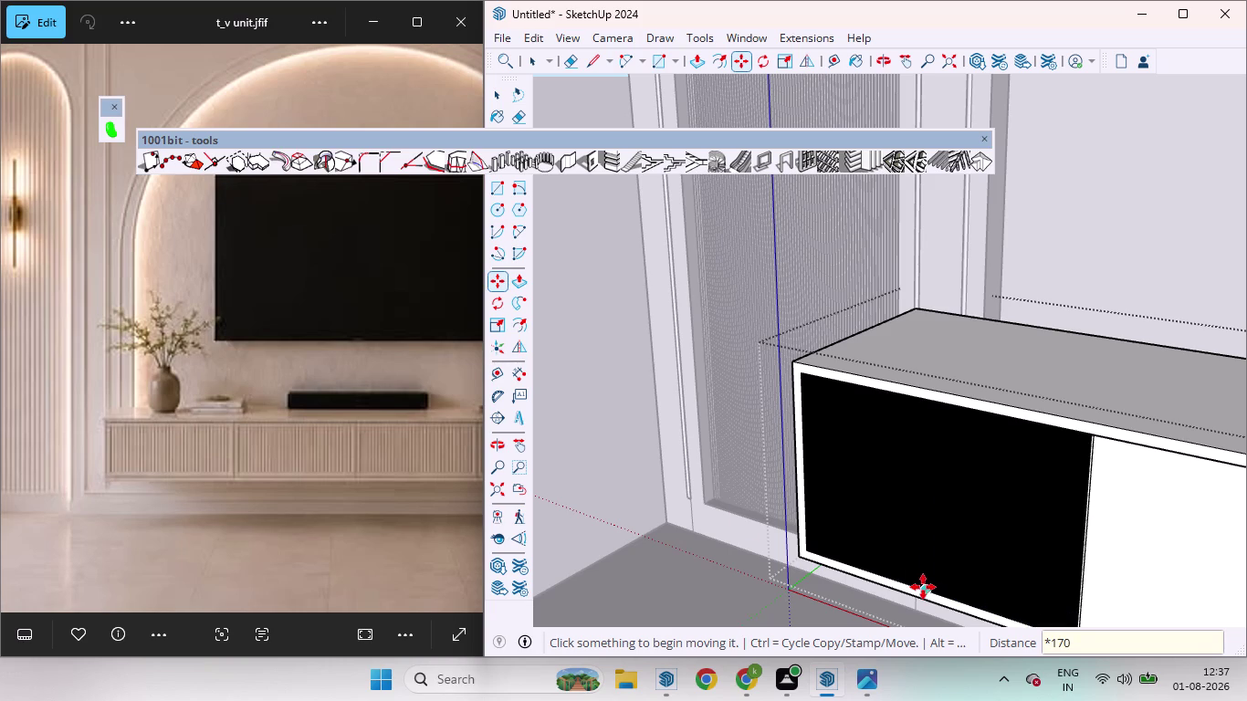
key(space)
click(591, 449)
scroll(up, 3)
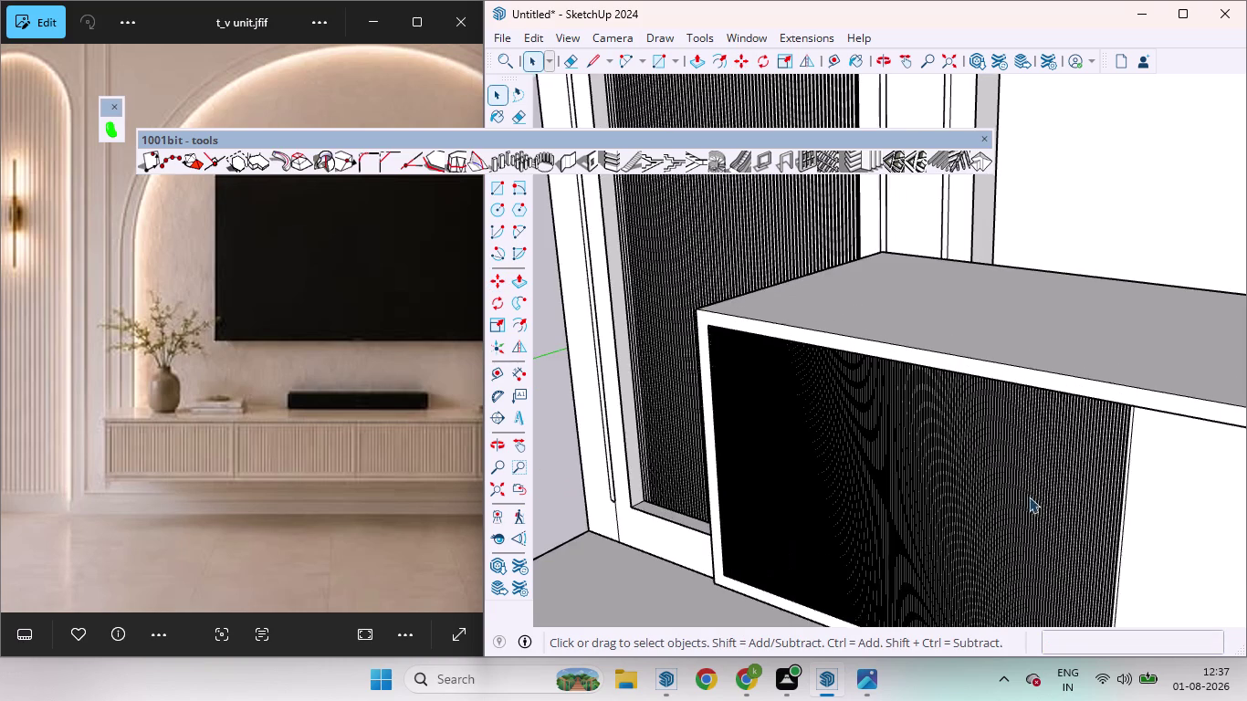
scroll(down, 3)
scroll(up, 3)
scroll(down, 3)
scroll(up, 3)
middle_drag(1020, 471, 1203, 398)
scroll(up, 3)
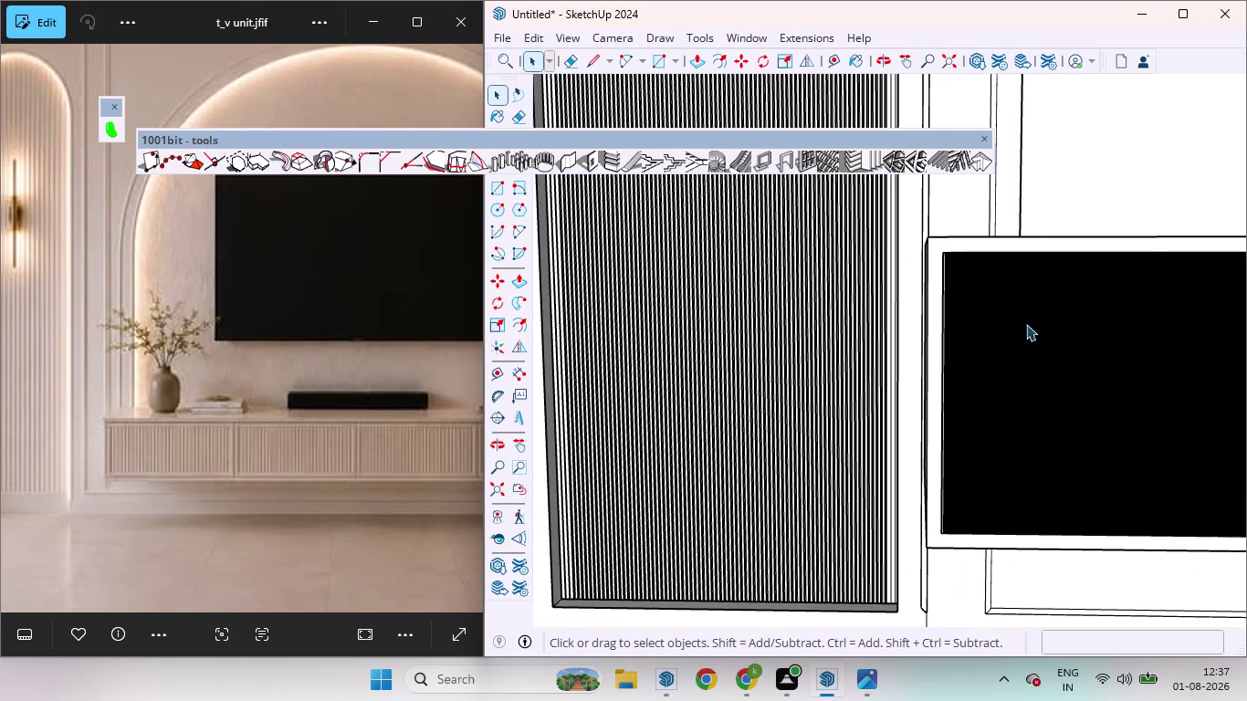
scroll(up, 3)
scroll(up, 3)
scroll(up, 3)
scroll(down, 3)
scroll(down, 3)
scroll(up, 3)
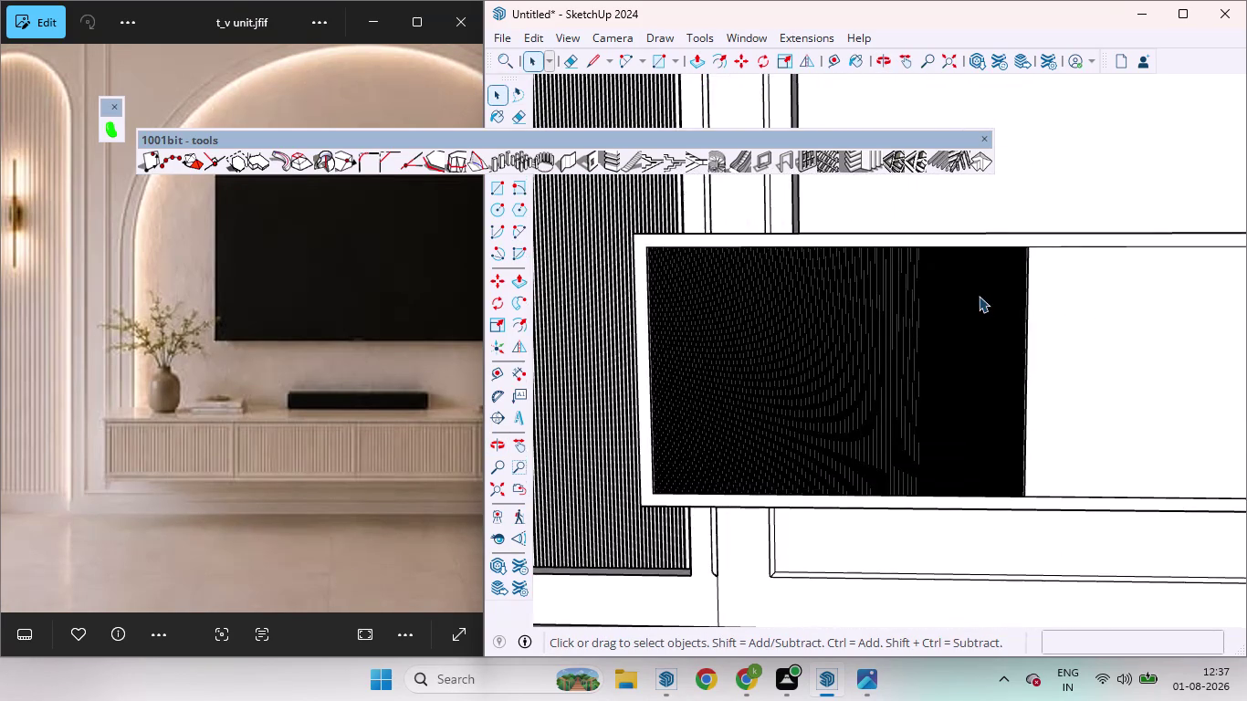
scroll(down, 3)
scroll(up, 3)
scroll(down, 3)
middle_drag(1006, 302, 984, 346)
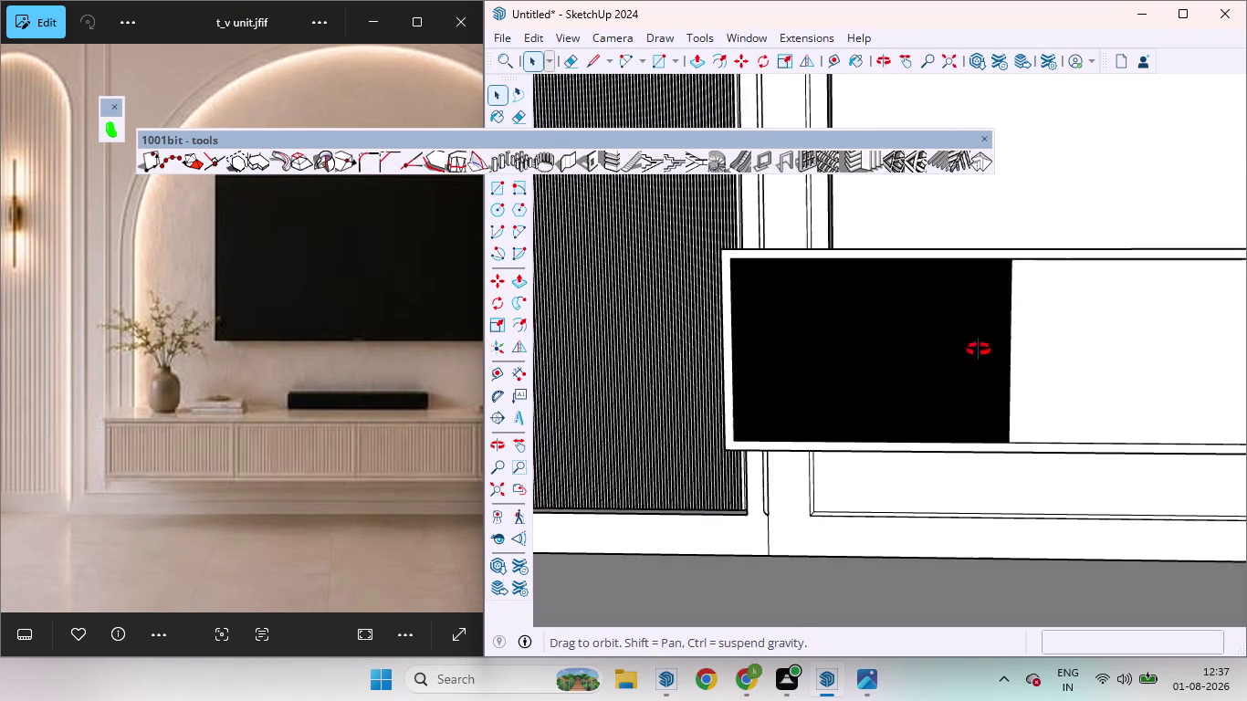
middle_drag(984, 346, 870, 340)
scroll(up, 3)
scroll(up, 3)
scroll(up, 3)
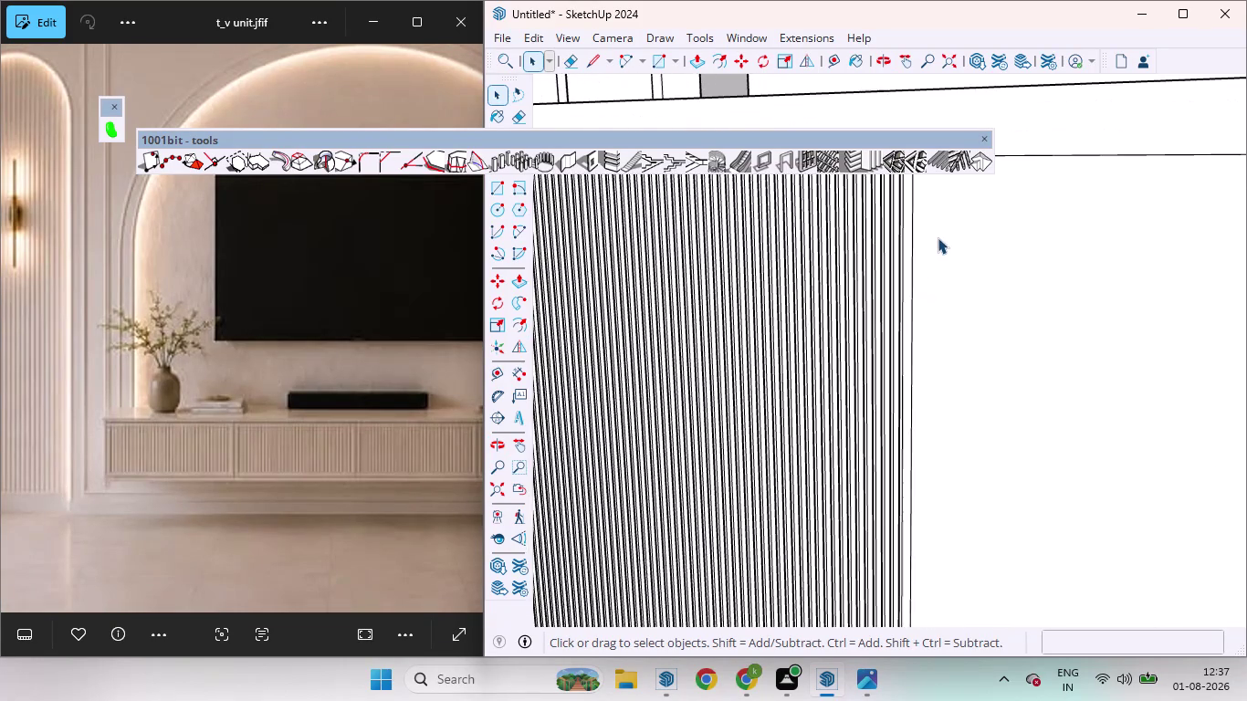
scroll(down, 3)
middle_drag(962, 256, 1019, 308)
scroll(up, 3)
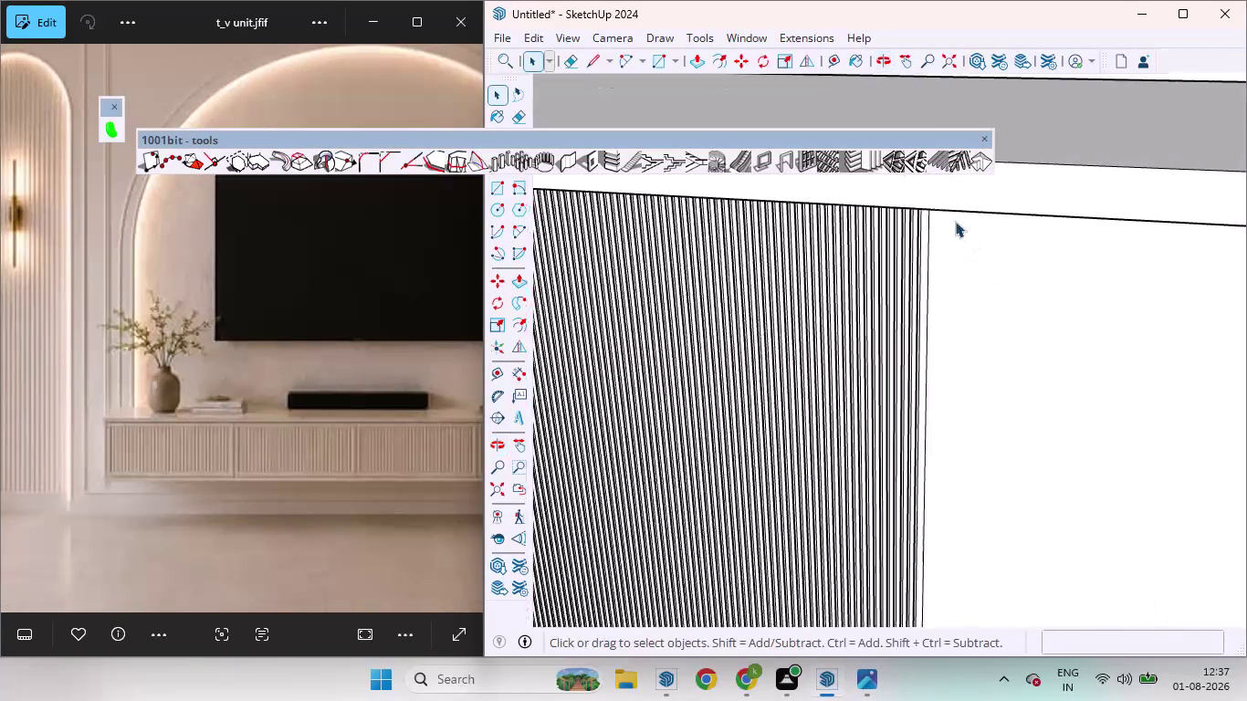
scroll(up, 3)
scroll(up, 3)
click(958, 211)
scroll(down, 3)
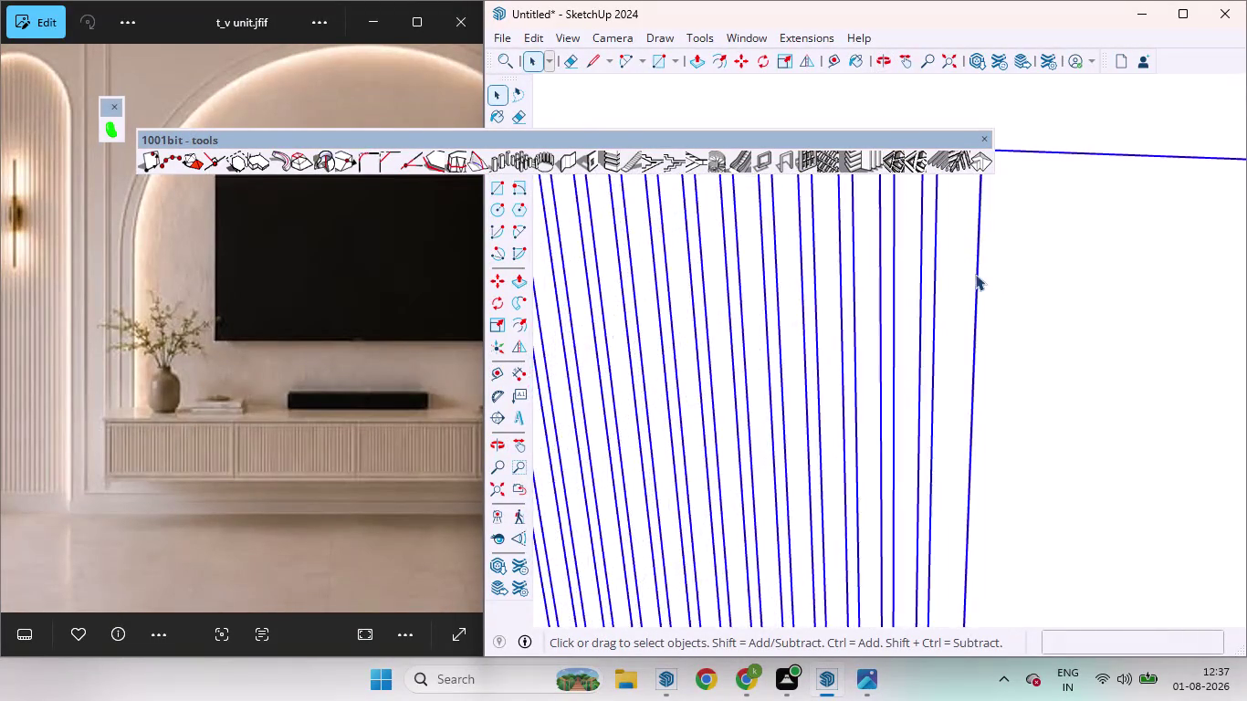
scroll(down, 3)
scroll(down, 3)
double_click(898, 325)
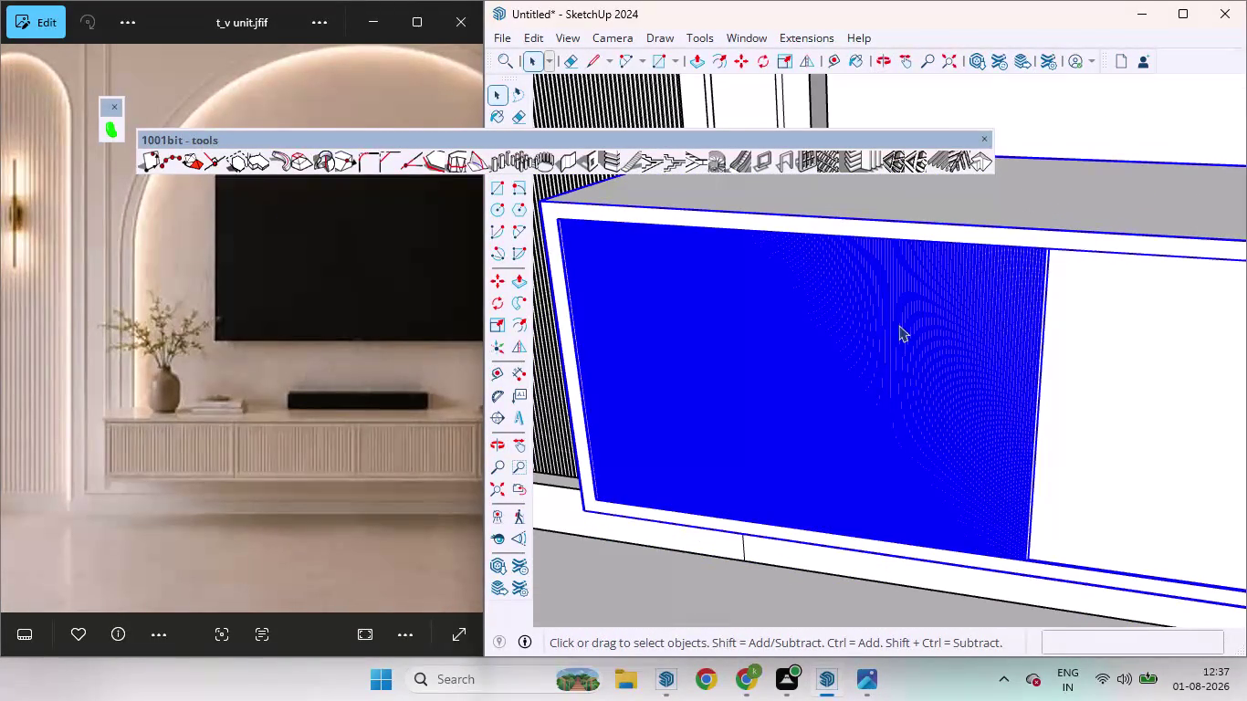
double_click(1000, 337)
triple_click(1093, 342)
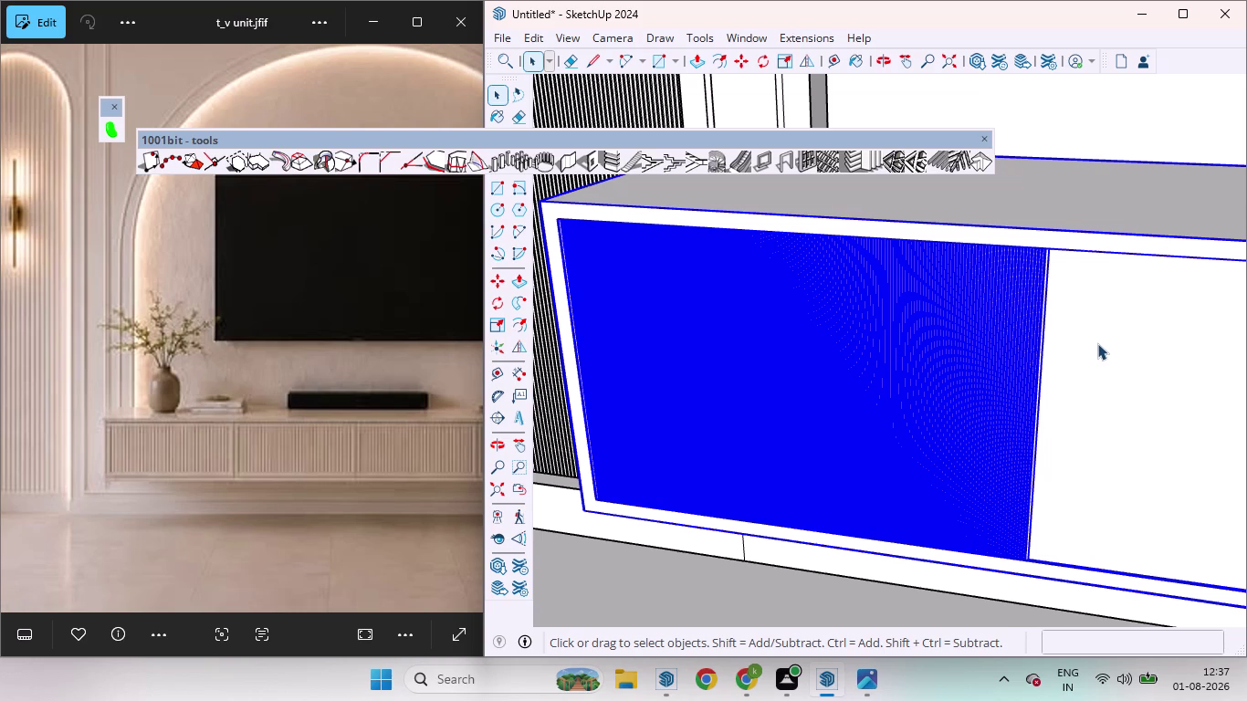
triple_click(1097, 342)
click(976, 328)
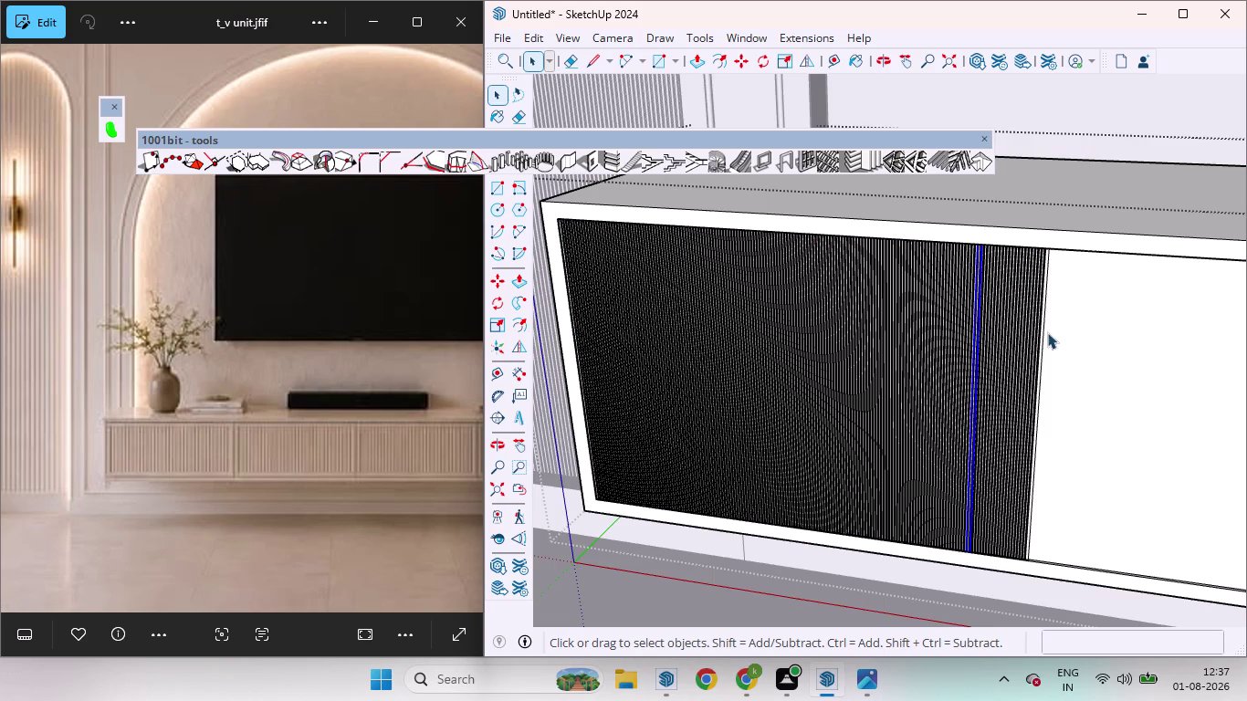
scroll(up, 3)
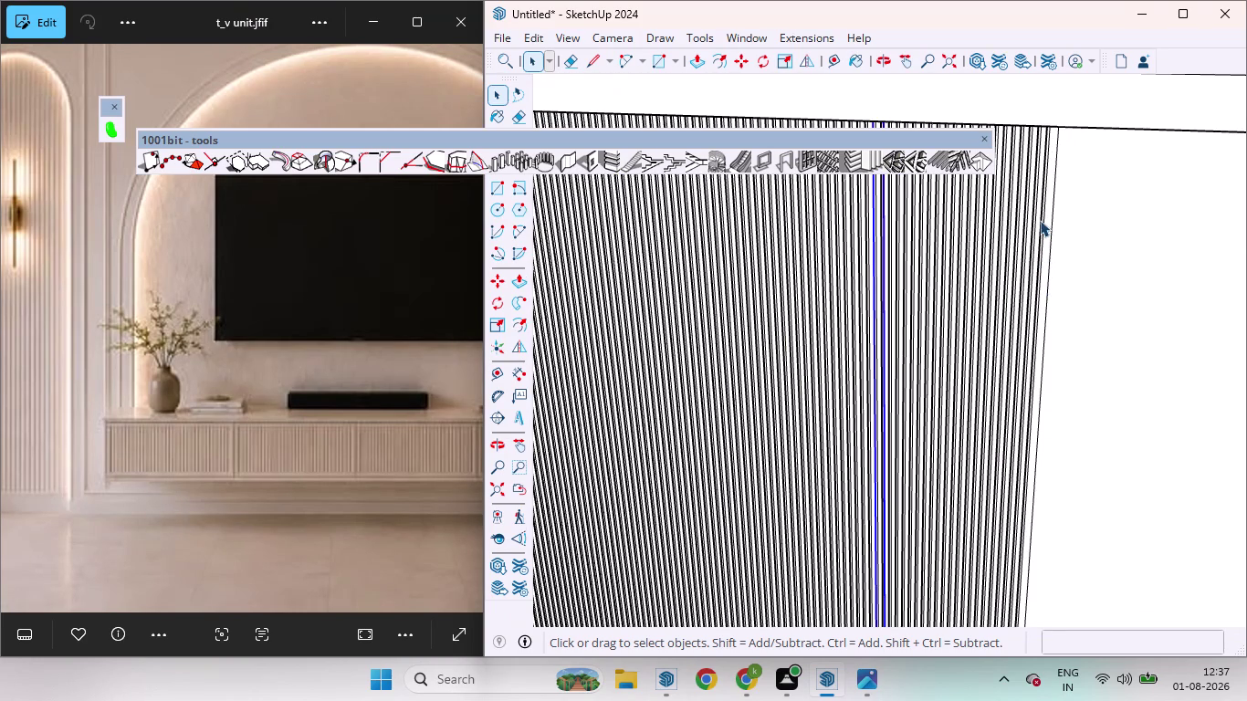
click(1039, 220)
key(Home)
key(Delete)
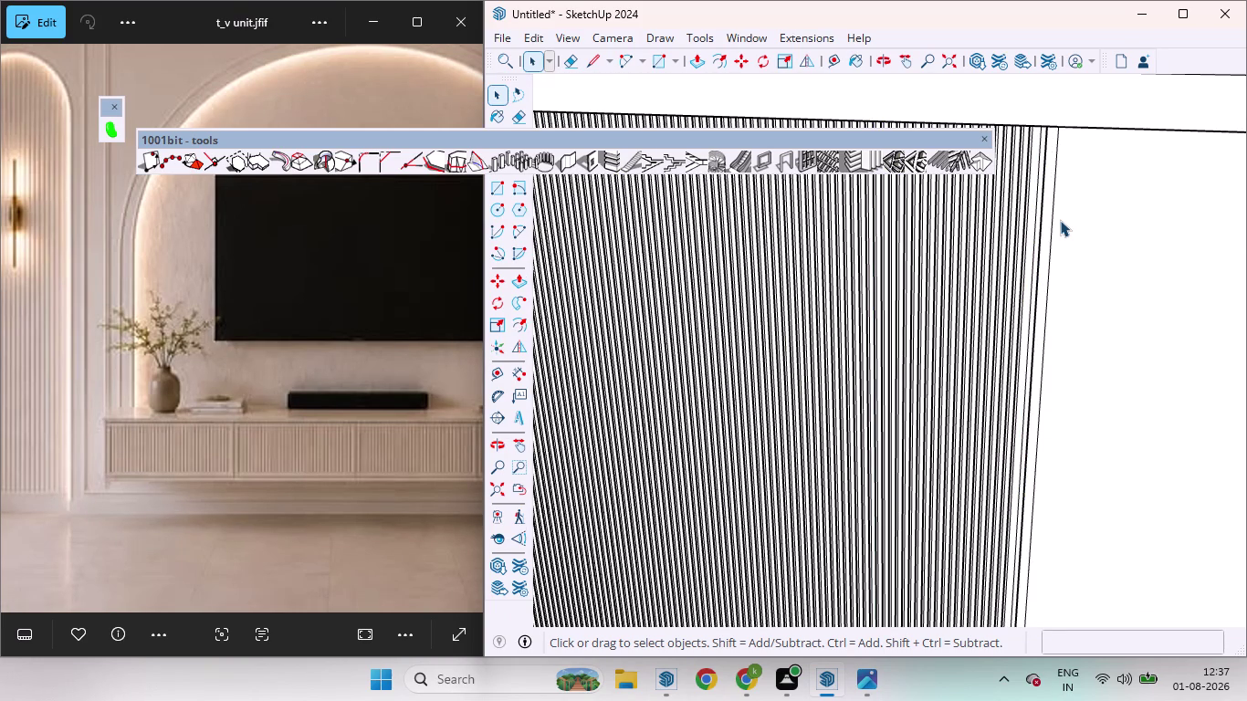
scroll(up, 3)
middle_drag(1062, 203, 801, 201)
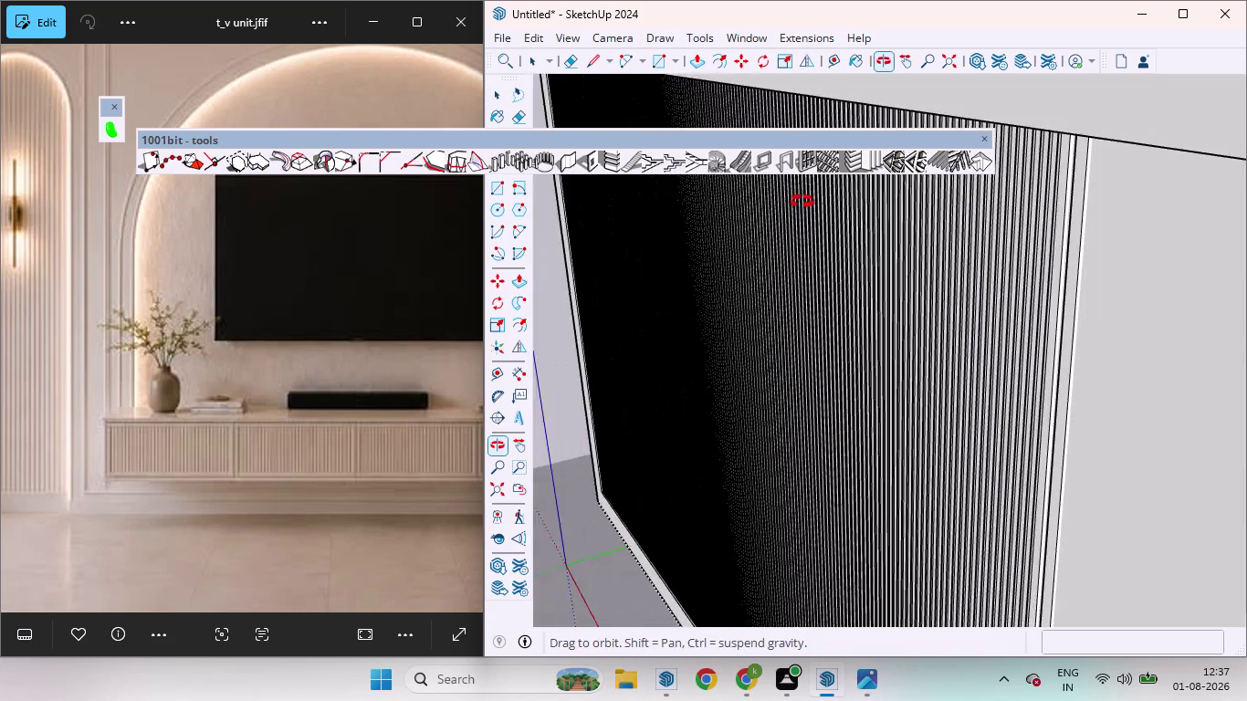
middle_drag(801, 201, 804, 201)
scroll(up, 3)
scroll(up, 3)
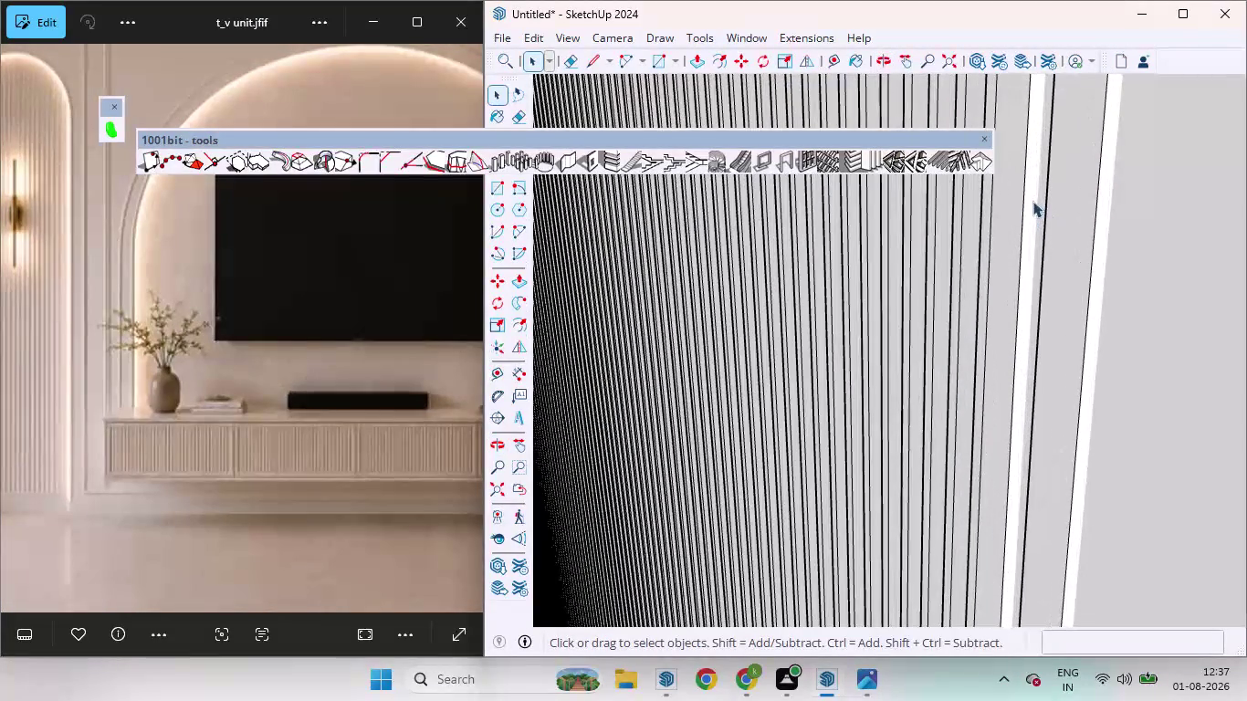
key(ctrl+z)
key(ctrl+z)
key(ctrl+z)
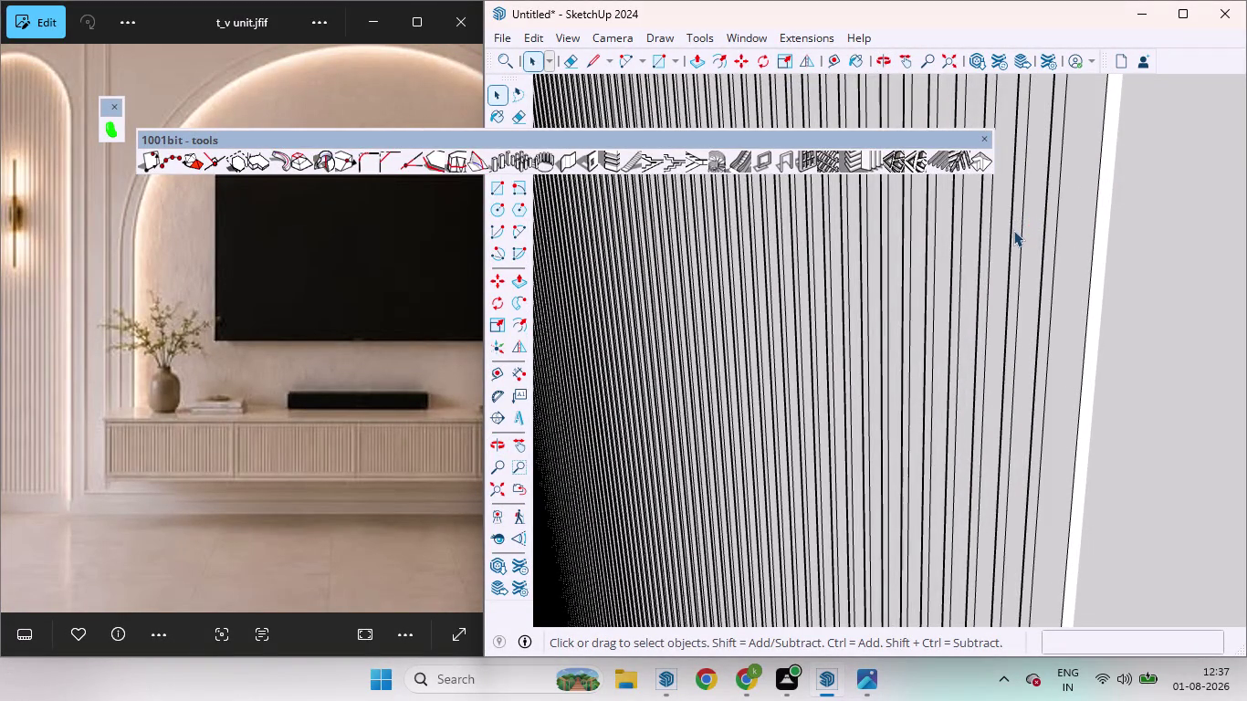
key(ctrl+z)
key(ctrl+z)
scroll(down, 3)
scroll(up, 3)
scroll(down, 3)
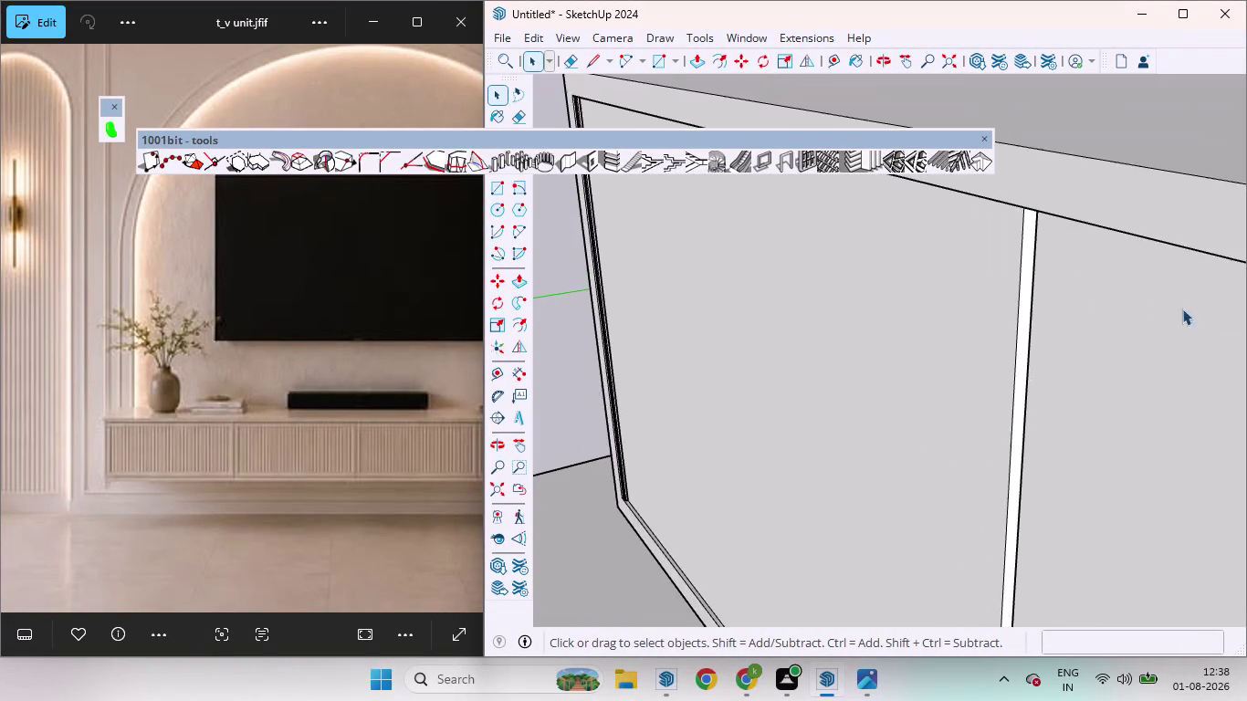
scroll(down, 3)
scroll(up, 3)
scroll(down, 3)
scroll(down, 3)
scroll(up, 3)
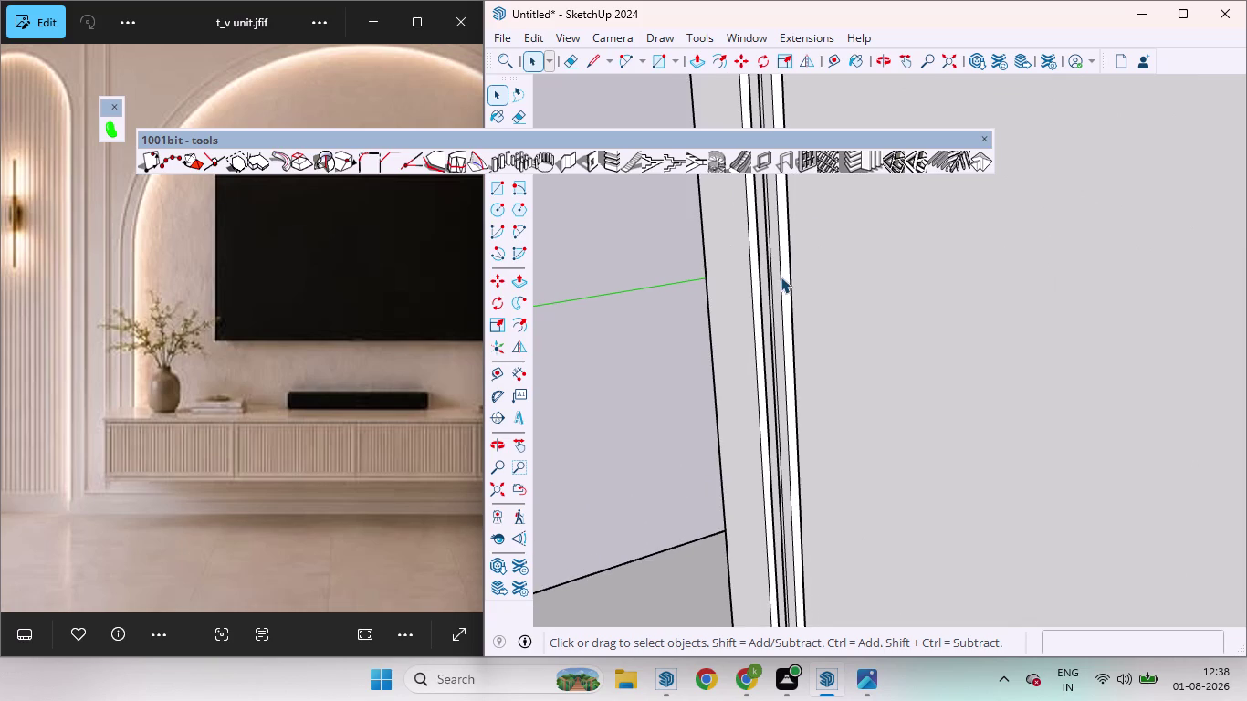
Select and delete geometry at the lone slat, then orbit to view it above the base.
click(781, 277)
double_click(782, 276)
click(782, 276)
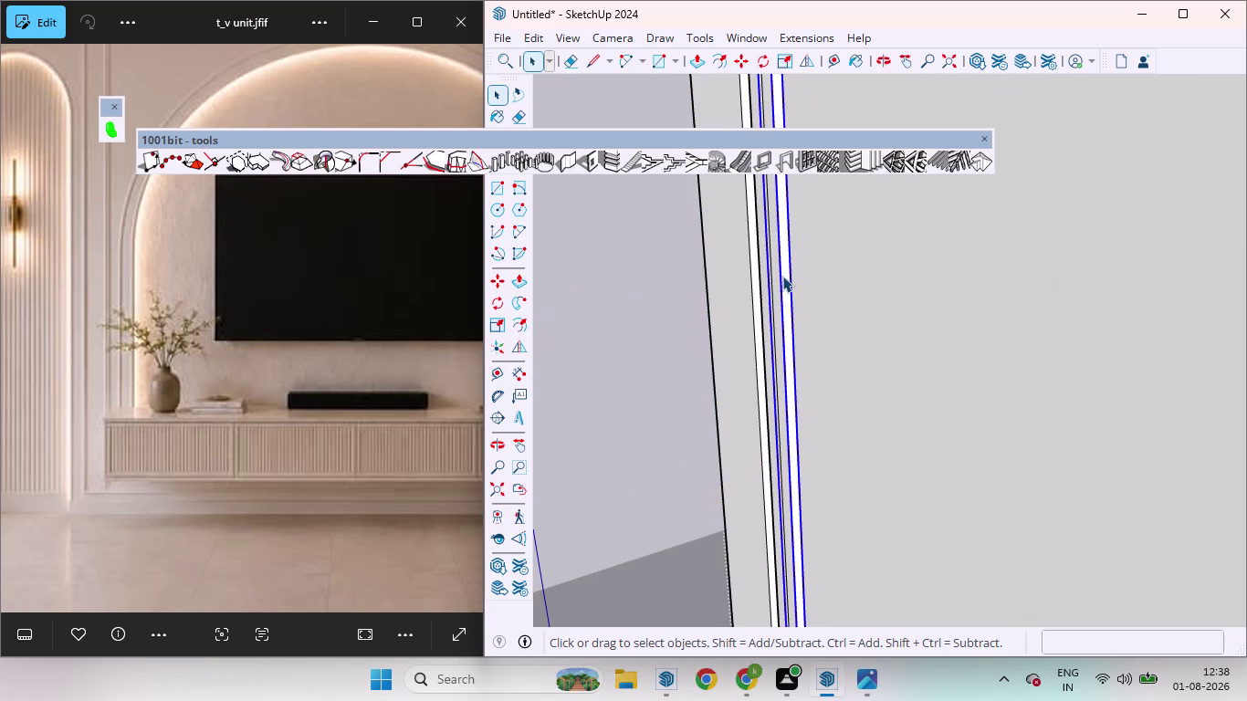
key(Home)
key(Delete)
click(770, 281)
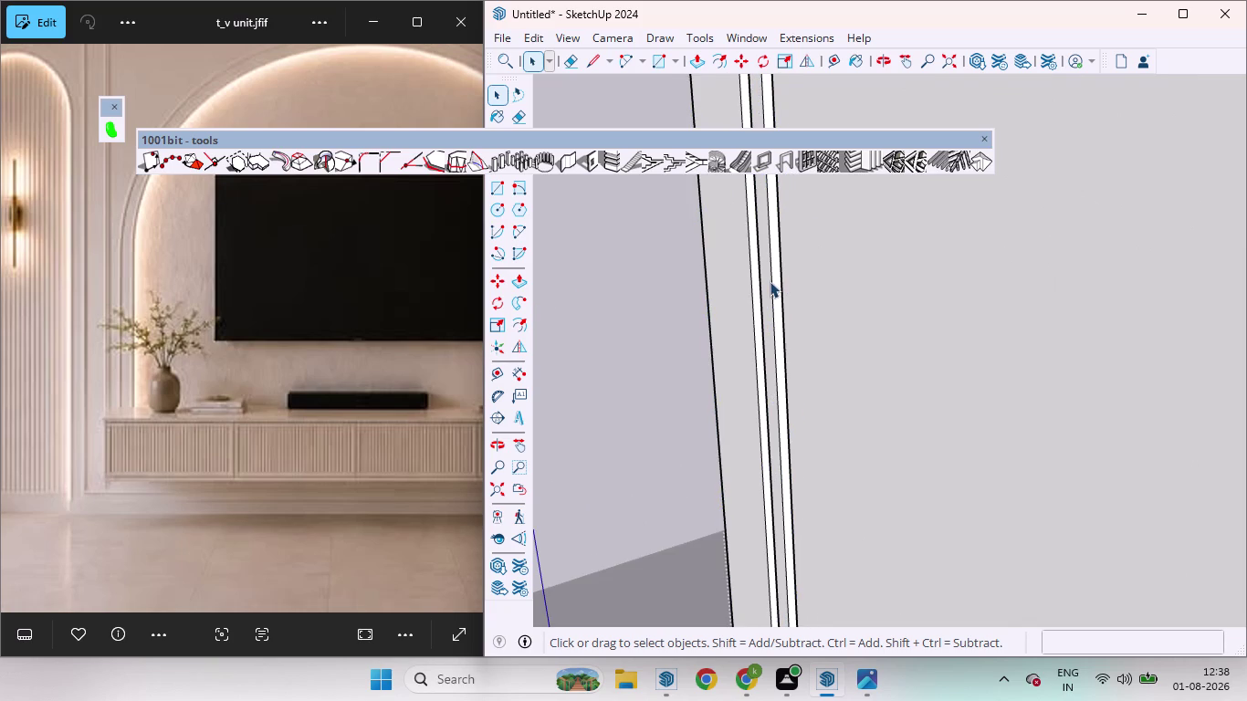
scroll(down, 3)
scroll(up, 3)
scroll(down, 3)
click(725, 329)
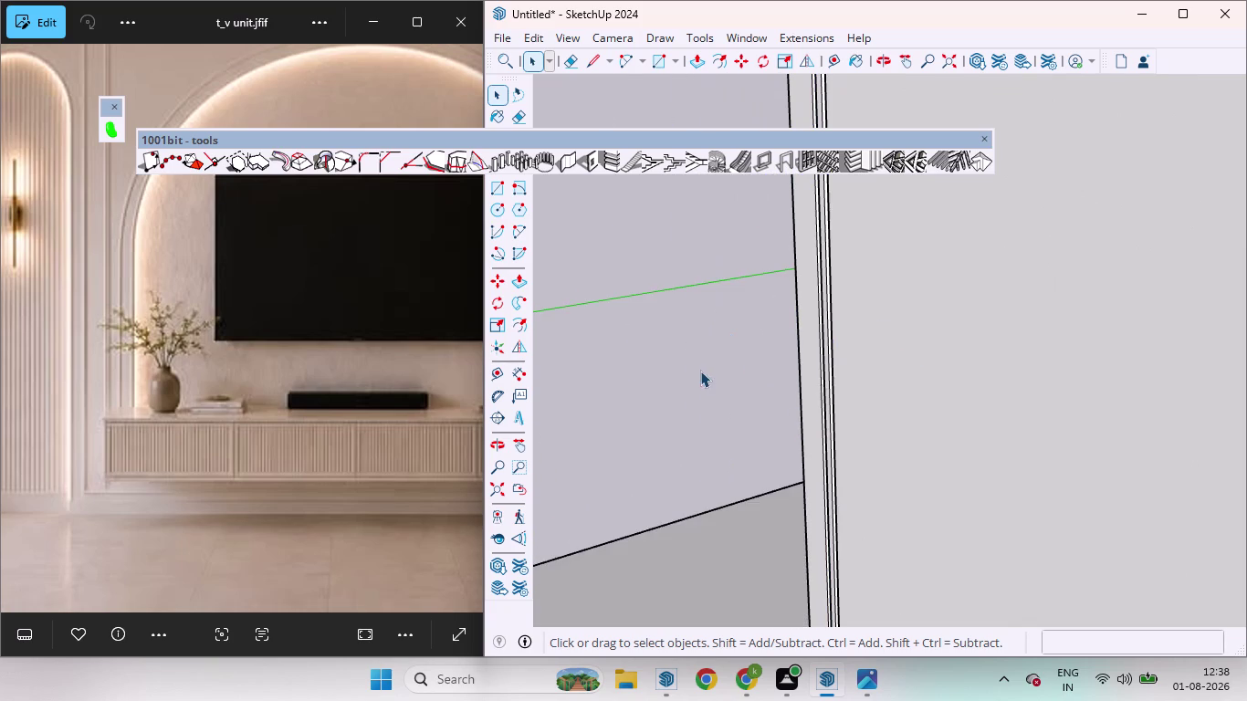
middle_drag(786, 383, 965, 379)
scroll(down, 3)
scroll(up, 3)
scroll(down, 3)
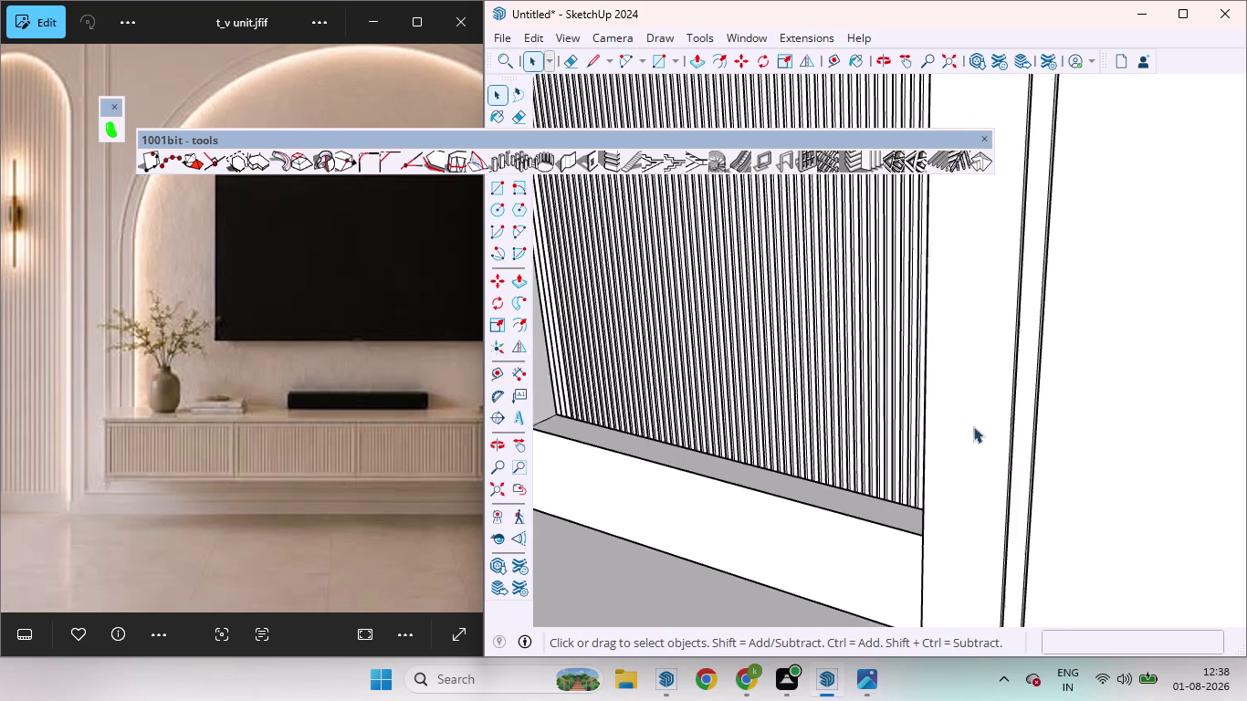
scroll(down, 3)
scroll(up, 3)
Copy the lone slat one slat-width over and array it into 40 copies.
click(1031, 479)
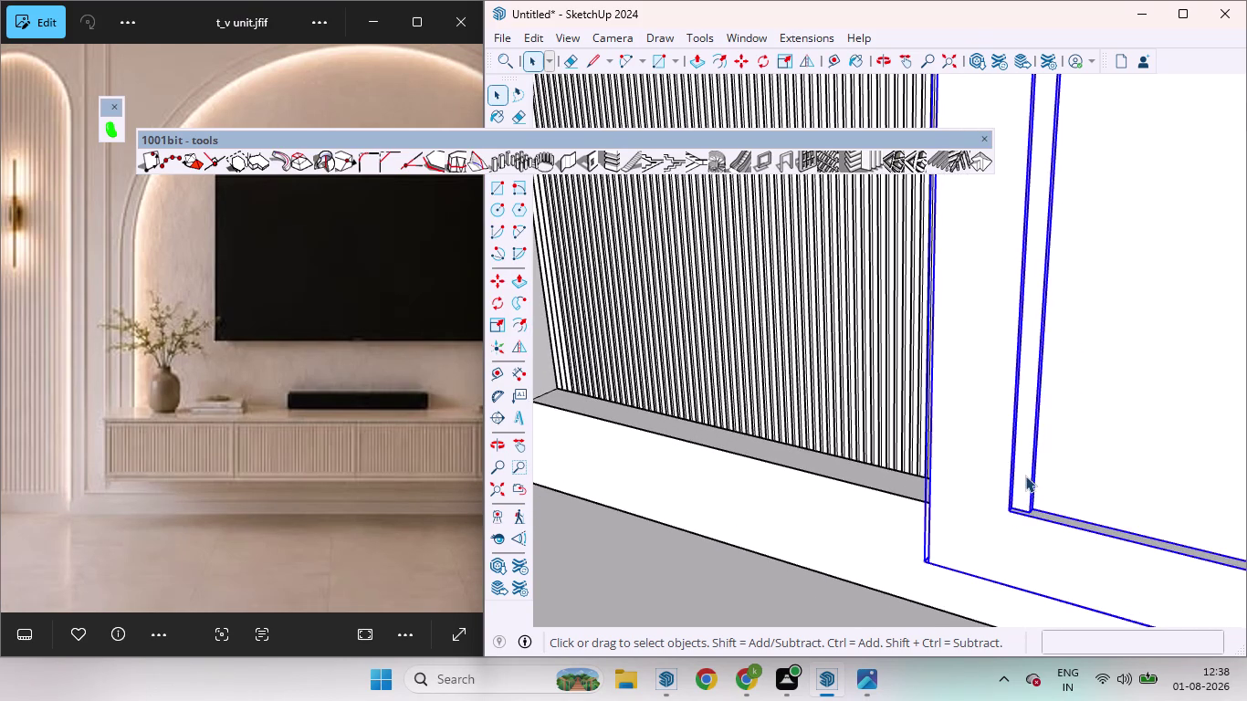
double_click(1023, 475)
click(1023, 475)
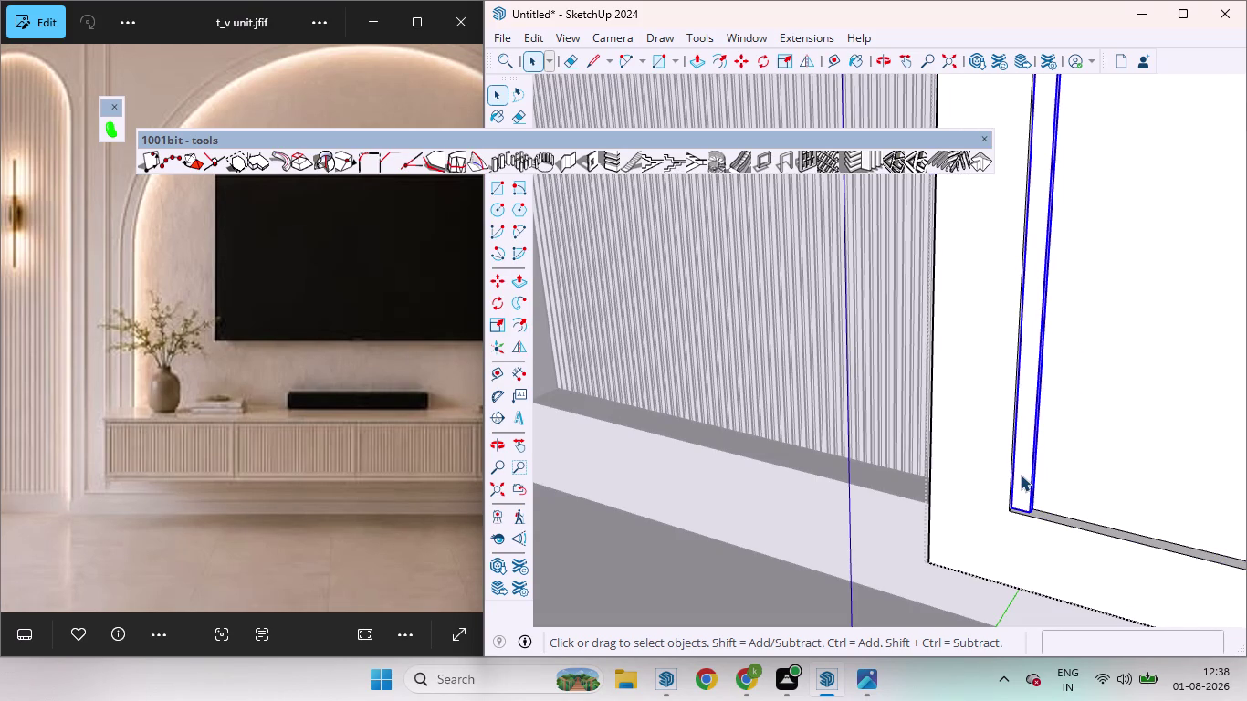
key(m)
click(1030, 507)
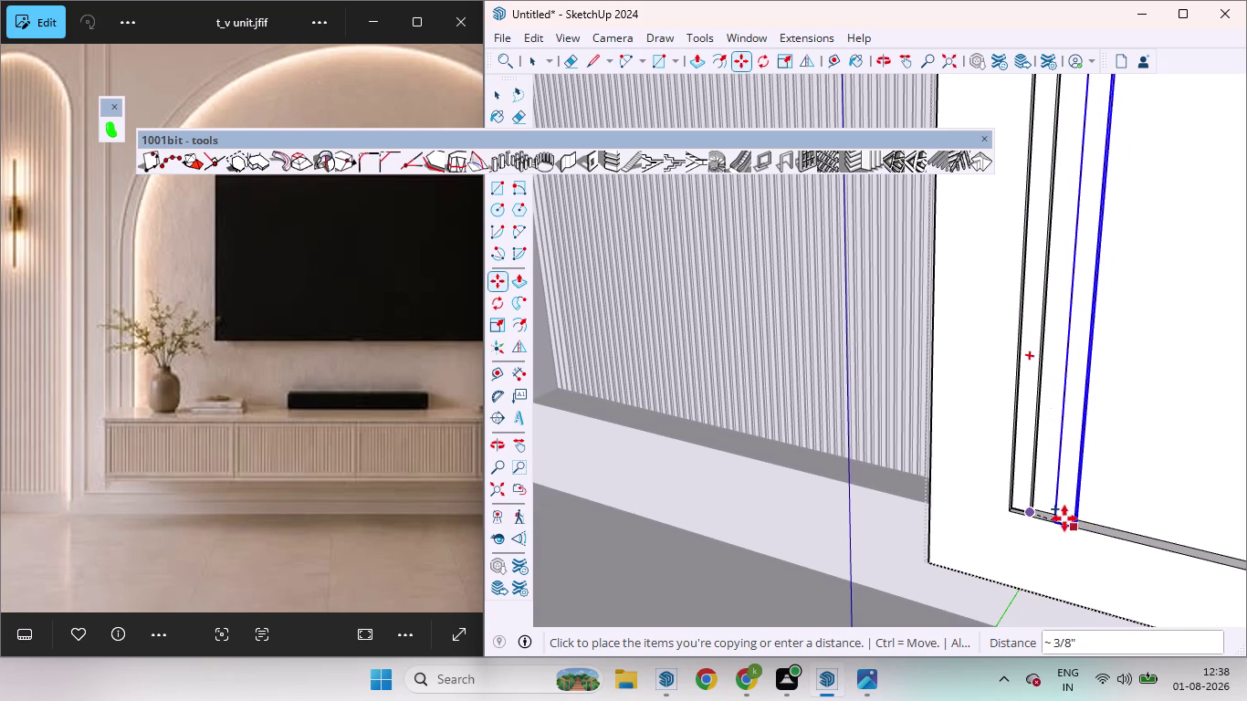
middle_drag(1060, 517, 1137, 690)
scroll(up, 3)
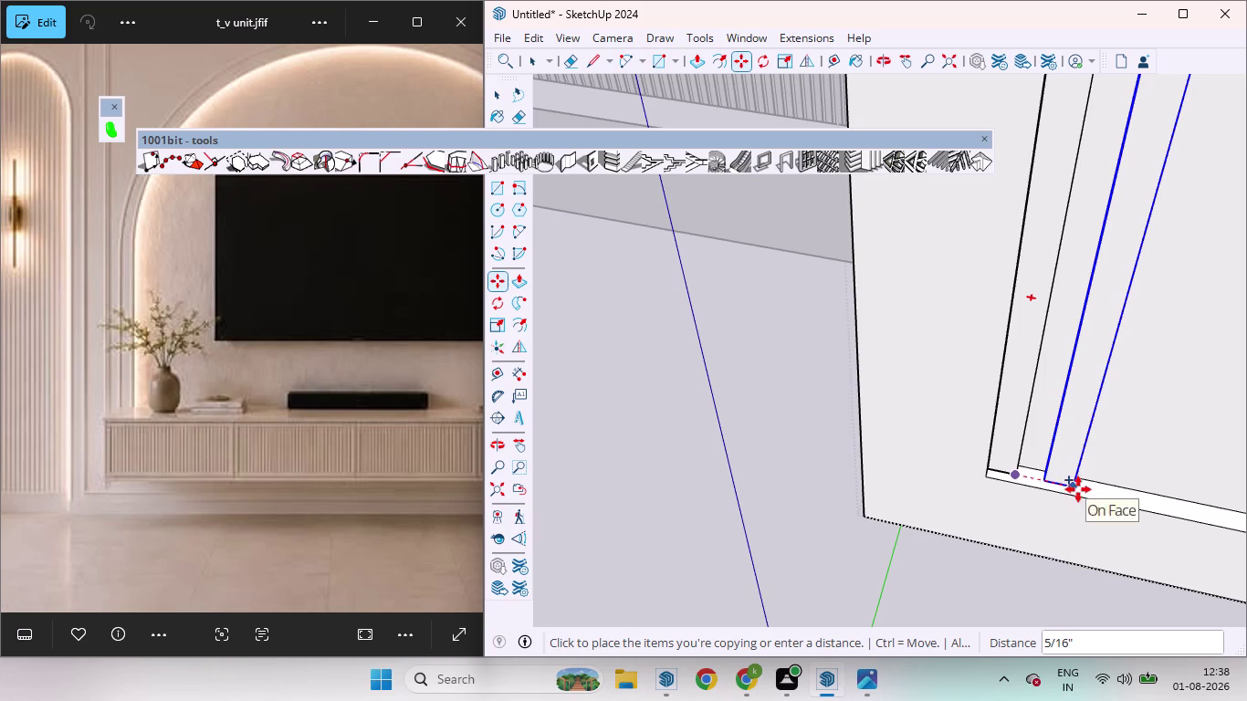
click(1084, 490)
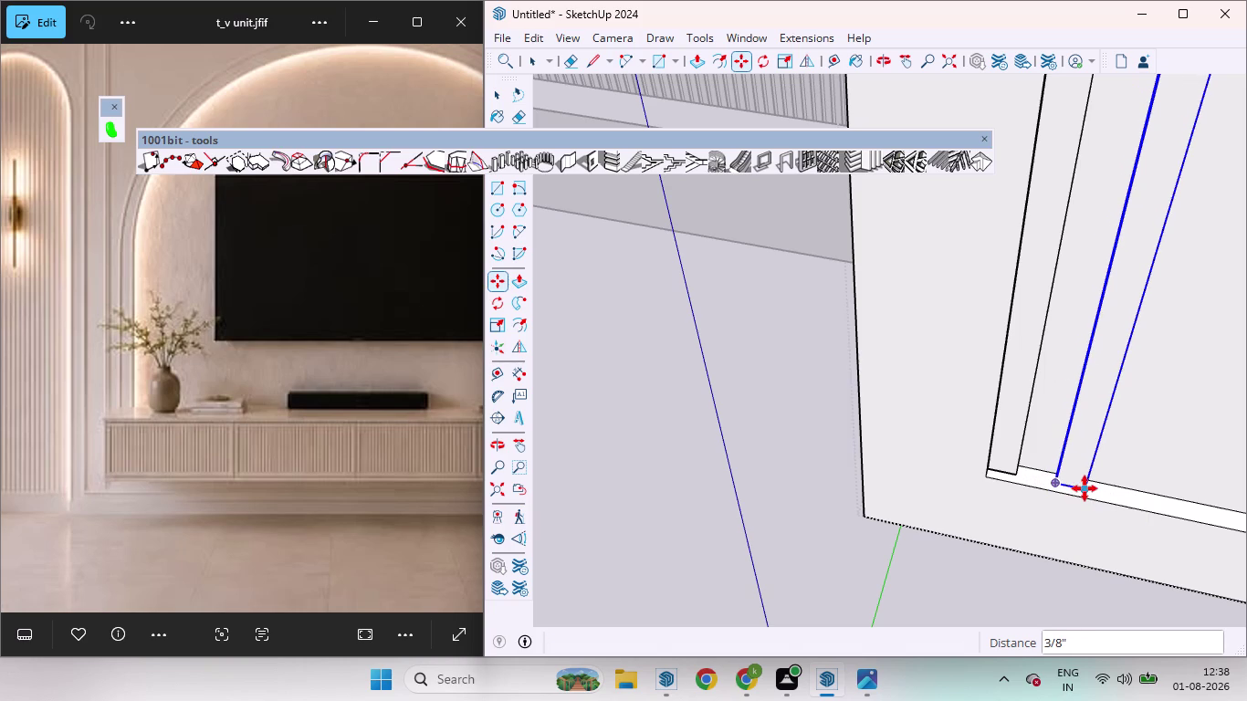
key(shift+asterisk)
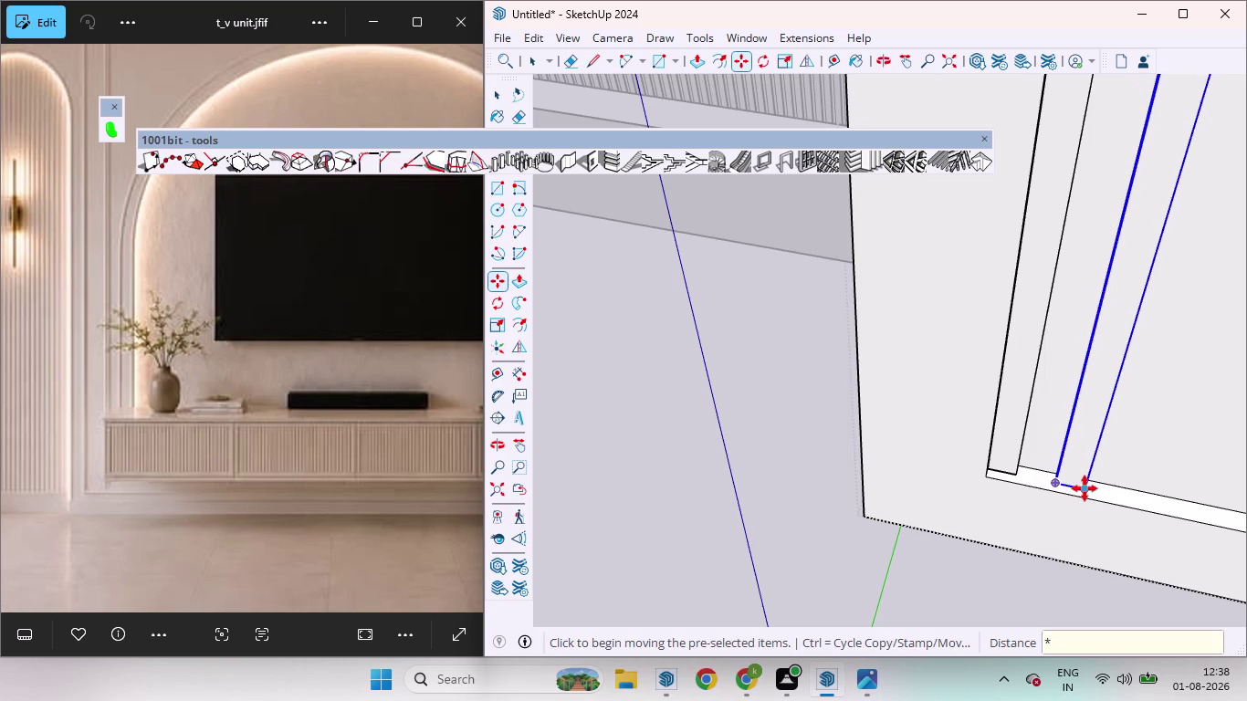
text(40)
key(Return)
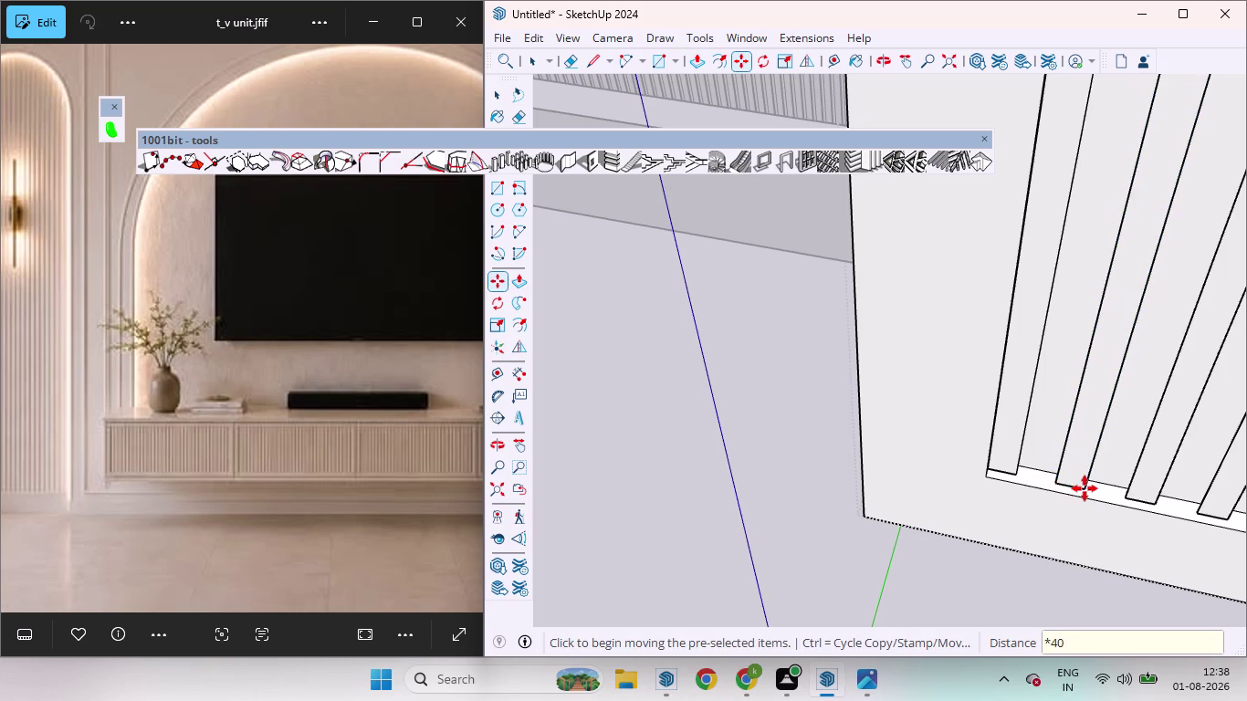
scroll(down, 3)
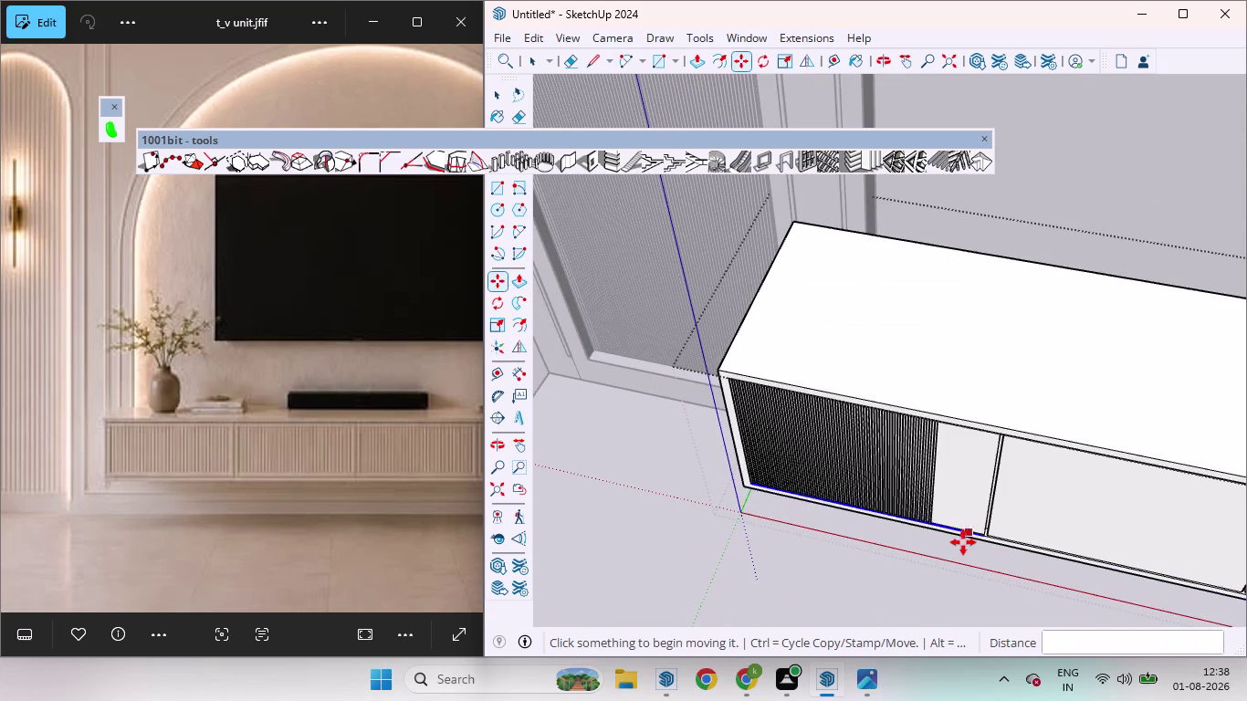
Change the slat array count from 65 to 50, then 53, settling on 51 copies.
key(shift+asterisk)
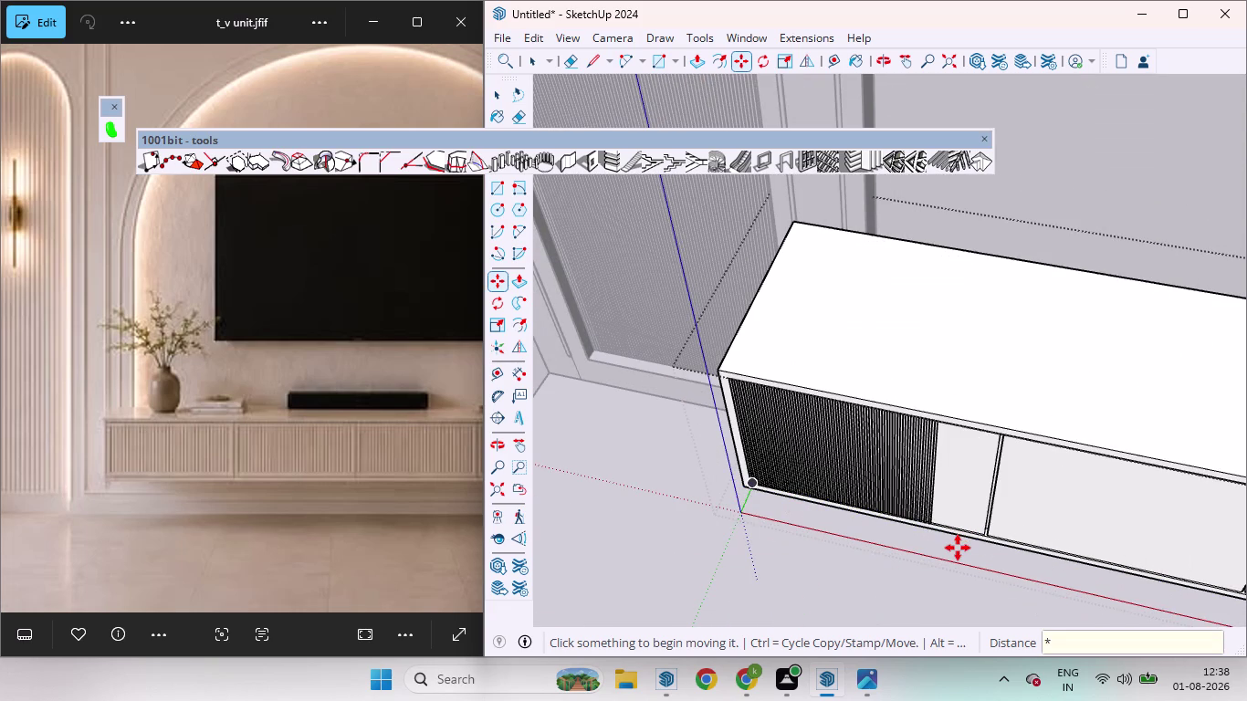
text(65)
key(Return)
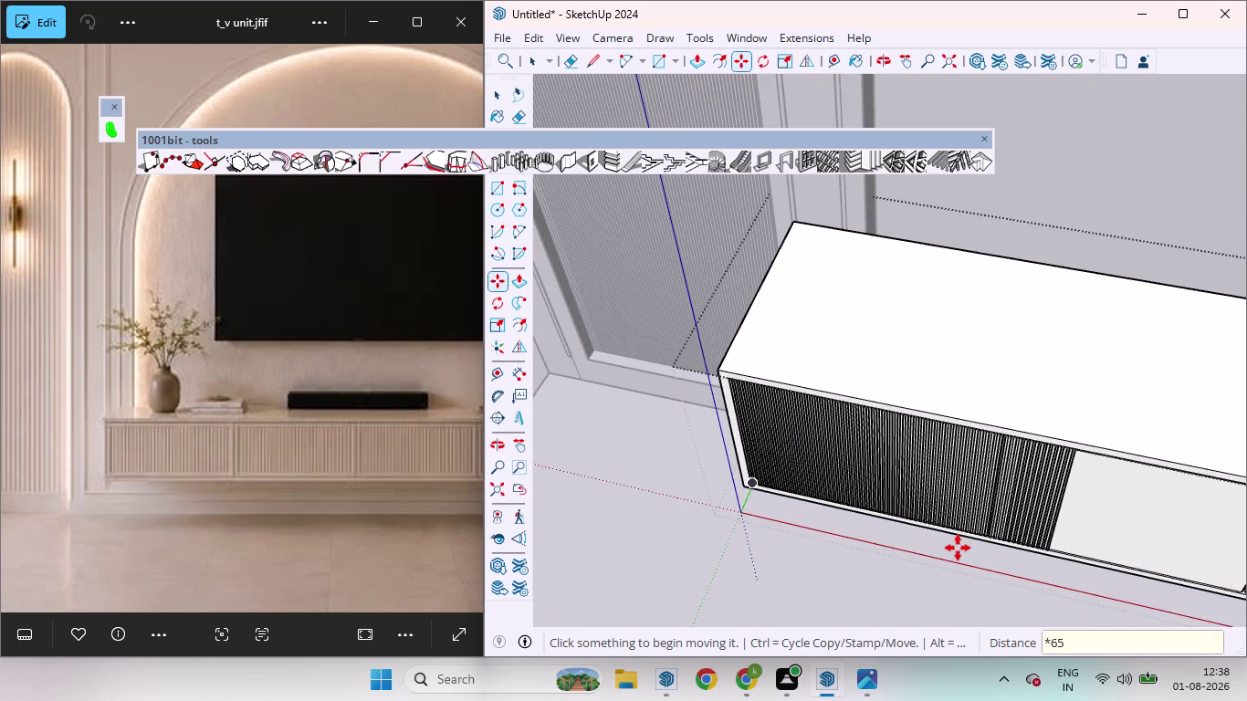
text(*)
text(50)
key(Return)
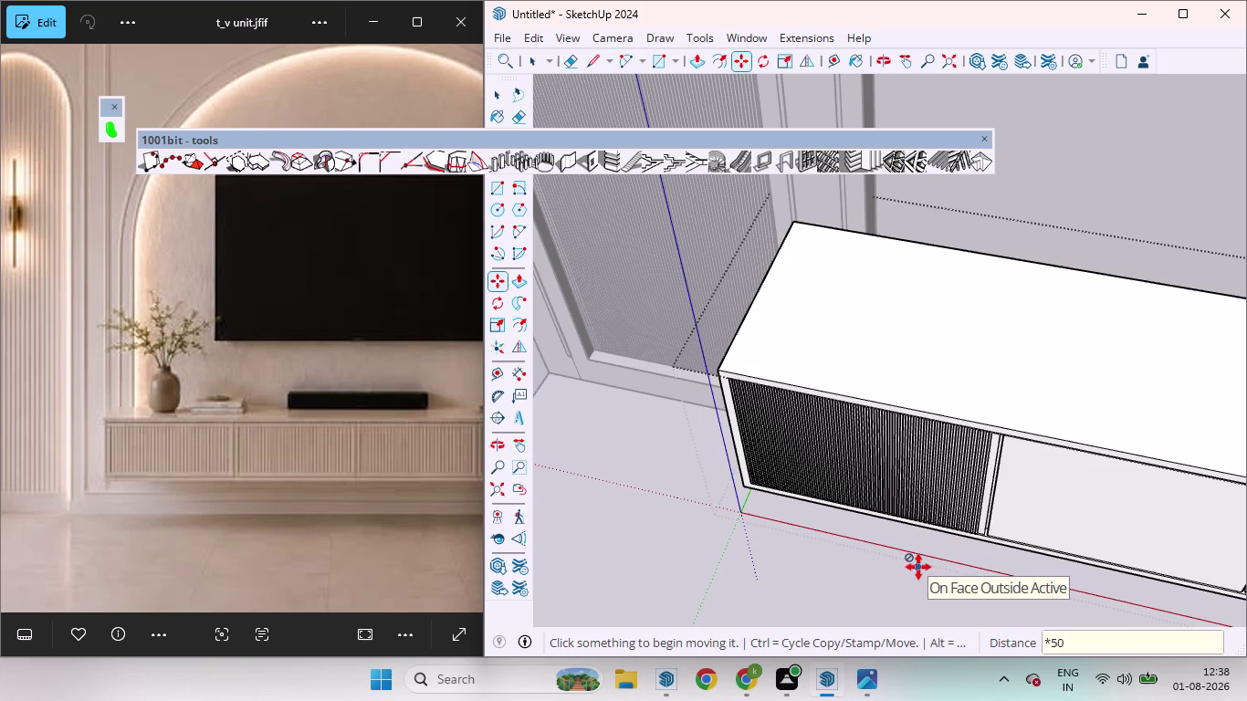
key(shift+asterisk)
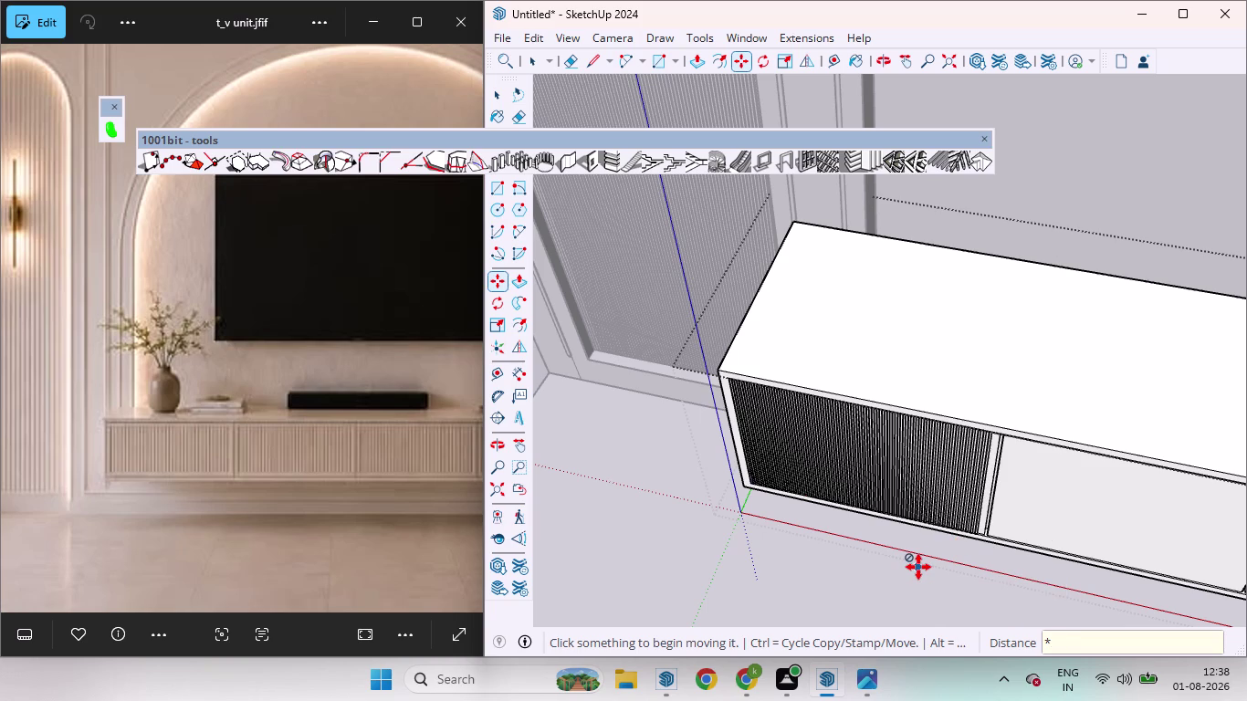
text(53)
key(Return)
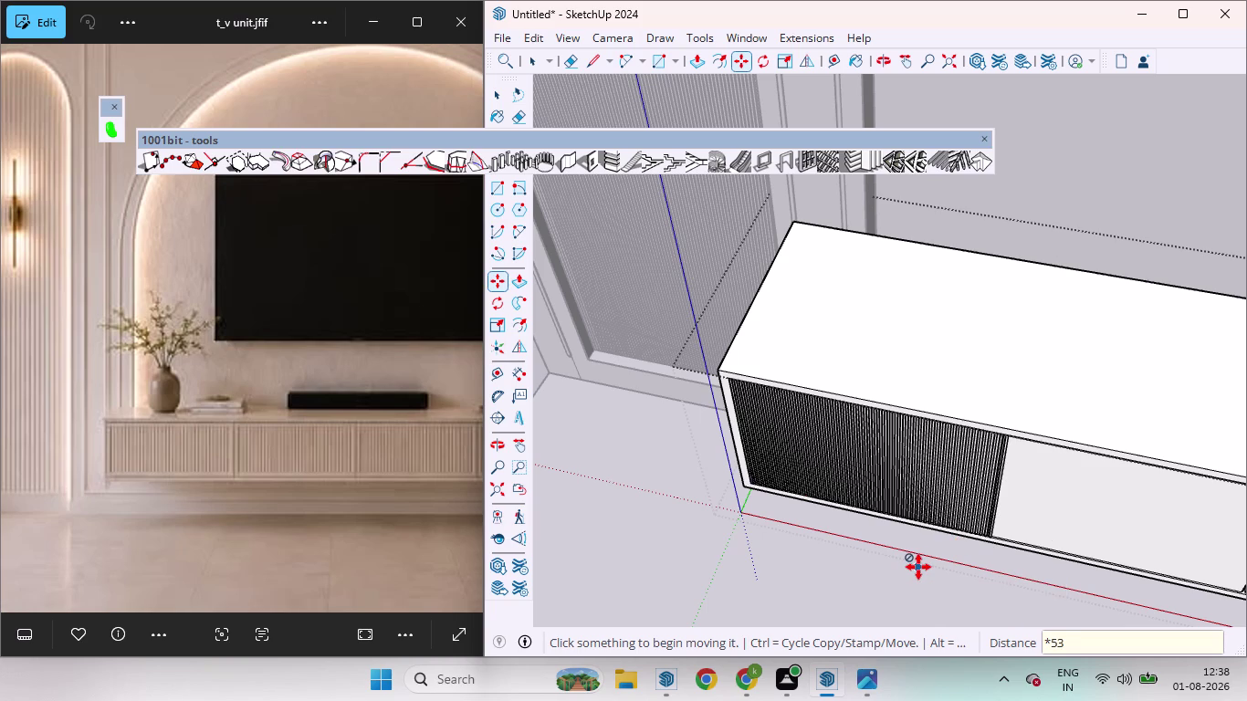
key(shift+asterisk)
text(51)
key(Return)
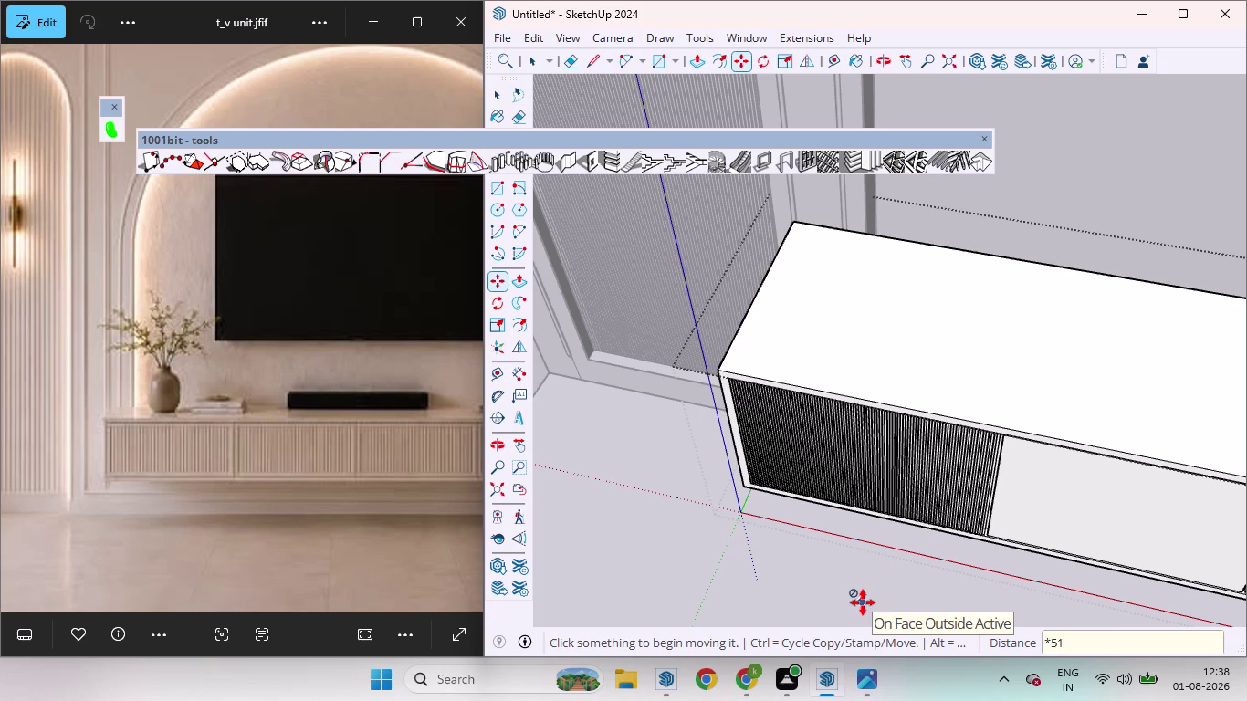
key(space)
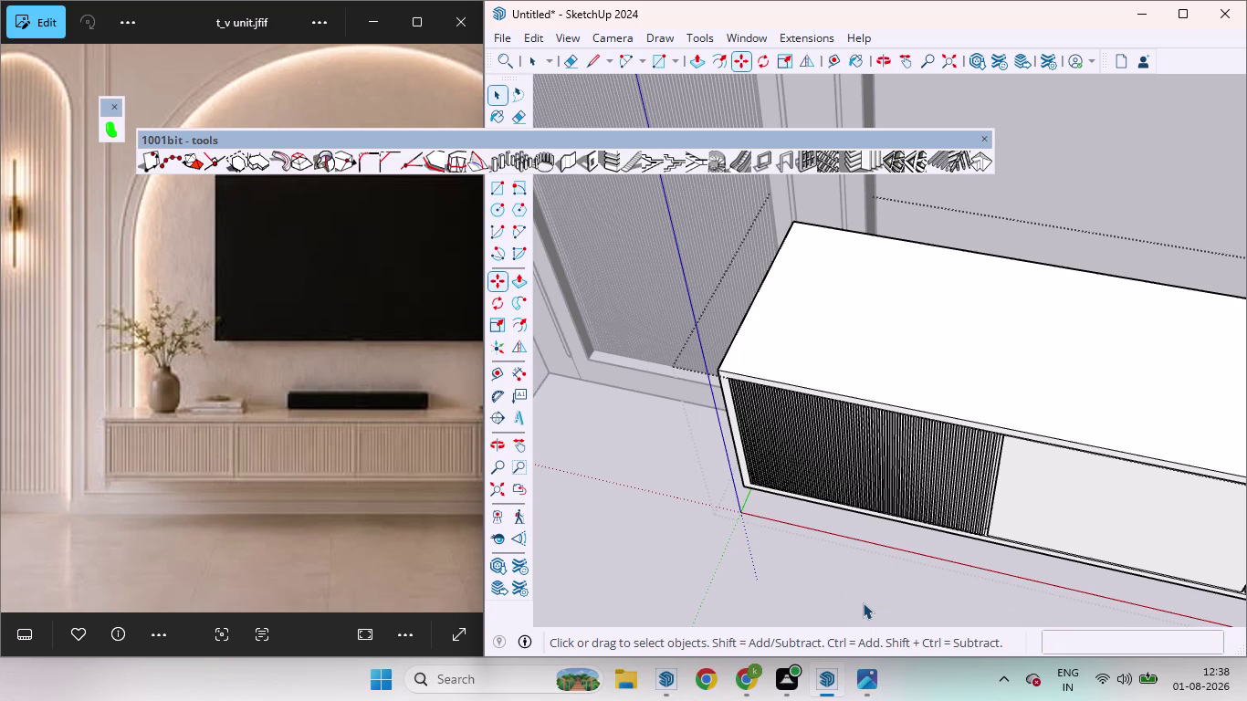
Zoom in on the fluted door panel and undo three times to strip the flute lines.
click(900, 576)
scroll(up, 3)
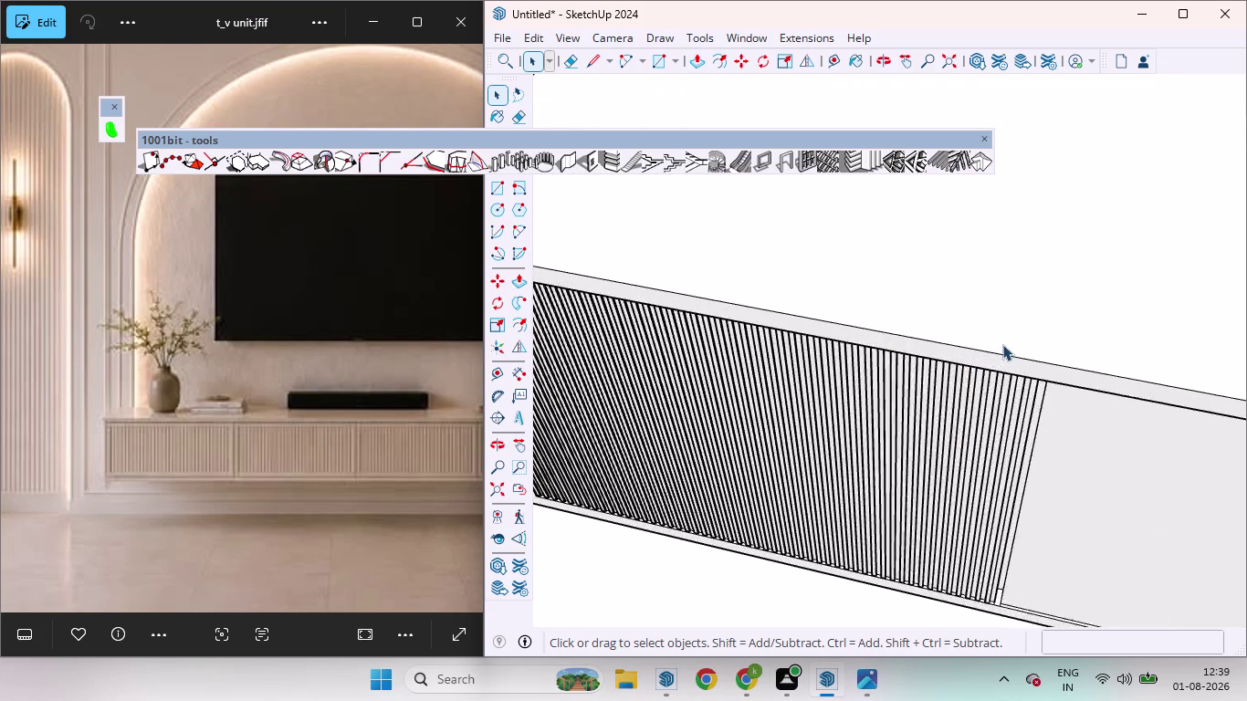
scroll(up, 3)
scroll(down, 3)
scroll(down, 3)
scroll(down, 3)
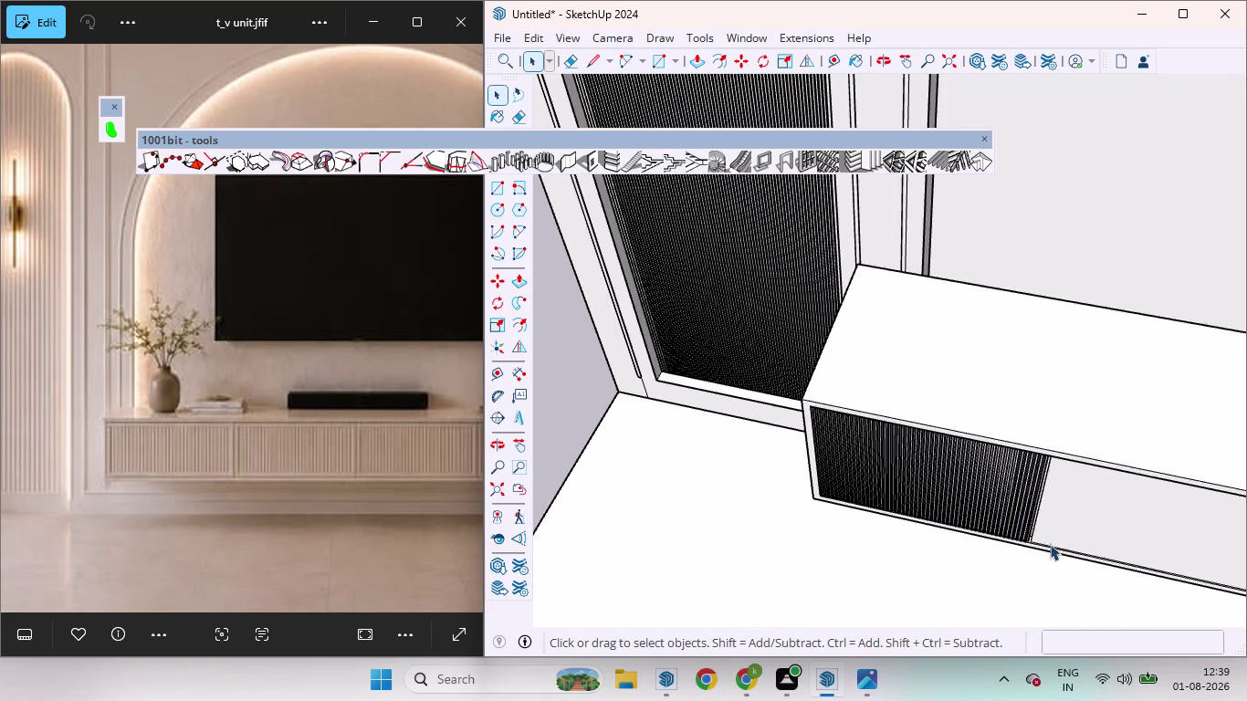
middle_drag(1050, 543, 1042, 368)
scroll(up, 3)
scroll(up, 3)
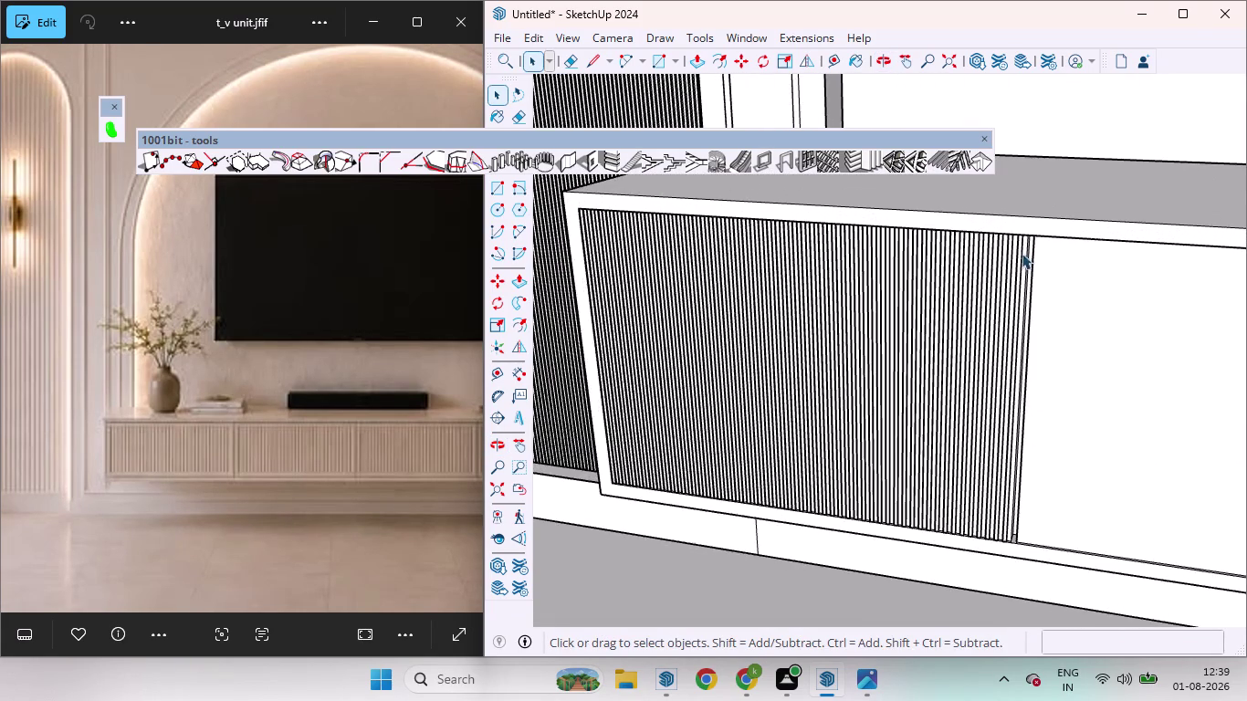
scroll(down, 3)
scroll(up, 3)
scroll(up, 3)
scroll(down, 3)
scroll(up, 3)
scroll(down, 3)
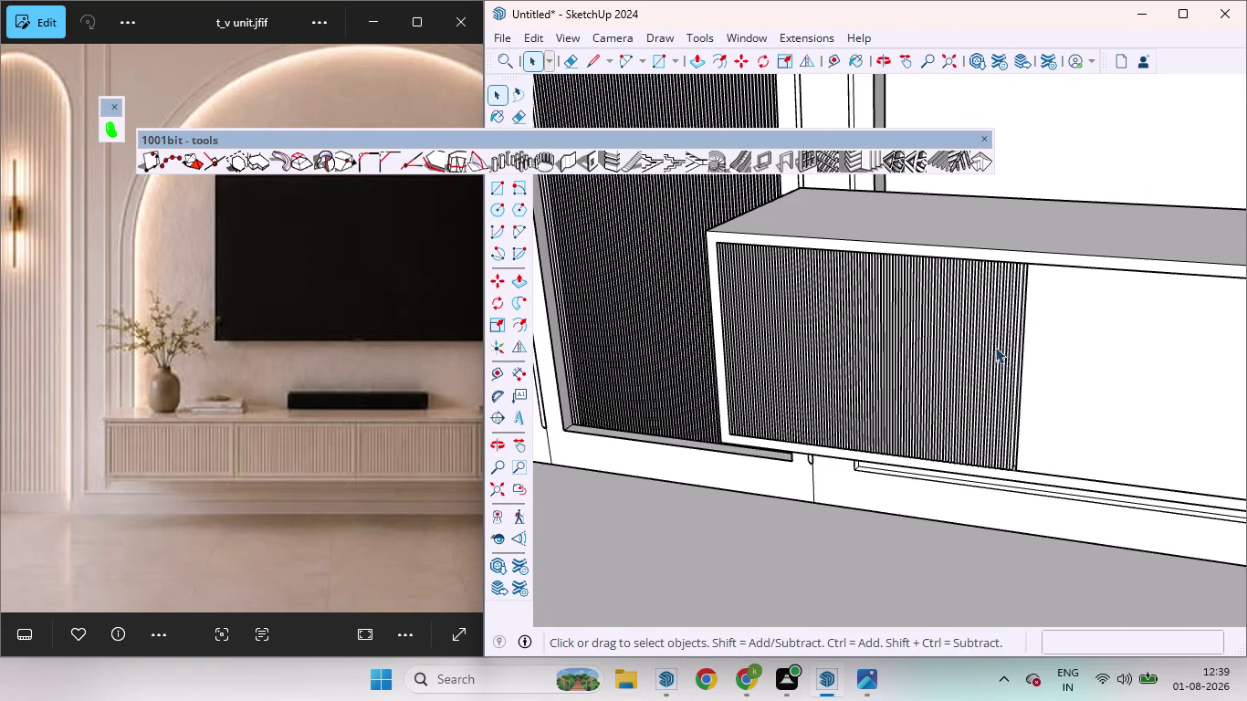
middle_drag(971, 366, 1064, 305)
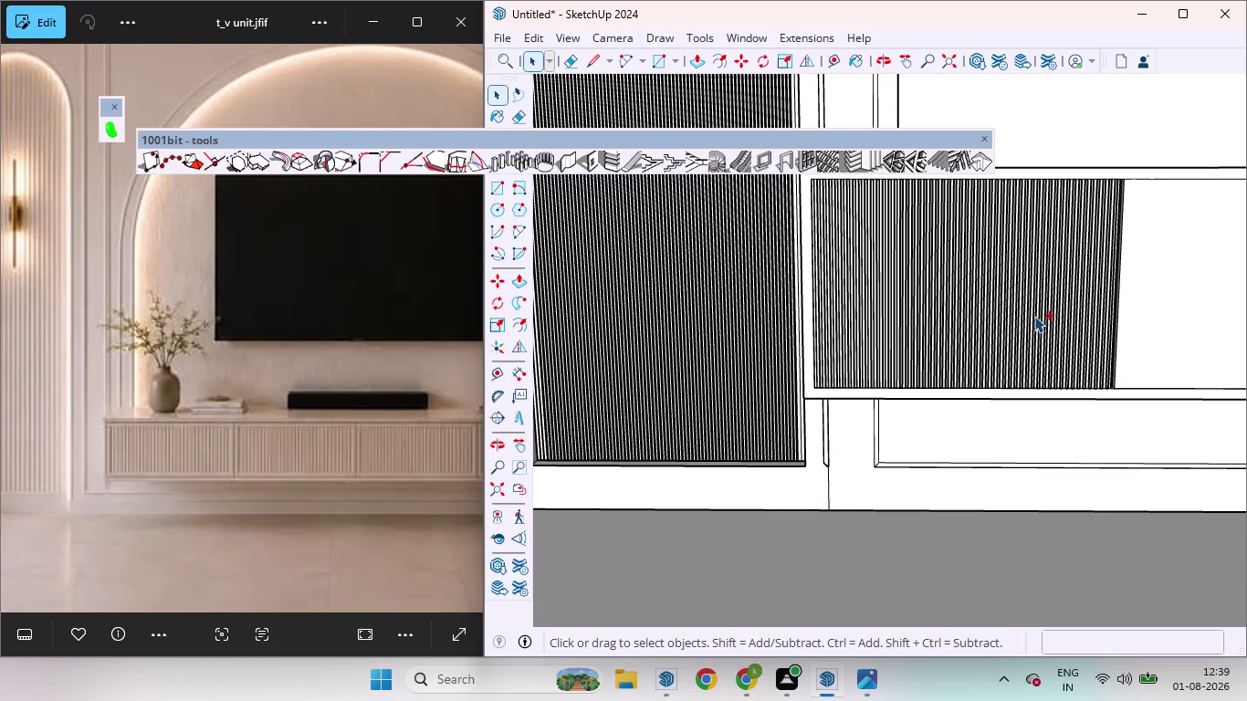
key(ctrl+z)
key(ctrl+z)
key(ctrl+z)
Delete the selected door outline edges and face, then orbit back to the whole cabinet front.
scroll(up, 3)
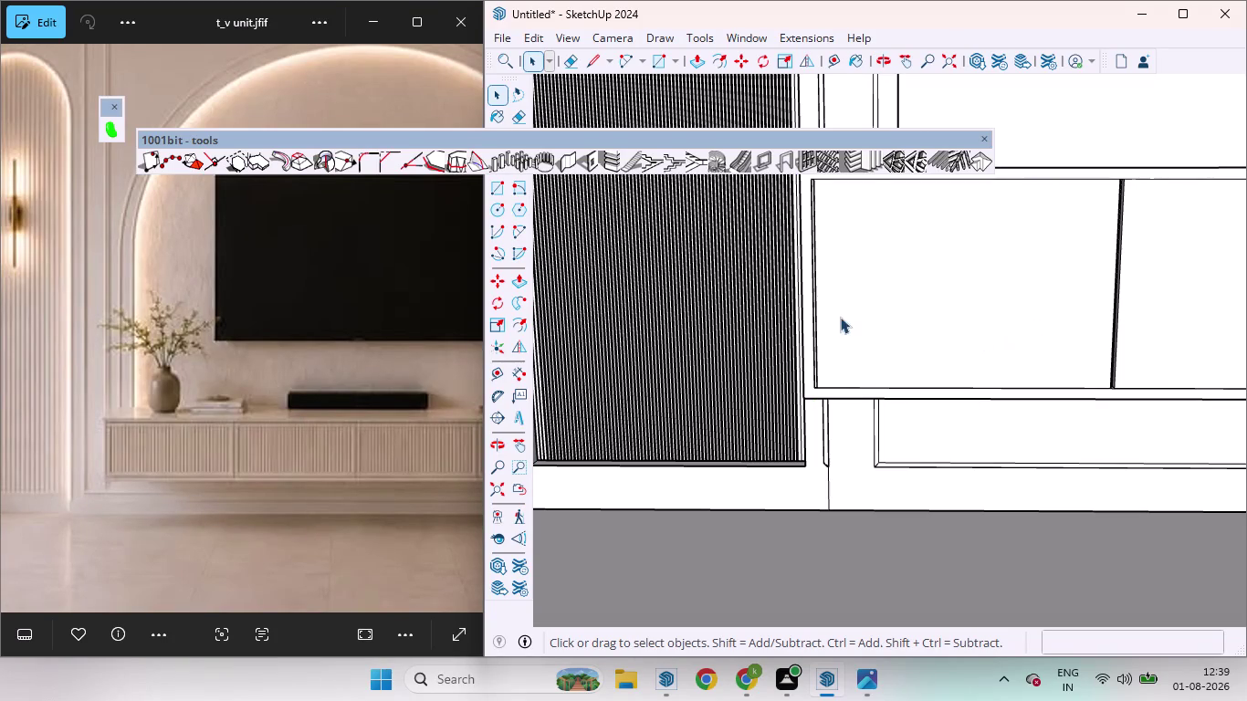
scroll(up, 3)
click(805, 416)
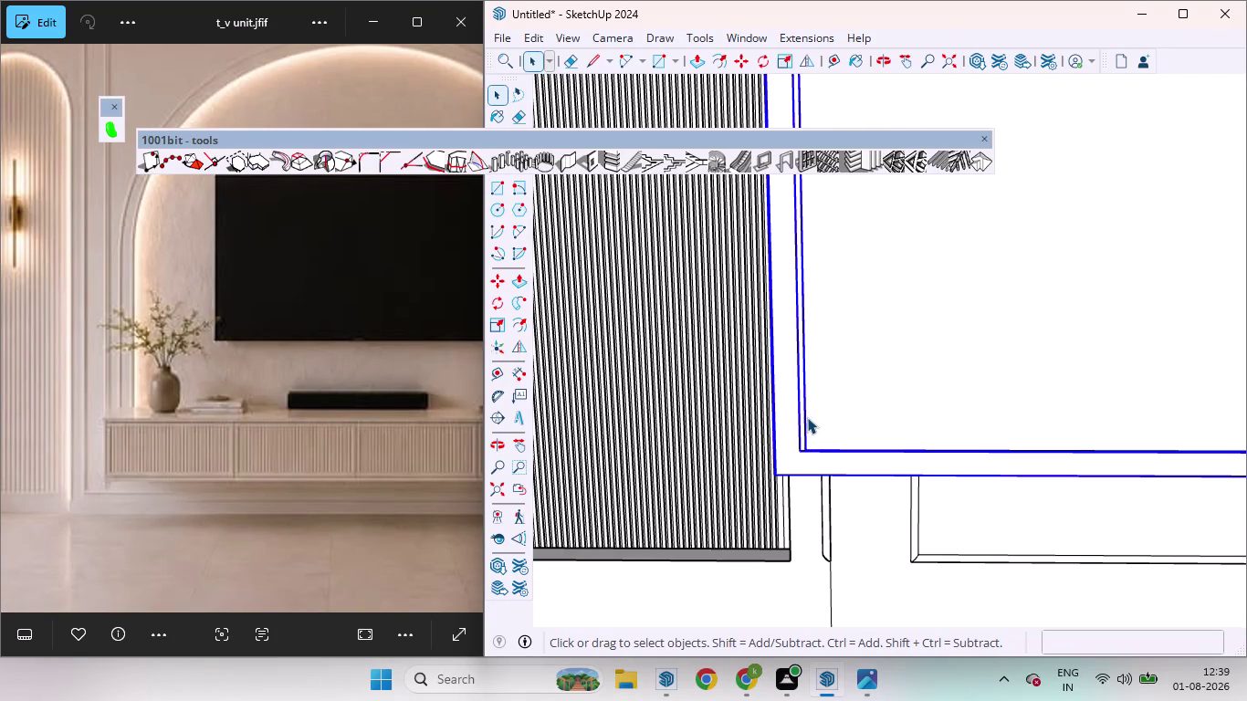
click(807, 417)
click(807, 422)
double_click(801, 427)
click(804, 420)
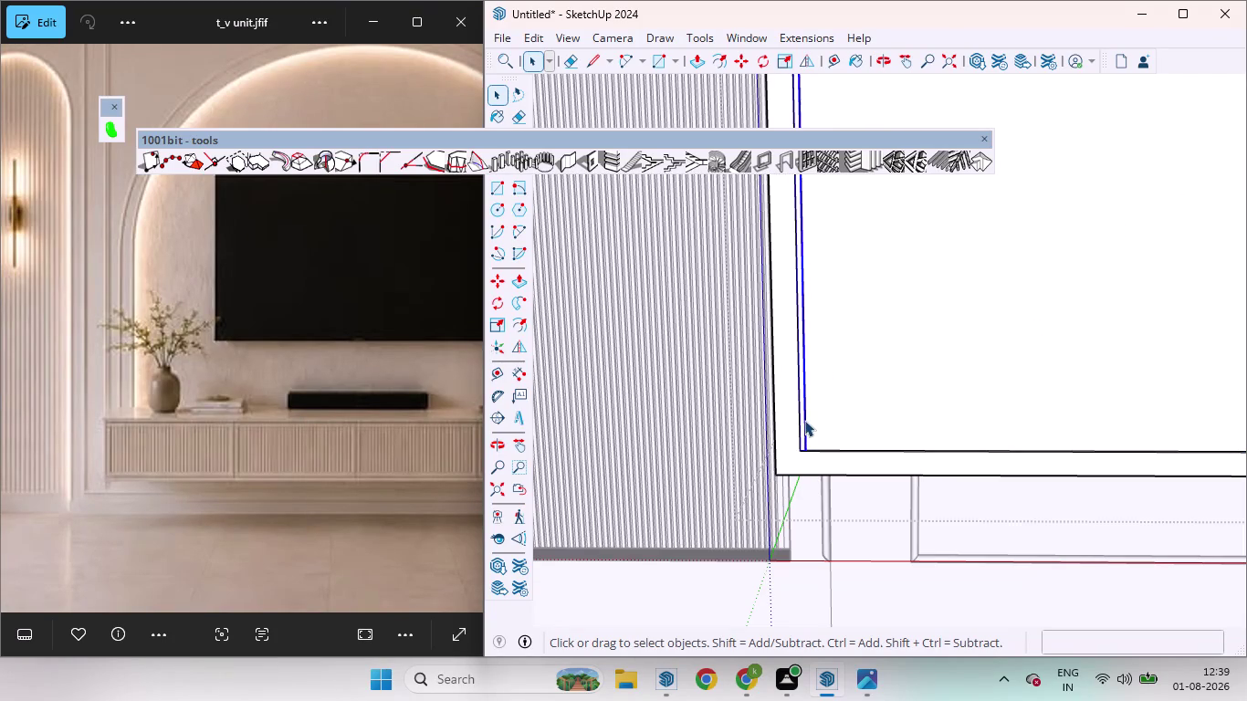
key(Delete)
scroll(down, 3)
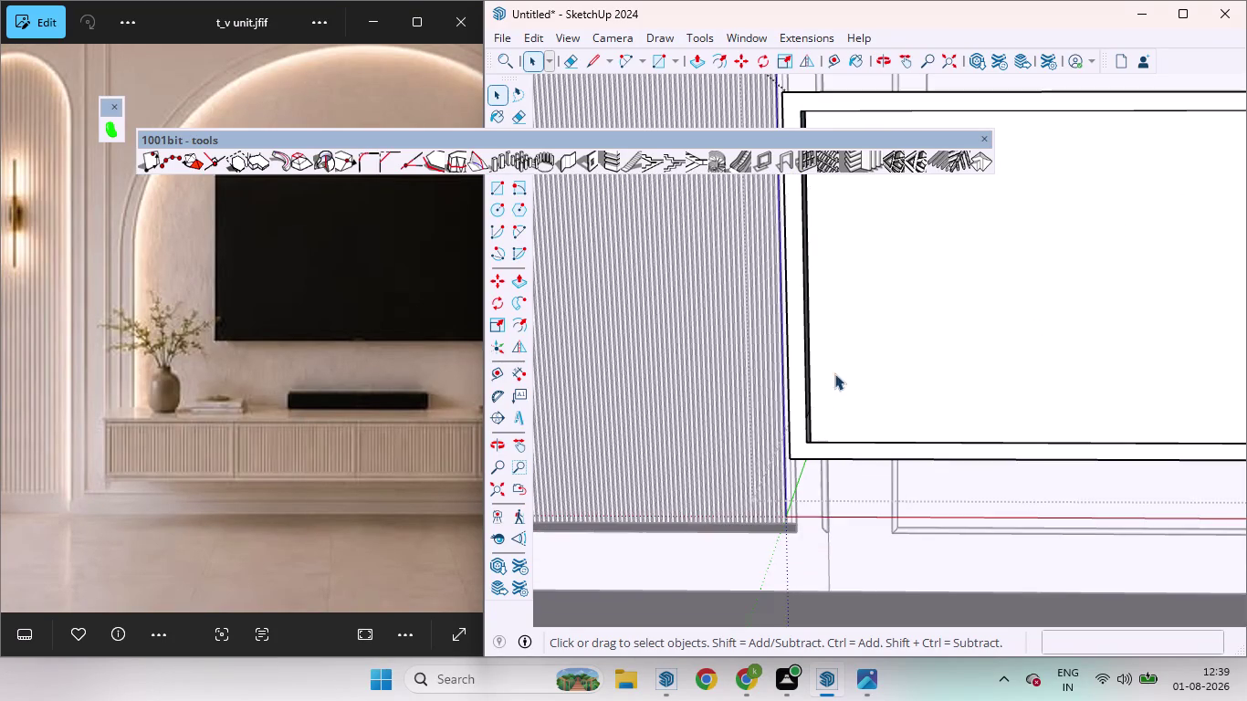
middle_drag(846, 363, 627, 394)
scroll(up, 3)
scroll(down, 3)
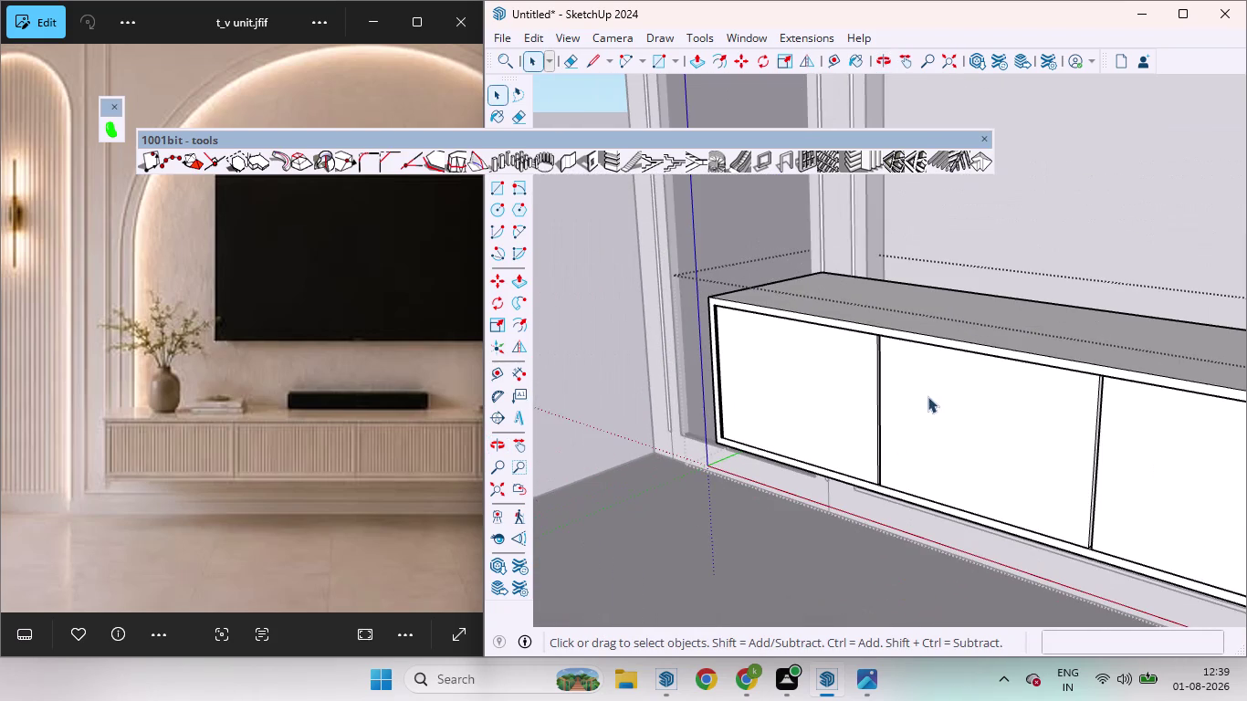
Orbit around the cabinet and select its second door panel.
scroll(up, 3)
middle_drag(881, 366, 824, 397)
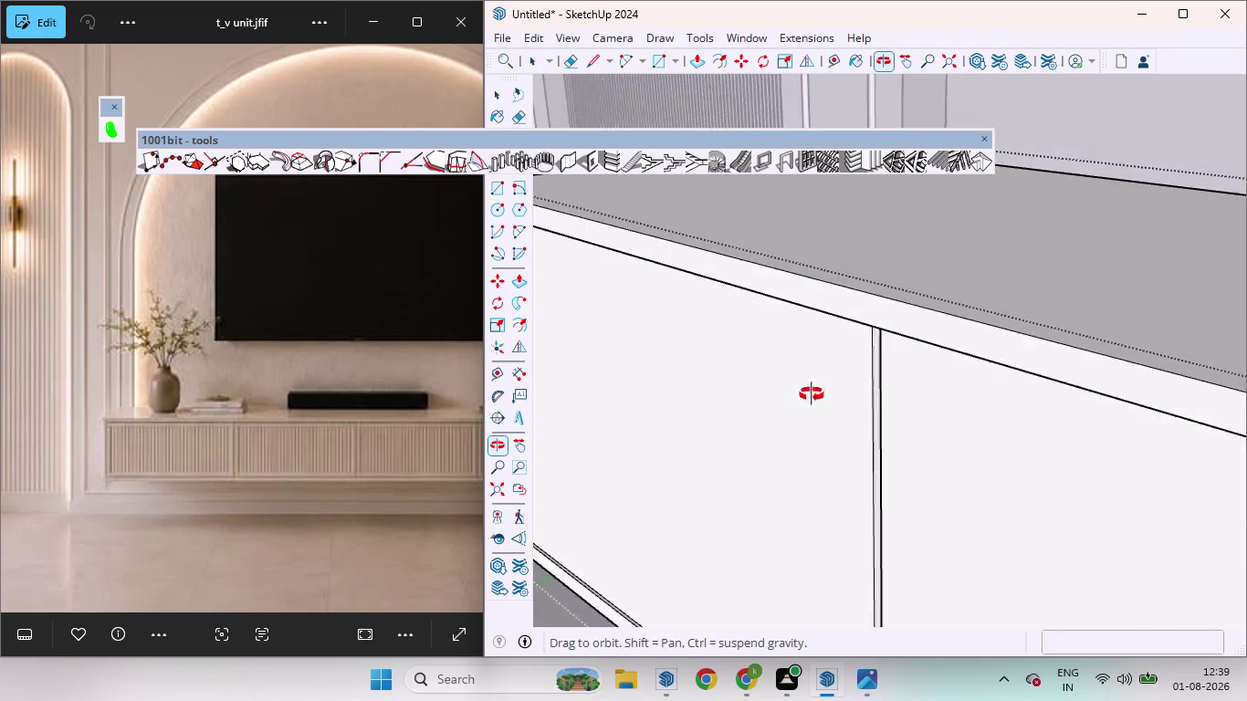
middle_drag(824, 398, 734, 361)
scroll(down, 3)
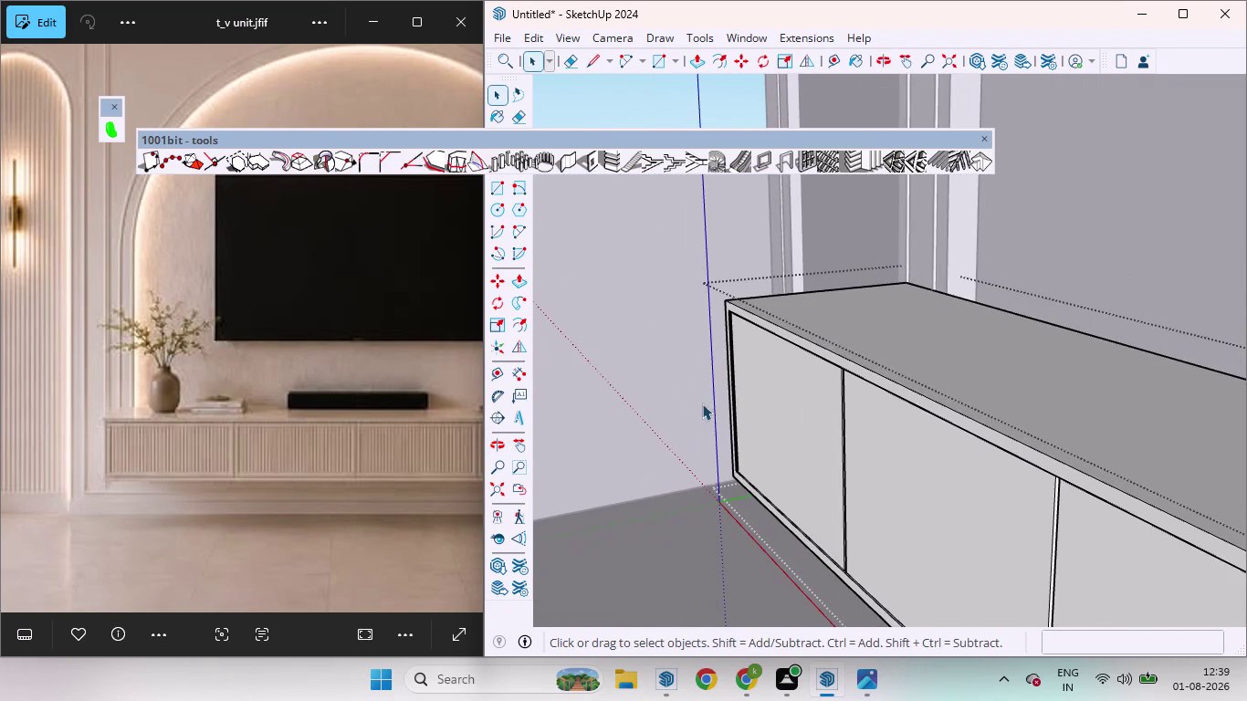
middle_drag(791, 412, 915, 412)
scroll(down, 3)
scroll(up, 3)
scroll(down, 3)
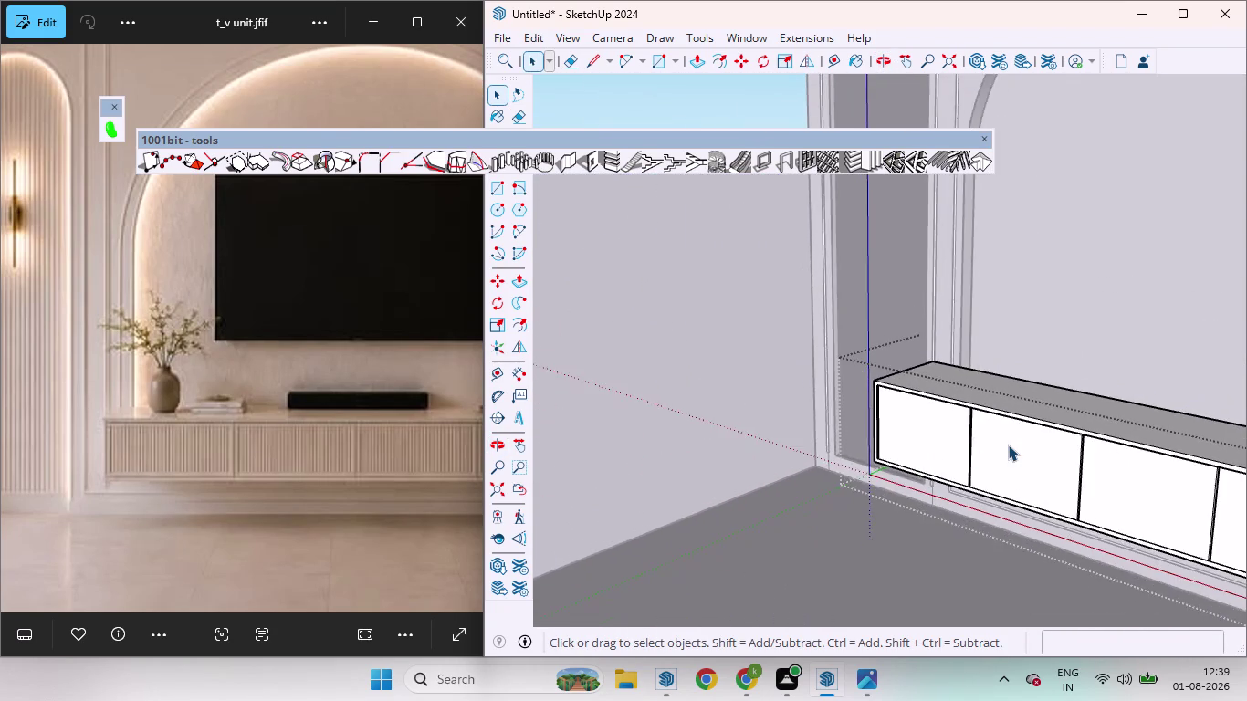
scroll(up, 3)
middle_drag(1011, 442, 1196, 456)
scroll(down, 3)
scroll(up, 3)
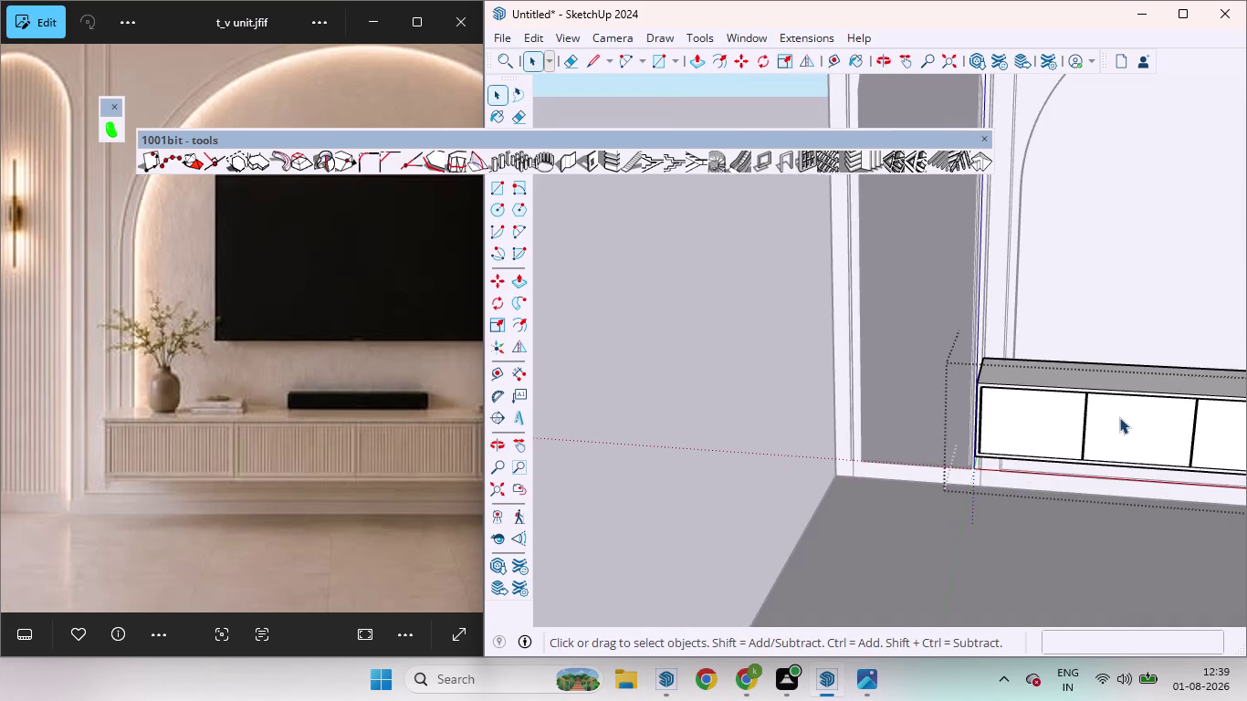
scroll(up, 3)
click(1098, 431)
scroll(down, 3)
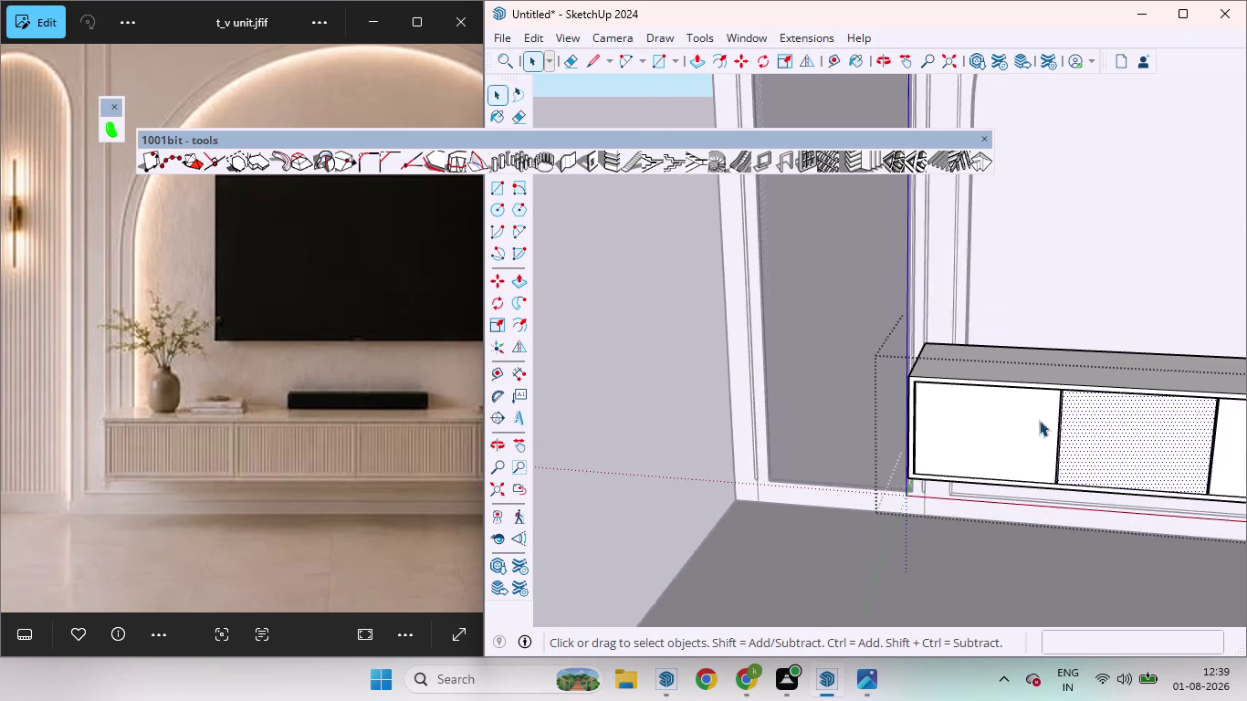
scroll(down, 3)
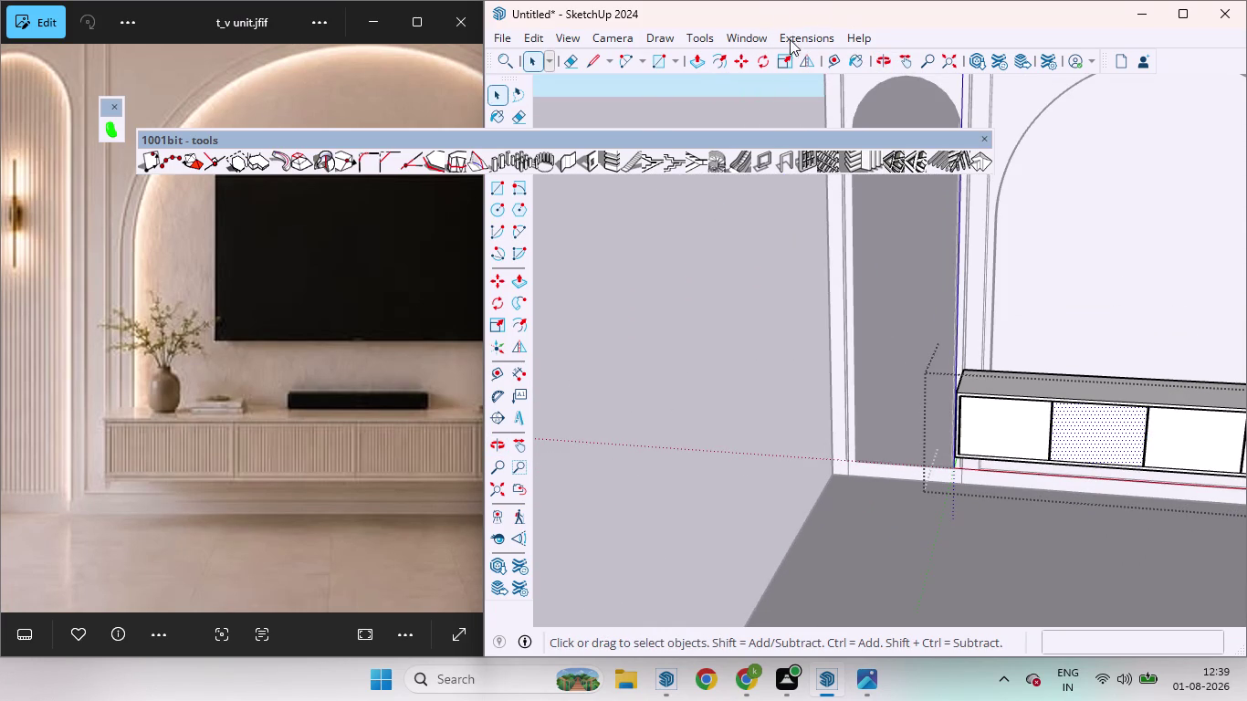
Show the Default Tray panels, including Materials, from the Window menu.
click(797, 39)
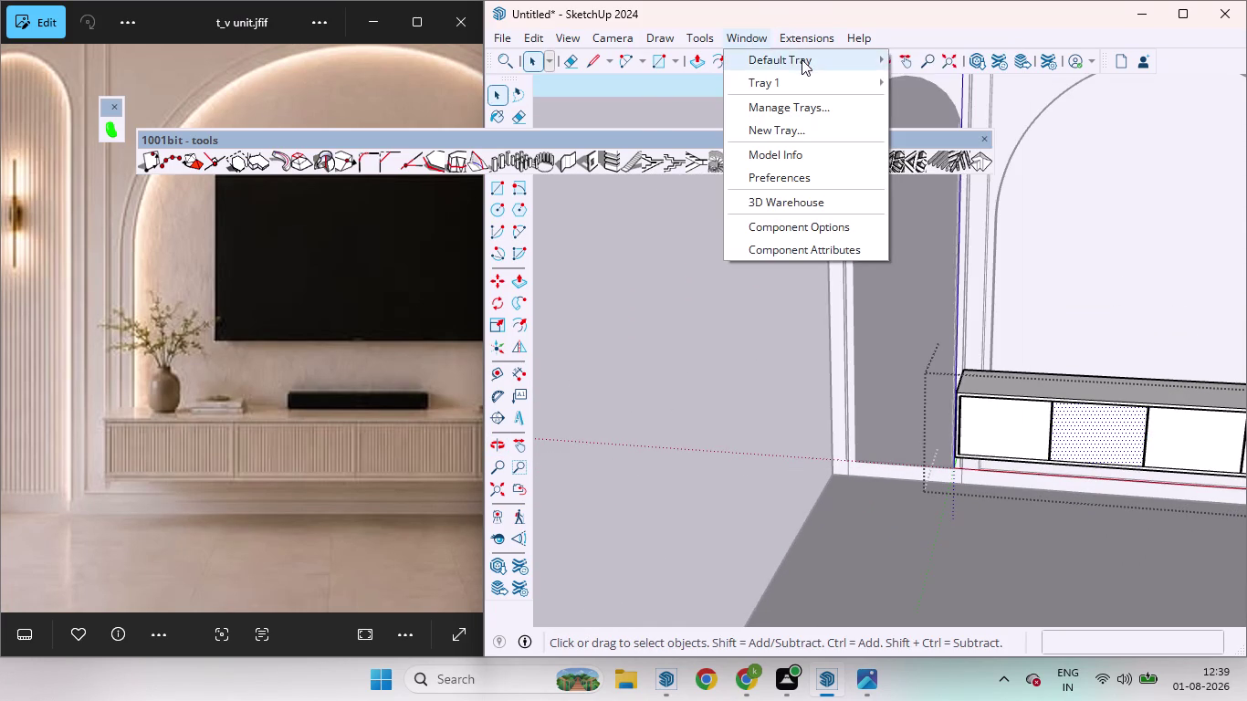
click(802, 62)
click(943, 66)
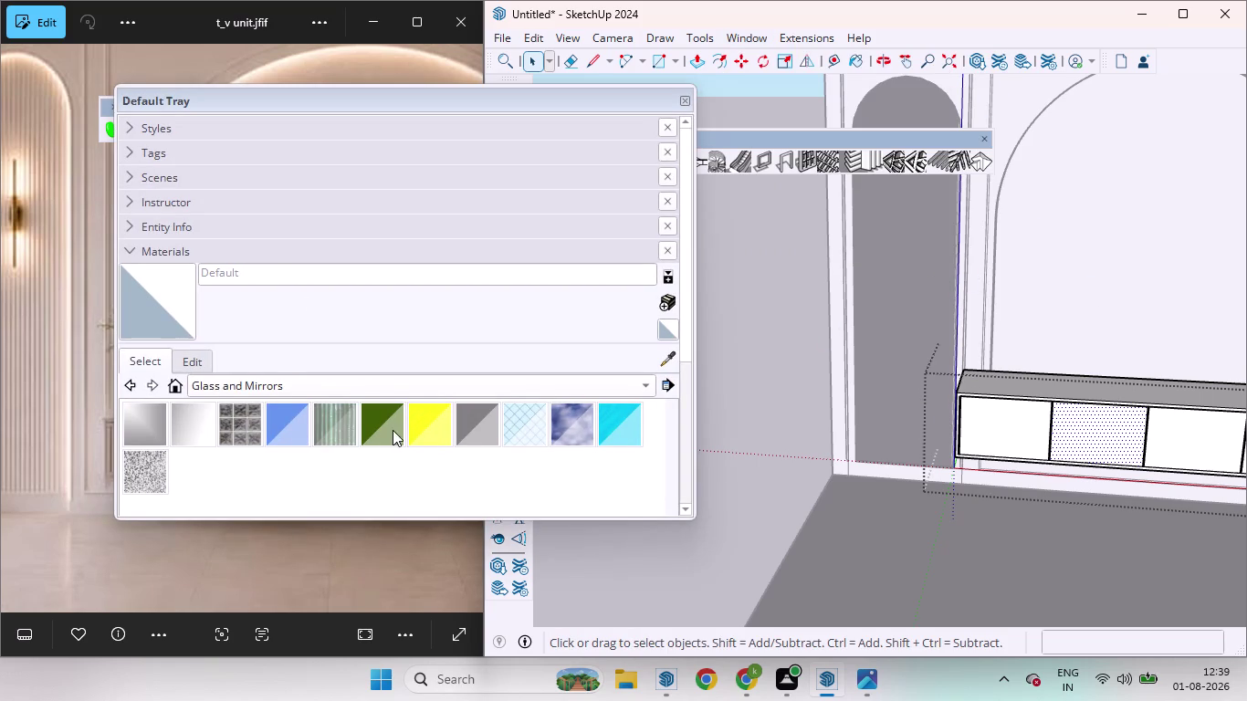
Paint the first middle door with a glass material from Glass and Mirrors.
click(473, 429)
click(1098, 449)
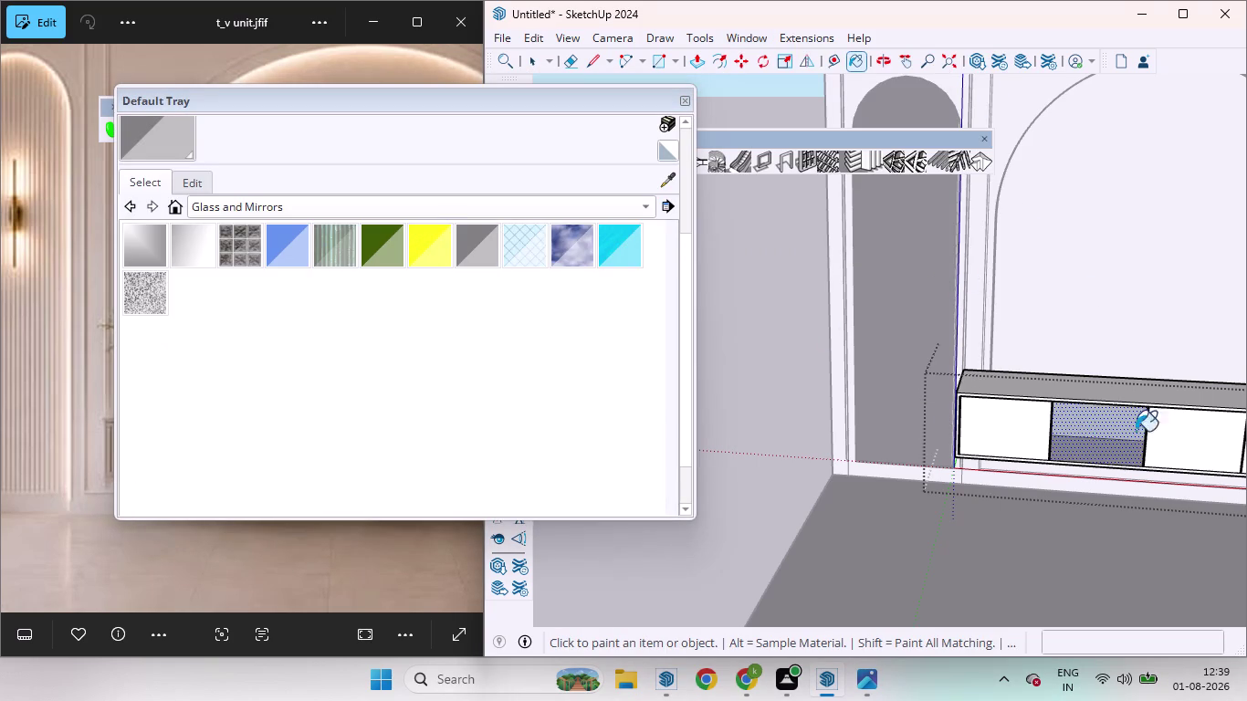
key(space)
scroll(down, 3)
scroll(up, 3)
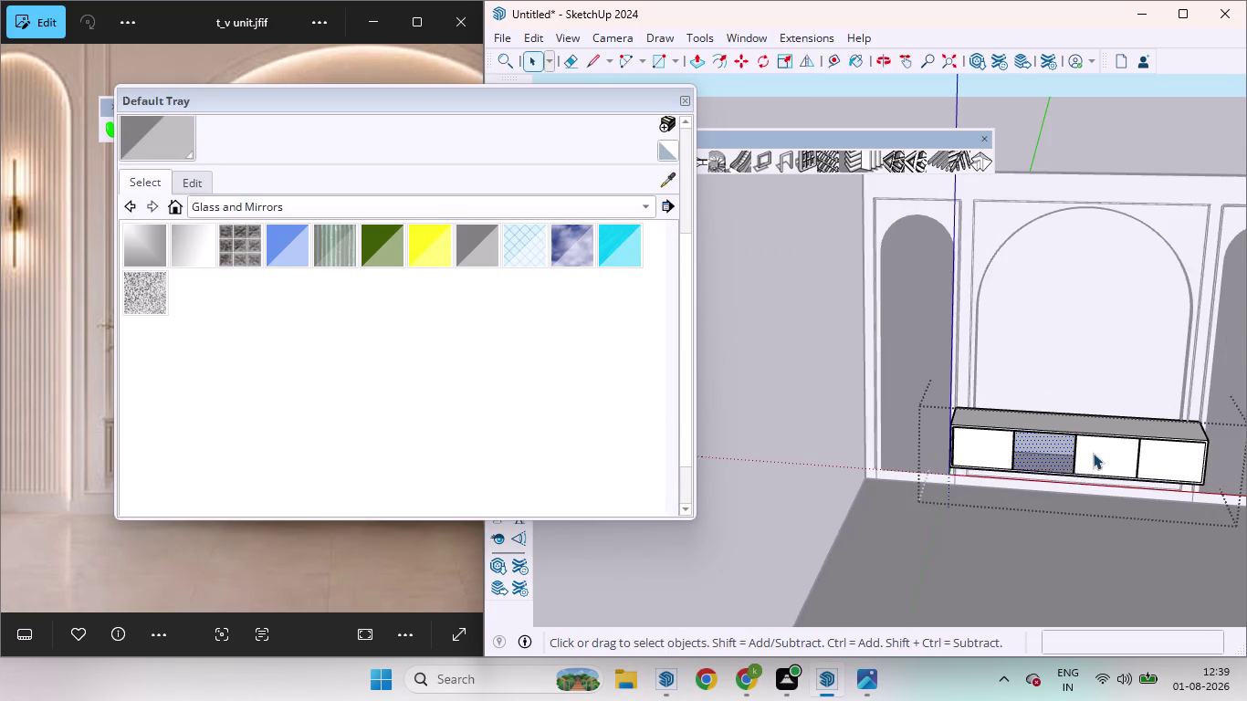
scroll(up, 3)
scroll(up, 3)
middle_drag(1096, 464, 1005, 385)
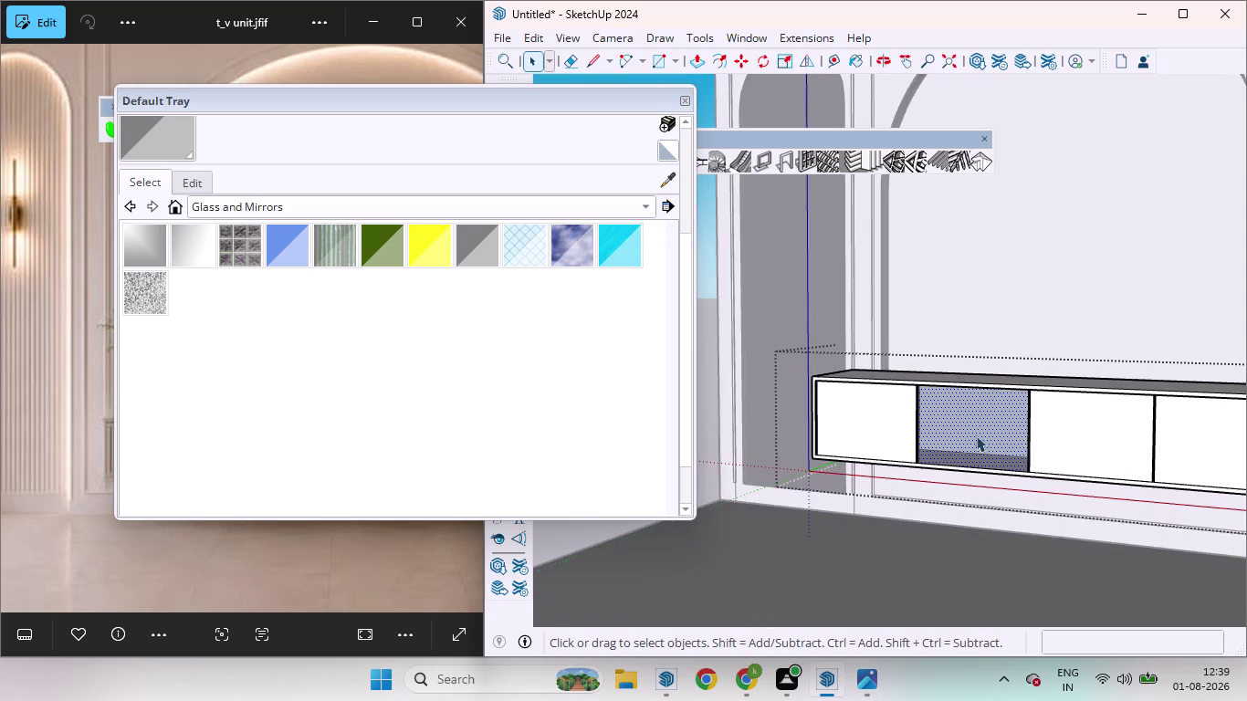
scroll(up, 3)
scroll(down, 3)
Paint the second middle door with the grey tinted glass.
click(479, 240)
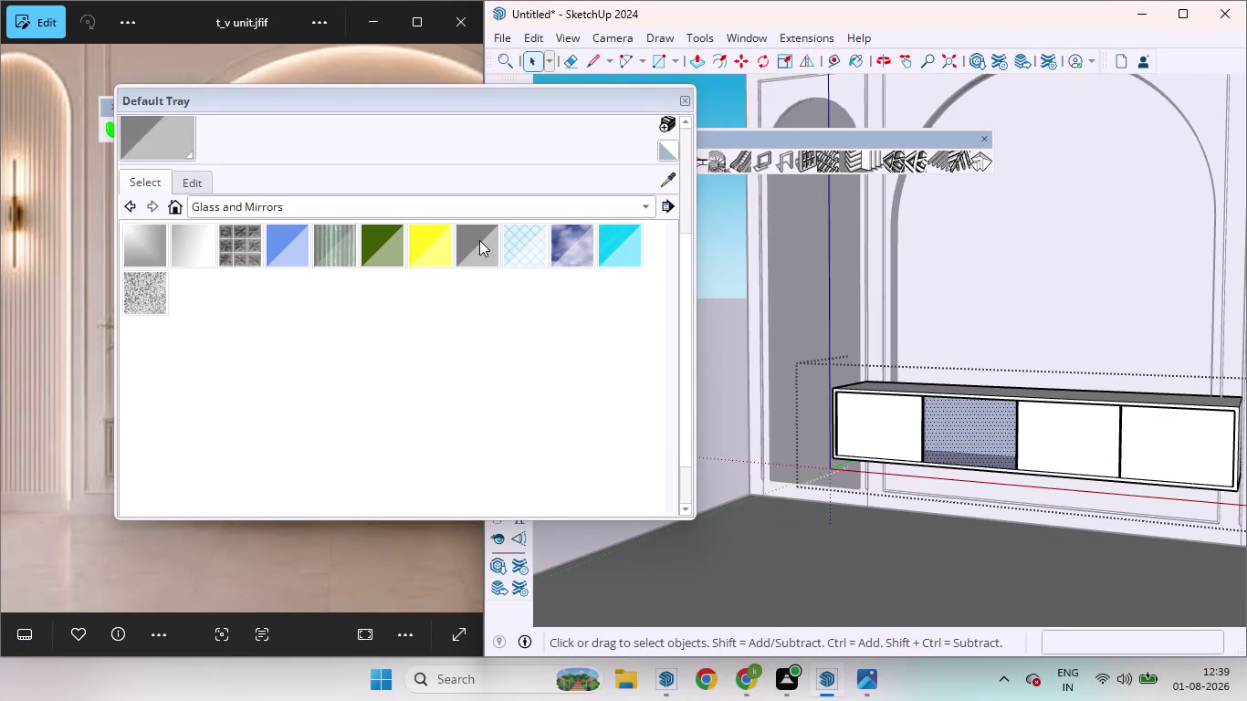
key(space)
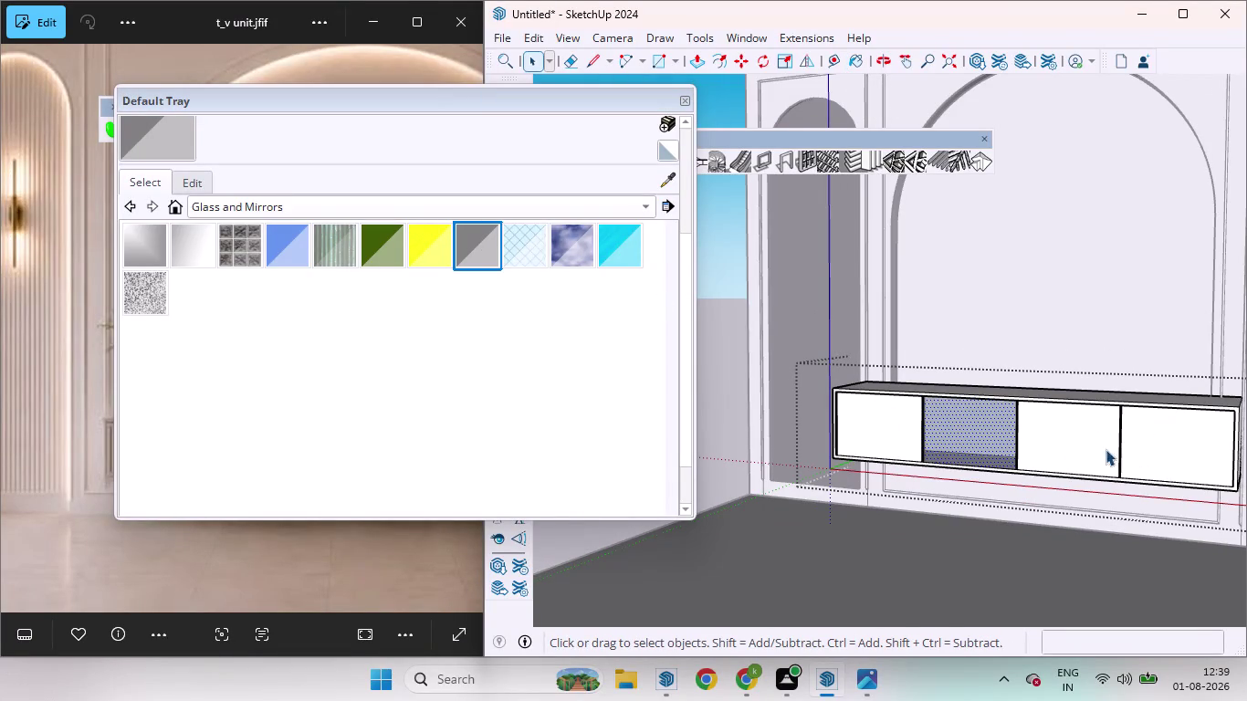
click(1061, 444)
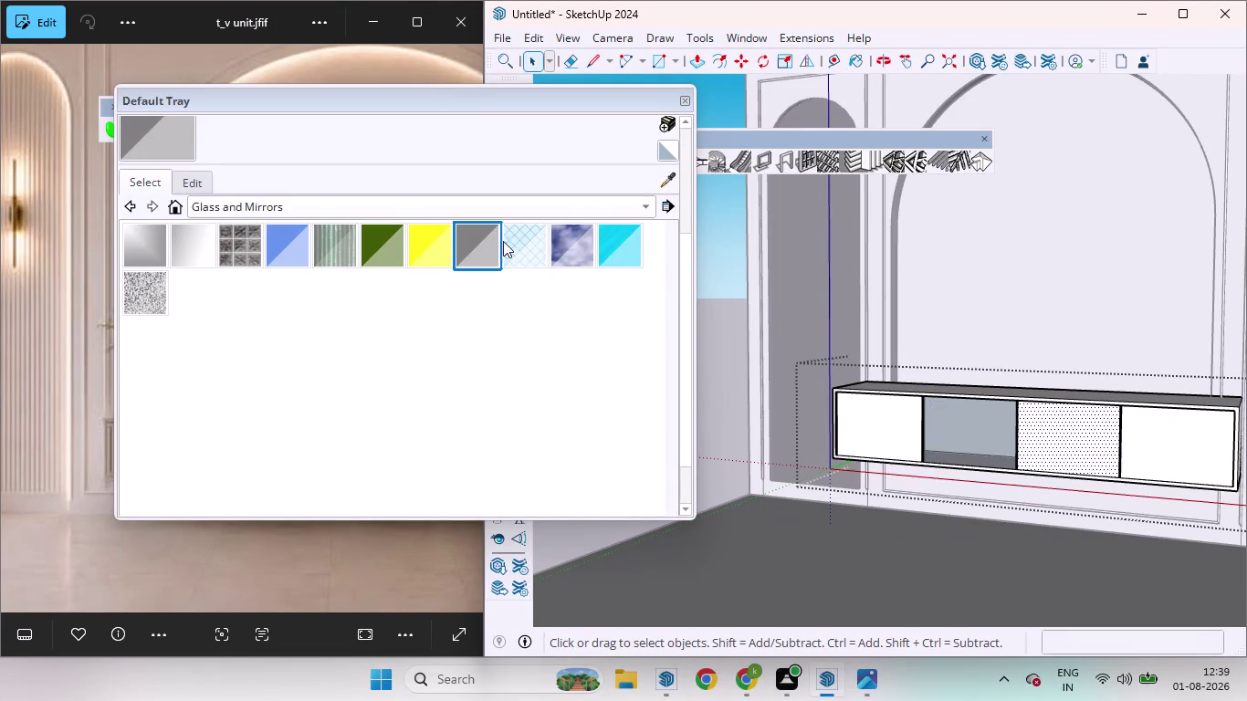
click(477, 246)
scroll(up, 3)
click(1036, 455)
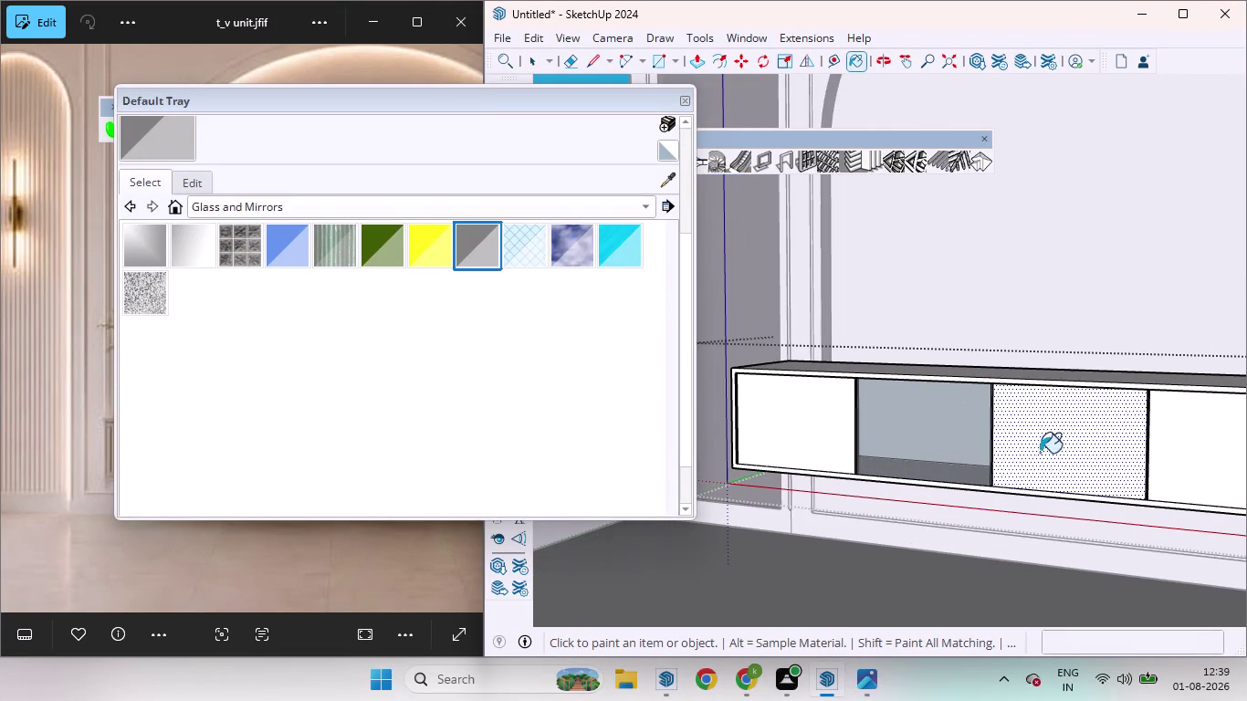
key(space)
Clear the door selection and orbit out to review the whole wall unit.
scroll(up, 3)
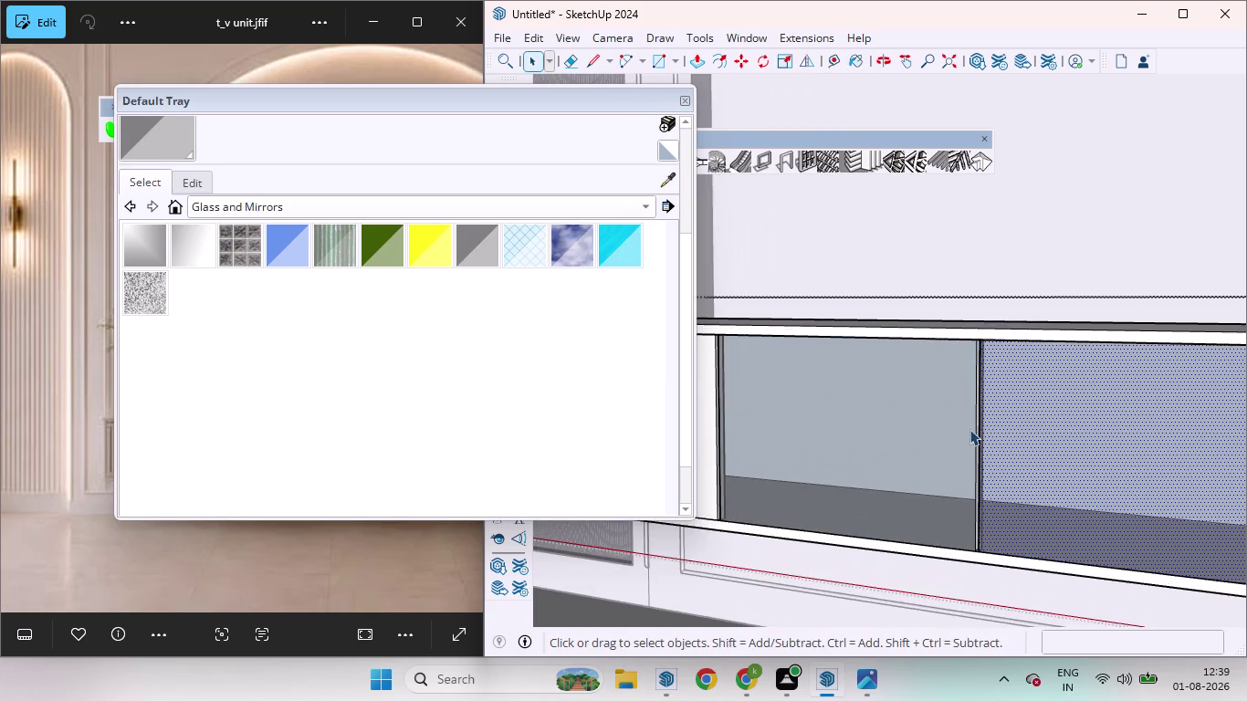
middle_drag(976, 431, 984, 463)
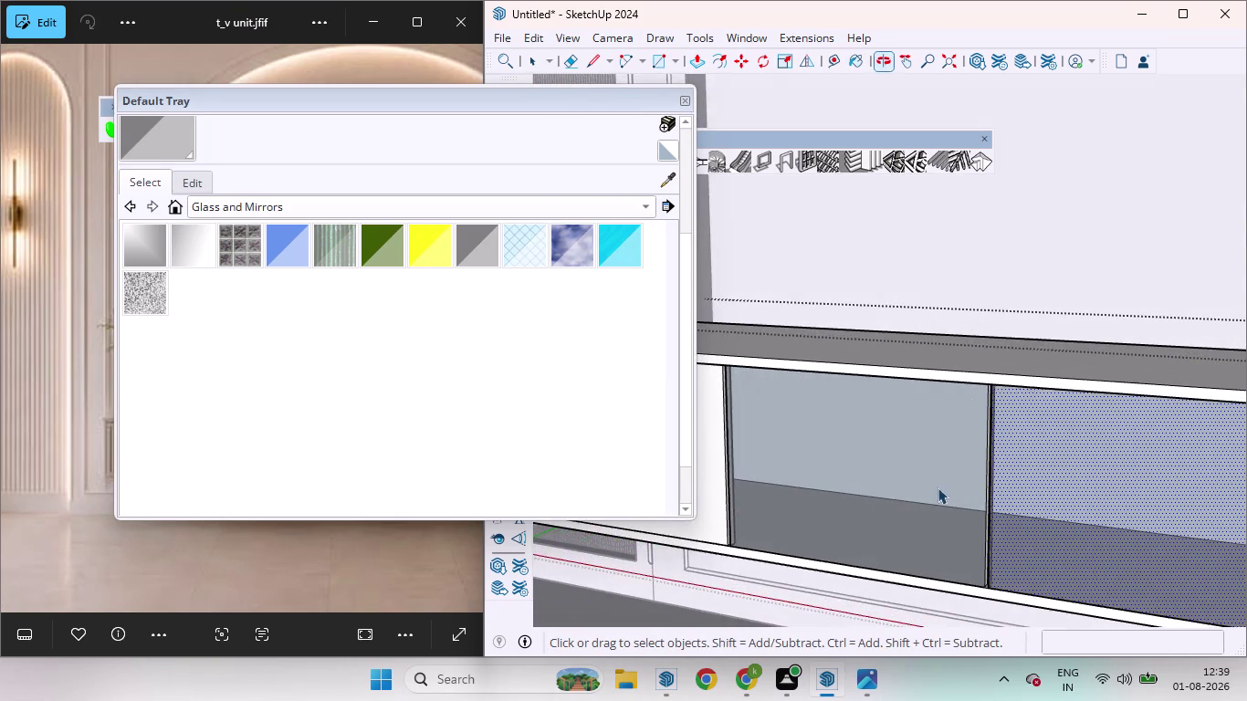
scroll(down, 3)
scroll(down, 3)
click(883, 519)
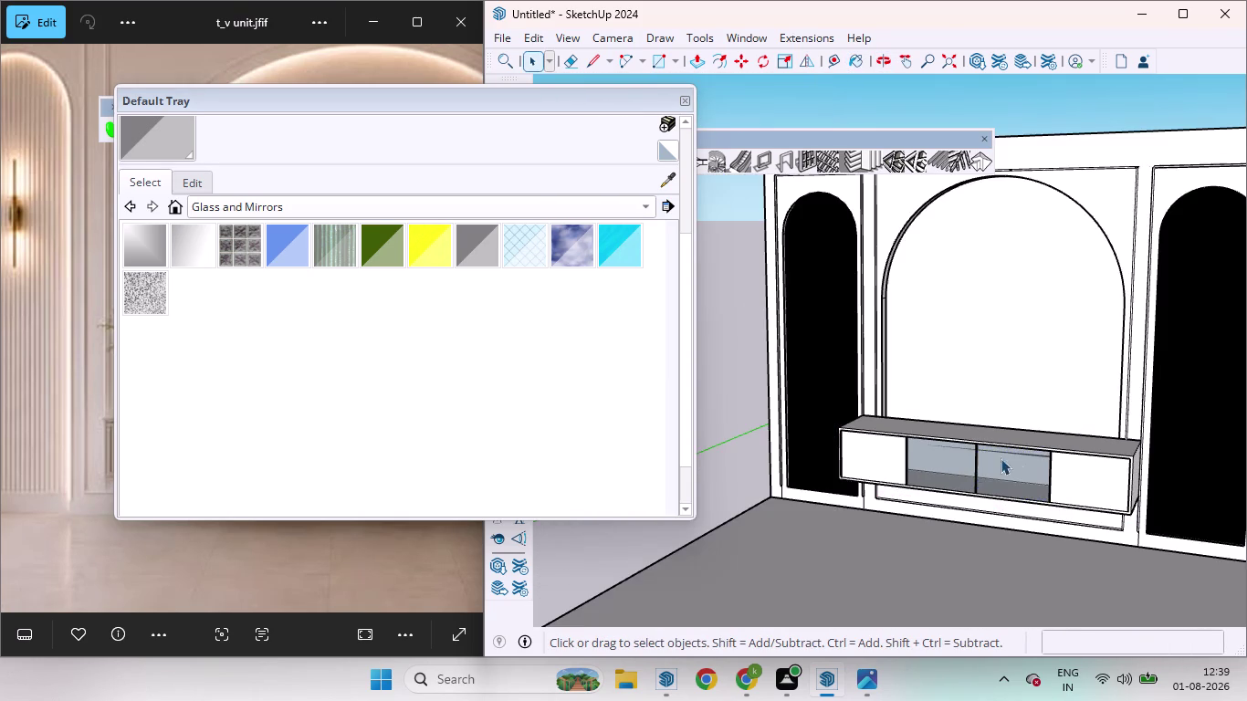
scroll(down, 3)
middle_drag(1013, 464, 1104, 421)
scroll(up, 3)
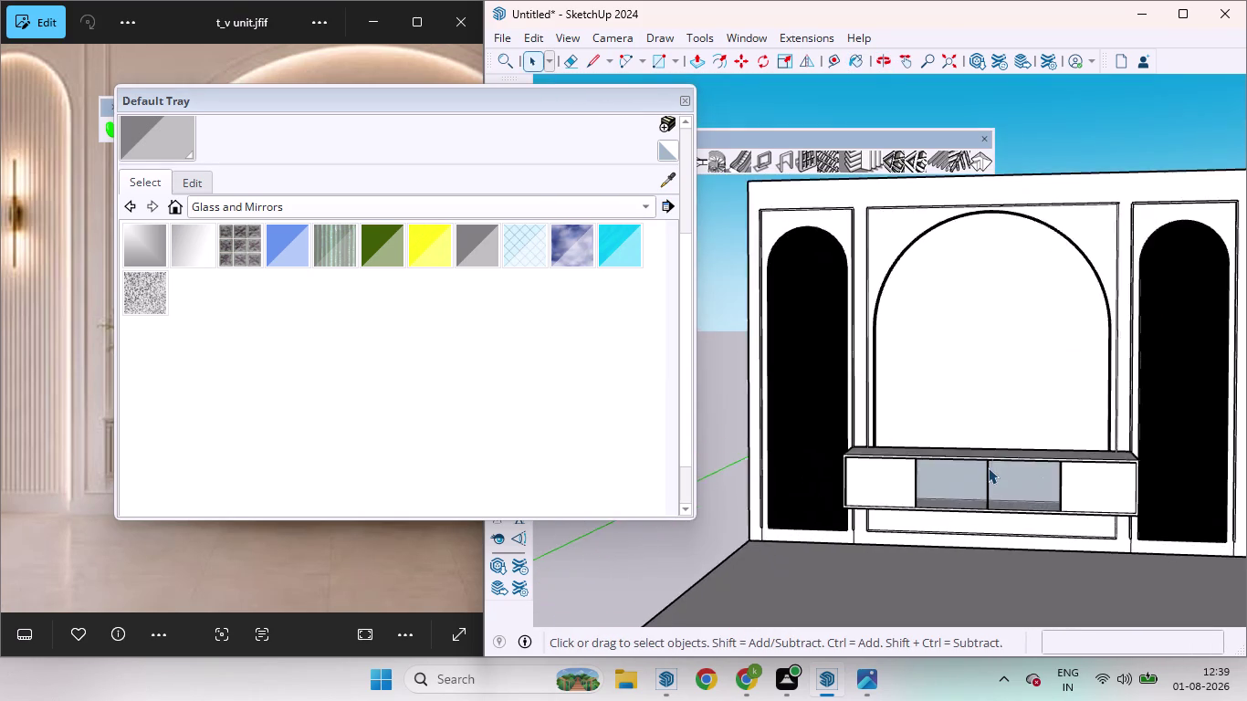
scroll(up, 3)
middle_drag(961, 473, 1224, 396)
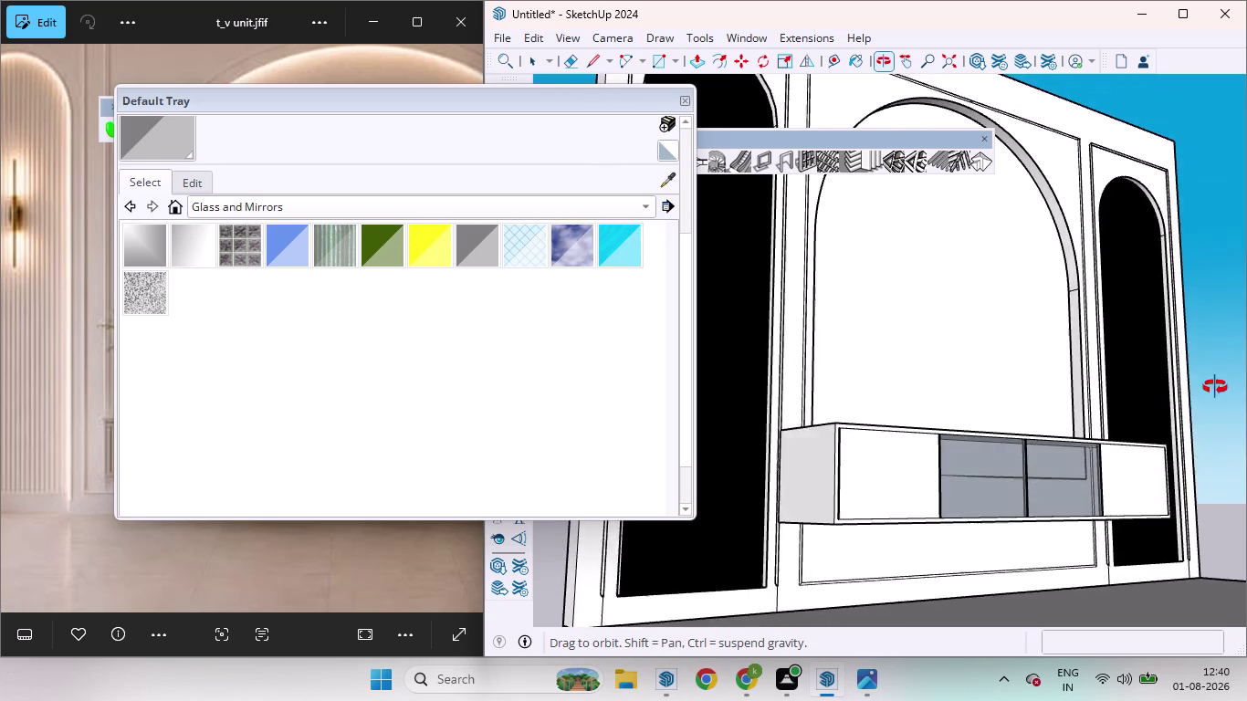
middle_drag(1225, 396, 1017, 491)
scroll(down, 3)
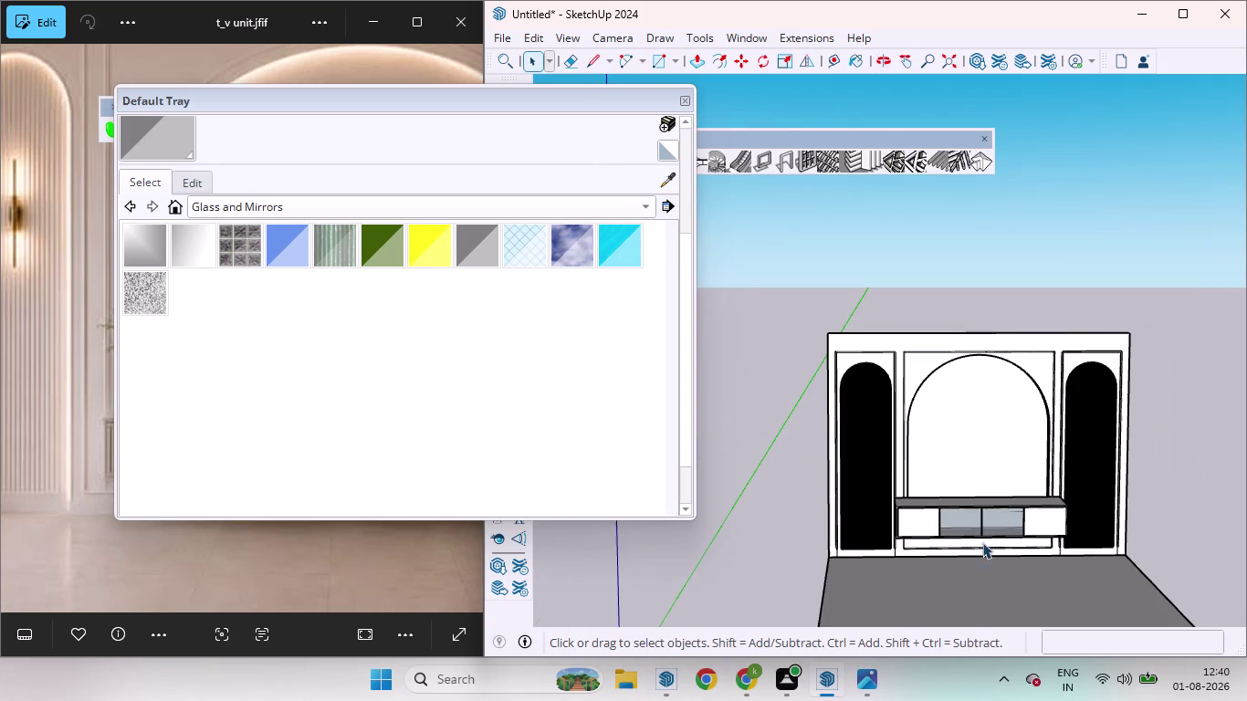
scroll(down, 3)
scroll(up, 3)
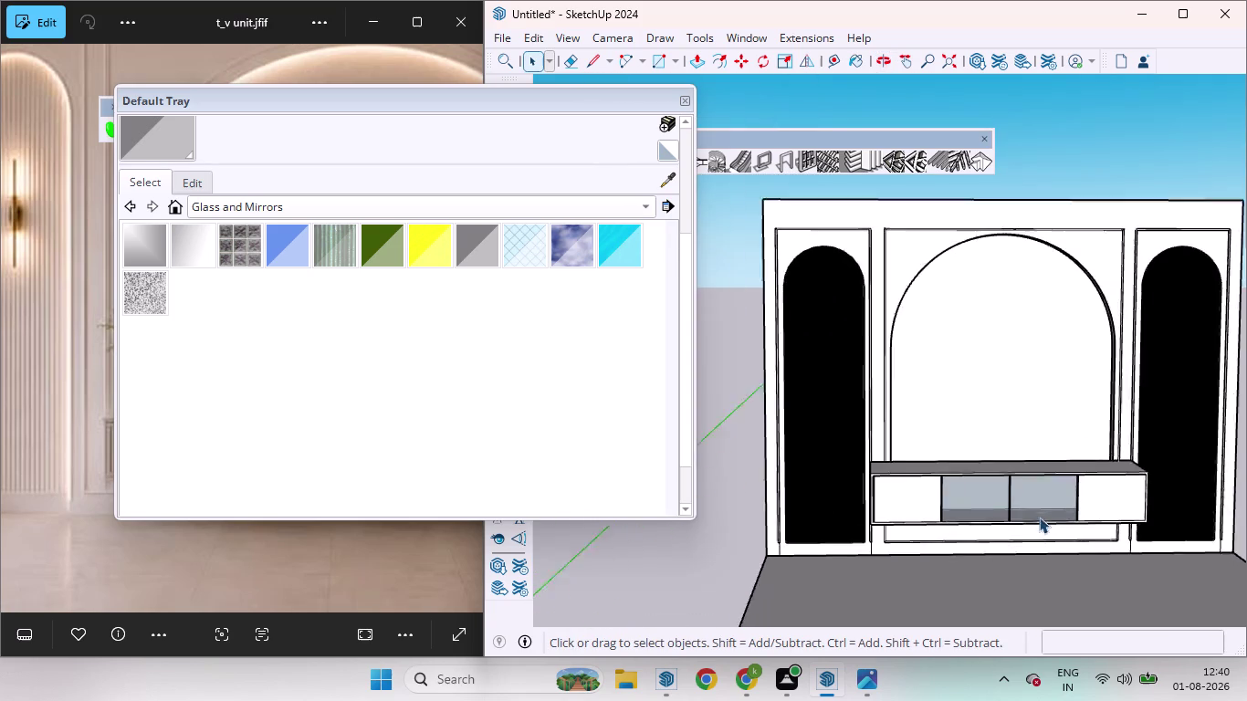
scroll(up, 3)
right_click(1030, 502)
double_click(1006, 498)
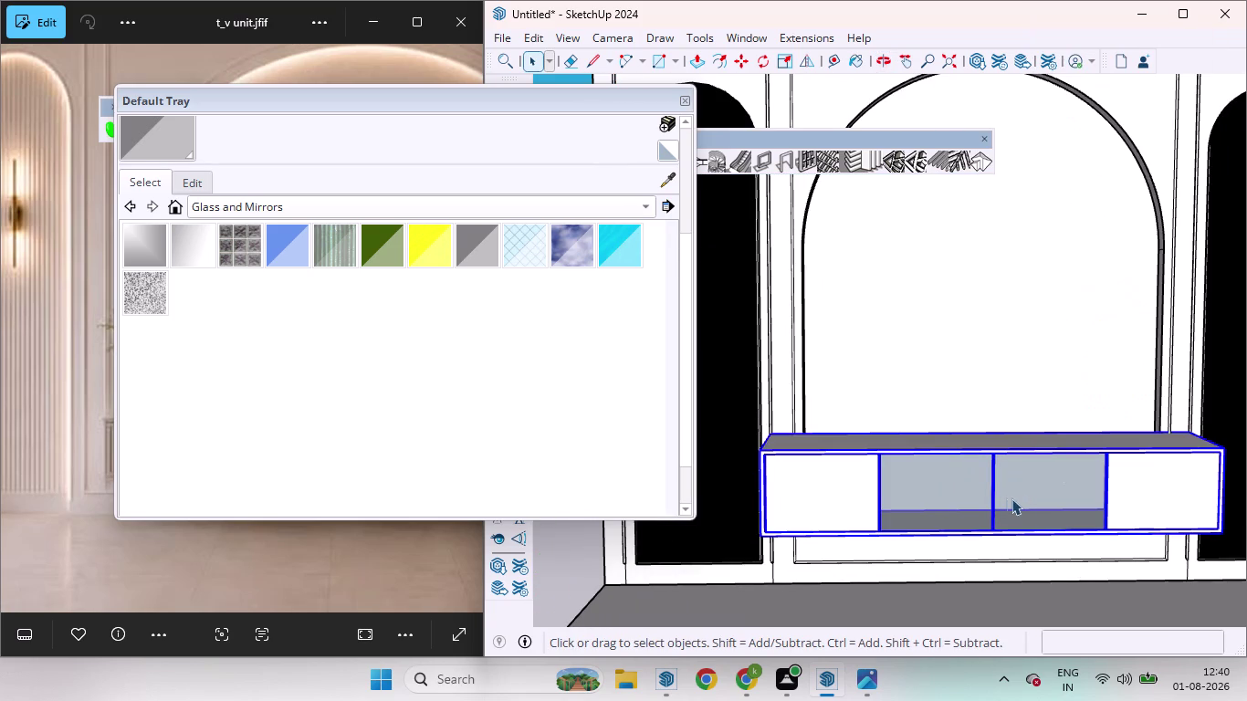
click(1025, 497)
click(1049, 488)
click(966, 490)
click(974, 385)
click(1029, 495)
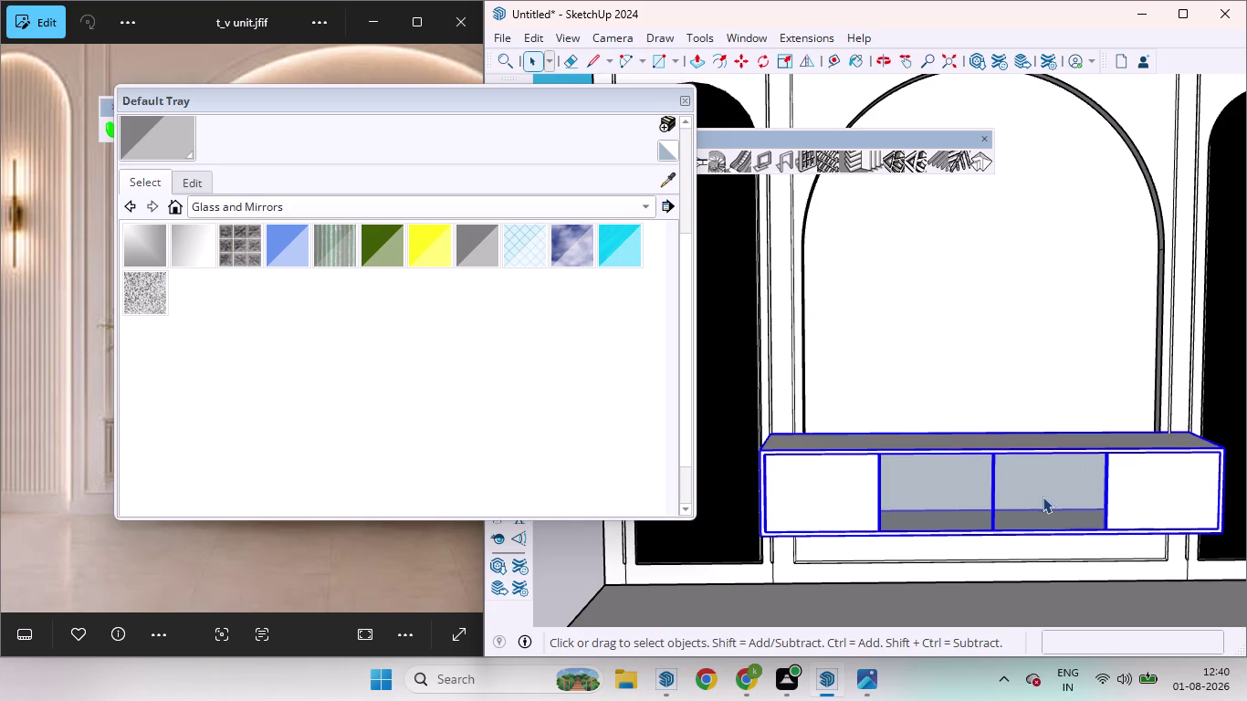
triple_click(1016, 493)
click(1016, 493)
click(1039, 482)
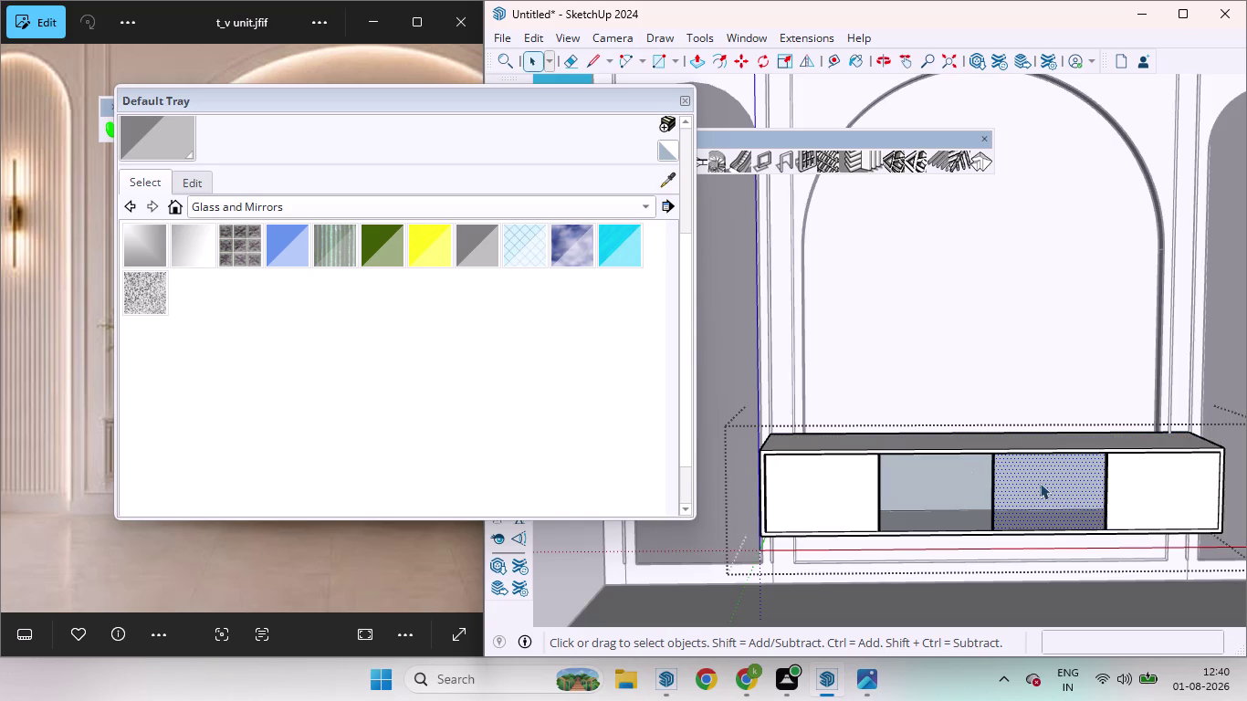
right_click(1039, 492)
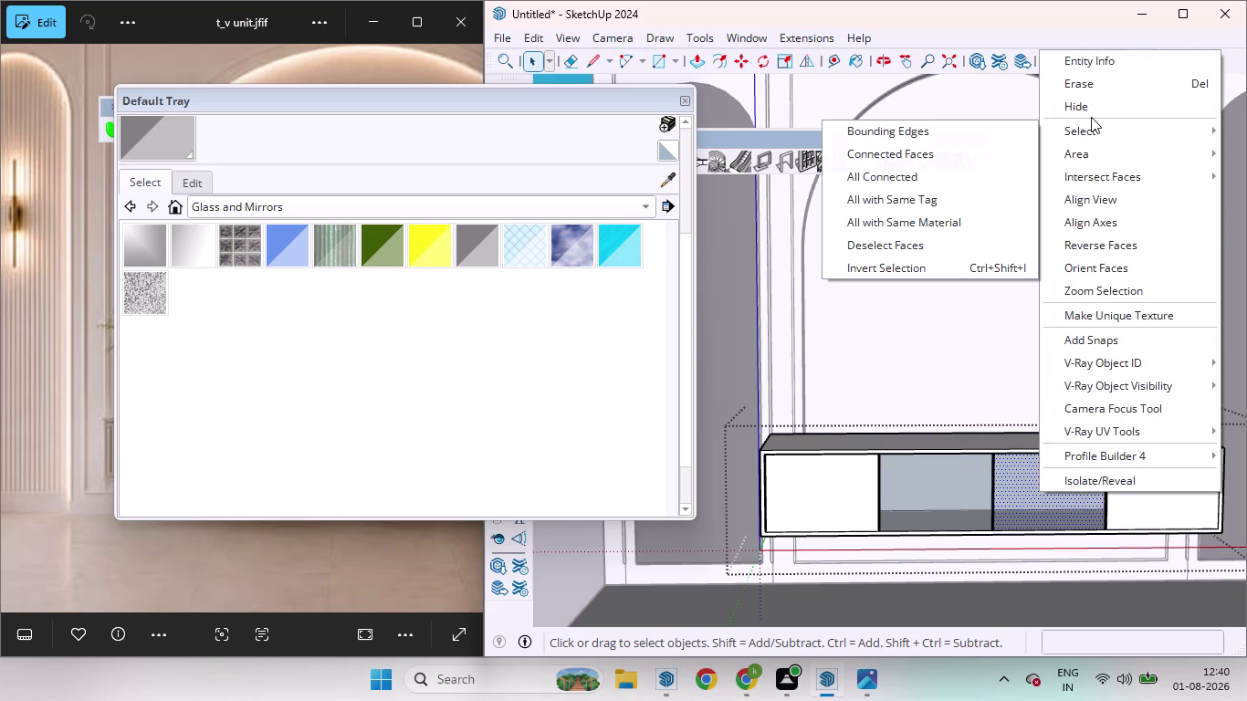
click(1089, 112)
scroll(up, 3)
scroll(down, 3)
scroll(up, 3)
middle_drag(1058, 491, 976, 492)
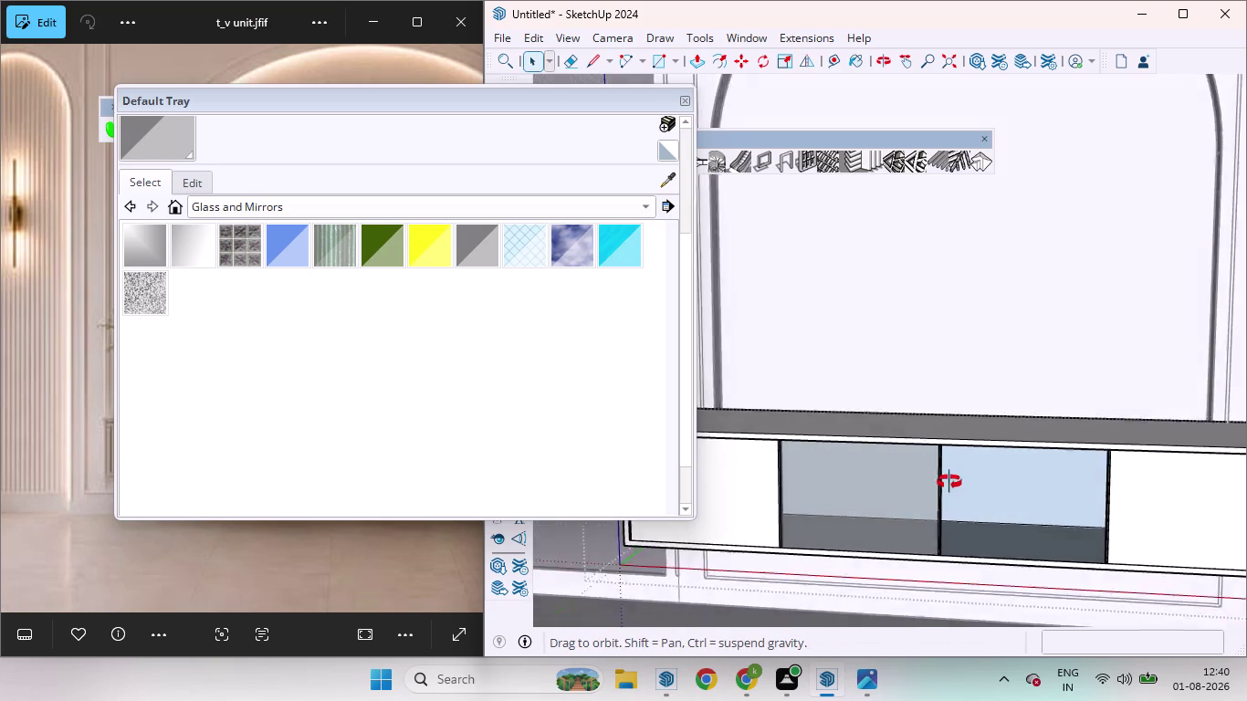
middle_drag(976, 492, 666, 474)
scroll(up, 3)
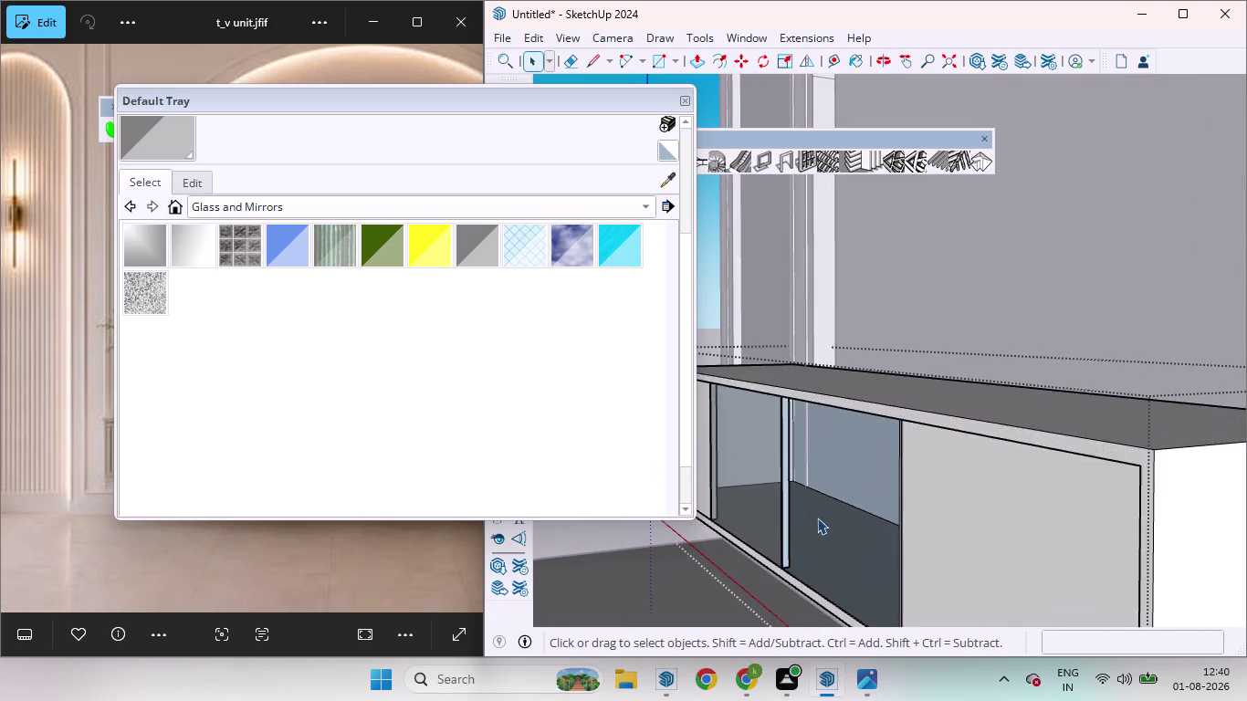
scroll(up, 3)
scroll(down, 3)
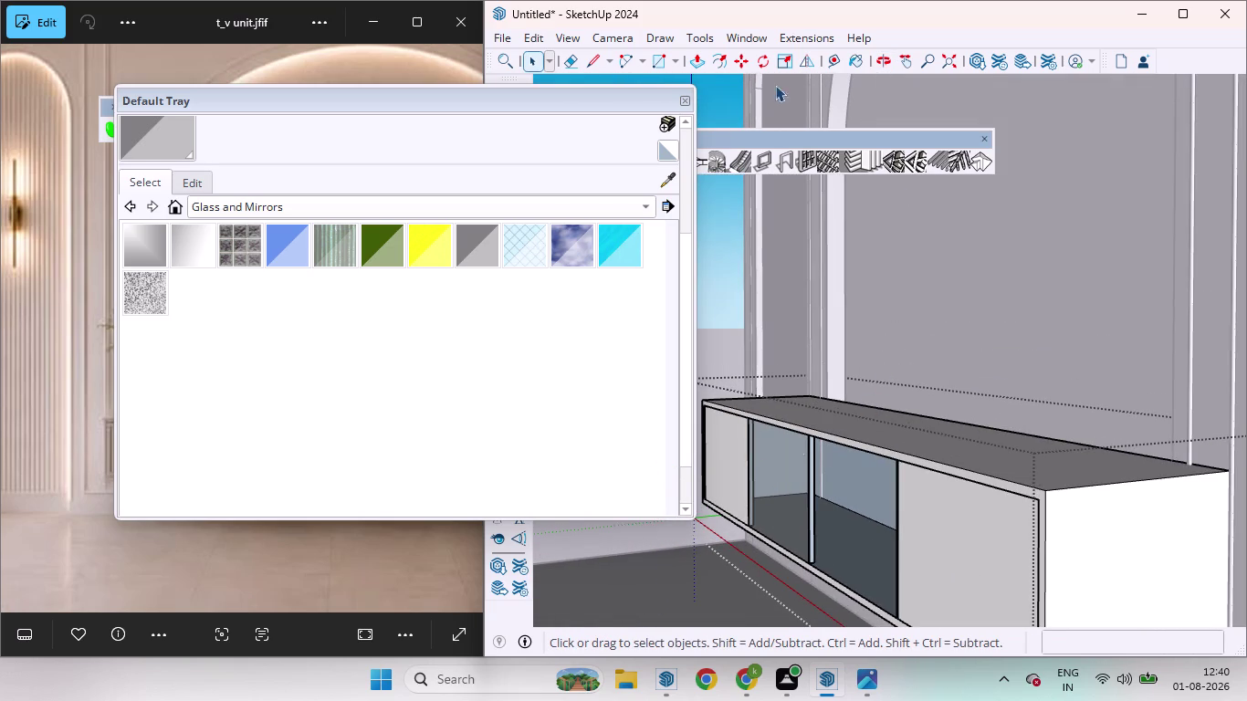
click(528, 33)
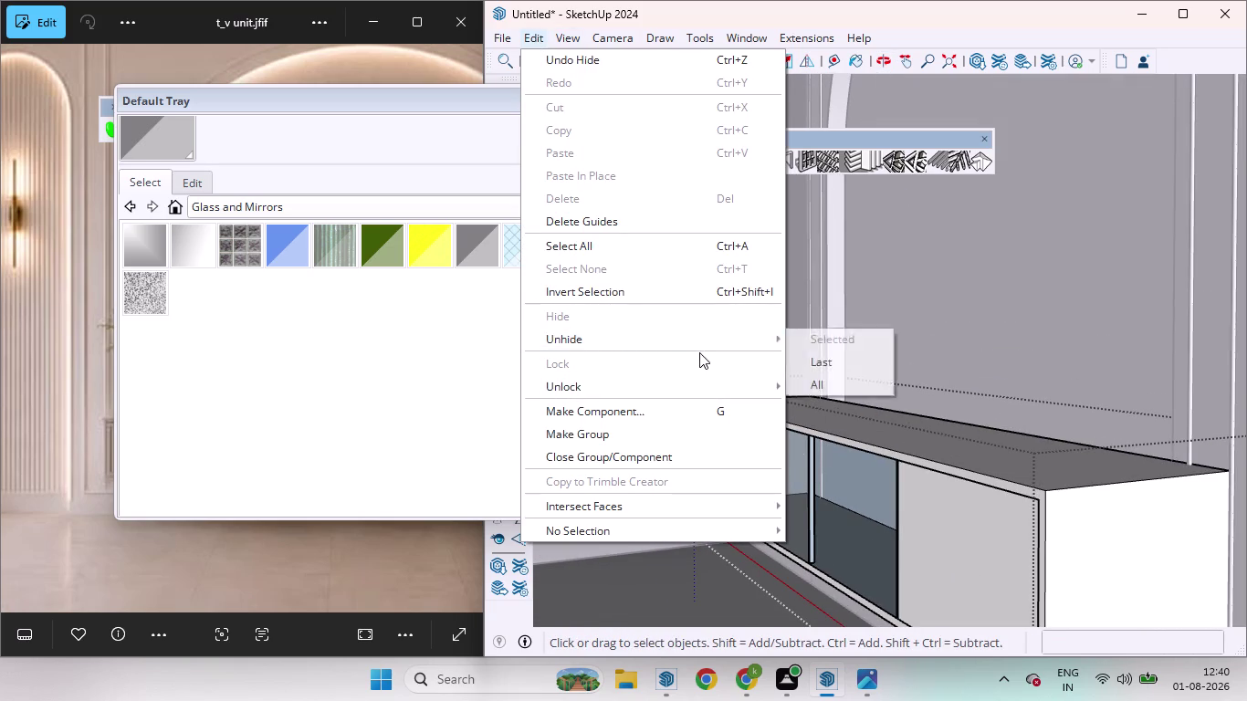
click(836, 366)
scroll(down, 3)
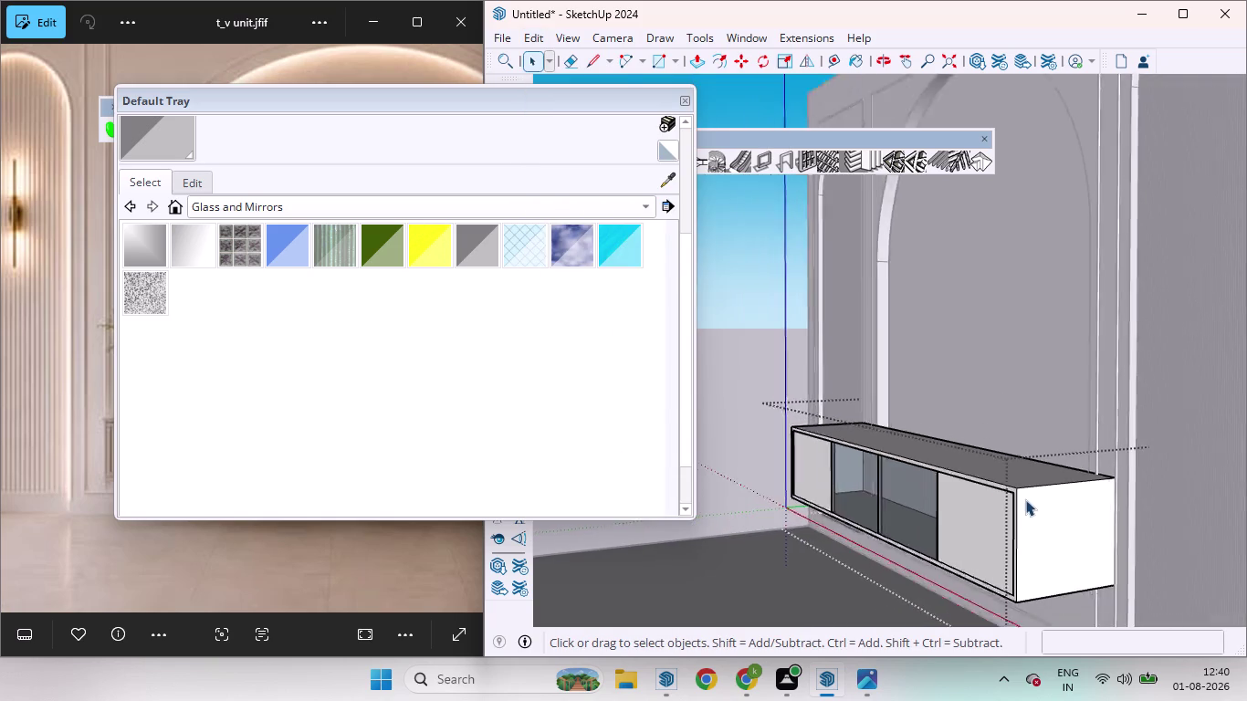
scroll(down, 3)
scroll(down, 3)
scroll(up, 3)
scroll(down, 3)
click(1204, 530)
middle_drag(941, 485, 1228, 470)
scroll(up, 3)
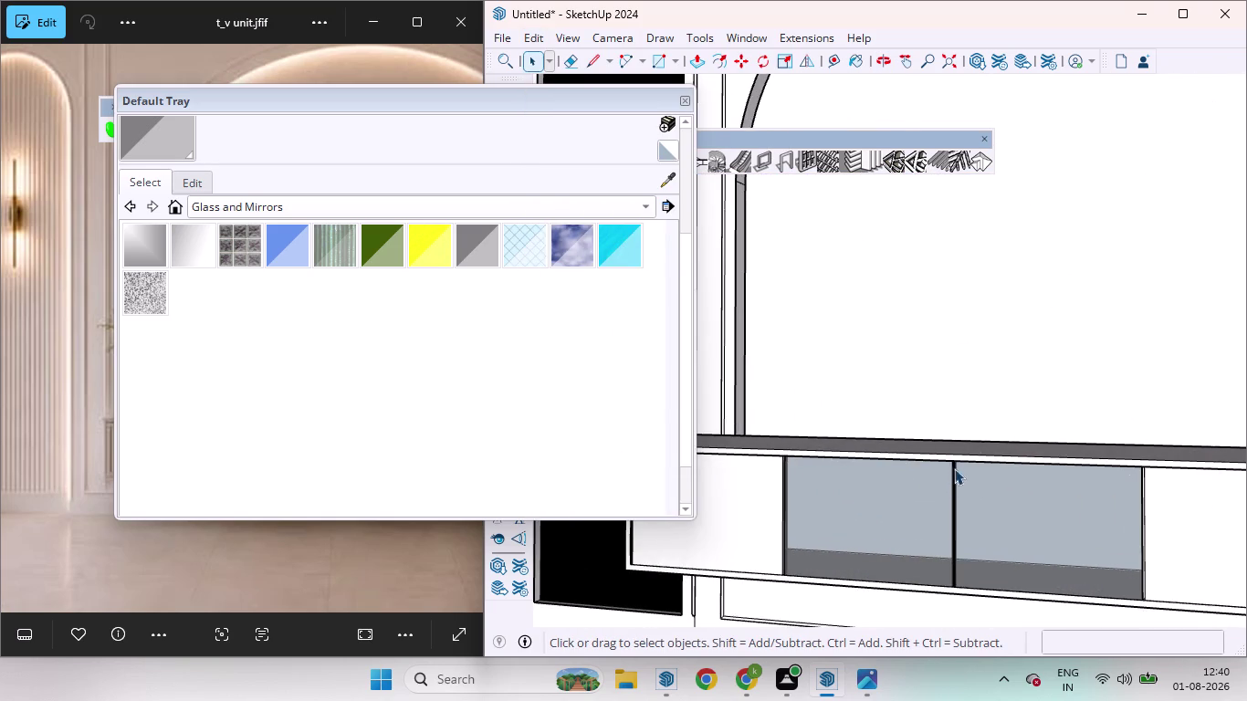
scroll(down, 3)
scroll(up, 3)
scroll(up, 3)
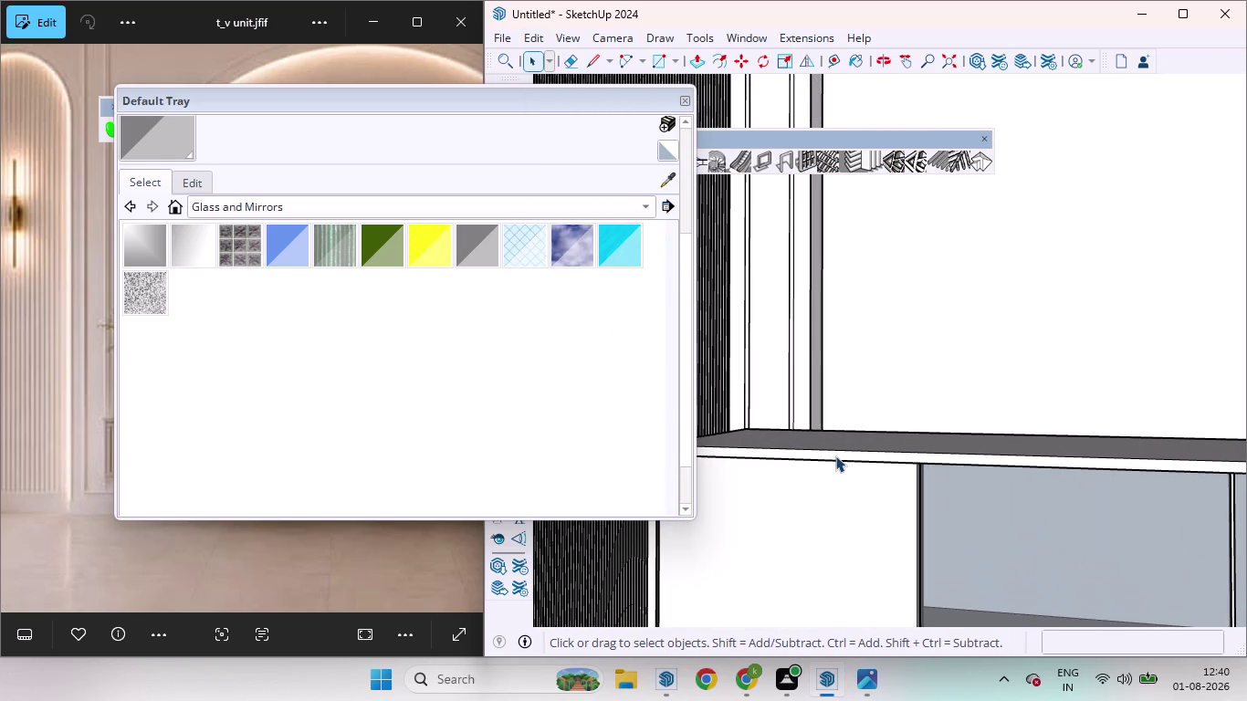
click(834, 454)
double_click(835, 454)
click(834, 453)
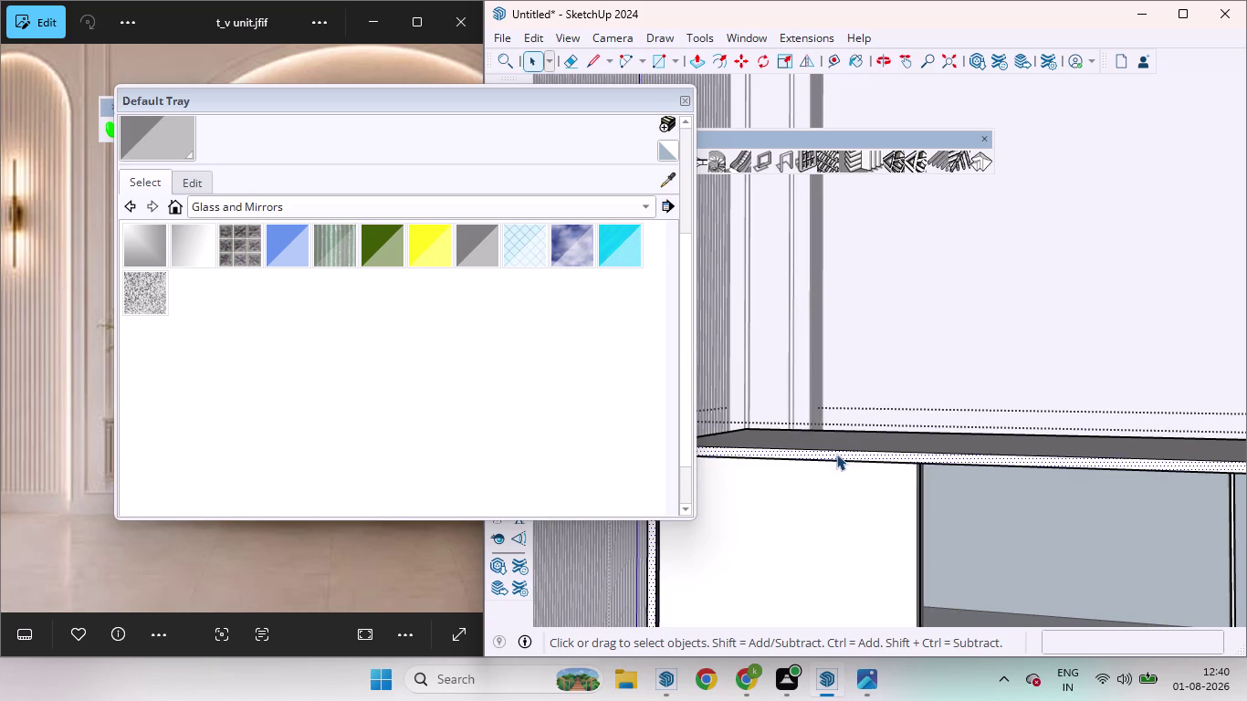
scroll(down, 3)
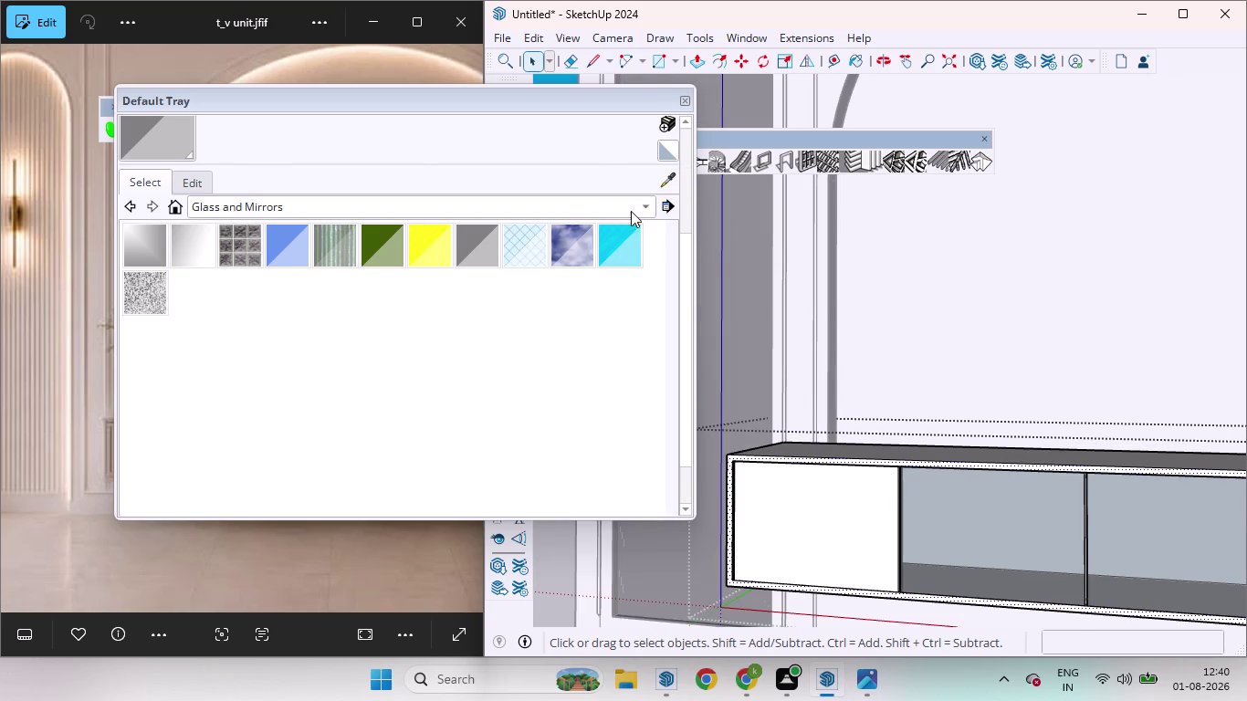
Paint the cabinet's outer frame with black from the Colors collection.
click(643, 208)
click(229, 170)
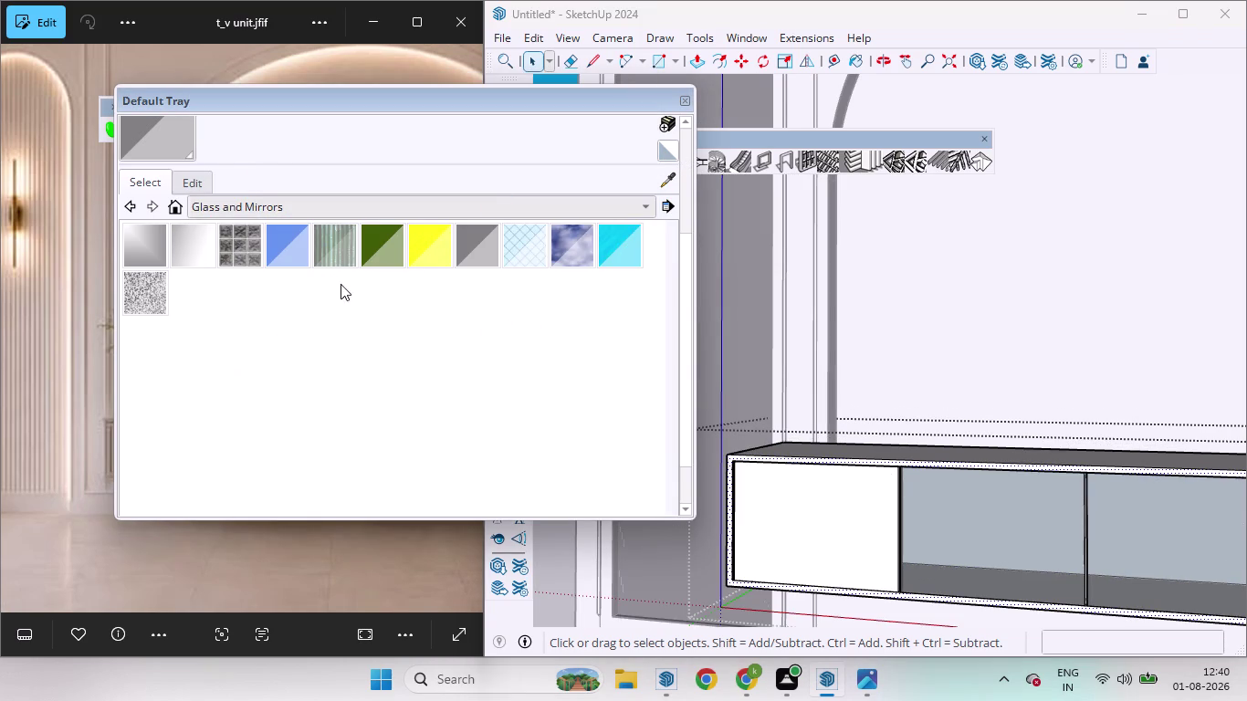
scroll(down, 3)
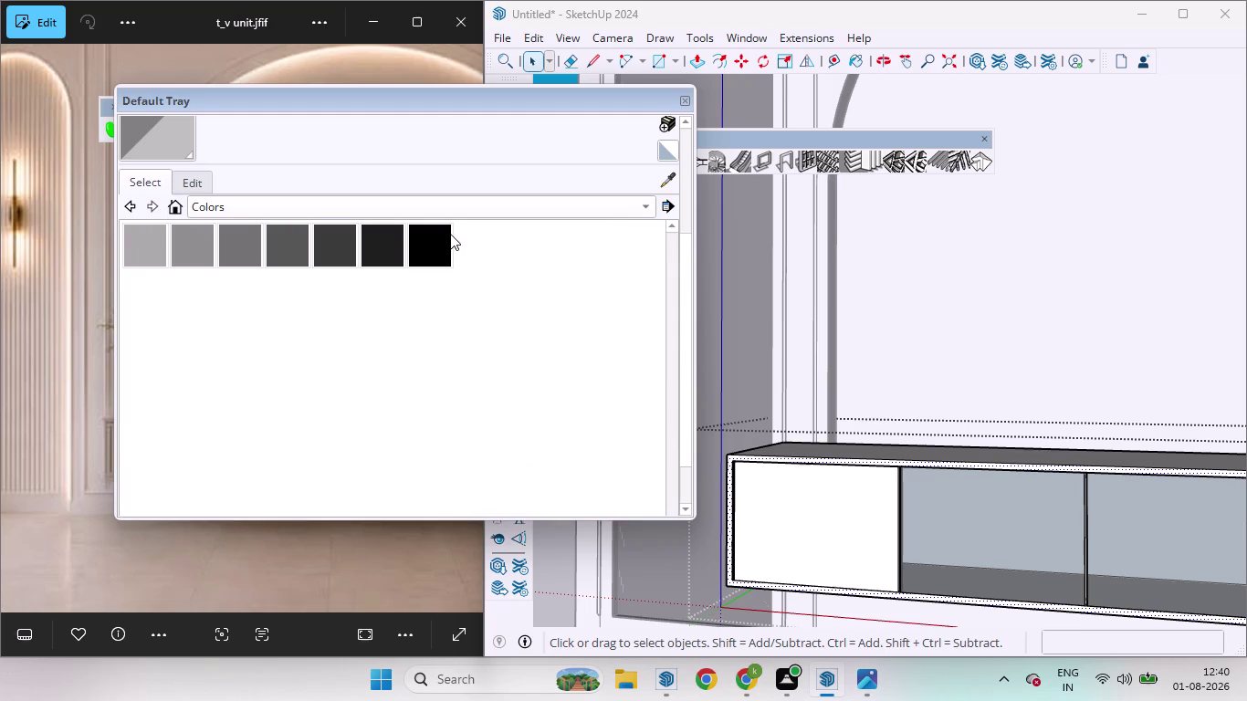
click(450, 234)
scroll(up, 3)
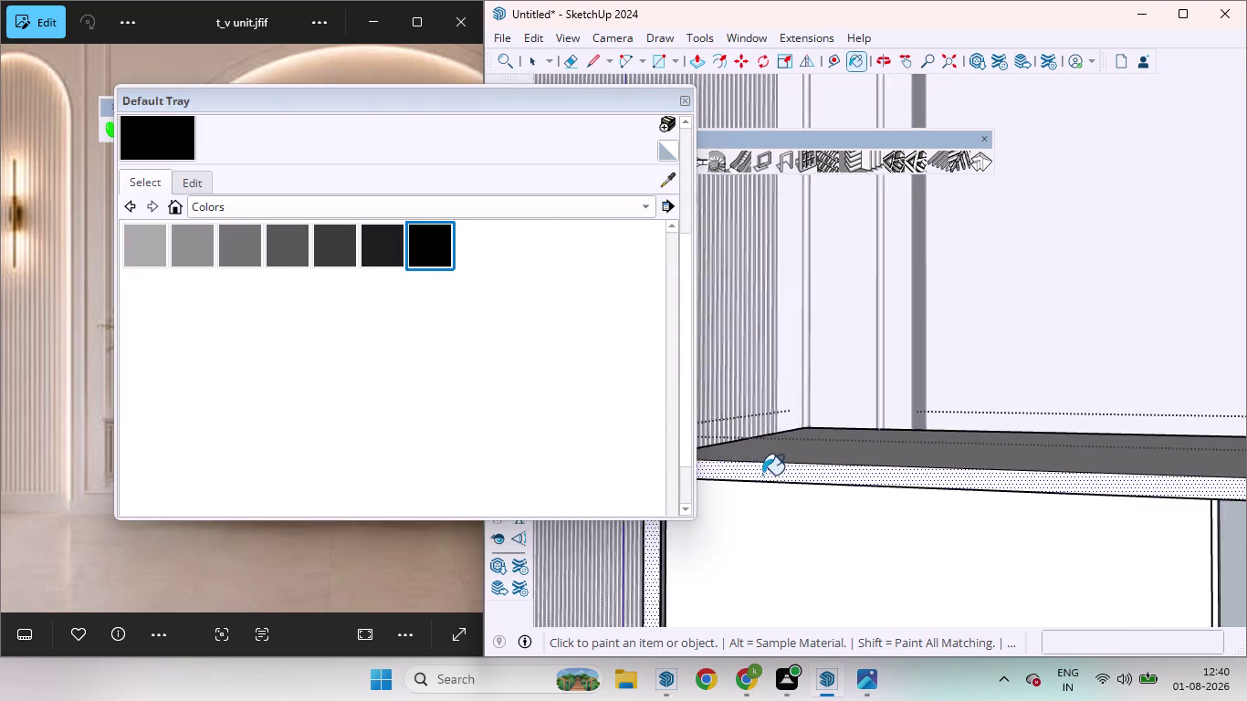
scroll(up, 3)
click(769, 472)
scroll(down, 3)
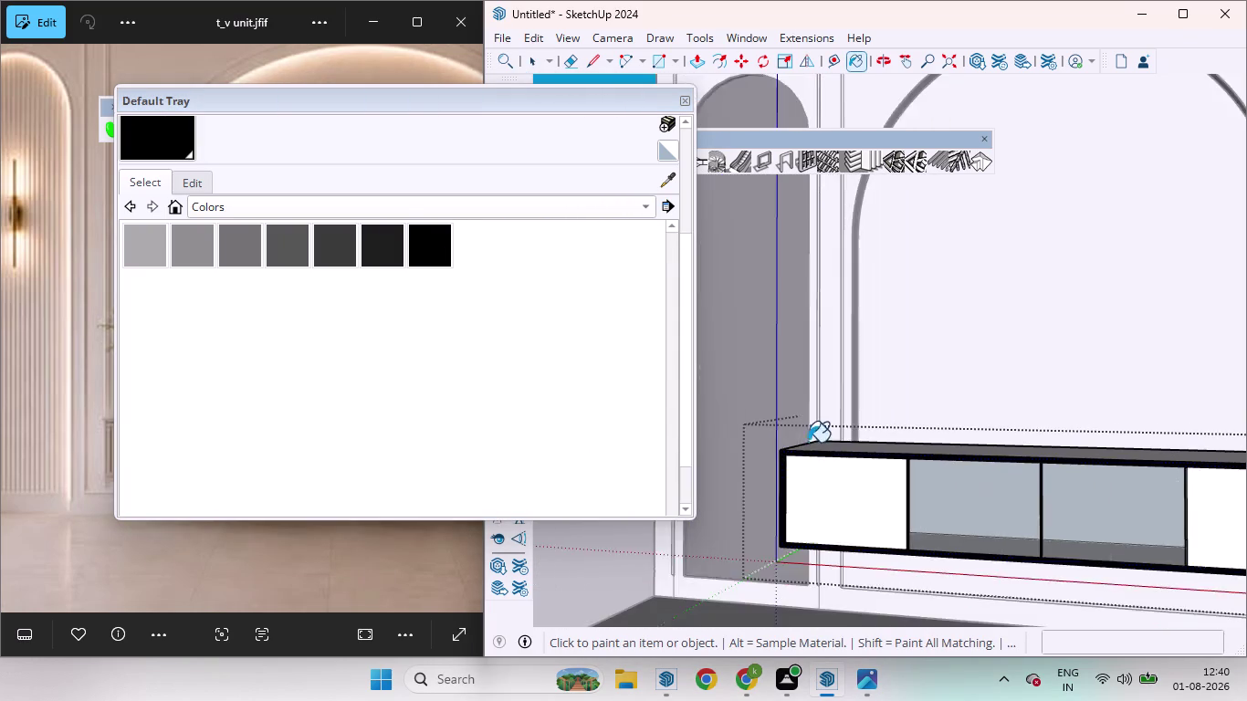
scroll(down, 3)
scroll(down, 3)
key(space)
click(1126, 503)
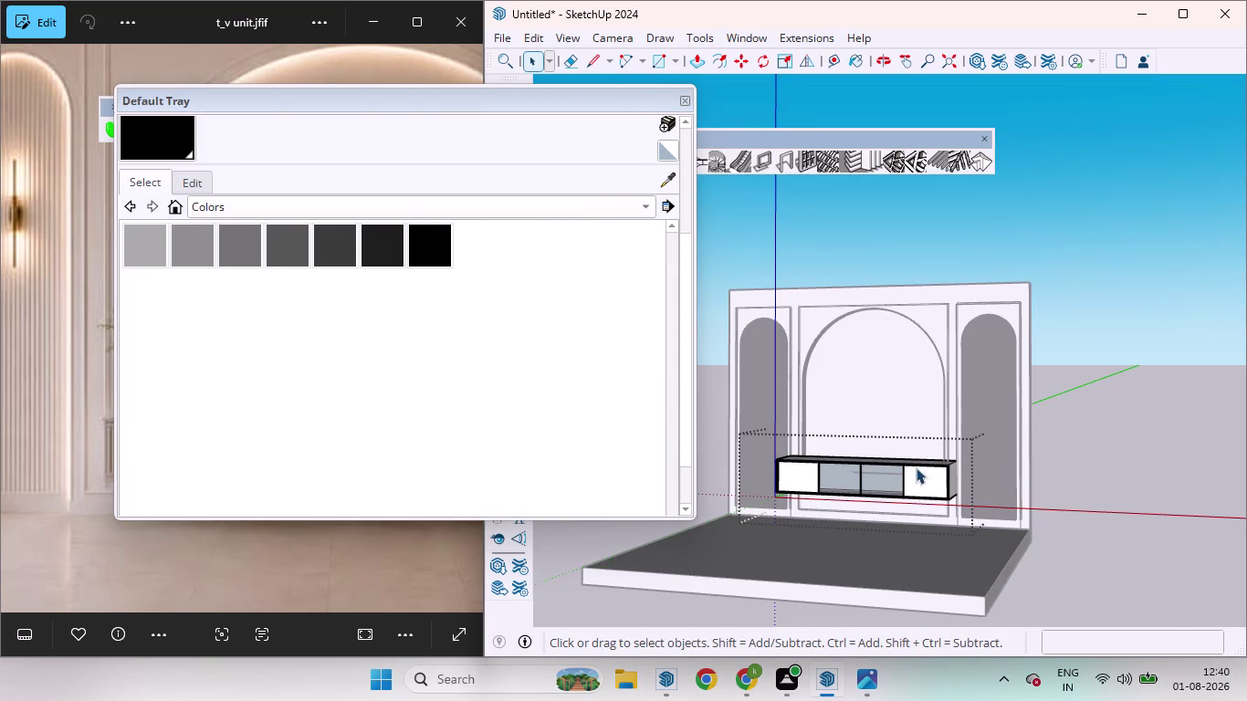
scroll(up, 3)
scroll(up, 3)
scroll(up, 3)
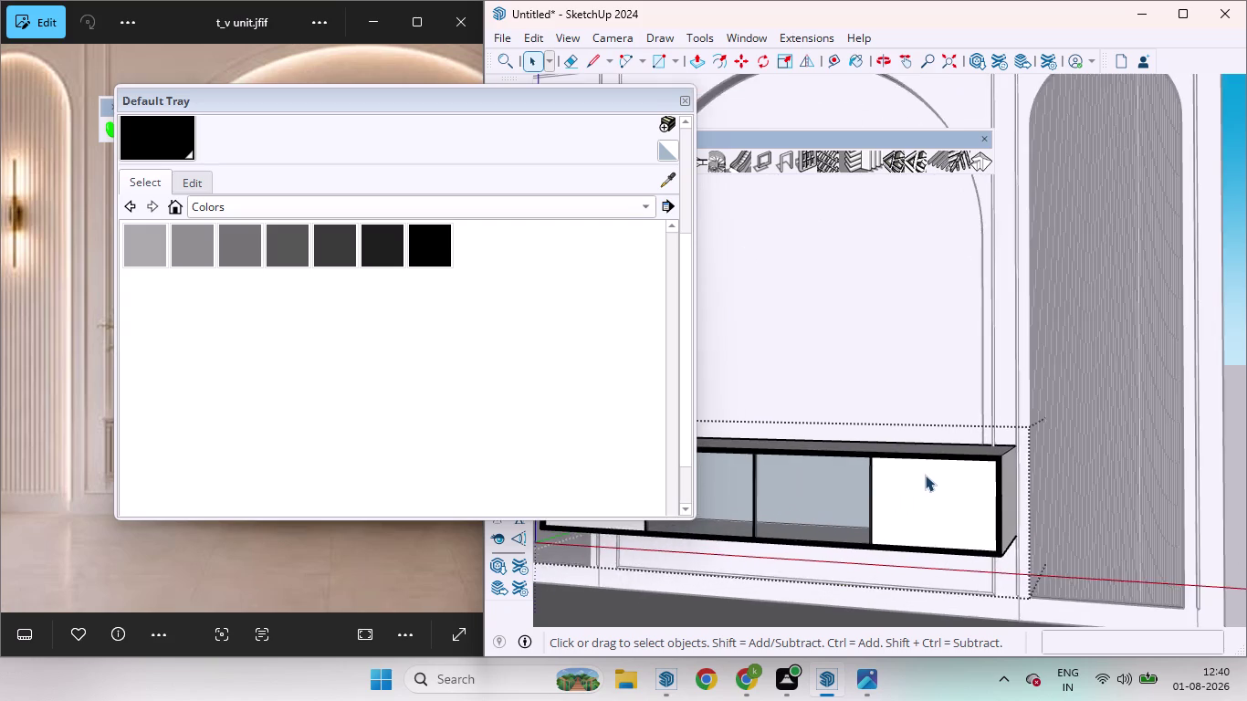
scroll(down, 3)
Show the materials already in the model and narrow the Materials panel.
click(648, 213)
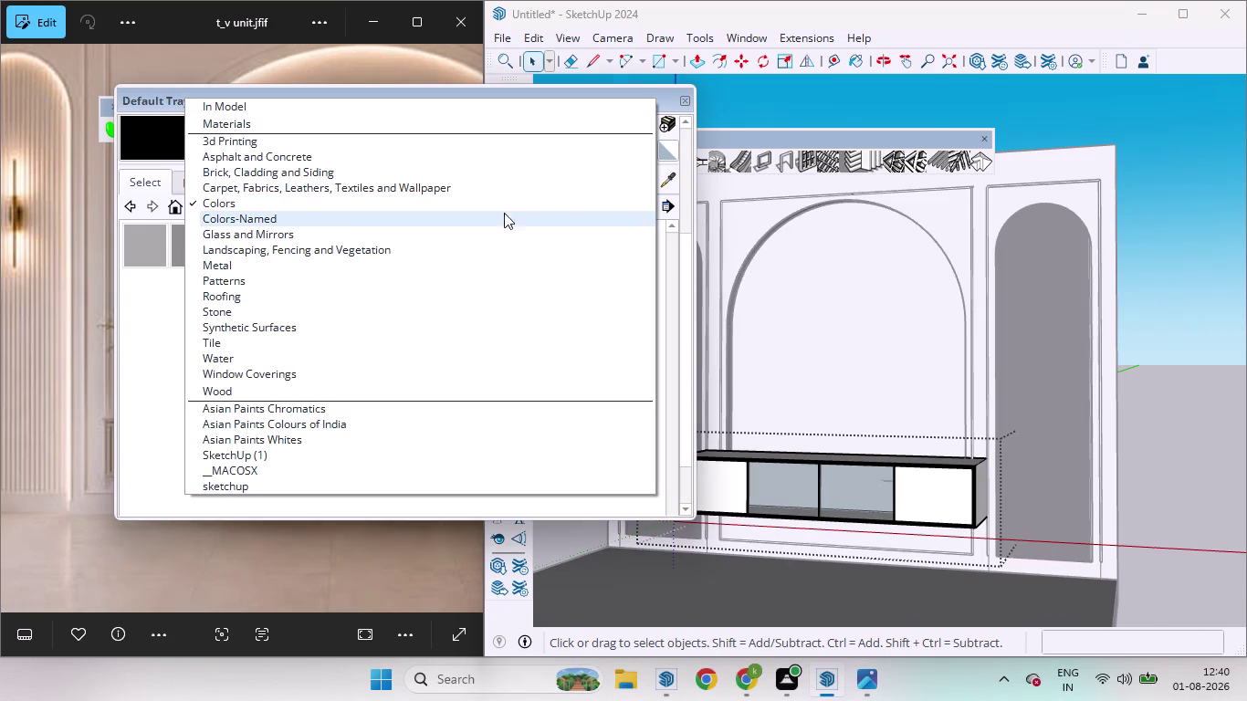
click(225, 111)
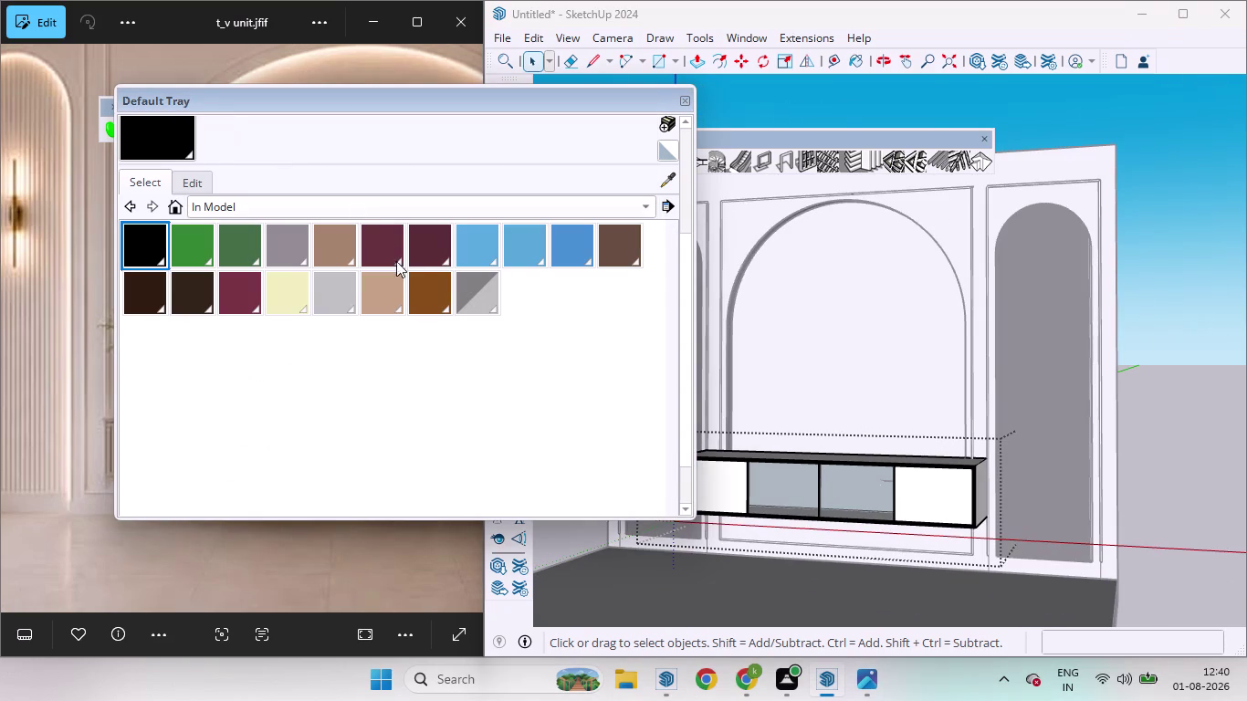
scroll(up, 3)
drag(697, 367, 482, 335)
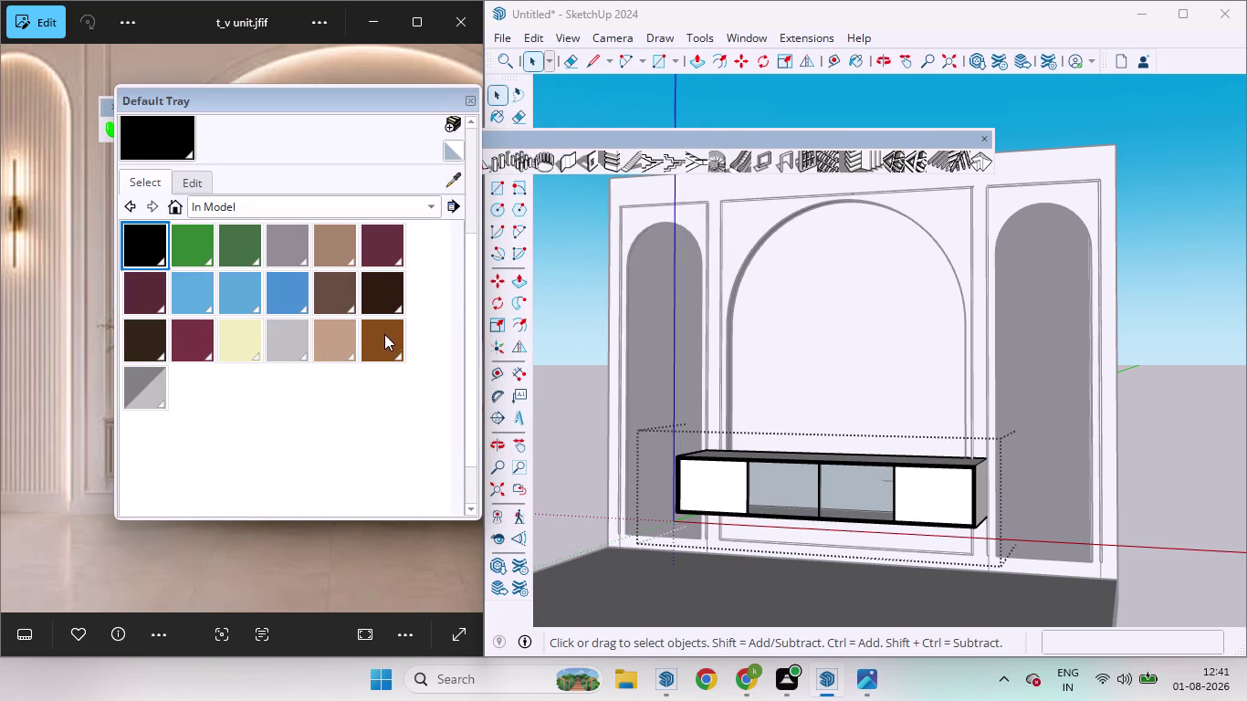
Select the first texture in the Wood materials category.
click(431, 208)
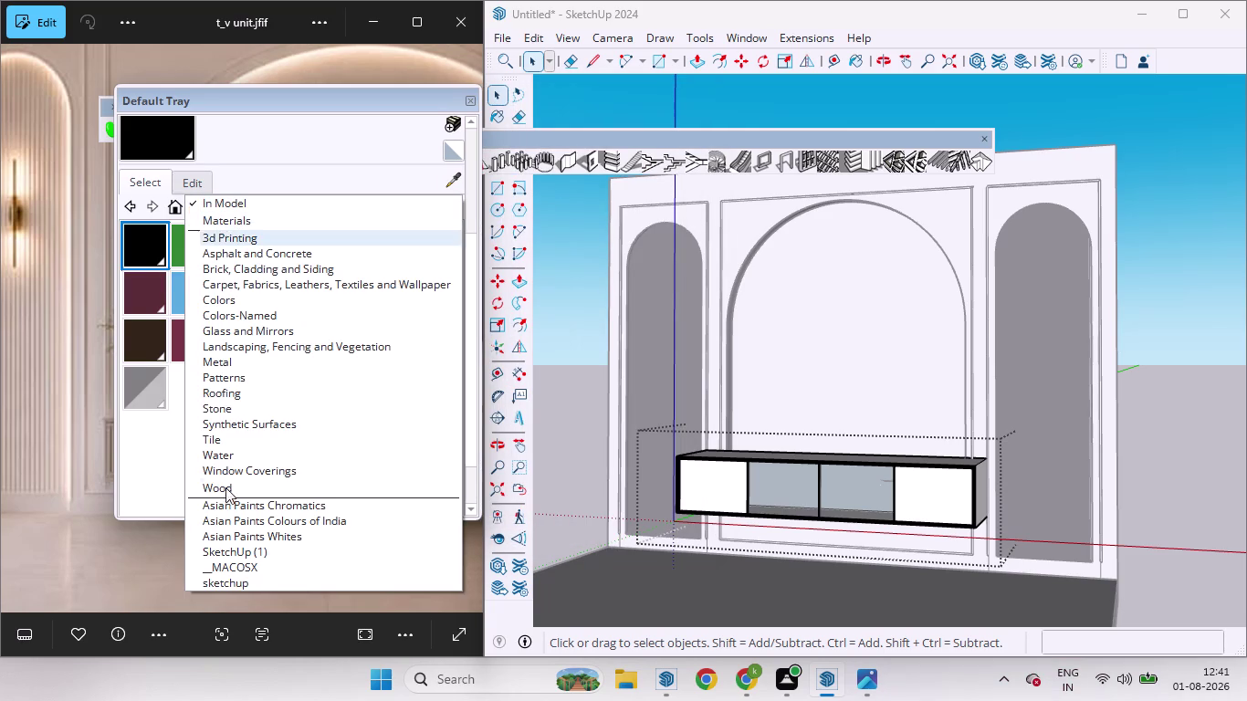
click(228, 495)
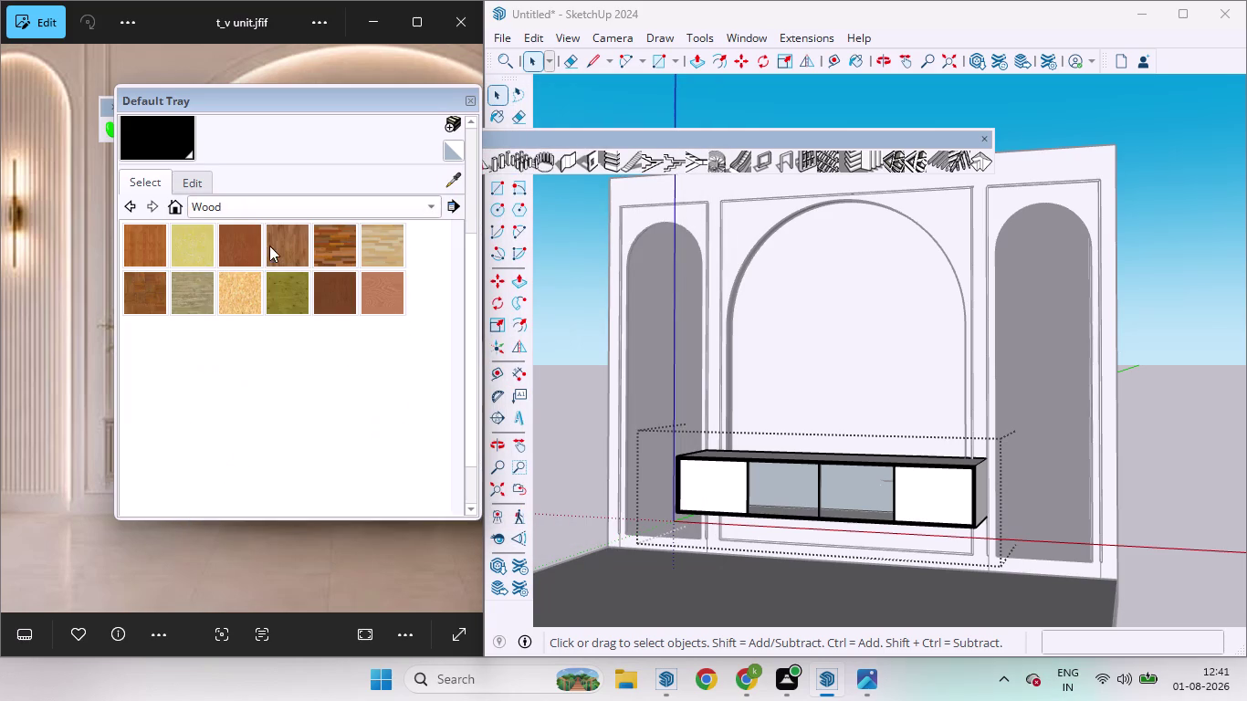
click(141, 241)
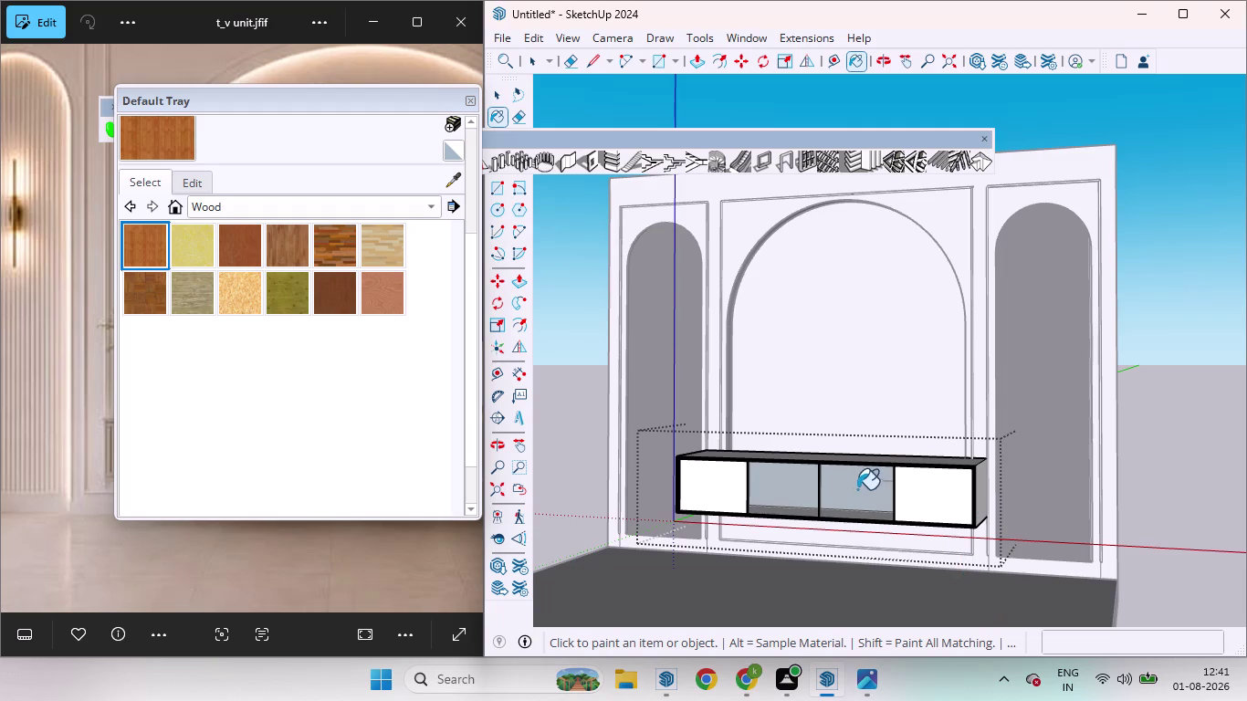
scroll(up, 3)
scroll(up, 3)
scroll(up, 3)
Apply the wood texture to the right and left end doors.
click(890, 472)
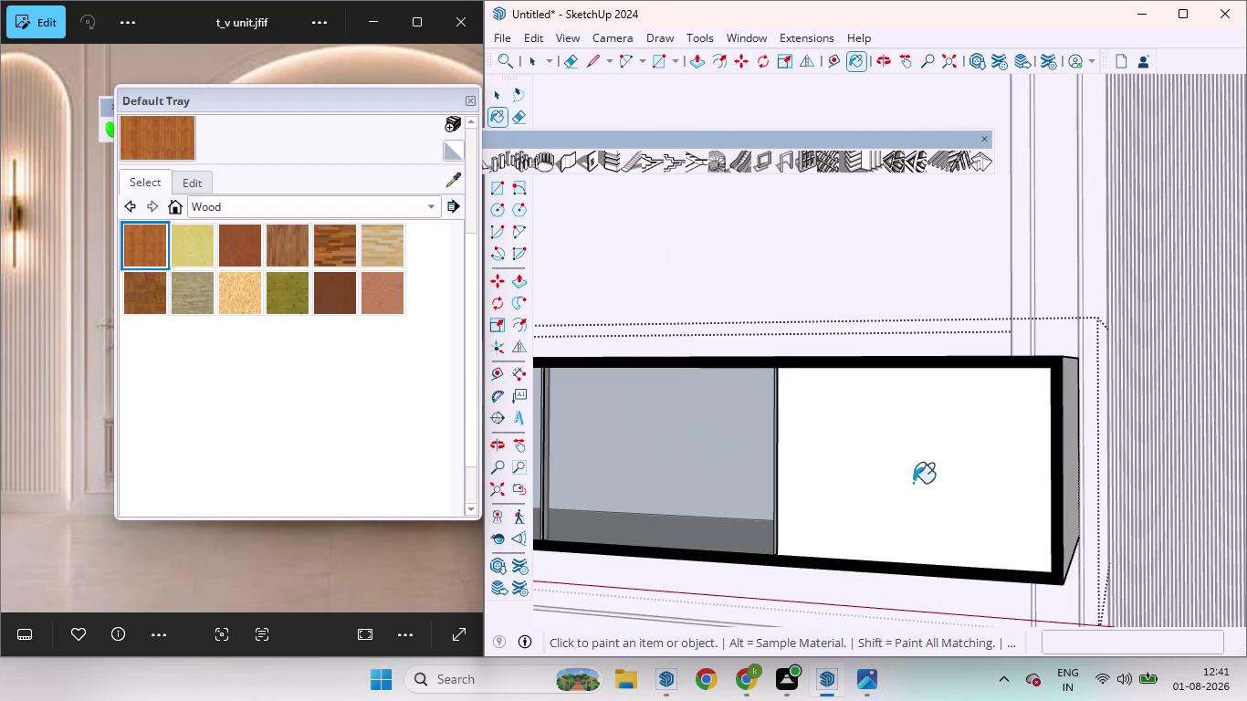
scroll(down, 3)
scroll(down, 3)
scroll(up, 3)
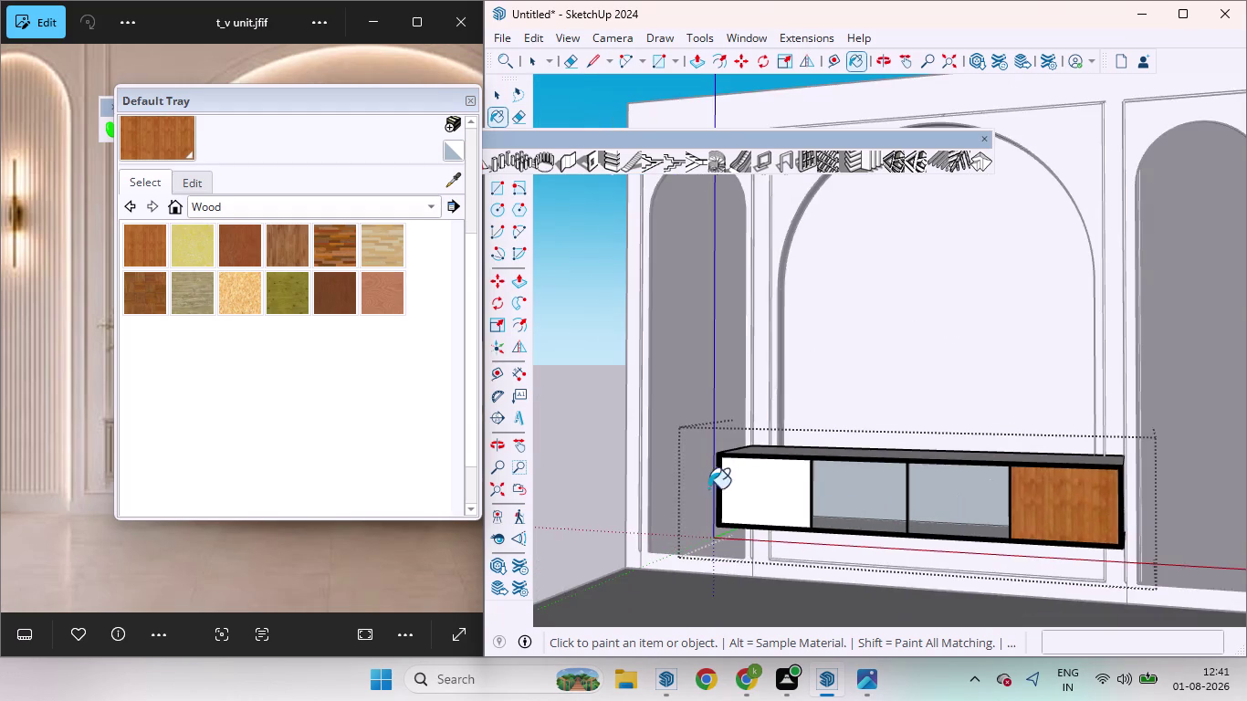
scroll(up, 3)
click(797, 508)
scroll(down, 3)
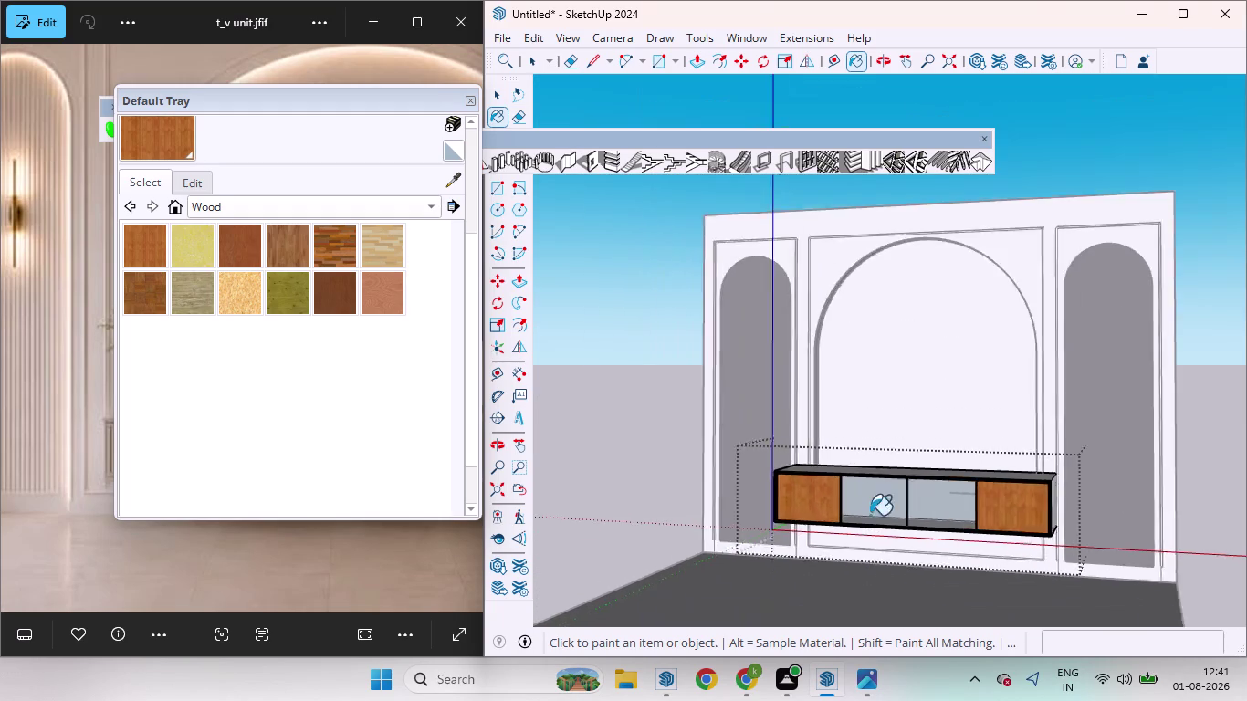
scroll(down, 3)
key(space)
Exit the cabinet edit and orbit to view the wall unit.
click(1099, 553)
scroll(up, 3)
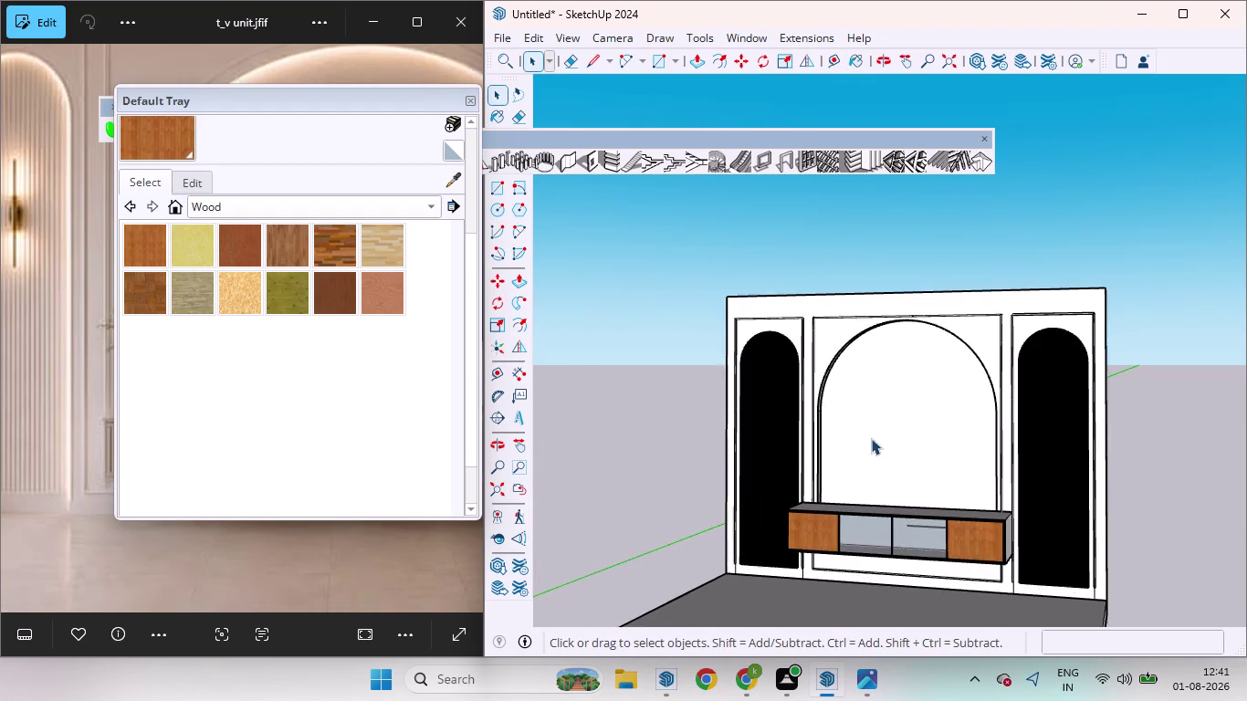
middle_drag(868, 444, 956, 474)
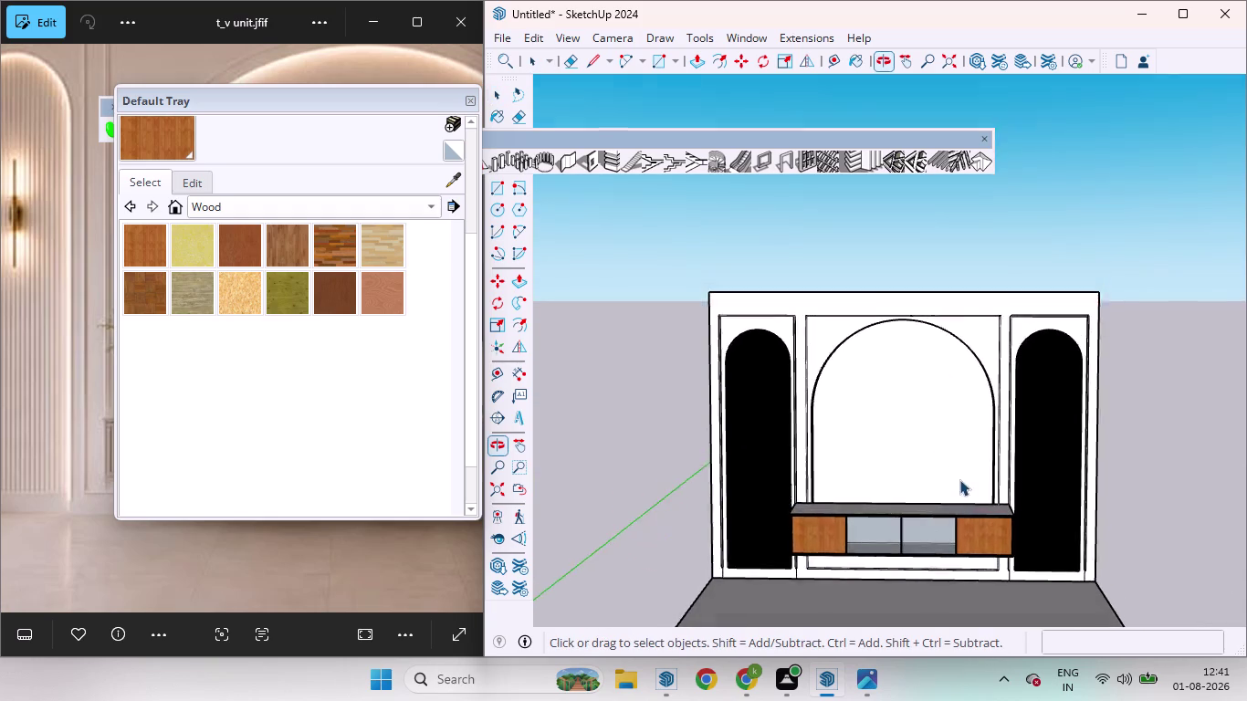
scroll(down, 3)
middle_drag(956, 531, 1059, 577)
scroll(up, 3)
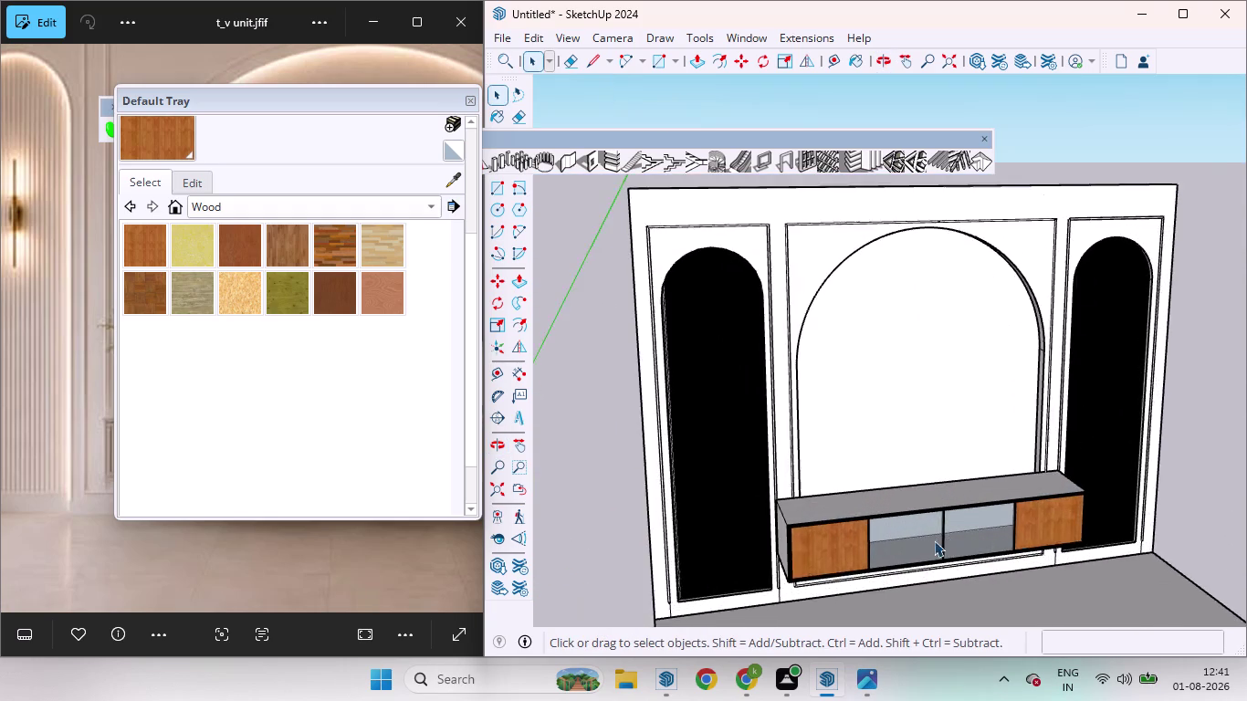
scroll(up, 3)
Pick gray glass from Glass and Mirrors, then undo the stray paint.
click(432, 208)
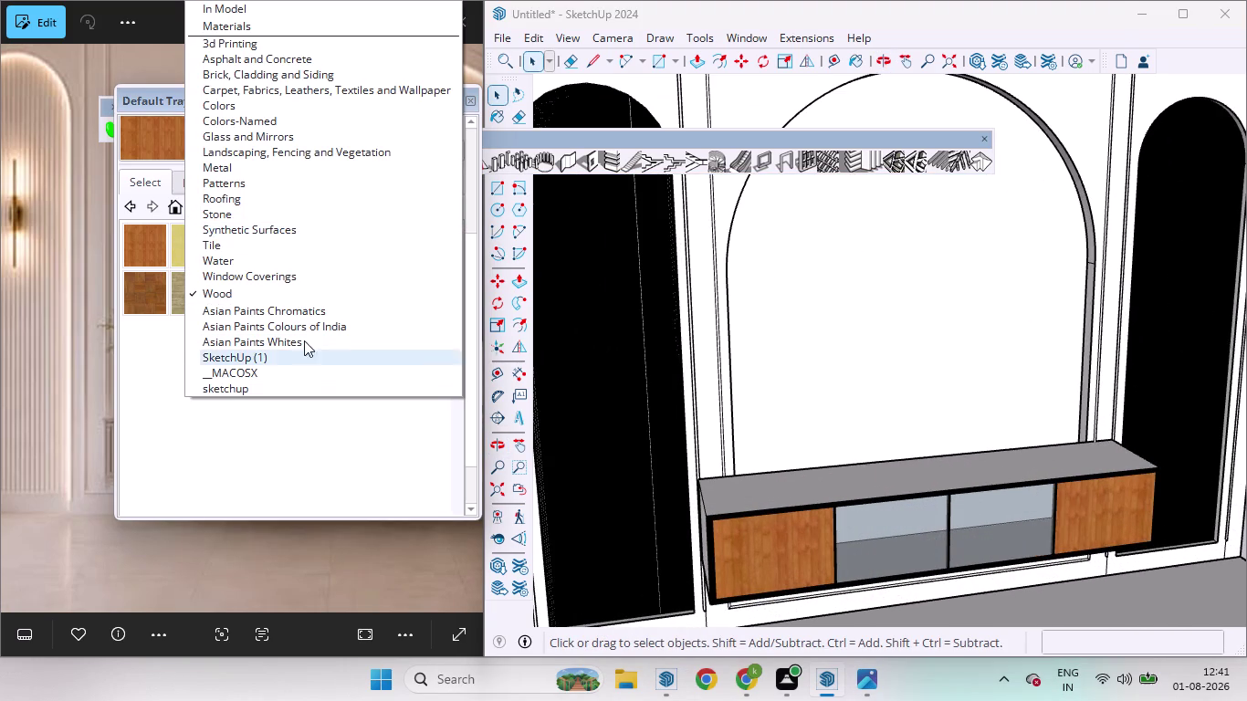
click(240, 135)
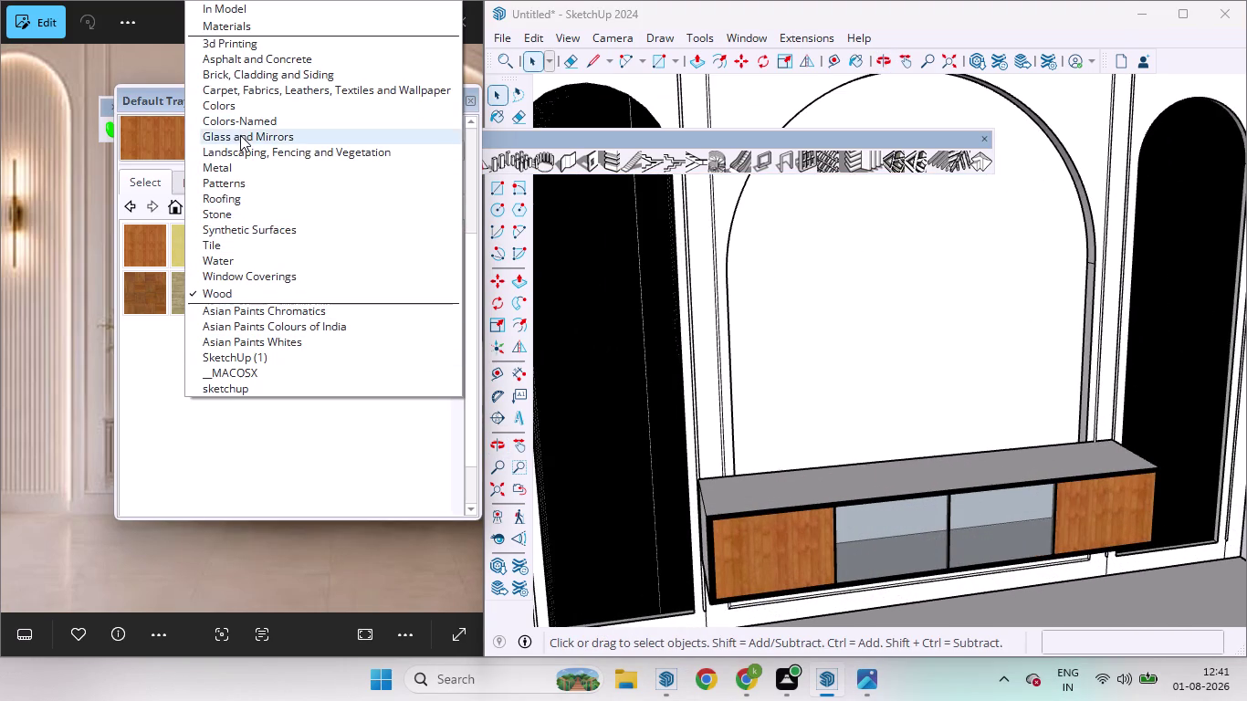
click(188, 288)
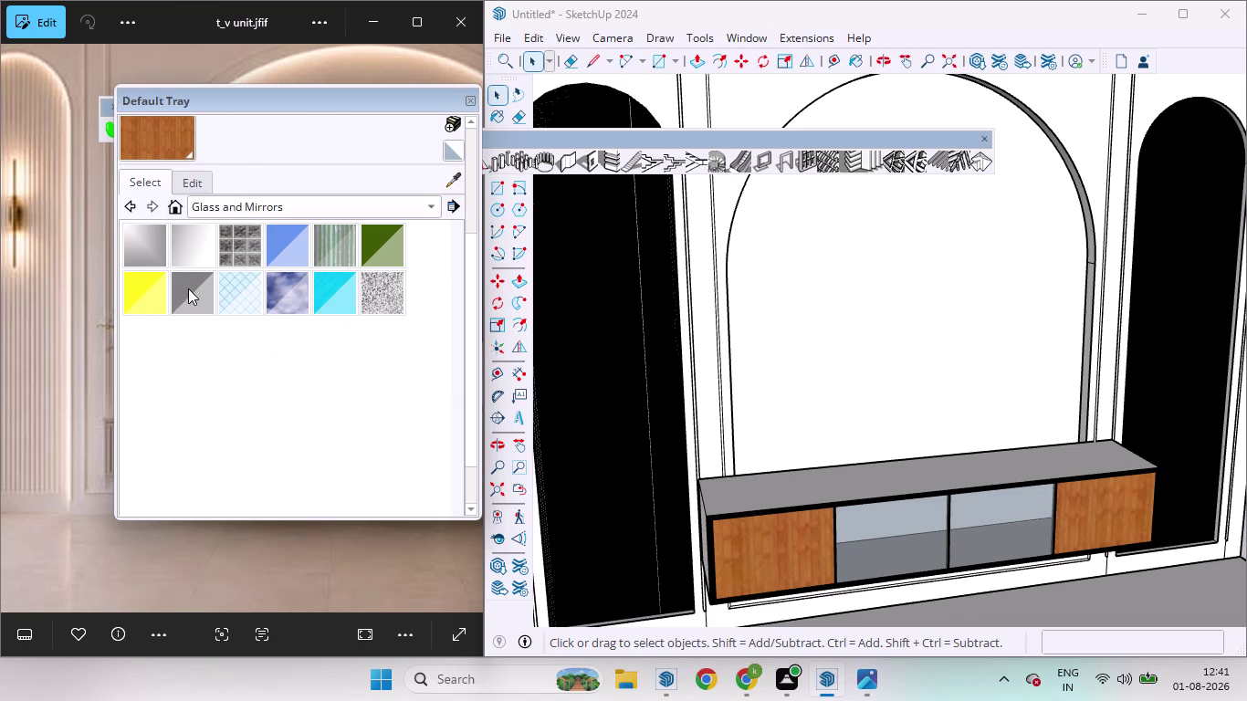
scroll(up, 3)
click(880, 507)
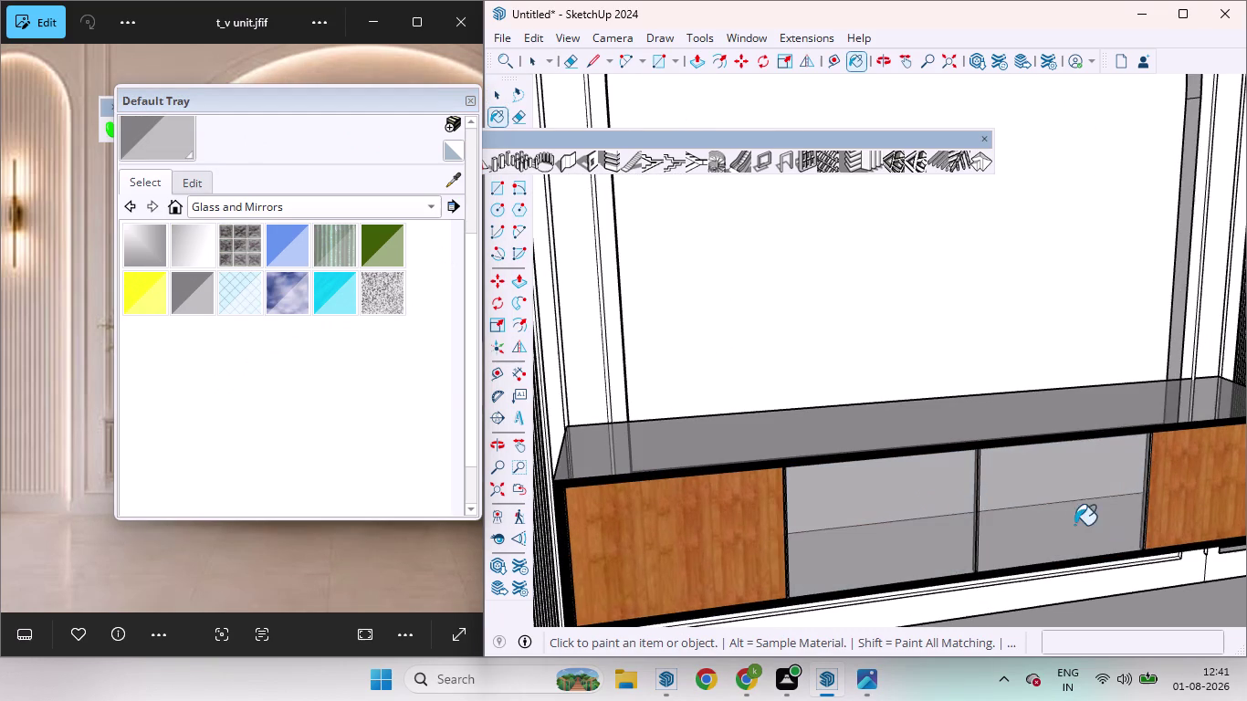
scroll(down, 3)
scroll(down, 3)
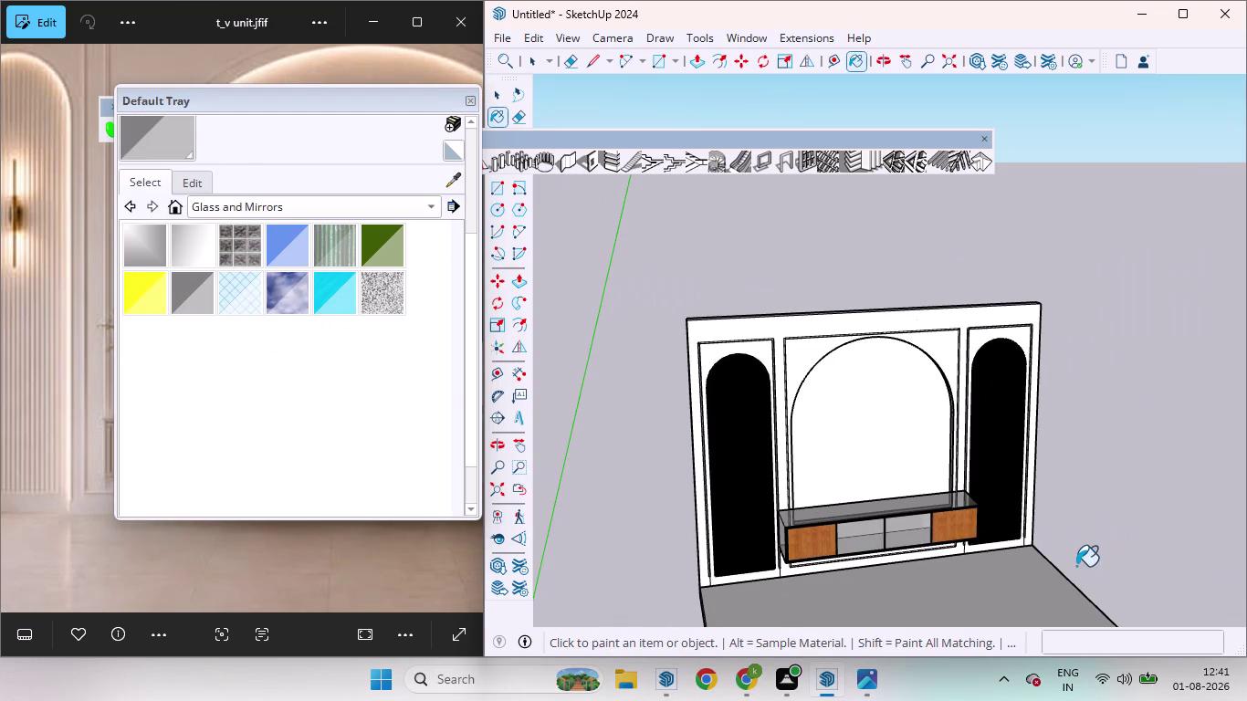
key(ctrl+z)
key(space)
scroll(up, 3)
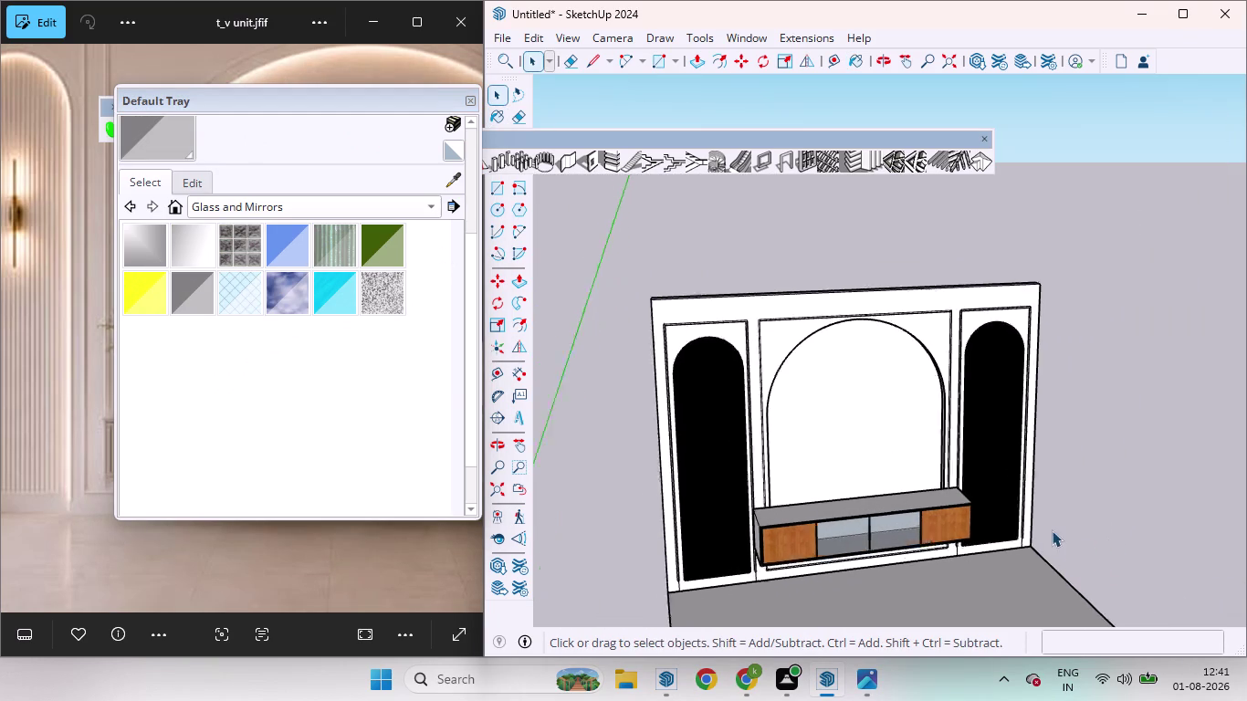
scroll(up, 3)
Open the floating cabinet group to edit its parts.
click(787, 535)
double_click(769, 537)
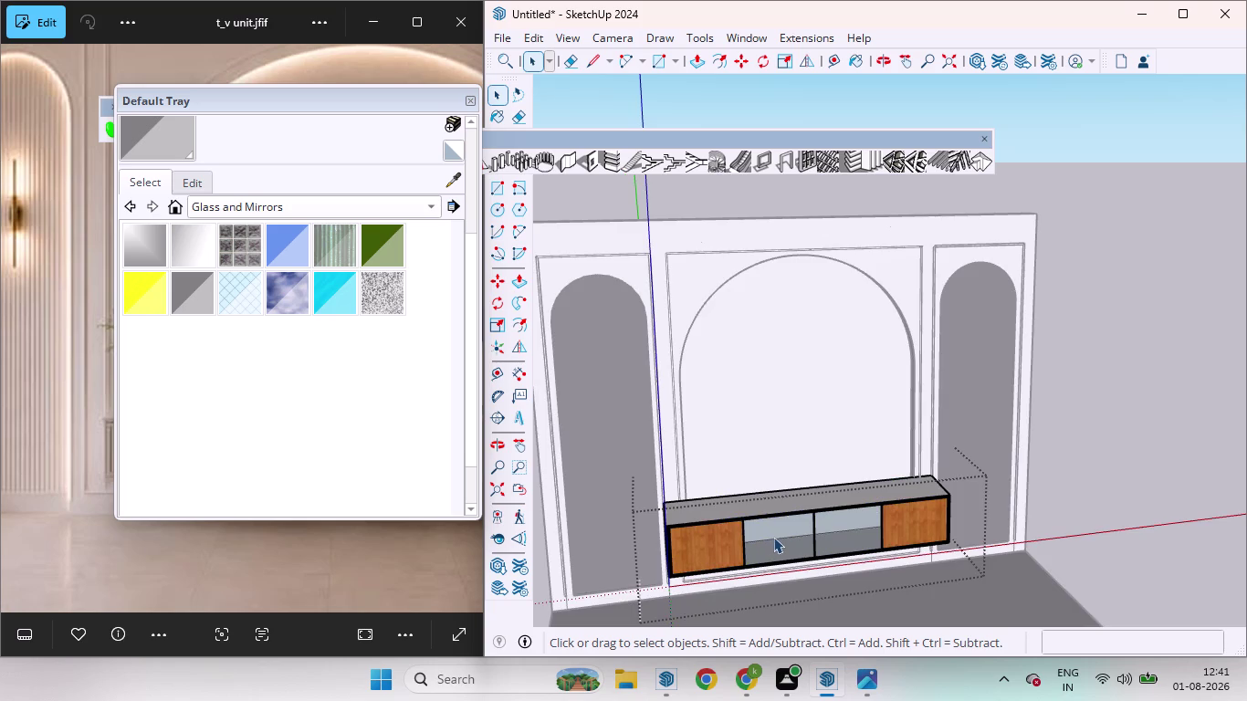
click(775, 537)
middle_drag(775, 544, 813, 460)
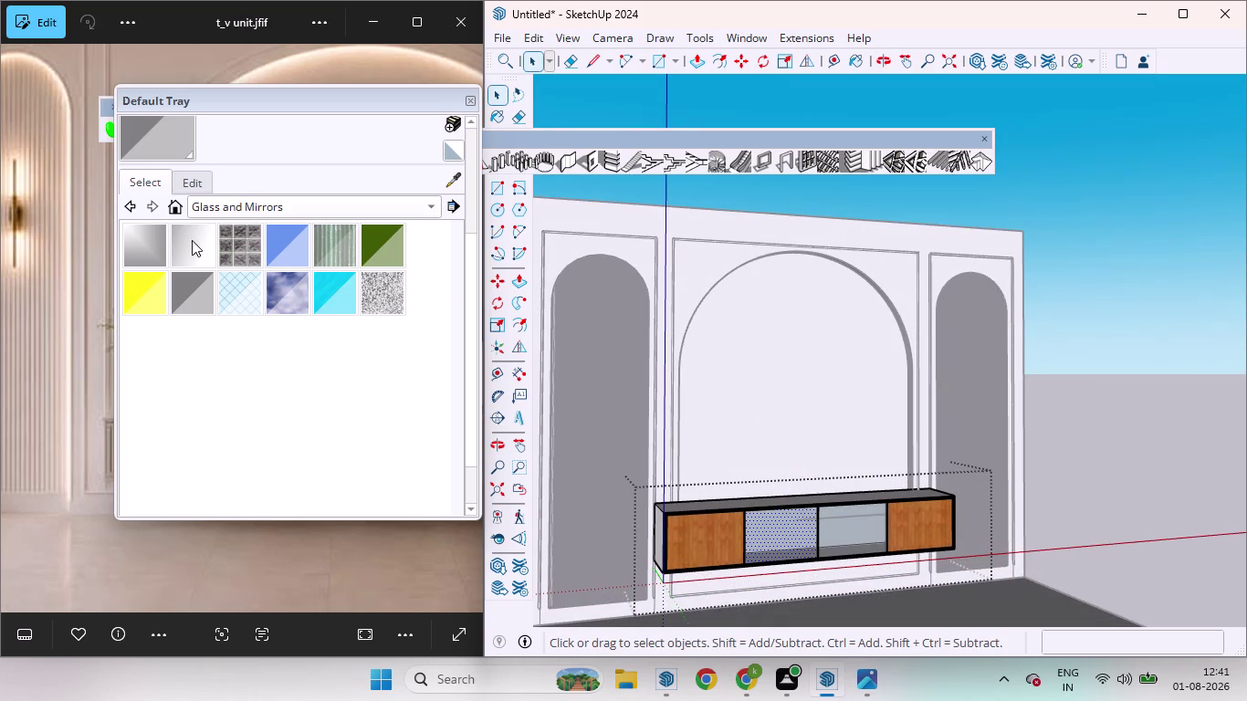
Paint the left and right middle doors gray glass, declining the overwrite prompt.
click(193, 292)
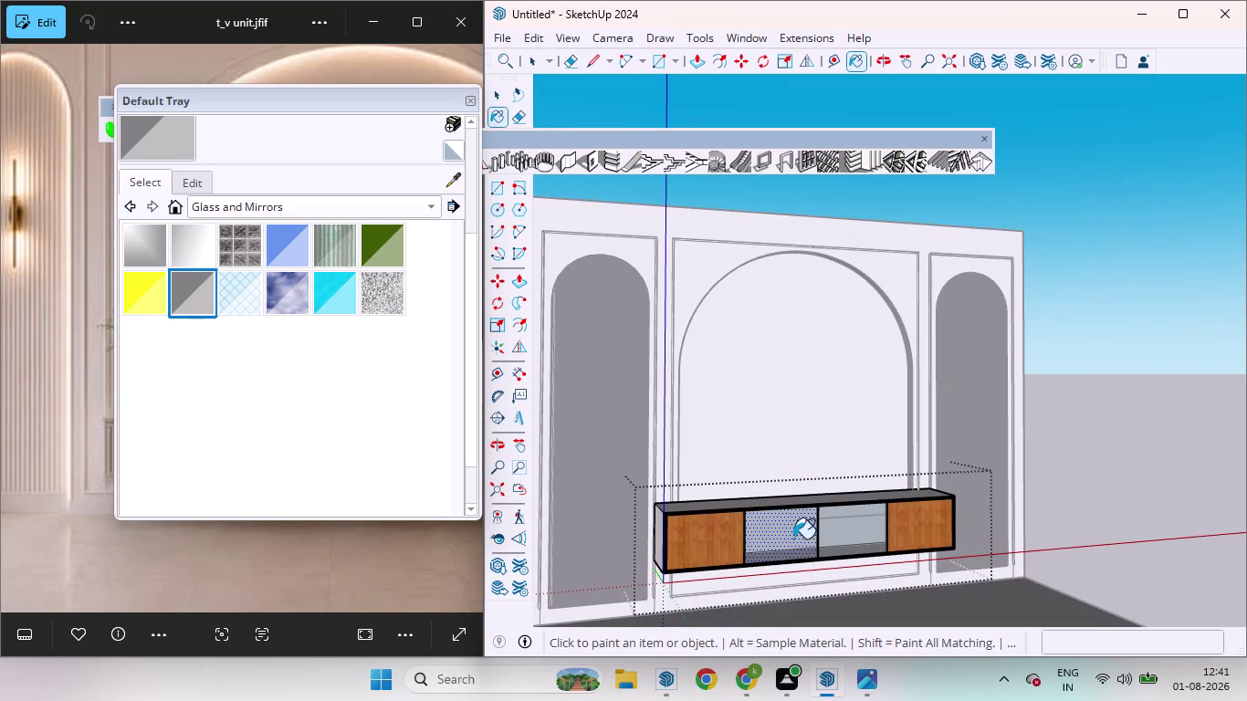
click(793, 539)
key(space)
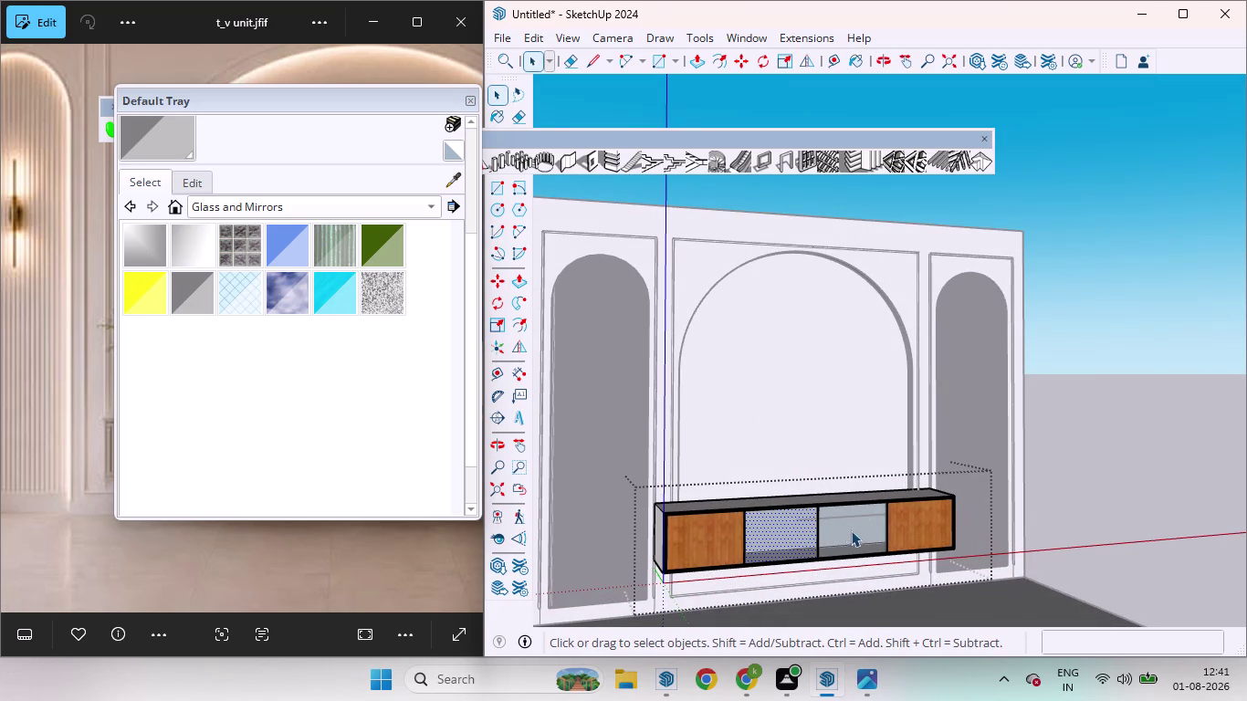
click(837, 525)
drag(204, 293, 216, 295)
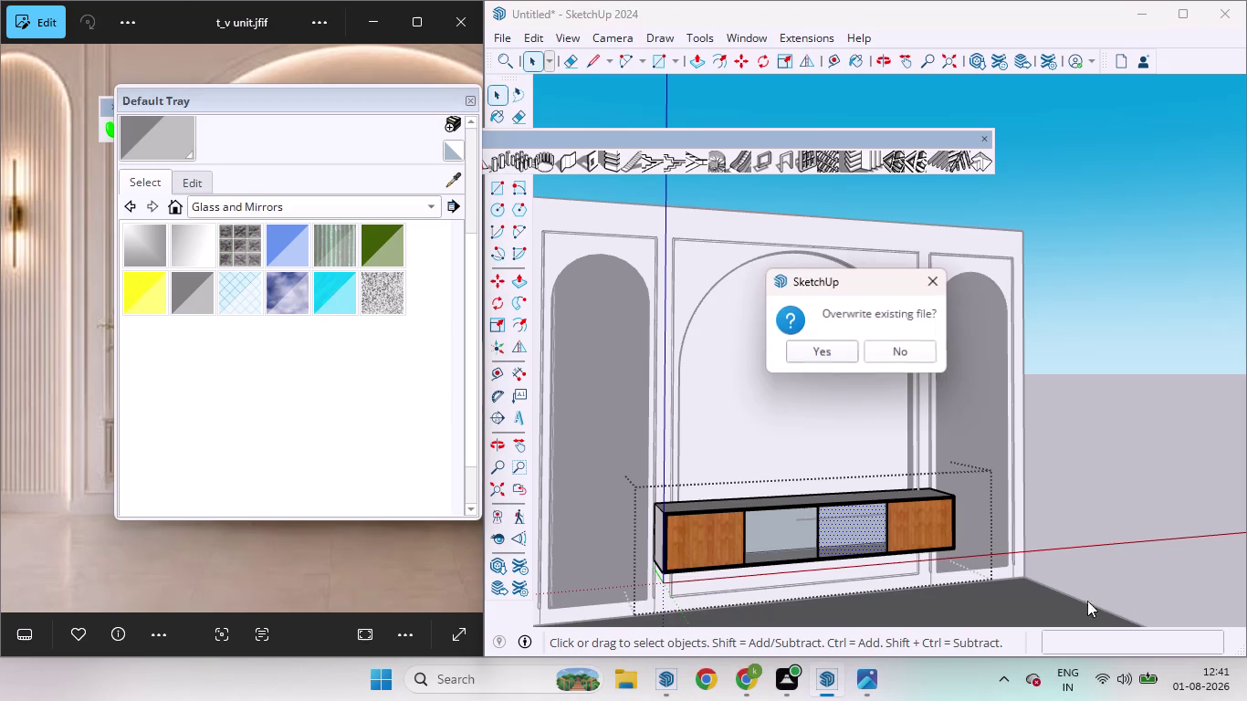
click(824, 358)
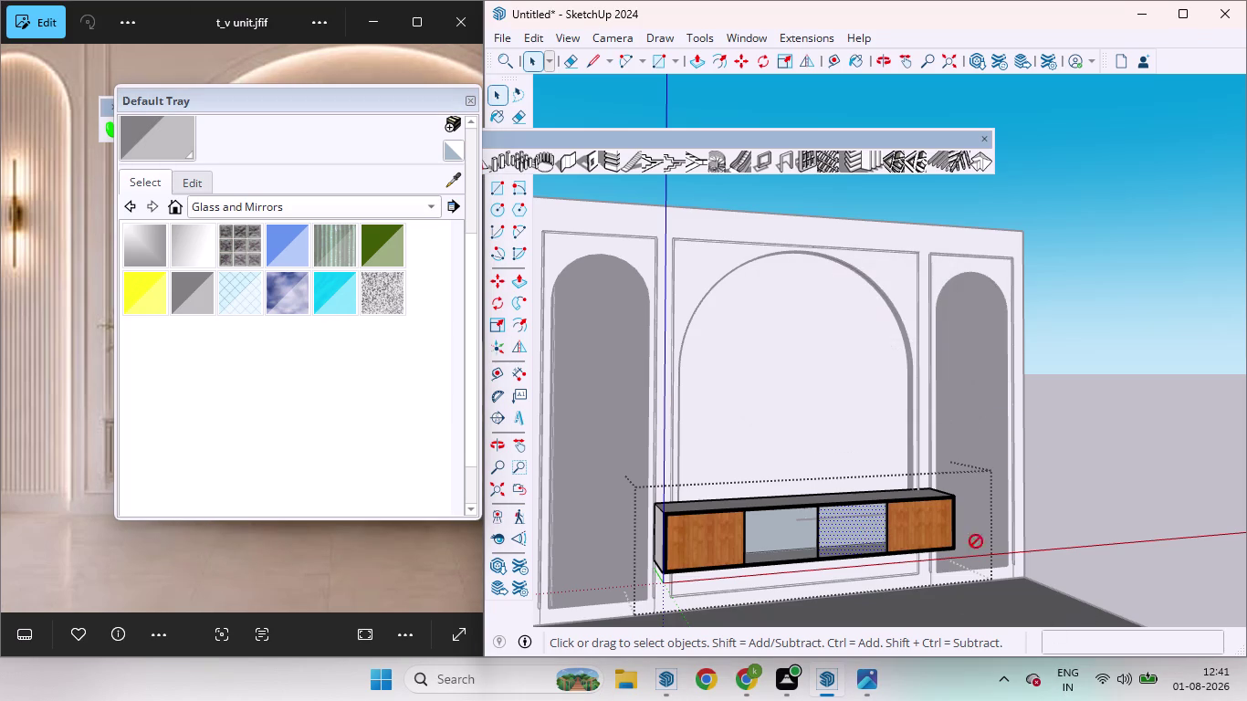
key(space)
Pull the view back out to see the whole wall unit.
drag(1126, 513, 1136, 520)
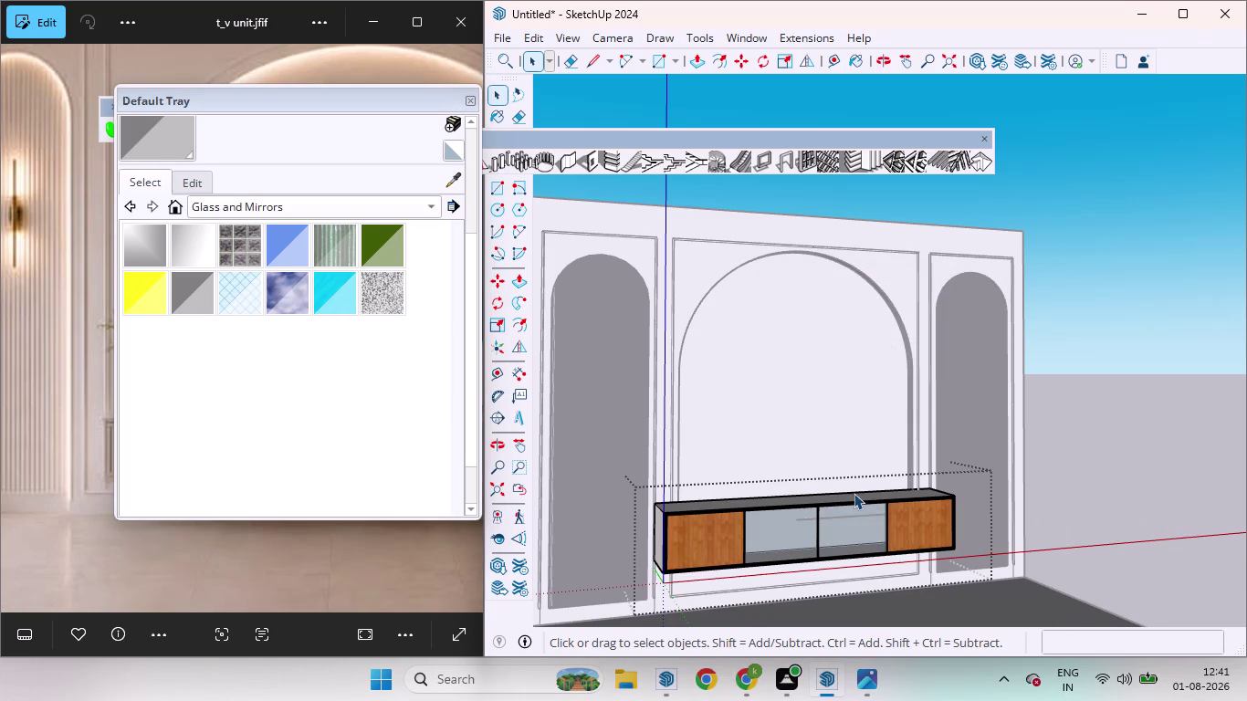
scroll(down, 3)
scroll(up, 3)
middle_drag(877, 528, 732, 504)
scroll(down, 3)
scroll(down, 3)
scroll(up, 3)
scroll(up, 3)
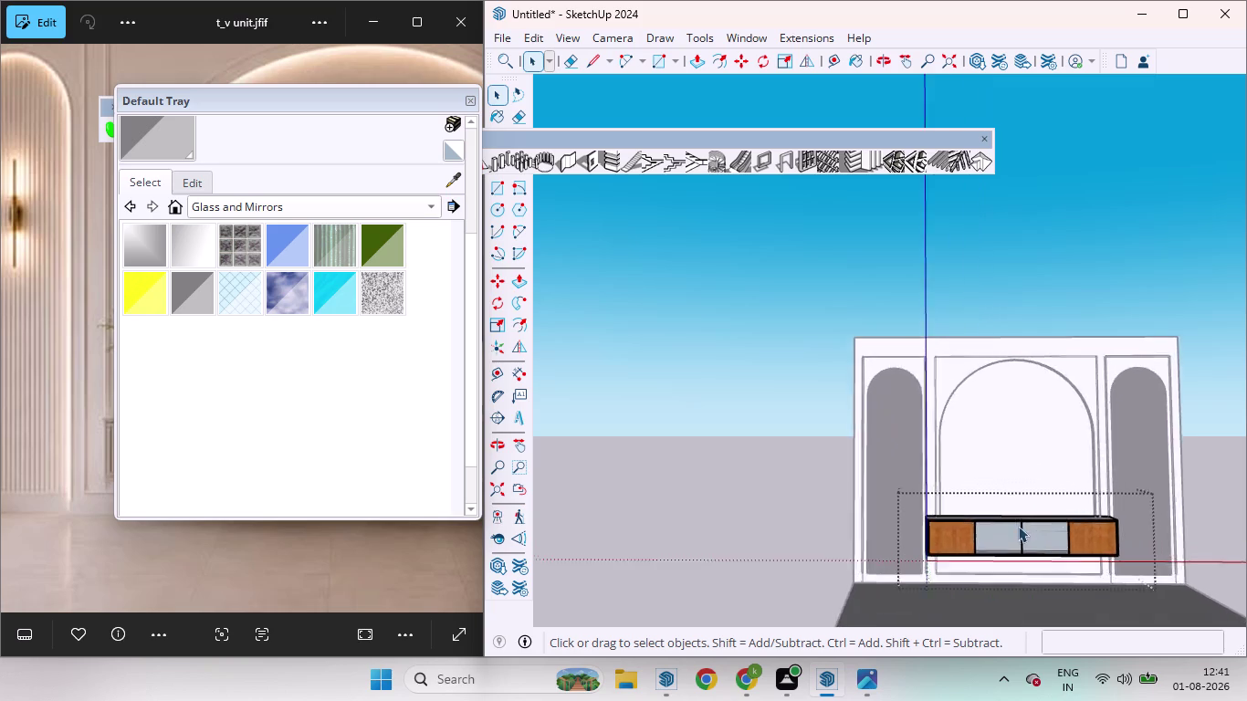
Sample the door's wood finish and paint both middle cabinet doors with it.
scroll(up, 3)
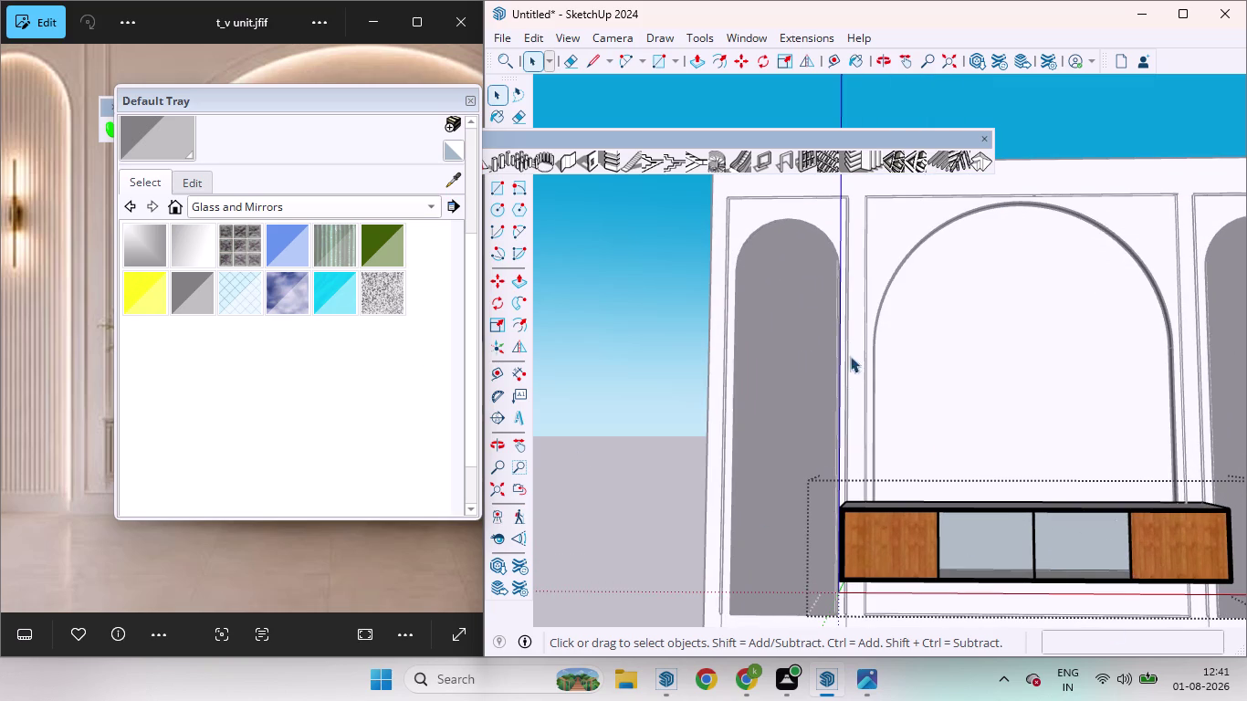
click(455, 181)
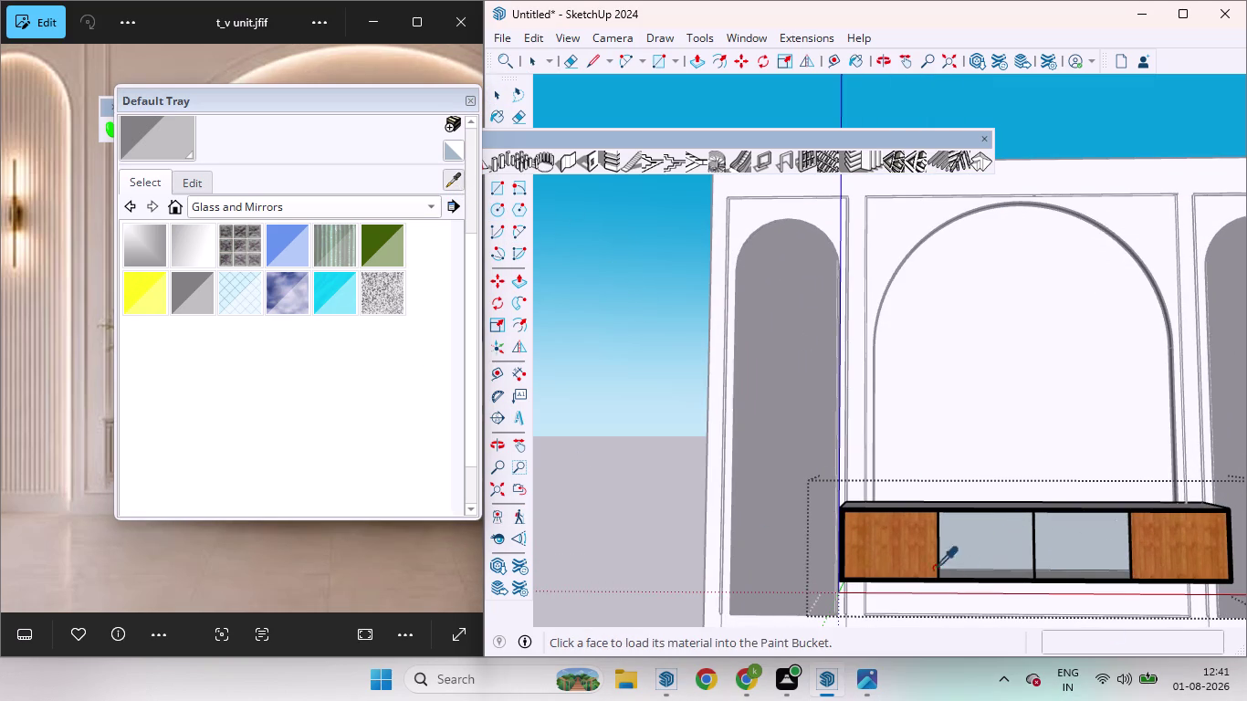
click(908, 554)
click(975, 557)
click(1071, 562)
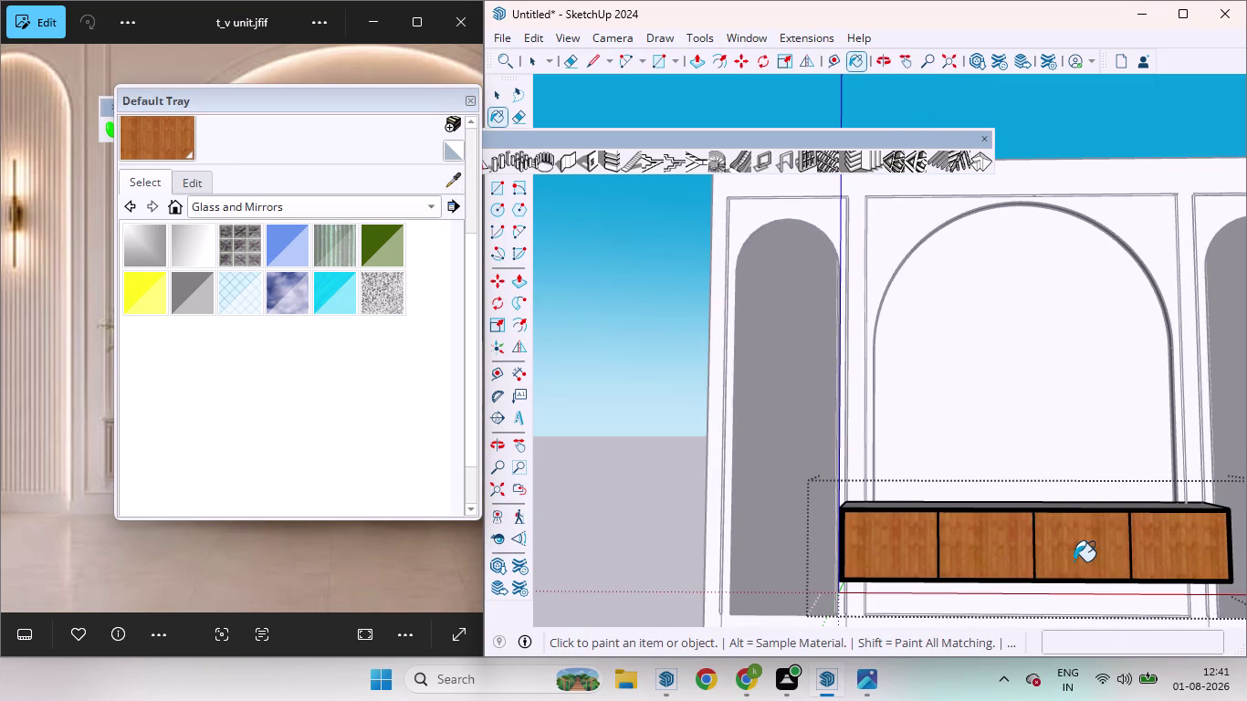
scroll(down, 3)
scroll(down, 3)
key(space)
click(1198, 546)
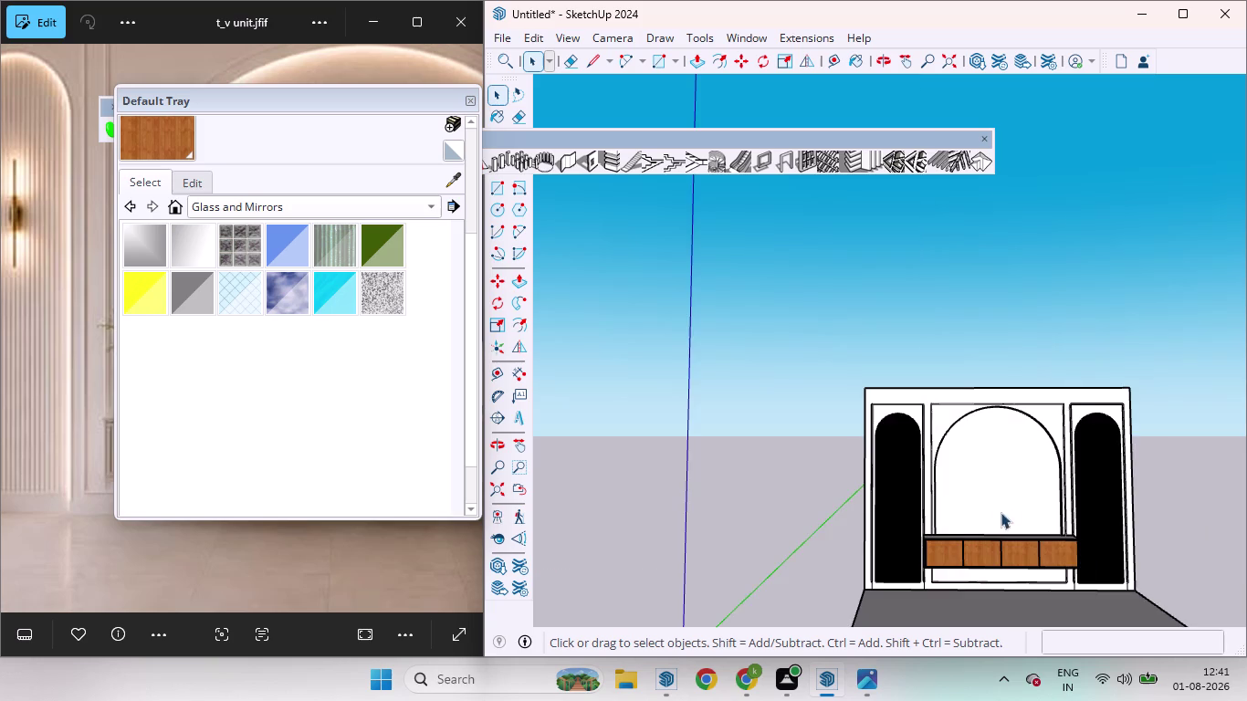
Drag the materials tray out of the way and close it.
scroll(down, 3)
middle_drag(1032, 470, 1037, 700)
scroll(up, 3)
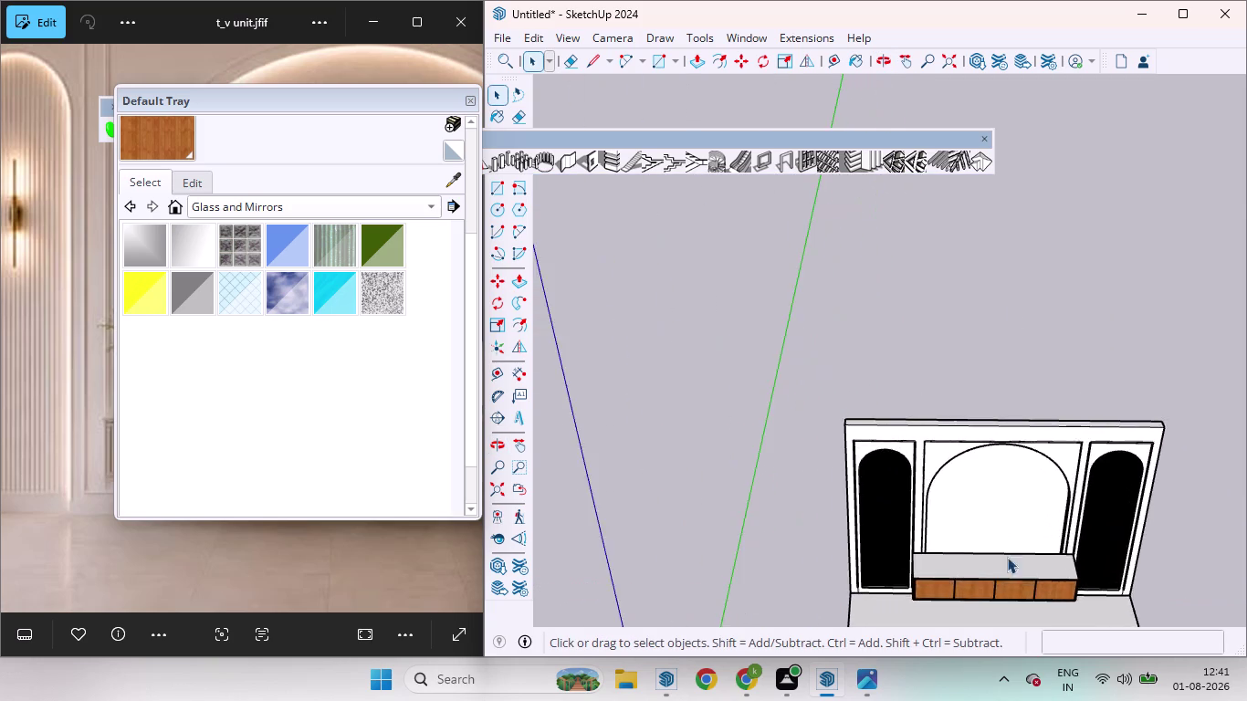
middle_drag(1006, 559, 986, 376)
scroll(up, 3)
scroll(down, 3)
drag(410, 102, 409, 102)
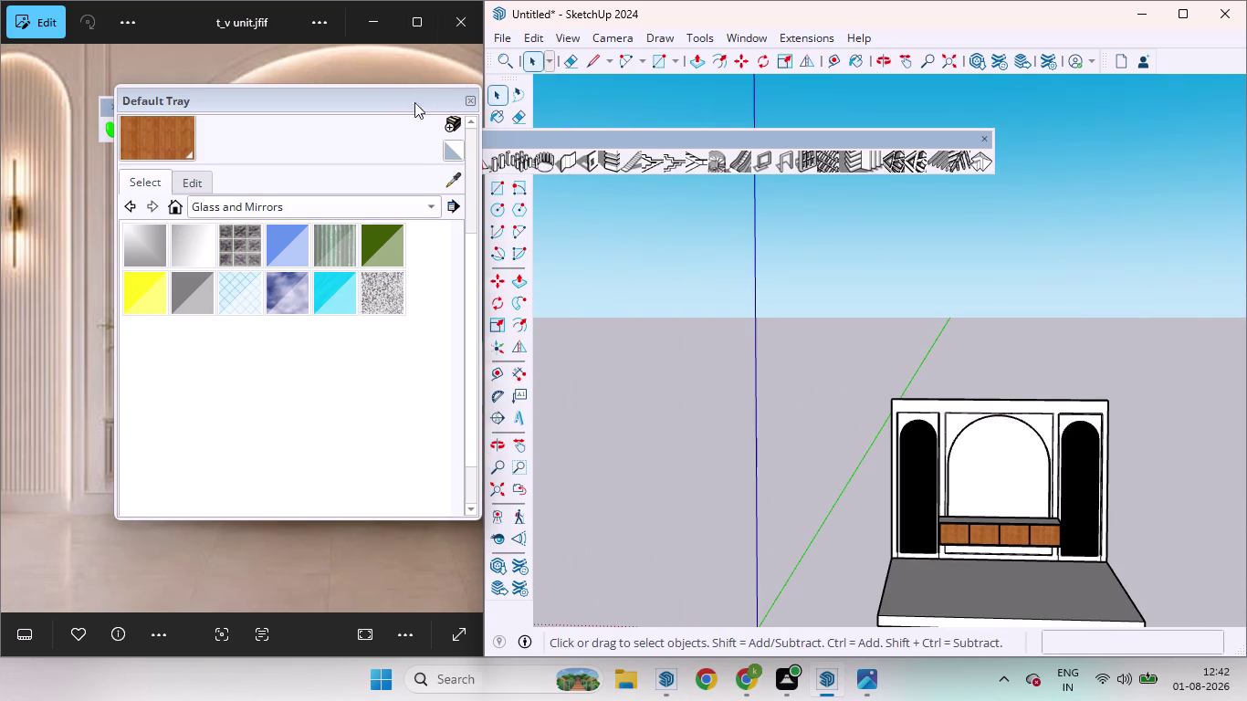
drag(409, 101, 812, 126)
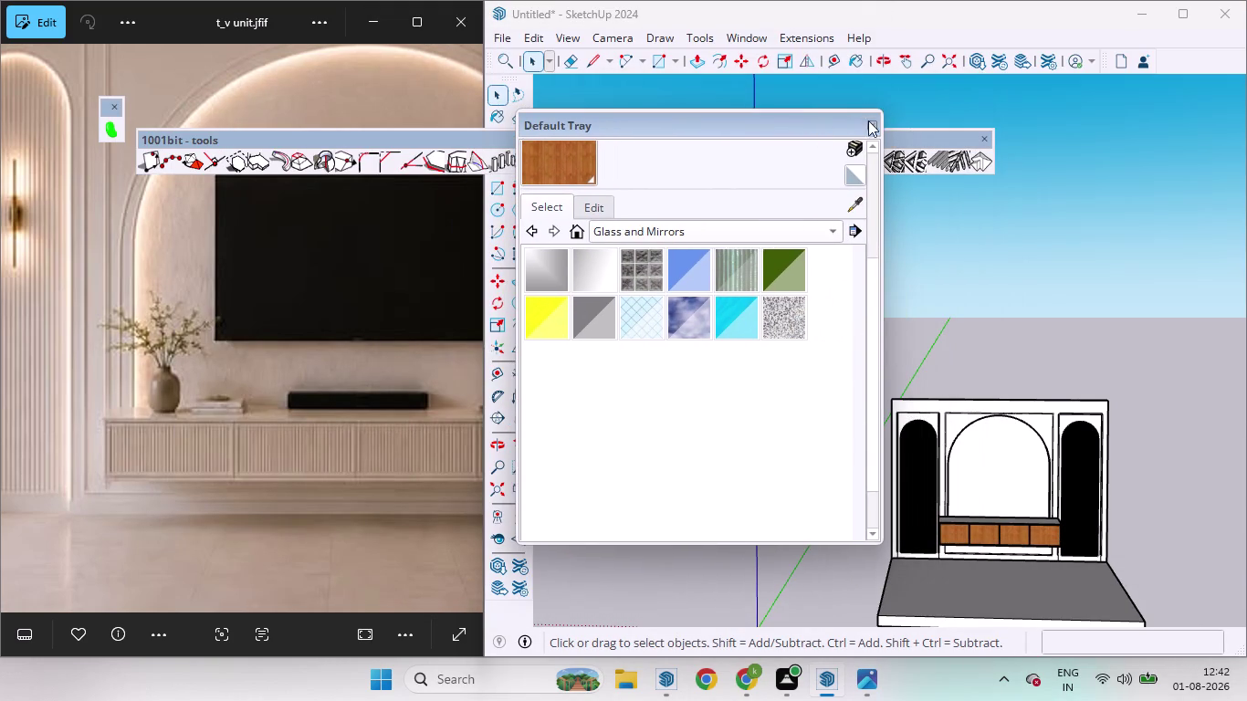
click(868, 126)
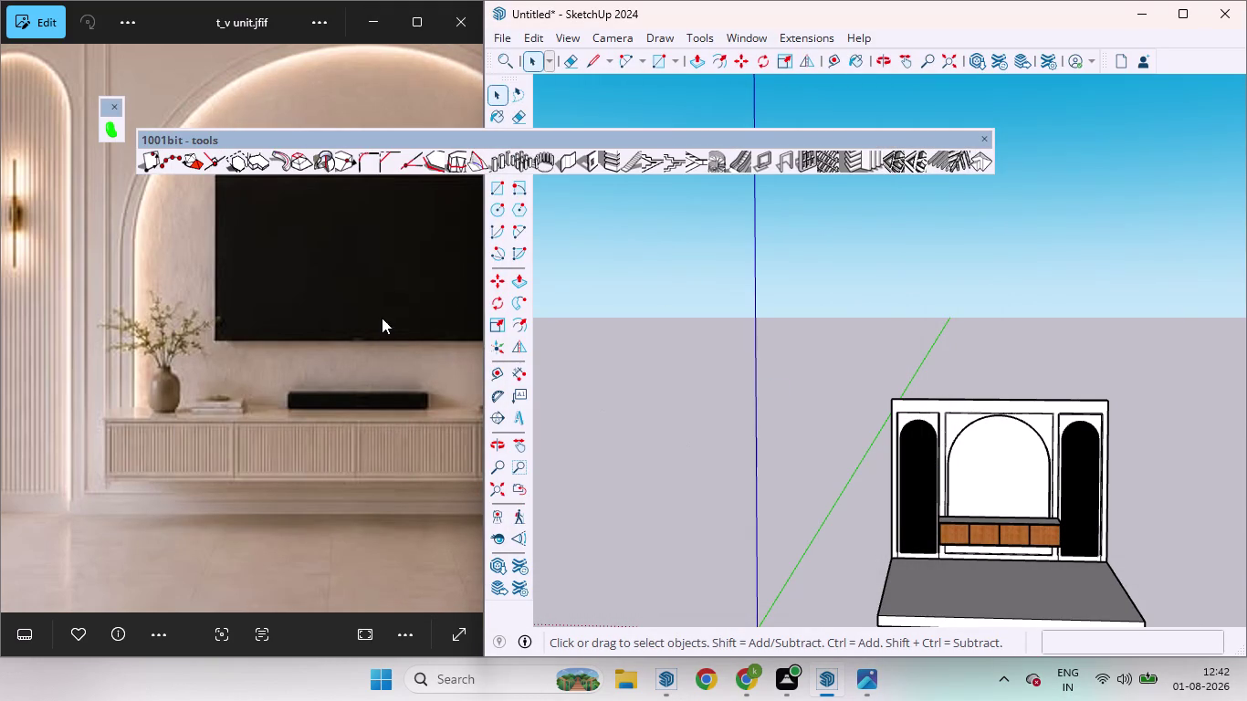
scroll(down, 3)
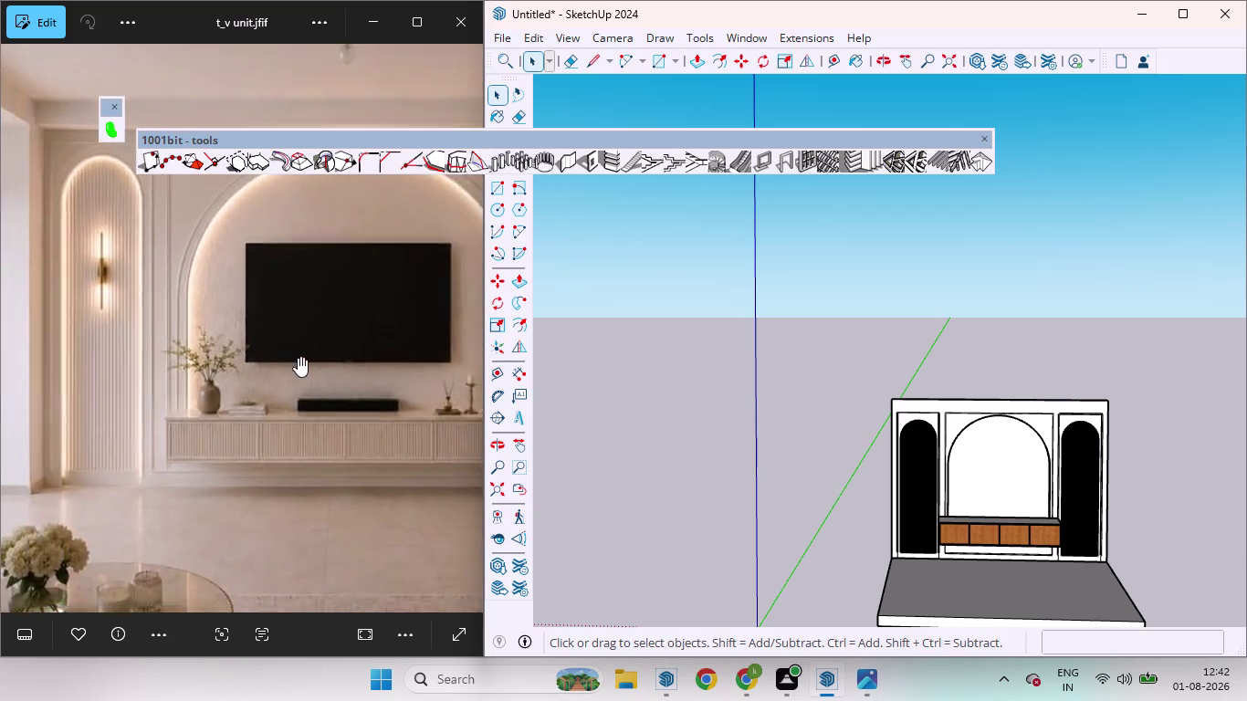
scroll(down, 3)
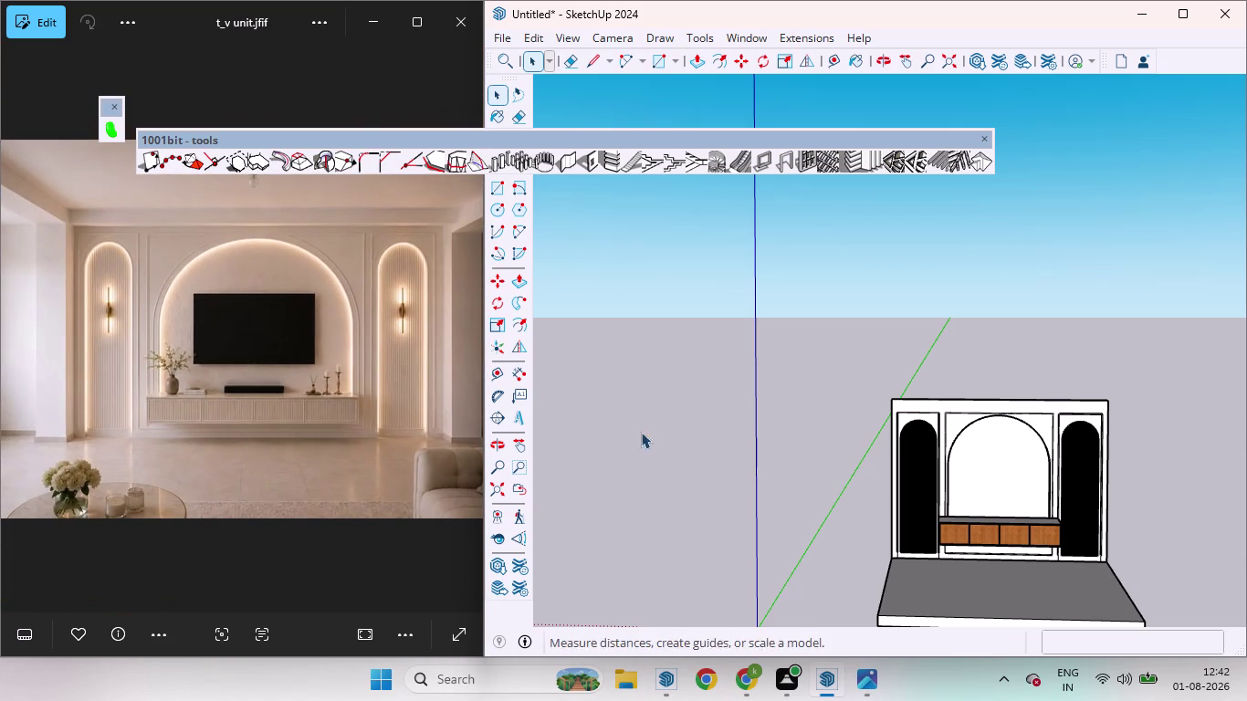
Draw a rectangle outlining the TV panel inside the central arch.
scroll(up, 3)
middle_drag(960, 526, 967, 482)
scroll(down, 3)
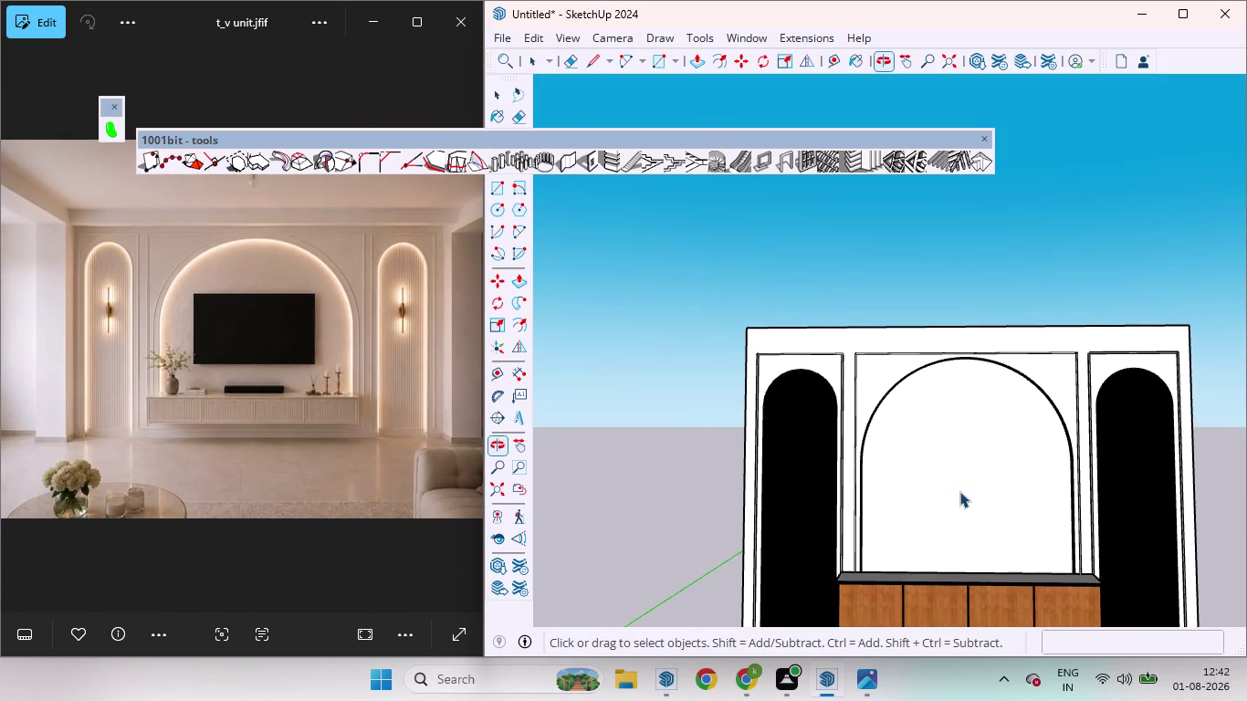
scroll(down, 3)
middle_drag(954, 506, 995, 700)
scroll(up, 3)
middle_drag(927, 515, 900, 411)
scroll(down, 3)
middle_drag(919, 536, 1246, 489)
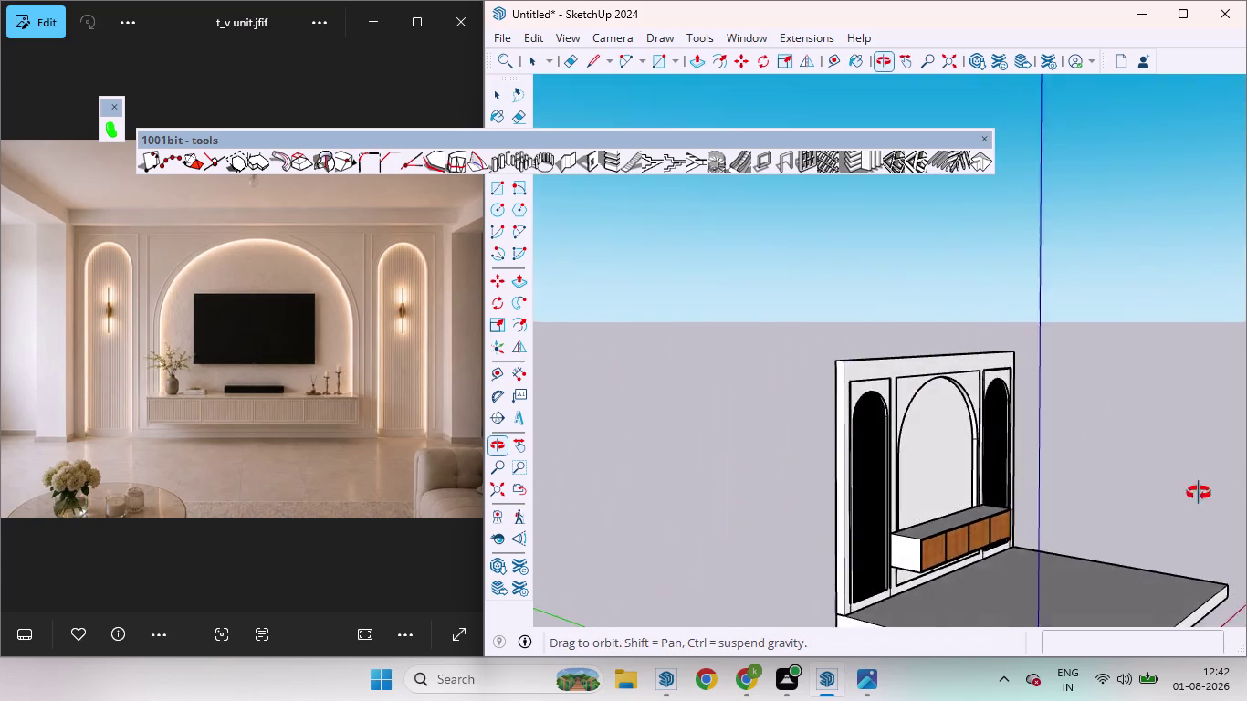
middle_drag(1246, 488, 938, 447)
scroll(up, 3)
scroll(down, 3)
scroll(up, 3)
scroll(up, 3)
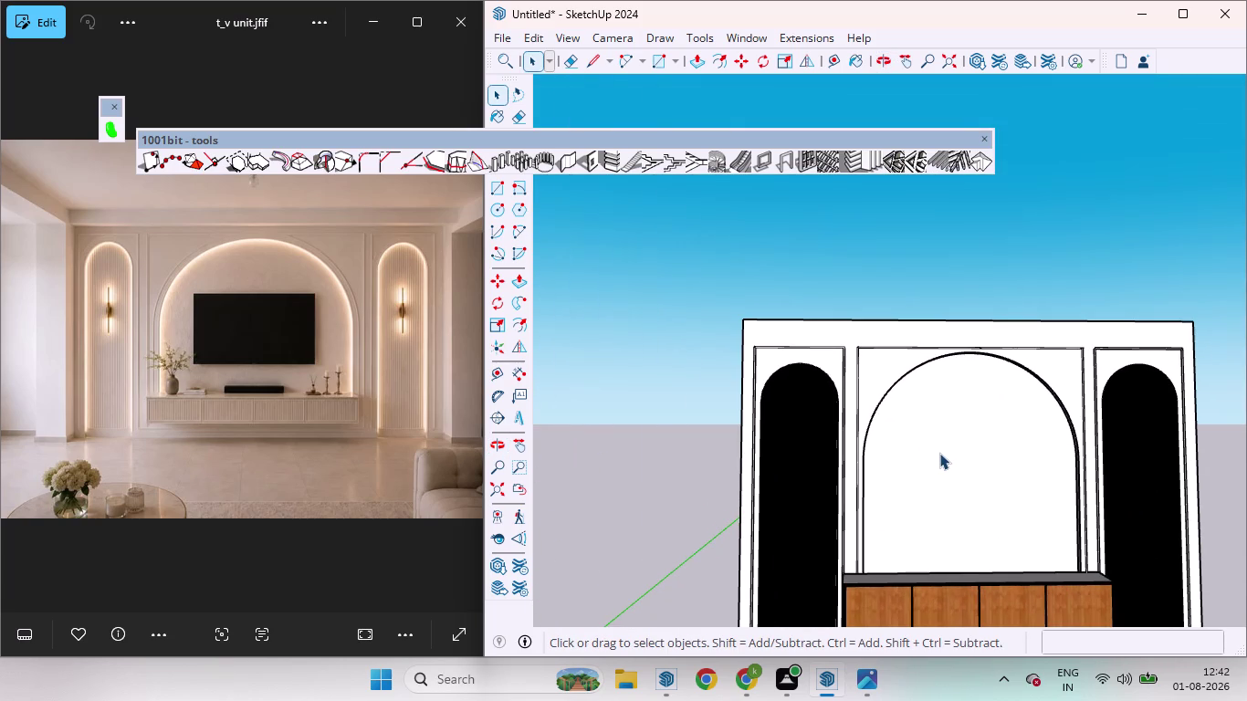
key(r)
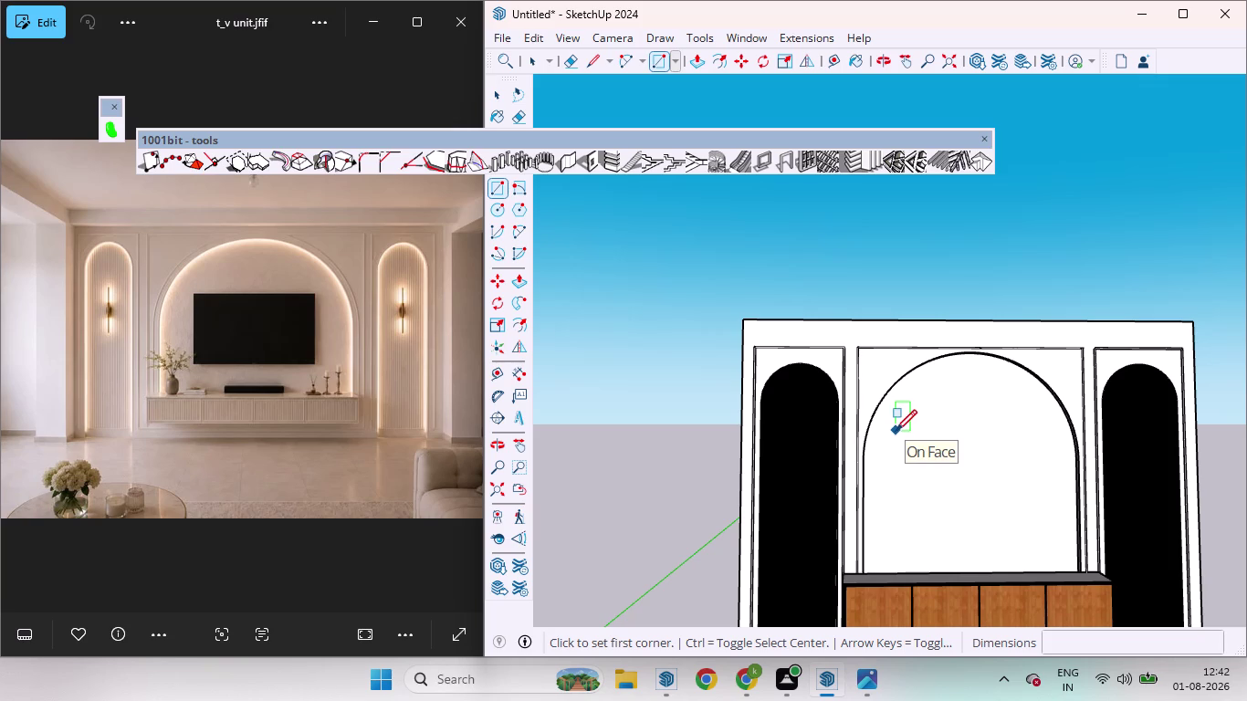
click(895, 431)
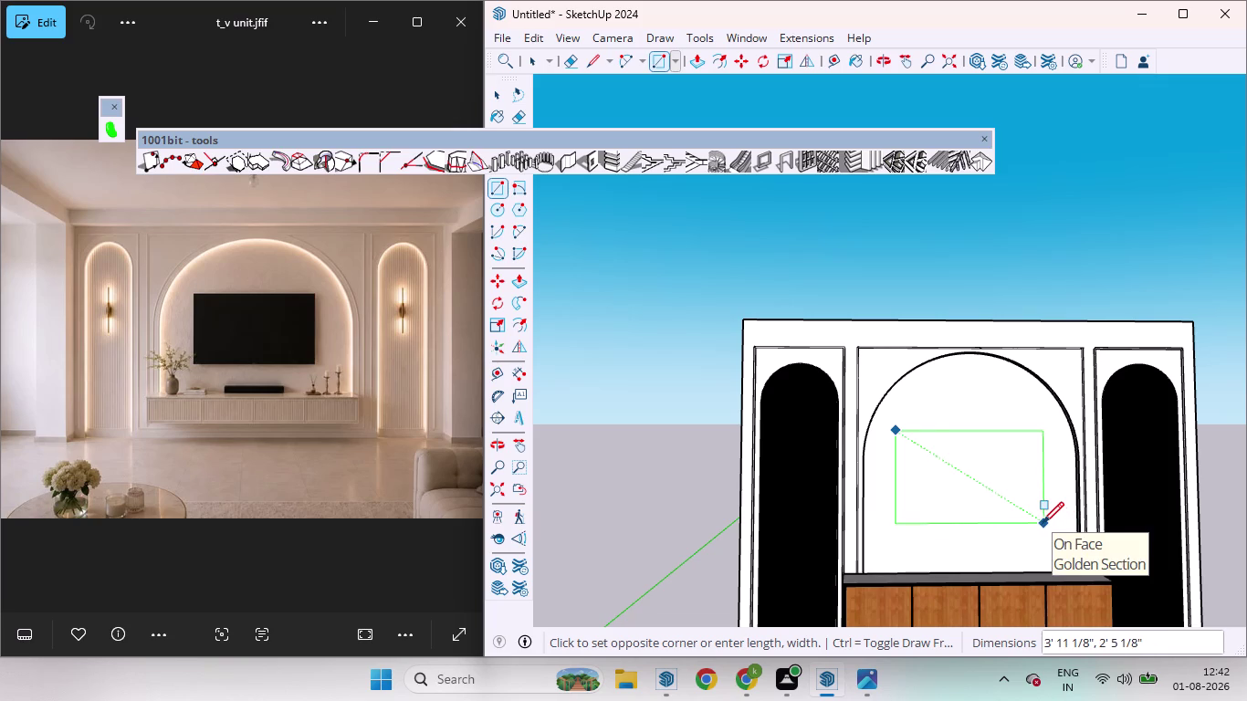
click(1043, 523)
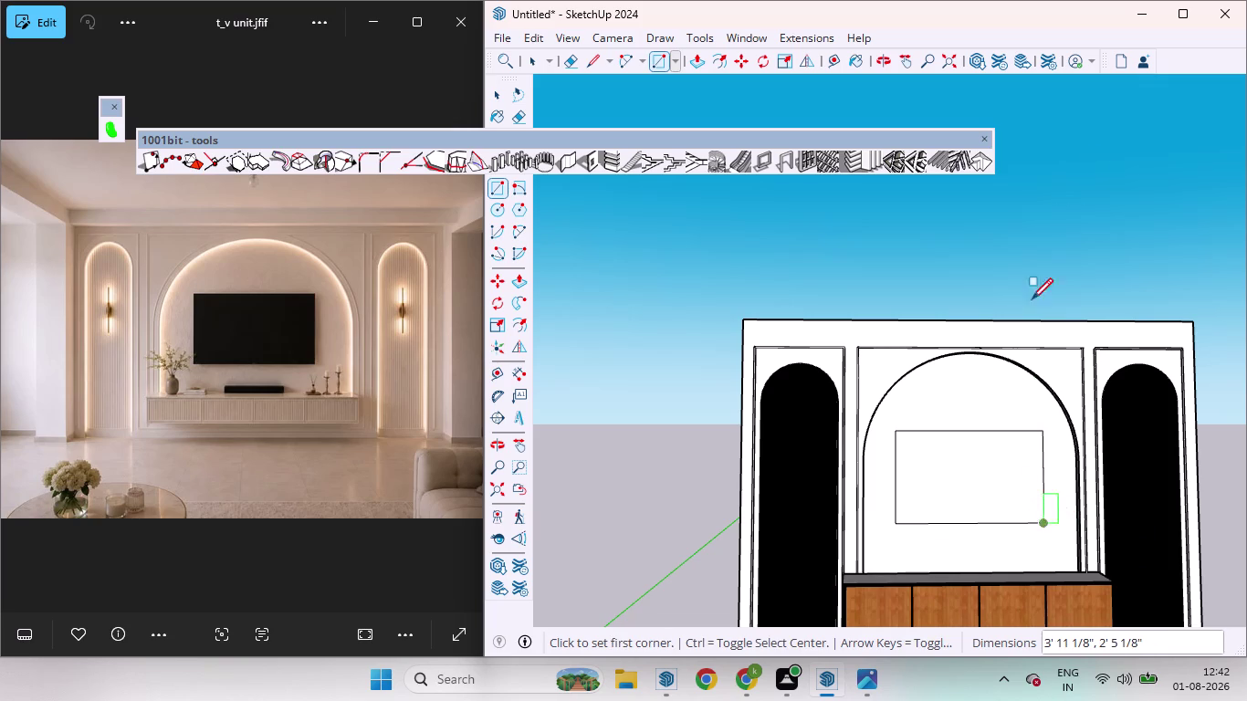
key(space)
Push/pull the rectangle 5 out from the wall to form the TV panel.
click(951, 491)
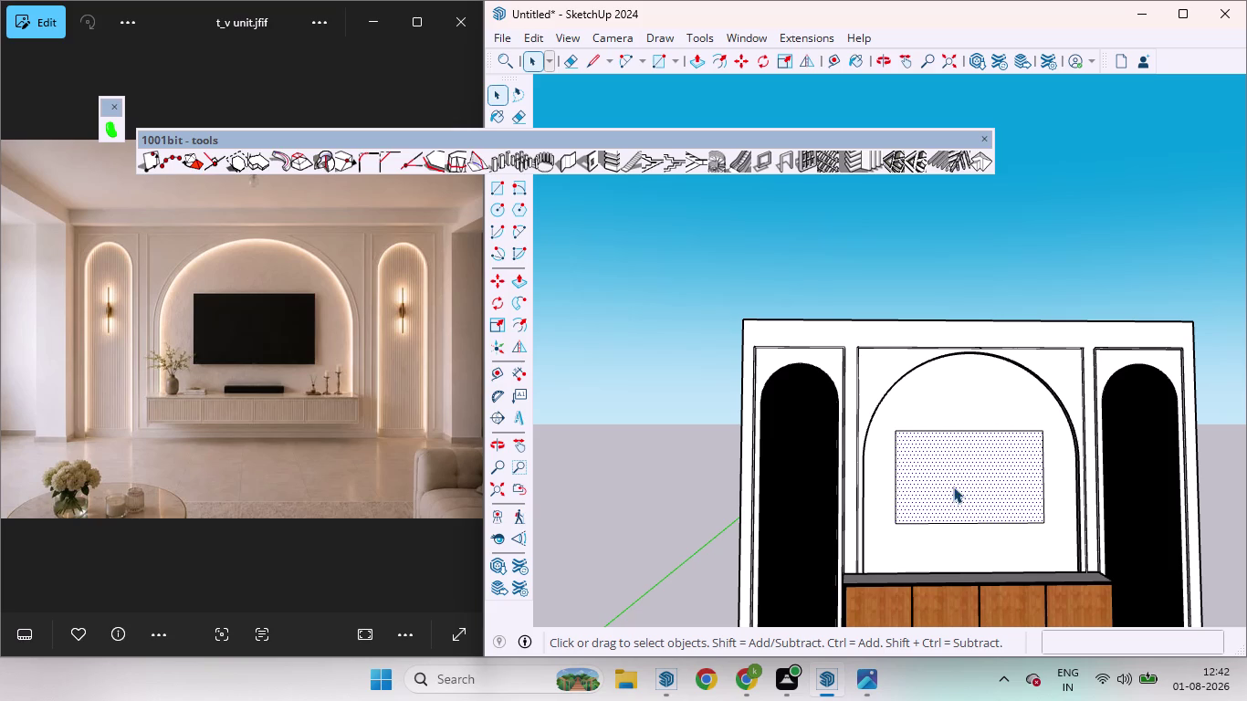
key(p)
drag(954, 485, 961, 492)
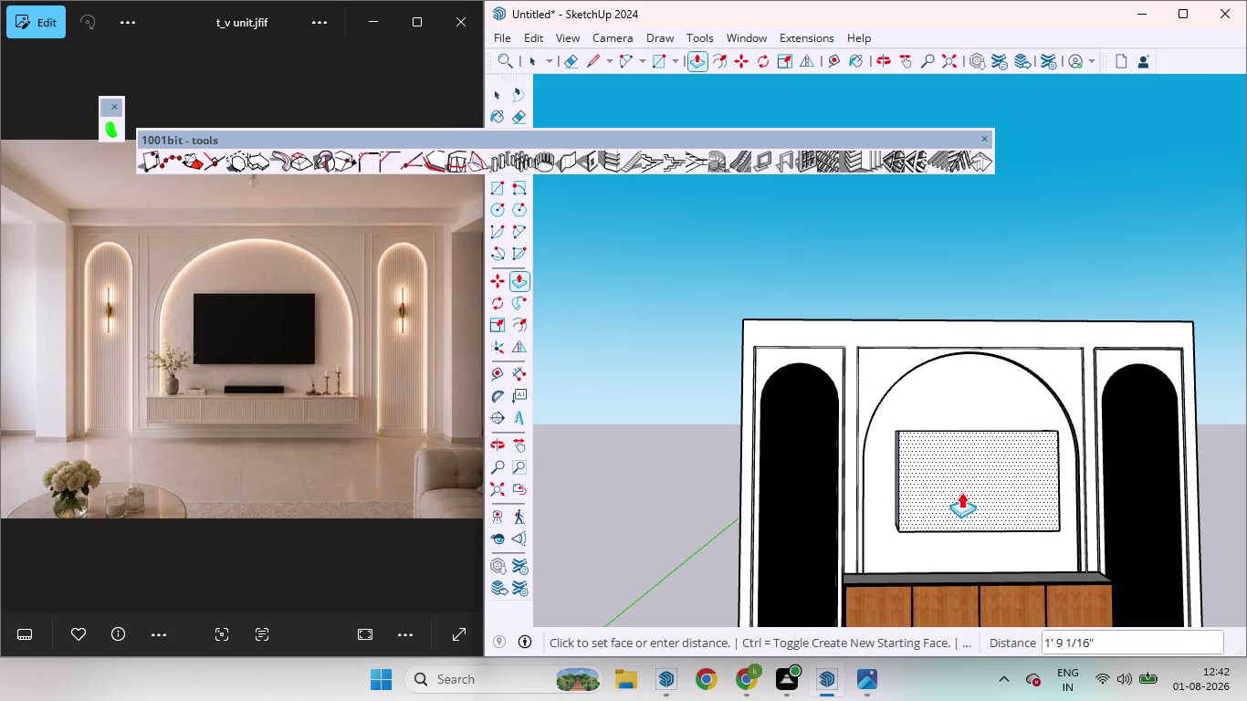
drag(961, 492, 962, 492)
key(5)
key(Return)
key(space)
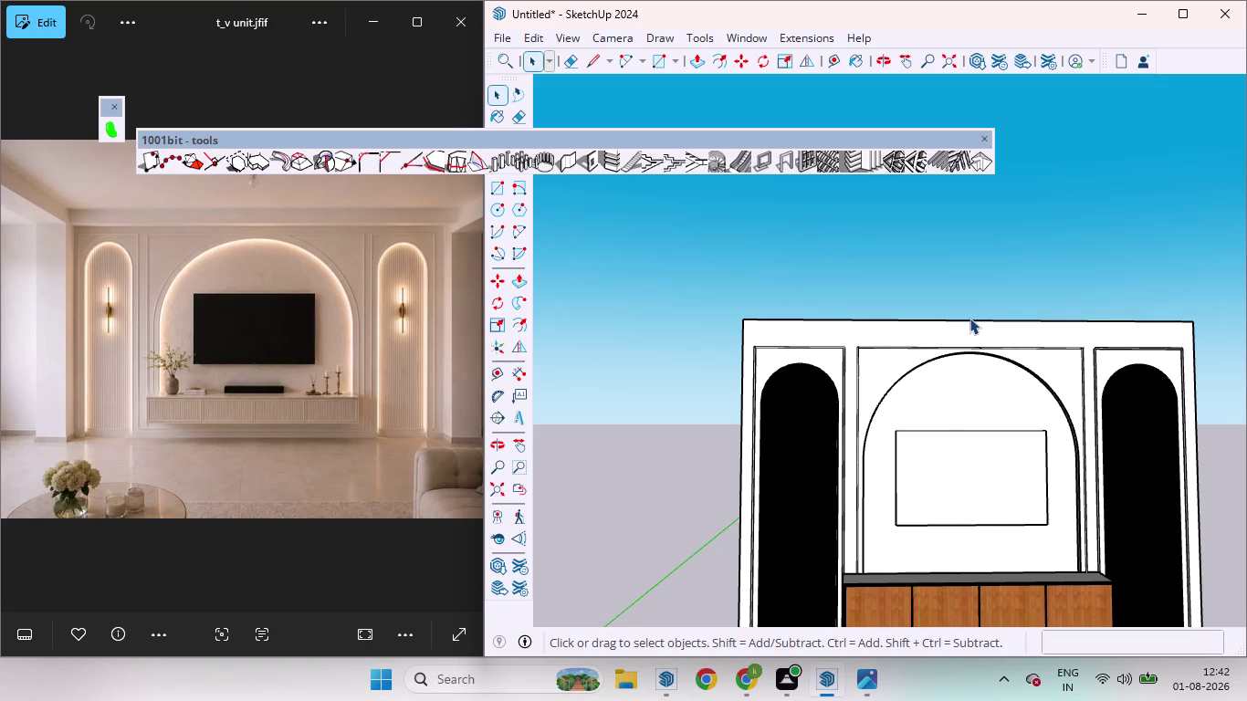
Orbit around the wall unit to view the raised TV panel from the side.
scroll(down, 3)
middle_drag(966, 410, 1150, 497)
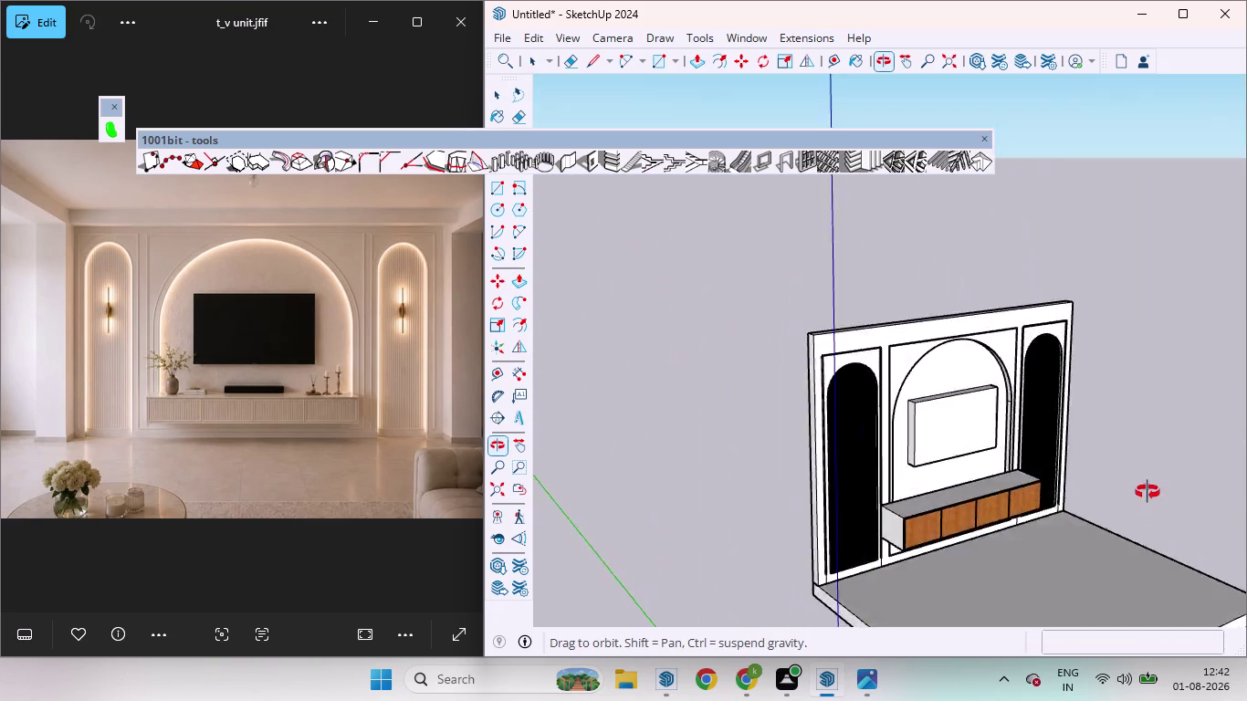
middle_drag(1149, 497, 984, 461)
scroll(up, 3)
middle_drag(878, 428, 1171, 576)
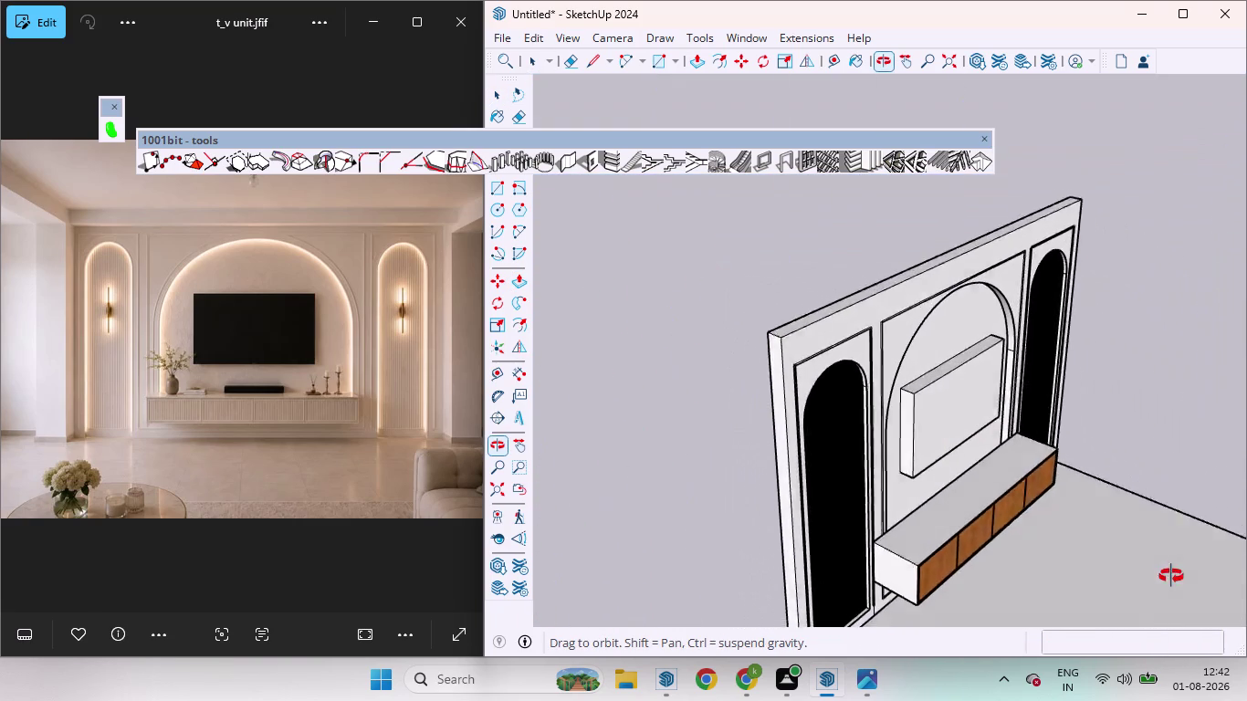
middle_drag(1171, 576, 1238, 546)
scroll(up, 3)
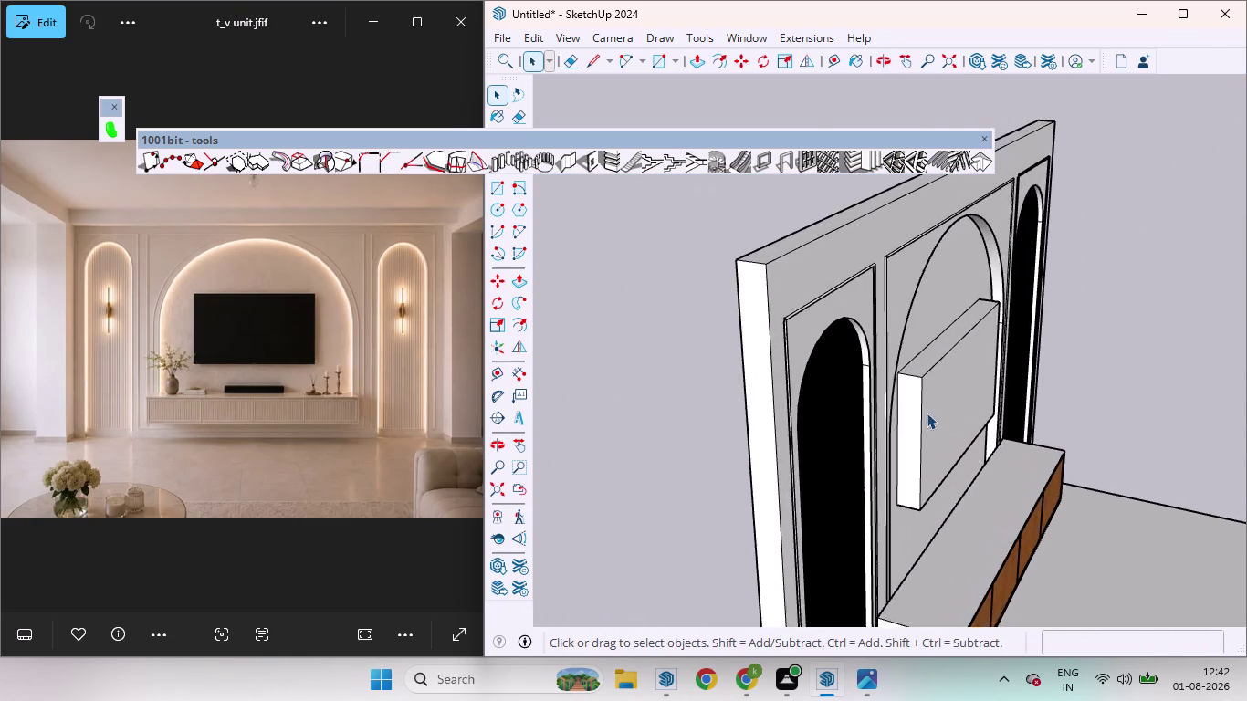
scroll(up, 3)
Open the TV panel group for editing and select its front face.
click(978, 414)
triple_click(972, 414)
click(970, 411)
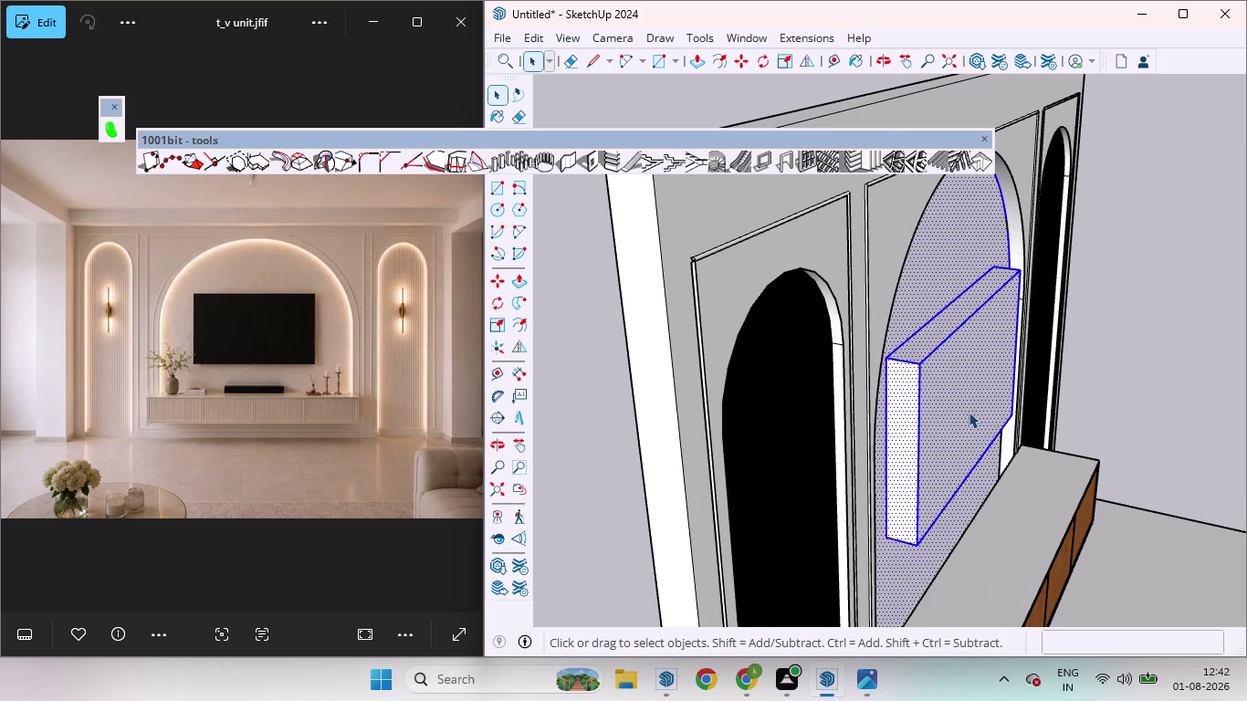
click(968, 411)
double_click(968, 412)
click(969, 412)
double_click(969, 412)
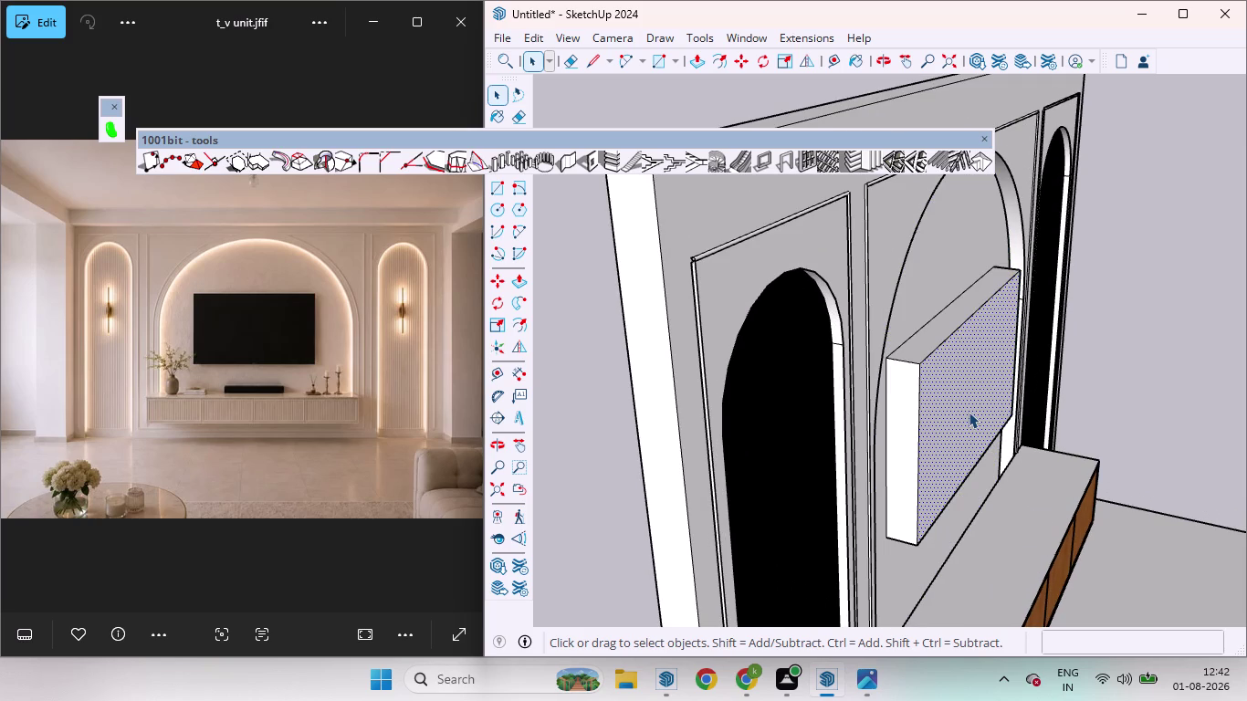
click(910, 404)
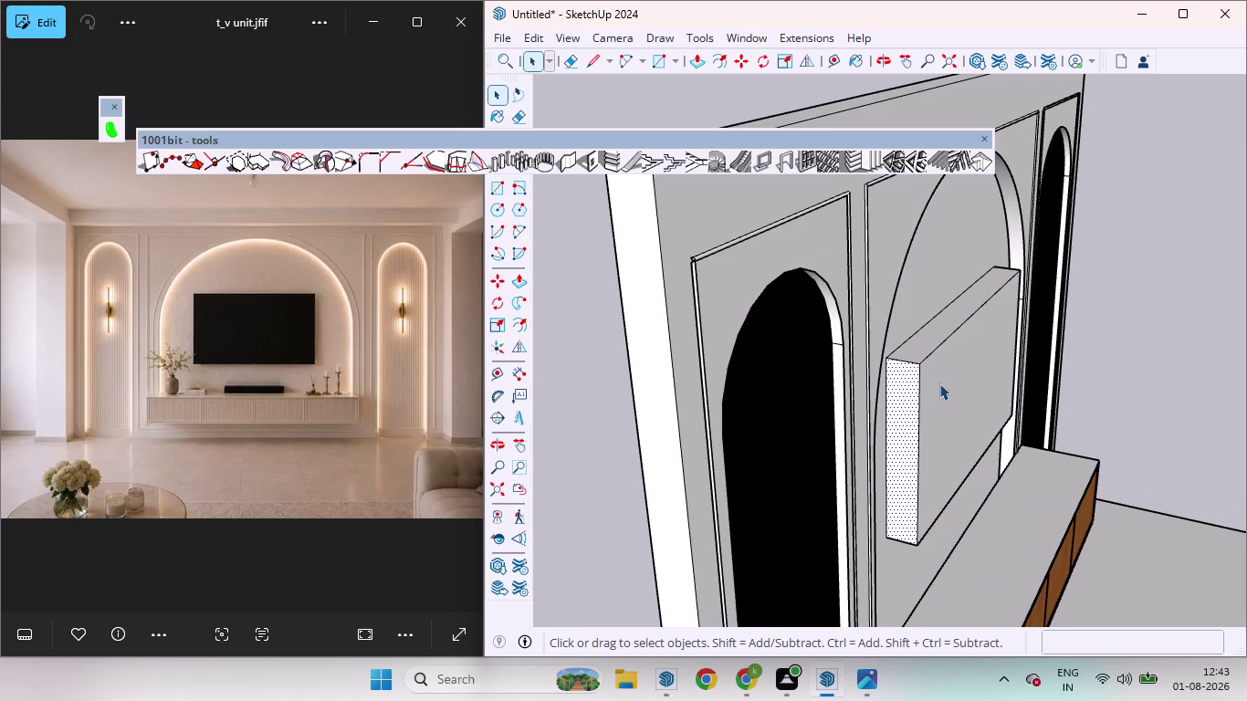
double_click(944, 390)
scroll(down, 3)
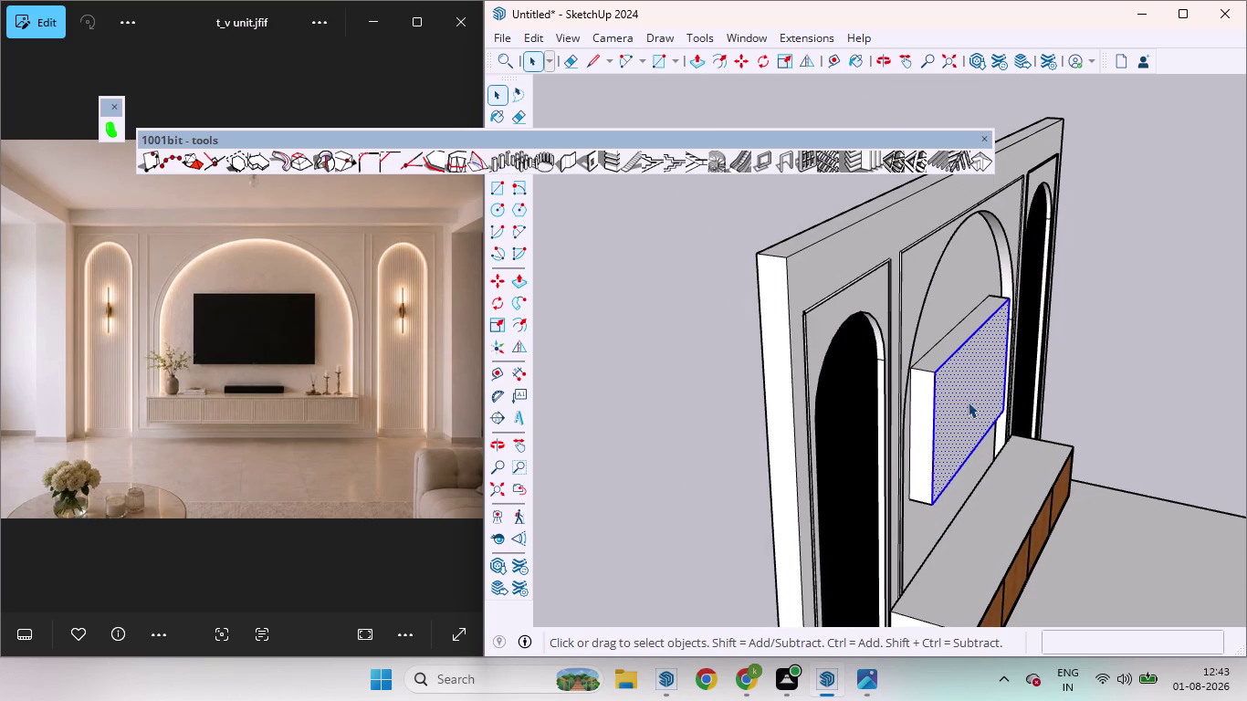
key(ctrl+z)
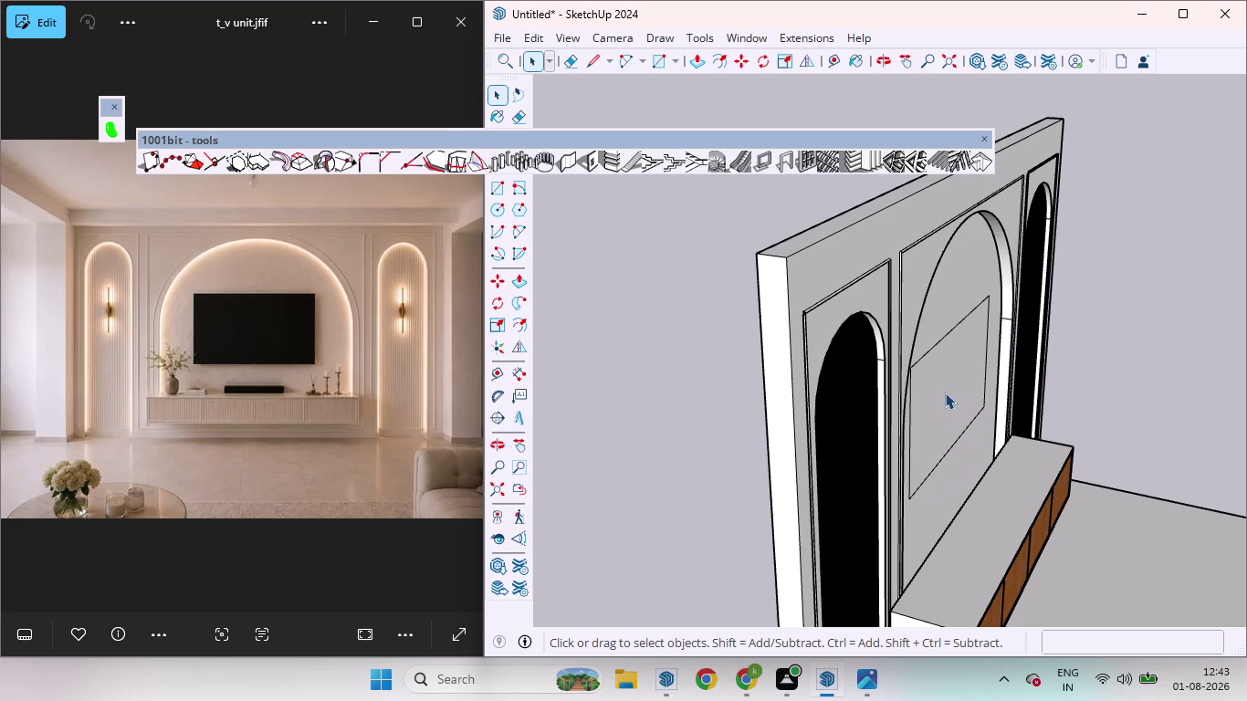
click(944, 392)
Push/pull the panel's front face to a depth of 3.
key(p)
drag(946, 393, 958, 402)
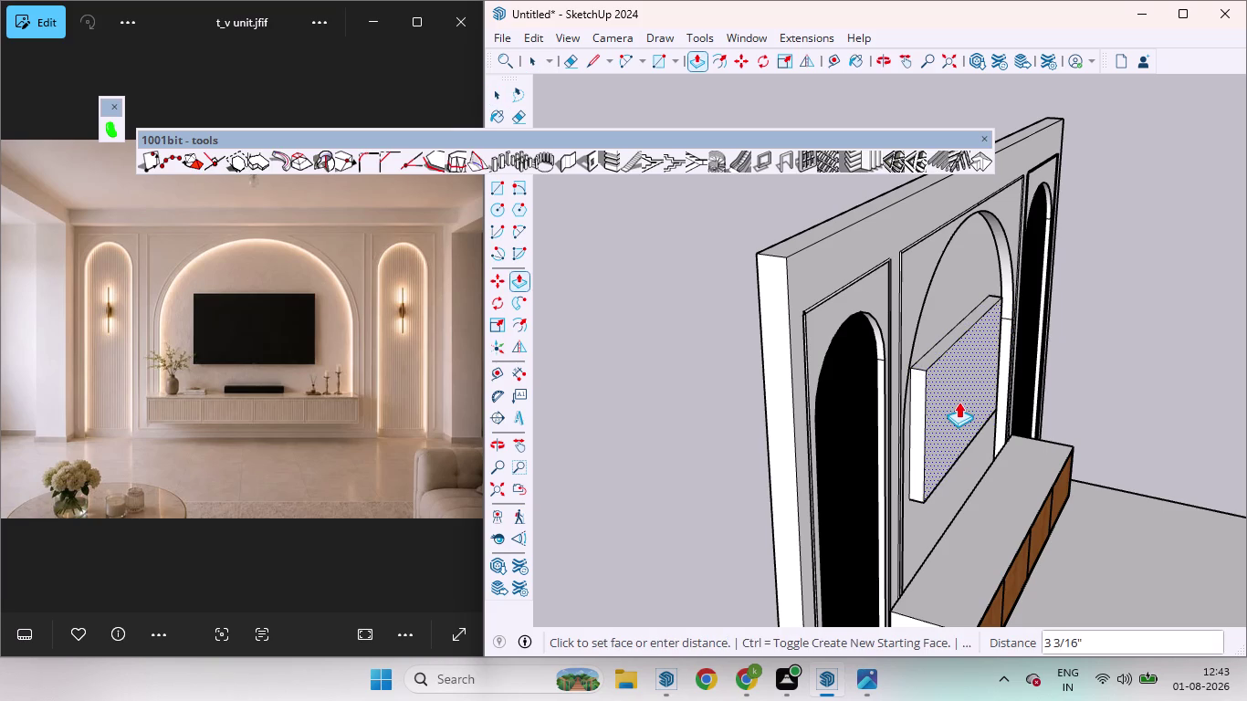
drag(959, 402, 955, 399)
key(3)
key(Return)
key(space)
scroll(down, 3)
scroll(up, 3)
scroll(down, 3)
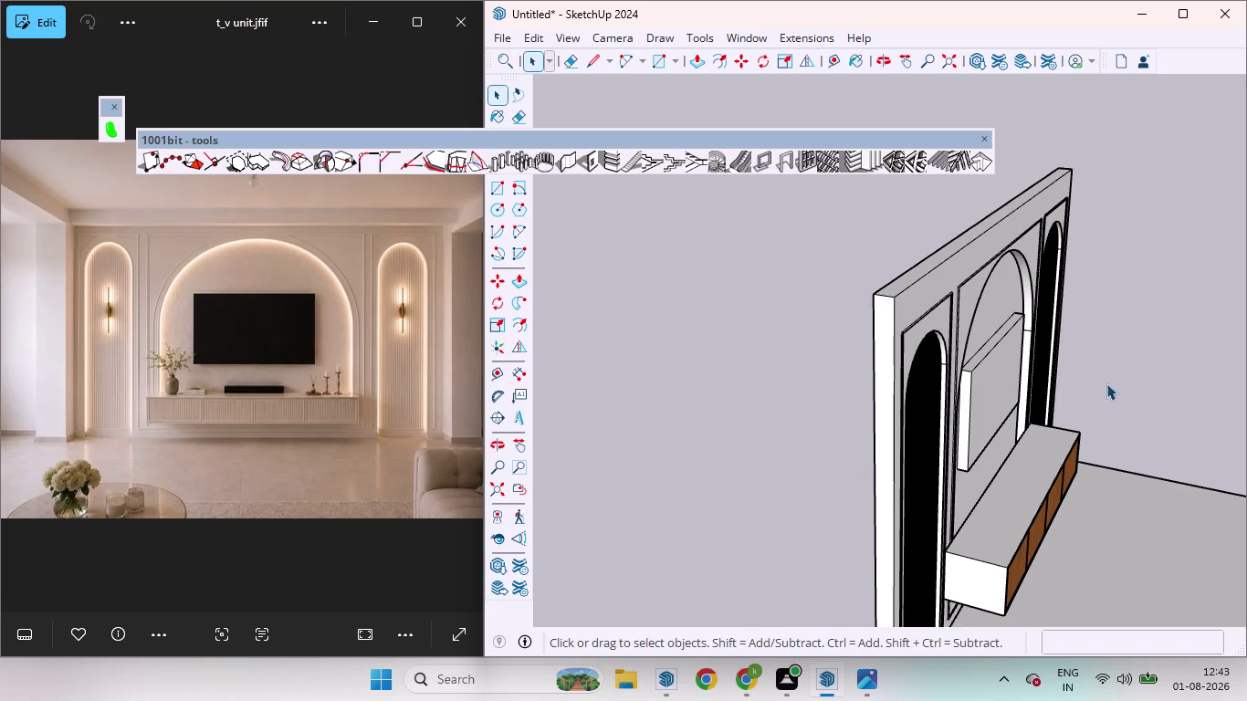
Face the unit front-on, select the TV panel, and open Materials from the Window menu.
middle_drag(1106, 383, 734, 271)
scroll(down, 3)
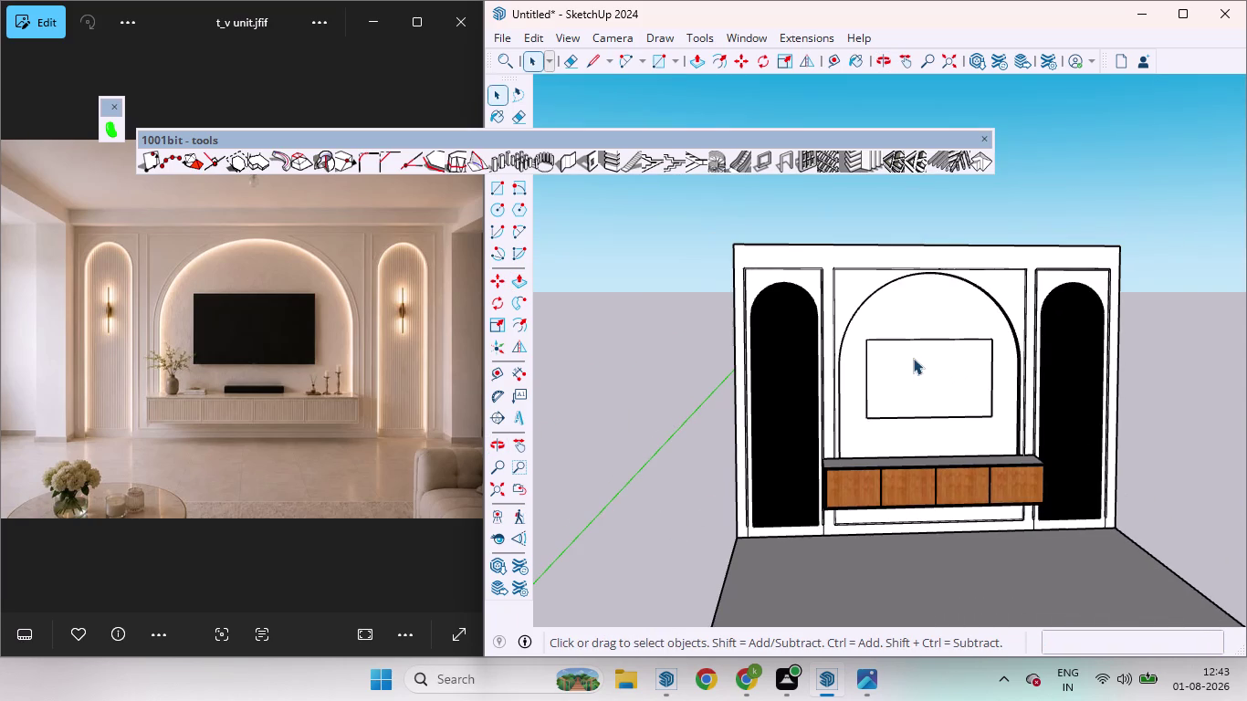
click(914, 359)
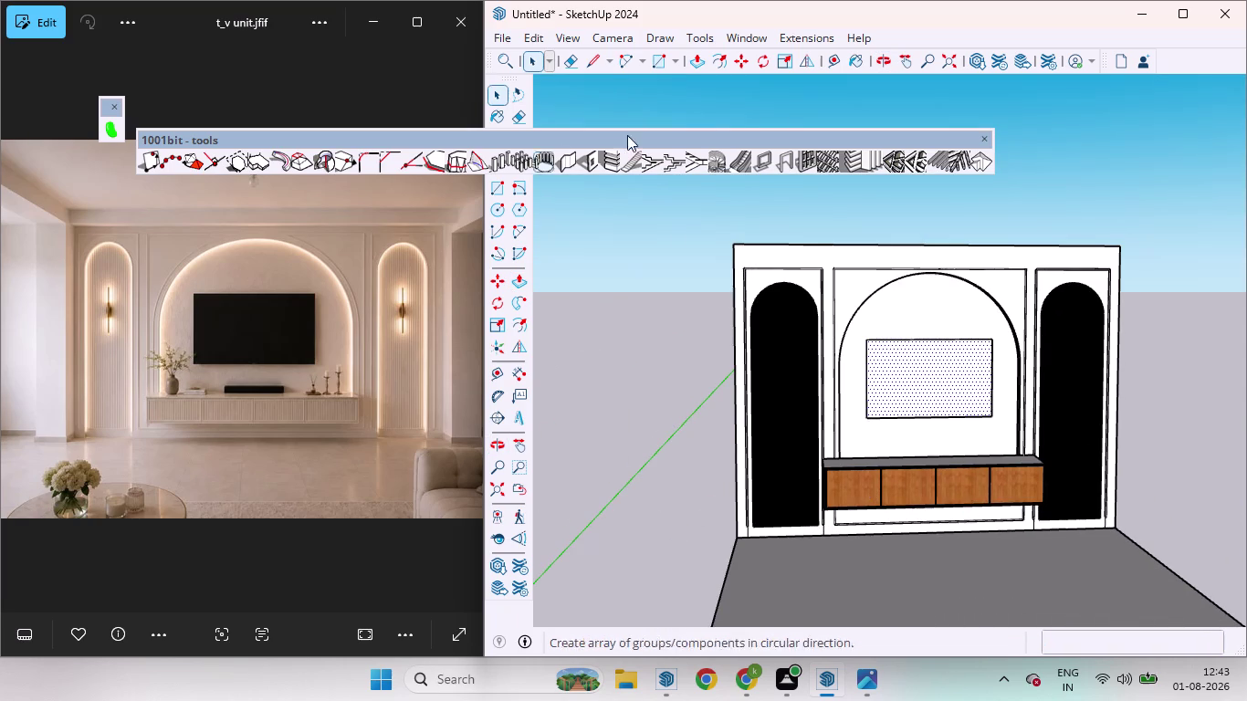
click(760, 37)
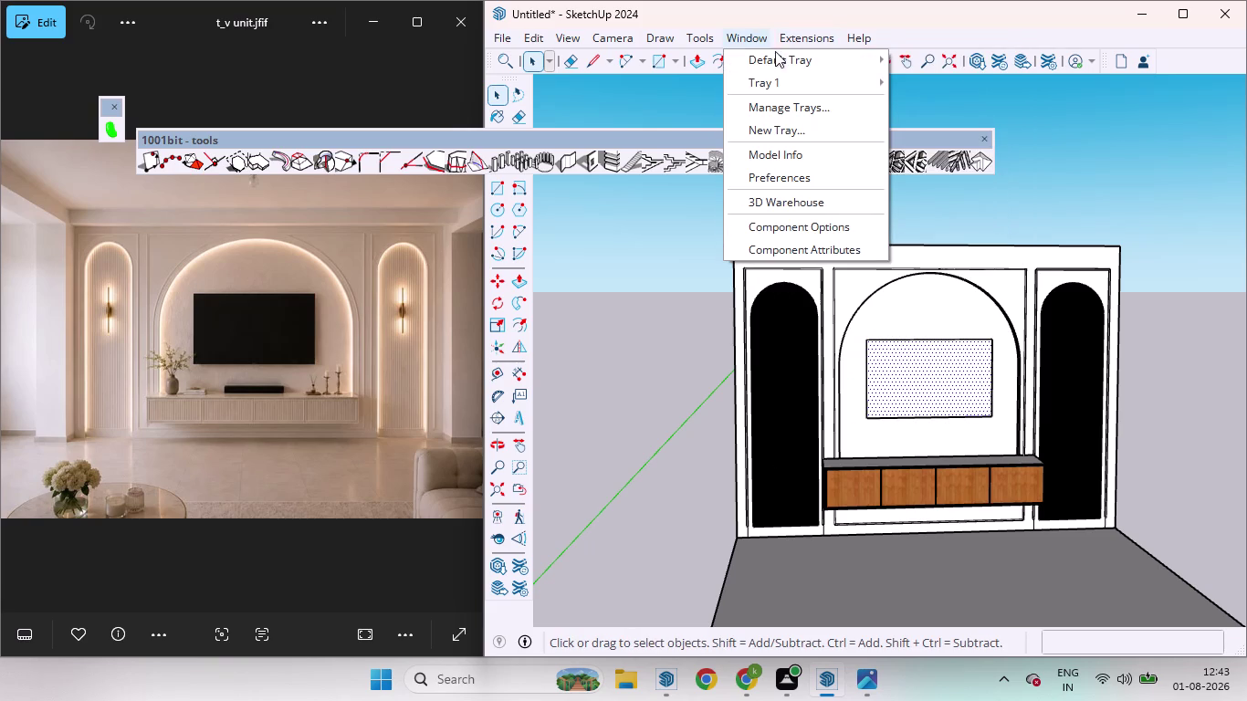
click(779, 56)
Move the materials browser away from the model.
click(928, 63)
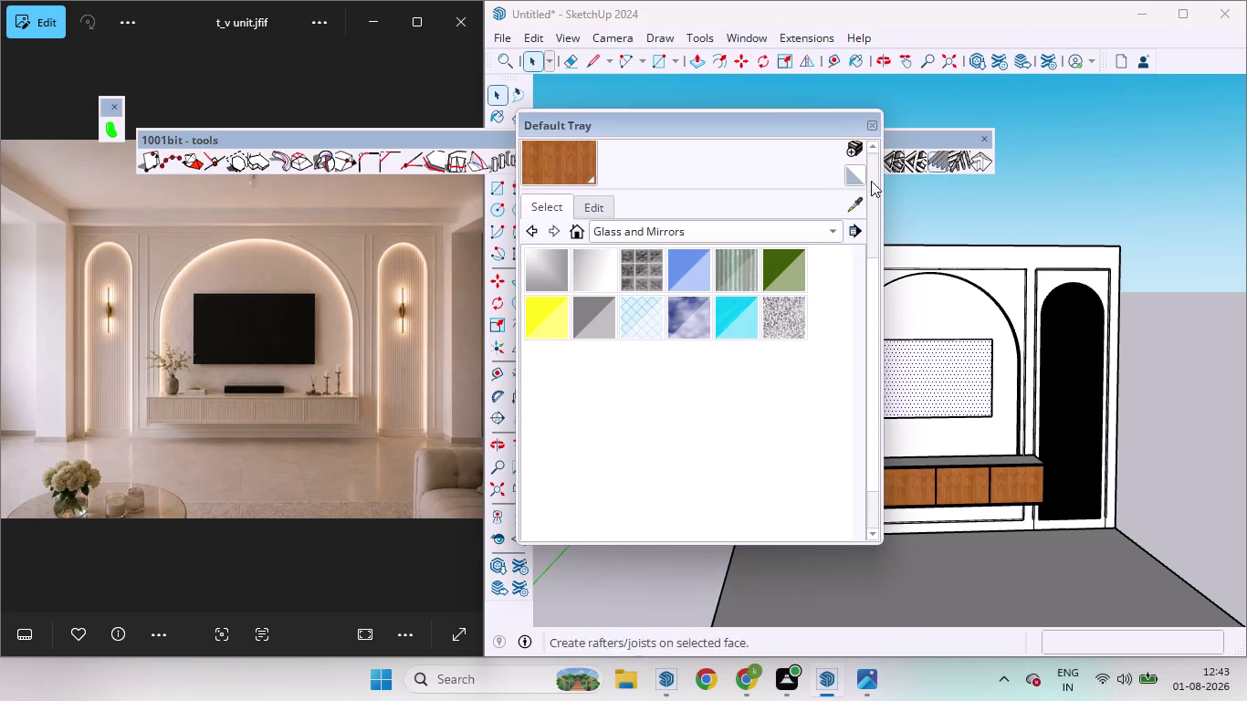
click(860, 198)
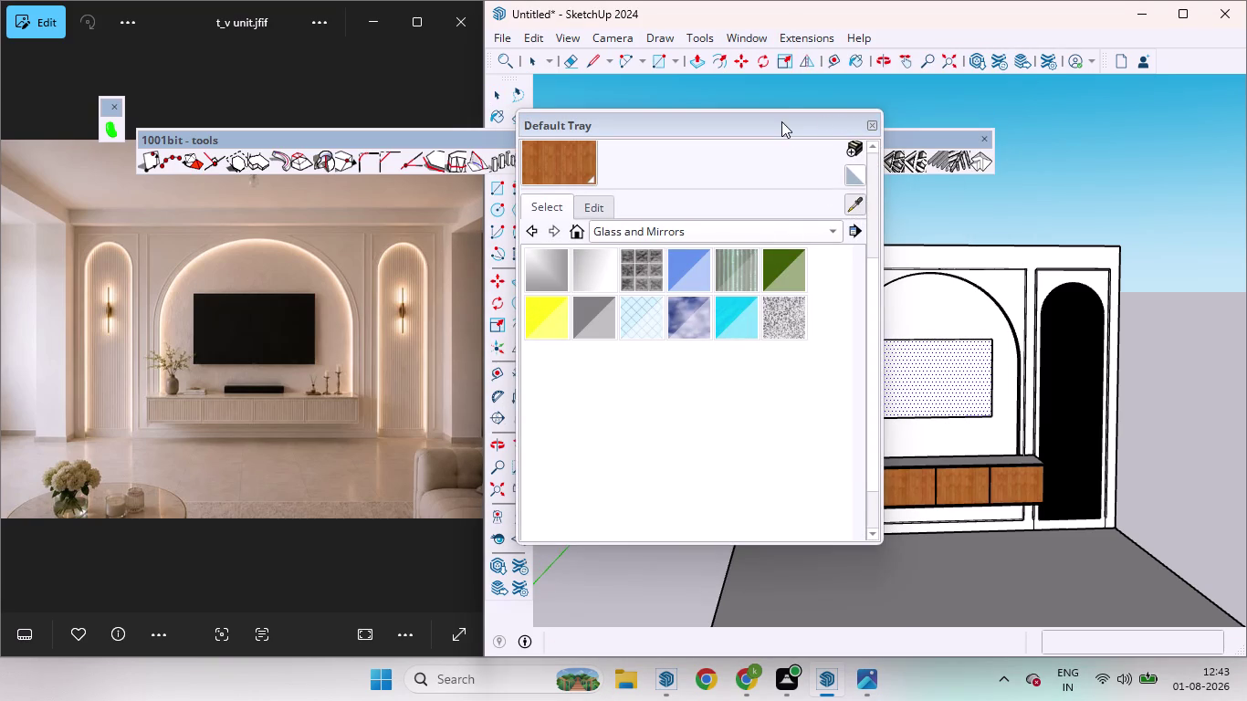
drag(777, 115, 581, 134)
scroll(up, 3)
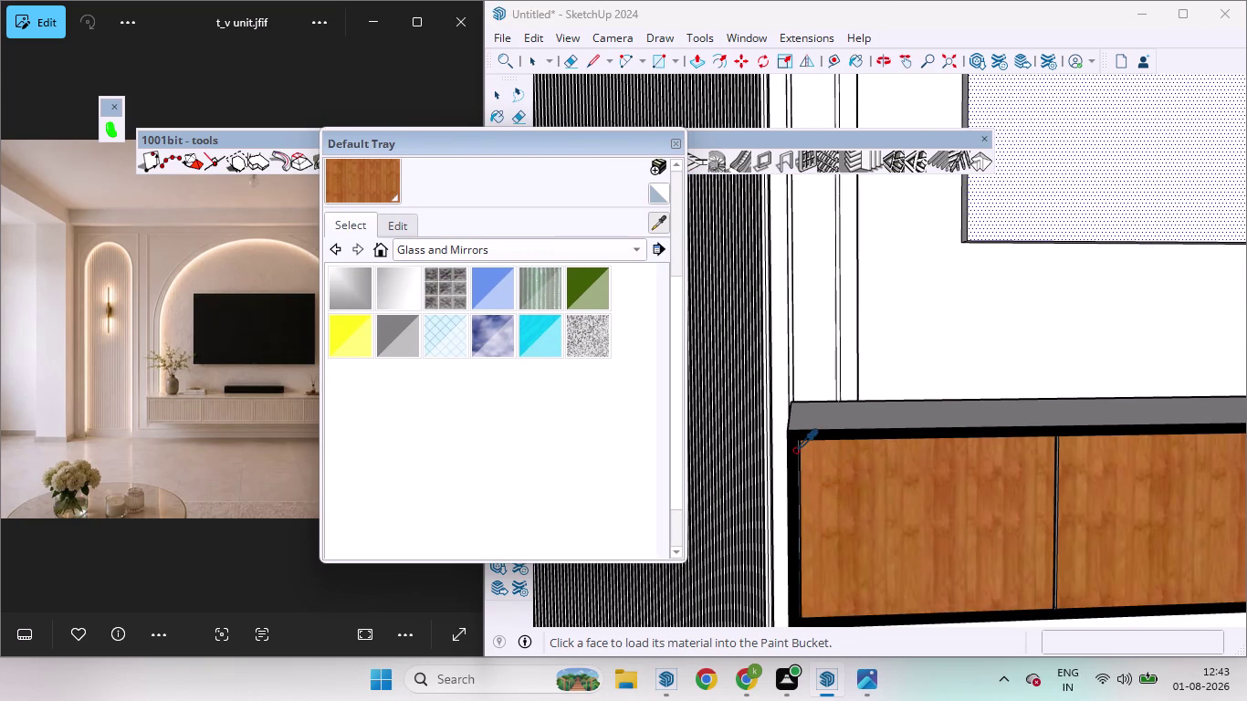
Sample the TV panel's plain default material and paint the panel face with it.
click(795, 450)
scroll(down, 3)
click(1070, 225)
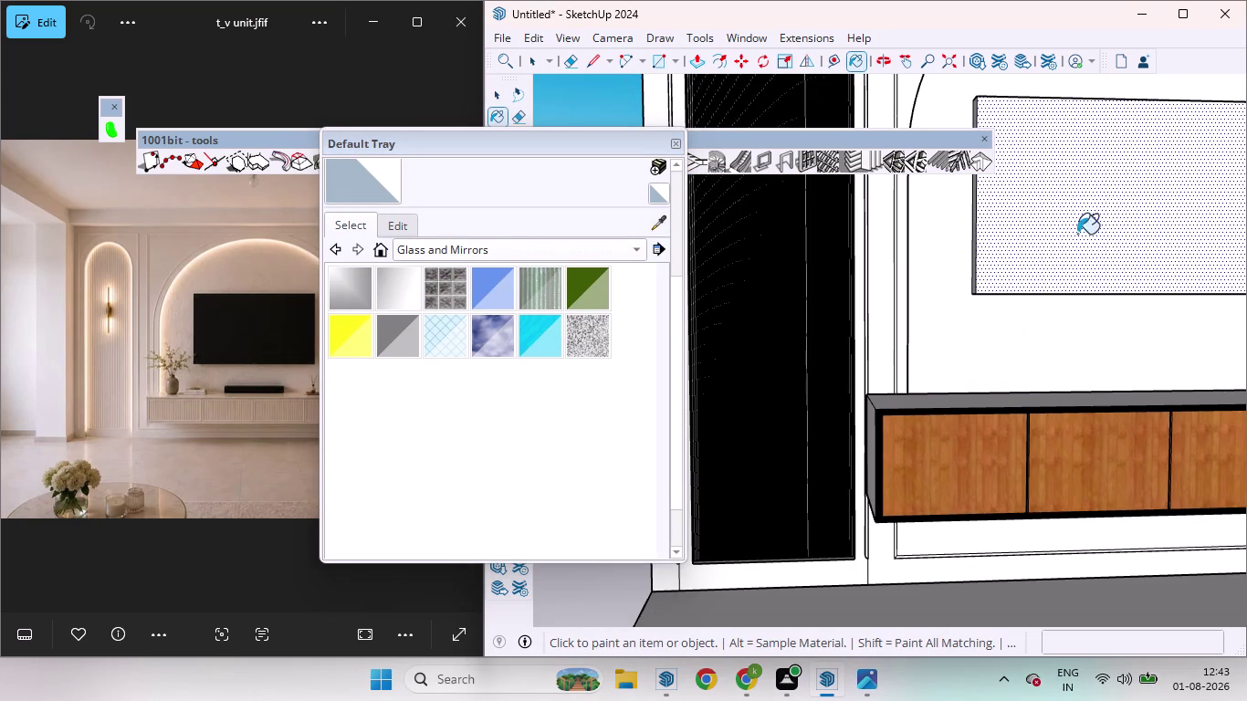
scroll(down, 3)
scroll(up, 3)
click(943, 263)
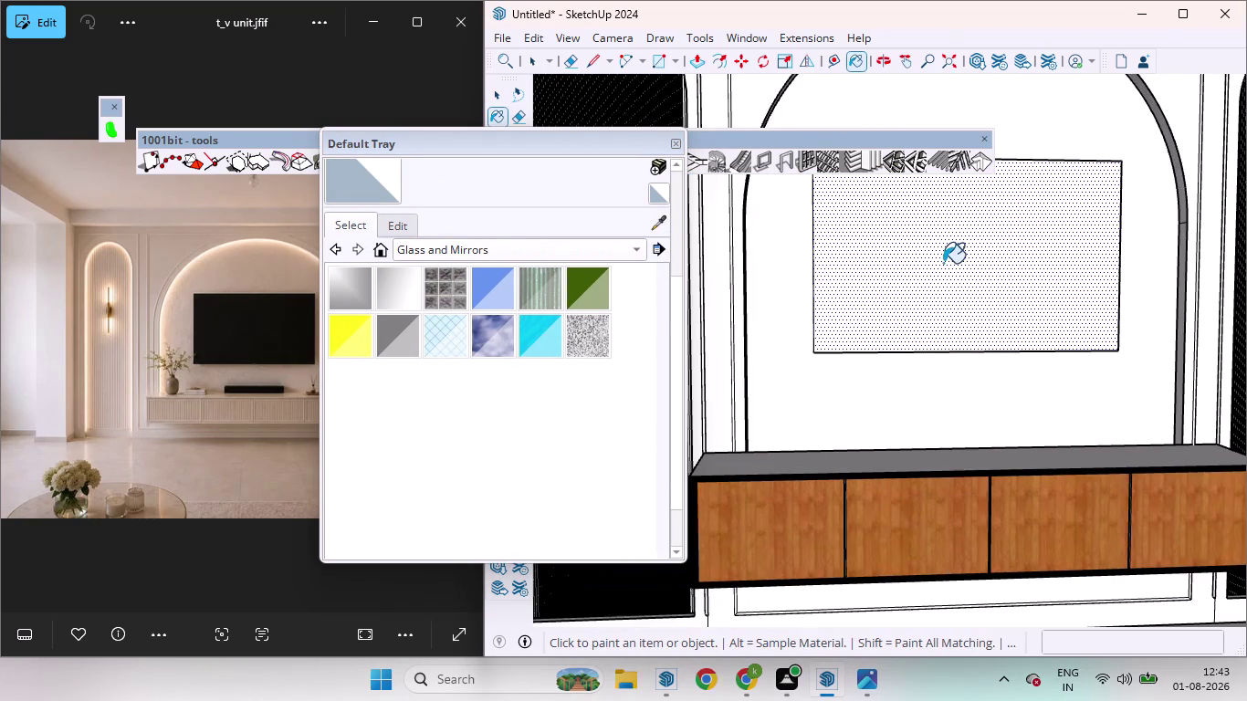
scroll(down, 3)
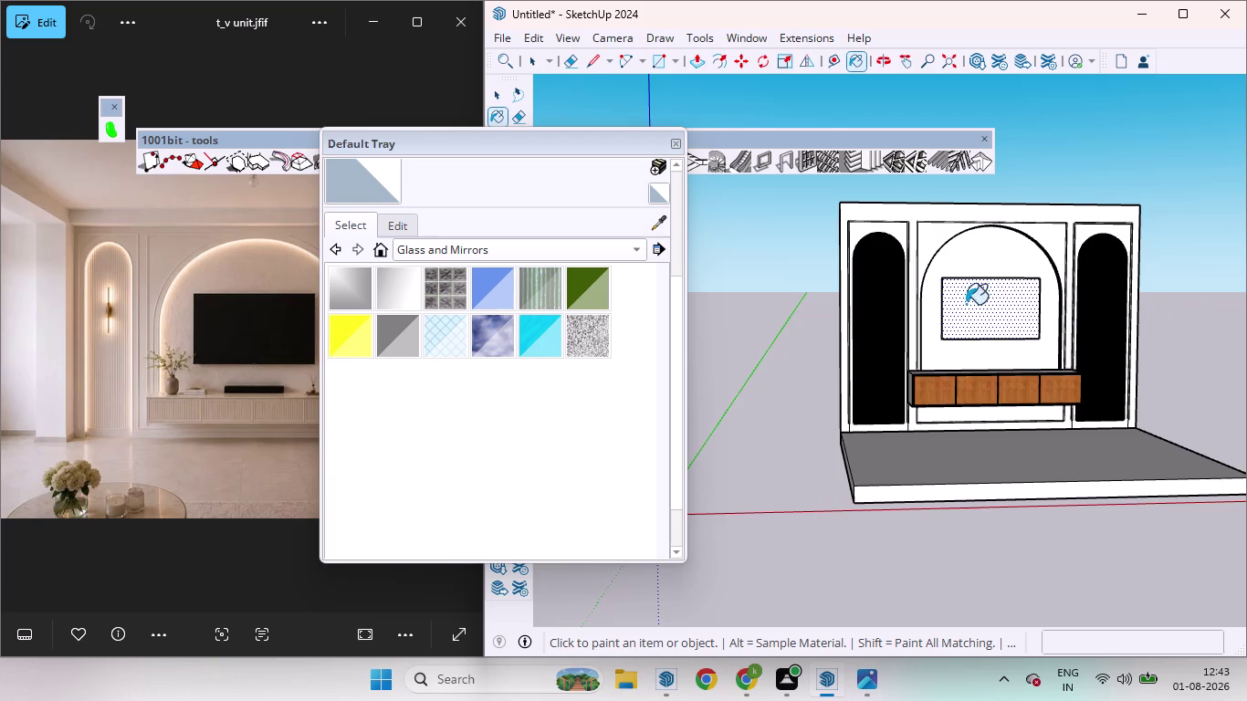
scroll(up, 3)
click(975, 316)
click(962, 317)
scroll(down, 3)
scroll(up, 3)
scroll(down, 3)
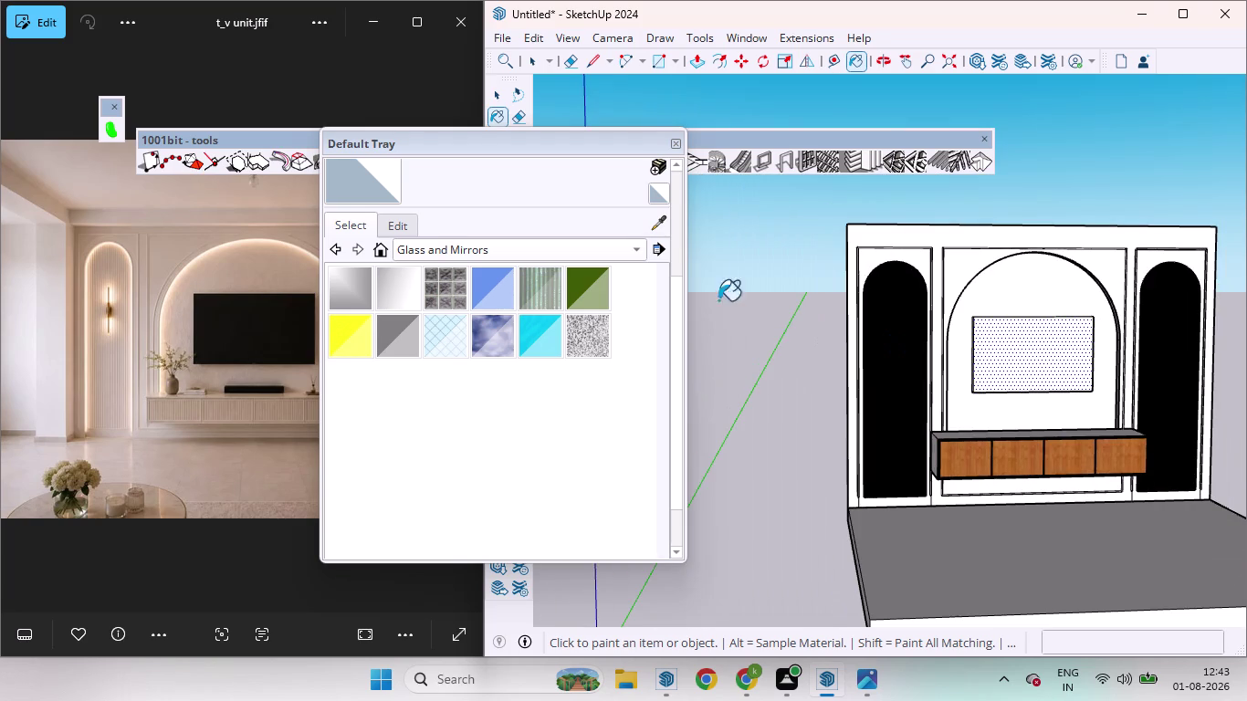
Shift the browser further aside, orbit toward the TV panel, and select it.
drag(557, 143, 396, 246)
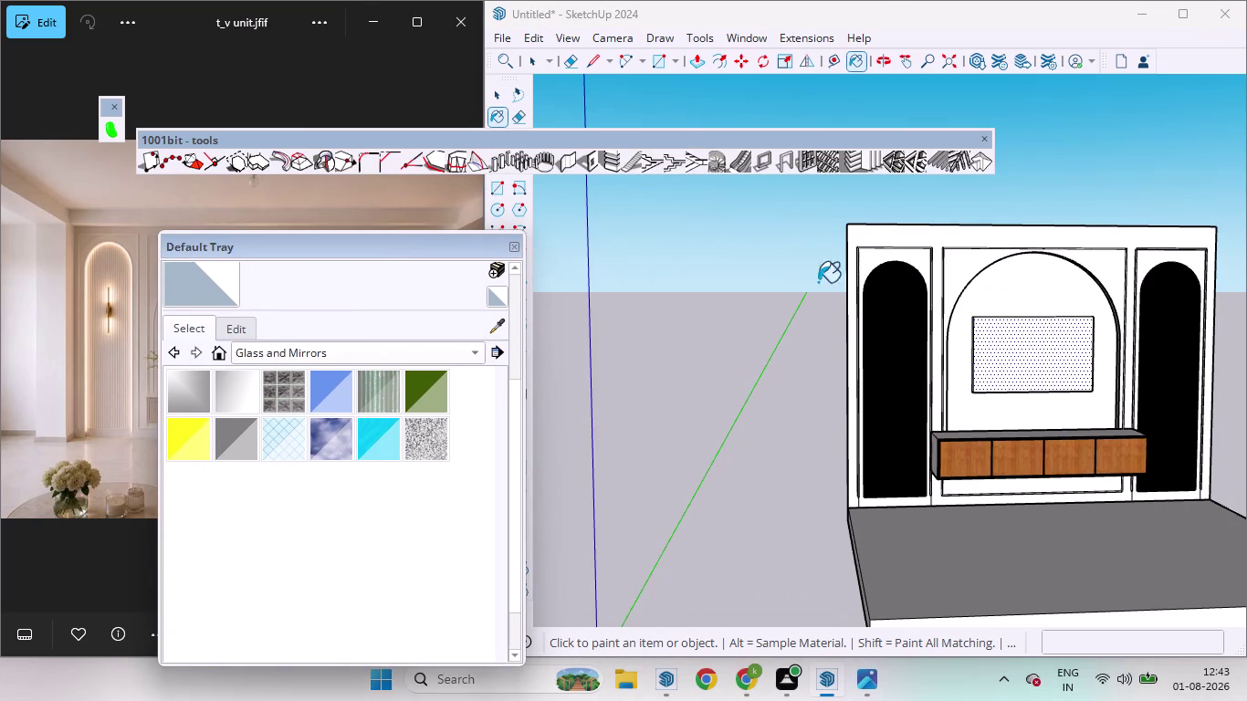
key(space)
click(751, 309)
scroll(up, 3)
middle_drag(1018, 319, 1176, 572)
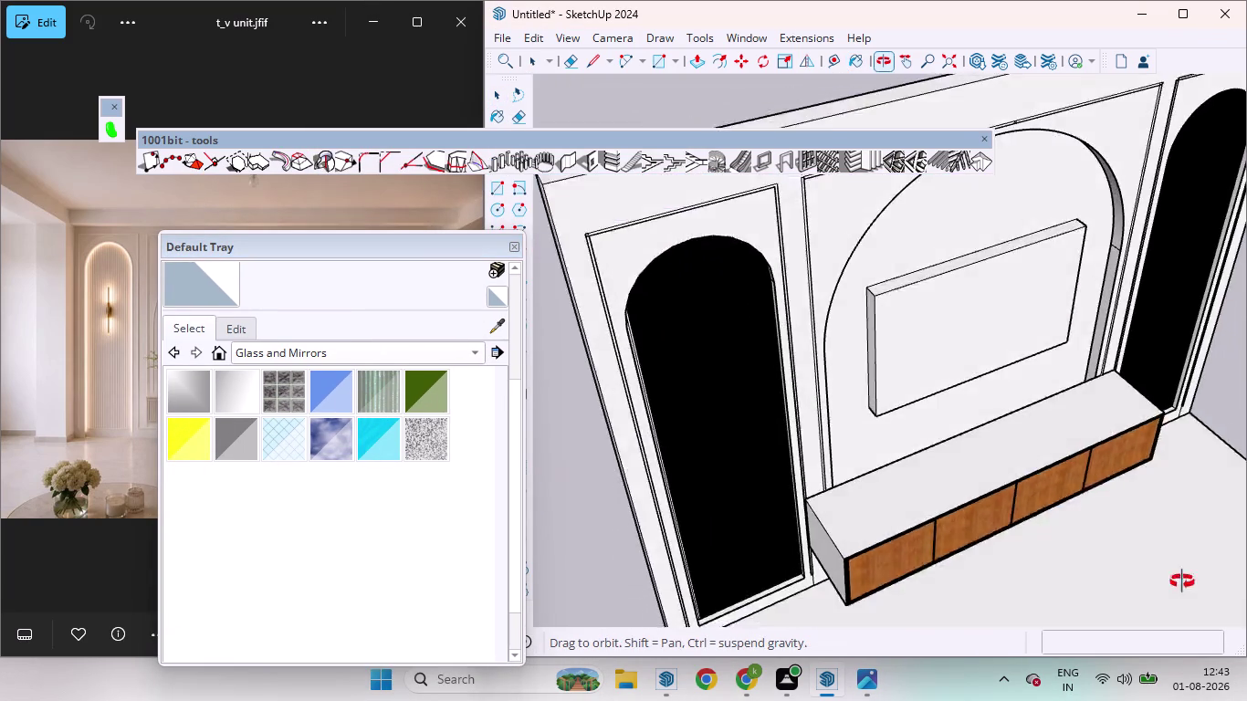
middle_drag(1176, 572, 1186, 589)
scroll(up, 3)
click(884, 295)
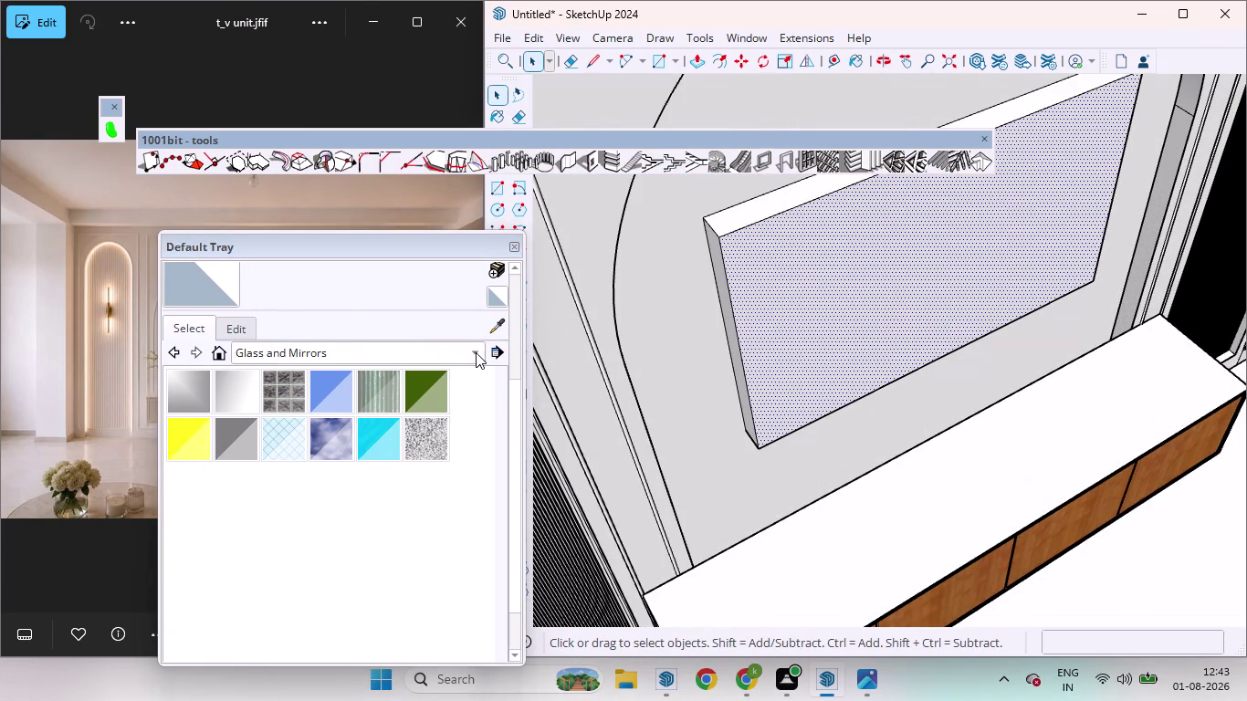
click(475, 352)
click(292, 323)
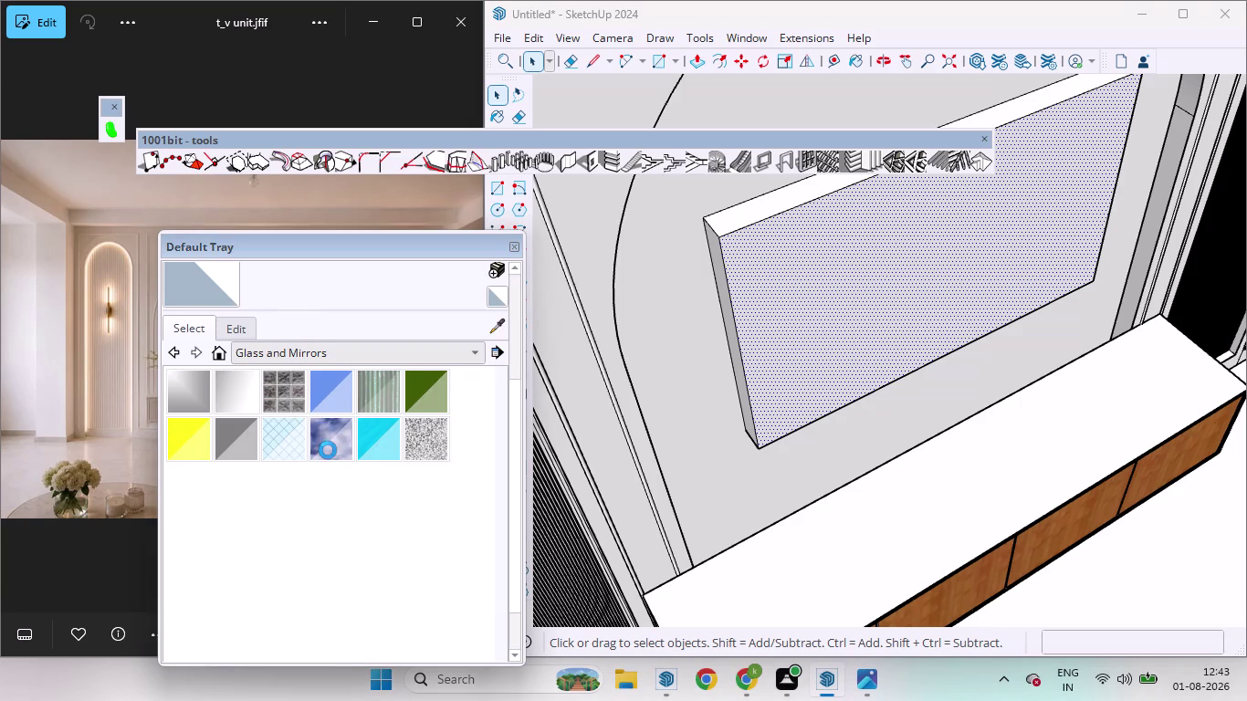
Pick black from the colour swatches and paint the TV panel's front and one side.
scroll(down, 3)
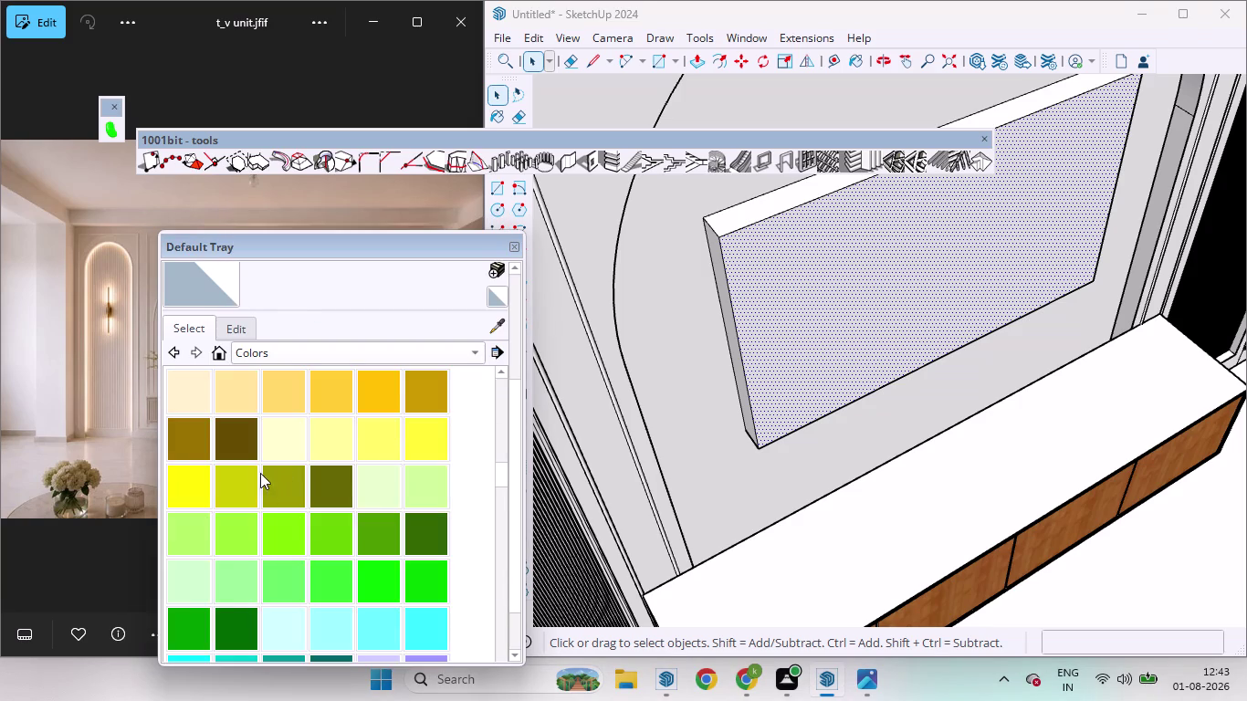
scroll(down, 3)
scroll(down, 3)
scroll(down, 3)
click(330, 405)
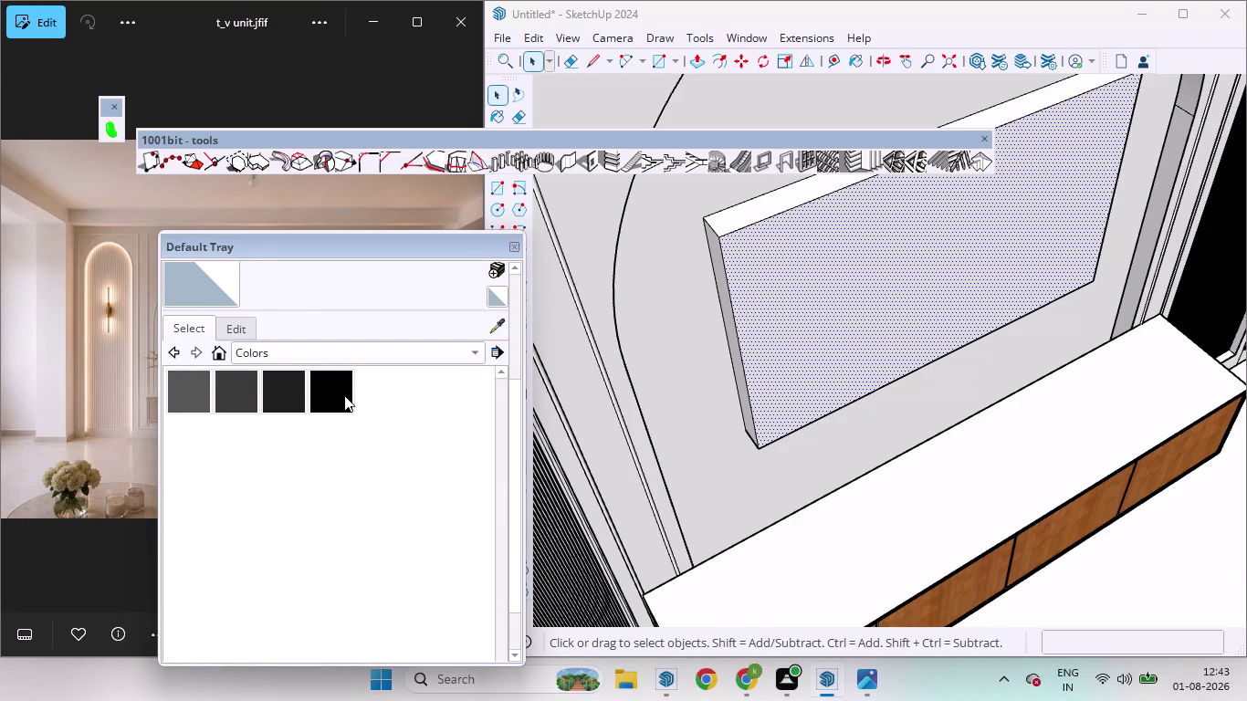
click(832, 330)
scroll(down, 3)
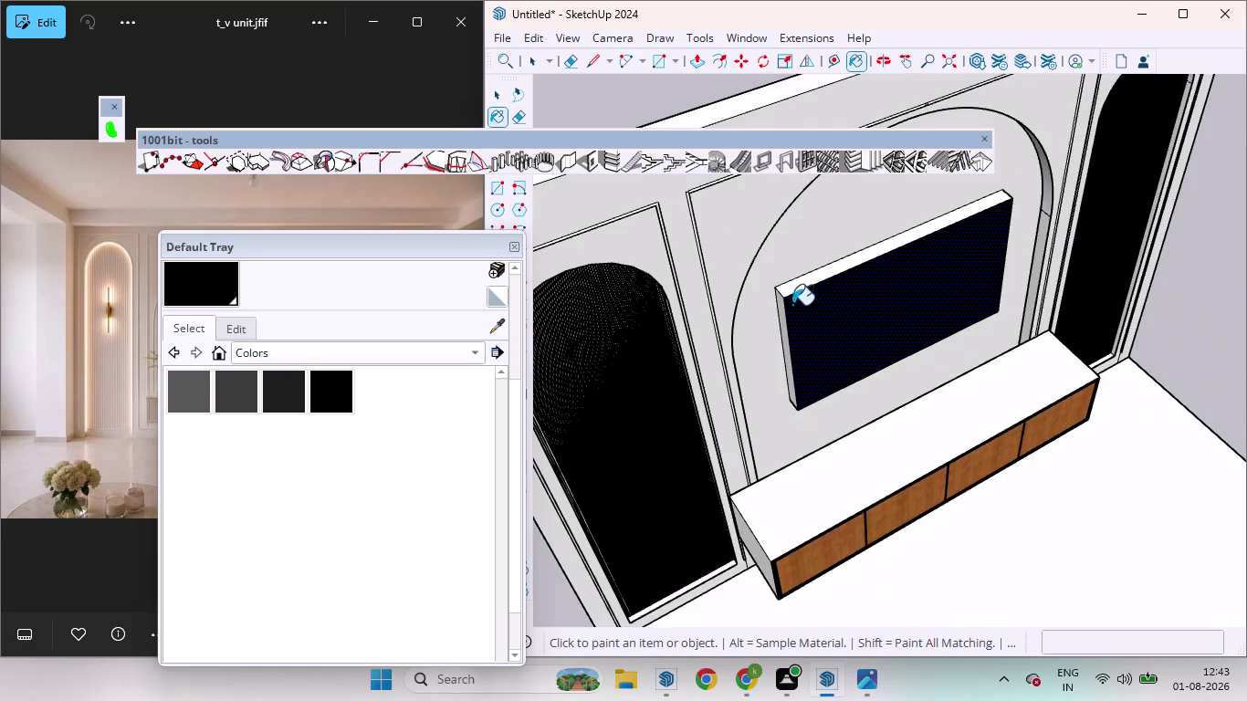
scroll(up, 3)
click(791, 272)
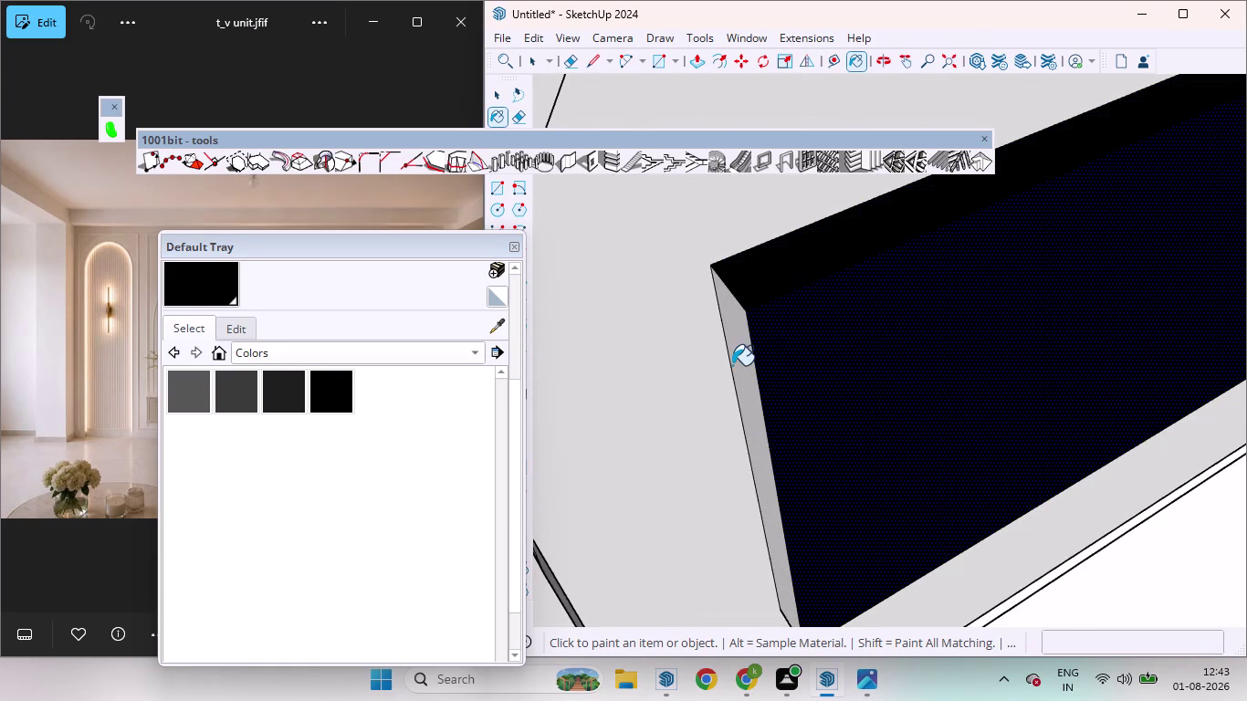
click(747, 365)
Orbit around and paint the TV panel's other side black.
scroll(down, 3)
middle_drag(1103, 293, 626, 249)
scroll(up, 3)
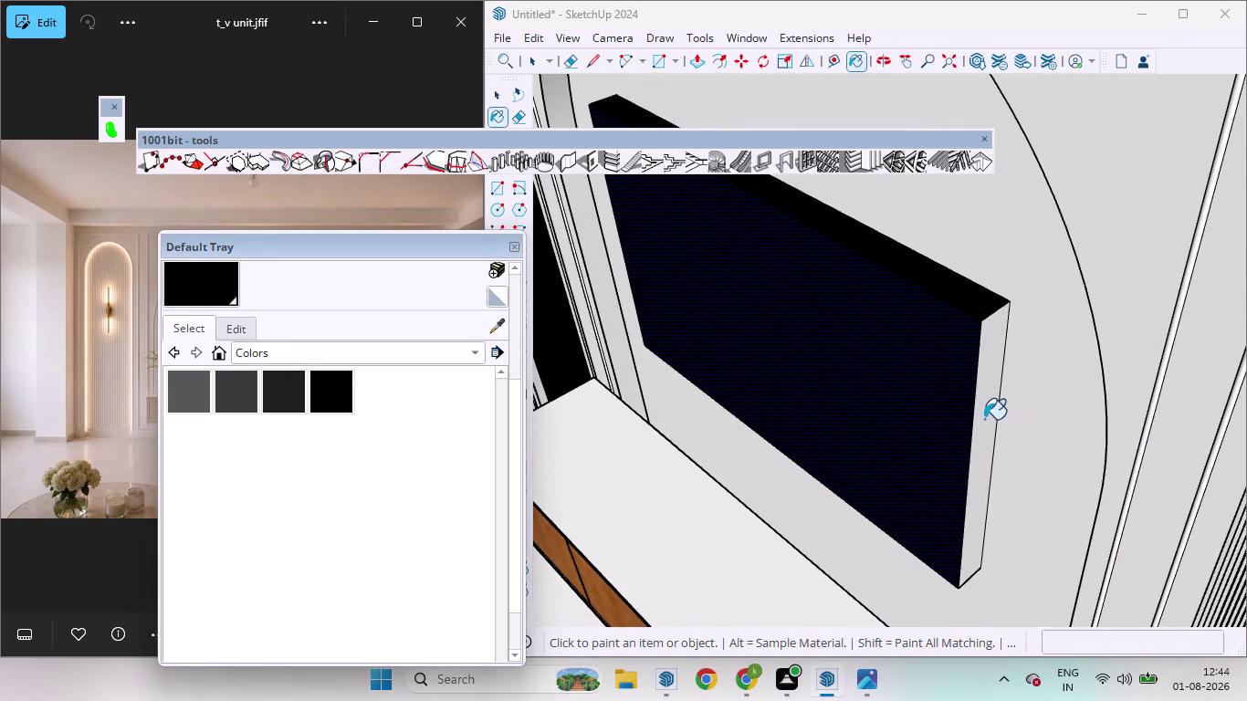
click(984, 419)
scroll(down, 3)
Orbit to look under the unit and paint the TV panel's bottom edge black.
middle_drag(811, 482, 1078, 208)
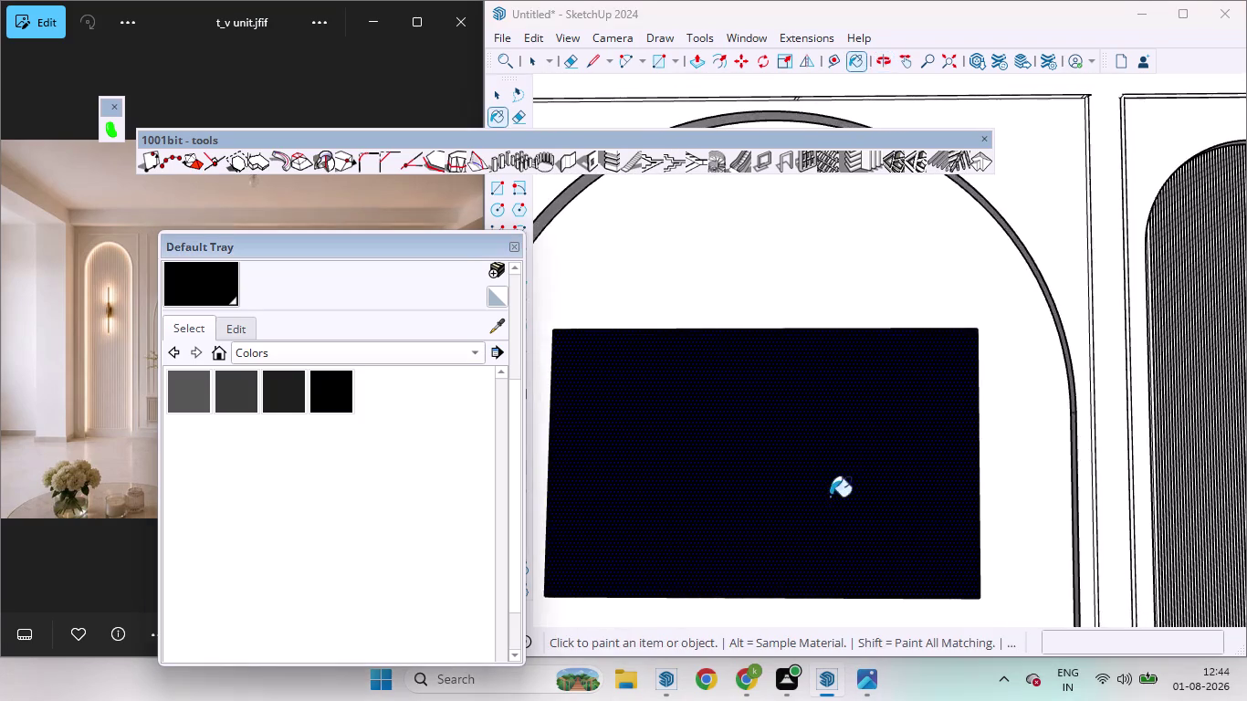
scroll(down, 3)
scroll(down, 3)
middle_drag(862, 525, 928, 308)
scroll(up, 3)
middle_drag(895, 440, 901, 501)
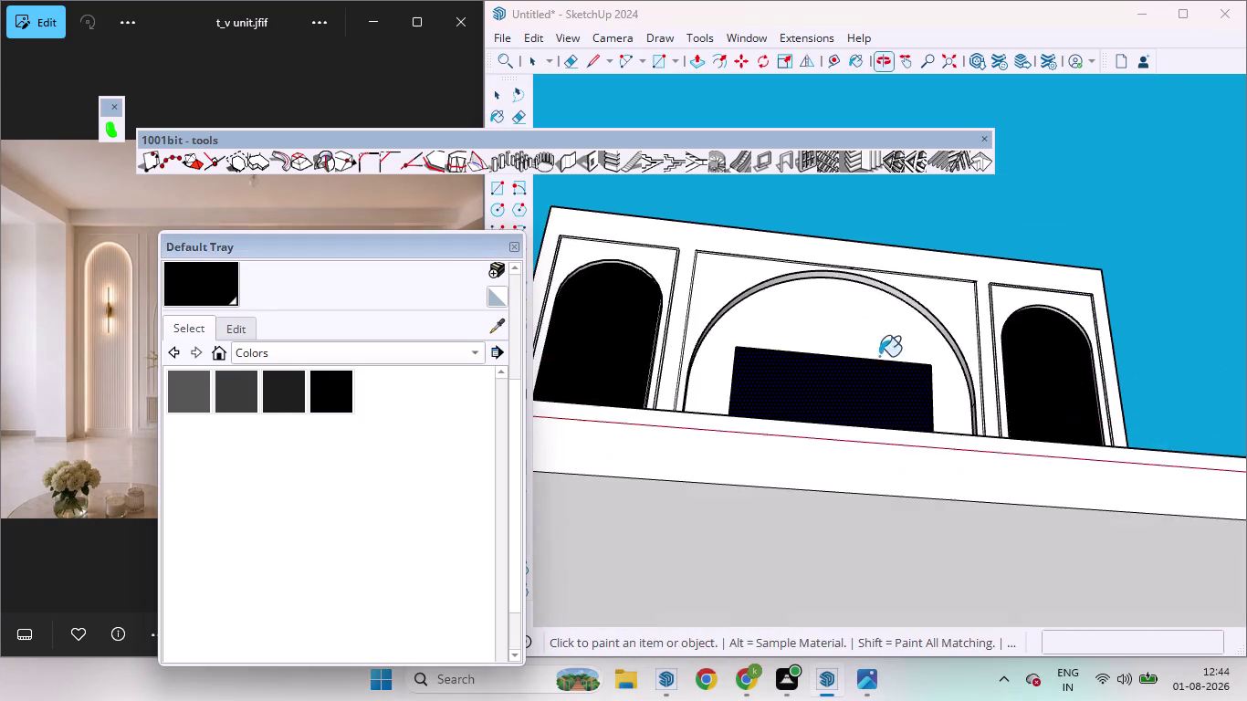
middle_drag(865, 369, 869, 496)
scroll(up, 3)
middle_drag(815, 537, 855, 420)
scroll(up, 3)
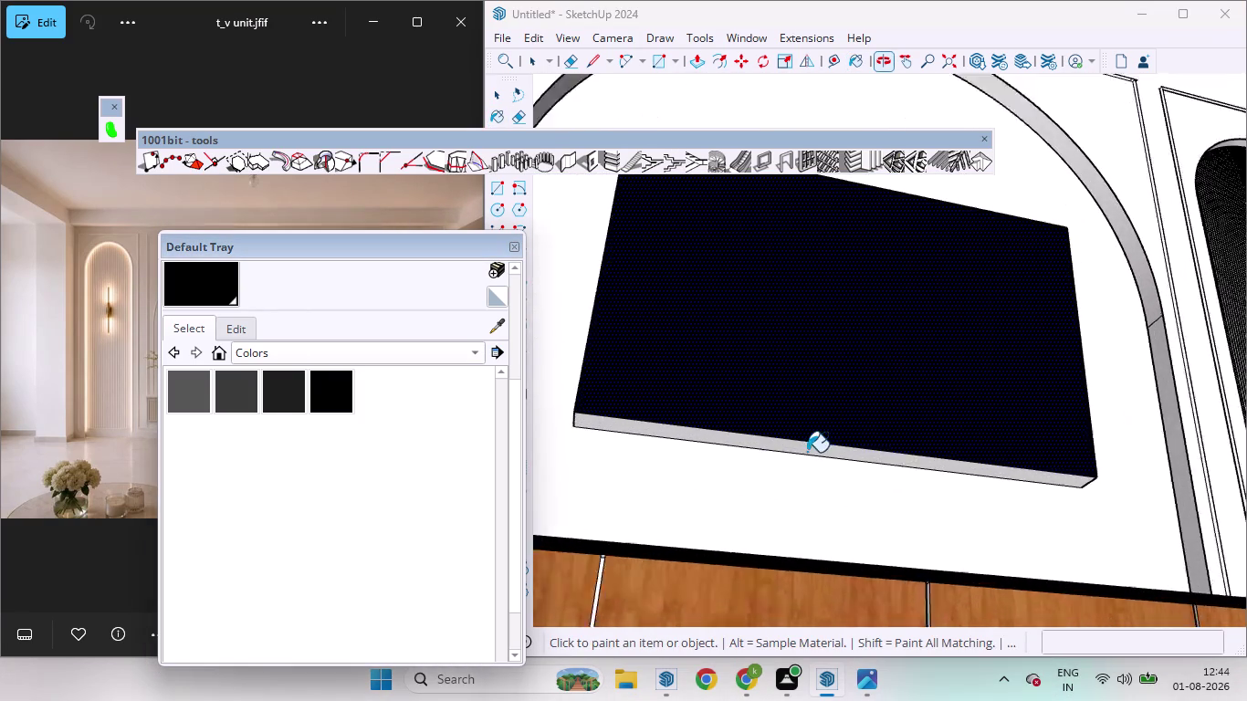
scroll(up, 3)
click(812, 442)
Switch back to the Select tool and reframe the view of the wall unit.
scroll(down, 3)
scroll(up, 3)
scroll(down, 3)
scroll(up, 3)
scroll(down, 3)
key(space)
scroll(down, 3)
scroll(down, 3)
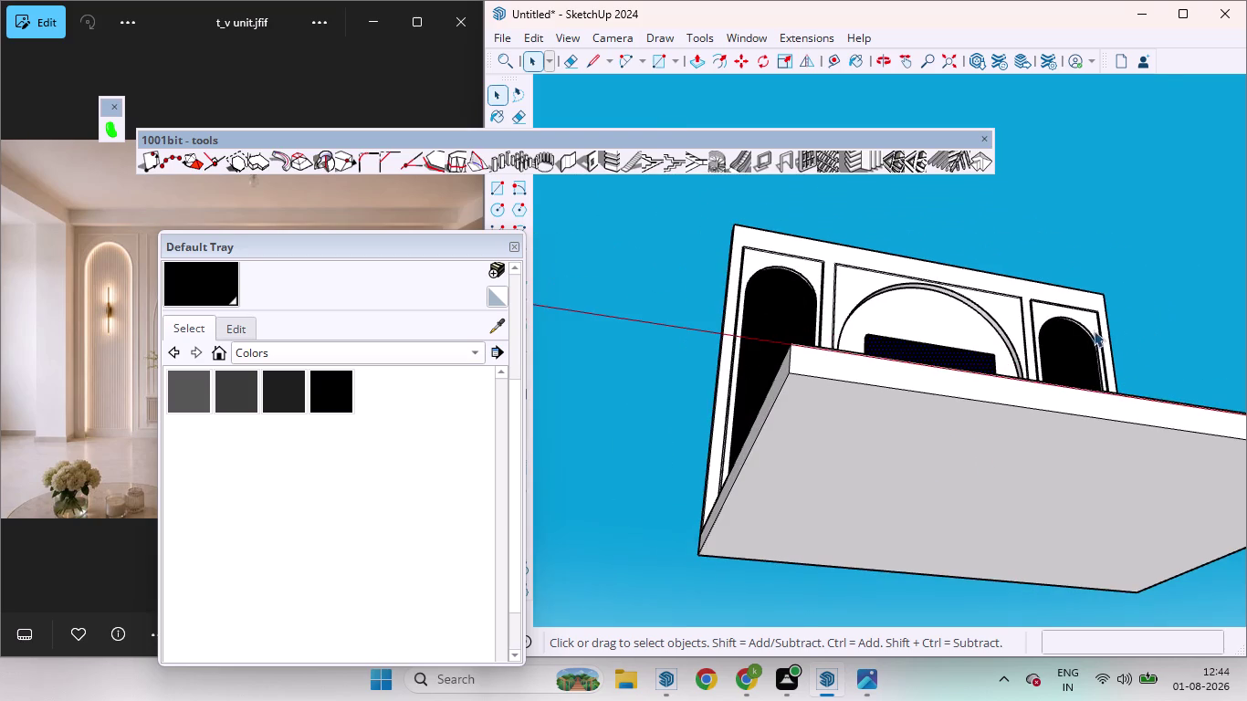
click(1179, 338)
middle_drag(1041, 291, 860, 475)
scroll(down, 3)
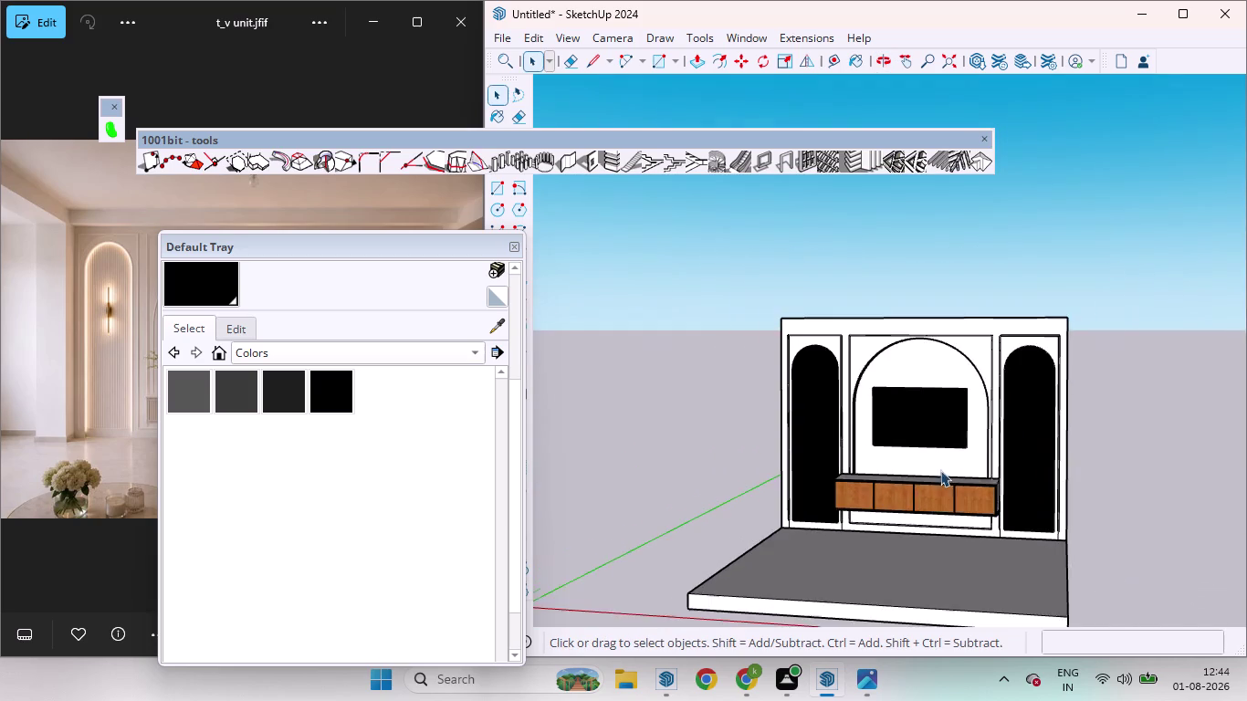
scroll(up, 3)
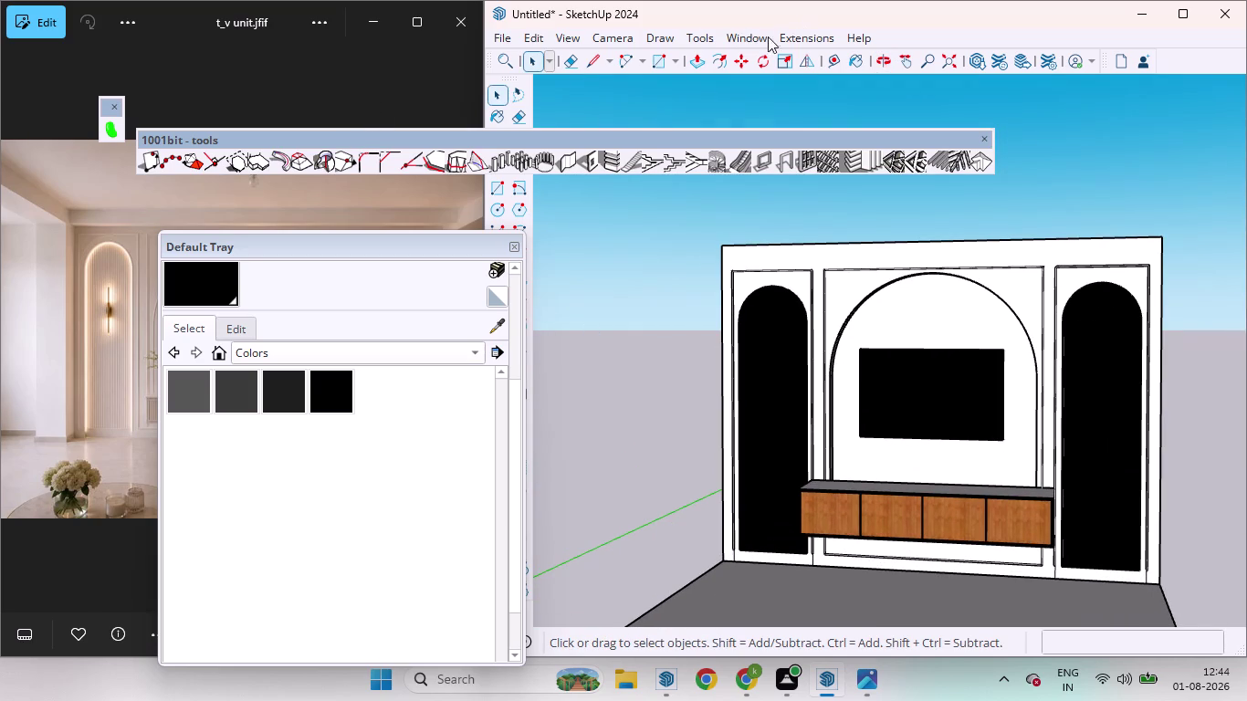
Open 3D Warehouse from the Window menu and search for 'sound box'.
click(742, 45)
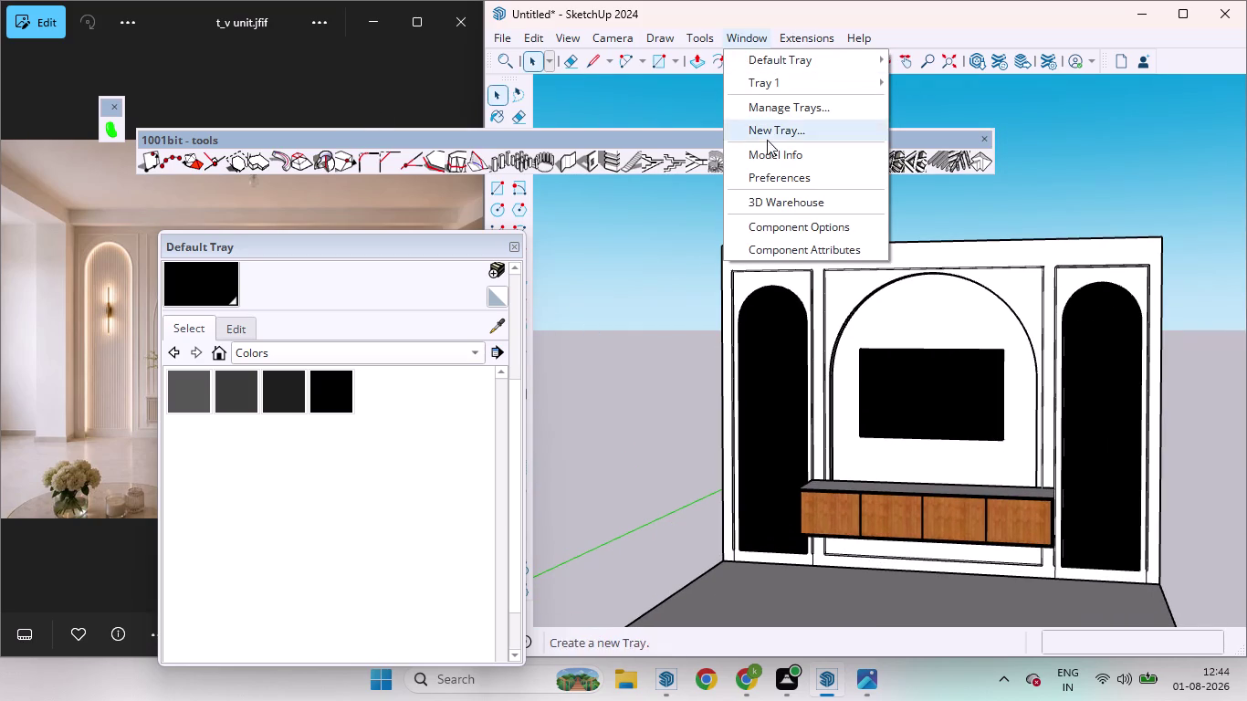
click(767, 200)
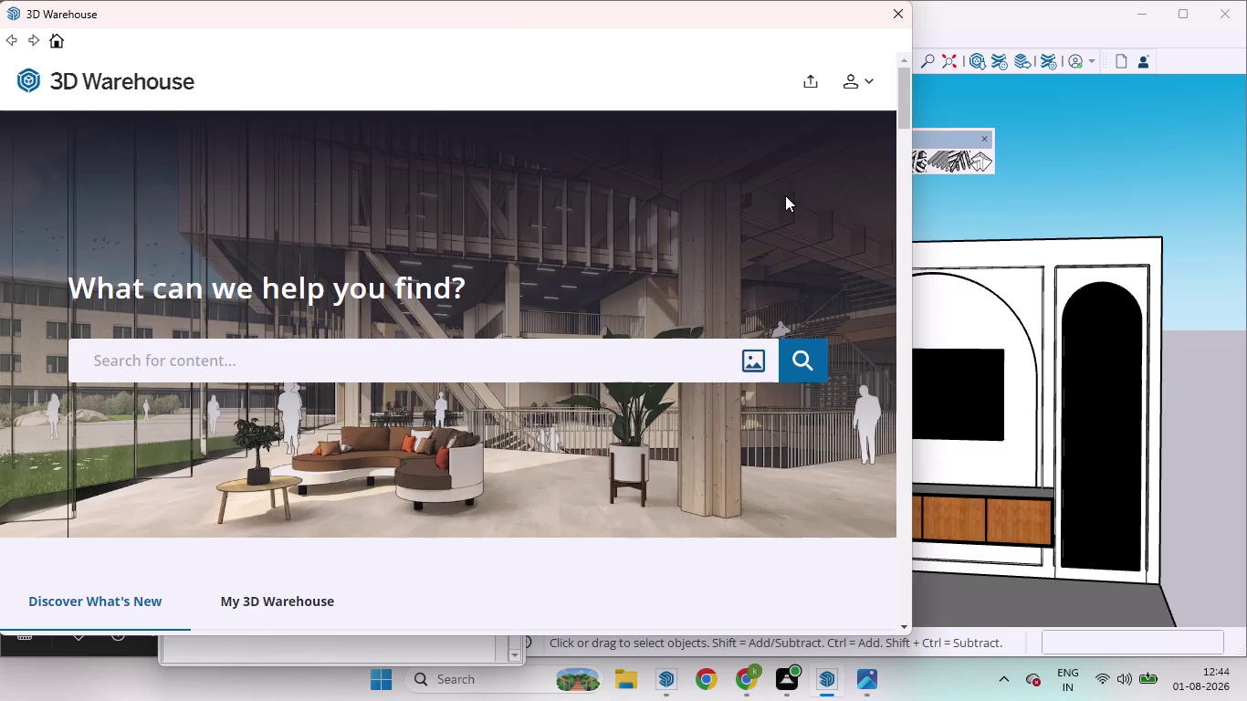
click(348, 368)
click(343, 360)
text(sound)
key(space)
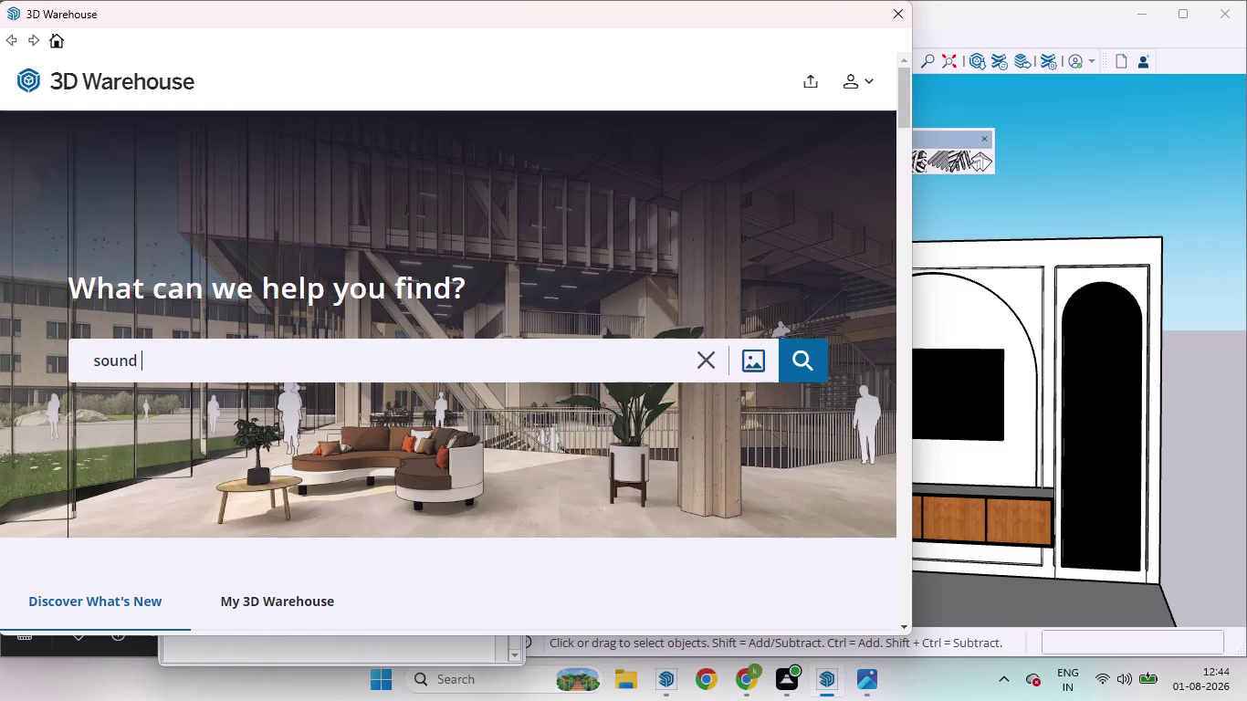
text(bo)
text(x)
key(Return)
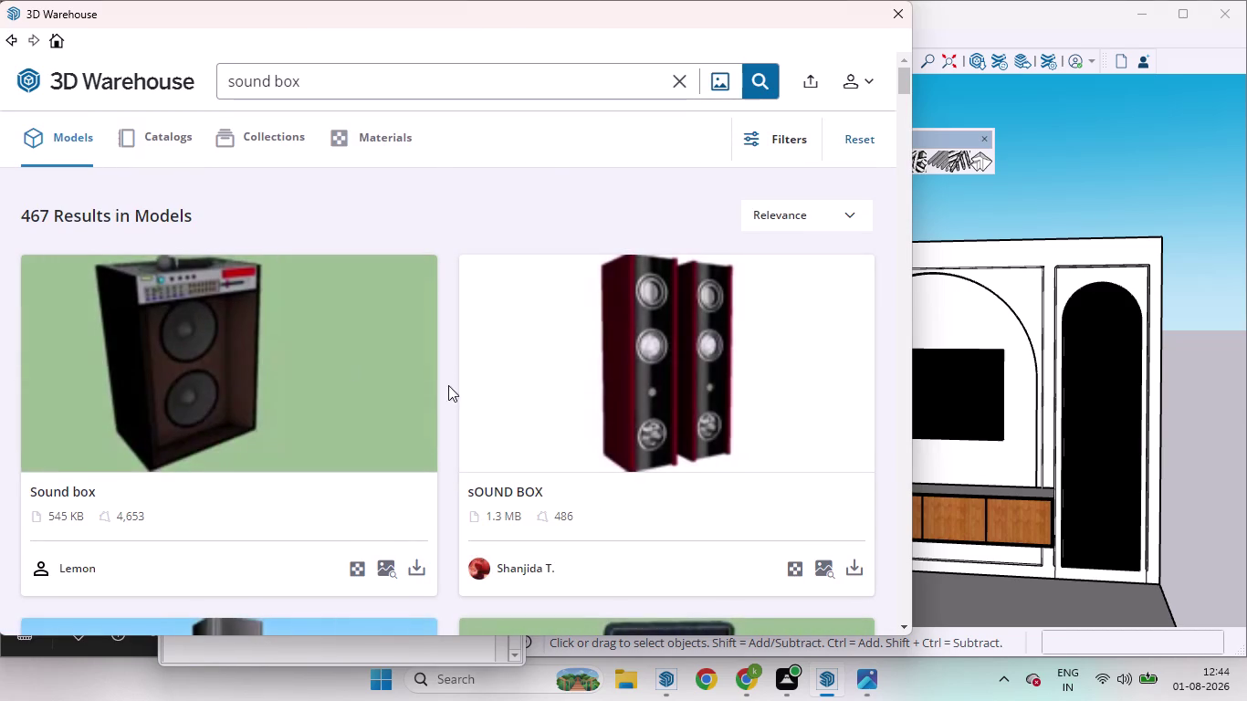
Scroll through the 'sound box' model results, then move the 3D Warehouse window aside.
scroll(down, 3)
scroll(down, 3)
scroll(down, 3)
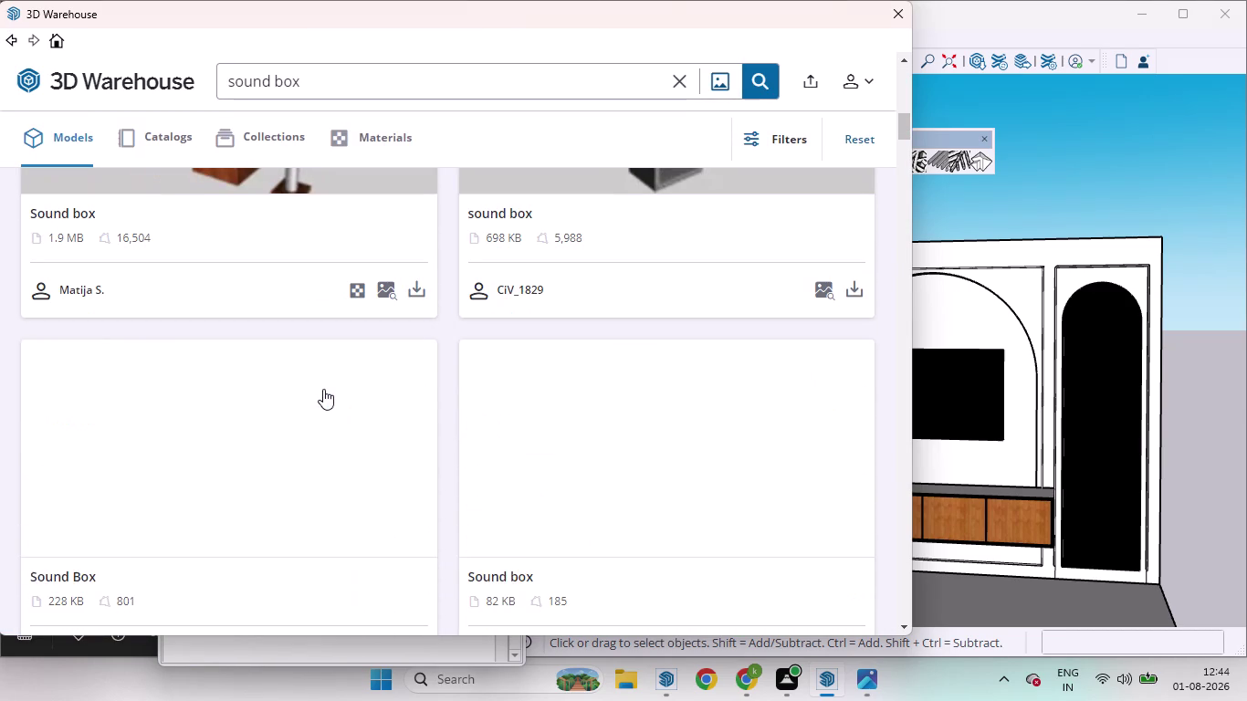
scroll(down, 3)
scroll(down, 3)
scroll(down, 3)
scroll(down, 3)
scroll(down, 3)
scroll(down, 3)
scroll(down, 3)
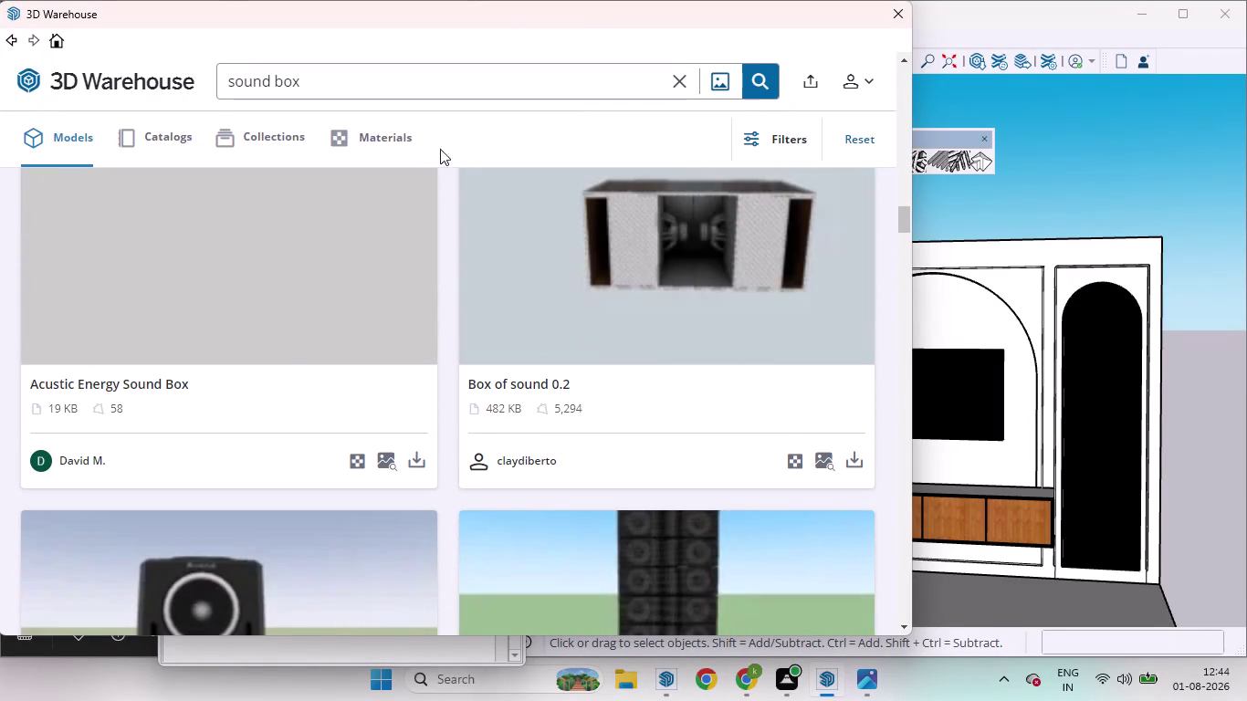
scroll(down, 3)
scroll(down, 3)
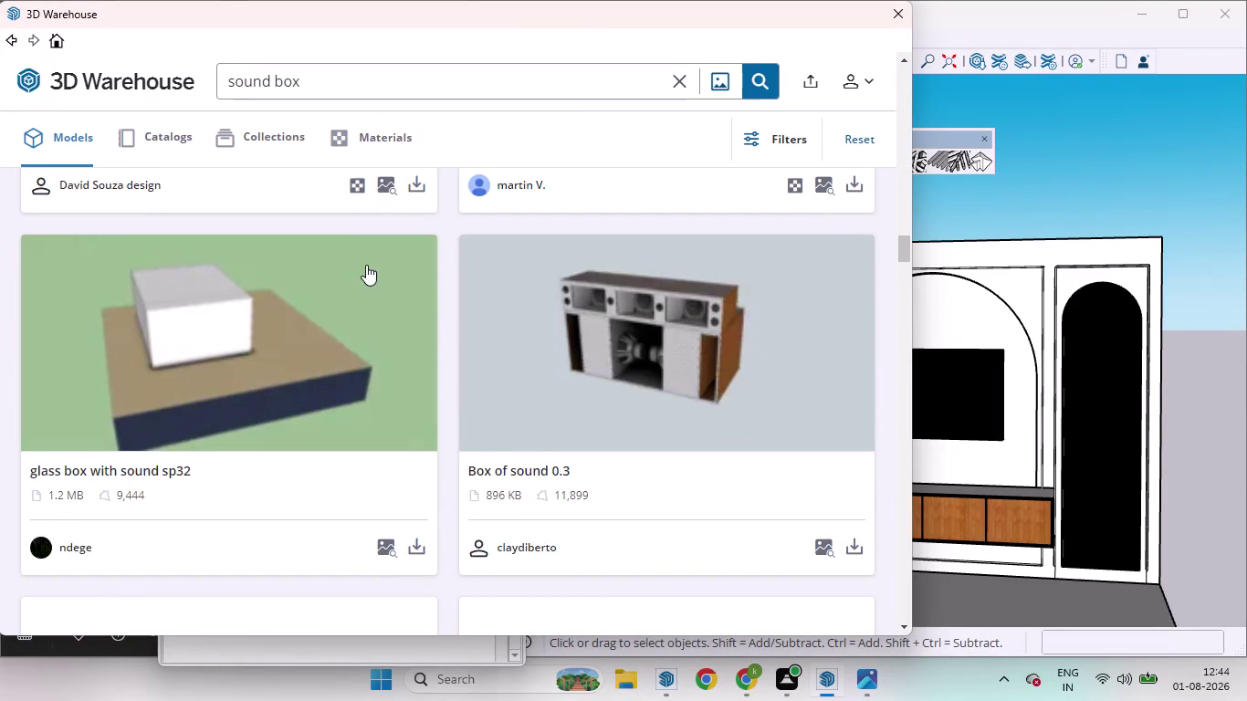
scroll(down, 3)
scroll(down, 3)
scroll(down, 3)
scroll(down, 3)
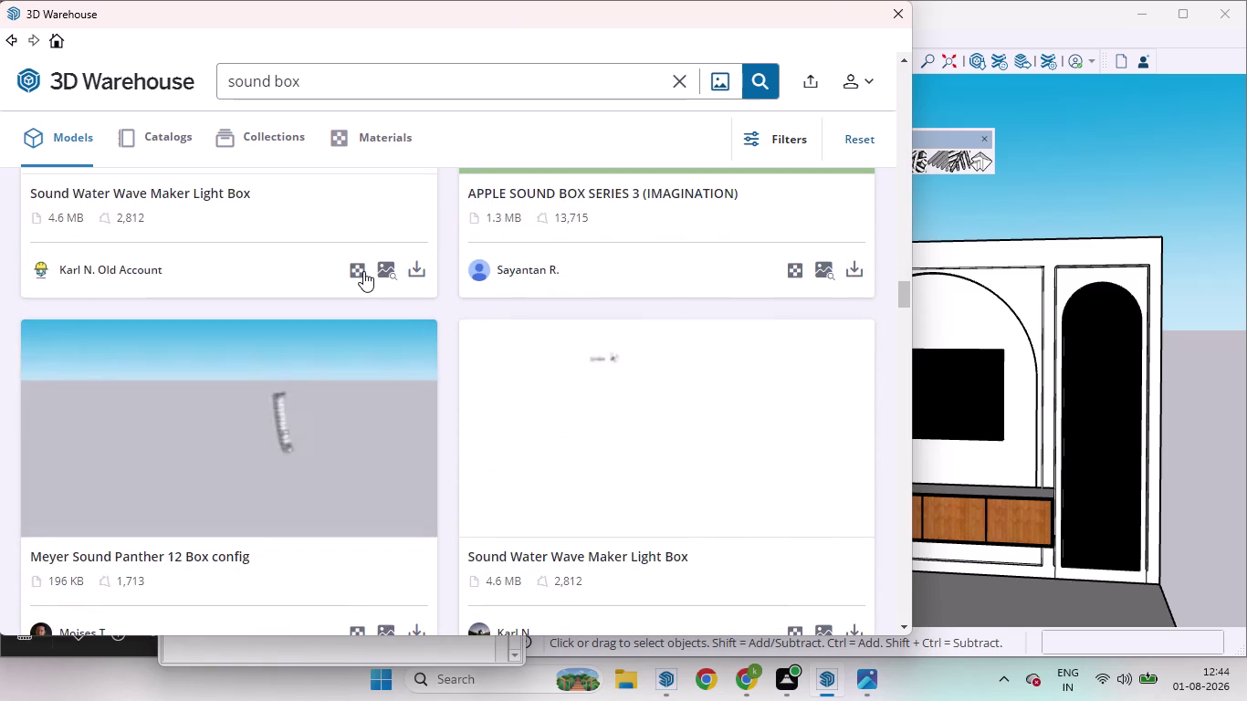
scroll(down, 3)
scroll(down, 3)
scroll(down, 3)
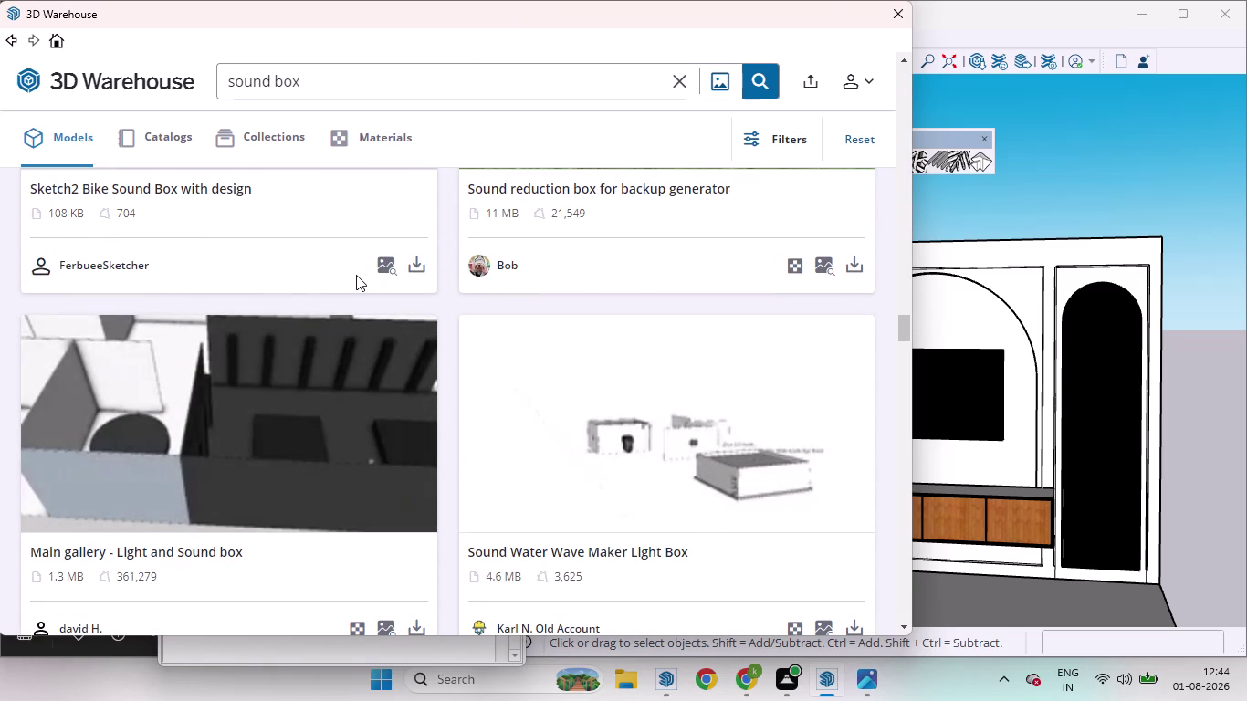
scroll(down, 3)
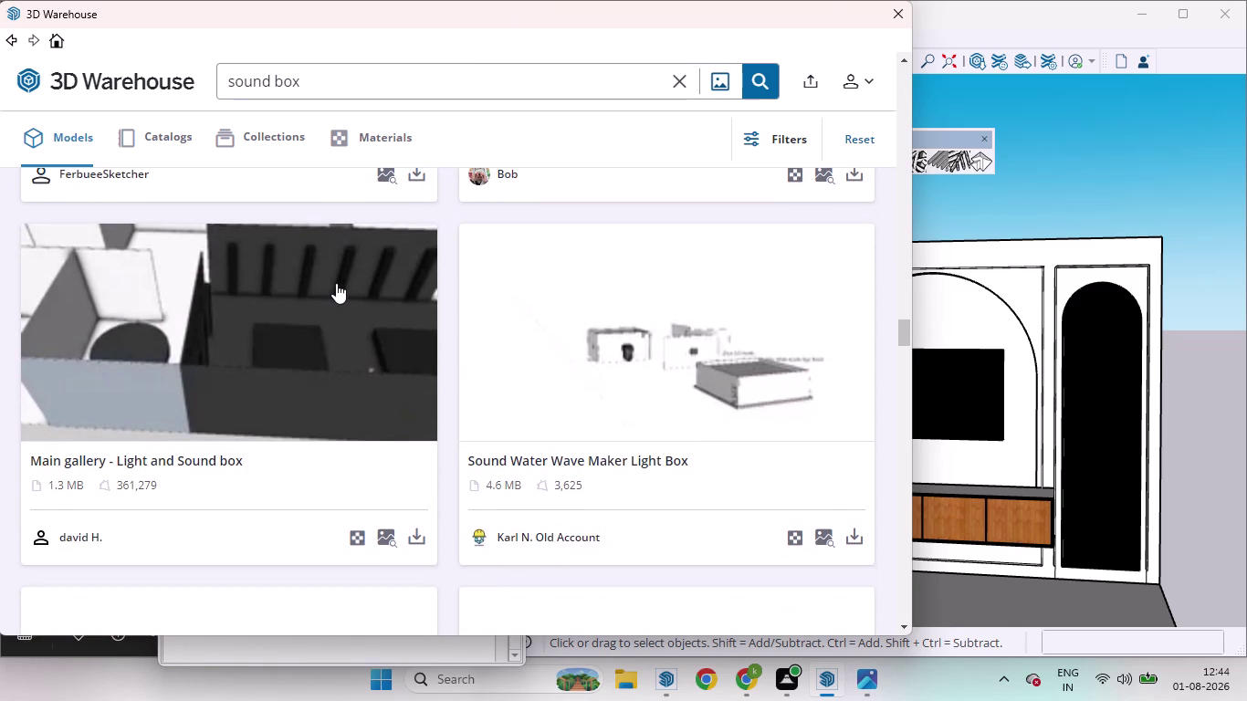
scroll(down, 3)
scroll(down, 3)
scroll(down, 3)
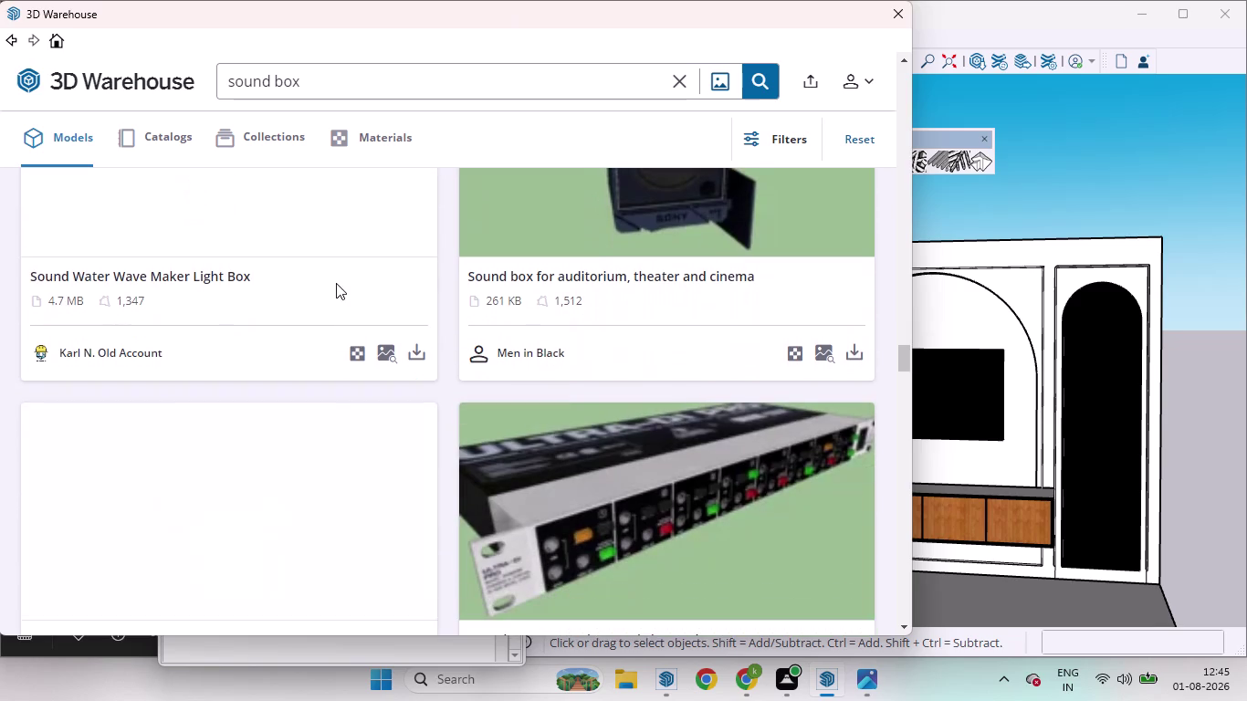
scroll(down, 3)
scroll(down, 3)
scroll(down, 3)
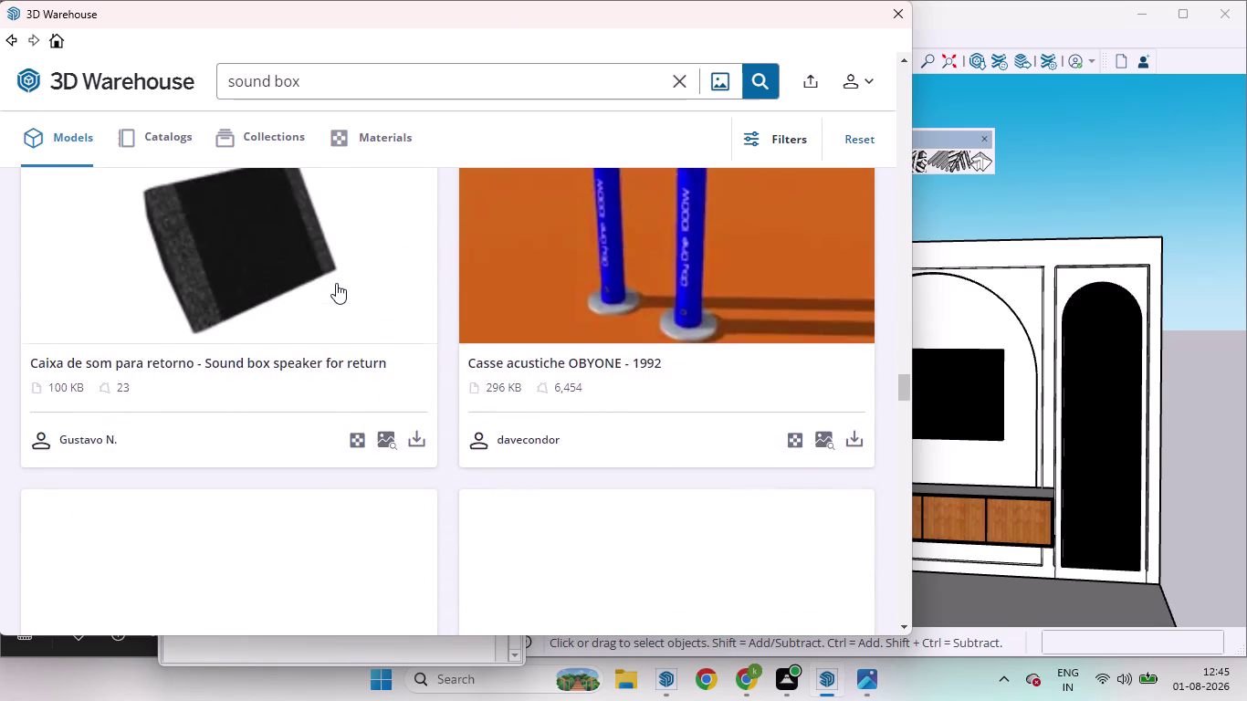
scroll(down, 3)
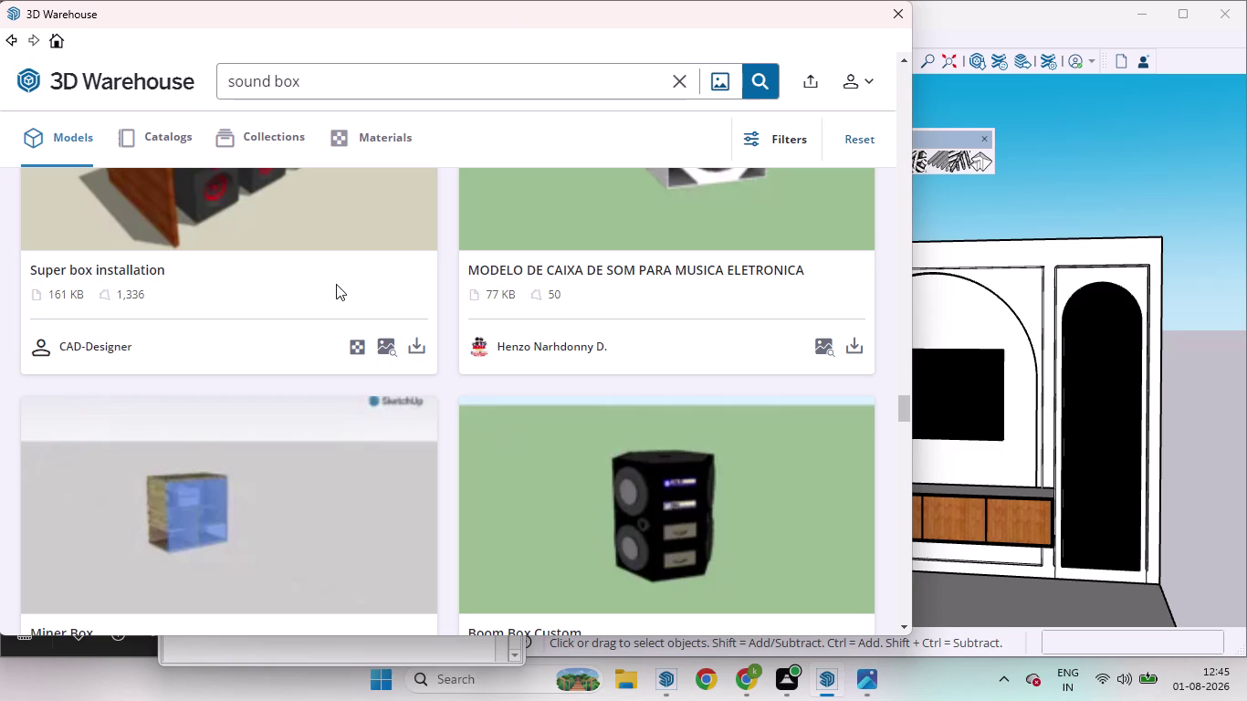
scroll(down, 3)
scroll(down, 3)
scroll(up, 3)
scroll(up, 3)
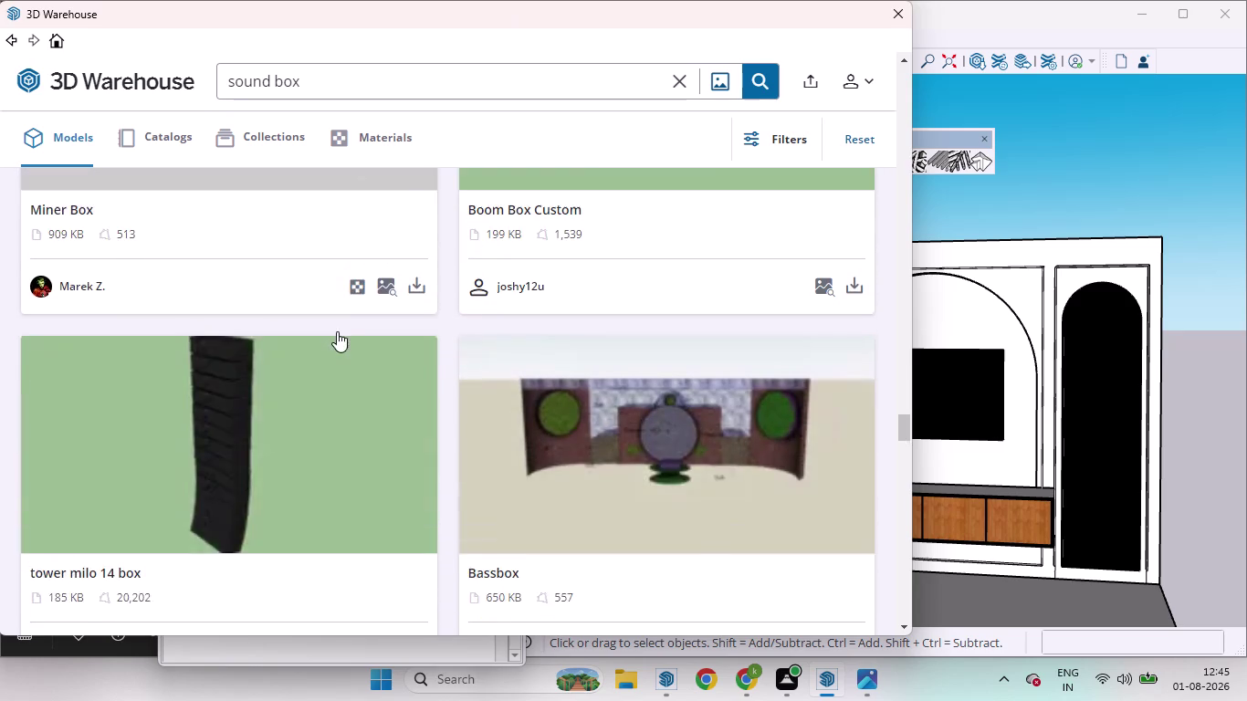
scroll(down, 3)
scroll(down, 3)
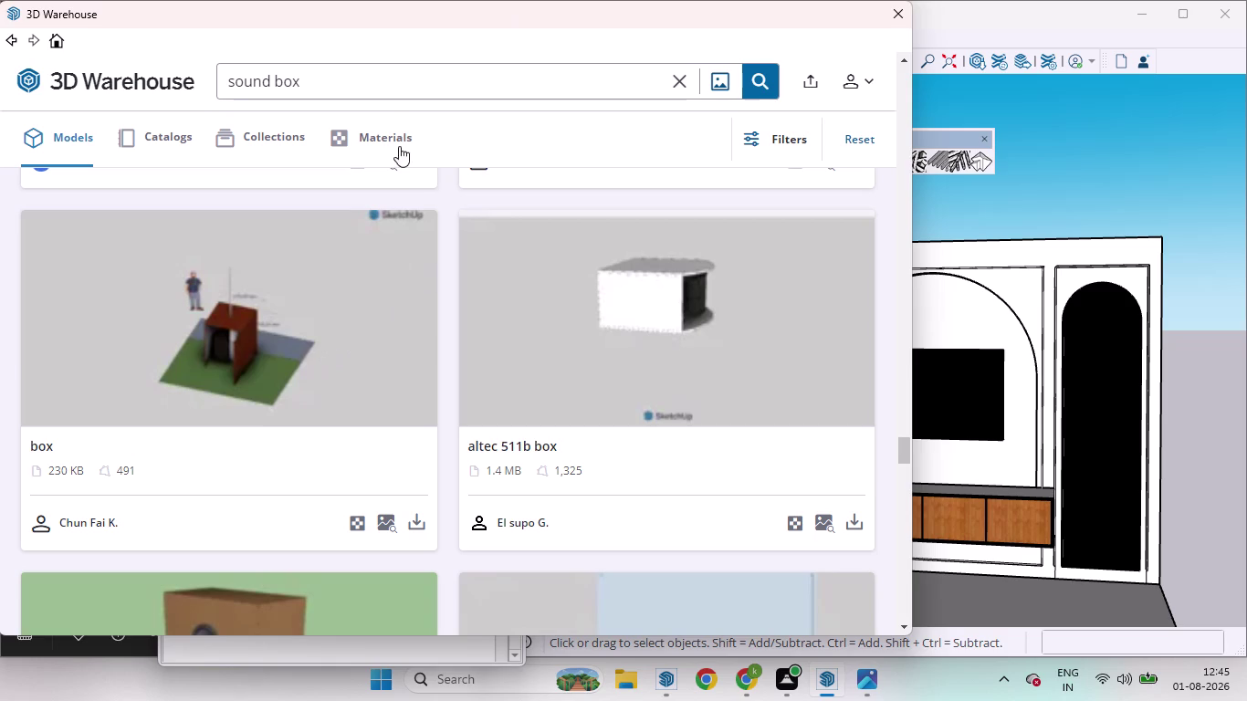
drag(284, 15, 824, 189)
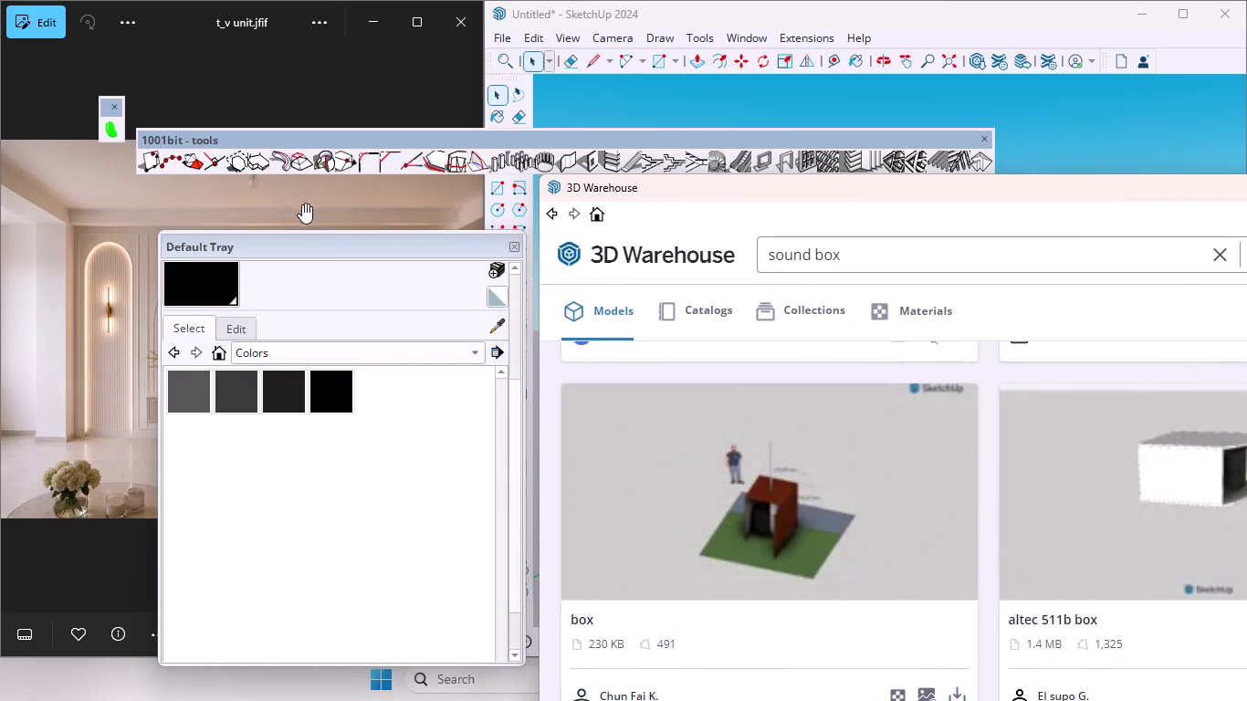
Move the colours tray aside and check the soundbar in the reference photo.
drag(297, 245, 574, 278)
scroll(up, 3)
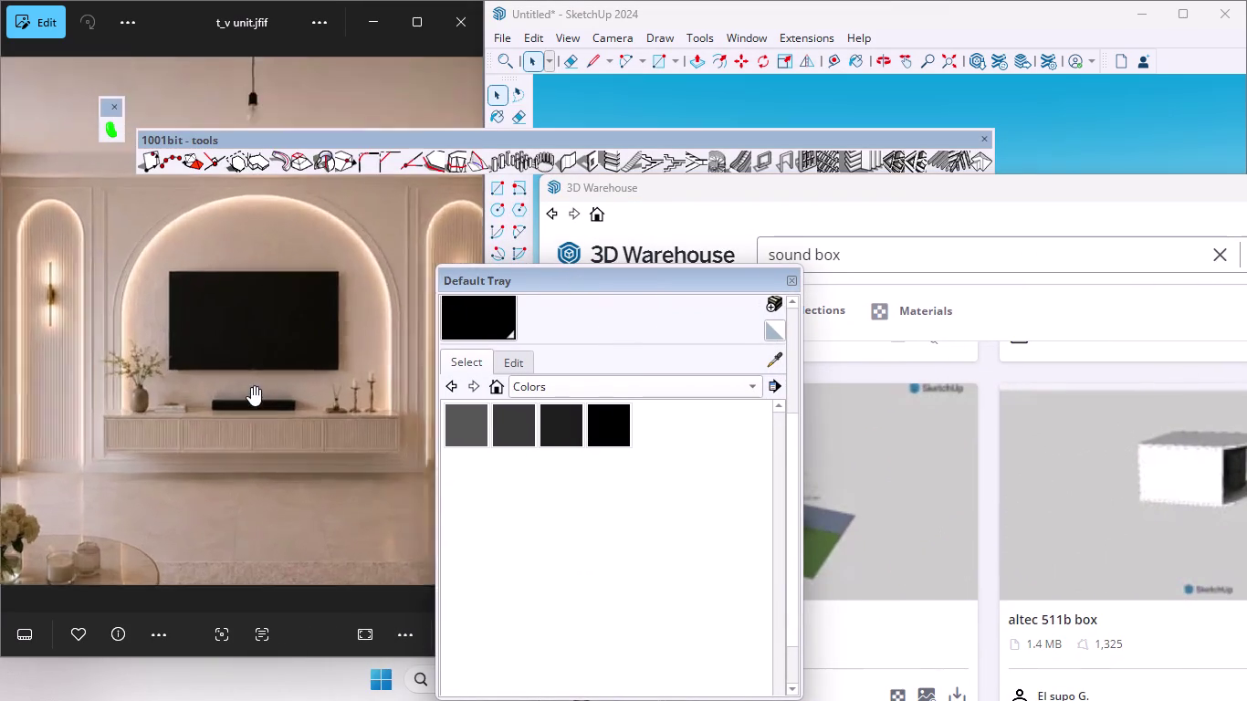
scroll(up, 3)
drag(188, 423, 239, 437)
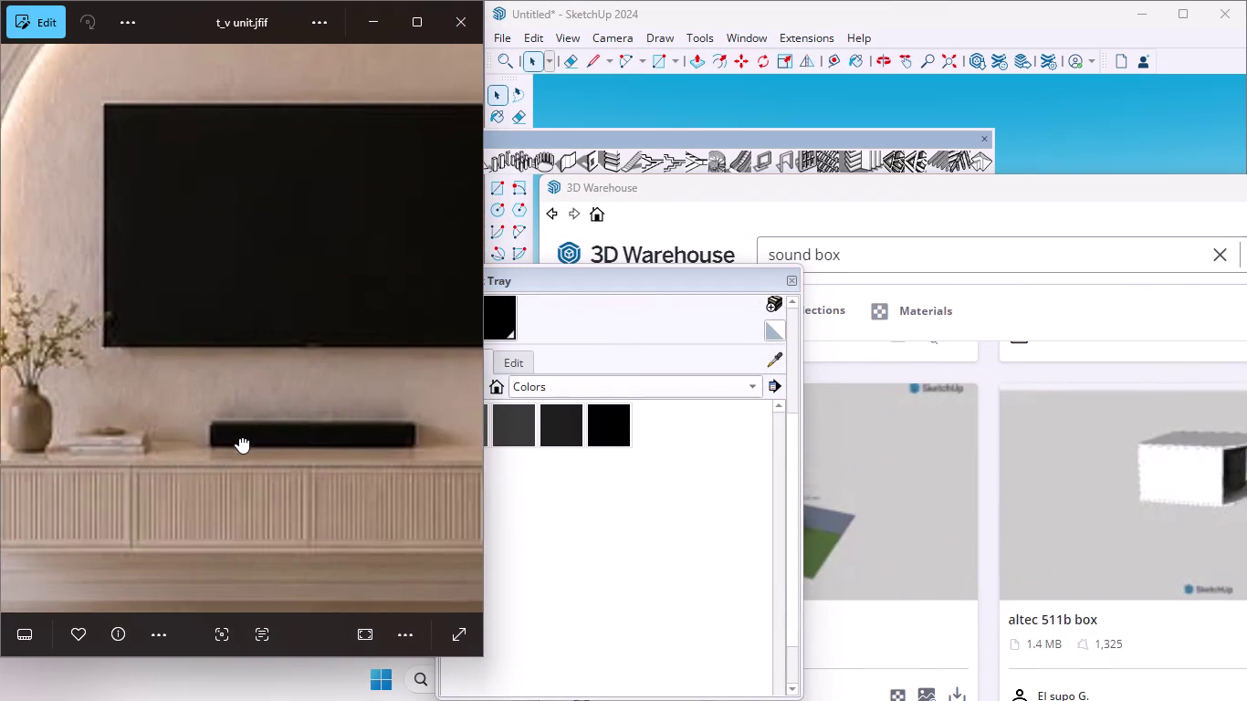
drag(240, 437, 232, 429)
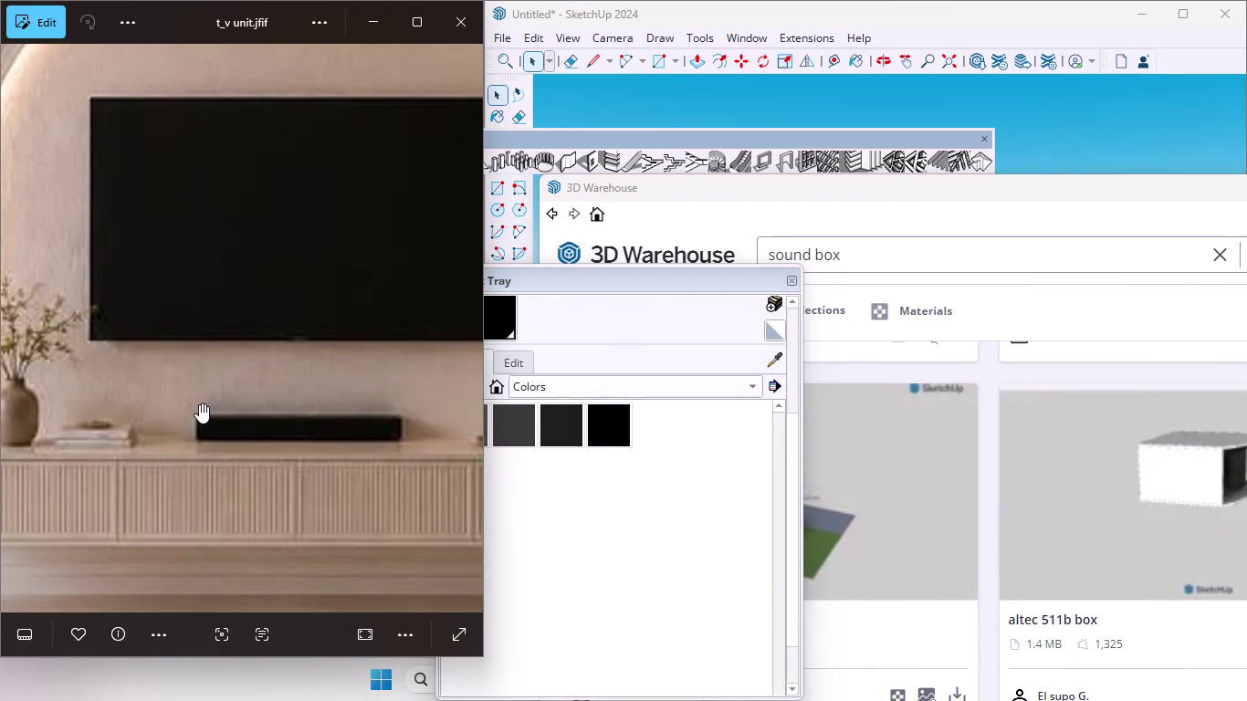
drag(637, 280, 327, 257)
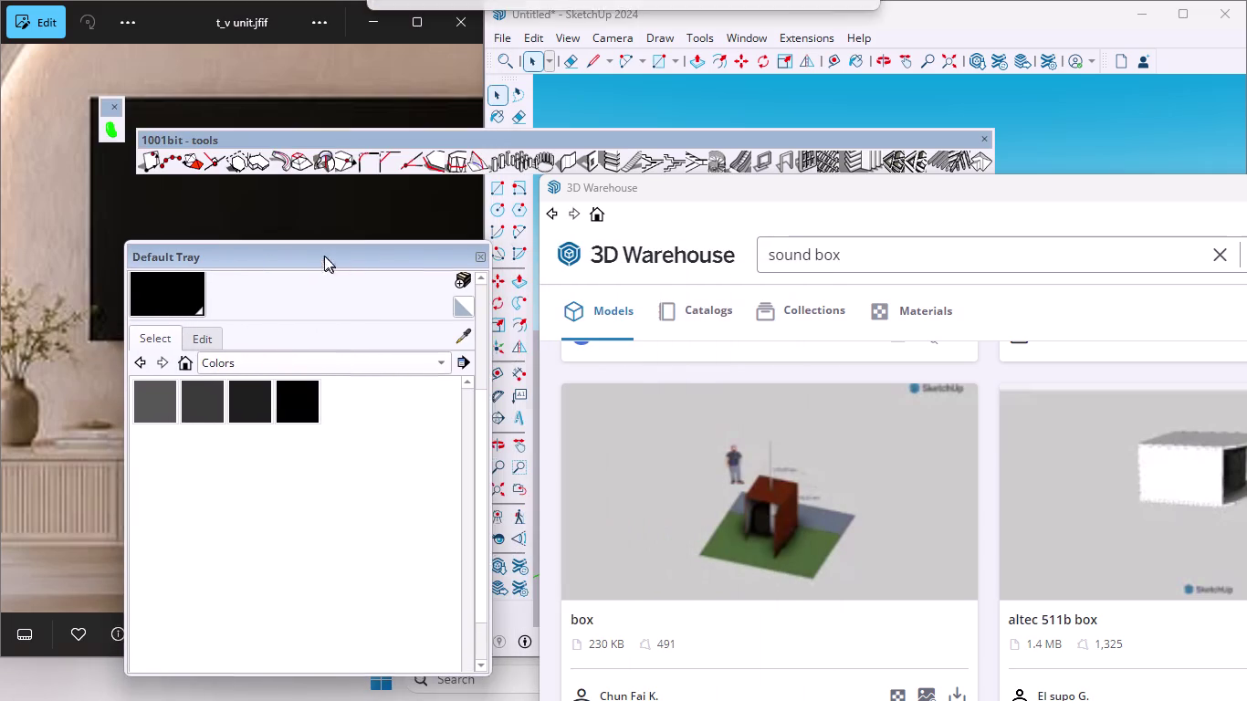
drag(326, 257, 324, 256)
Change the 3D Warehouse search term to 'sound bar'.
click(847, 263)
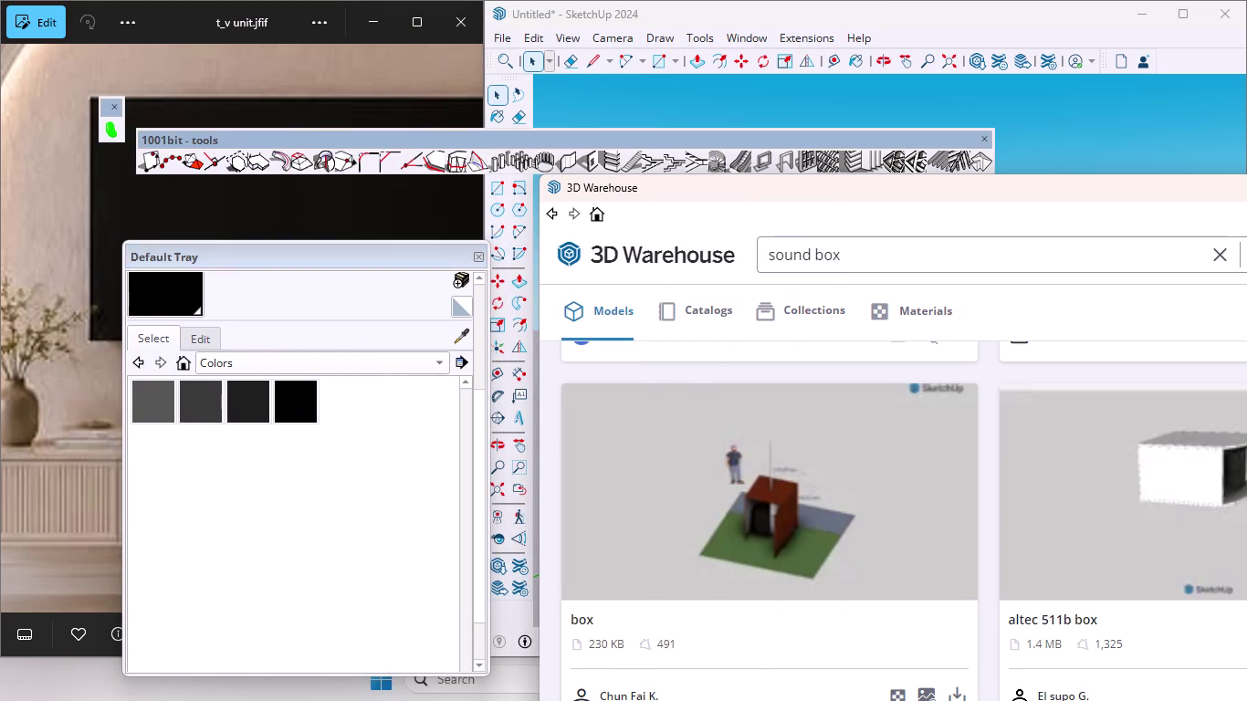
key(BackSpace)
key(BackSpace)
text(a)
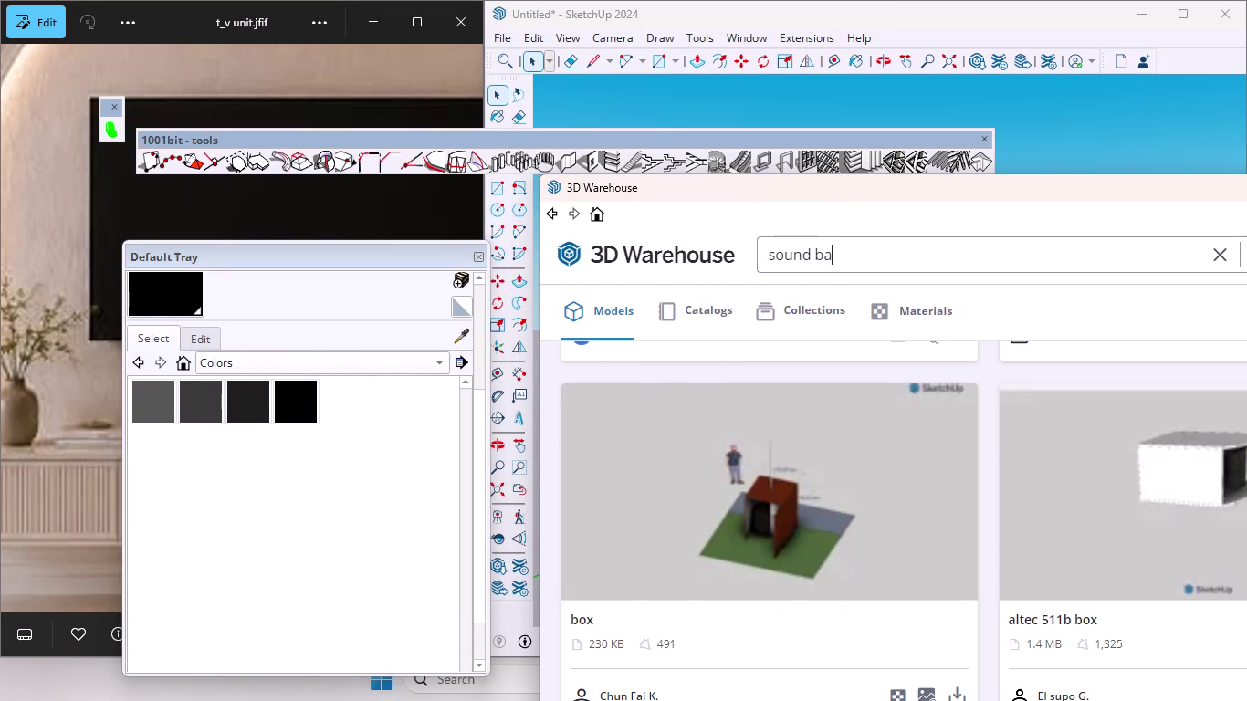
text(r)
key(Return)
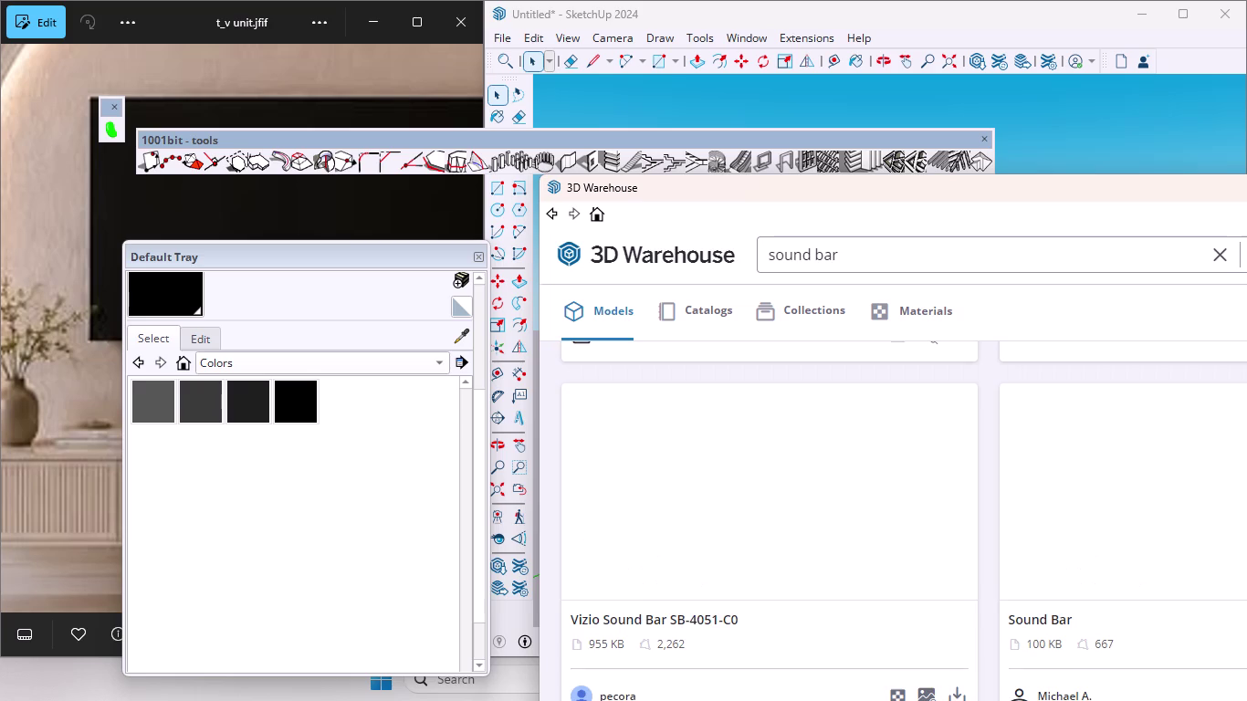
Bring the 3D Warehouse window into full view and browse the sound bar results.
drag(912, 193, 597, 76)
scroll(down, 3)
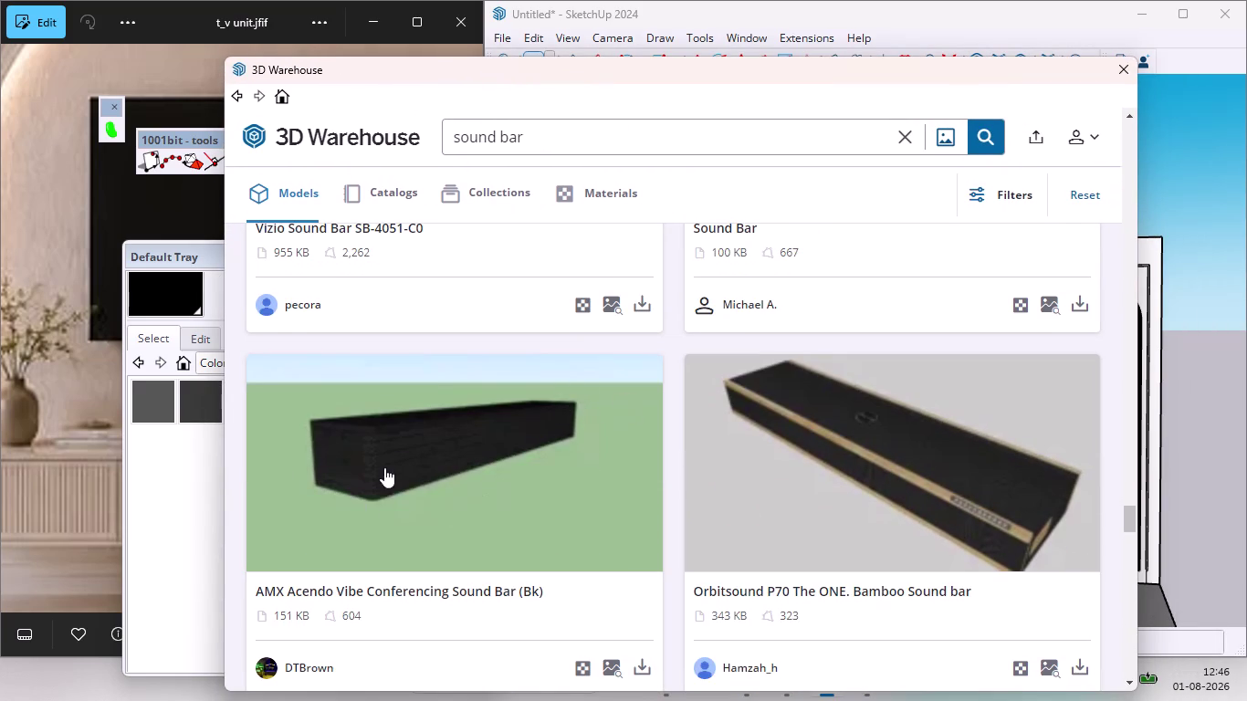
scroll(down, 3)
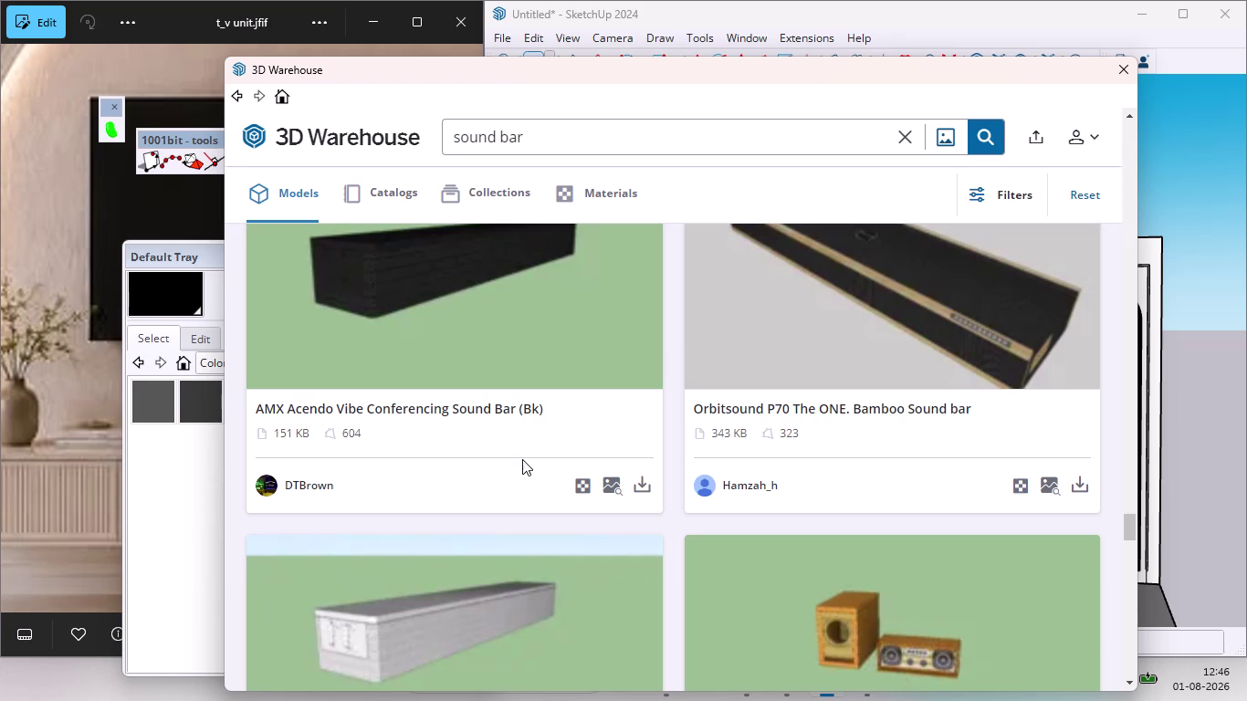
scroll(down, 3)
scroll(up, 3)
scroll(up, 3)
scroll(down, 3)
scroll(down, 3)
scroll(down, 3)
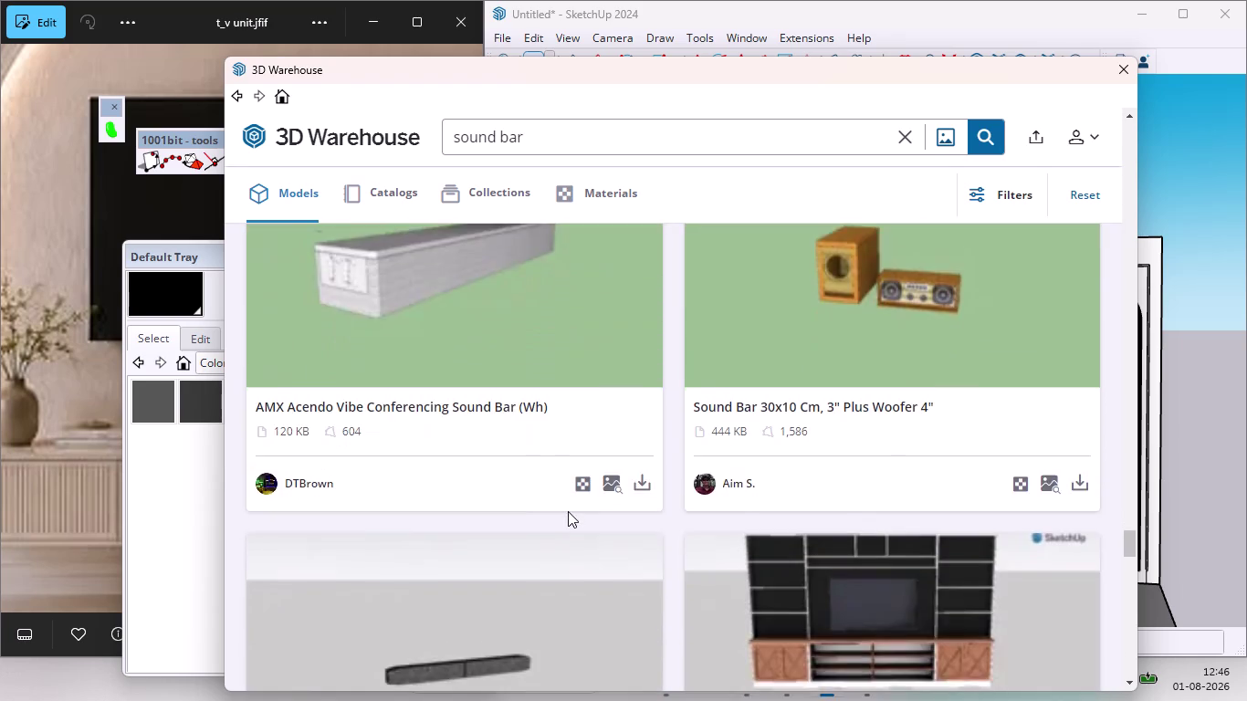
scroll(down, 3)
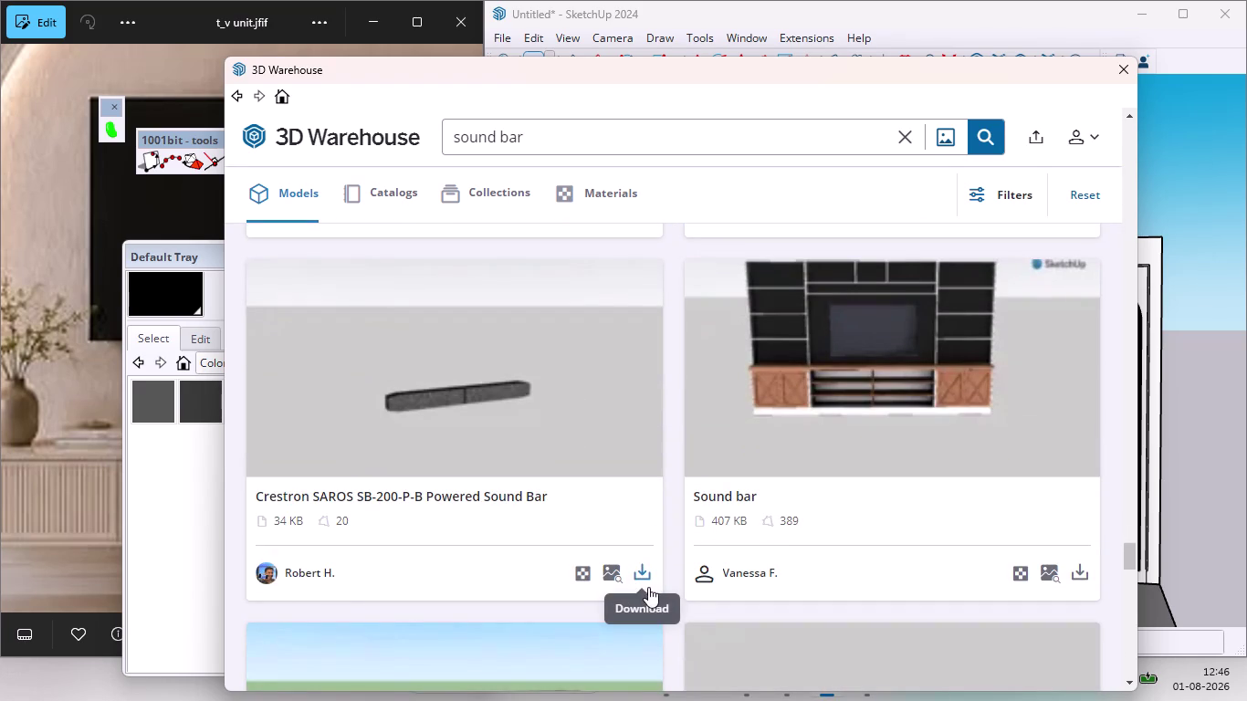
Download the Crestron SAROS SB-200-P-B sound bar and load it directly into the model.
click(643, 574)
scroll(down, 3)
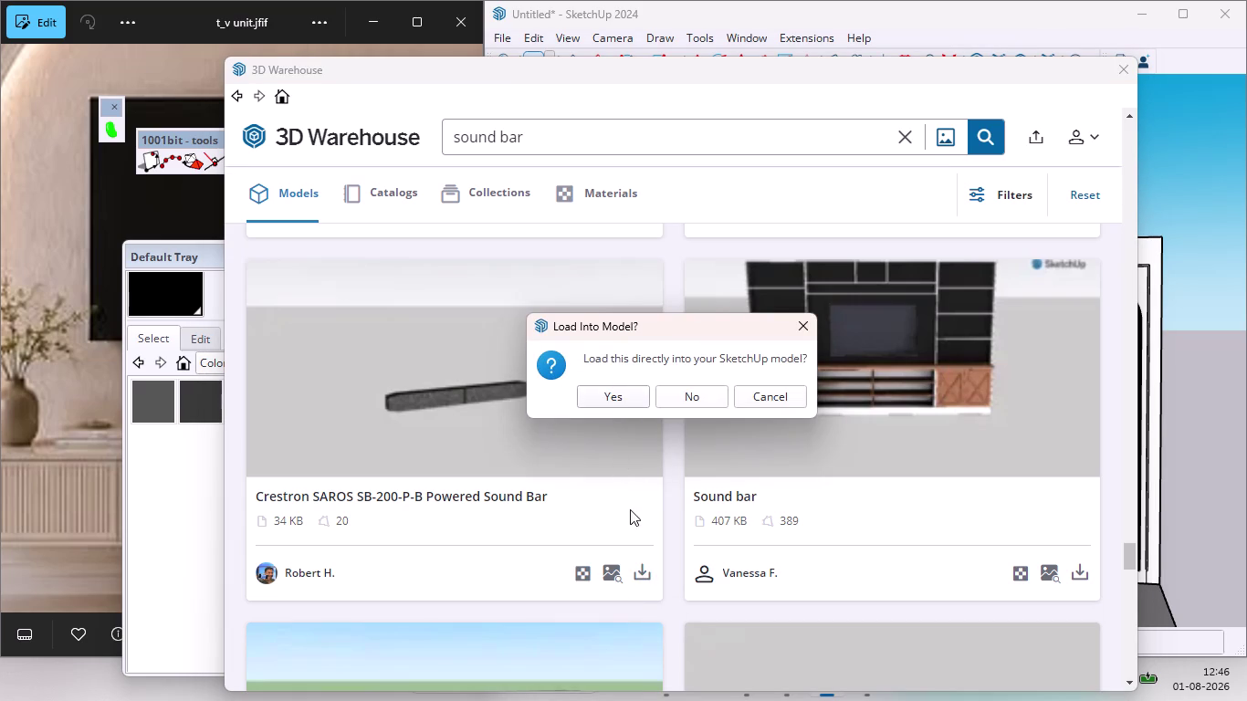
scroll(down, 3)
click(627, 405)
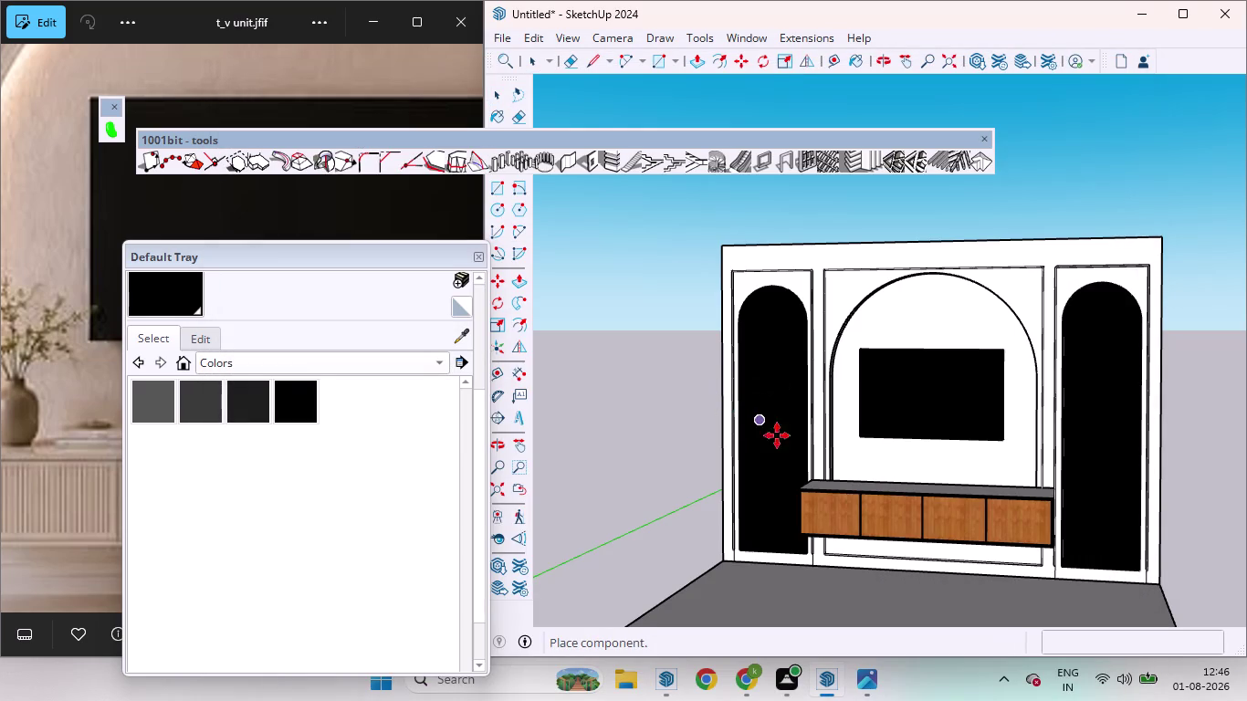
Place the soundbar in the model and rotate it exactly 90 degrees.
scroll(up, 3)
scroll(down, 3)
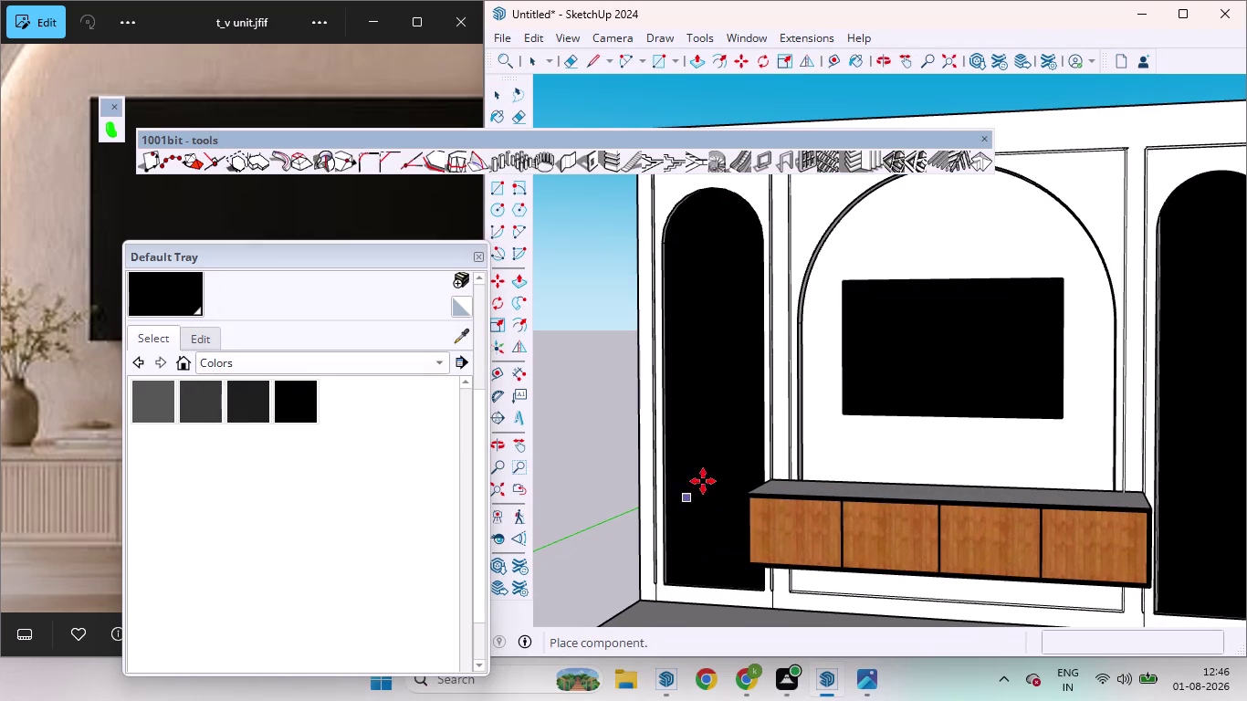
scroll(down, 3)
scroll(down, 3)
click(729, 576)
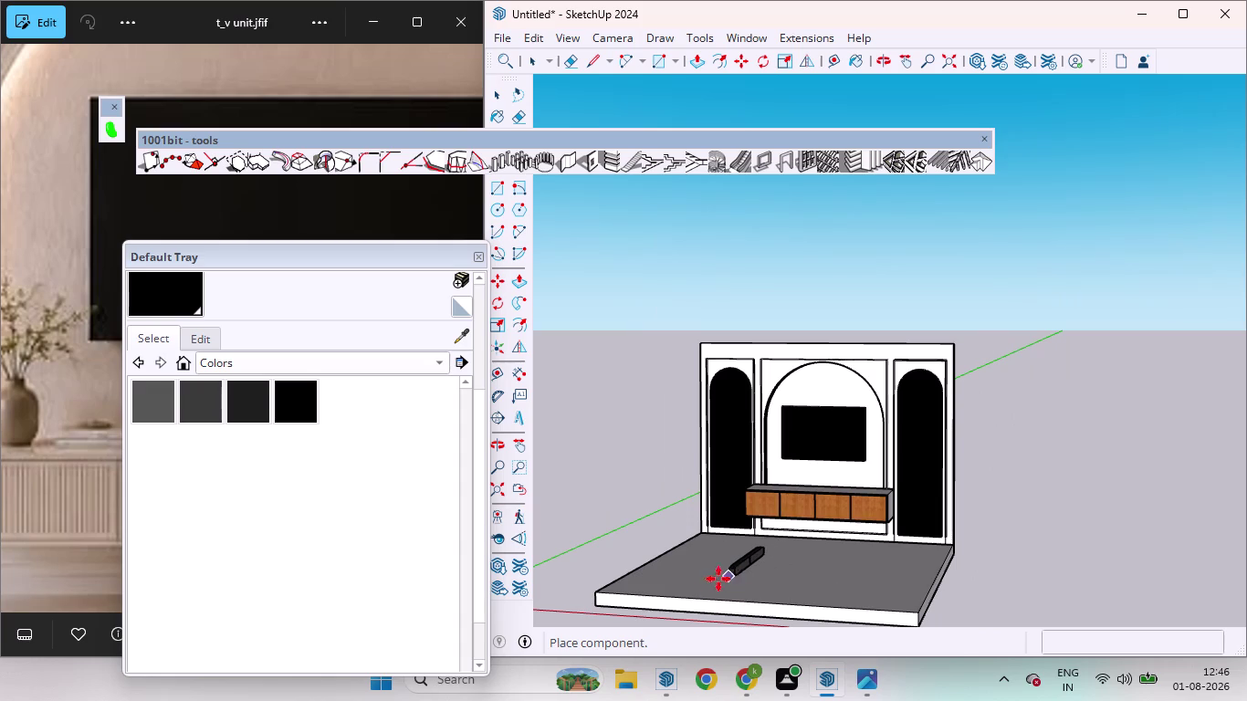
key(q)
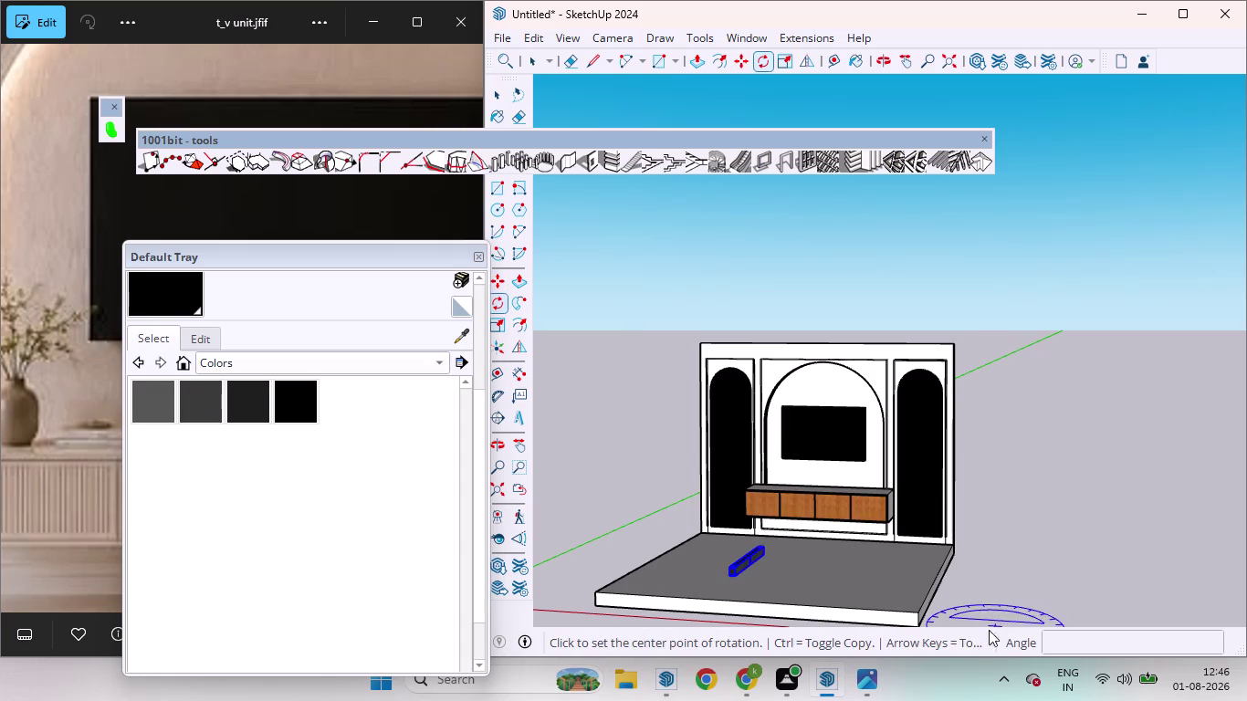
click(766, 553)
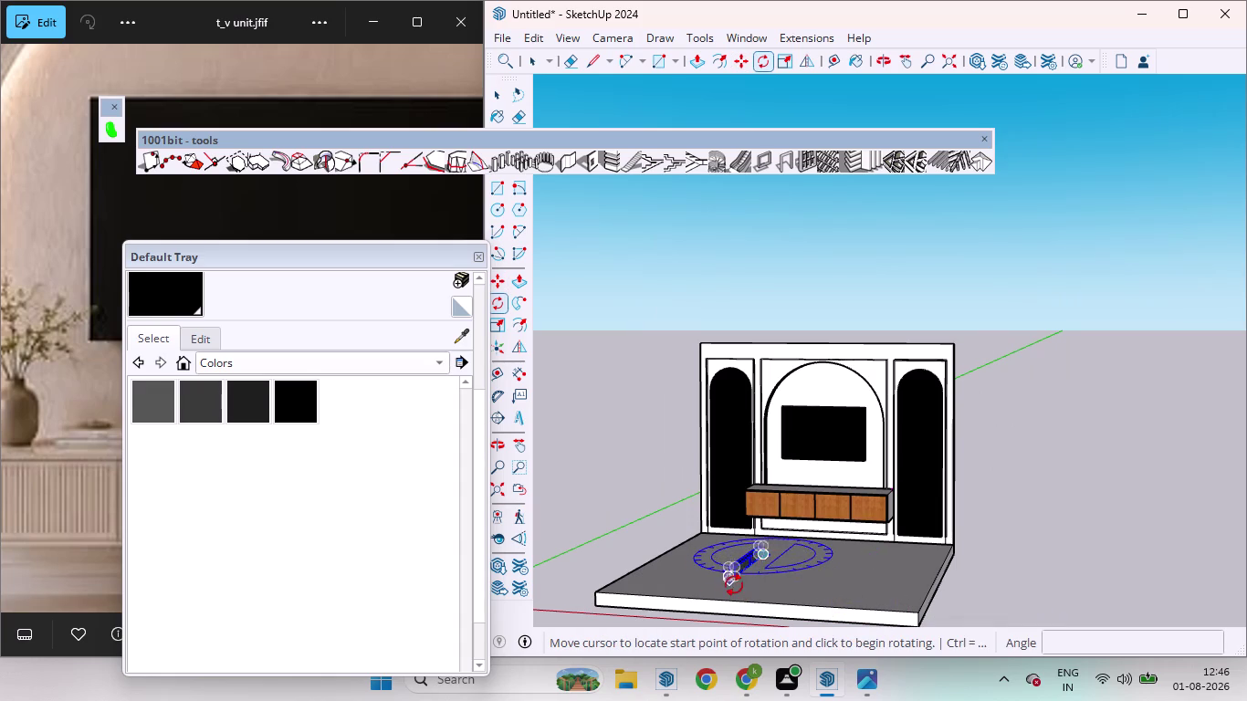
click(733, 577)
click(675, 543)
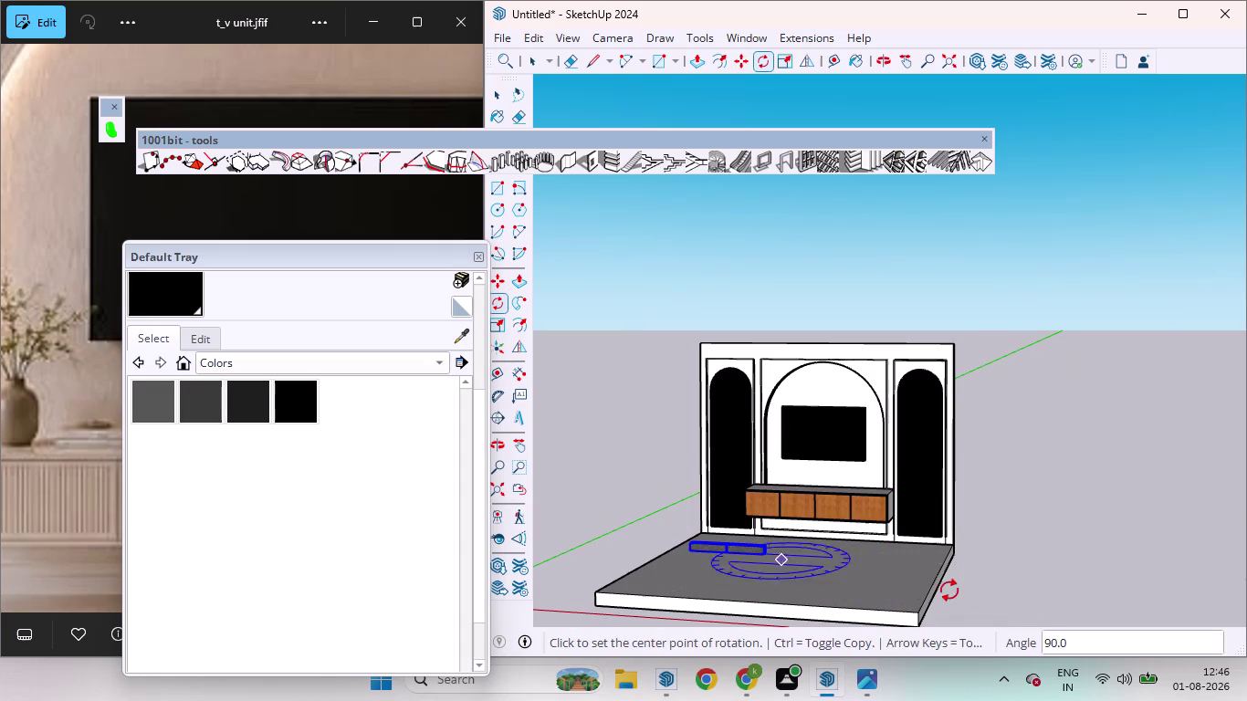
key(space)
Move the soundbar up against the wall unit, checking from a side view.
key(m)
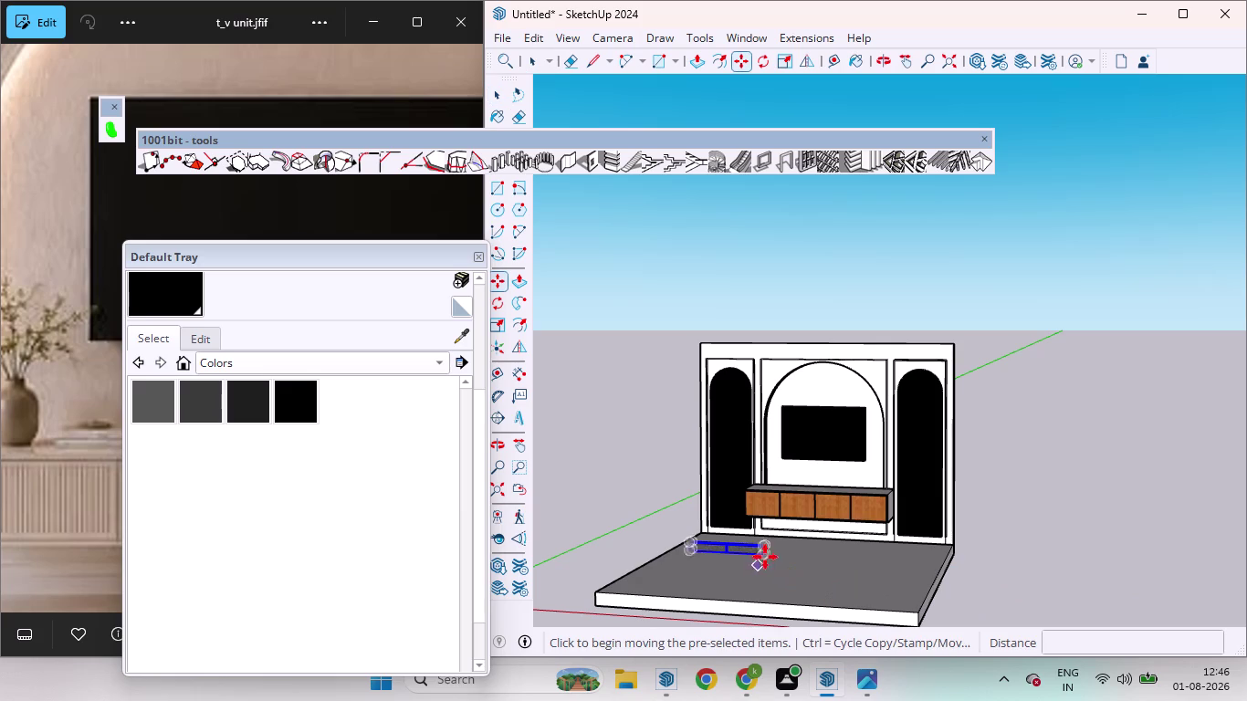
click(767, 556)
middle_drag(837, 476, 1175, 684)
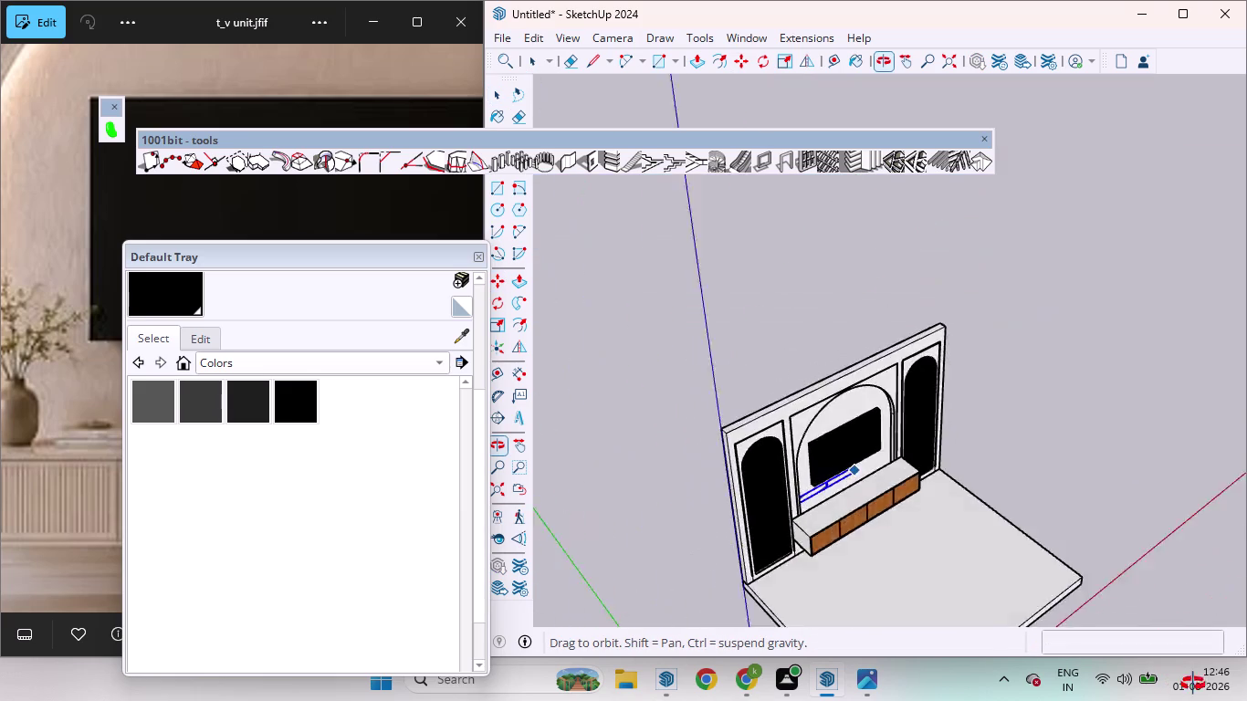
middle_drag(1175, 684, 1246, 609)
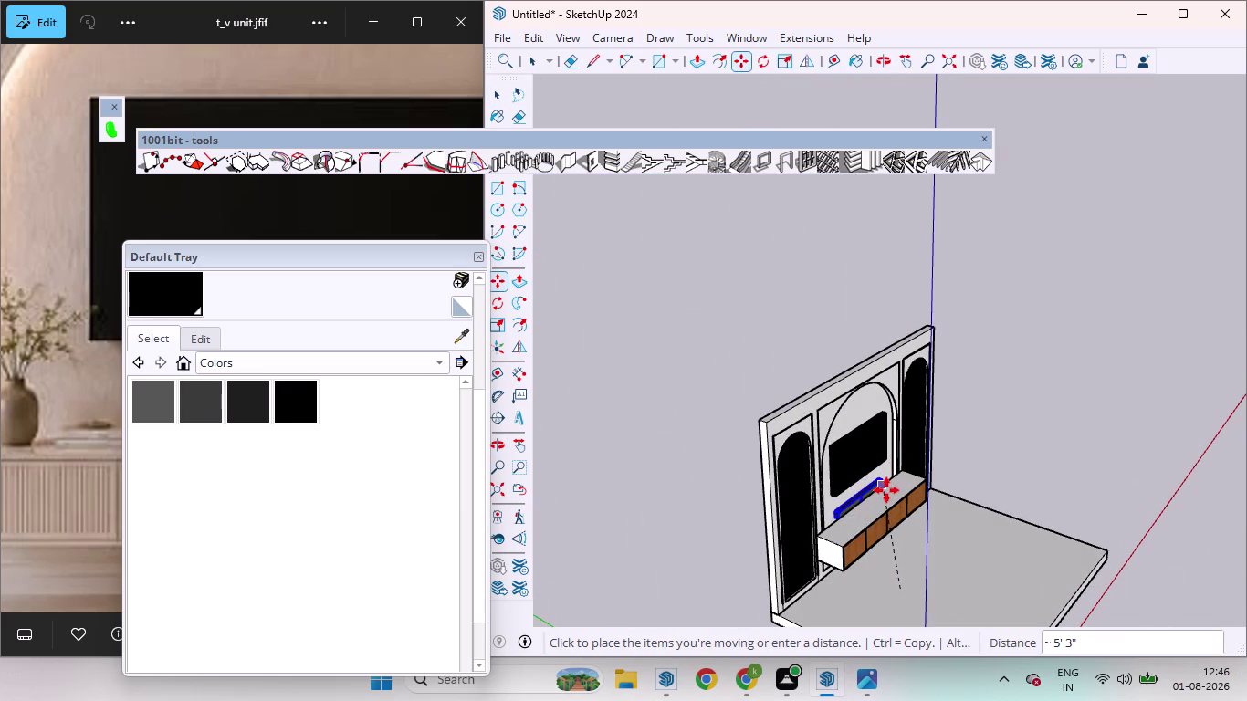
click(891, 492)
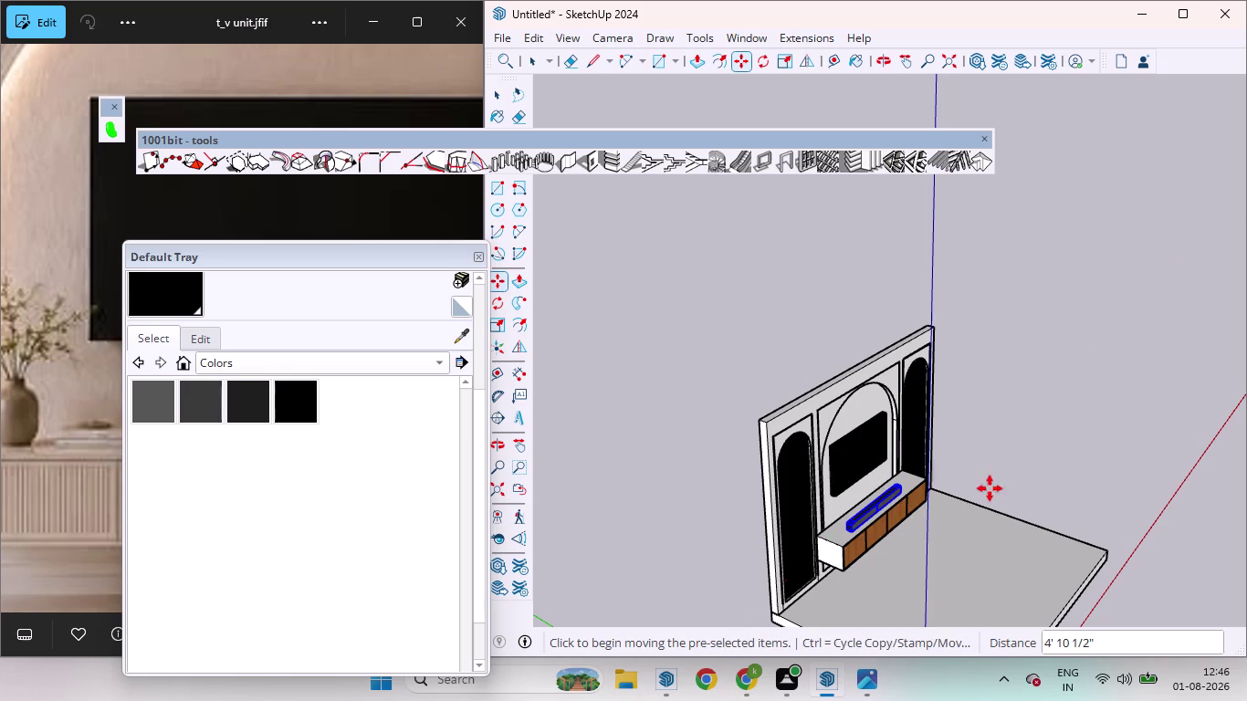
key(space)
From the front view, nudge the soundbar into position near the TV and deselect it.
middle_drag(1027, 512, 698, 423)
scroll(up, 3)
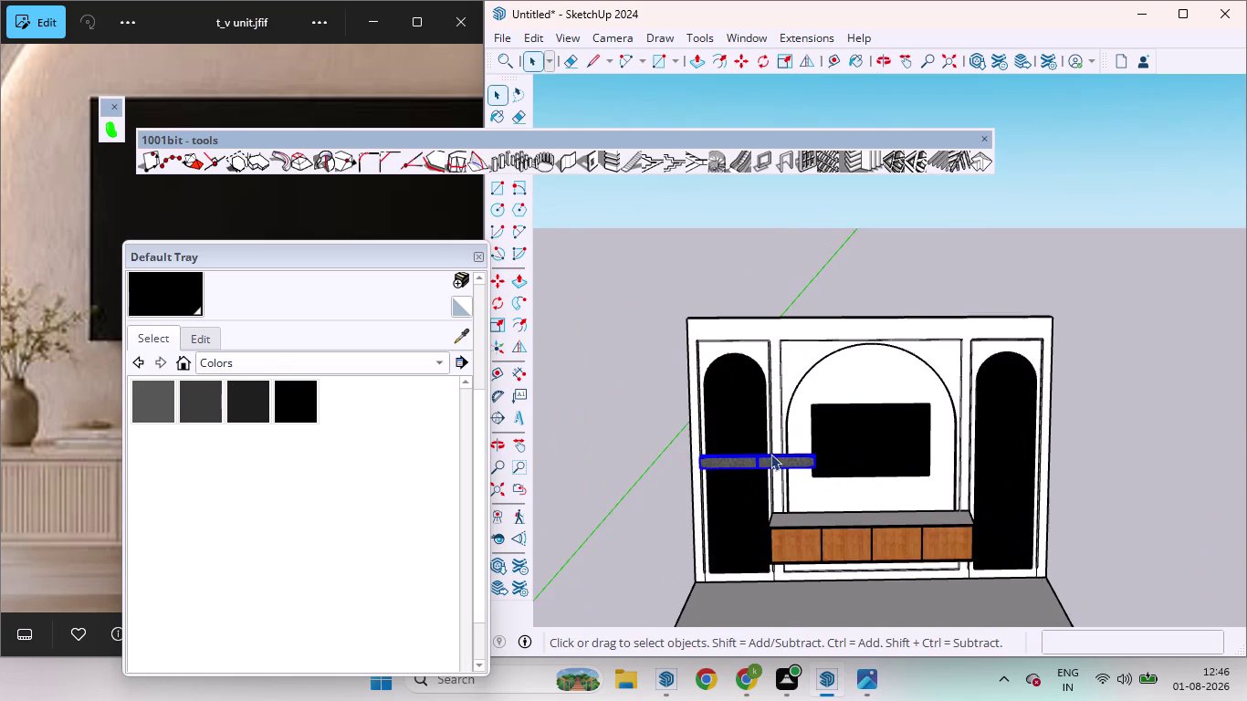
key(m)
click(813, 466)
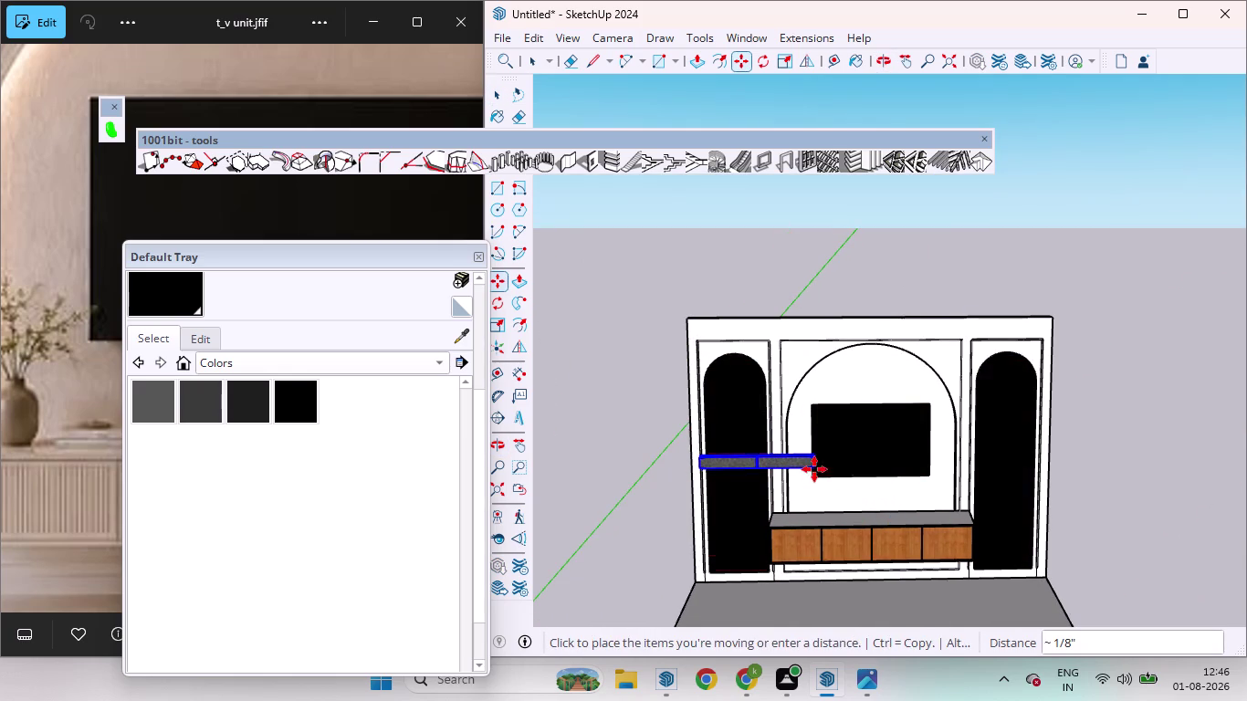
click(815, 470)
key(space)
click(1133, 531)
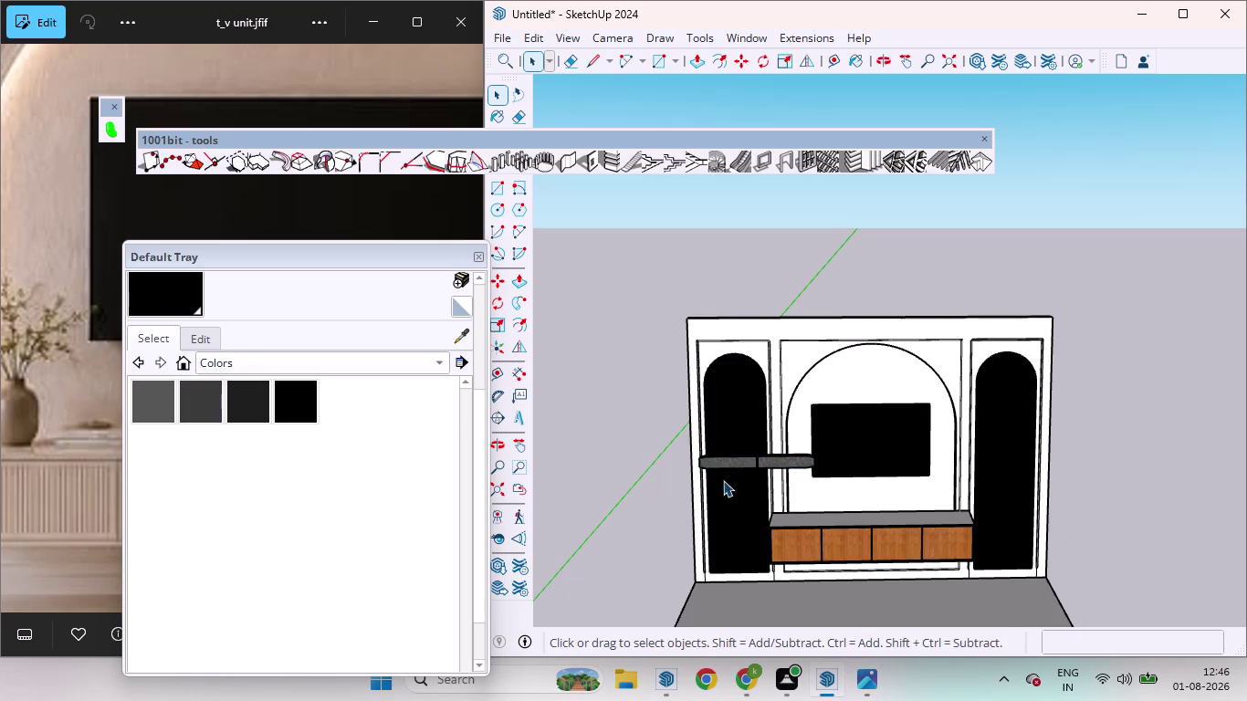
Move the Crestron soundbar up onto the top of the floating wood cabinet.
middle_drag(746, 457, 1243, 610)
scroll(down, 3)
middle_drag(1108, 542, 854, 493)
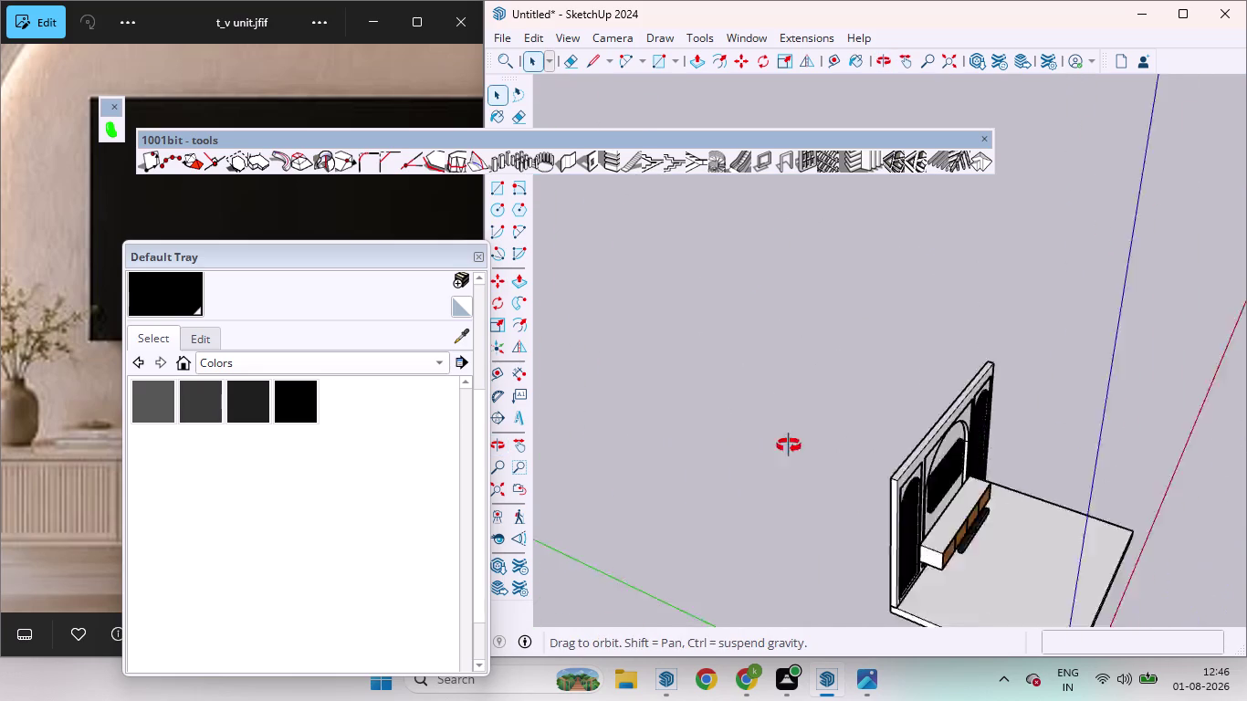
middle_drag(854, 493, 676, 345)
click(1132, 535)
click(1041, 488)
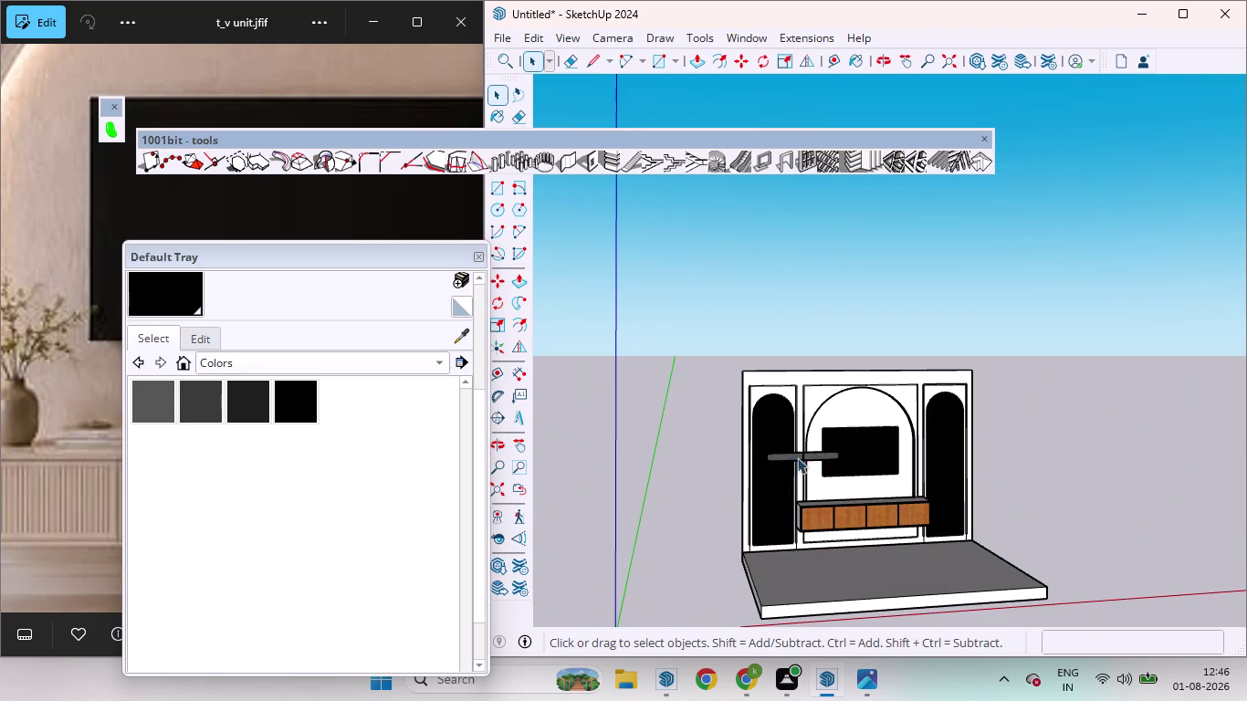
scroll(up, 3)
middle_drag(798, 465, 1138, 651)
scroll(up, 3)
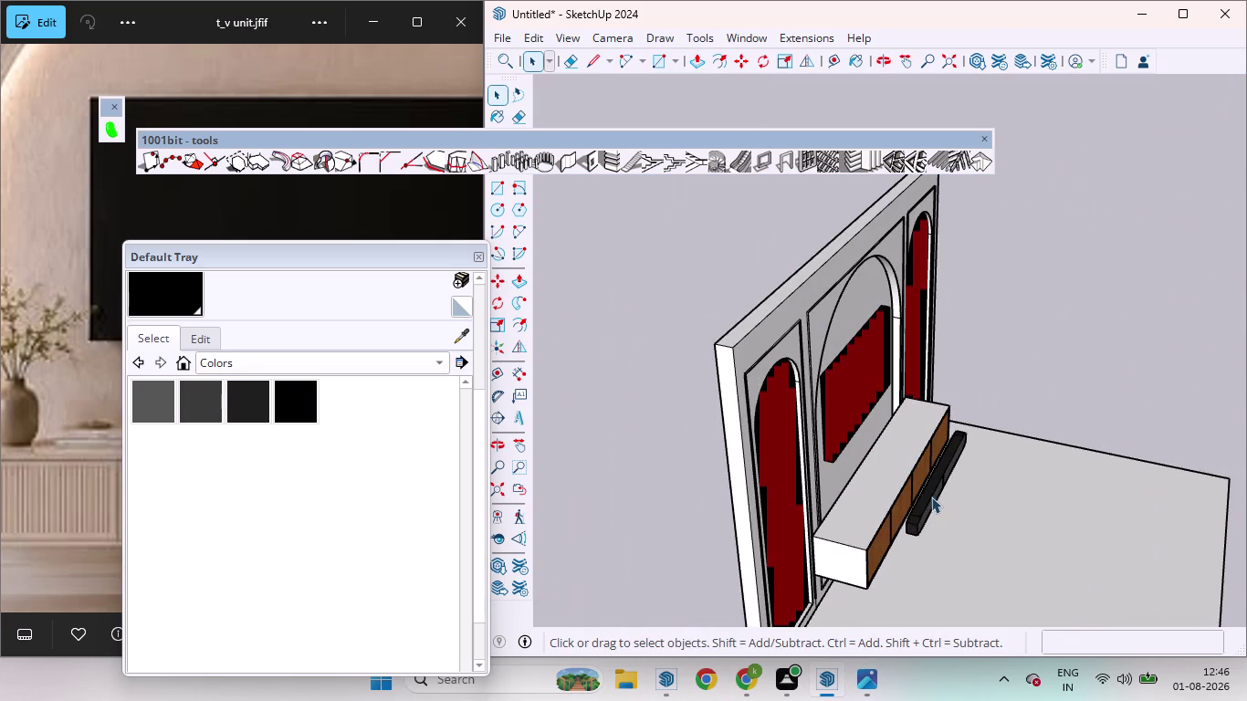
click(931, 496)
key(comma)
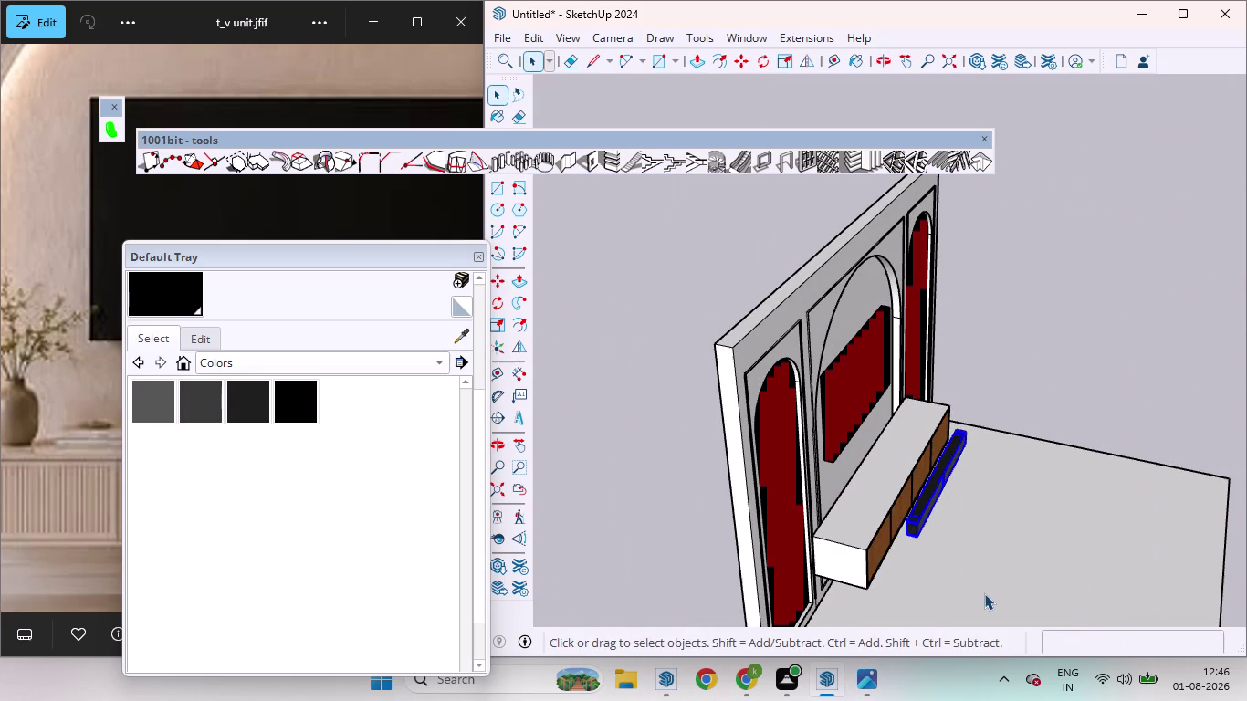
key(m)
click(928, 526)
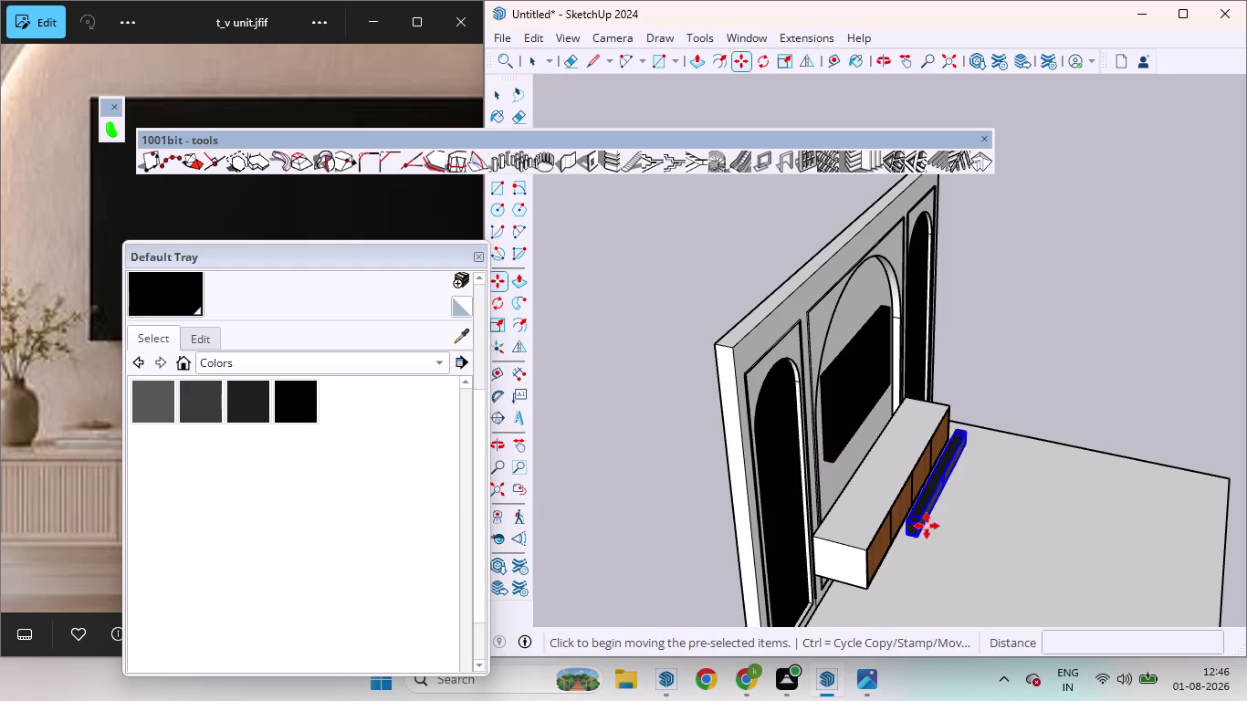
scroll(up, 3)
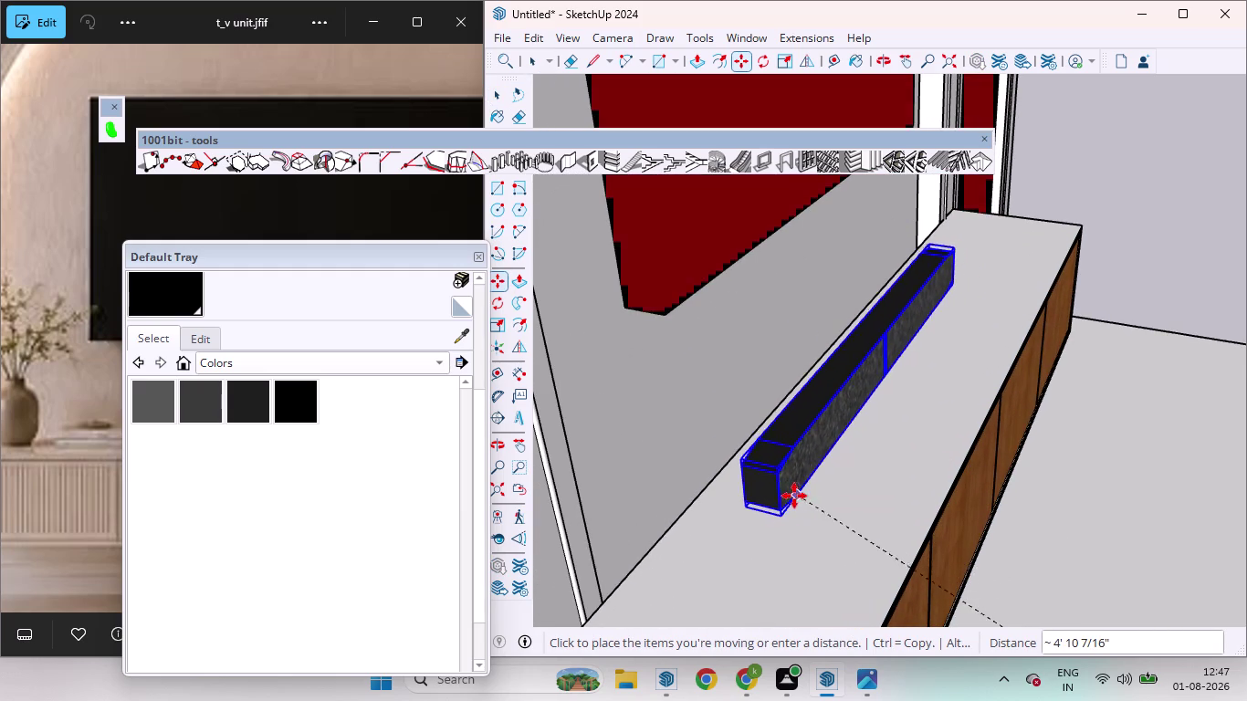
click(792, 498)
key(space)
click(1179, 275)
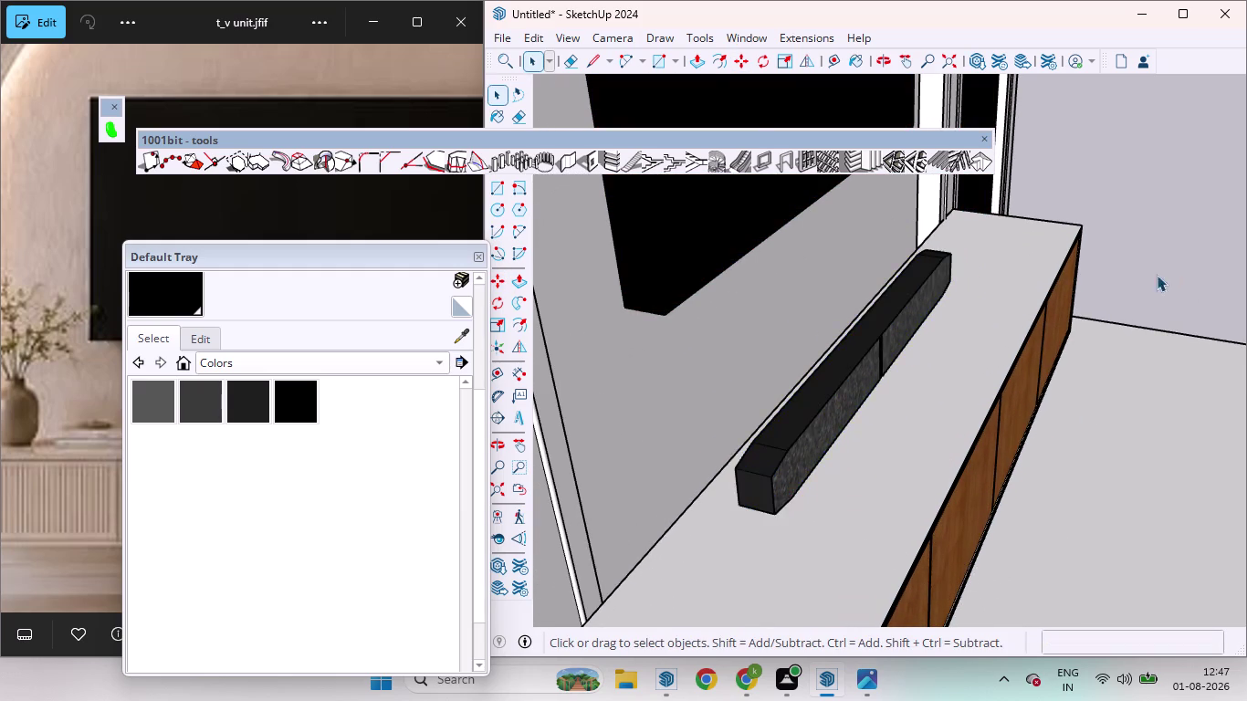
Shift the soundbar about 4 inches along the cabinet to centre it under the TV.
scroll(down, 3)
middle_drag(990, 509, 593, 372)
scroll(up, 3)
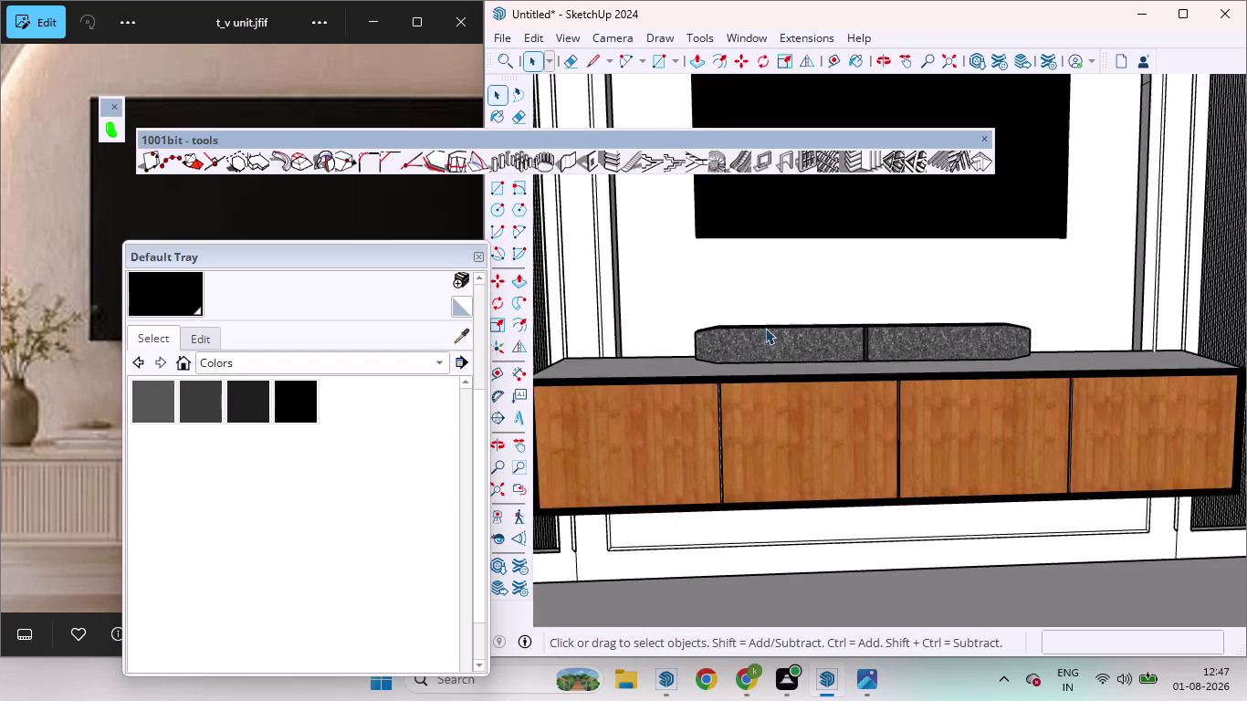
middle_drag(772, 302, 844, 647)
scroll(up, 3)
middle_drag(873, 463, 814, 371)
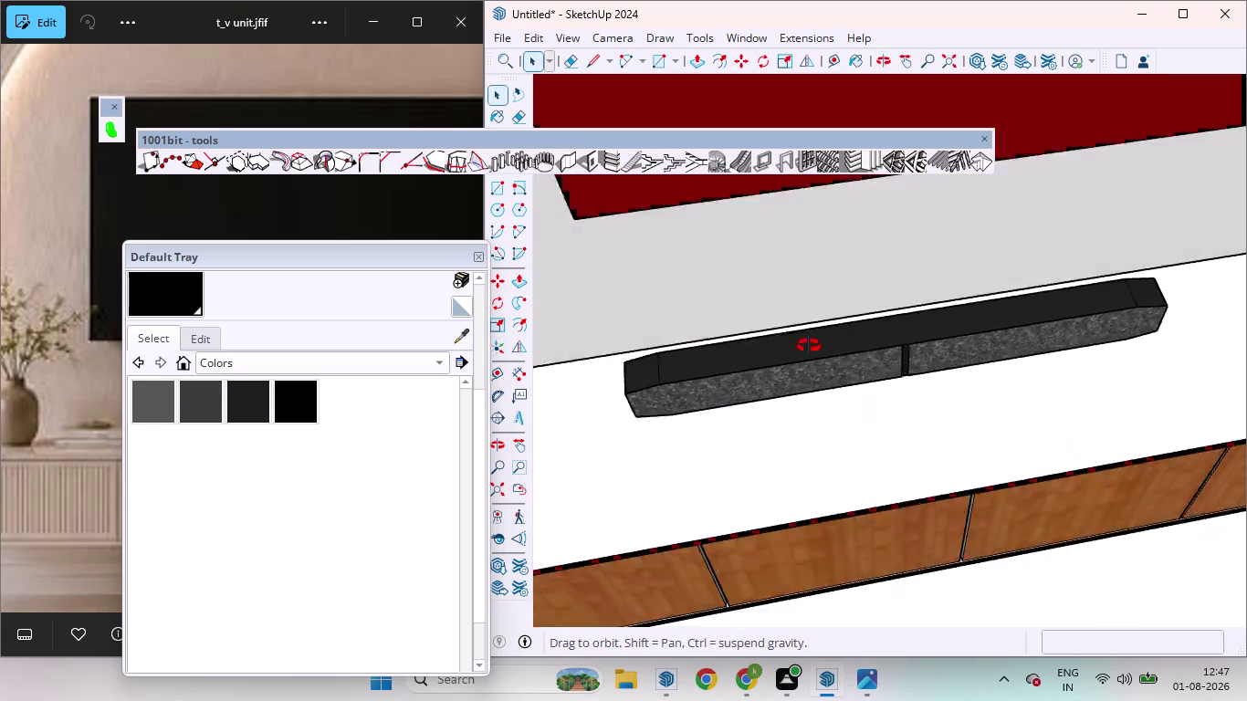
middle_drag(813, 371, 803, 305)
scroll(down, 3)
scroll(down, 3)
scroll(down, 3)
middle_drag(943, 302, 897, 269)
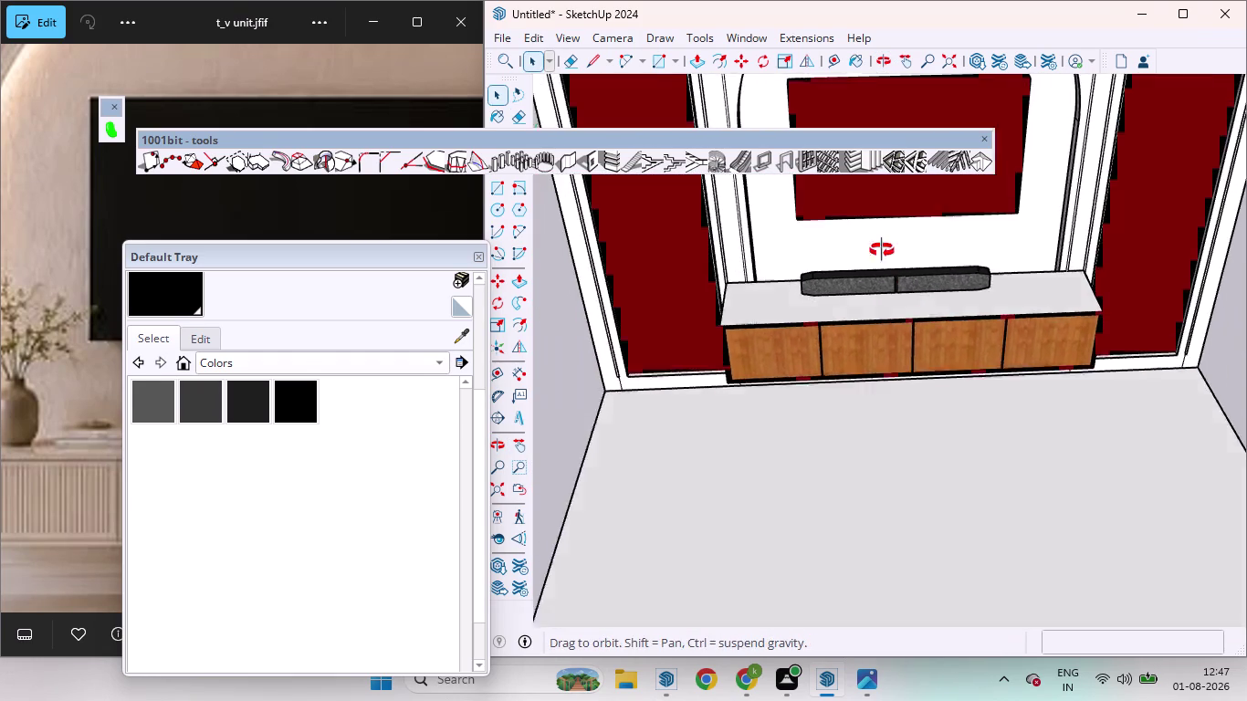
middle_drag(897, 269, 860, 210)
scroll(up, 3)
click(923, 291)
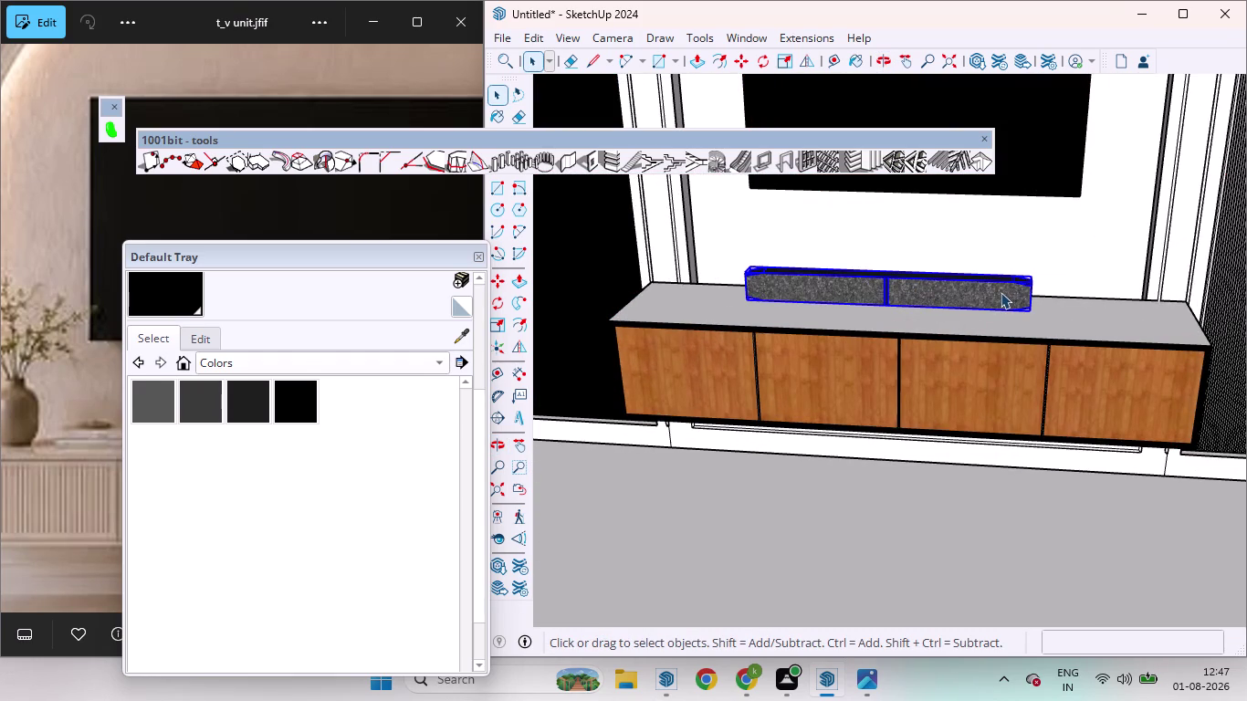
key(m)
click(1032, 308)
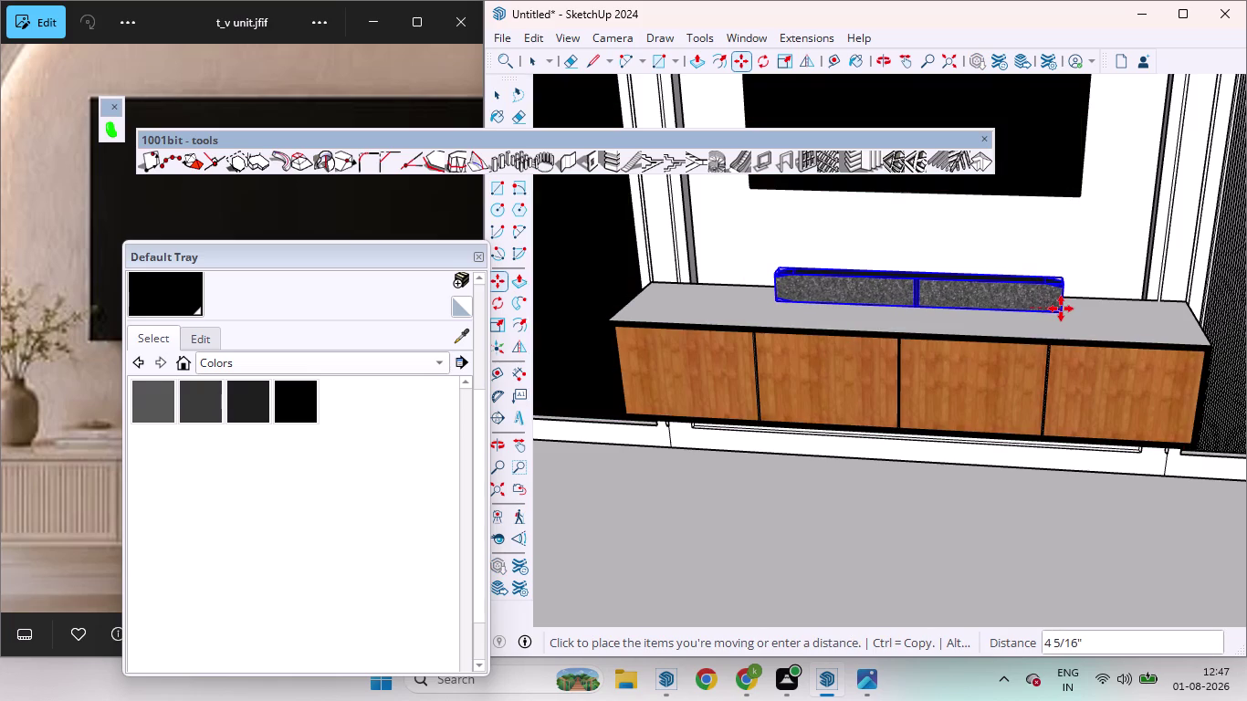
click(1060, 309)
key(space)
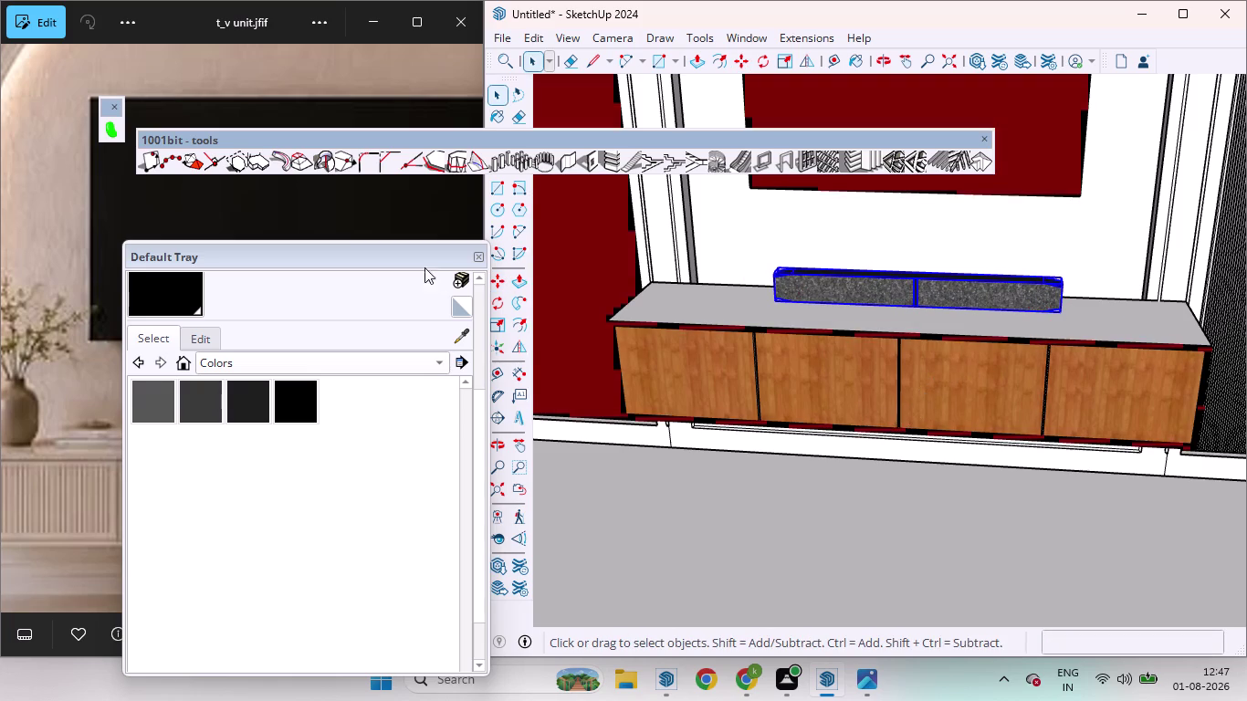
scroll(down, 3)
scroll(down, 3)
click(1106, 410)
triple_click(734, 343)
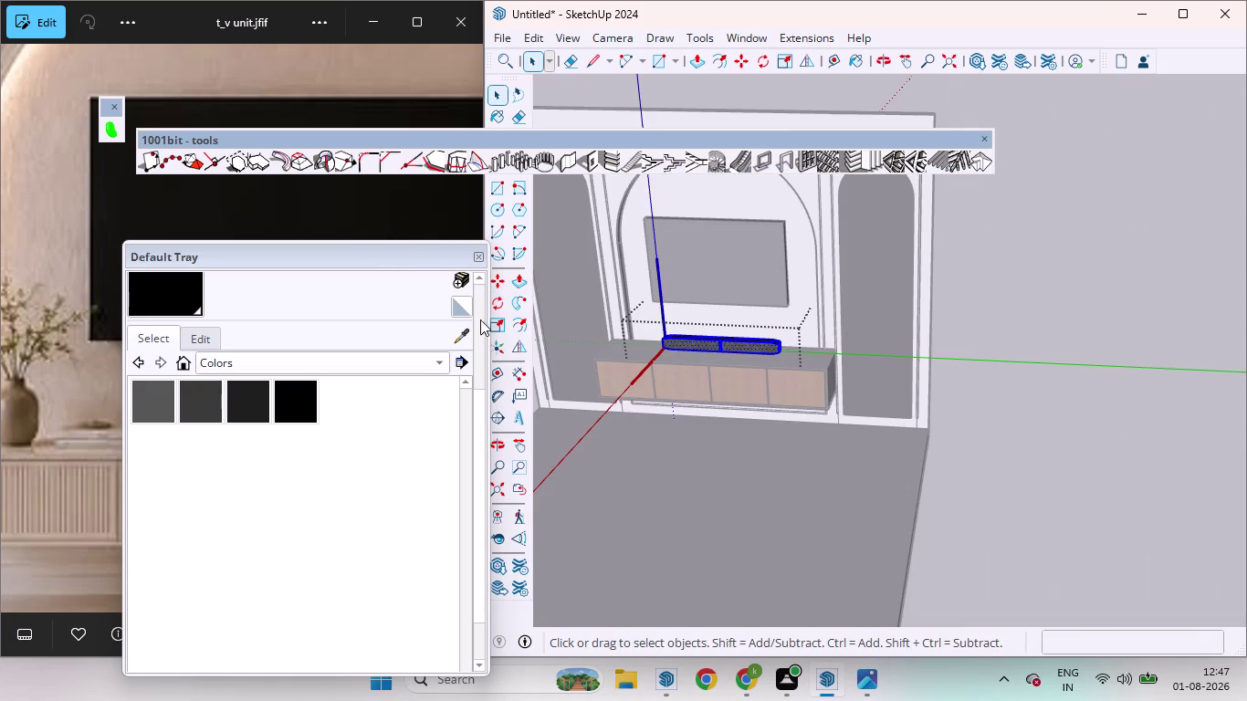
Paint the Crestron soundbar with the black material from the Materials tray.
click(173, 290)
scroll(up, 3)
click(731, 351)
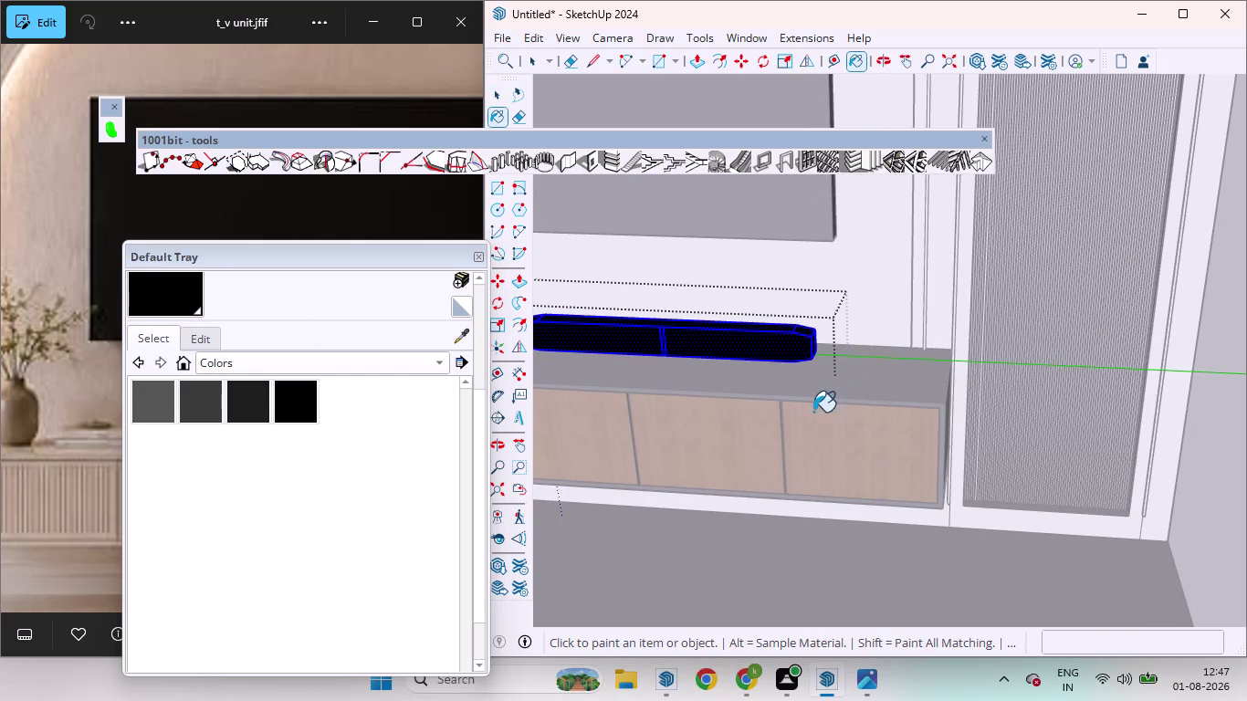
scroll(down, 3)
key(space)
click(1086, 469)
scroll(down, 3)
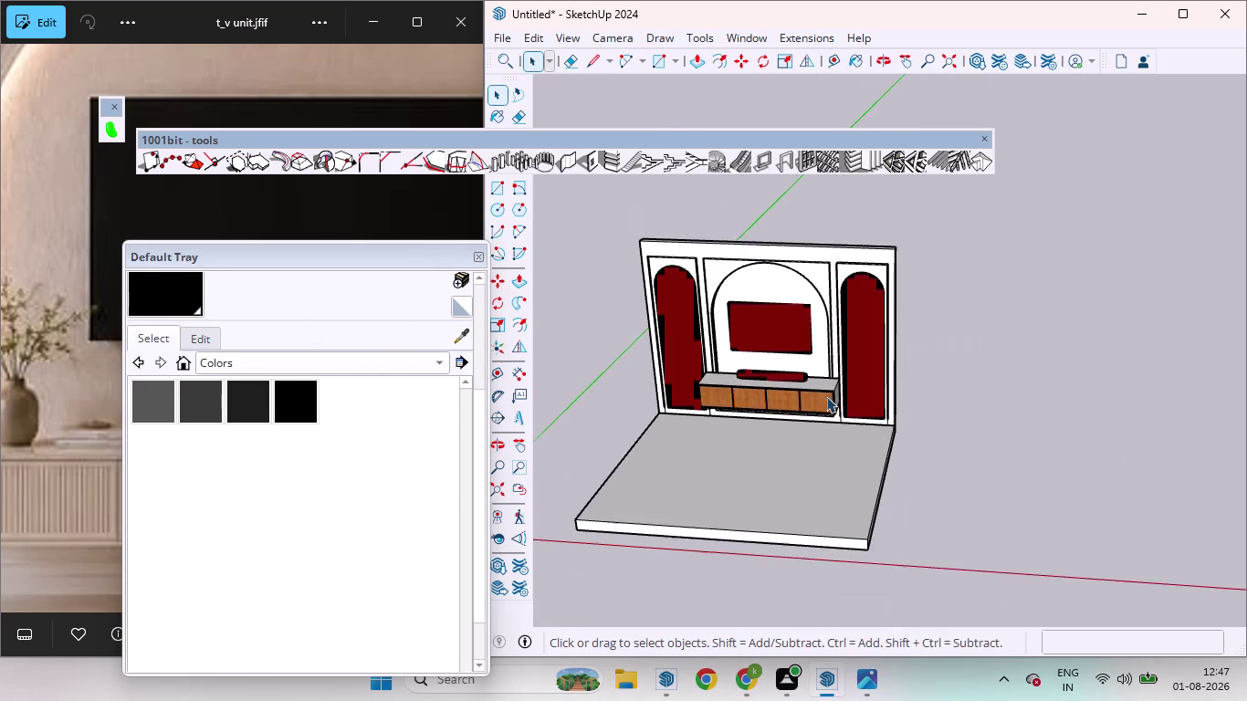
middle_drag(743, 414, 801, 285)
click(985, 440)
Orbit around the unit to inspect the black soundbar beneath the TV panel.
scroll(up, 3)
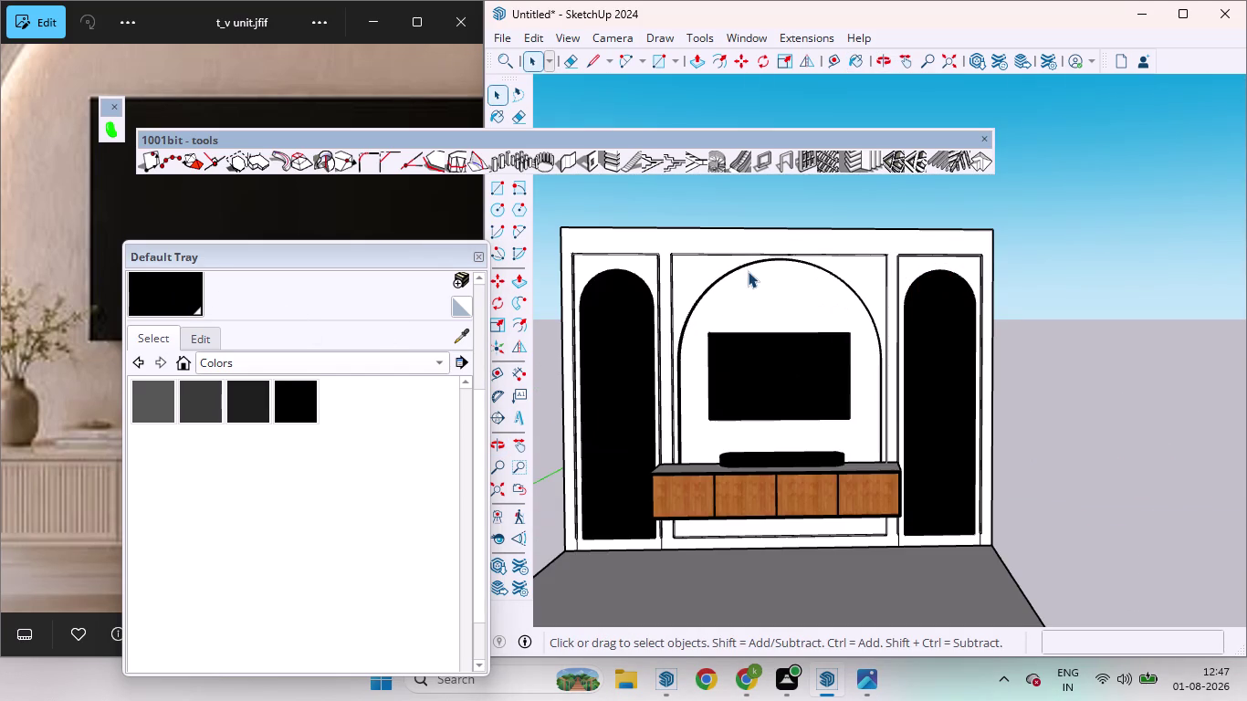
middle_drag(767, 315, 750, 388)
scroll(down, 3)
middle_drag(788, 470, 797, 432)
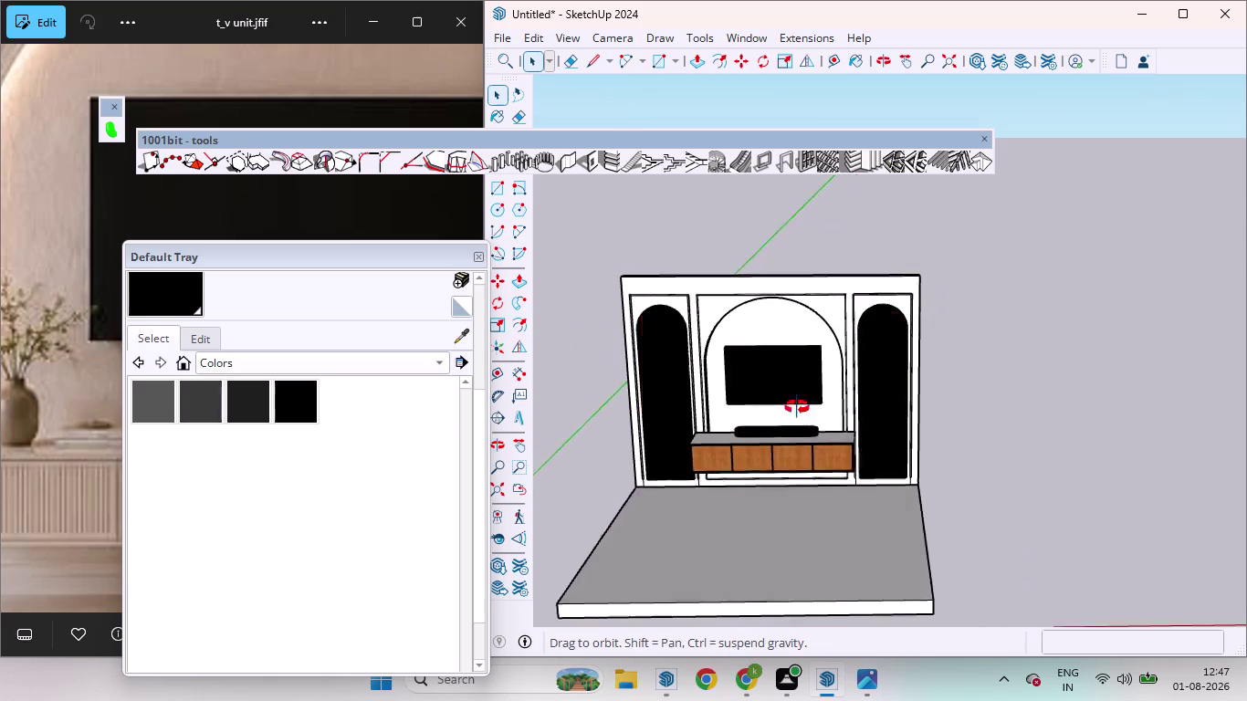
middle_drag(797, 433, 808, 357)
scroll(up, 3)
scroll(down, 3)
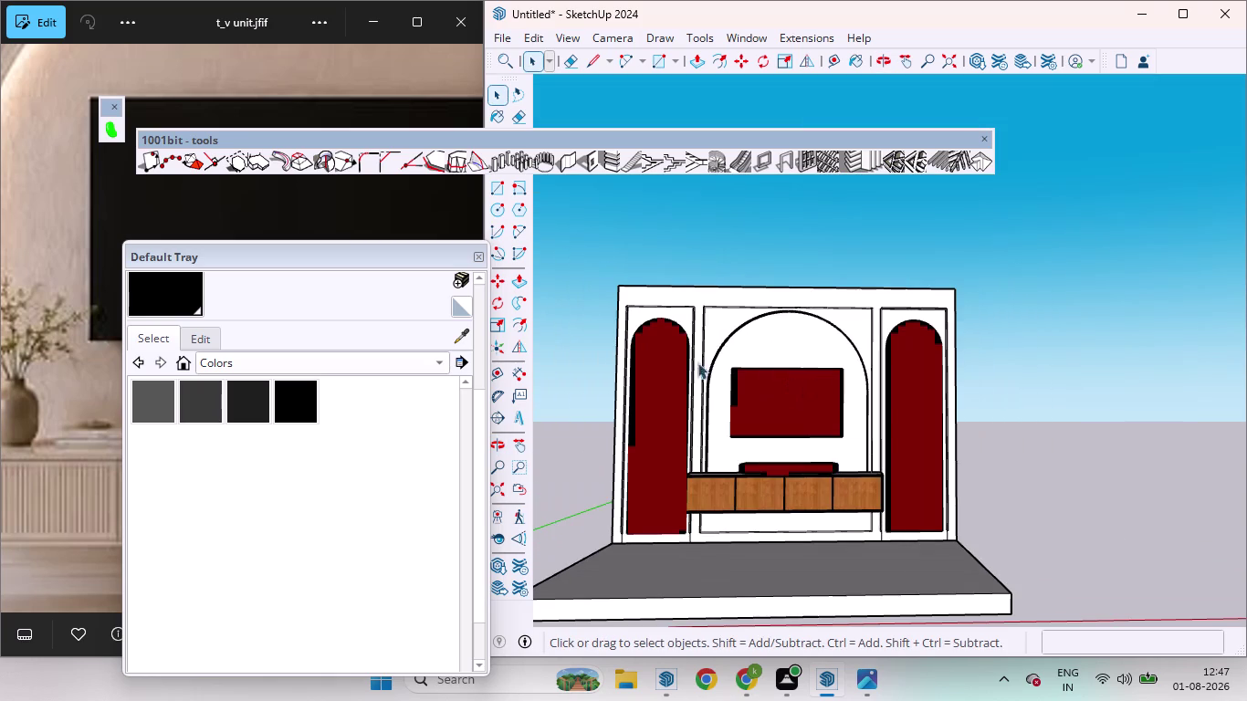
scroll(up, 3)
scroll(down, 3)
scroll(up, 3)
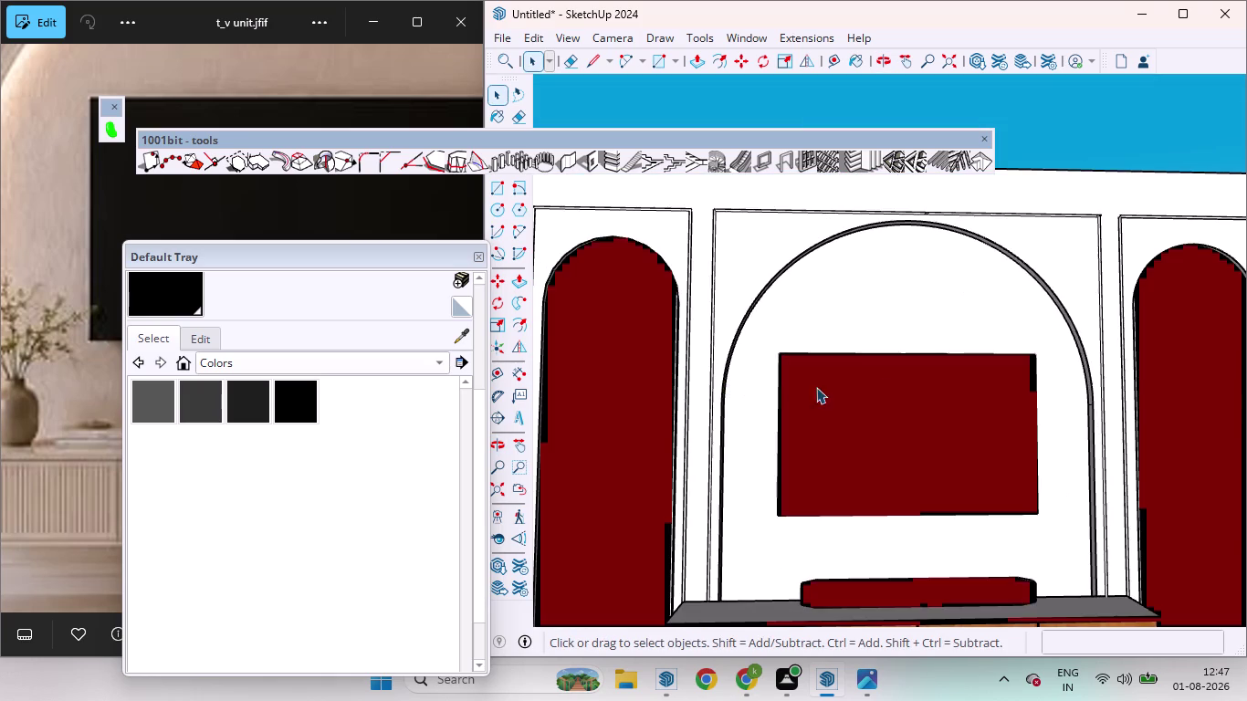
scroll(up, 3)
scroll(down, 3)
middle_drag(933, 277, 914, 451)
scroll(down, 3)
scroll(up, 3)
middle_drag(940, 555, 876, 424)
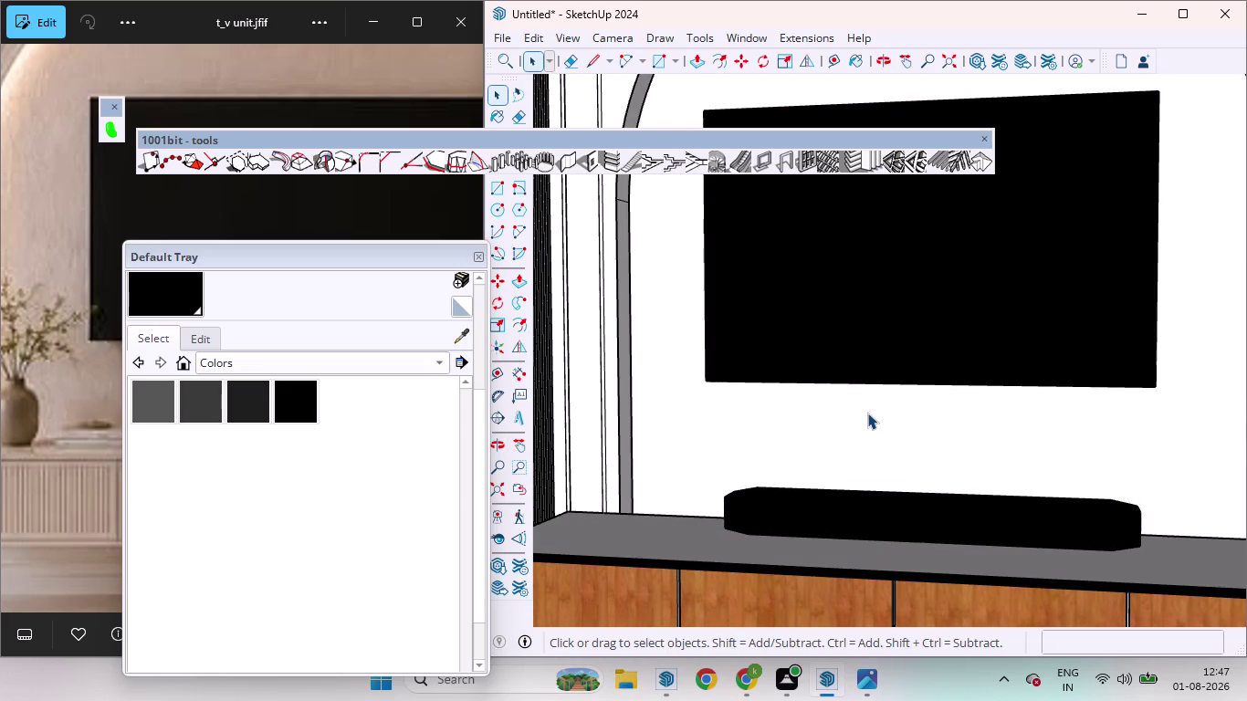